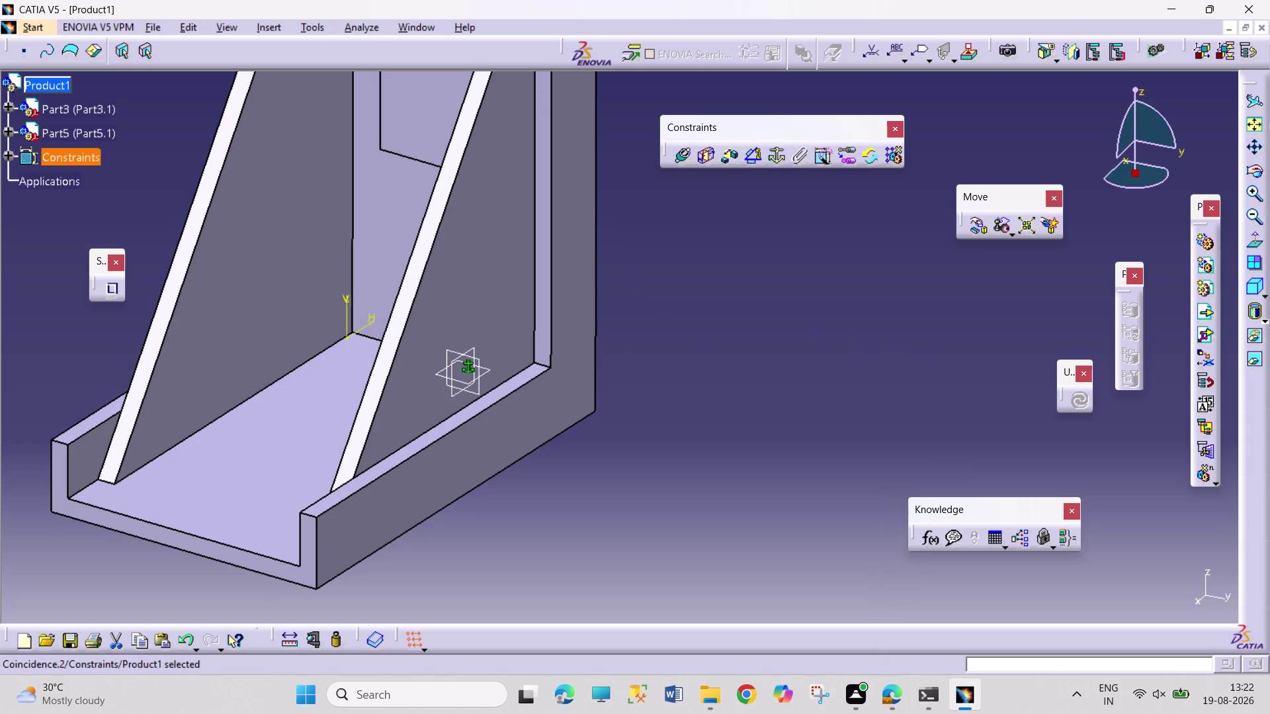
Orbit, pan and zoom to frame the hex nut and the bracket's upper hole together.
middle_drag(838, 332, 808, 480)
middle_drag(779, 329, 763, 391)
middle_drag(763, 391, 783, 285)
middle_drag(786, 307, 780, 402)
middle_drag(783, 392, 701, 404)
scroll(up, 3)
right_drag(773, 397, 702, 403)
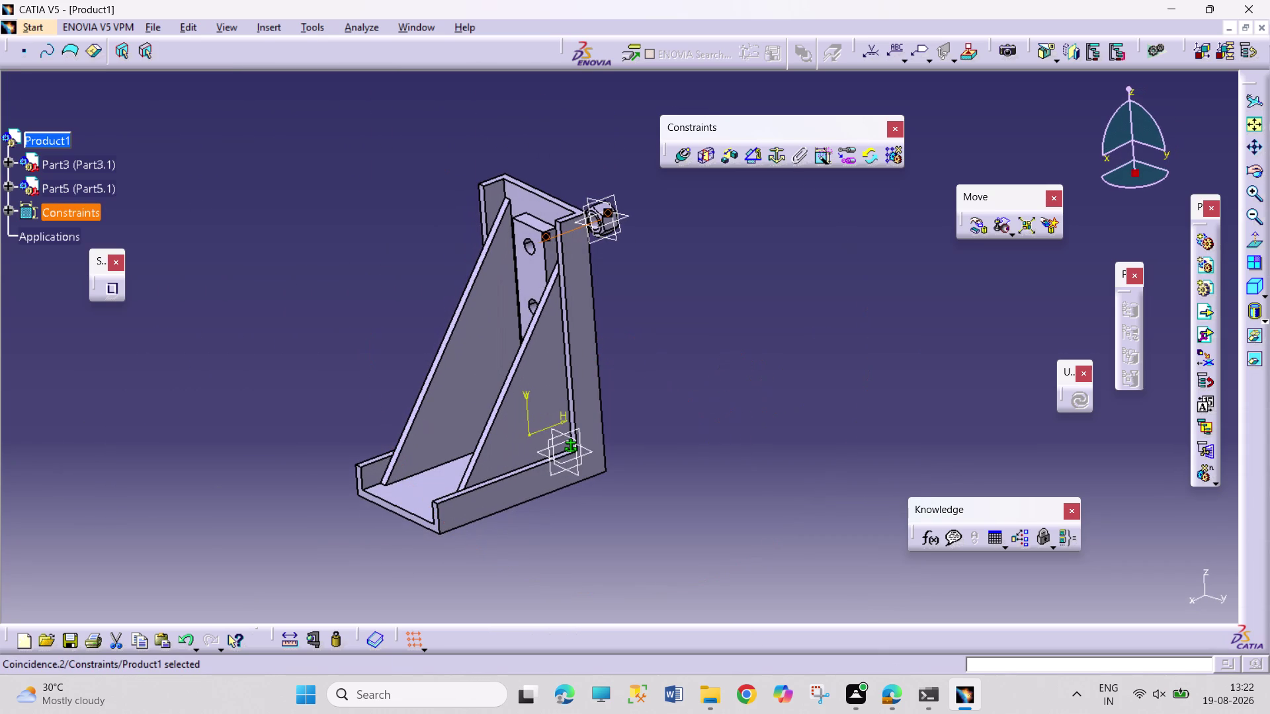
right_drag(702, 404, 706, 405)
middle_drag(861, 374, 817, 388)
right_drag(856, 376, 819, 390)
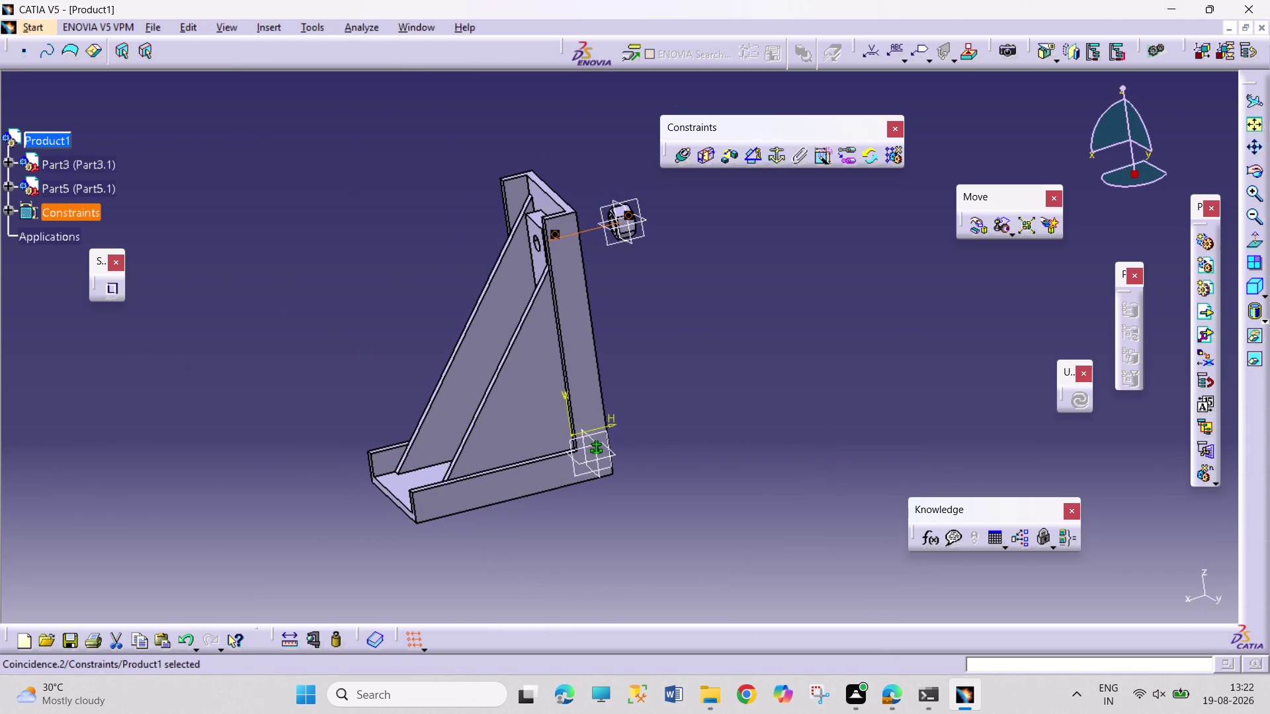
middle_drag(693, 342, 690, 269)
middle_drag(719, 336, 647, 350)
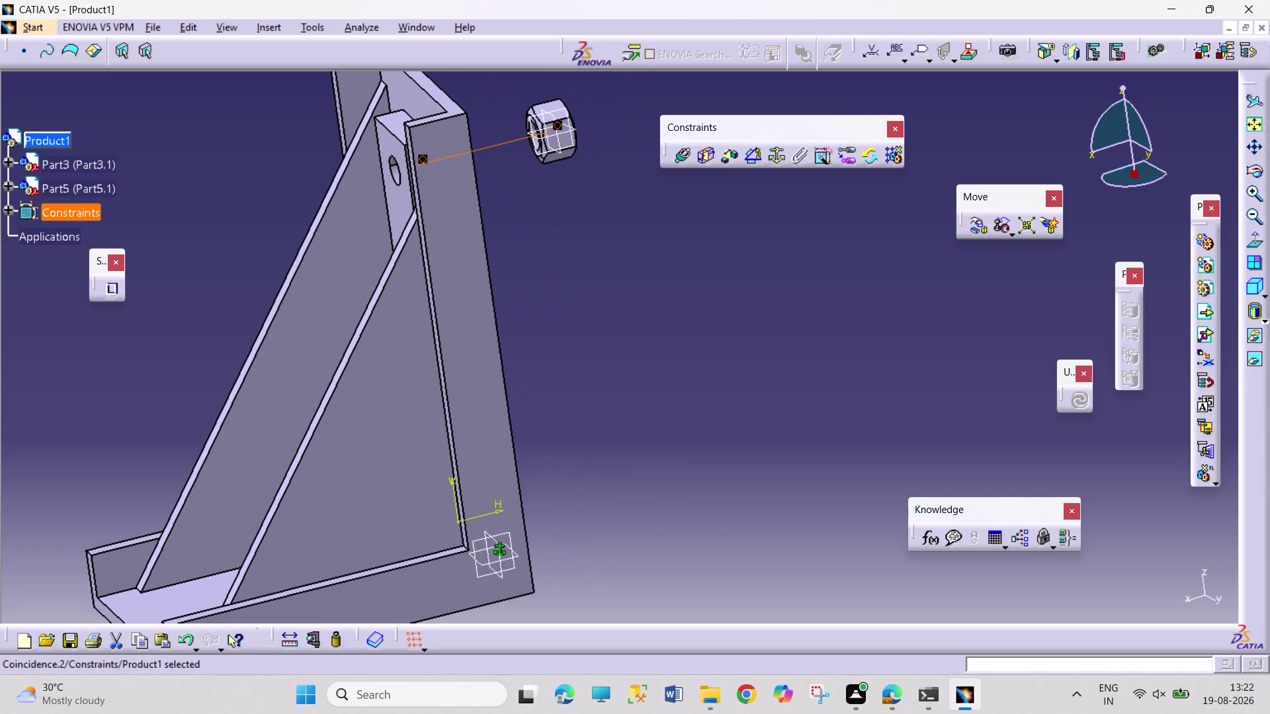
scroll(down, 3)
scroll(up, 3)
scroll(down, 3)
middle_drag(571, 307, 522, 343)
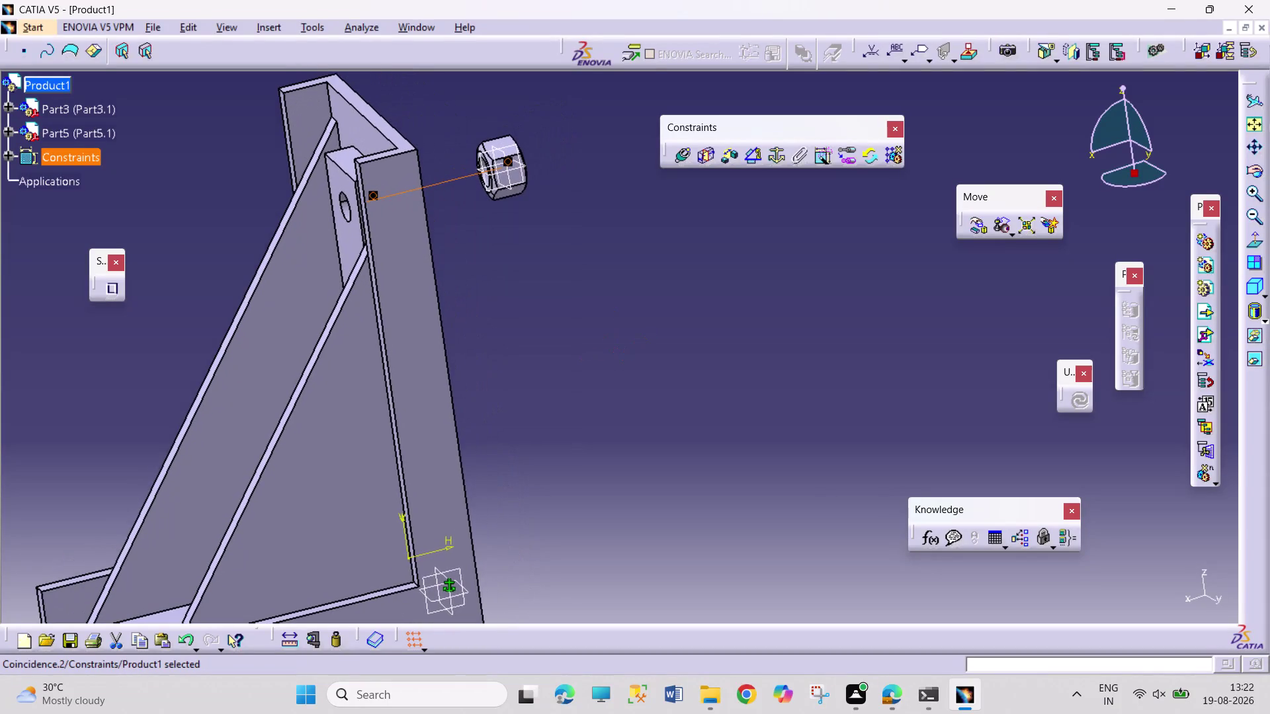
middle_drag(626, 312, 507, 376)
right_drag(604, 322, 504, 374)
scroll(down, 3)
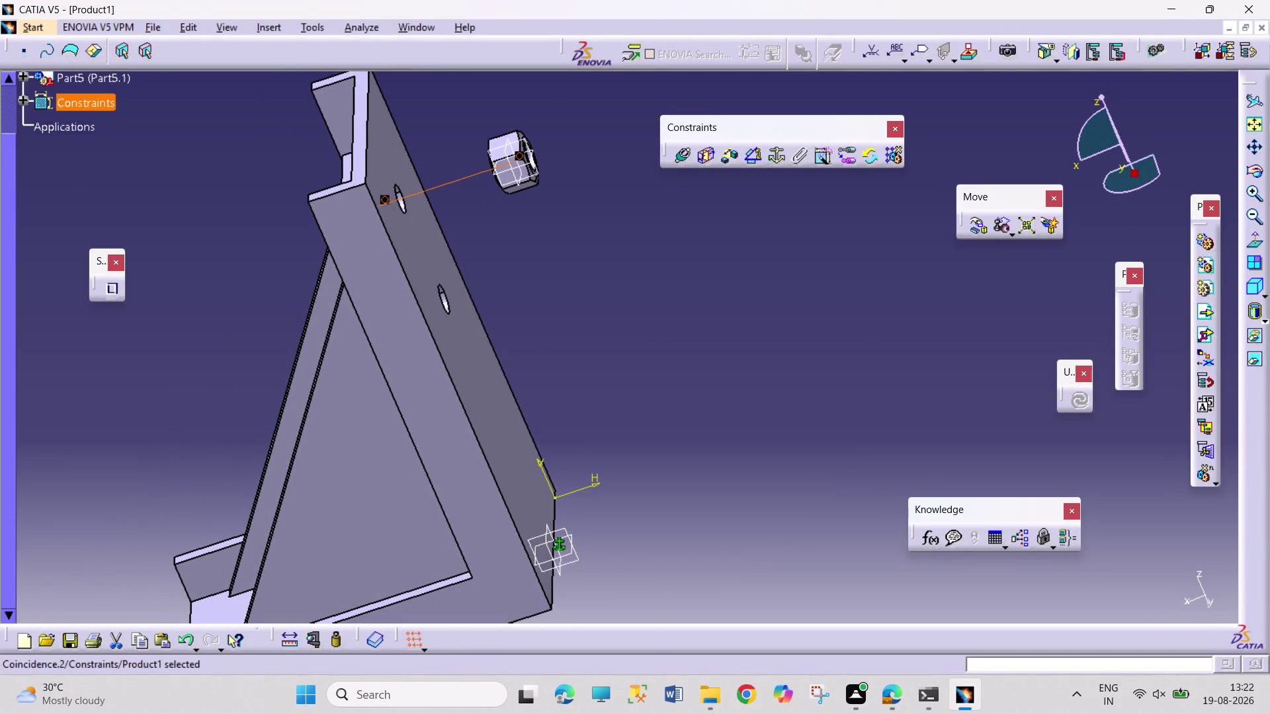
scroll(up, 3)
middle_drag(465, 208, 516, 288)
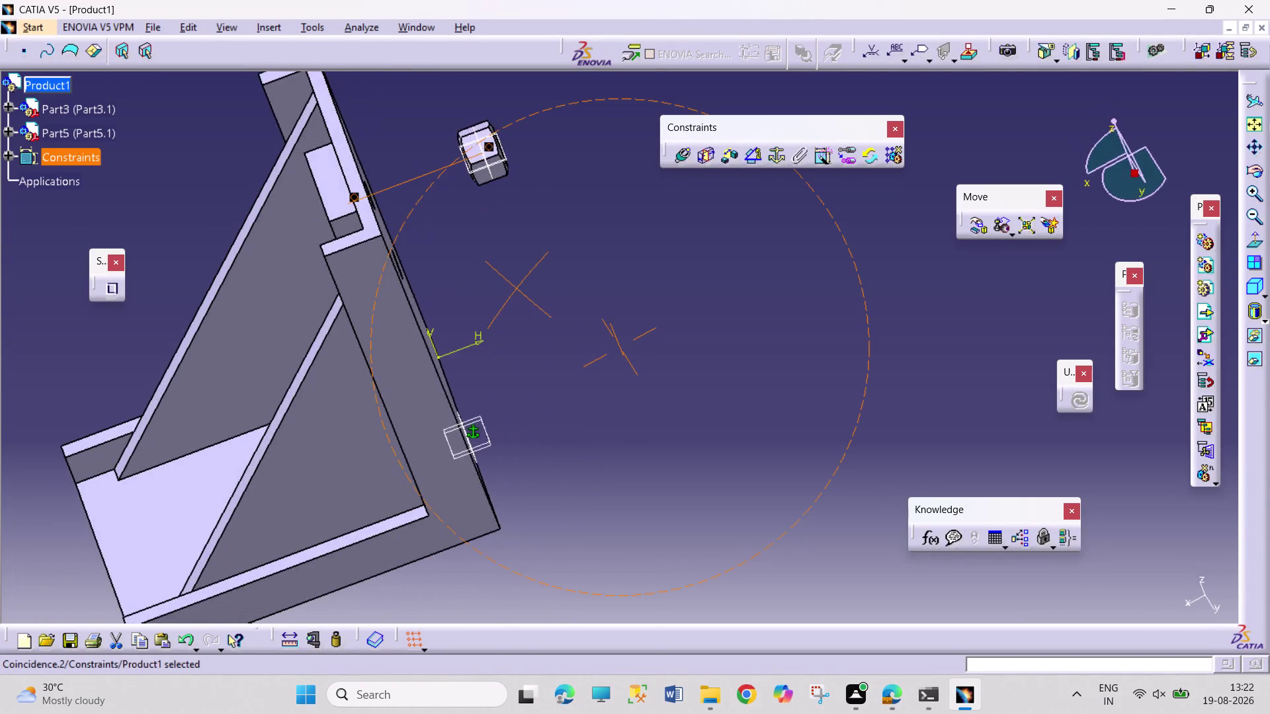
middle_drag(517, 288, 551, 297)
middle_drag(484, 257, 503, 177)
middle_drag(459, 268, 843, 420)
scroll(up, 3)
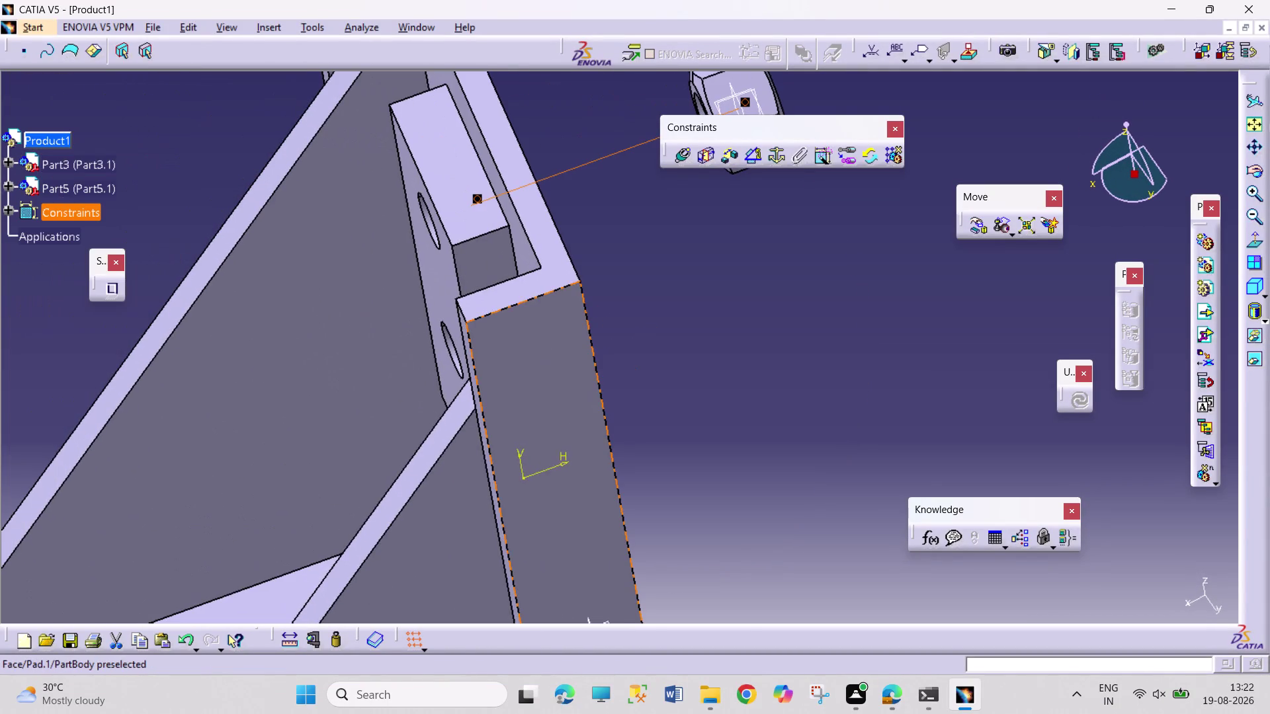
middle_drag(633, 300, 682, 287)
middle_drag(655, 319, 703, 290)
right_drag(666, 318, 703, 290)
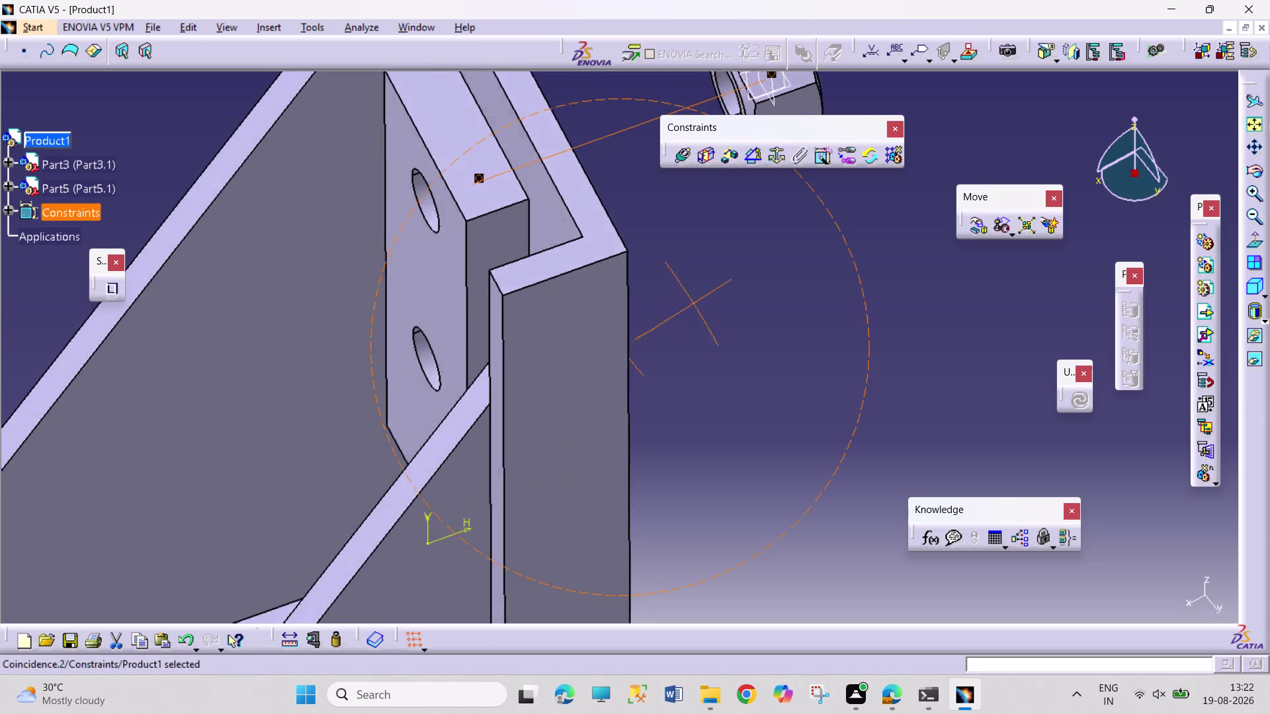
middle_drag(703, 290, 709, 245)
right_drag(703, 291, 708, 245)
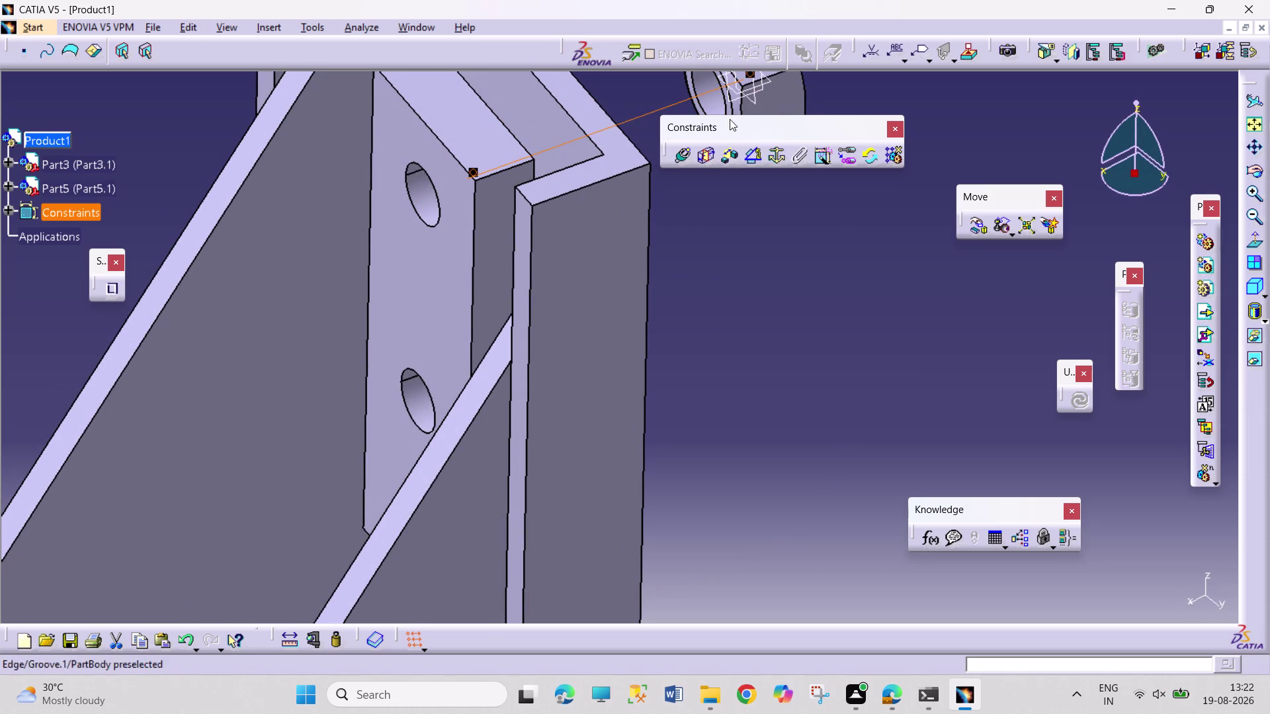
middle_drag(752, 219, 790, 418)
middle_drag(785, 426, 786, 388)
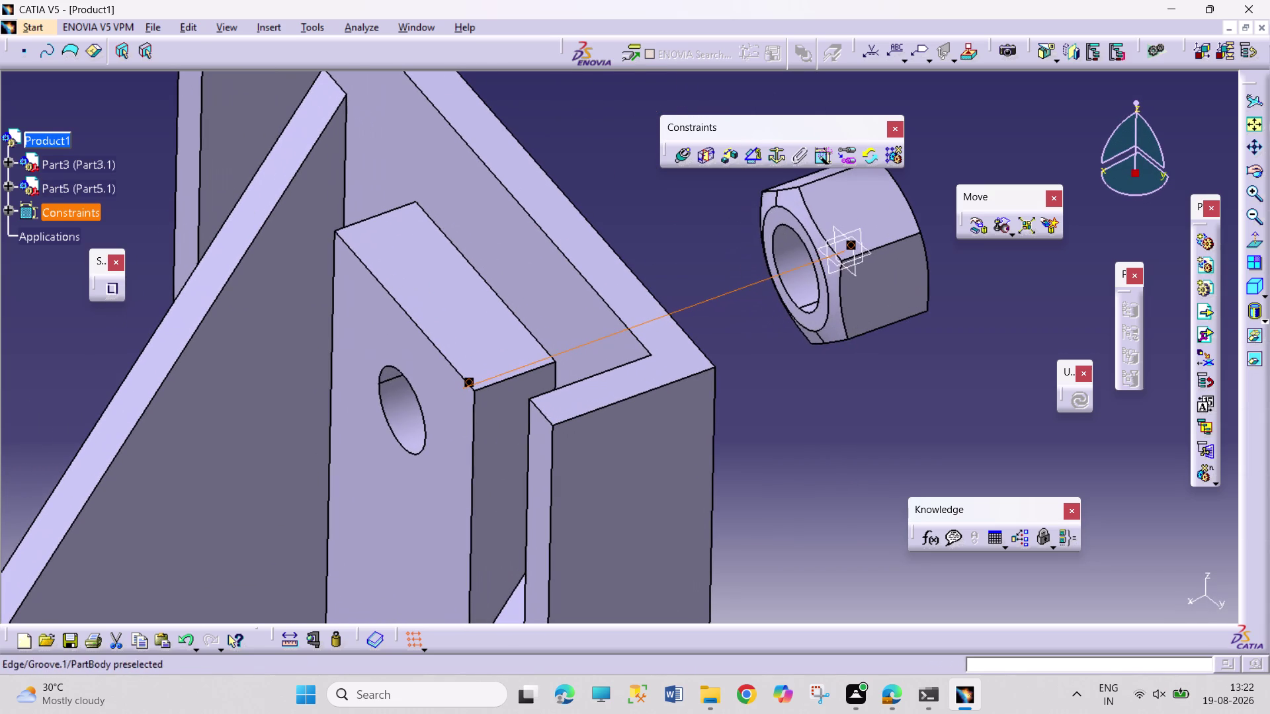
Add a coincidence constraint between the hex nut's axis and the bracket's upper hole axis.
click(825, 296)
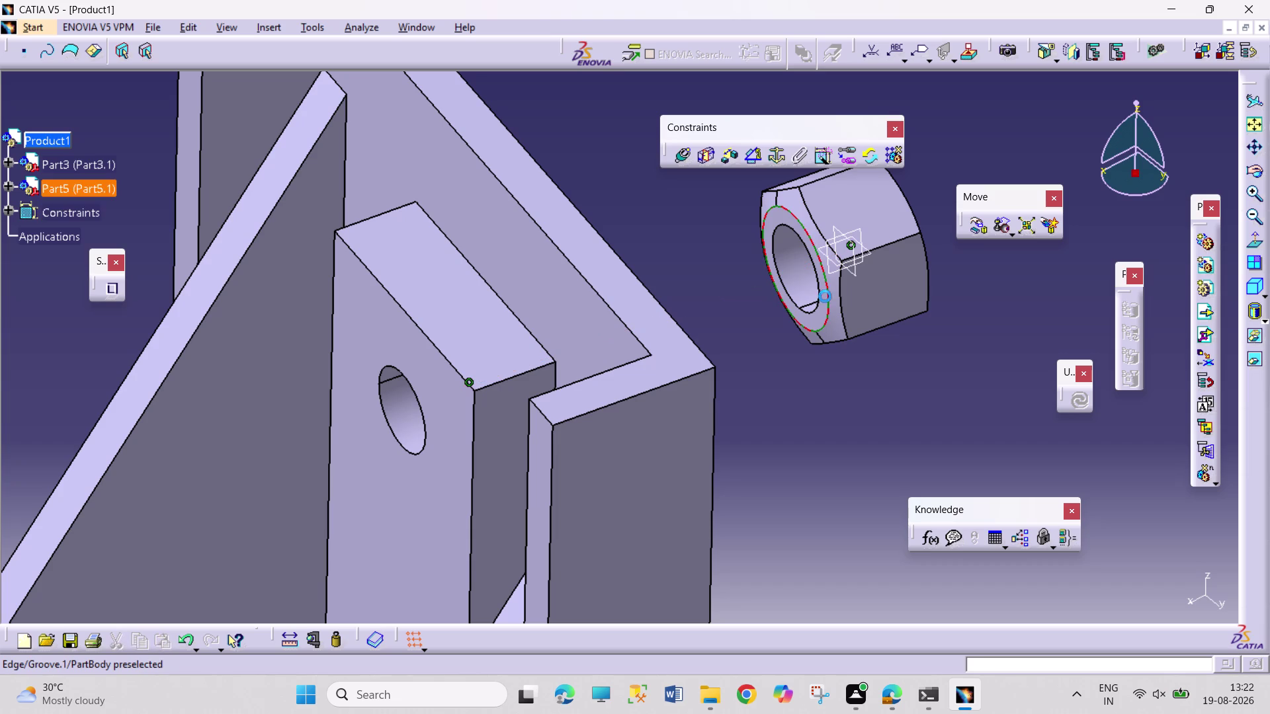
click(845, 415)
click(824, 306)
middle_drag(857, 424, 751, 441)
middle_drag(794, 449, 584, 445)
right_drag(787, 453, 581, 439)
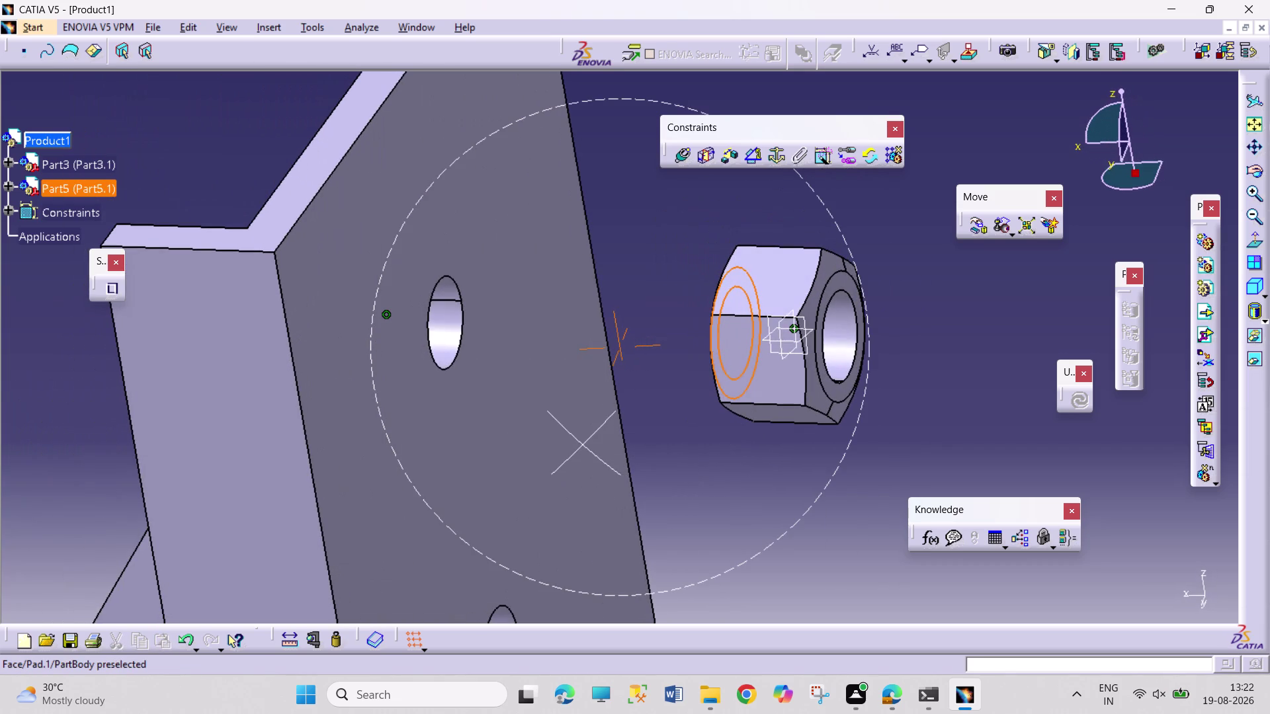
click(468, 400)
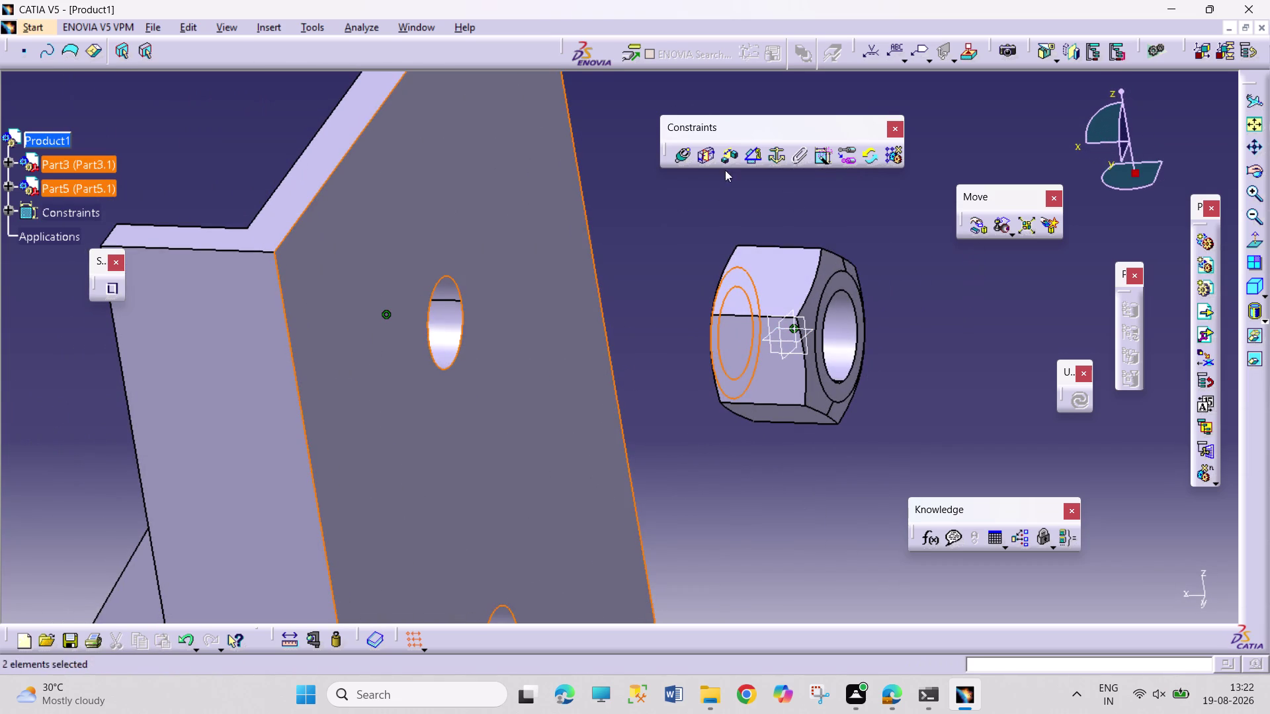
click(681, 161)
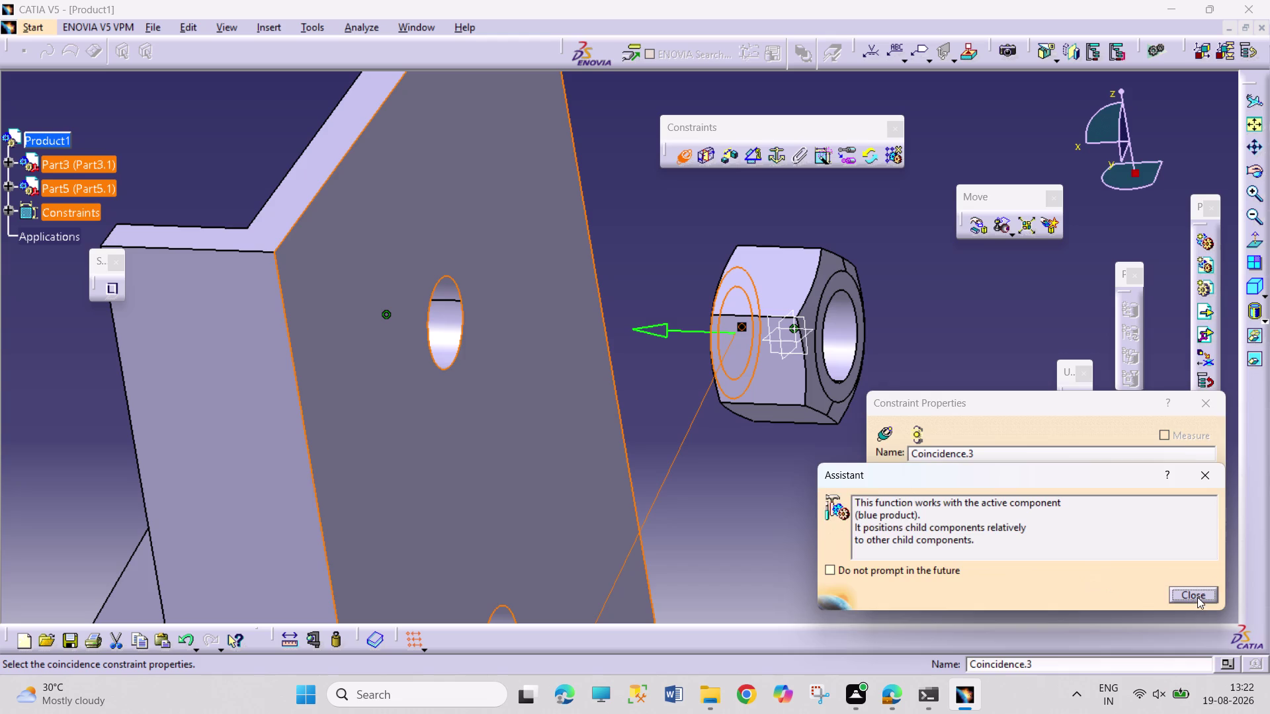
click(1197, 597)
click(1126, 597)
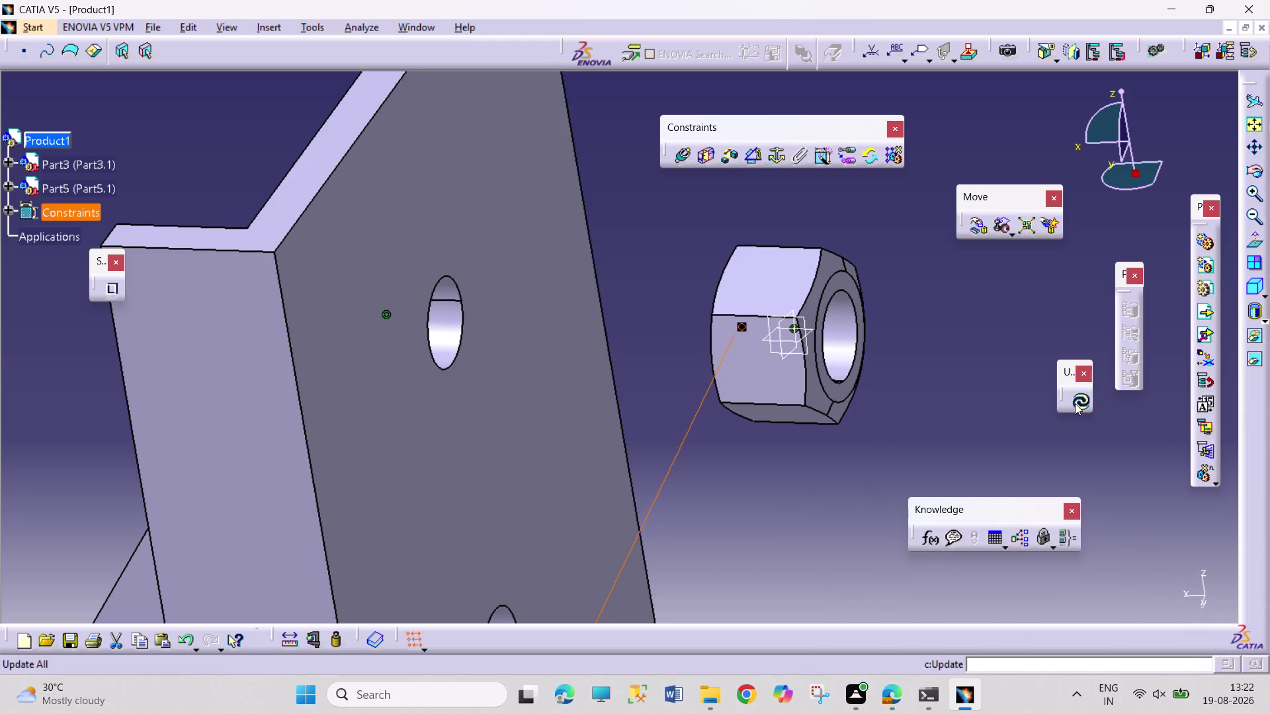
Update the assembly so the nut moves onto the hole, then check the constraints list.
click(1075, 403)
click(947, 391)
scroll(up, 3)
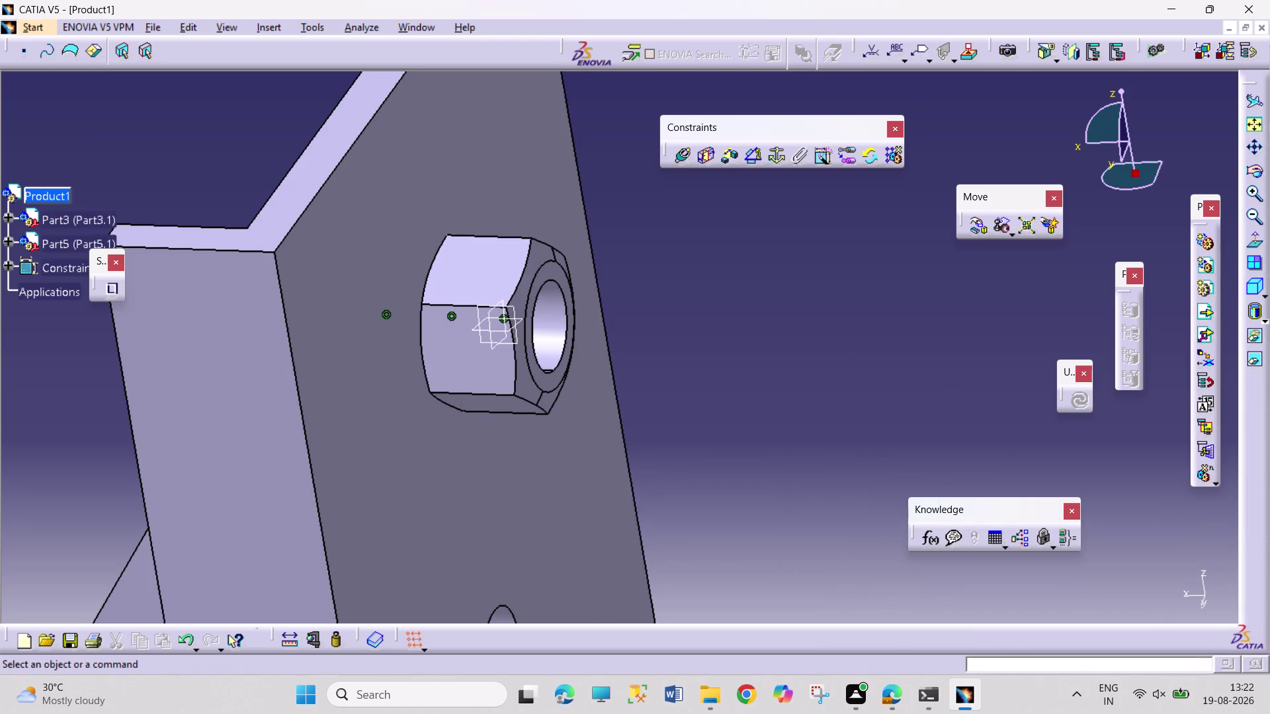
scroll(down, 3)
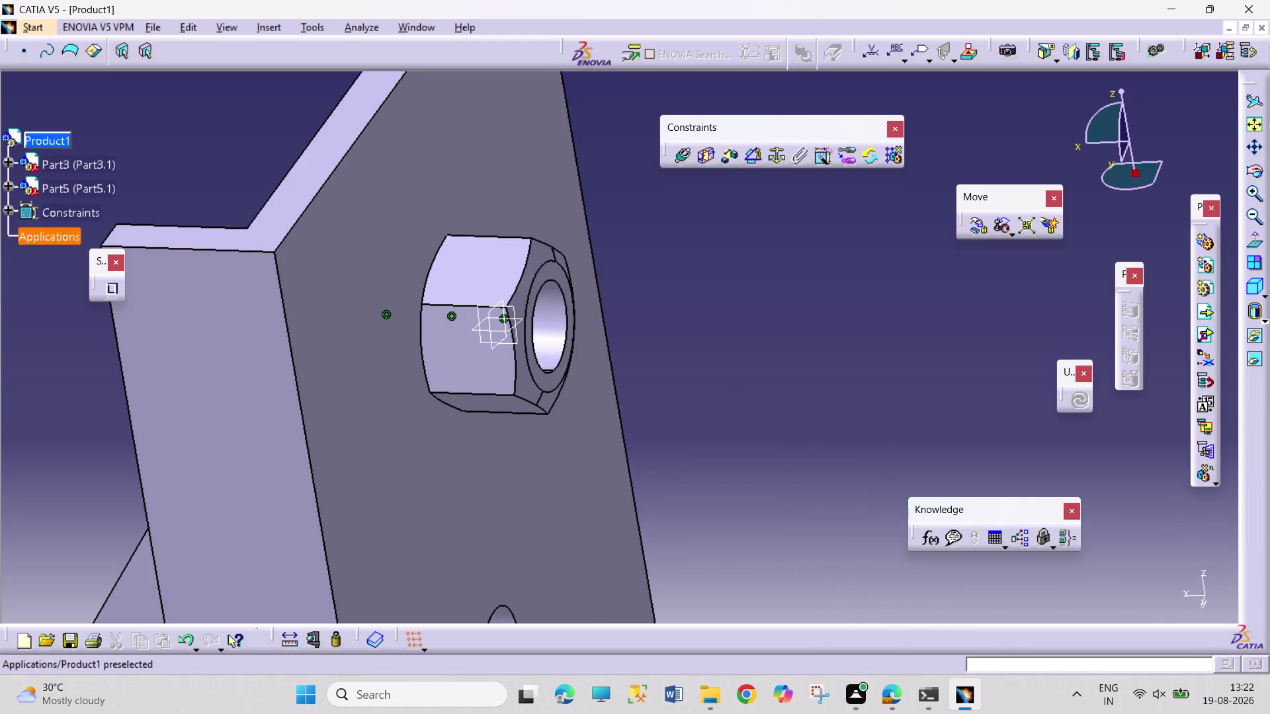
click(7, 212)
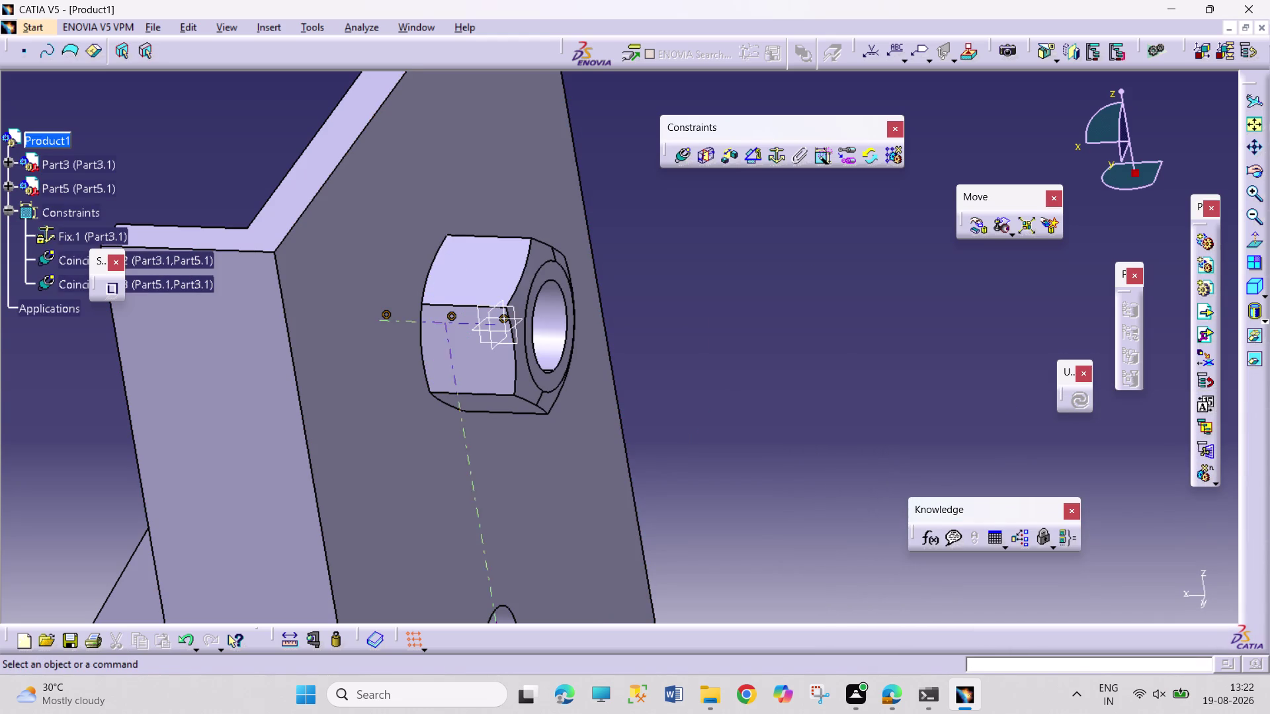
click(3, 212)
click(26, 308)
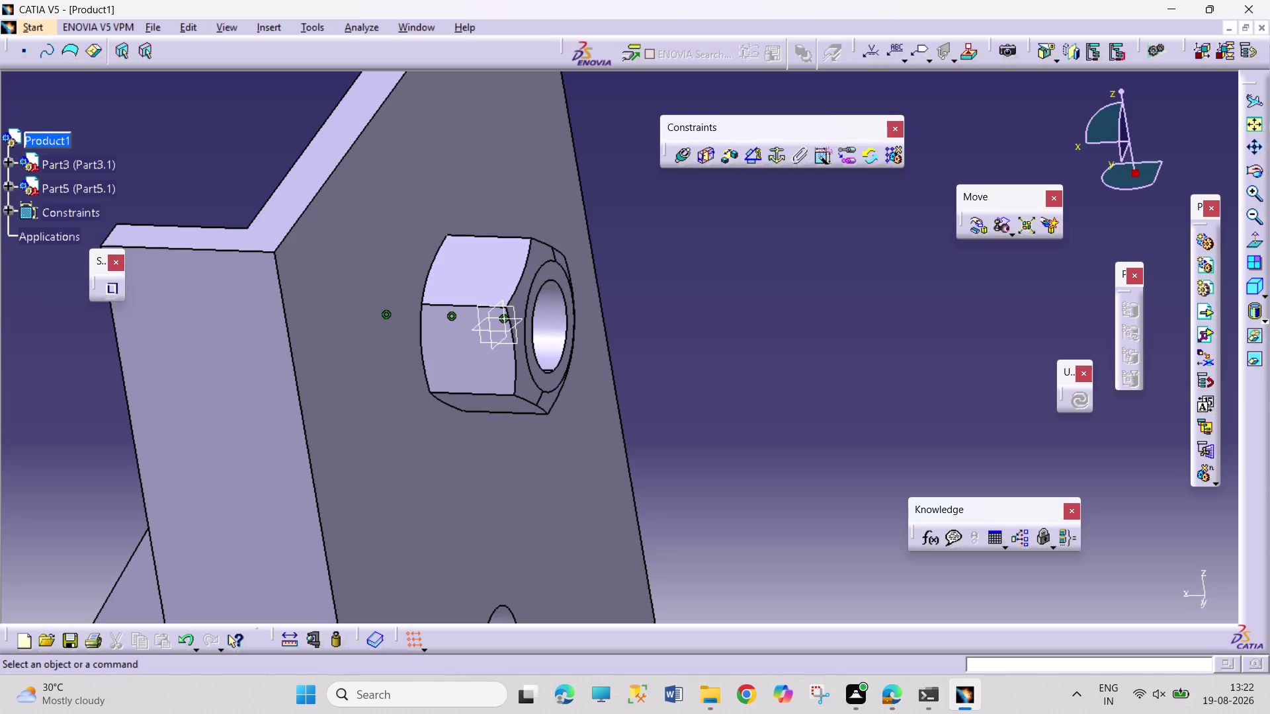
scroll(down, 3)
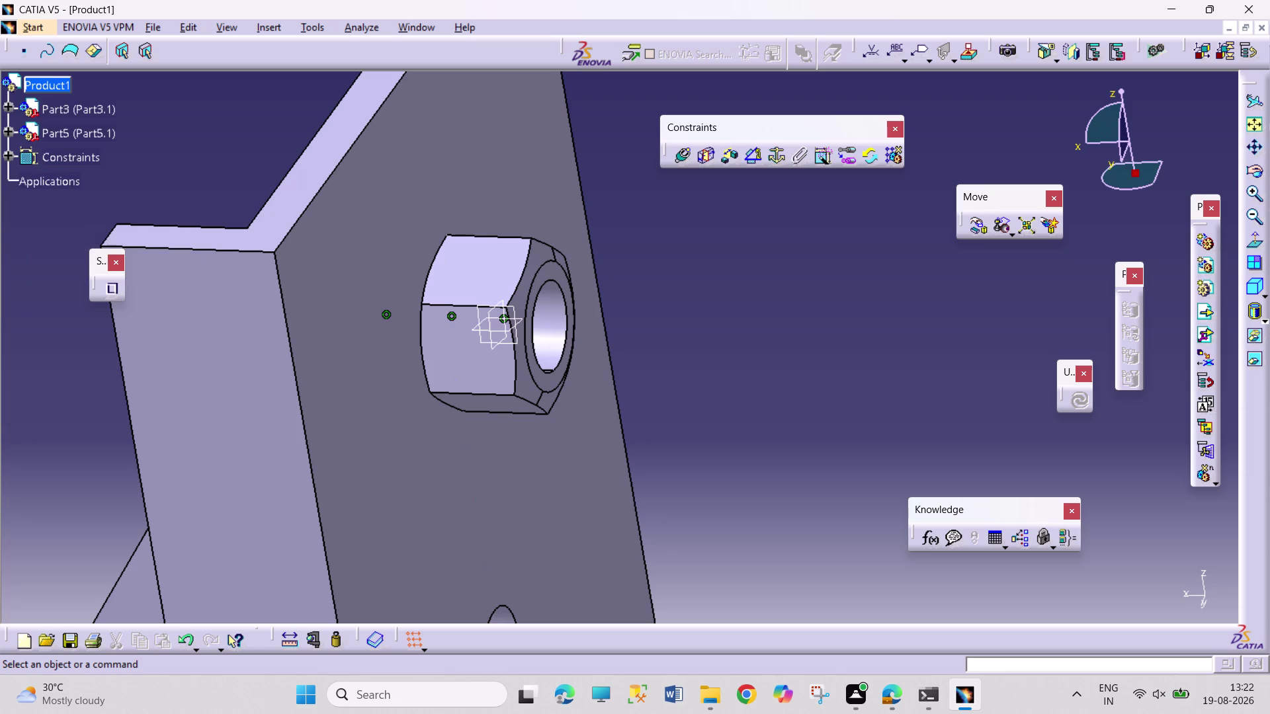
scroll(up, 3)
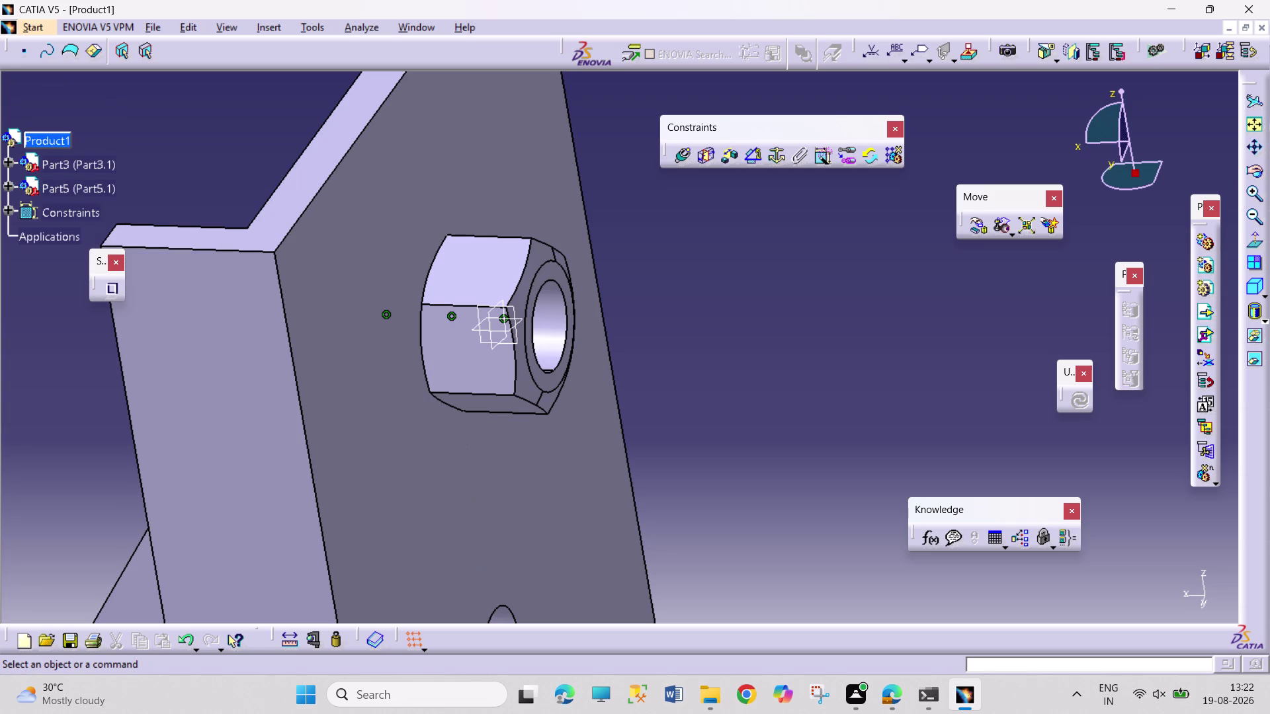
Expand Part3 and Part5 in the tree to show their planes and bodies.
click(8, 188)
click(10, 164)
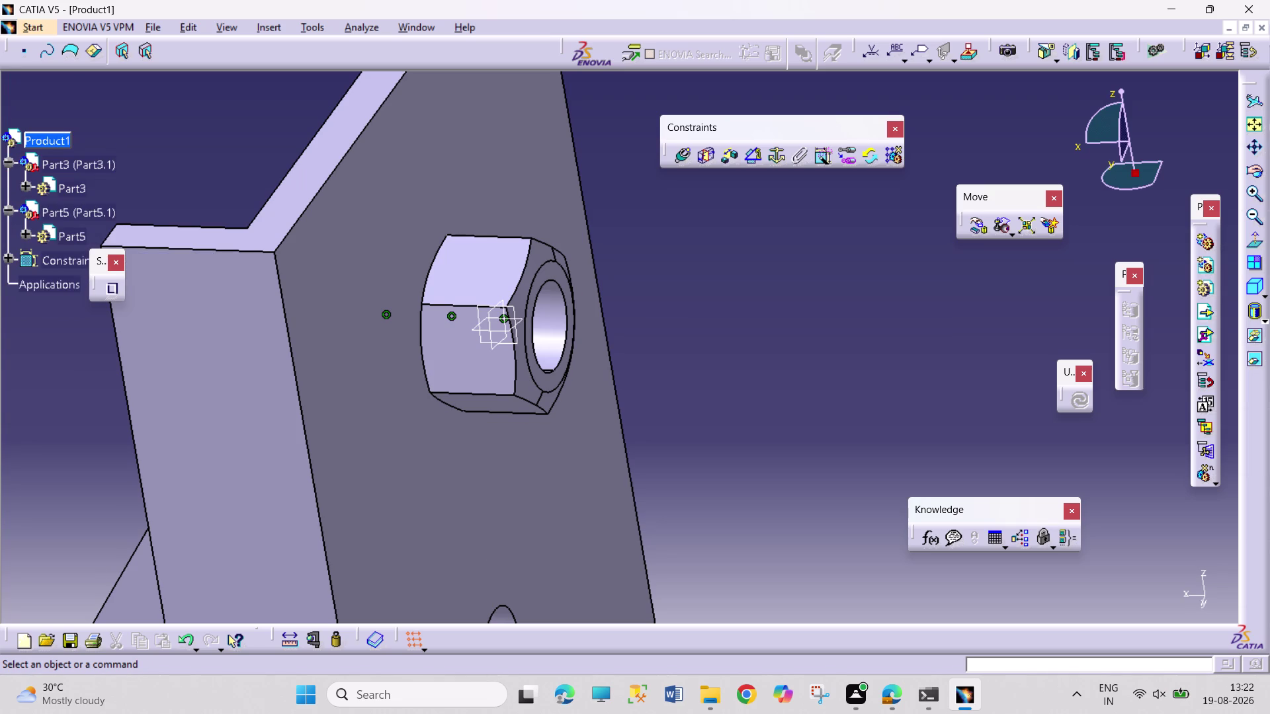
click(26, 183)
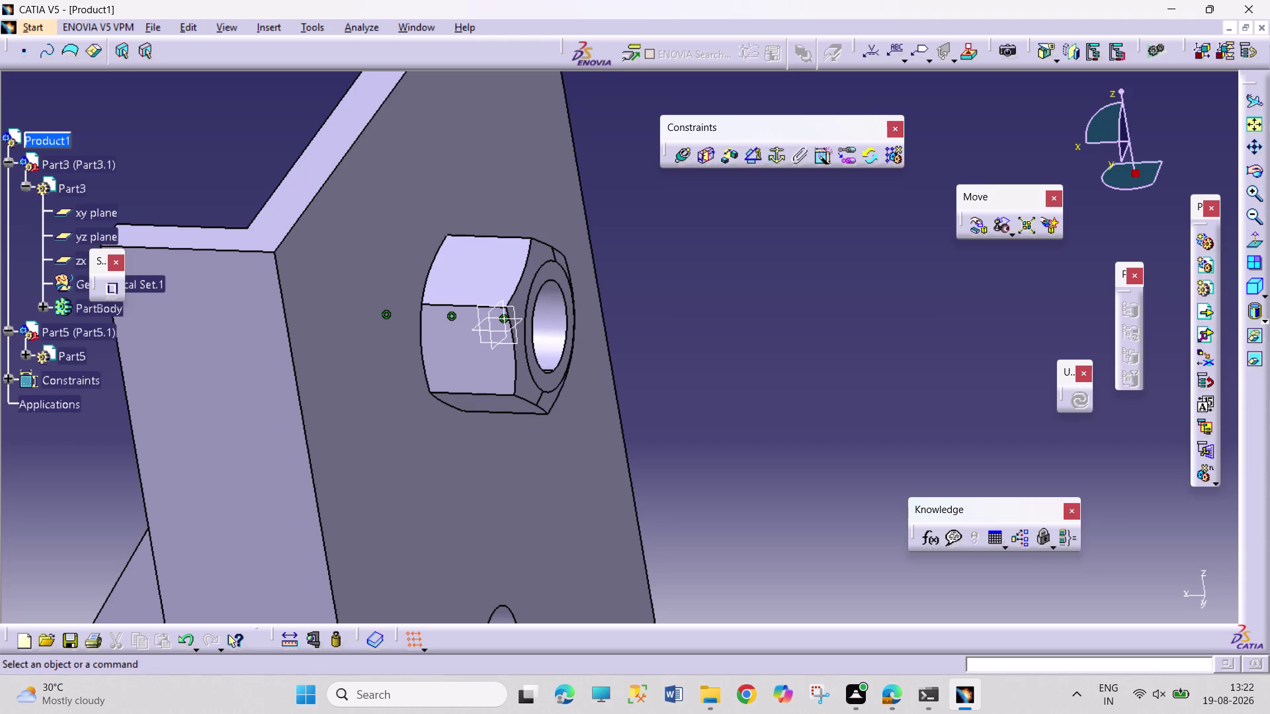
click(26, 355)
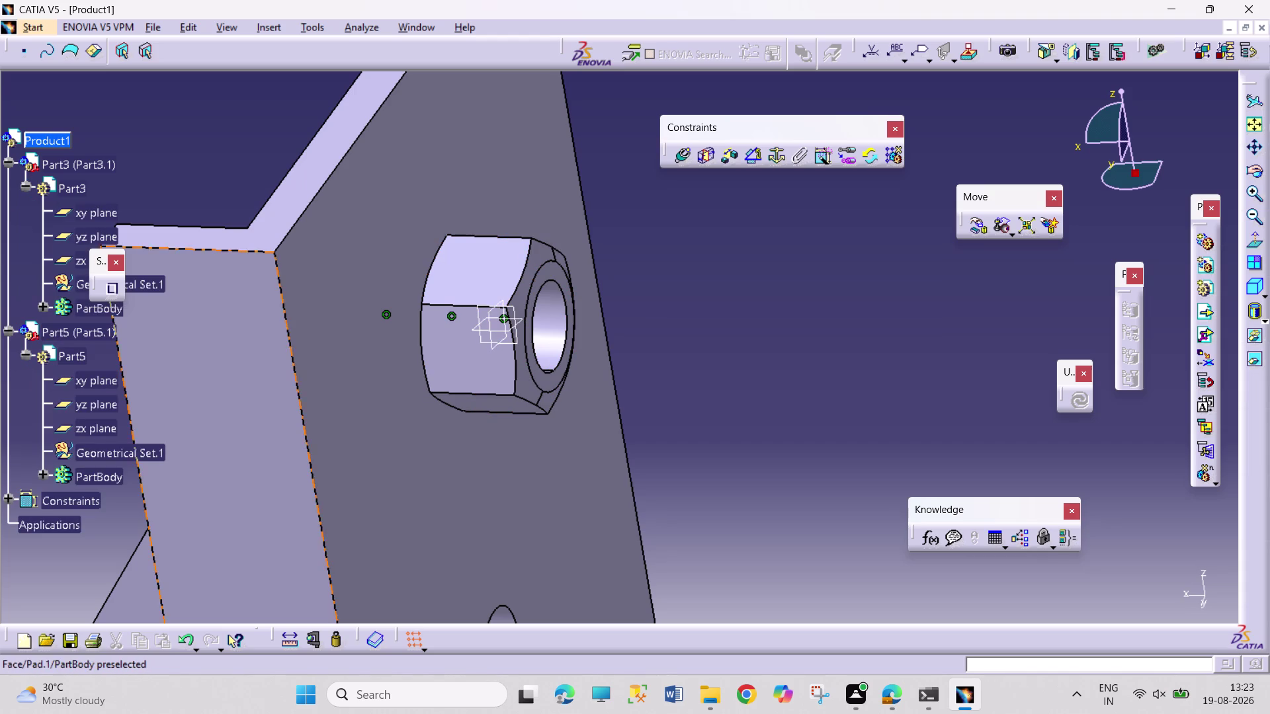
middle_drag(670, 367, 688, 516)
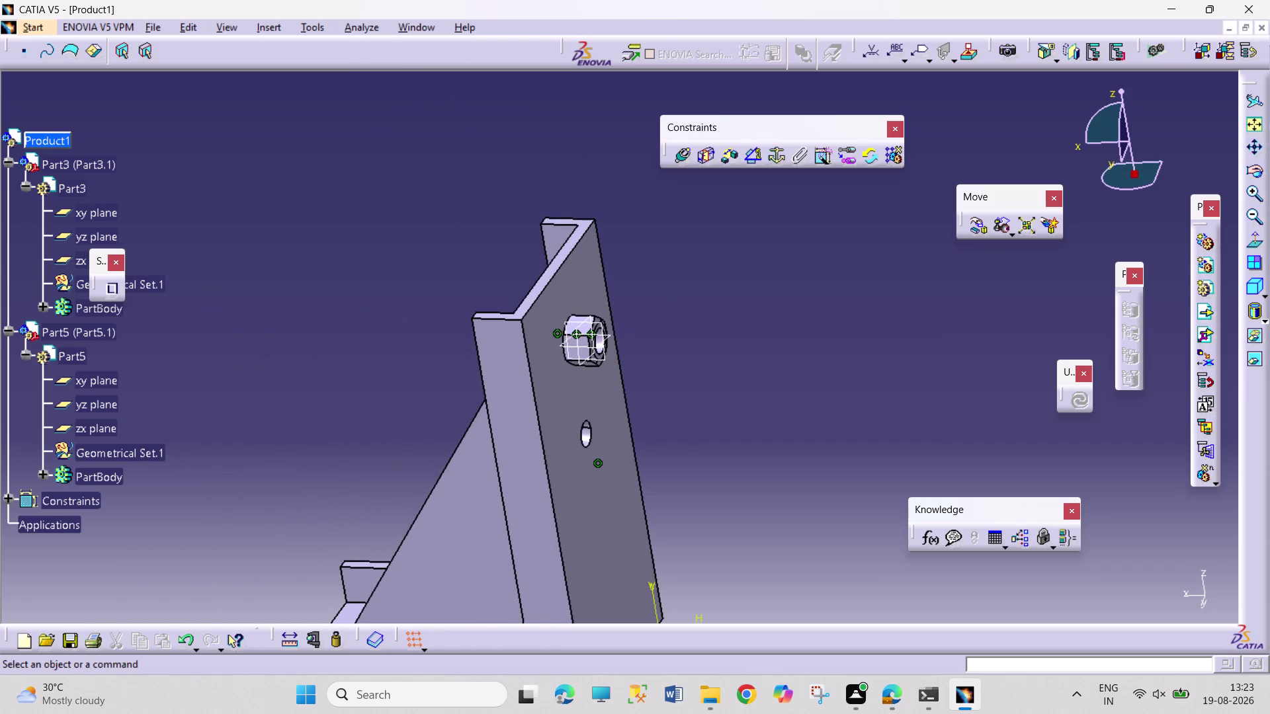
middle_drag(689, 516, 639, 349)
scroll(up, 3)
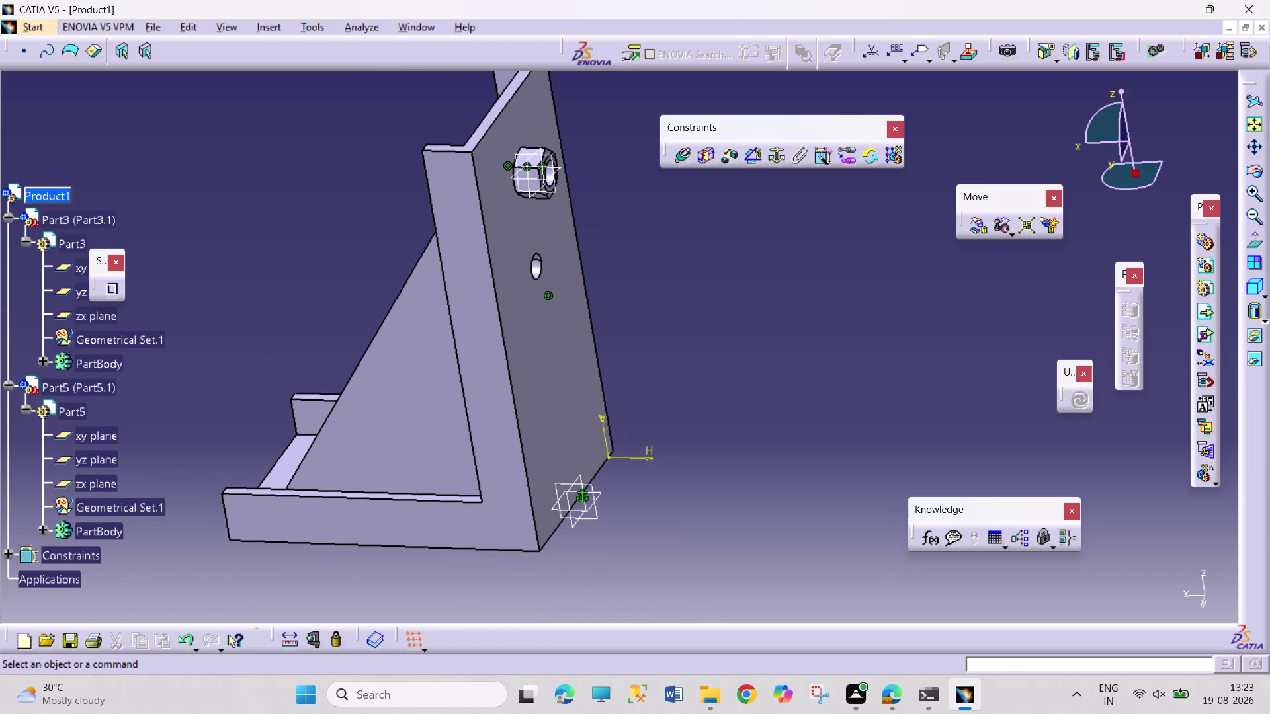
scroll(down, 3)
Define the Angle.4 constraint between Part5's and Part3's yz planes, reading 80.15 degrees.
click(267, 281)
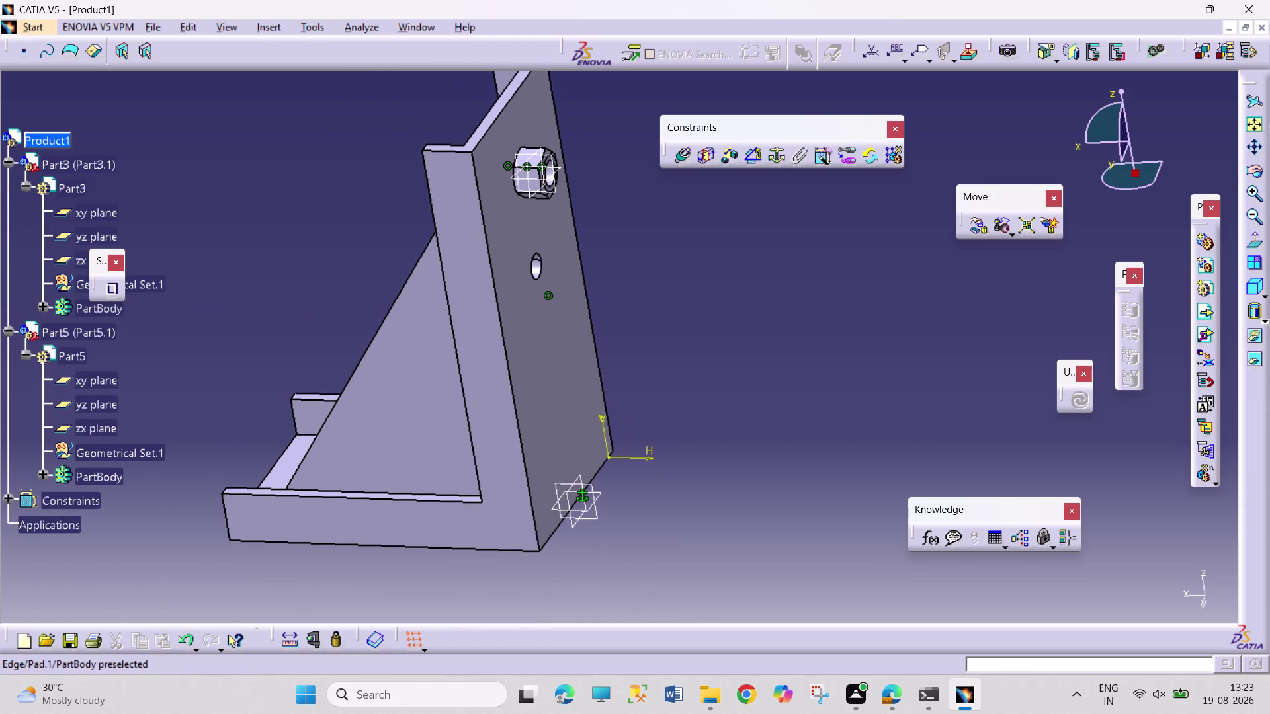
click(561, 169)
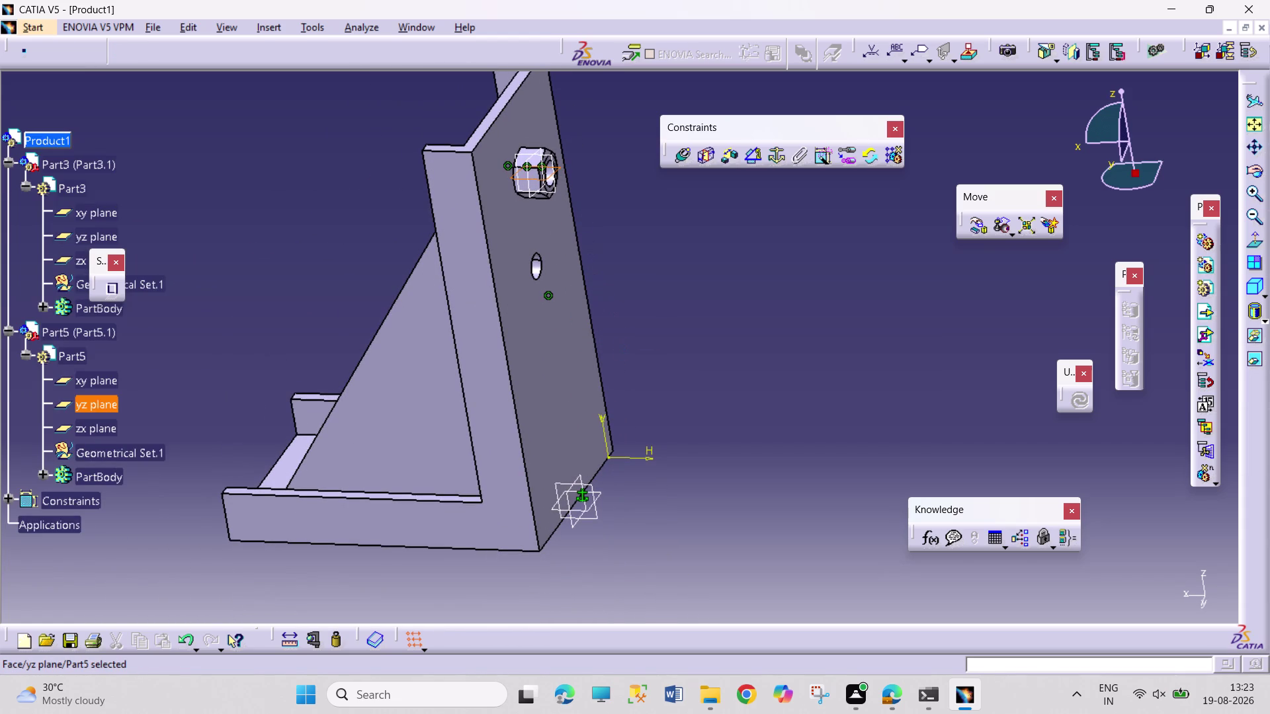
click(597, 492)
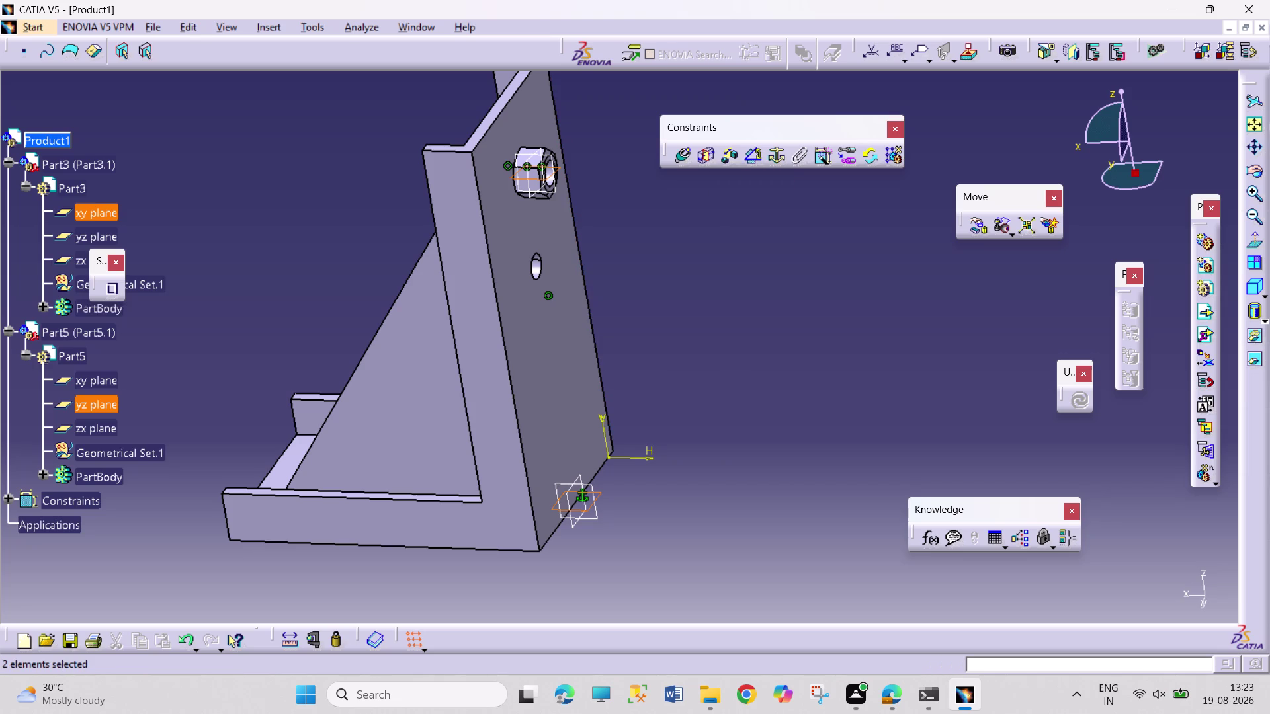
click(279, 260)
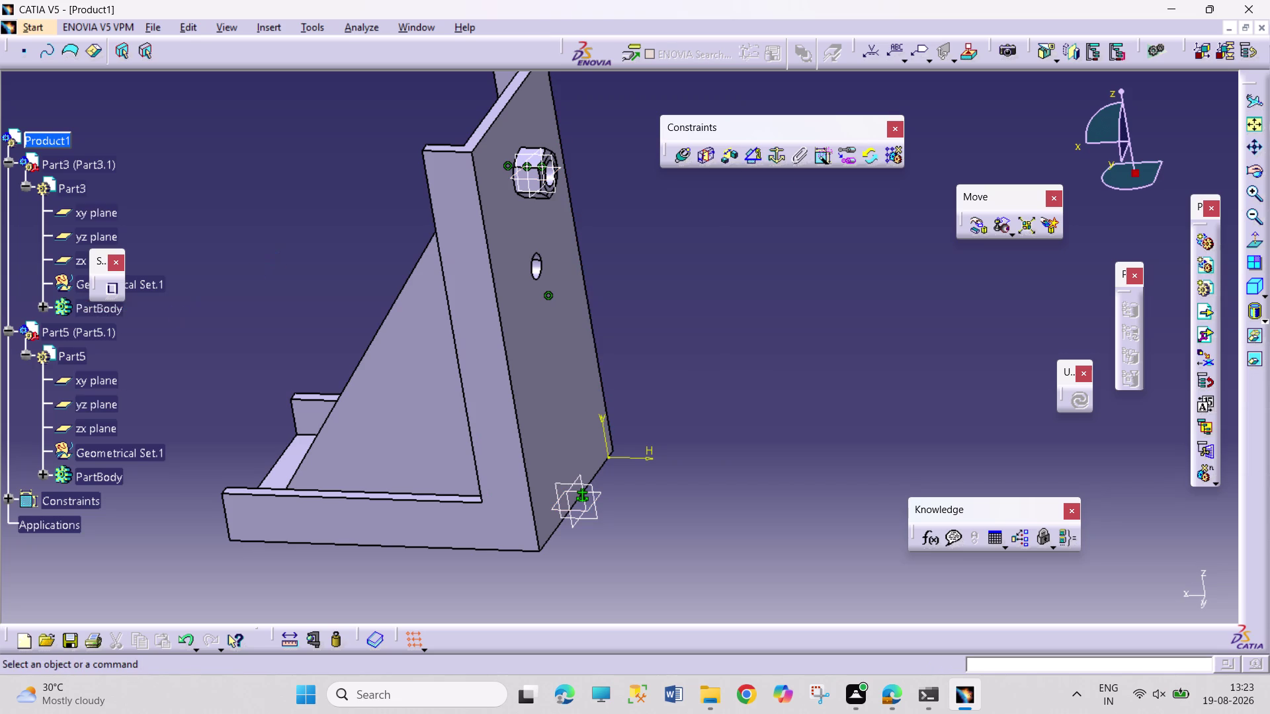
click(86, 406)
click(94, 238)
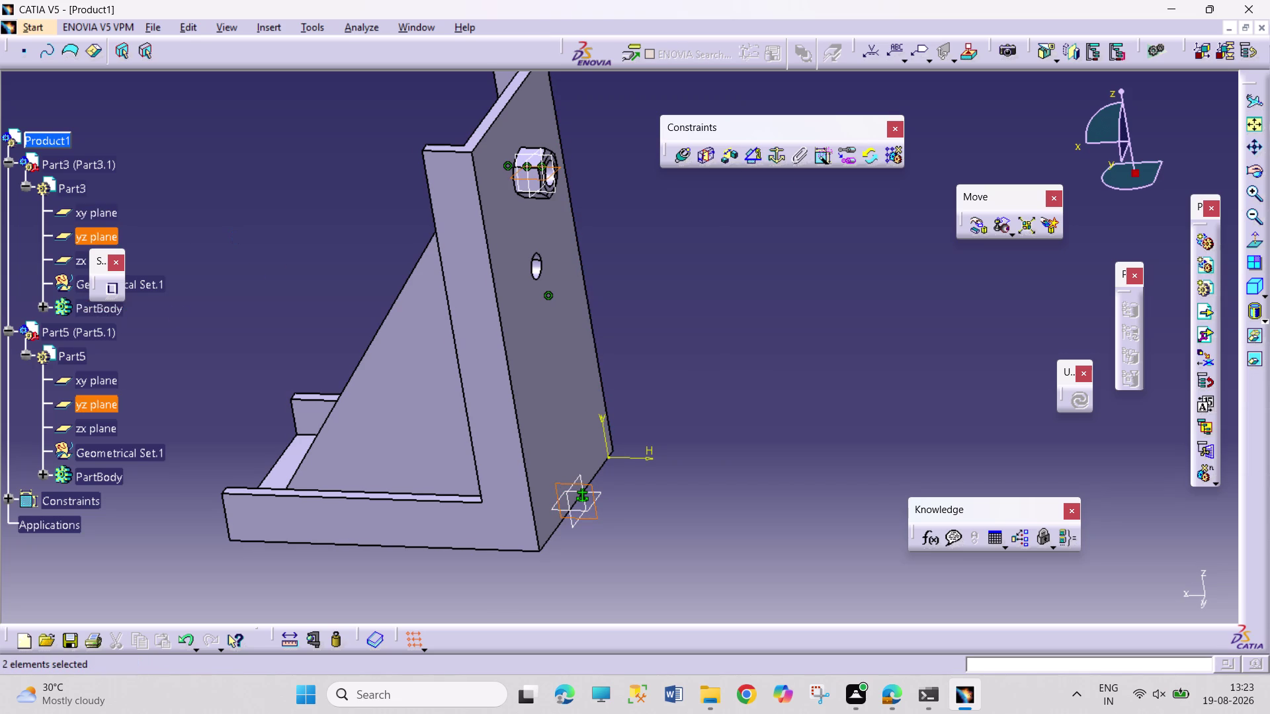
click(752, 160)
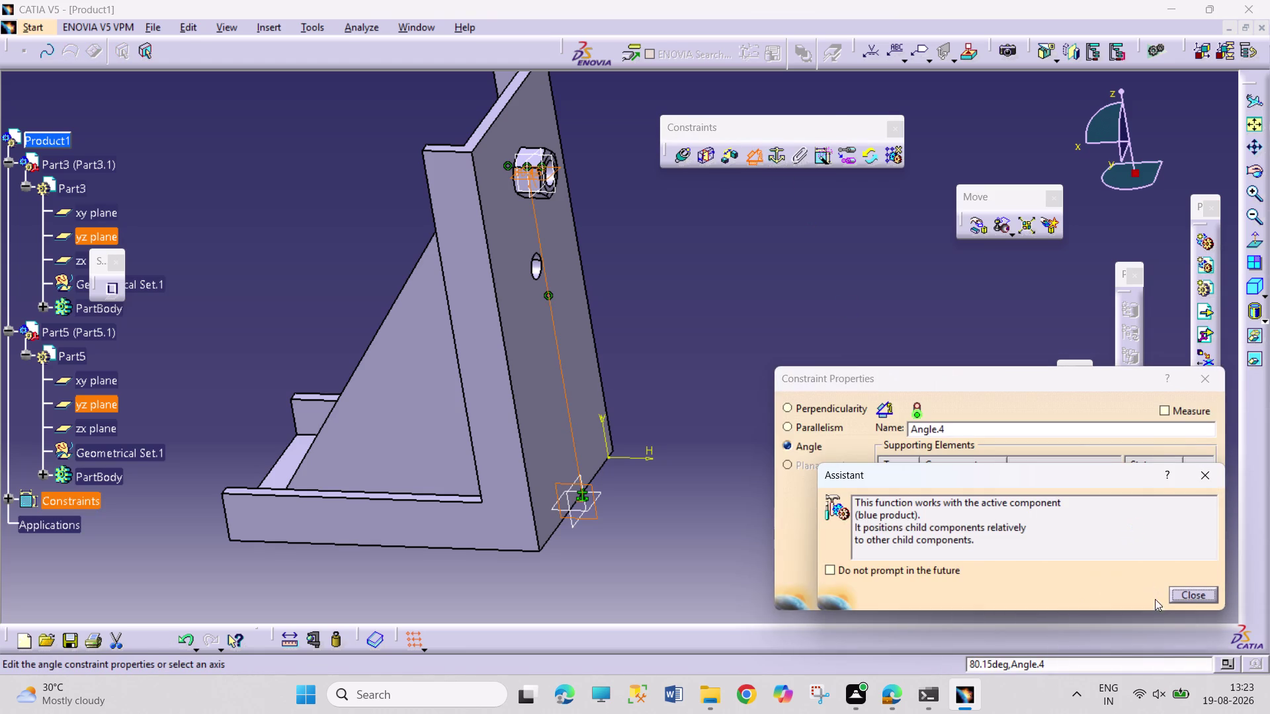
Change Angle.4 from 80.15 to 90 degrees and update the assembly.
click(1192, 588)
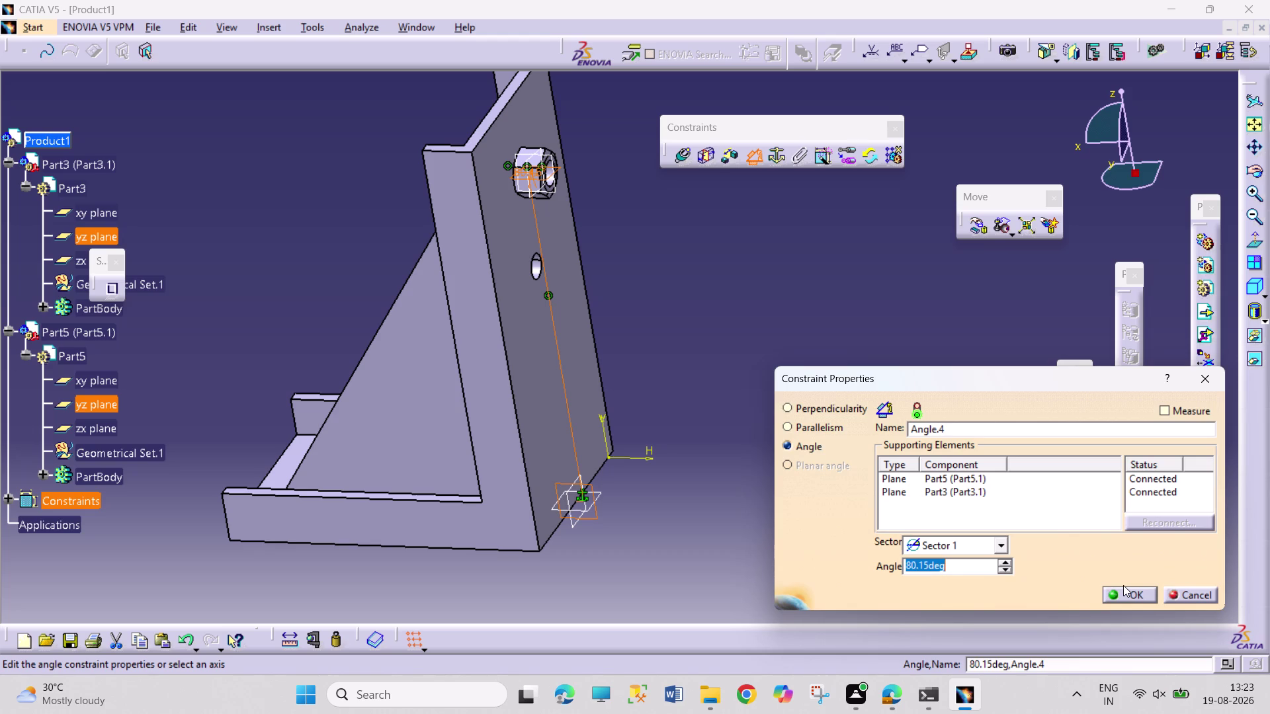
text(9)
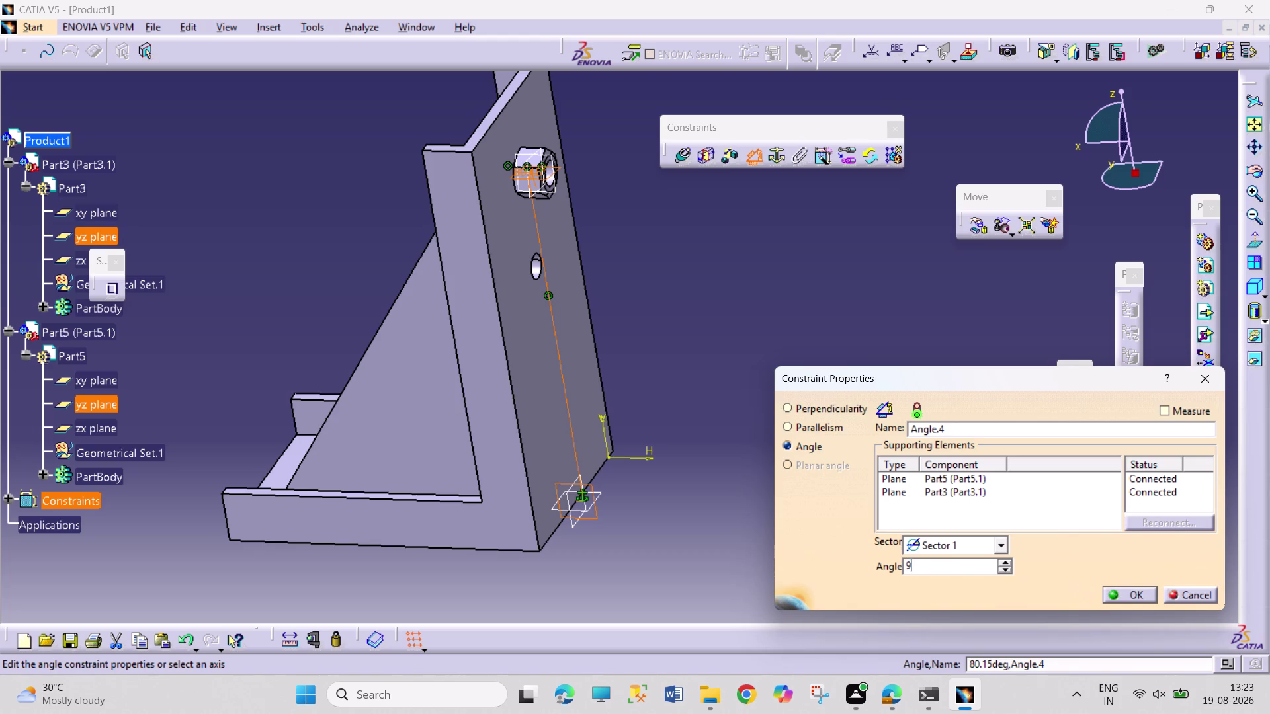
text(0)
key(Return)
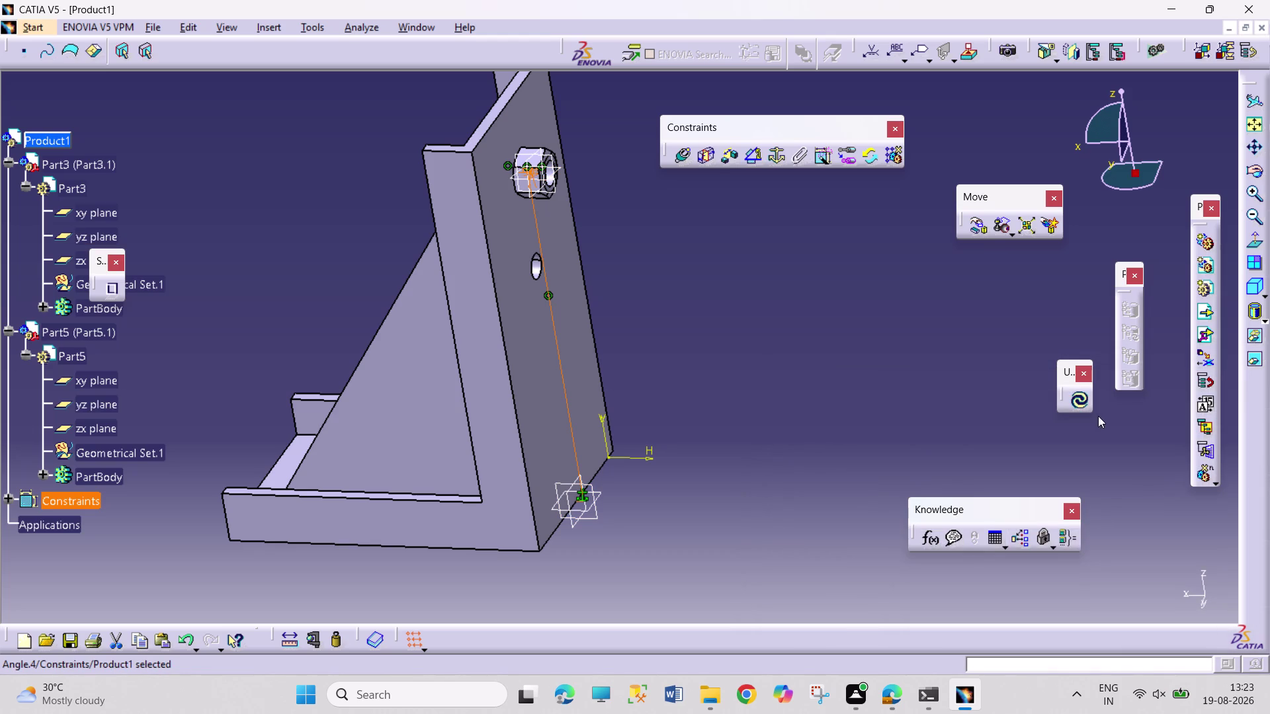
click(1082, 402)
click(988, 416)
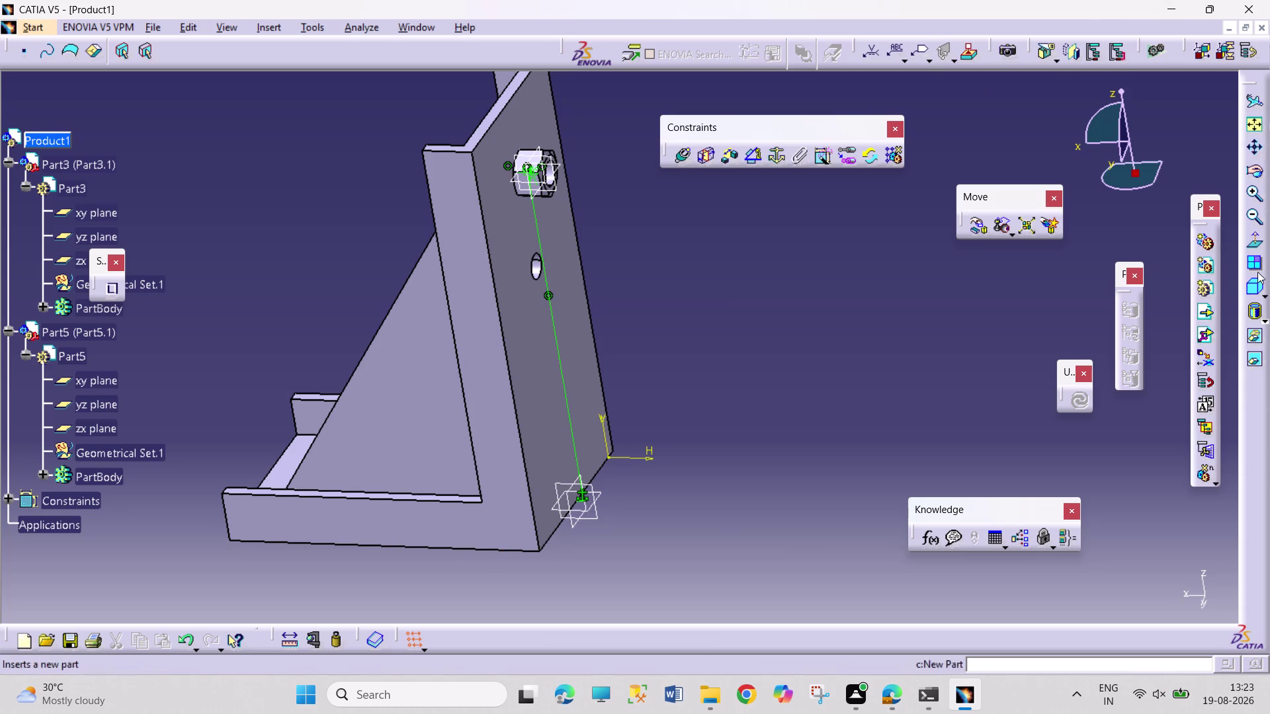
click(1259, 128)
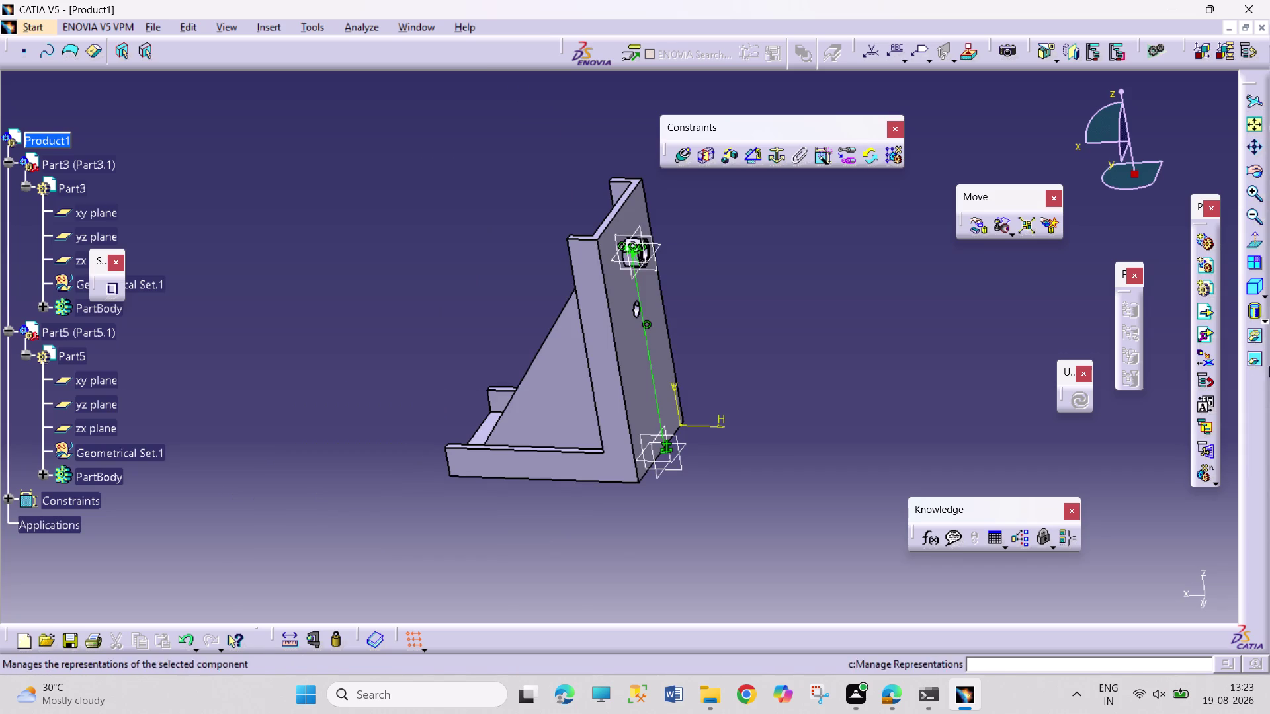
Orbit and zoom toward the nut at the top of the bracket's upright.
drag(1258, 175, 1252, 175)
drag(426, 415, 427, 417)
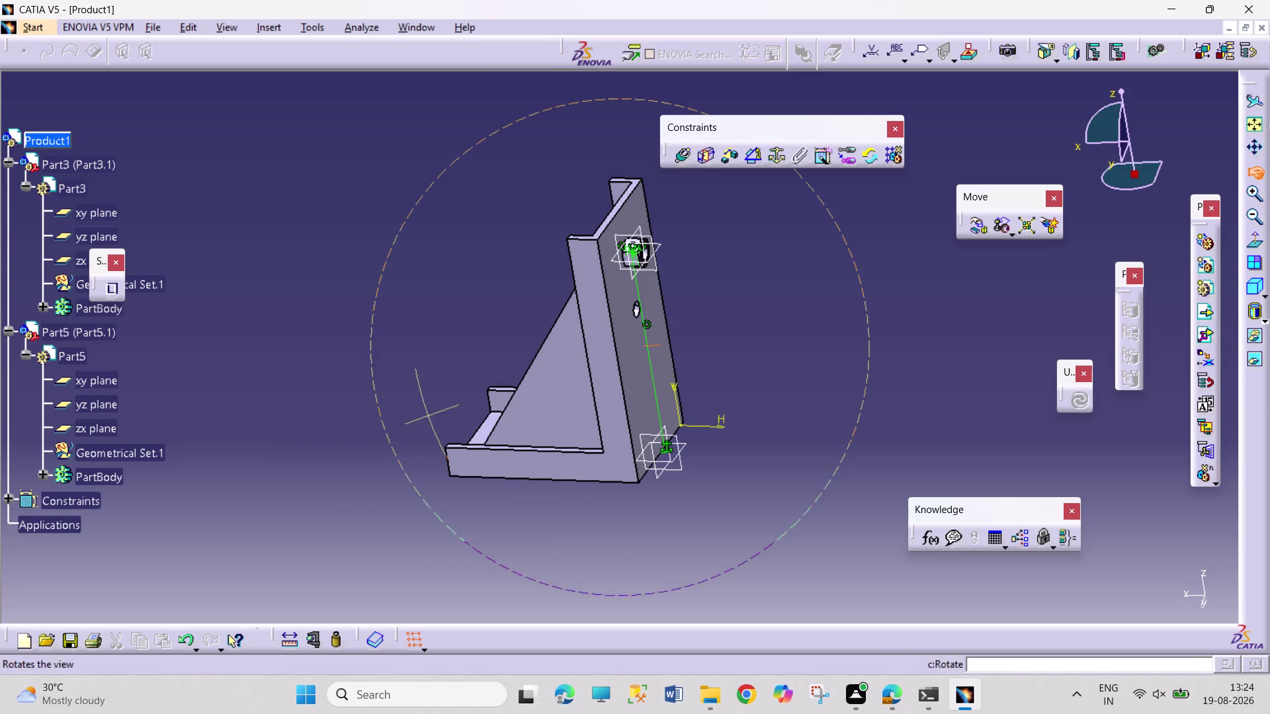
drag(426, 416, 473, 409)
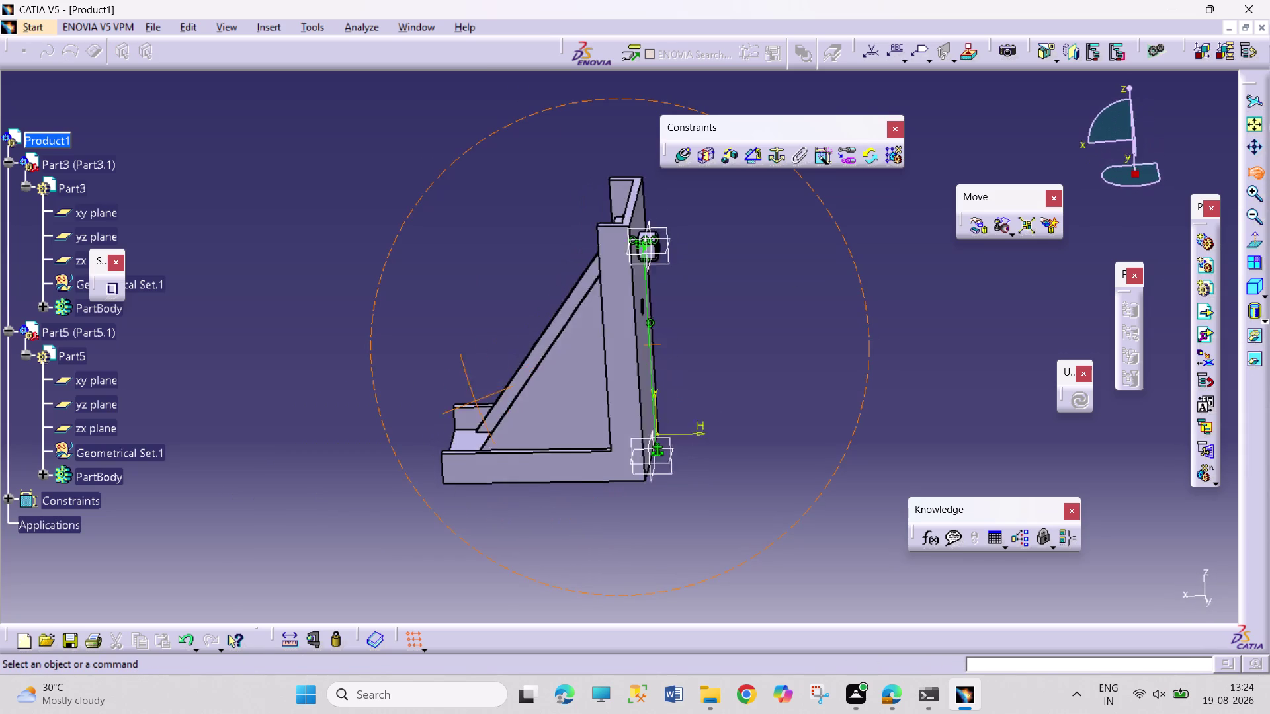
drag(472, 409, 485, 438)
middle_drag(753, 351, 773, 269)
middle_drag(780, 296, 972, 460)
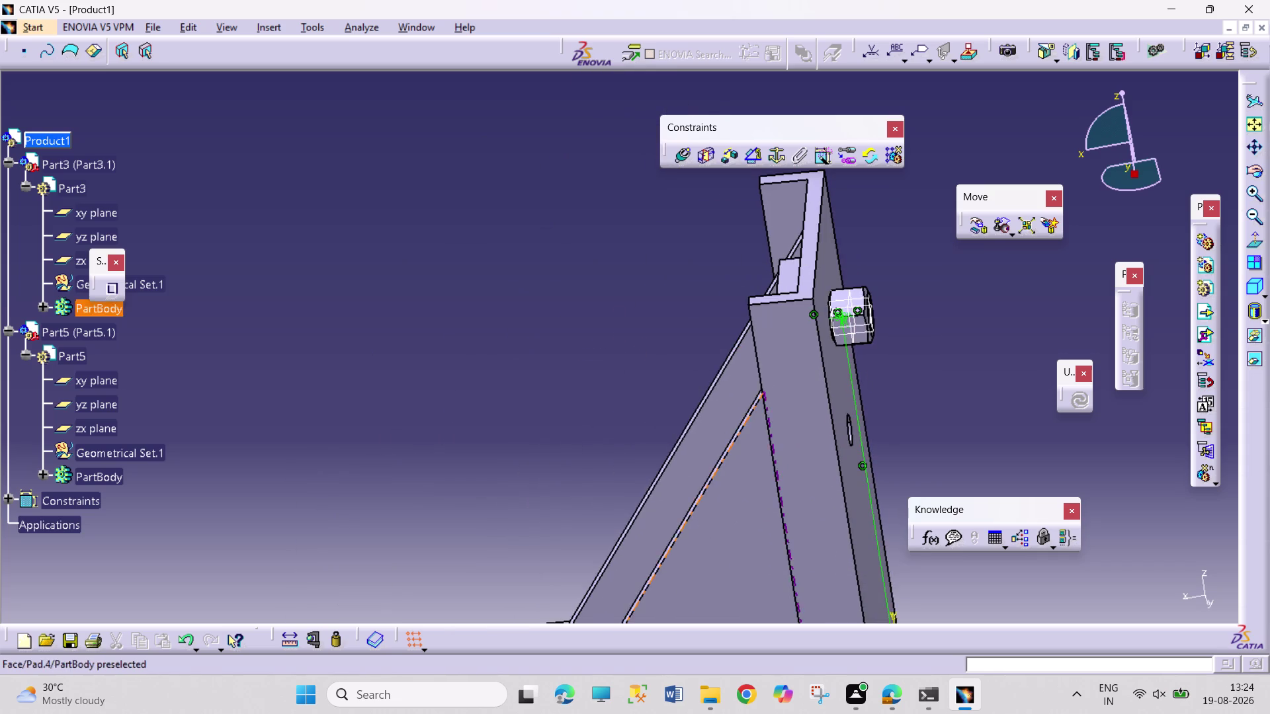
middle_drag(533, 389, 639, 444)
right_drag(551, 398, 621, 430)
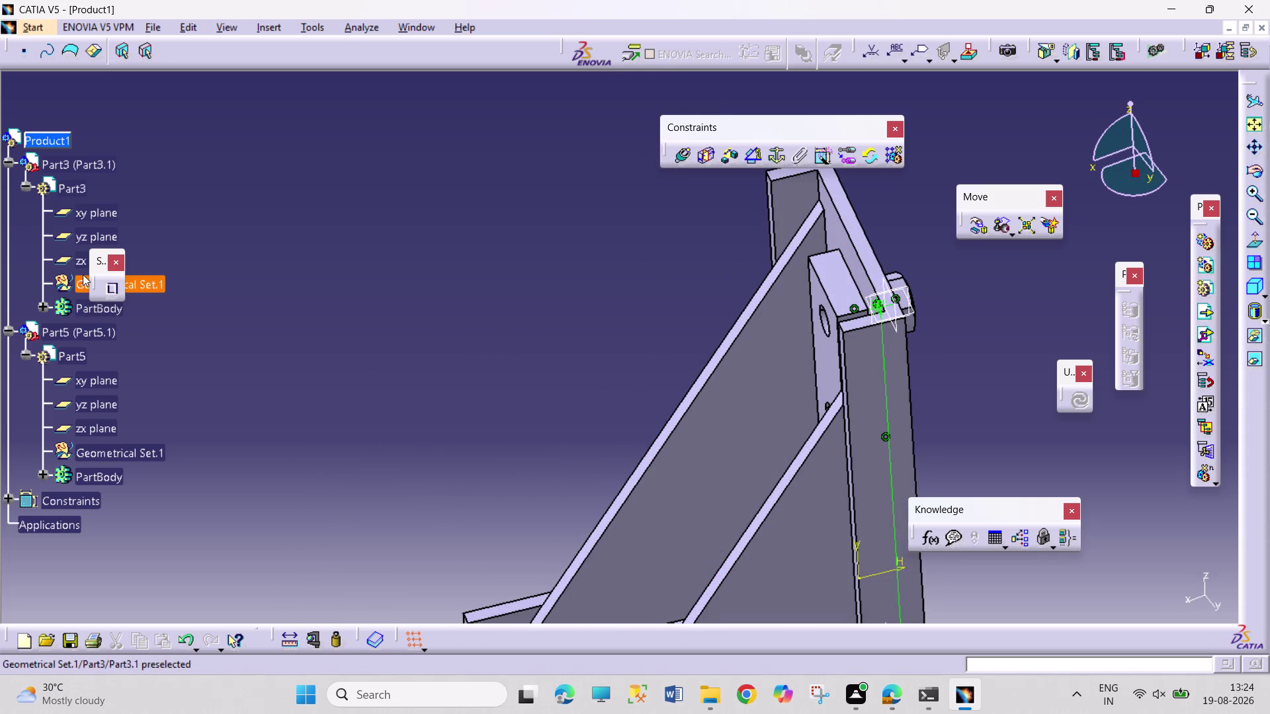
Move the floating toolbar near the top, collapse Part5, and open Product1's context menu.
drag(95, 281, 282, 147)
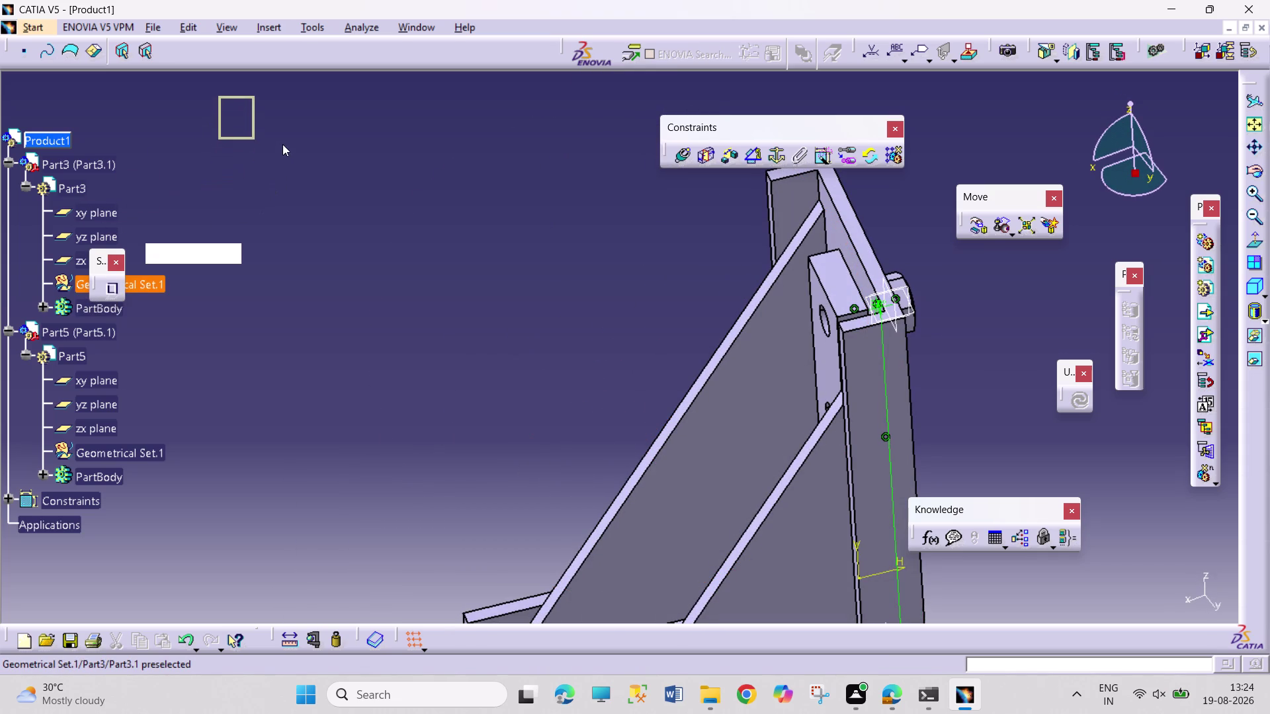
drag(282, 146, 283, 145)
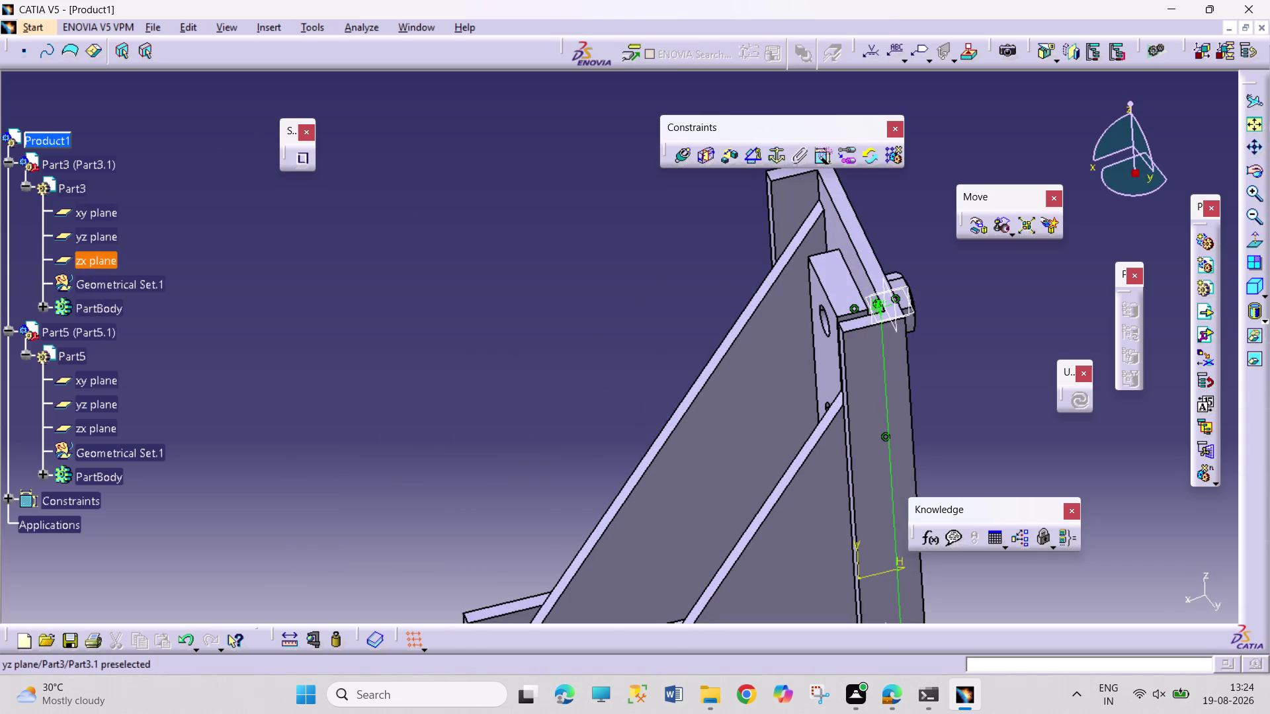
scroll(down, 3)
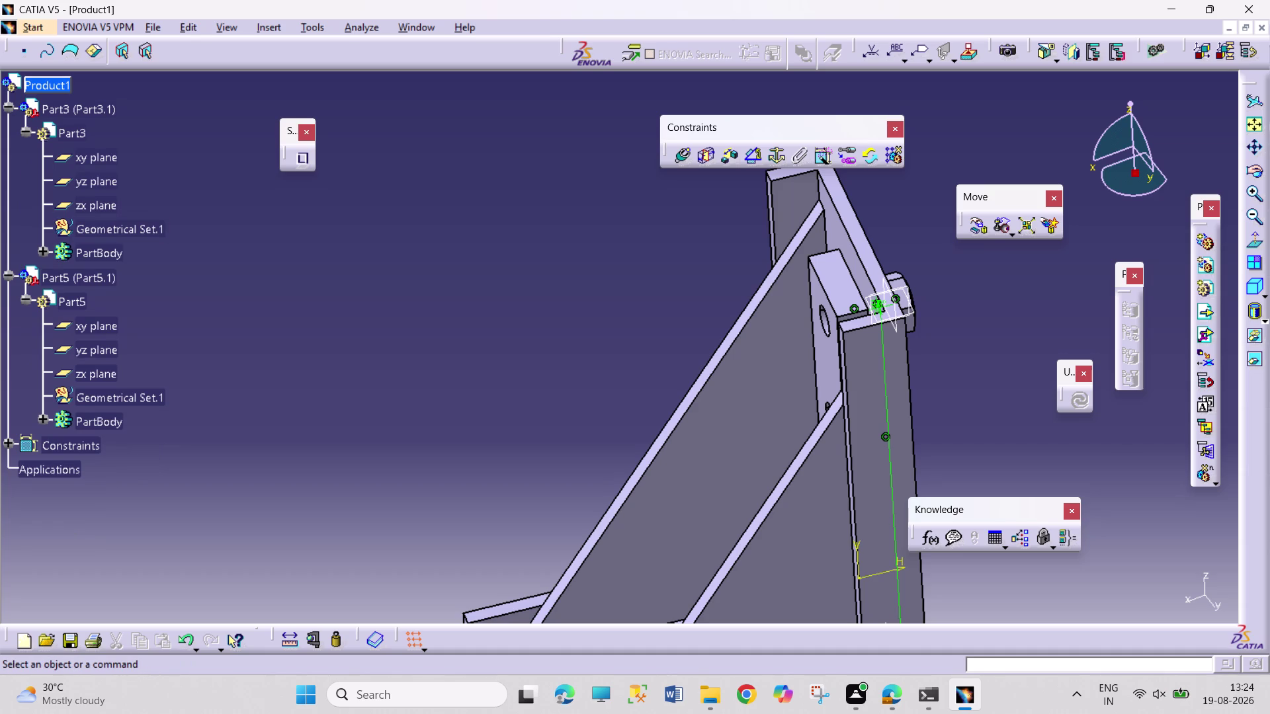
click(8, 277)
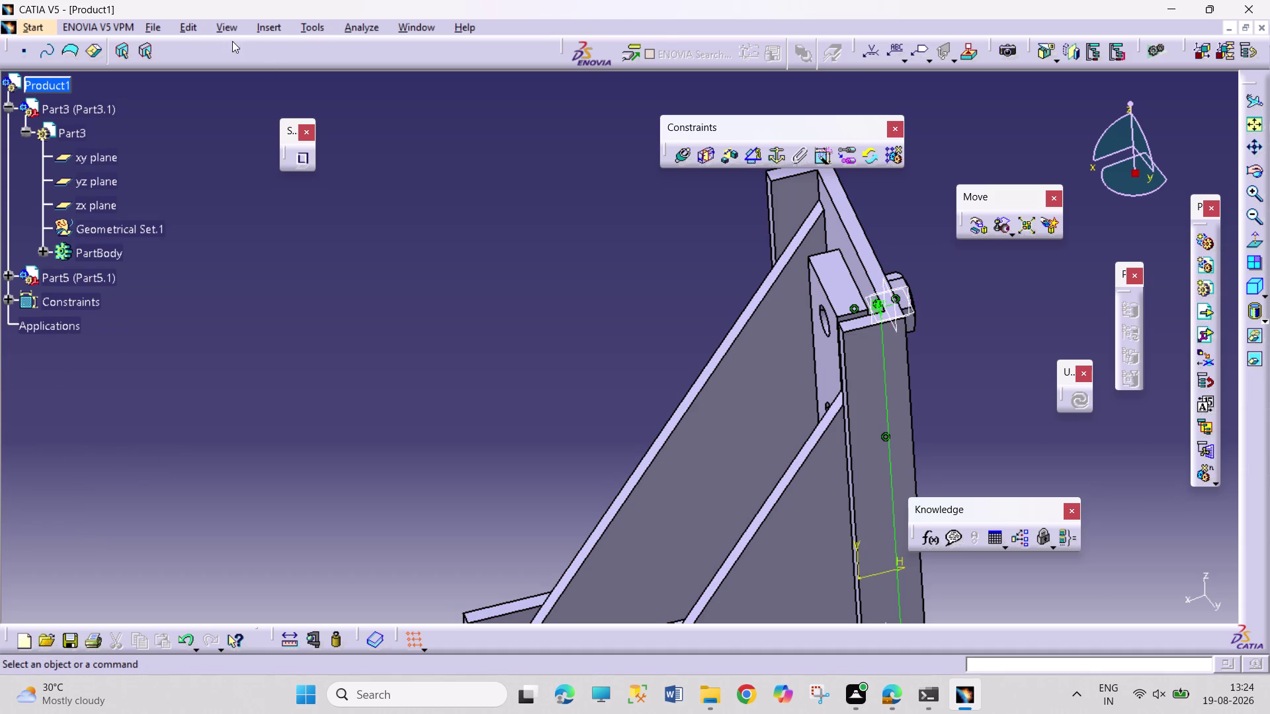
right_click(66, 88)
Insert the NUT part into Product1 as an existing component.
click(162, 358)
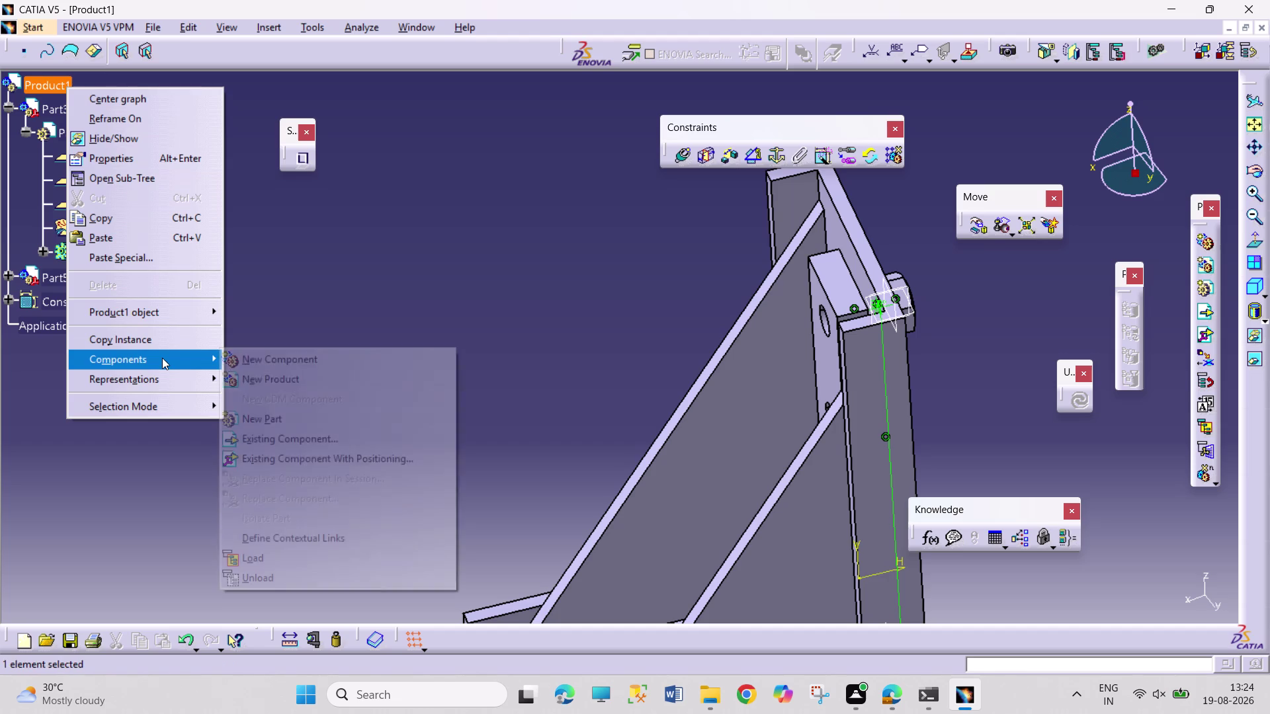
click(346, 439)
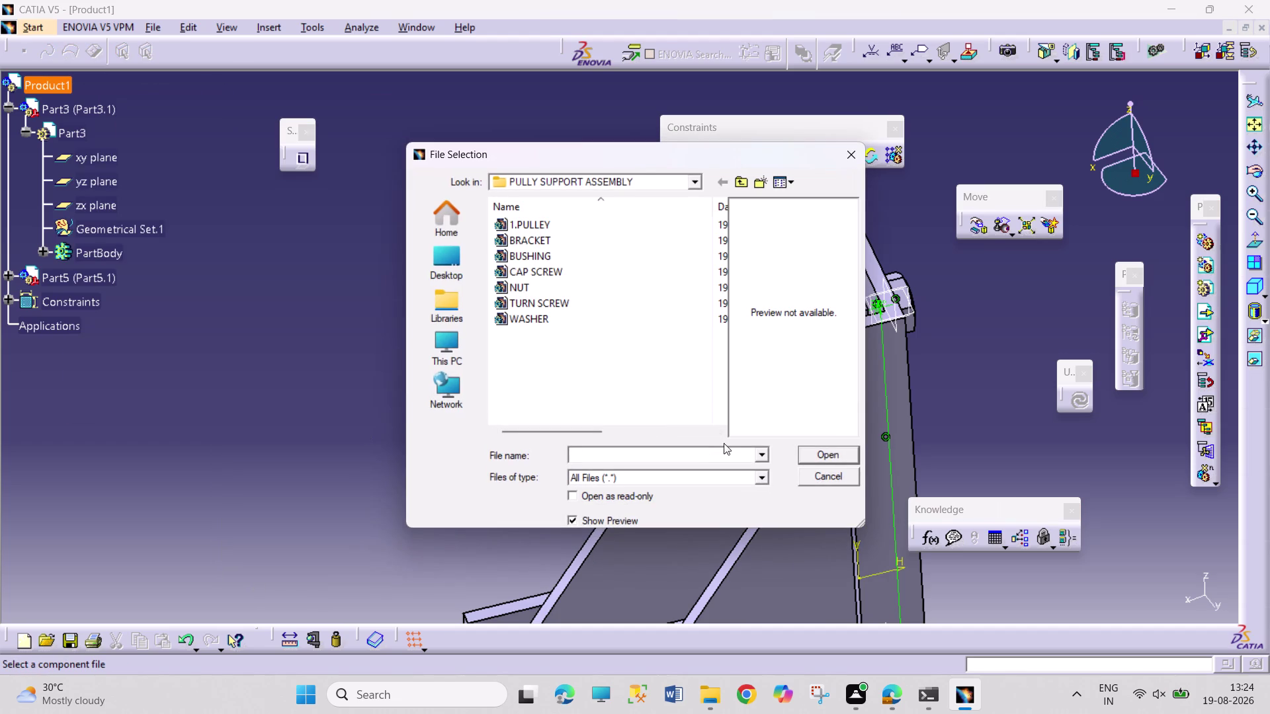
click(580, 284)
click(838, 449)
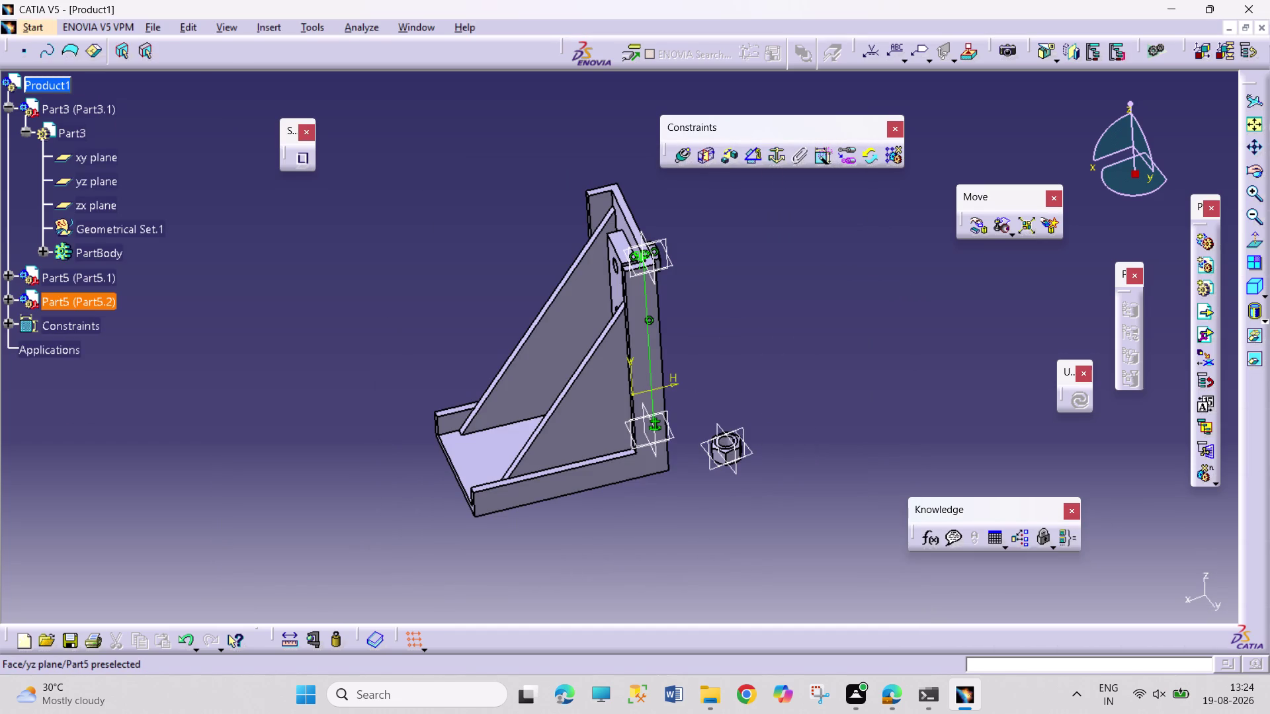
Slide the new nut left along the bracket's bottom edge.
click(973, 226)
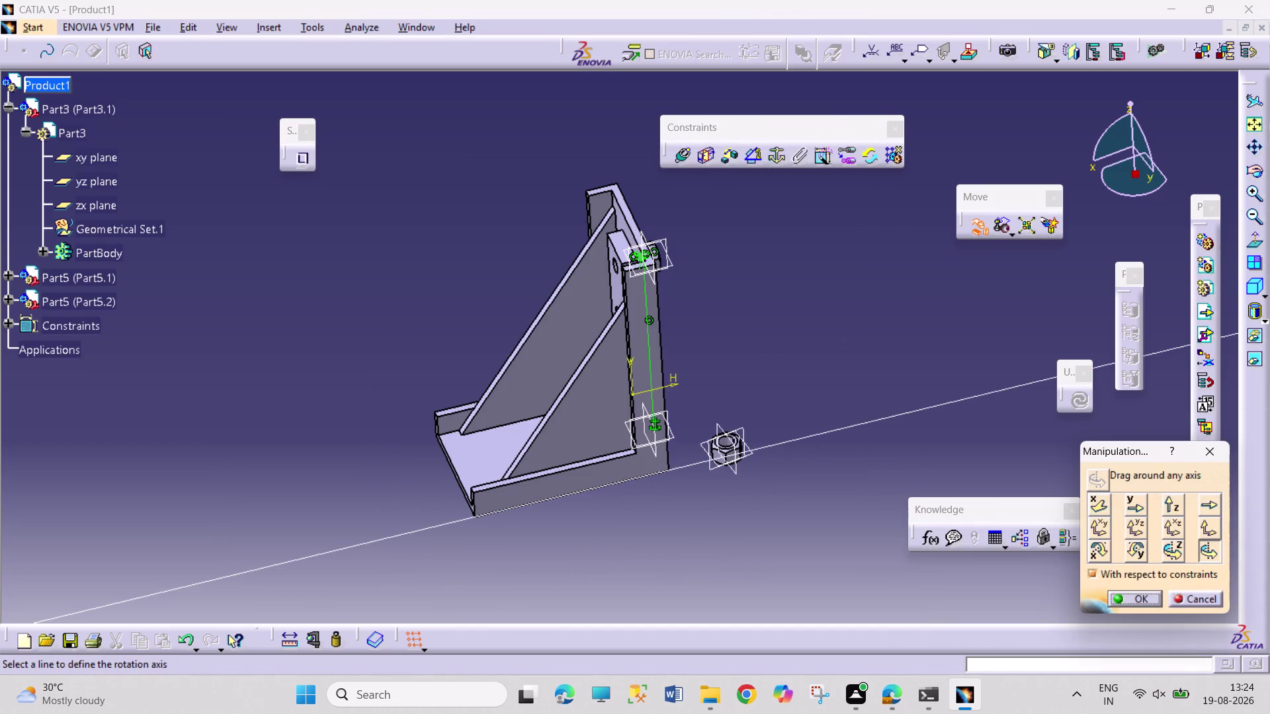
click(633, 487)
click(1199, 504)
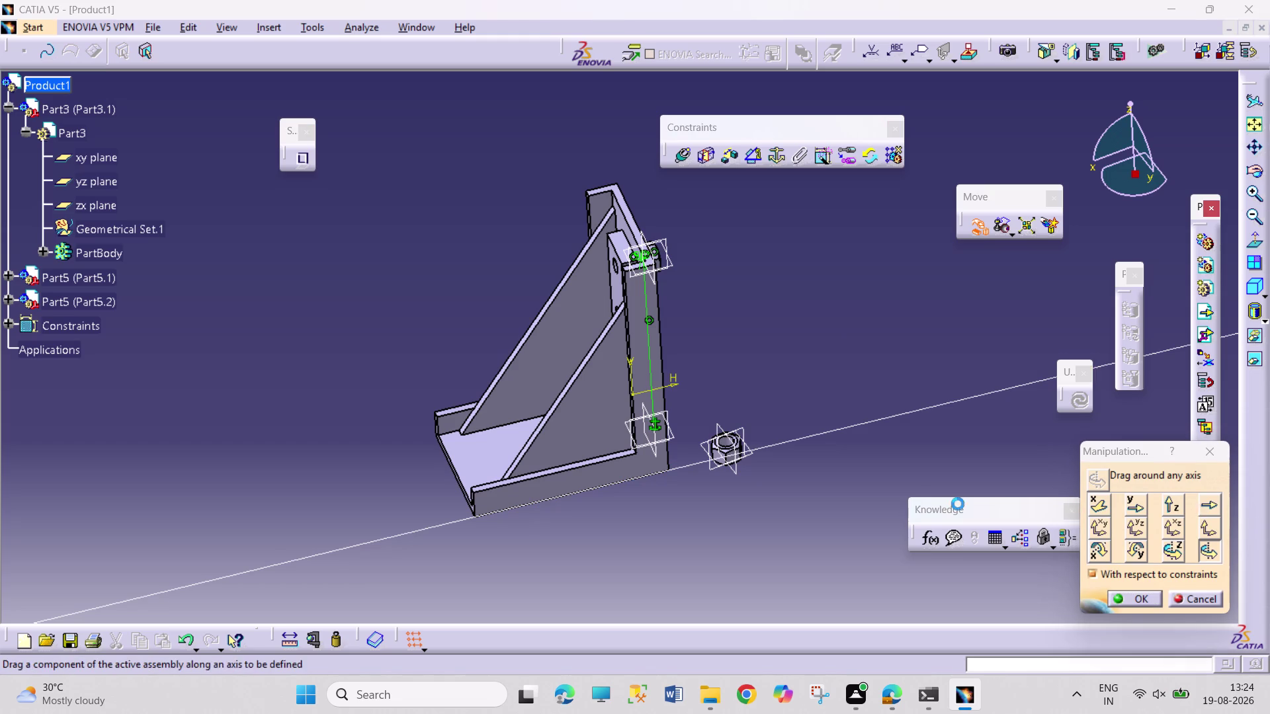
click(639, 474)
drag(746, 455, 745, 454)
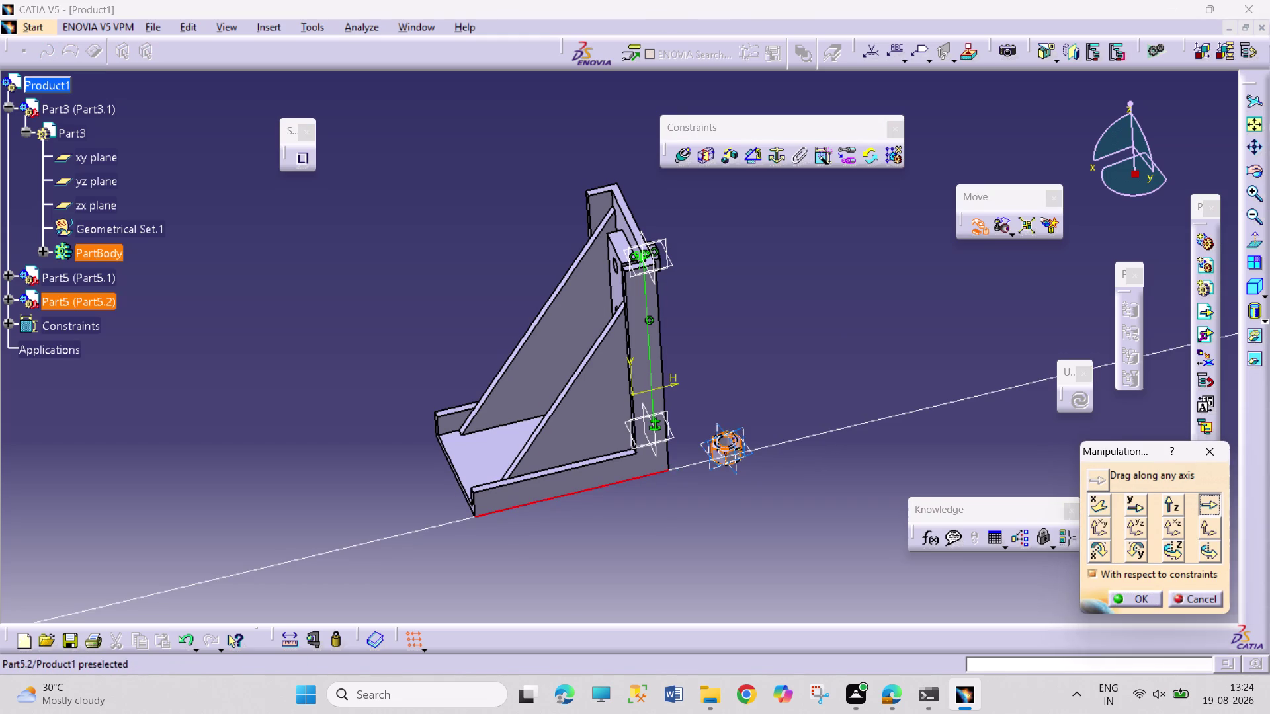
drag(746, 453, 307, 259)
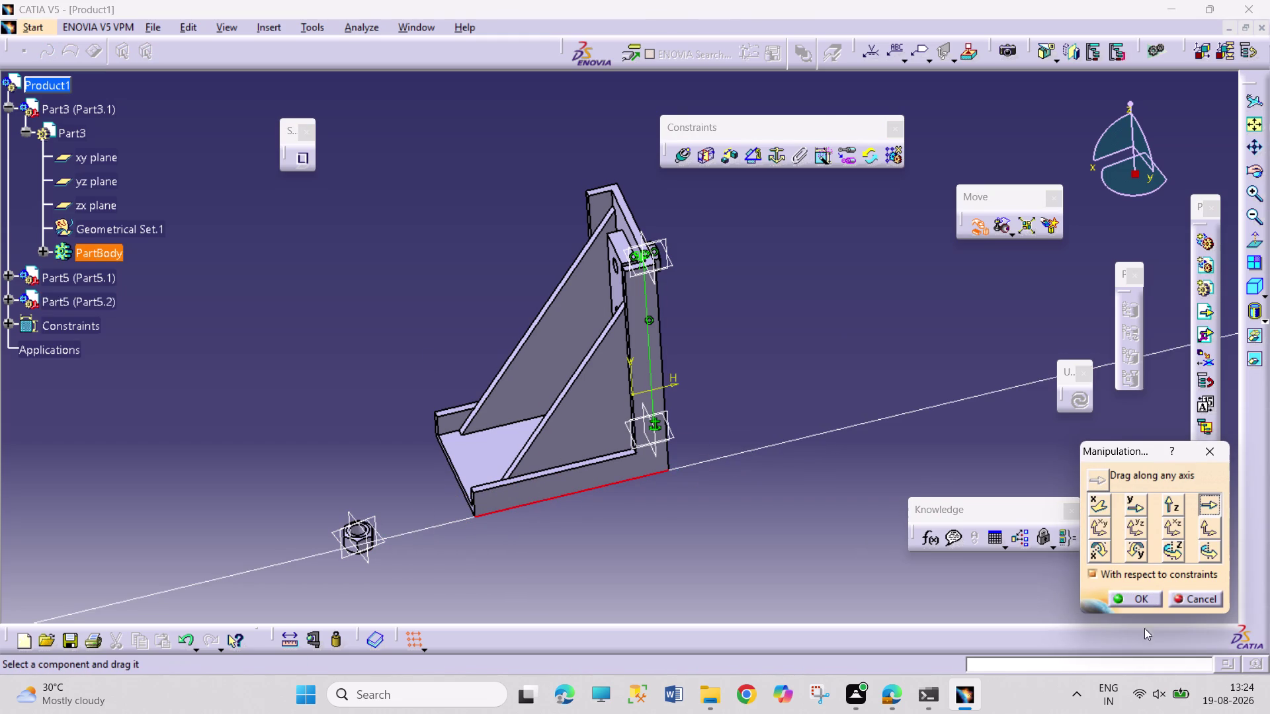
Rotate the nut about a vertical bracket edge until it sits on the bracket base.
click(1201, 535)
click(1207, 554)
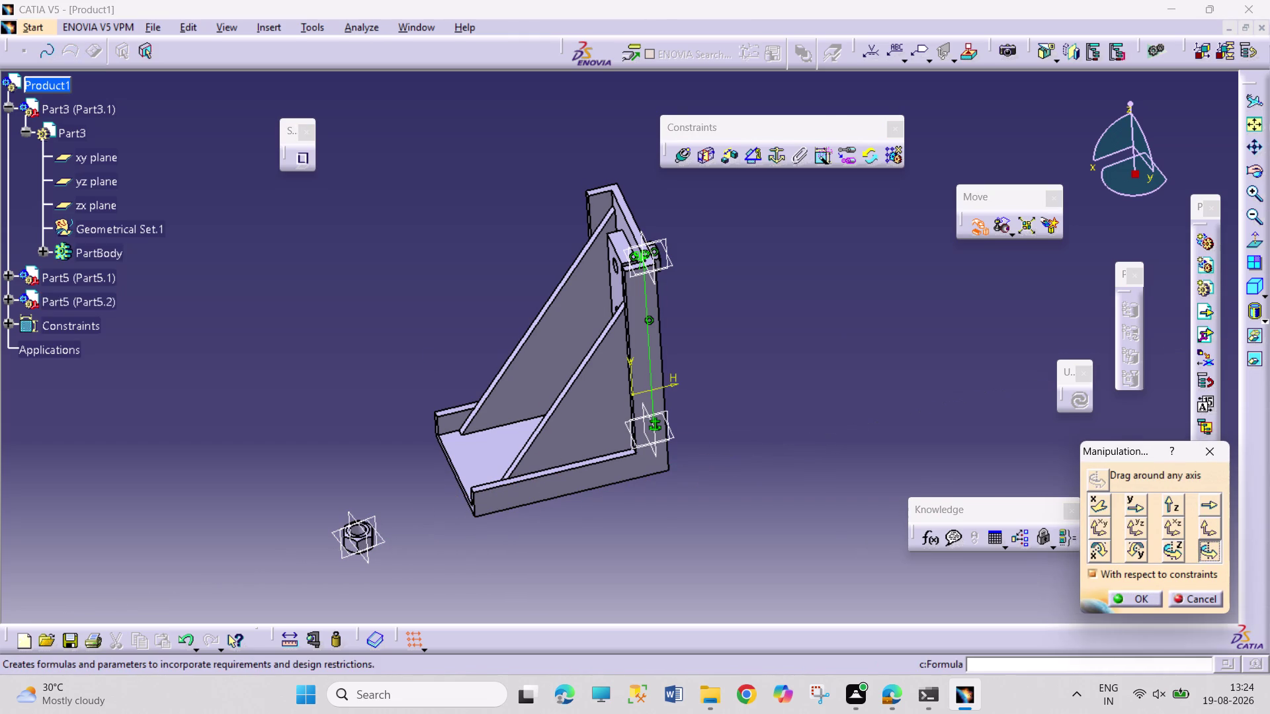
click(474, 506)
drag(365, 547, 397, 387)
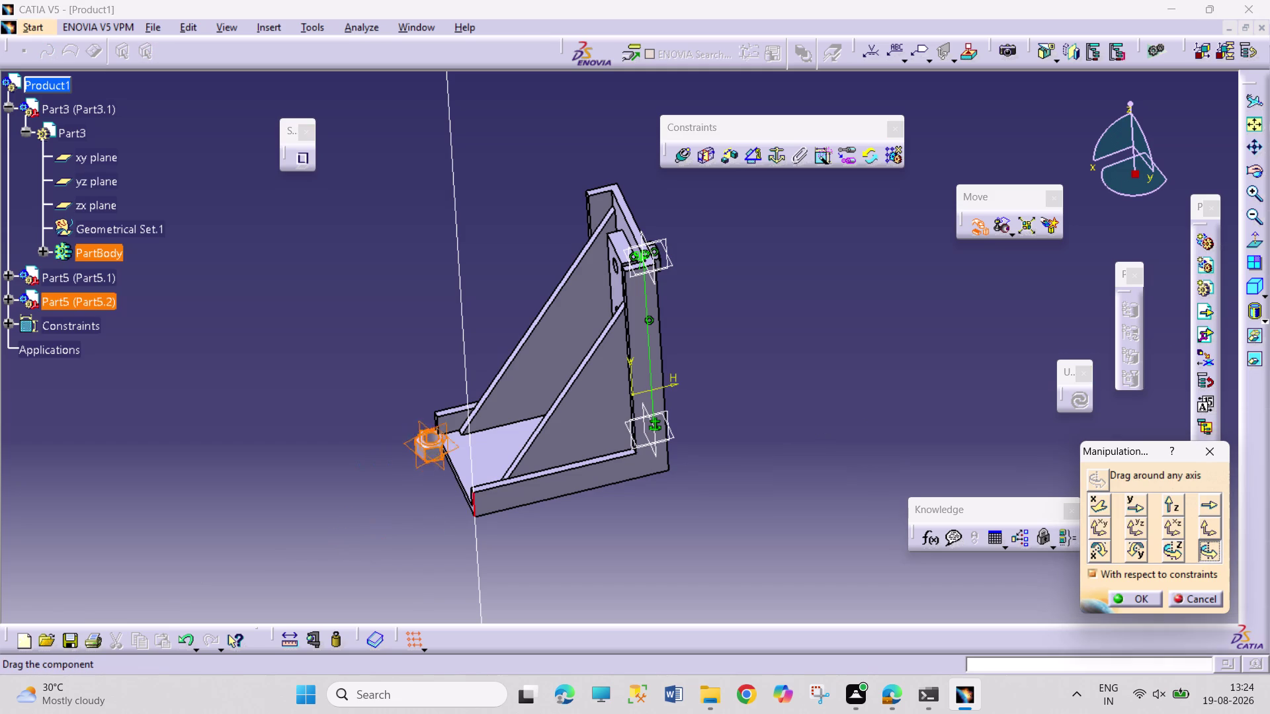
drag(397, 387, 368, 440)
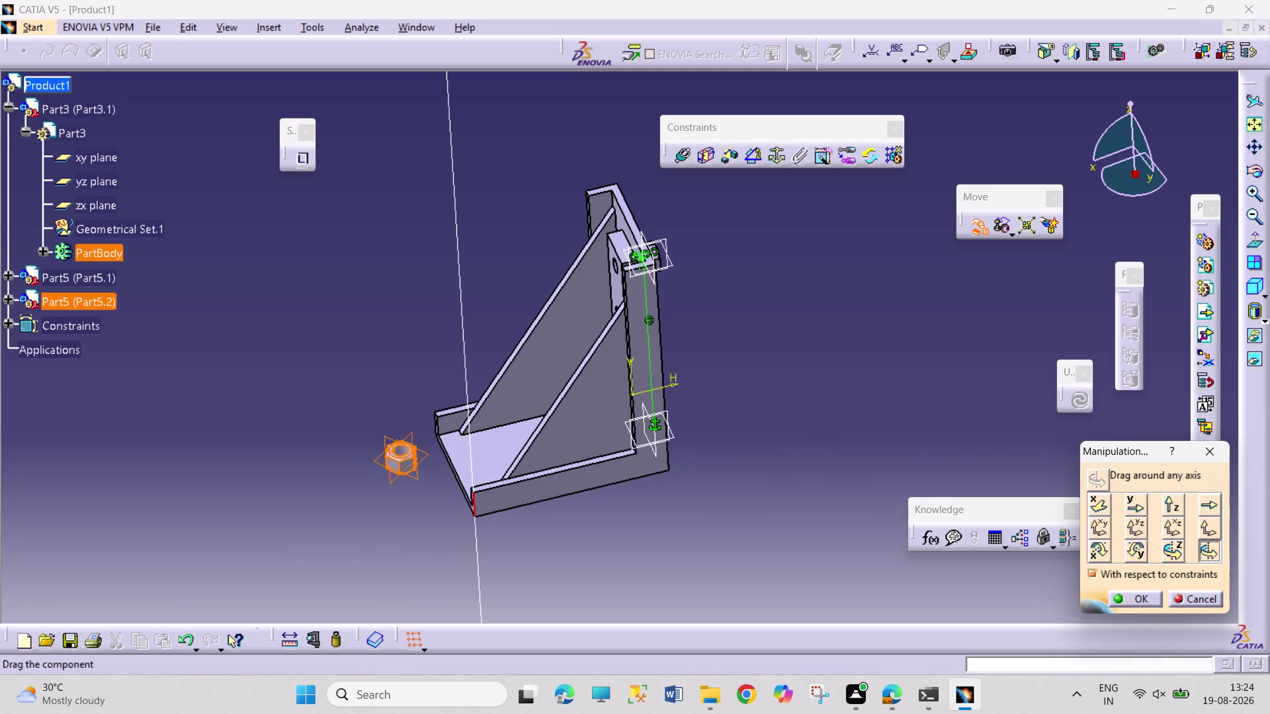
drag(368, 440, 367, 439)
click(1206, 506)
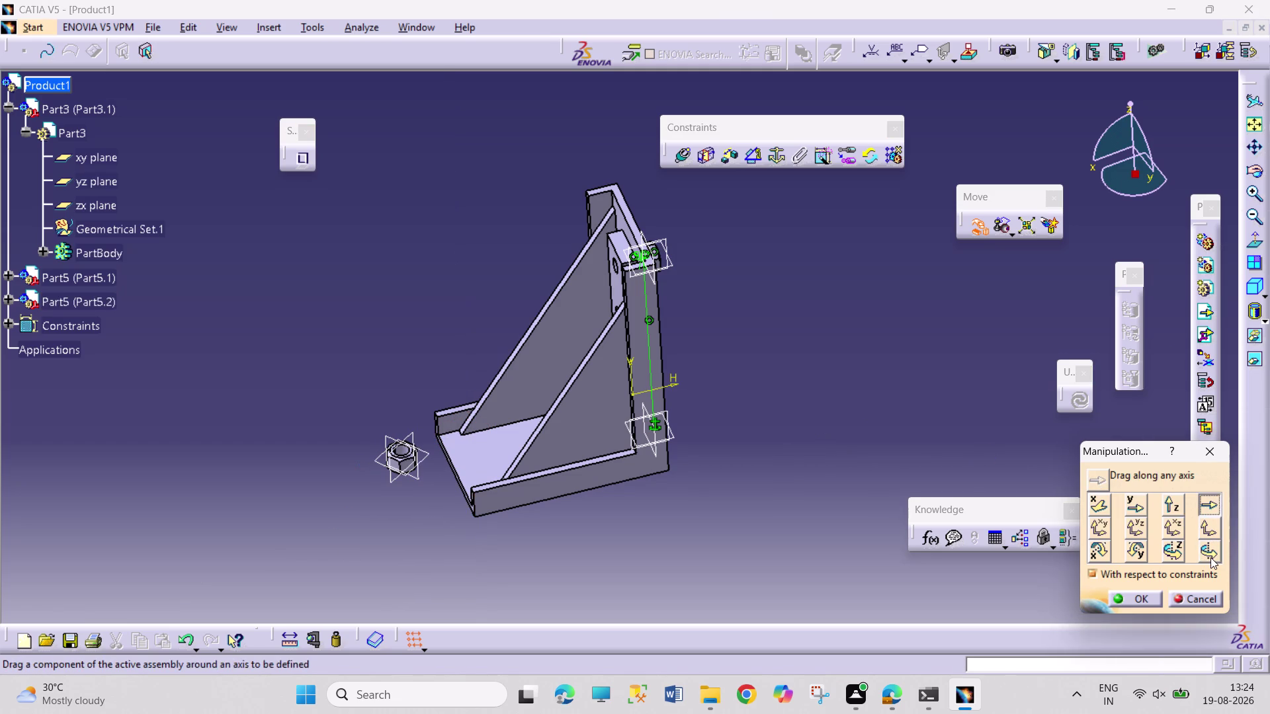
click(1212, 558)
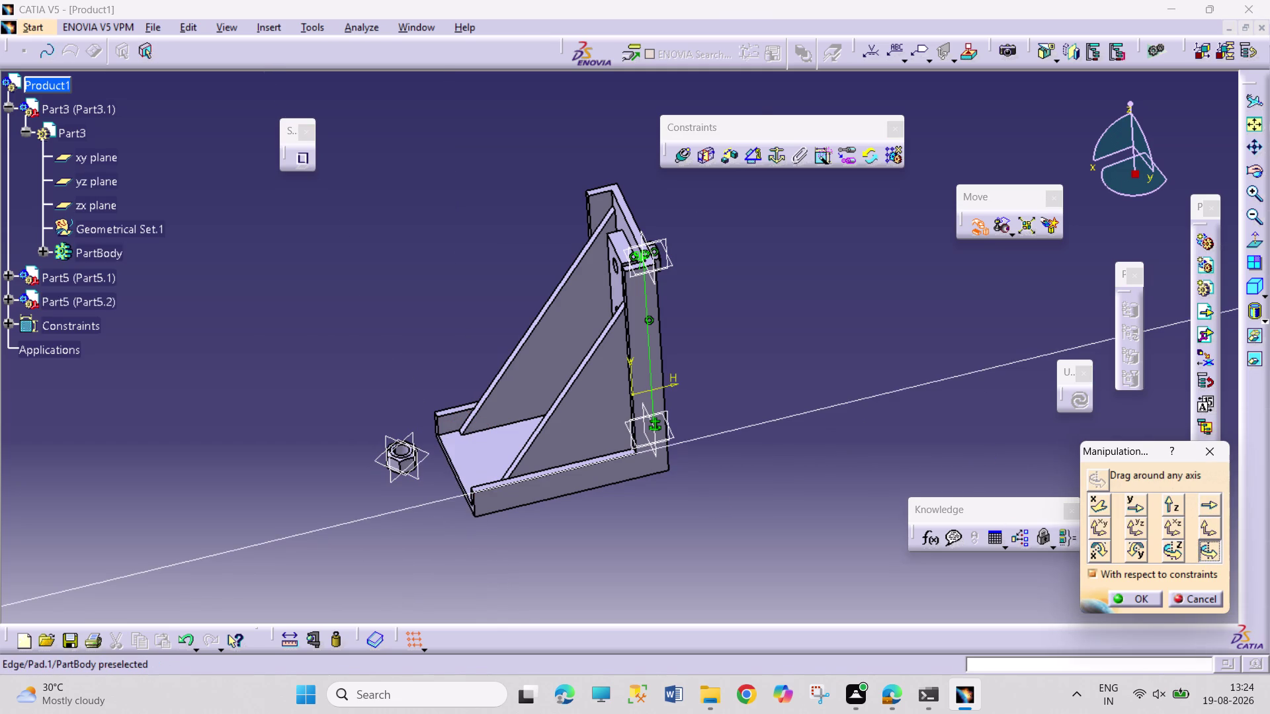
click(476, 514)
drag(411, 471, 462, 317)
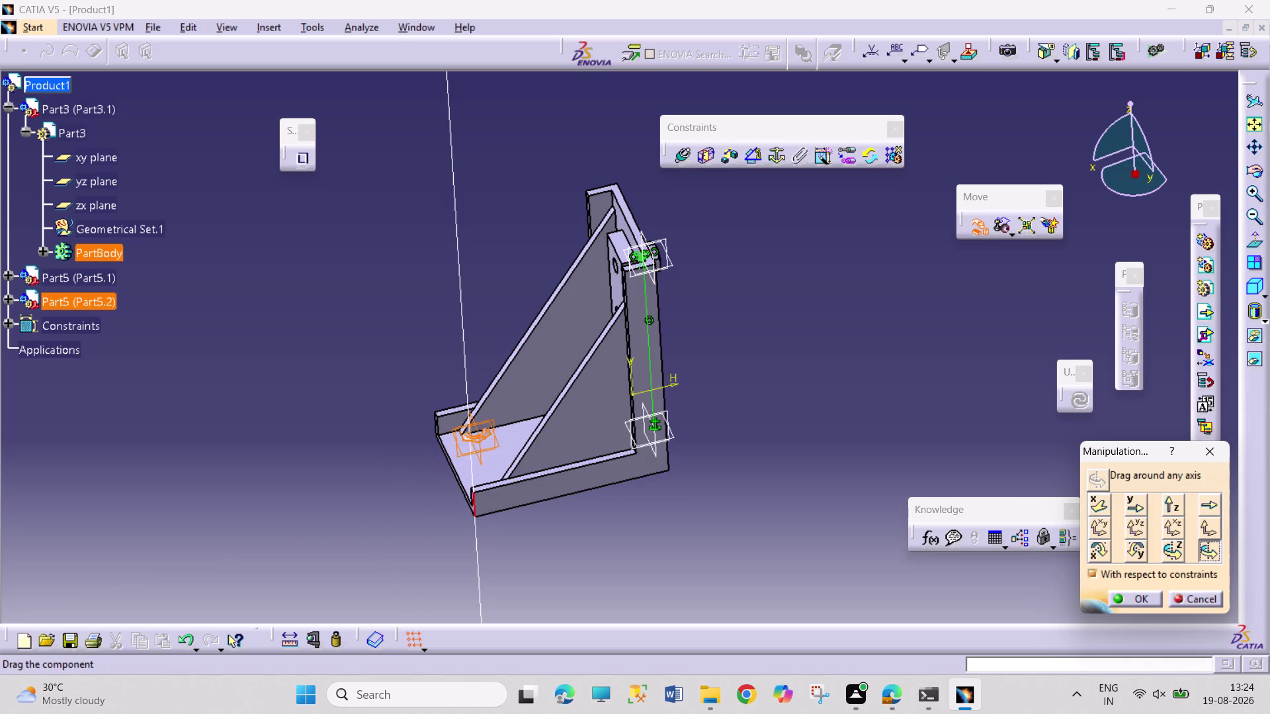
drag(462, 318, 421, 379)
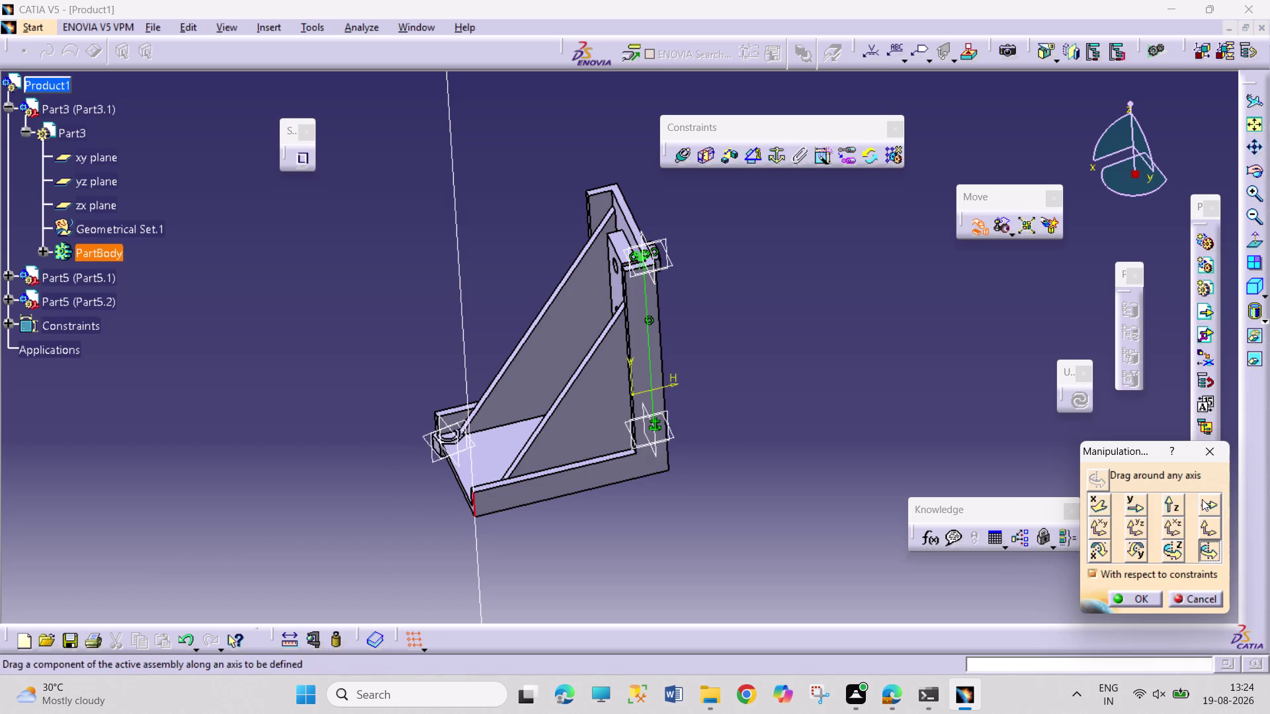
Raise the nut along the vertical edge beside the upright and accept its position.
click(1203, 499)
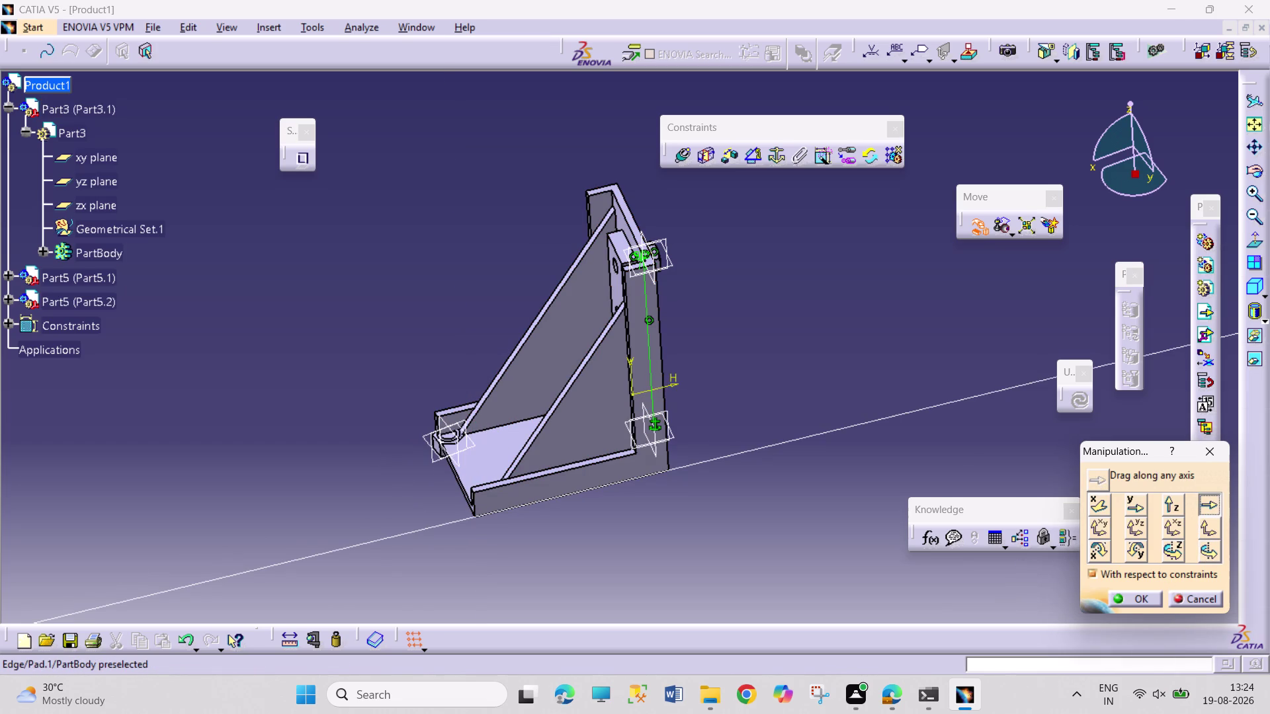
click(470, 511)
drag(448, 444, 453, 420)
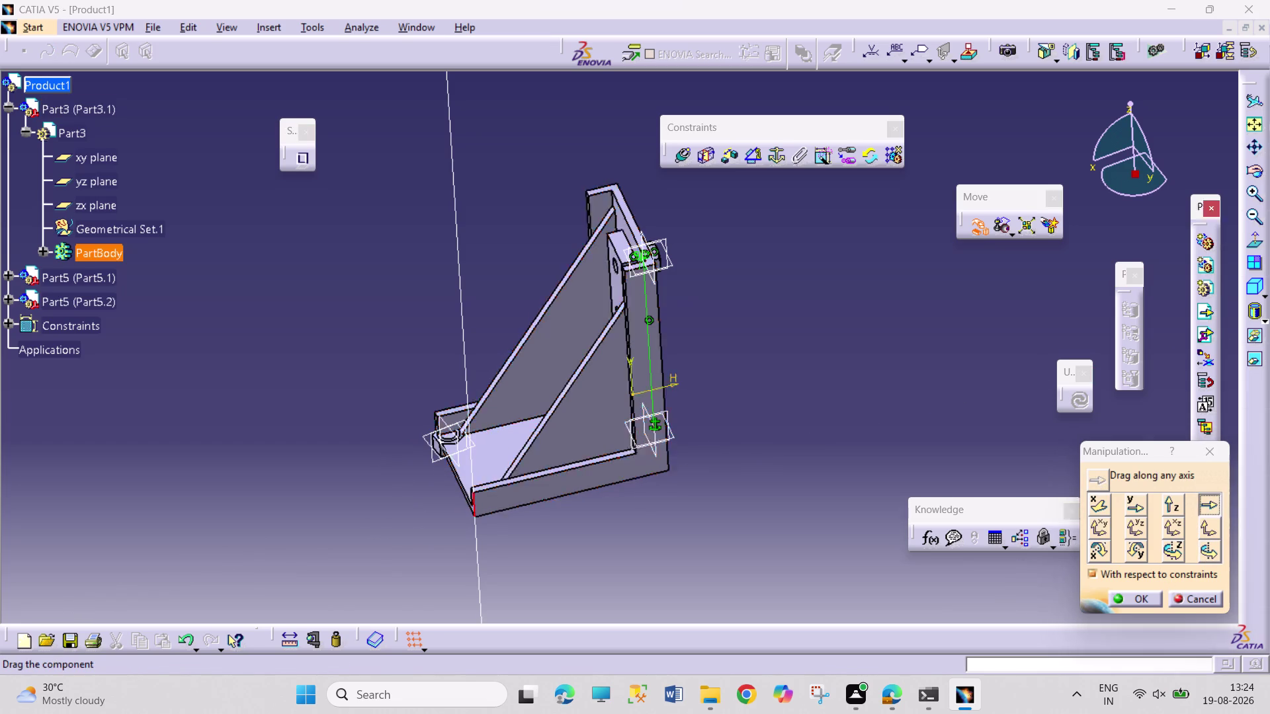
drag(453, 421, 458, 366)
drag(450, 442, 482, 292)
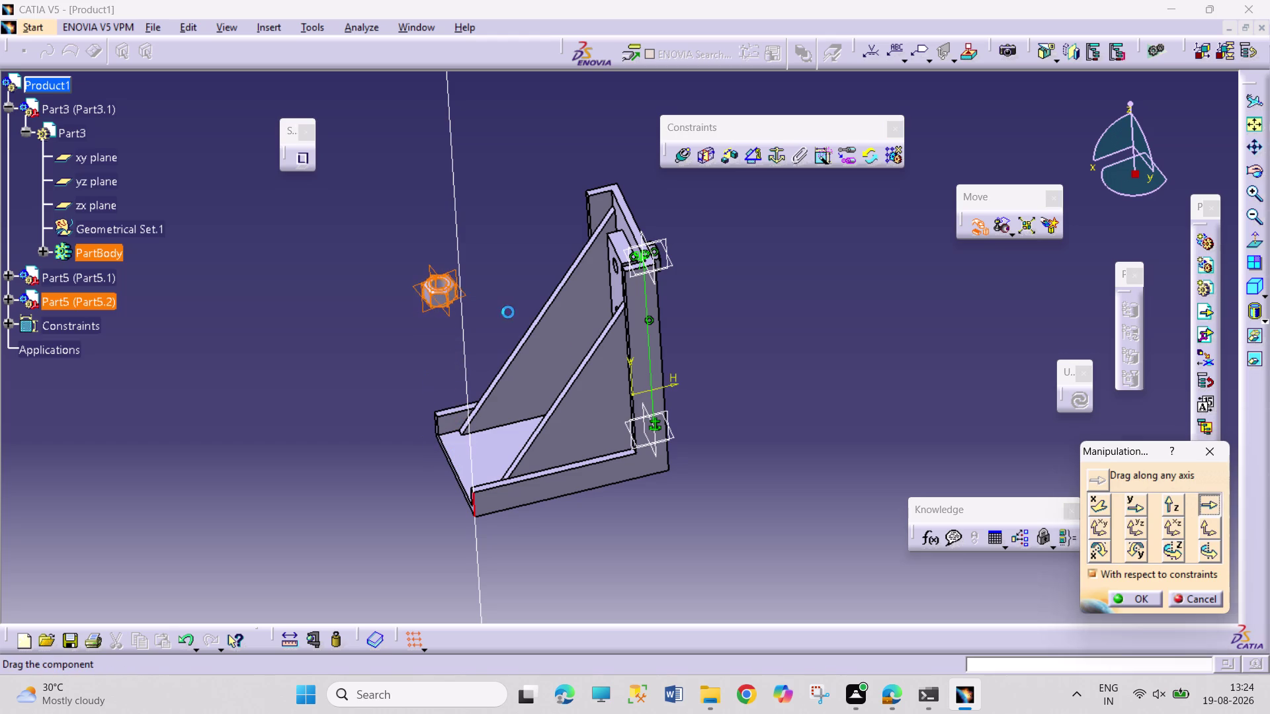
click(1134, 597)
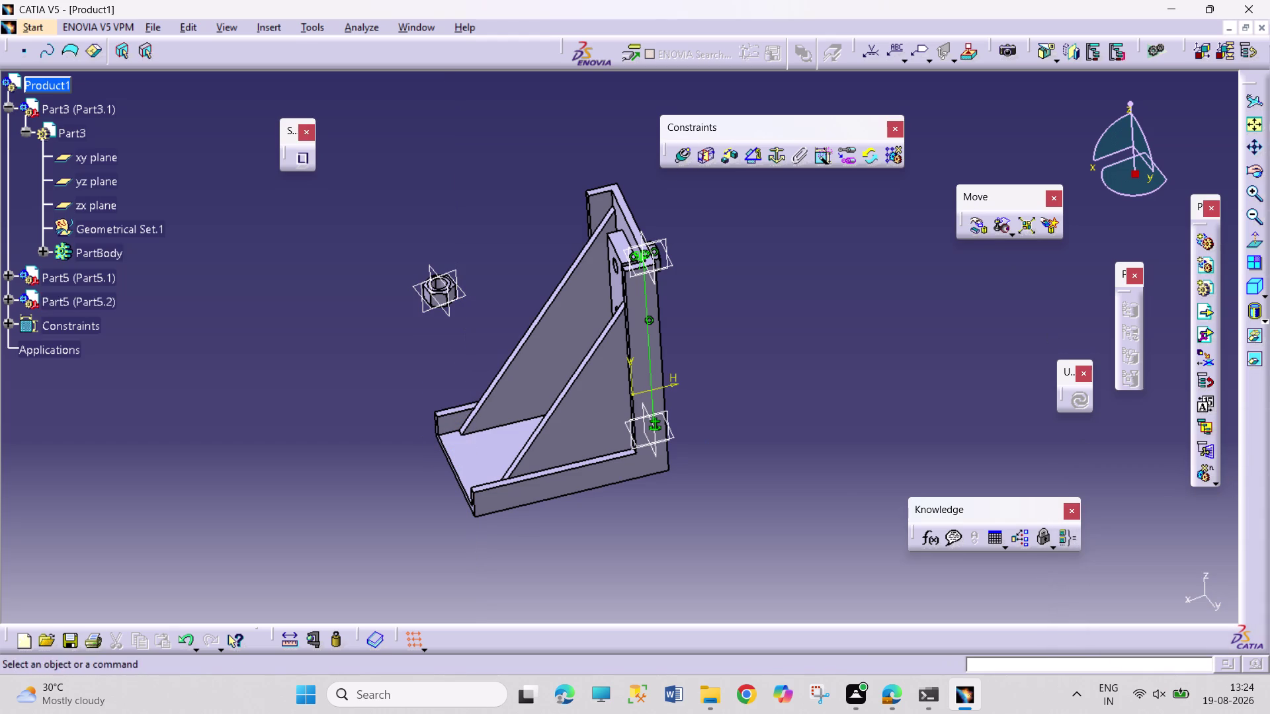
Make the second nut's axis coincident with the bracket hole's axis.
middle_drag(785, 333, 775, 256)
middle_drag(785, 301, 889, 502)
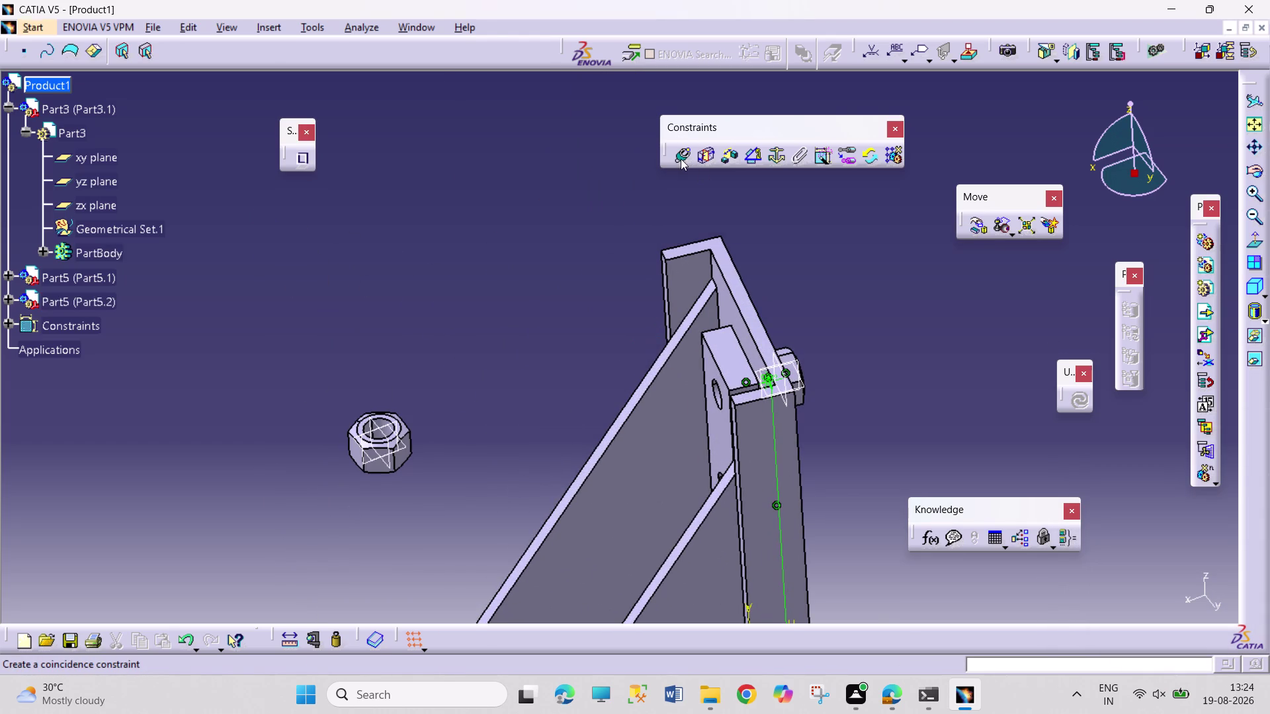
click(681, 158)
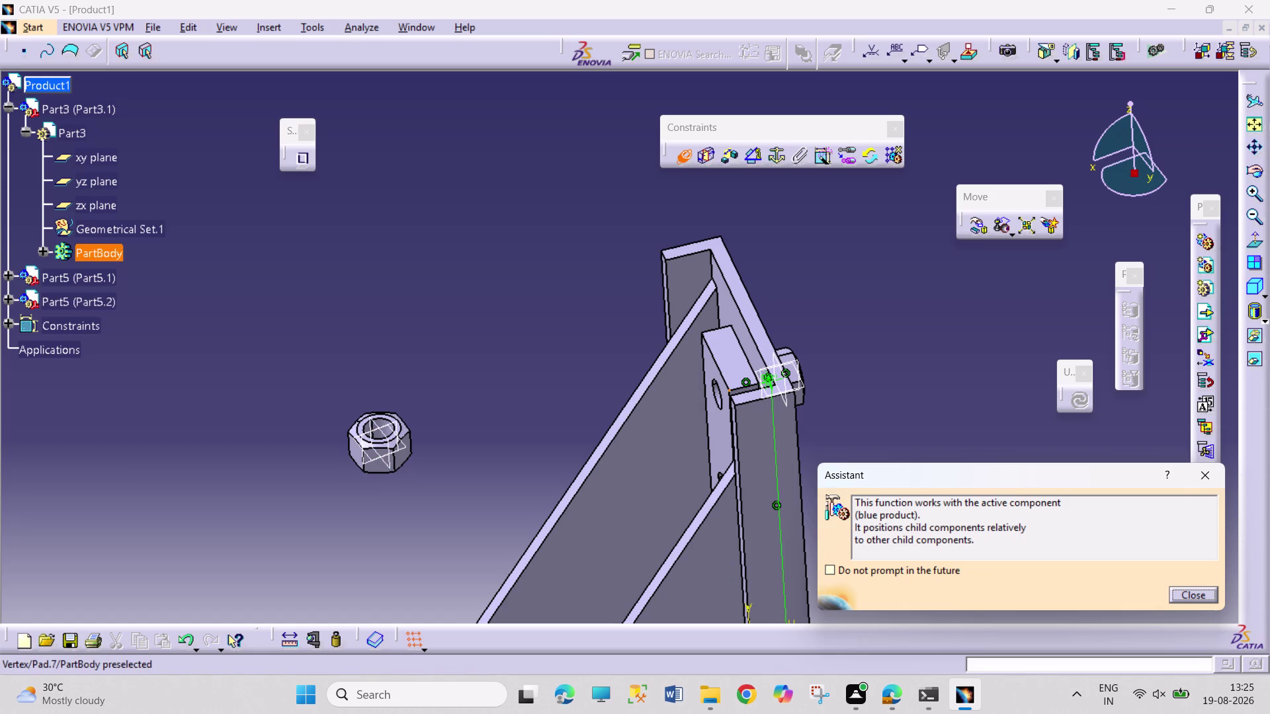
scroll(down, 3)
middle_drag(728, 462, 728, 405)
scroll(up, 3)
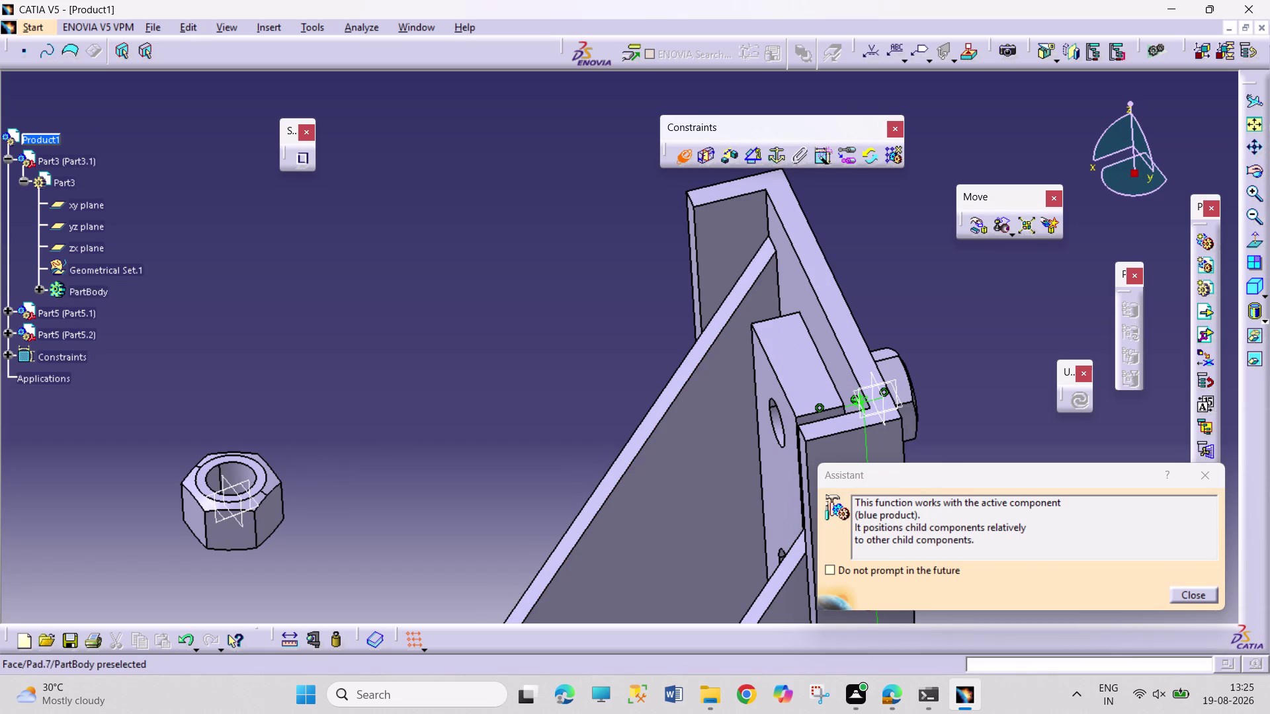
click(1198, 475)
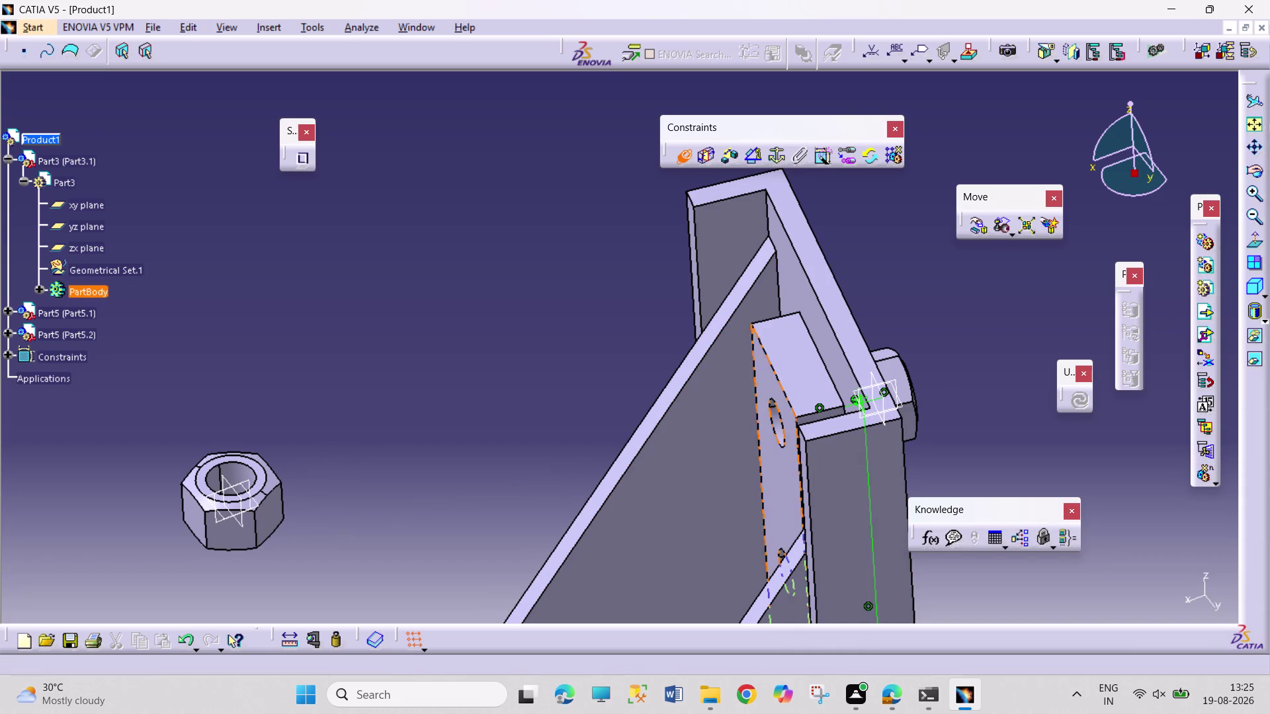
click(777, 427)
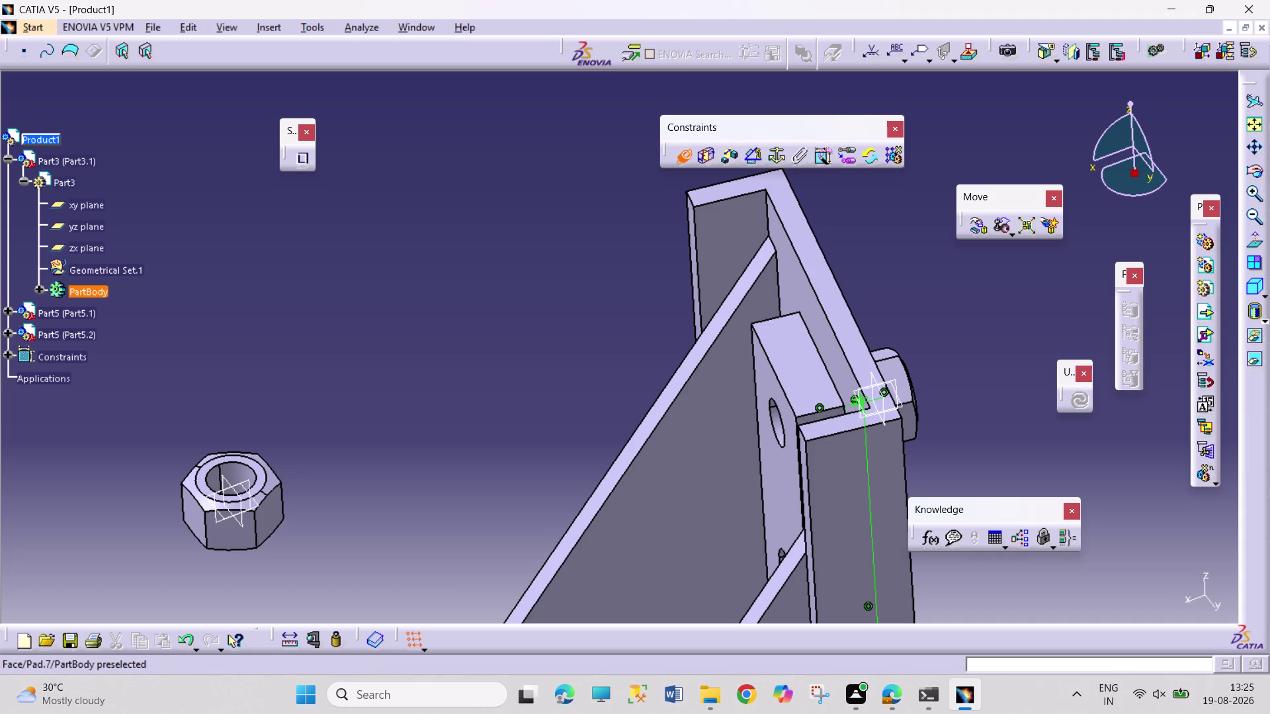
click(227, 470)
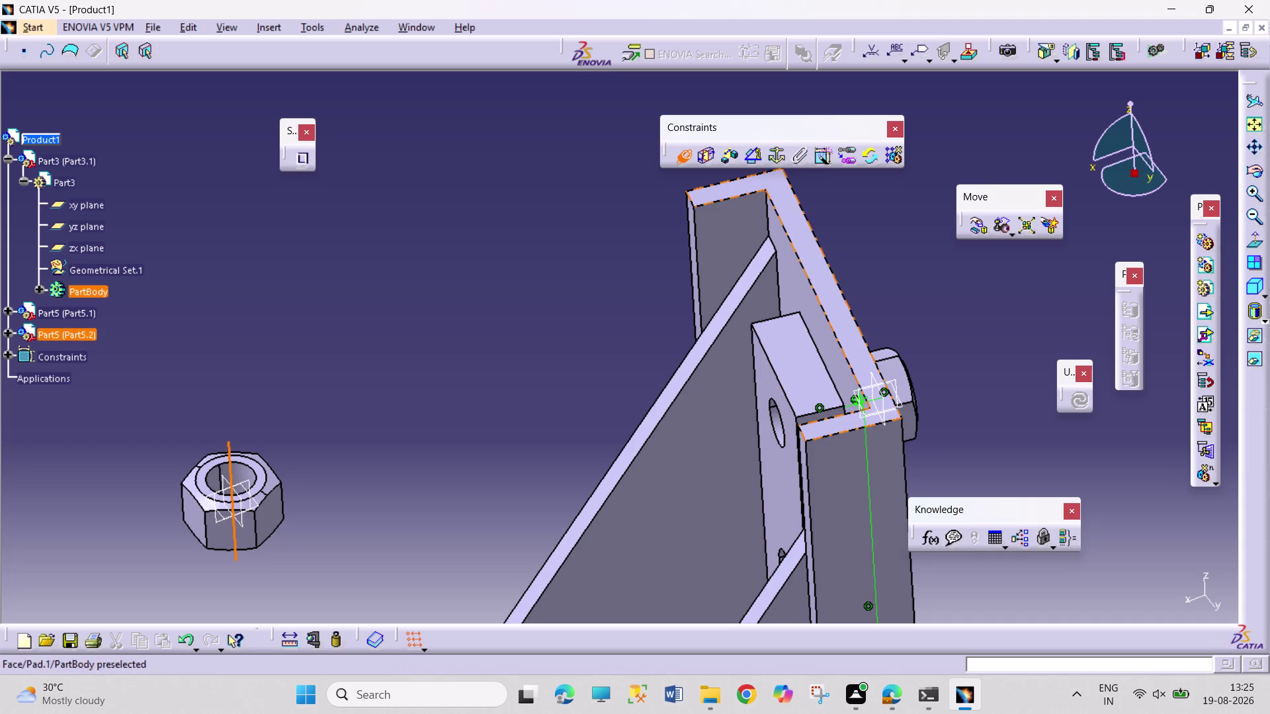
click(779, 428)
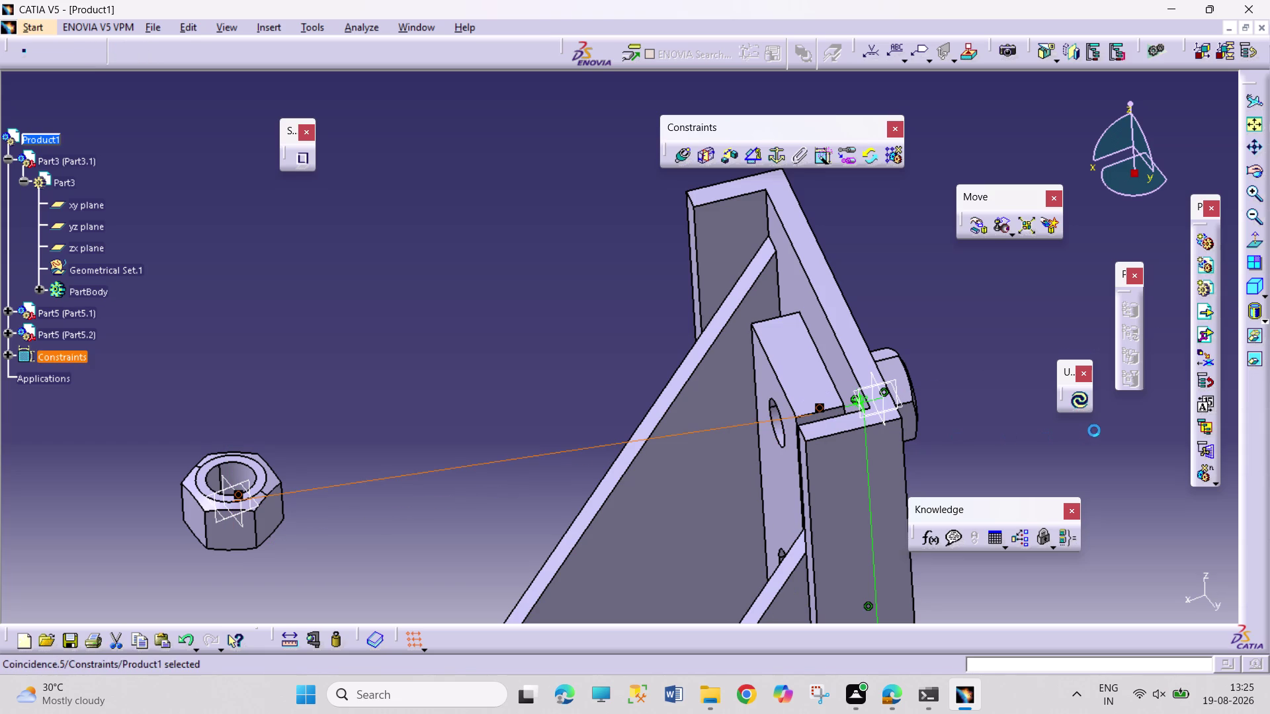
Update the assembly to apply the new coincidence constraint.
click(1083, 405)
click(995, 393)
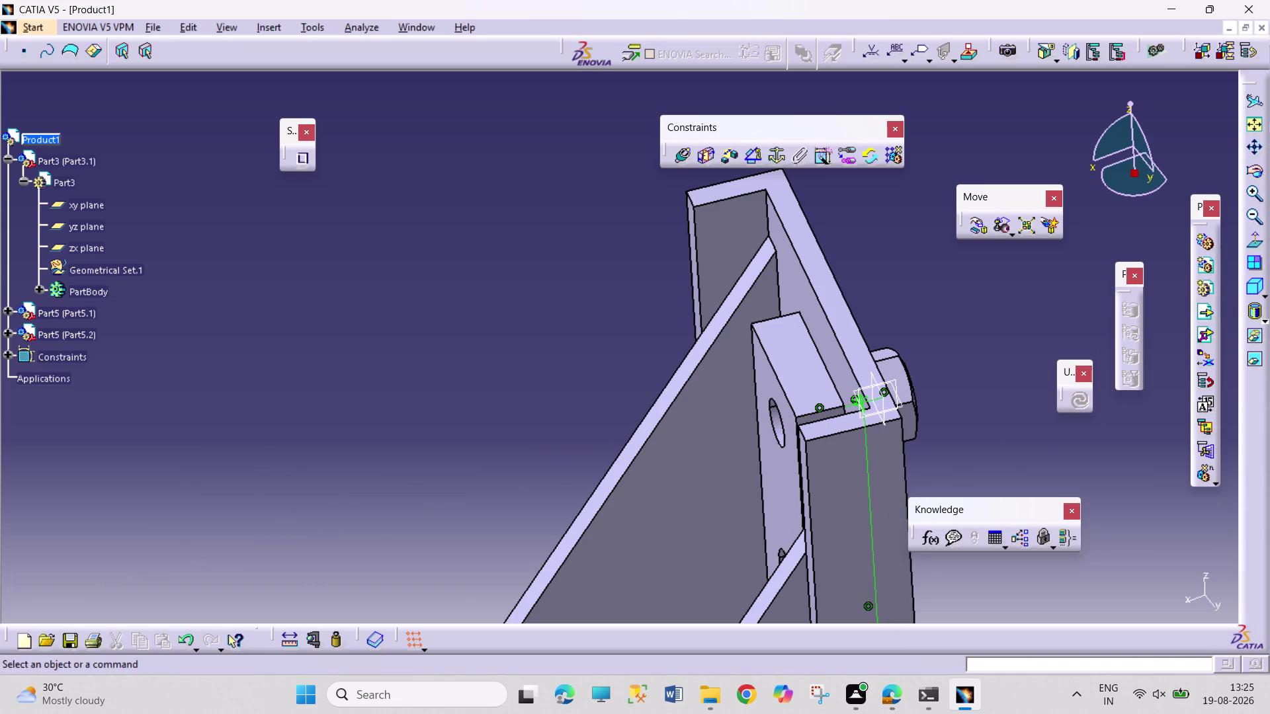
middle_drag(995, 393, 936, 494)
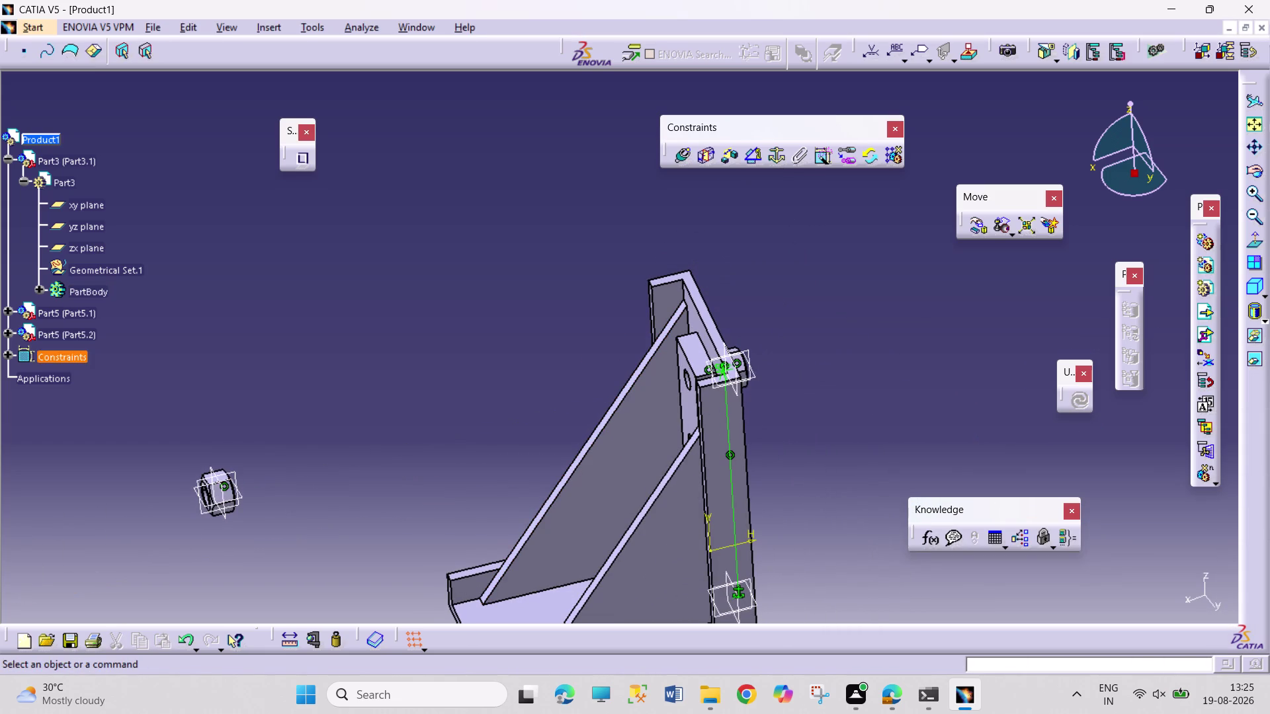
Select the yz planes of Part3 and Part5.2 in the specification tree.
click(13, 336)
click(19, 354)
click(21, 355)
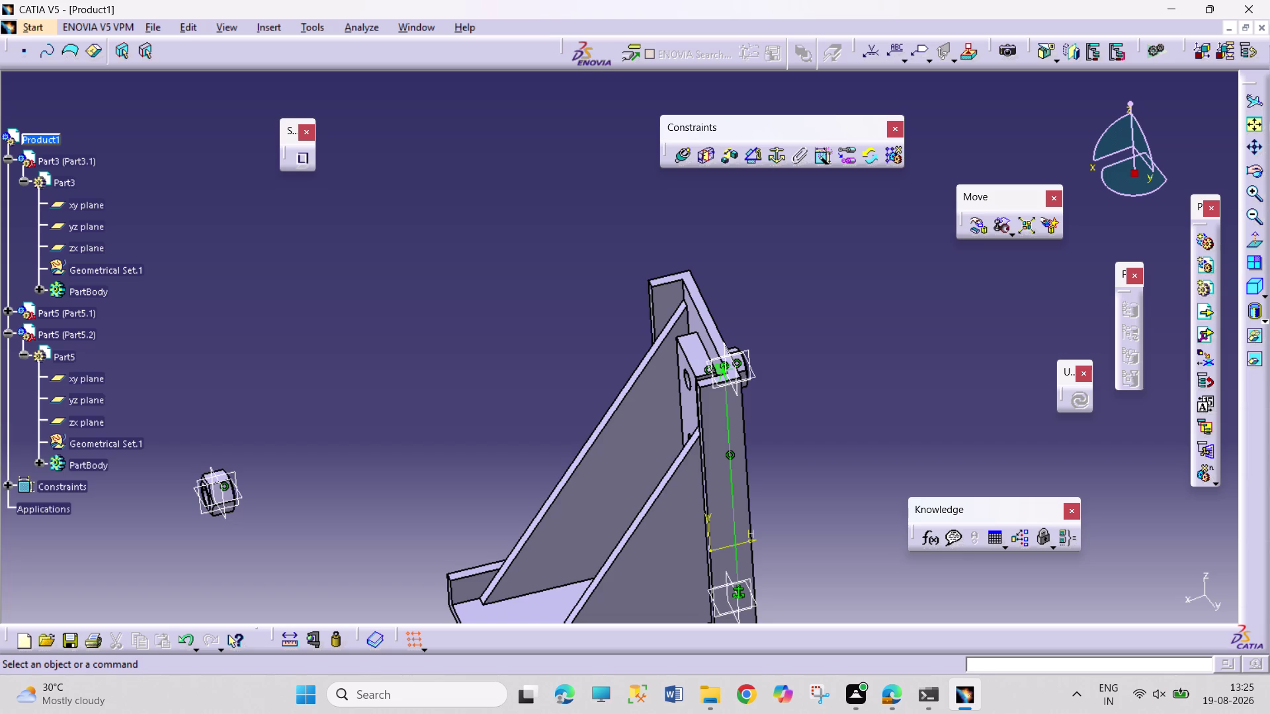
click(58, 394)
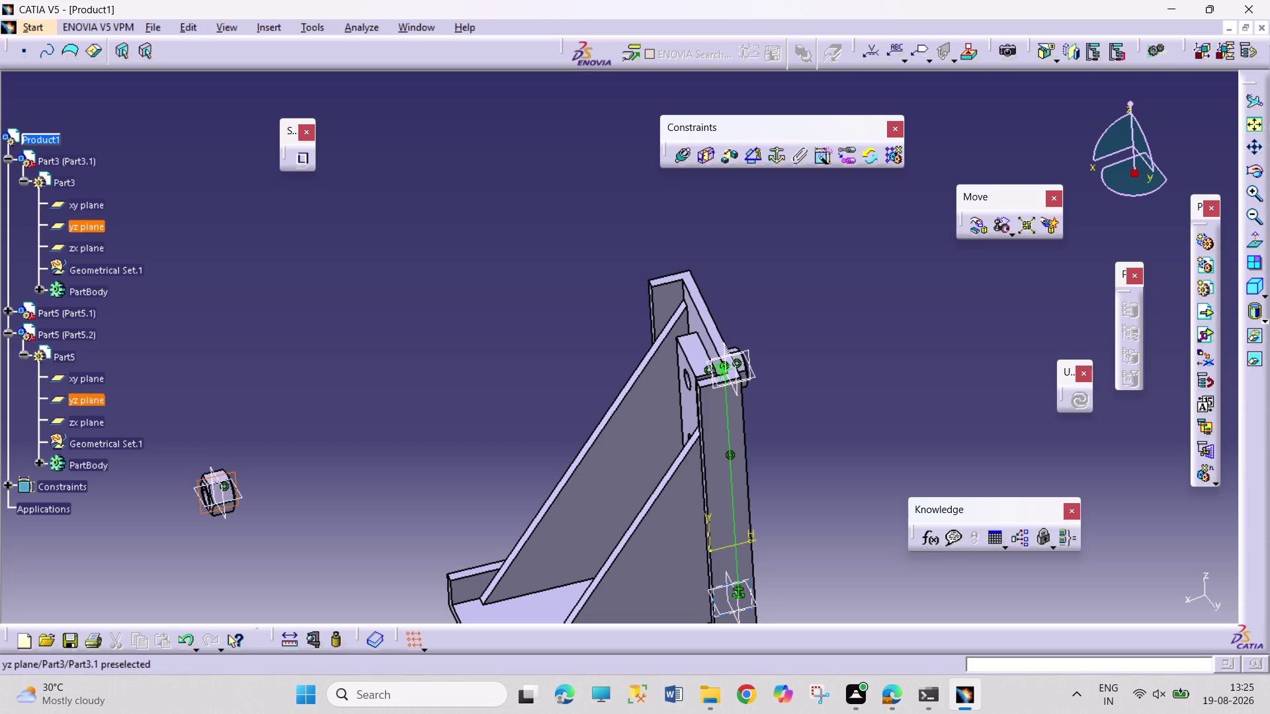
click(89, 223)
click(99, 402)
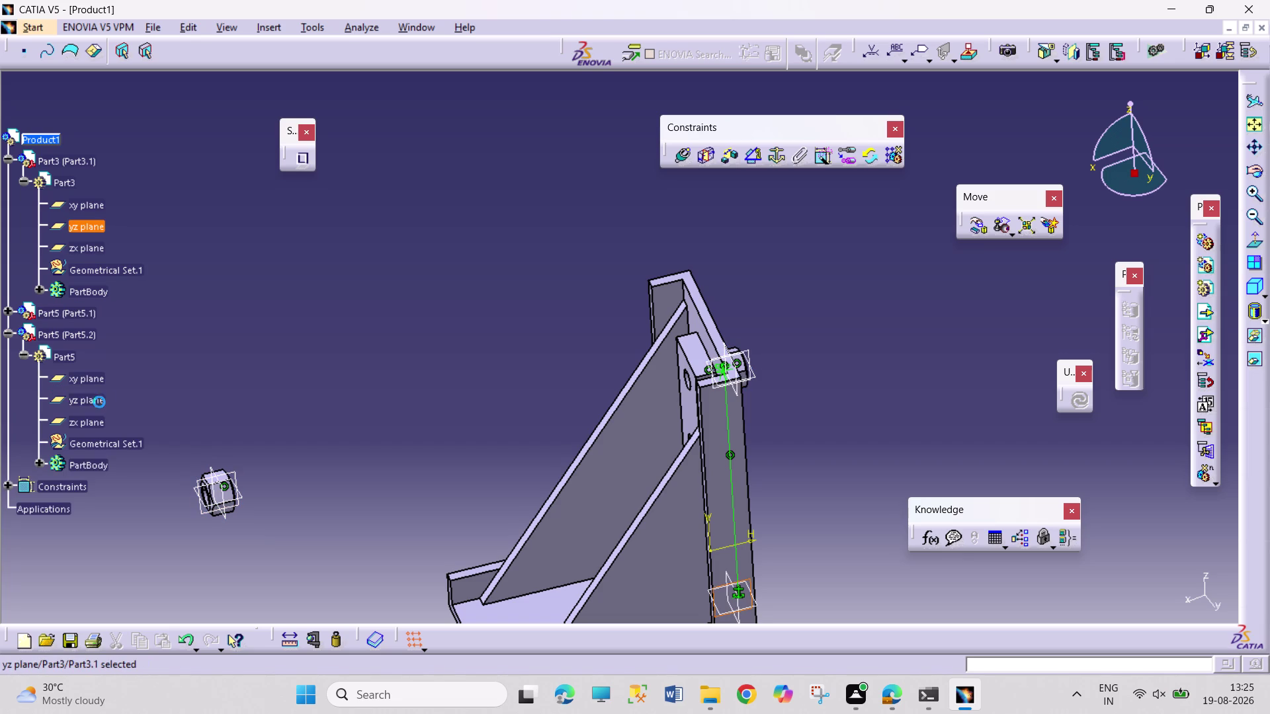
scroll(down, 3)
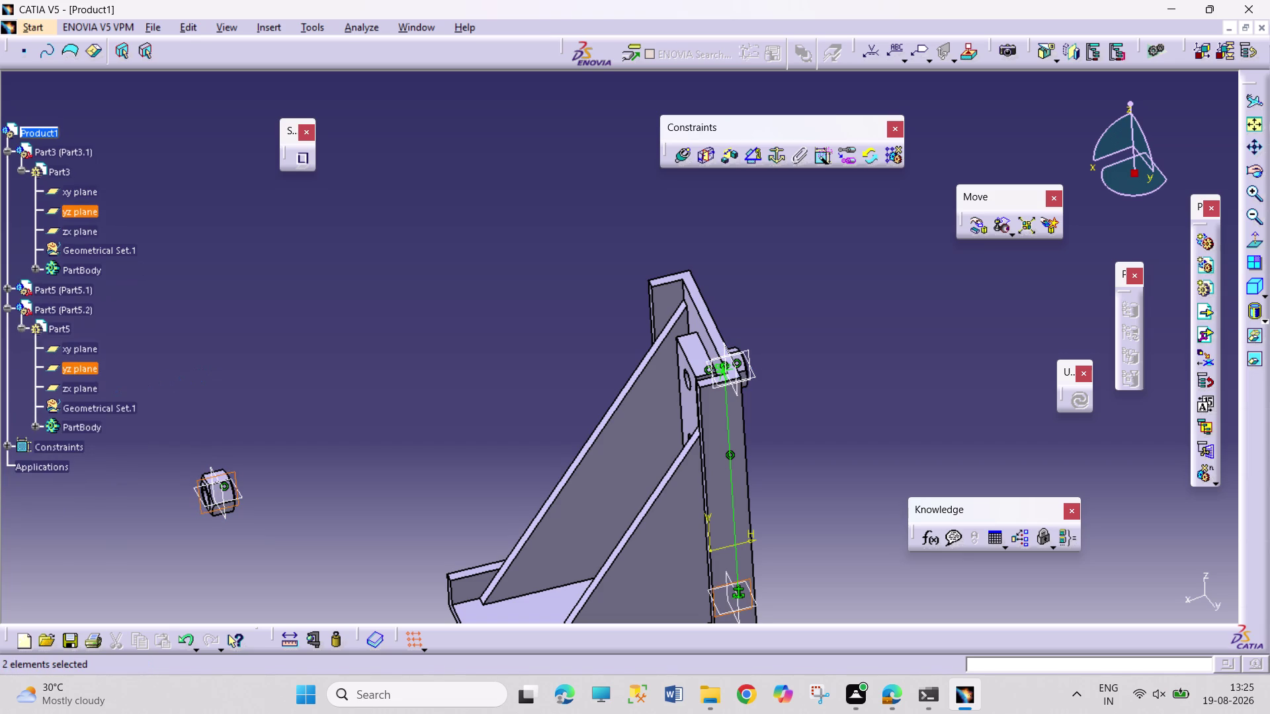
scroll(up, 3)
scroll(up, 3)
scroll(down, 3)
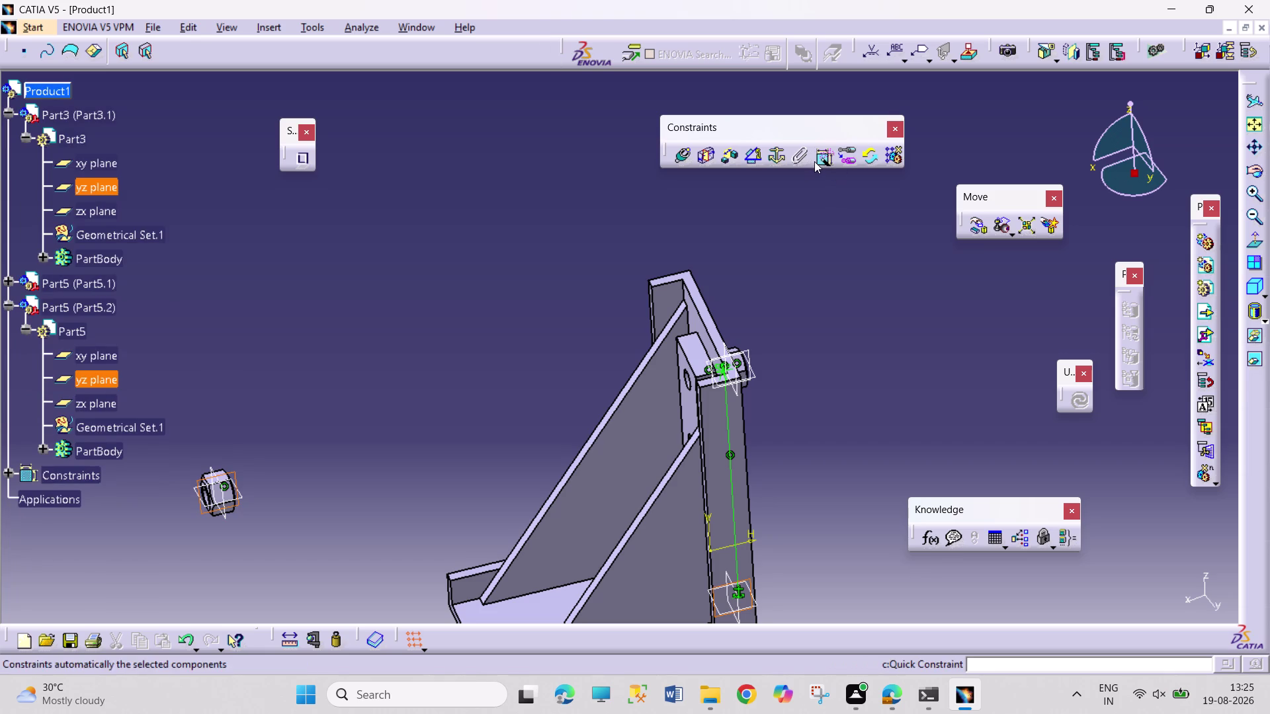
Constrain the two yz planes at a 90° angle and update the assembly.
click(755, 160)
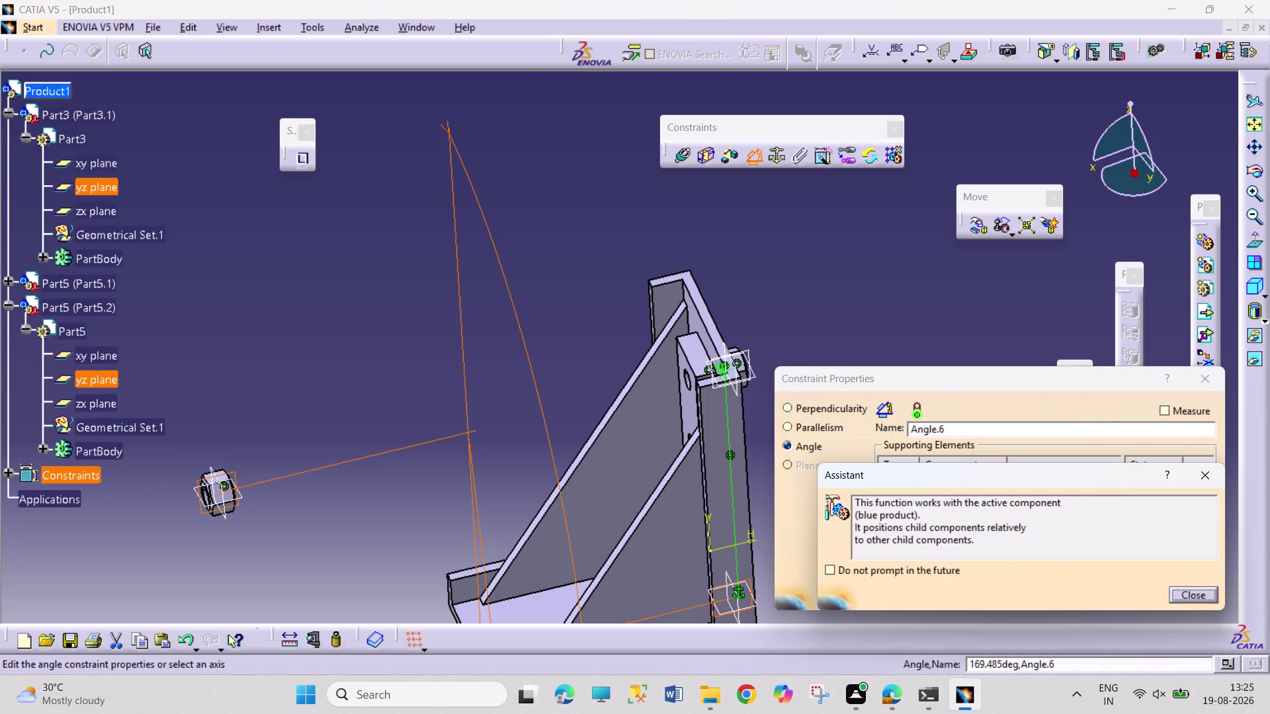
click(1189, 595)
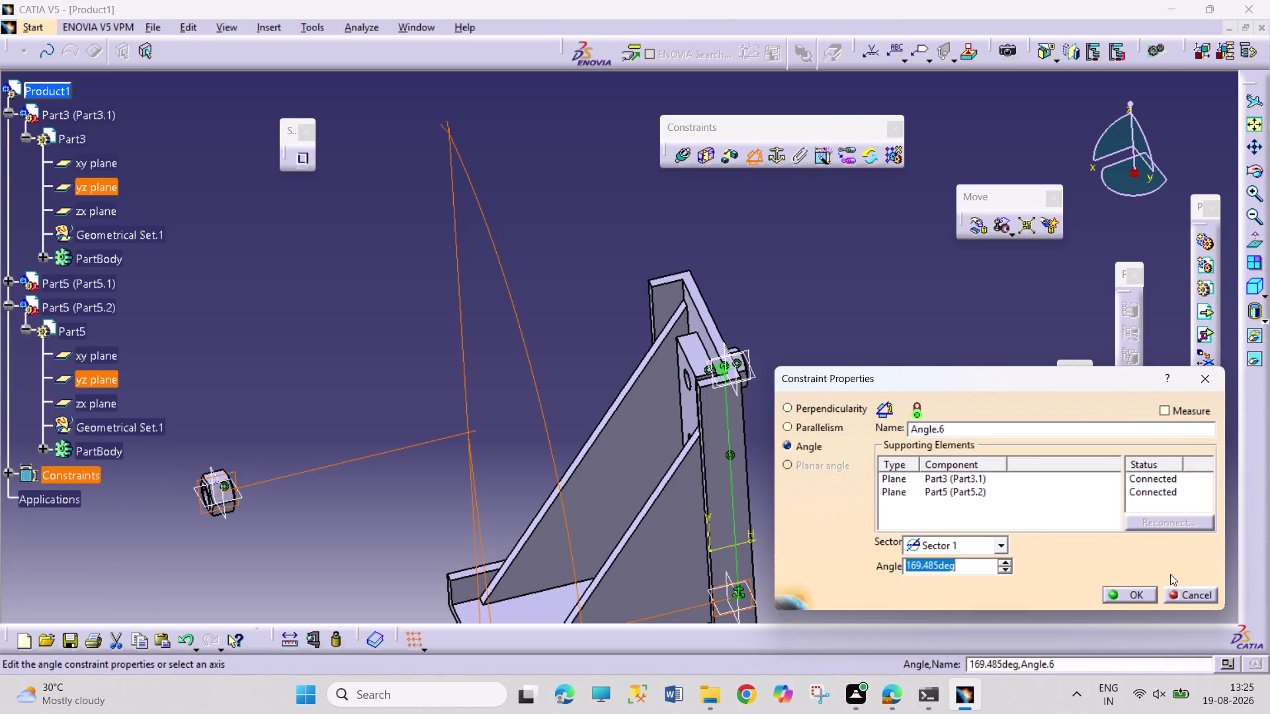
text(90)
key(Return)
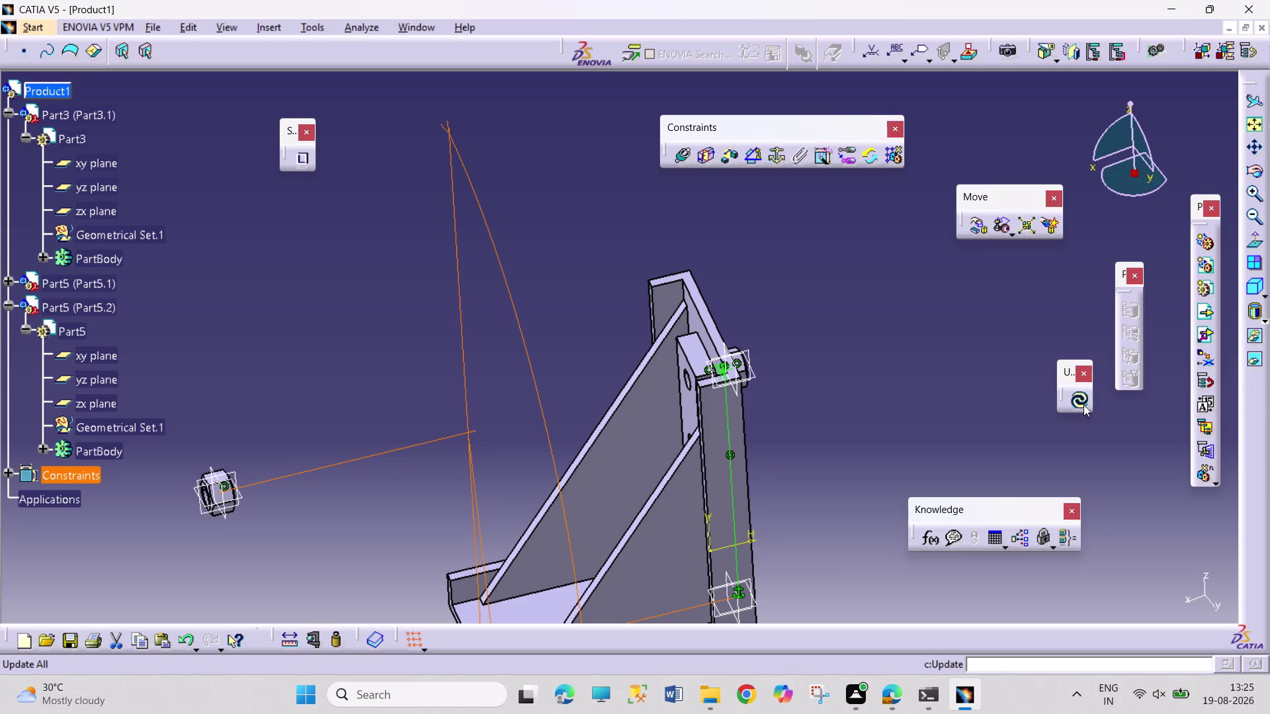
click(1079, 405)
Orbit the view to inspect the nut and bracket, ending at an angled view.
middle_drag(849, 453, 869, 462)
right_drag(849, 453, 863, 451)
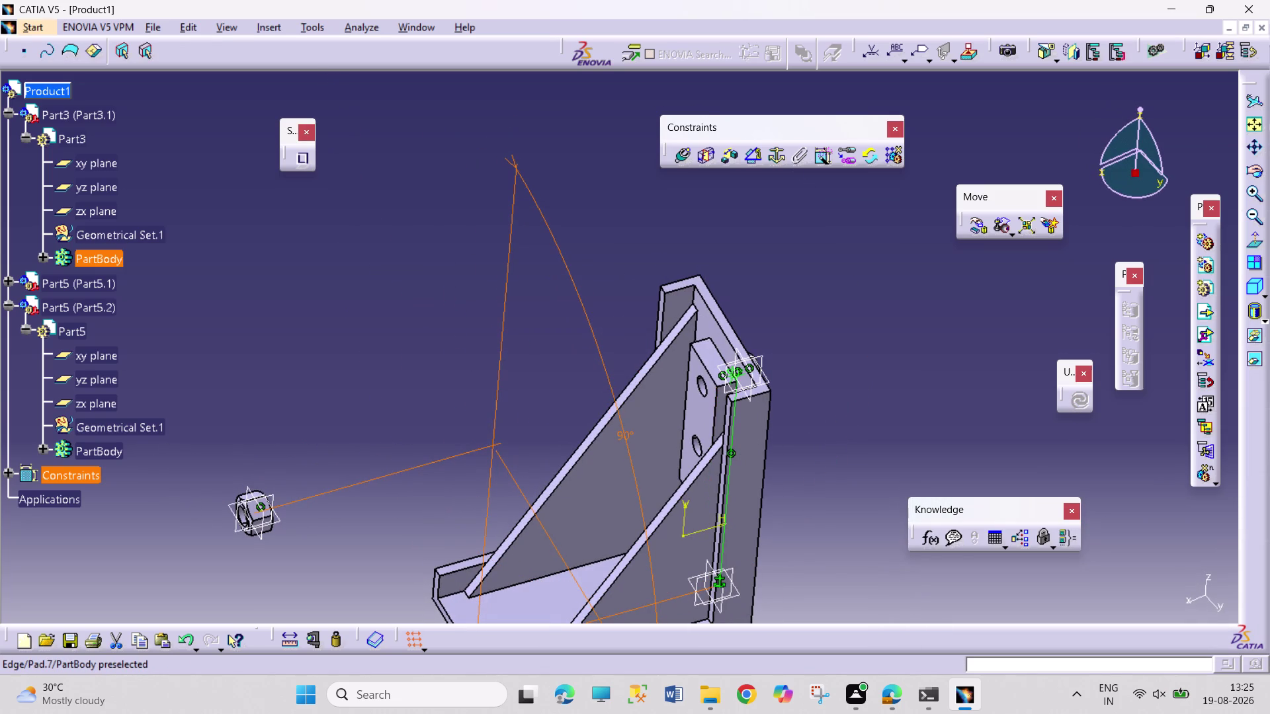
click(708, 394)
middle_drag(790, 416, 627, 460)
right_drag(787, 418, 578, 454)
middle_drag(467, 397, 784, 447)
middle_drag(505, 510, 533, 395)
middle_drag(486, 431, 613, 278)
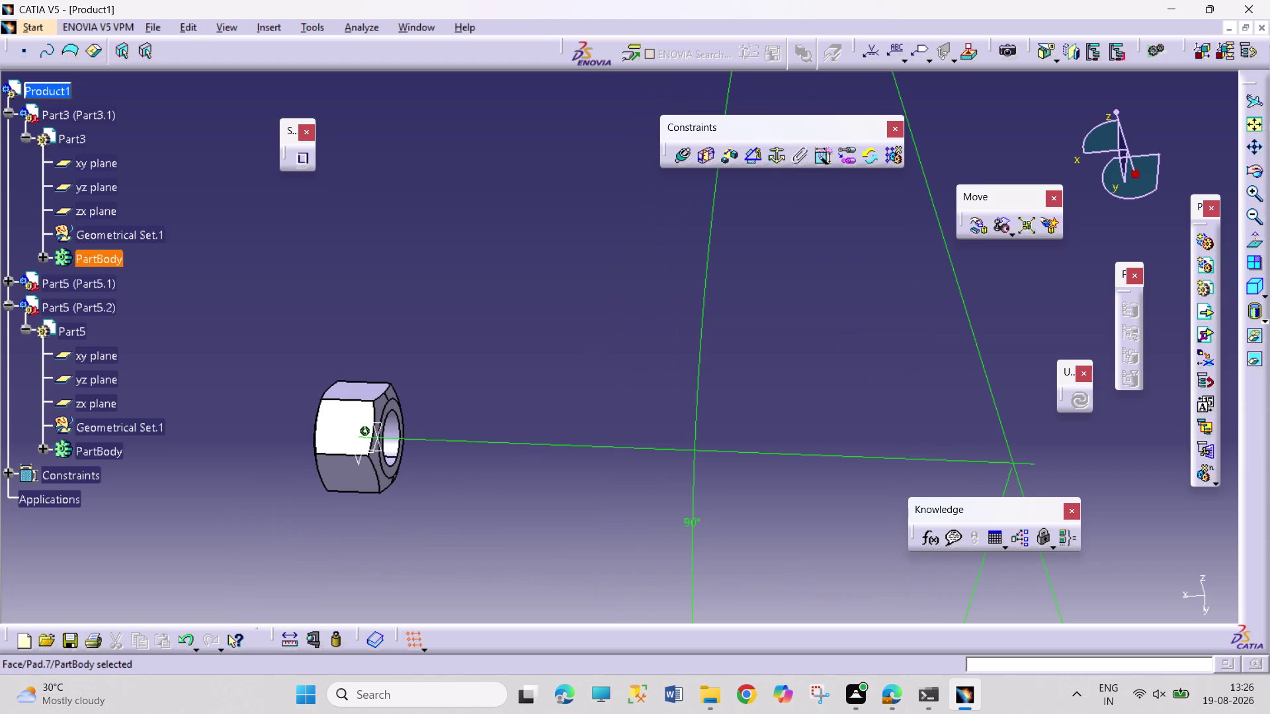
click(390, 407)
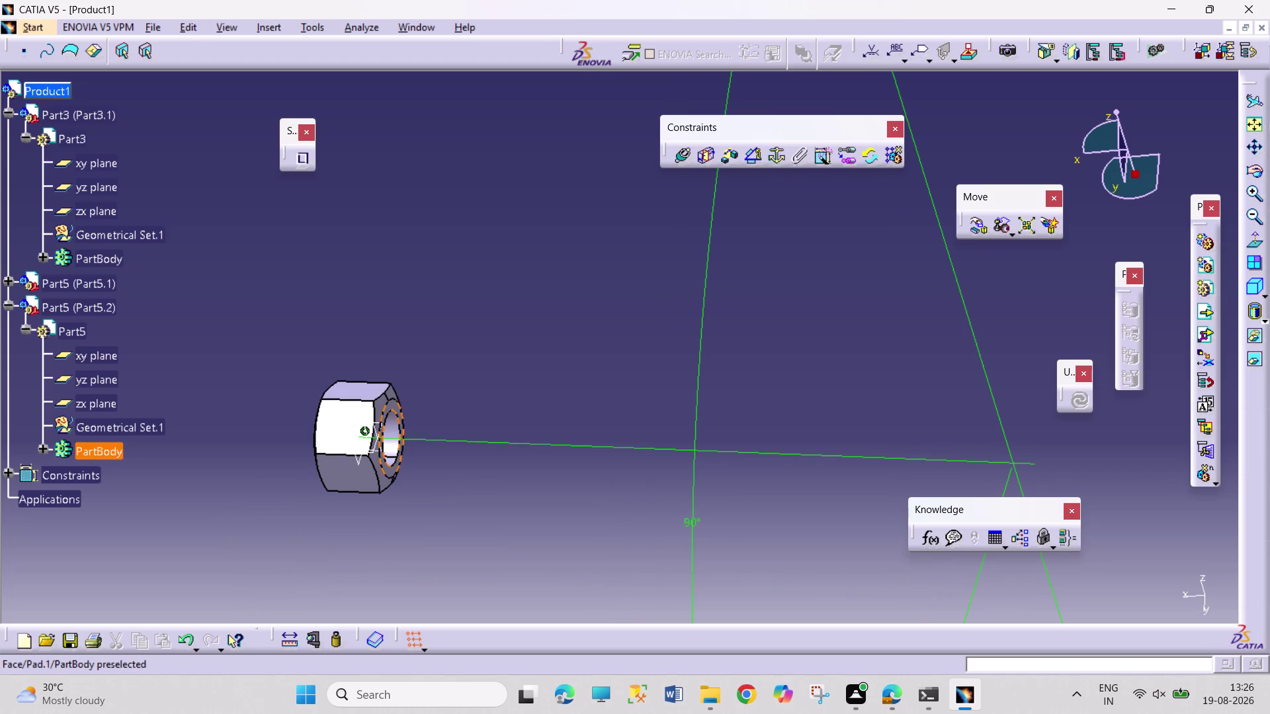
middle_drag(742, 445, 713, 569)
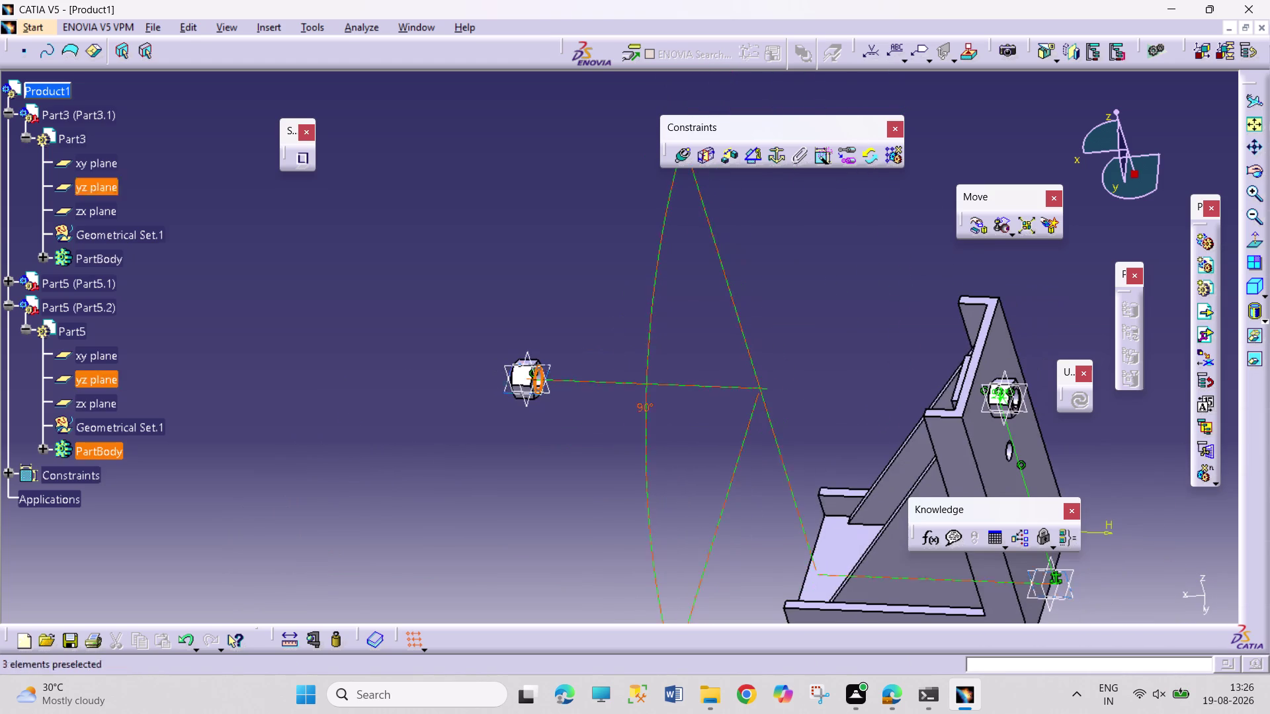
middle_drag(697, 509, 845, 512)
right_drag(706, 516, 845, 499)
middle_drag(887, 438, 732, 613)
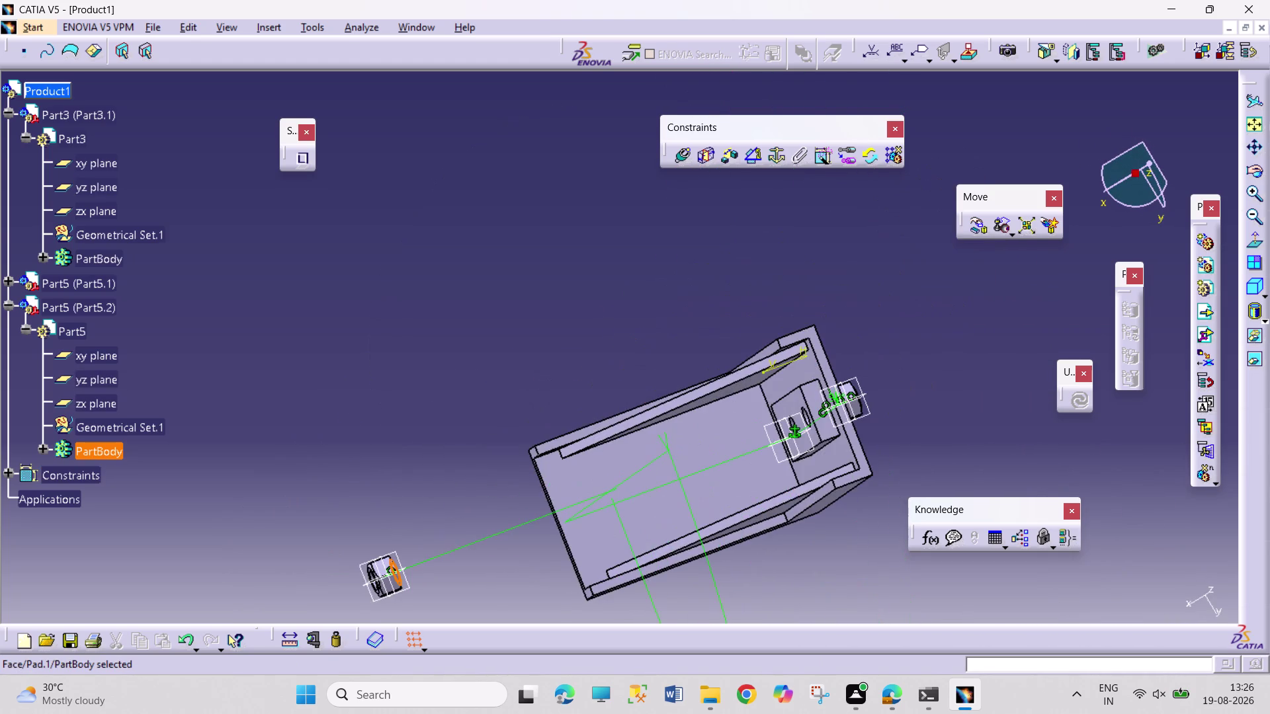
middle_drag(800, 601, 759, 450)
right_drag(801, 602, 758, 449)
middle_drag(727, 389, 787, 365)
right_drag(735, 391, 787, 364)
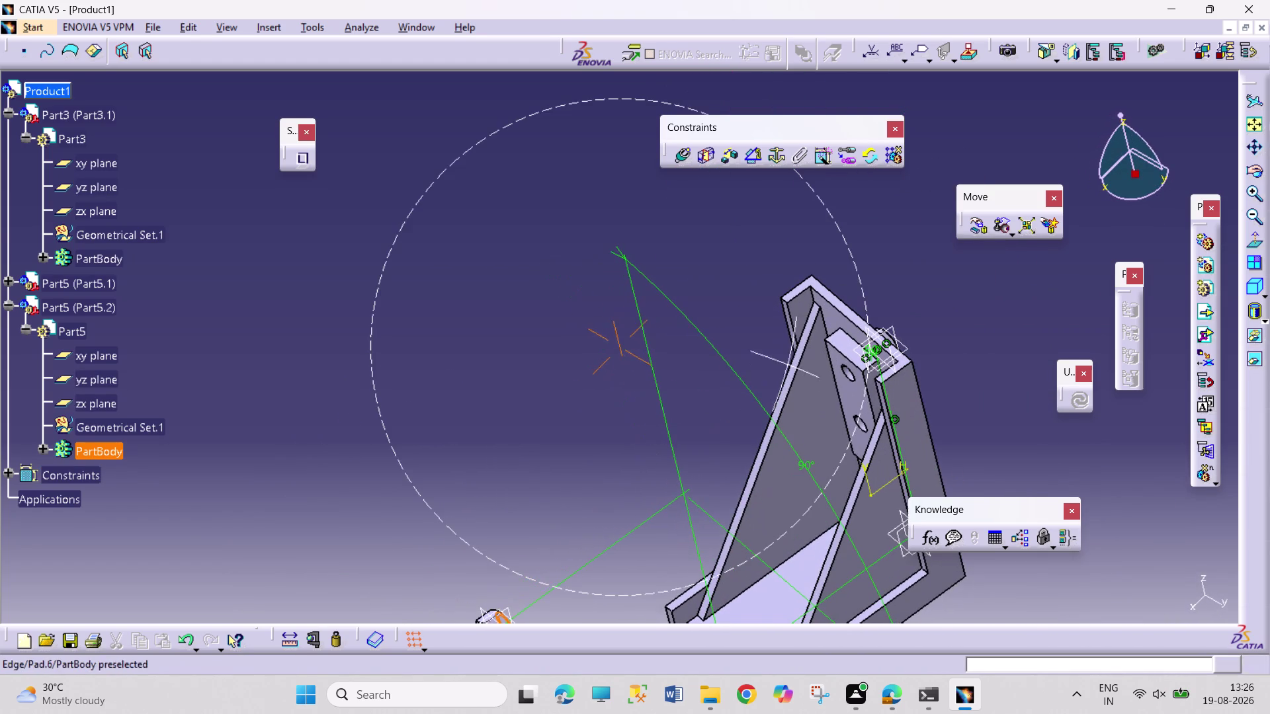
right_drag(788, 364, 784, 364)
Coincide the bracket's flat face with the nut's face (opposite orientation), update, and fit all.
click(858, 392)
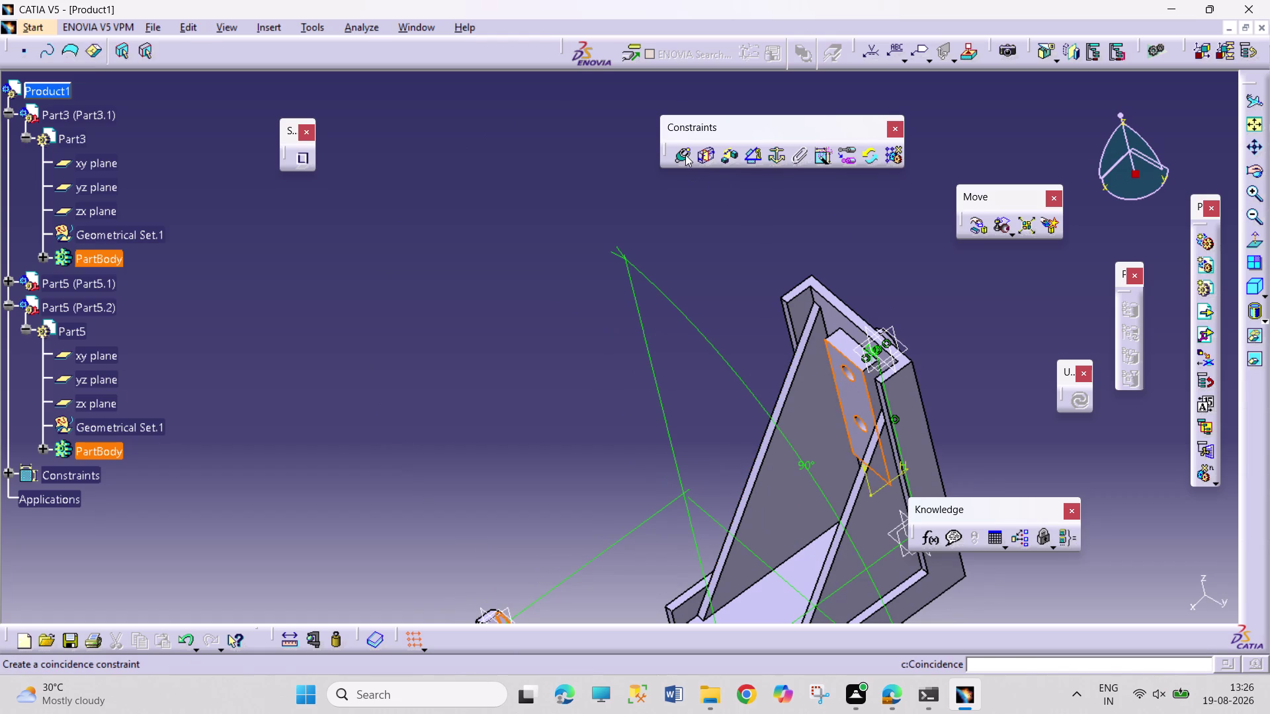
click(685, 155)
click(1187, 590)
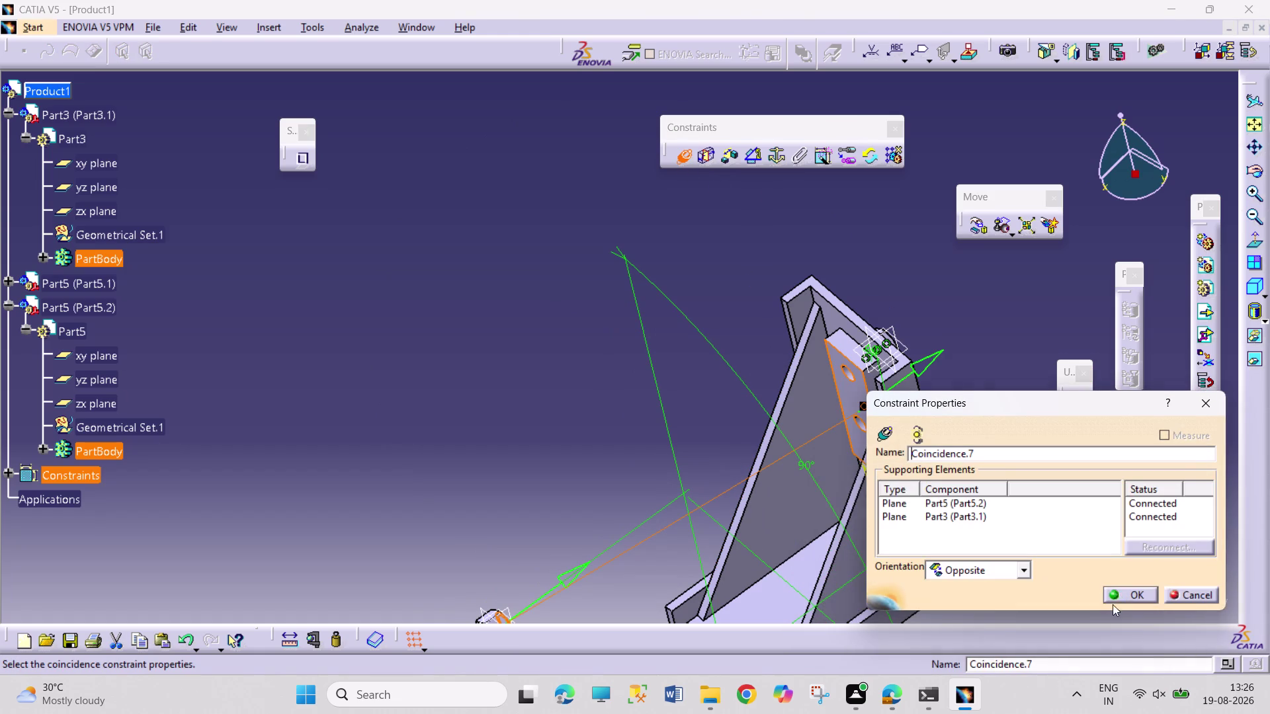
click(1117, 598)
click(1074, 401)
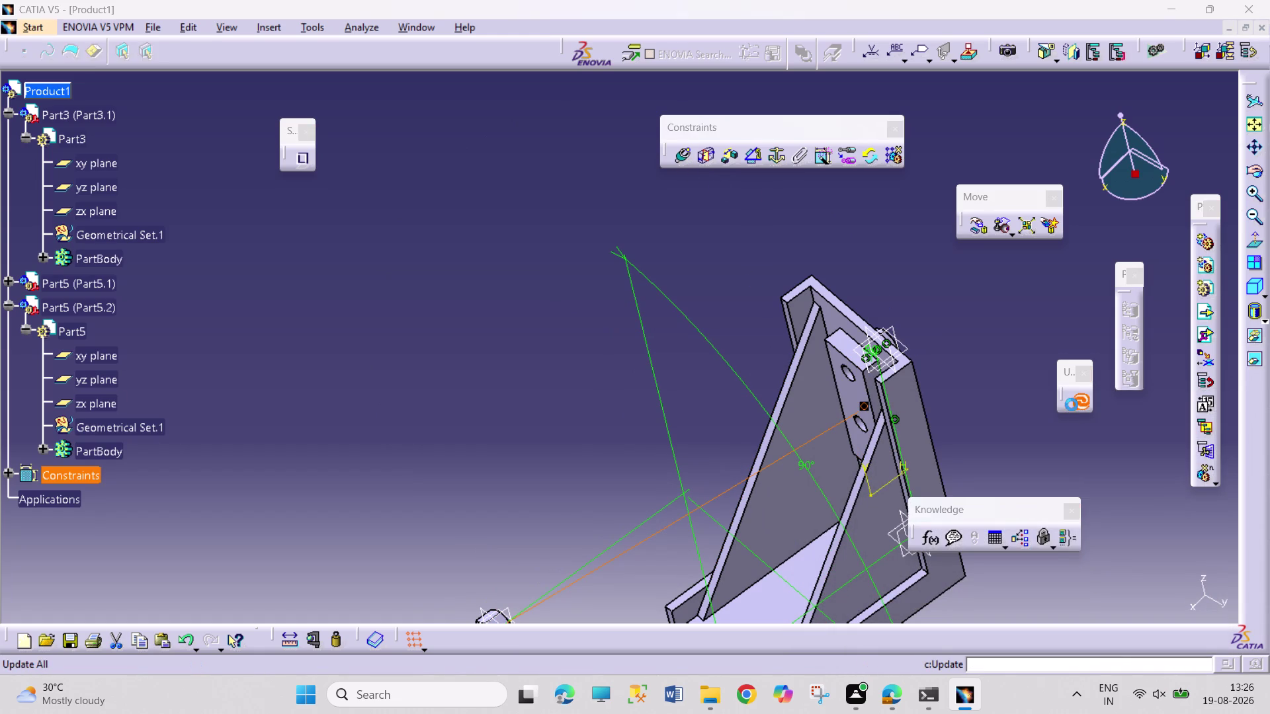
click(1017, 337)
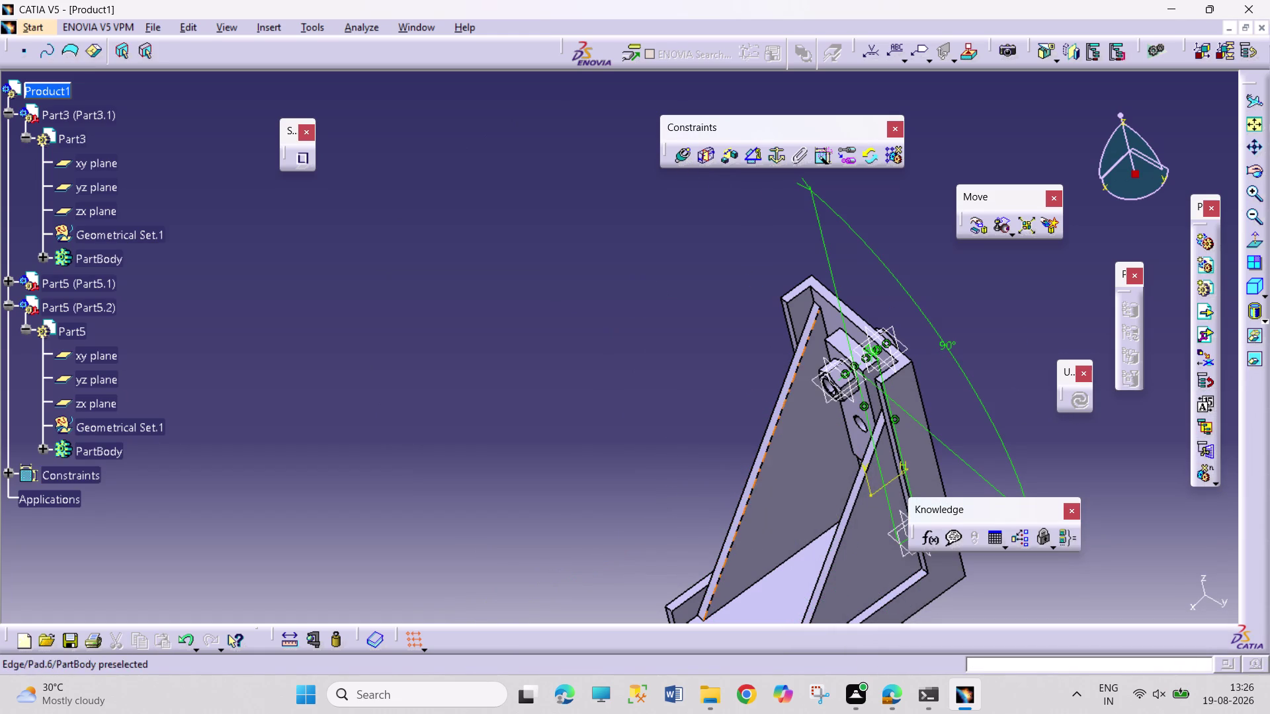
click(1255, 126)
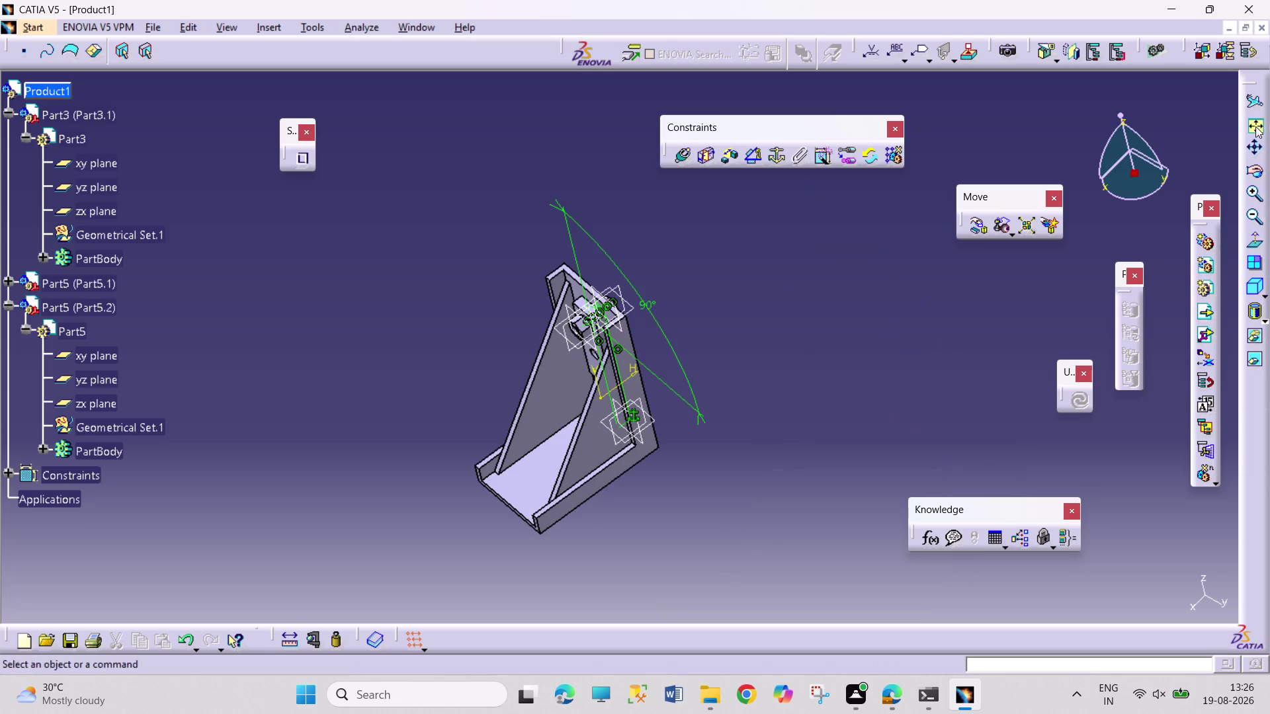
click(822, 355)
click(11, 307)
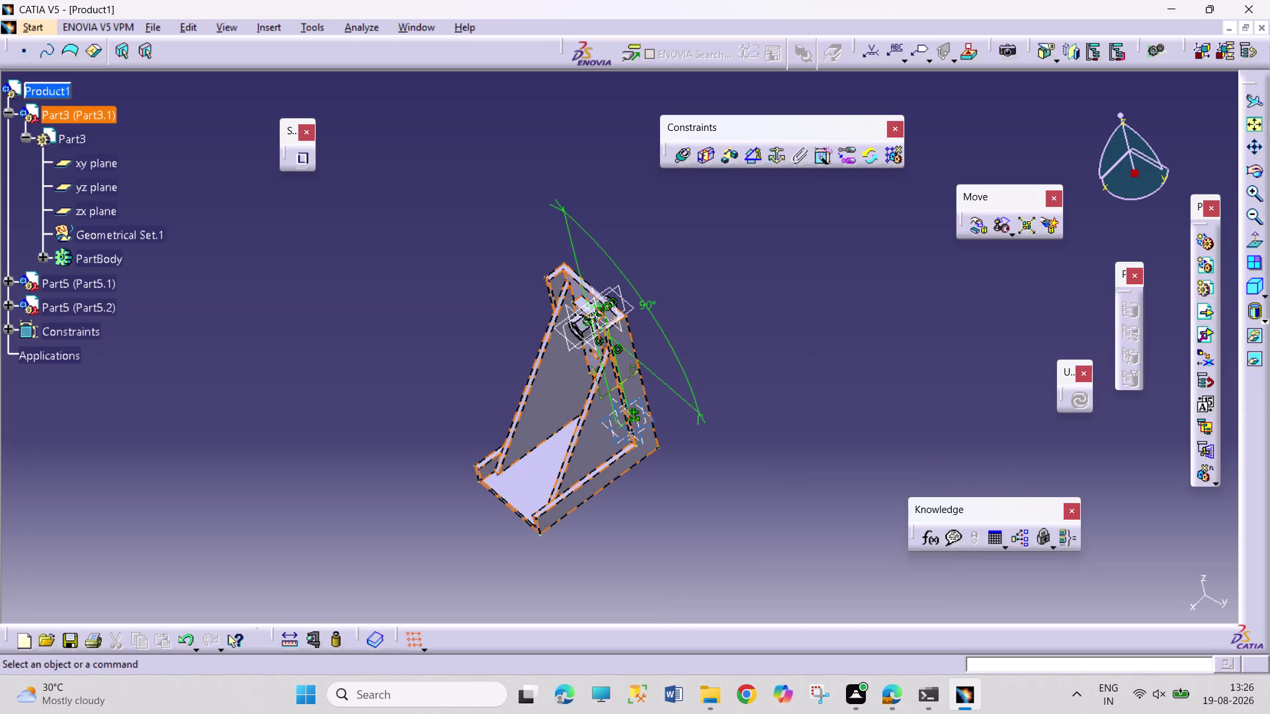
Insert the cylindrical part file from PULLY SUPPORT ASSEMBLY into Product1 as Part2.1.
right_click(44, 96)
click(123, 368)
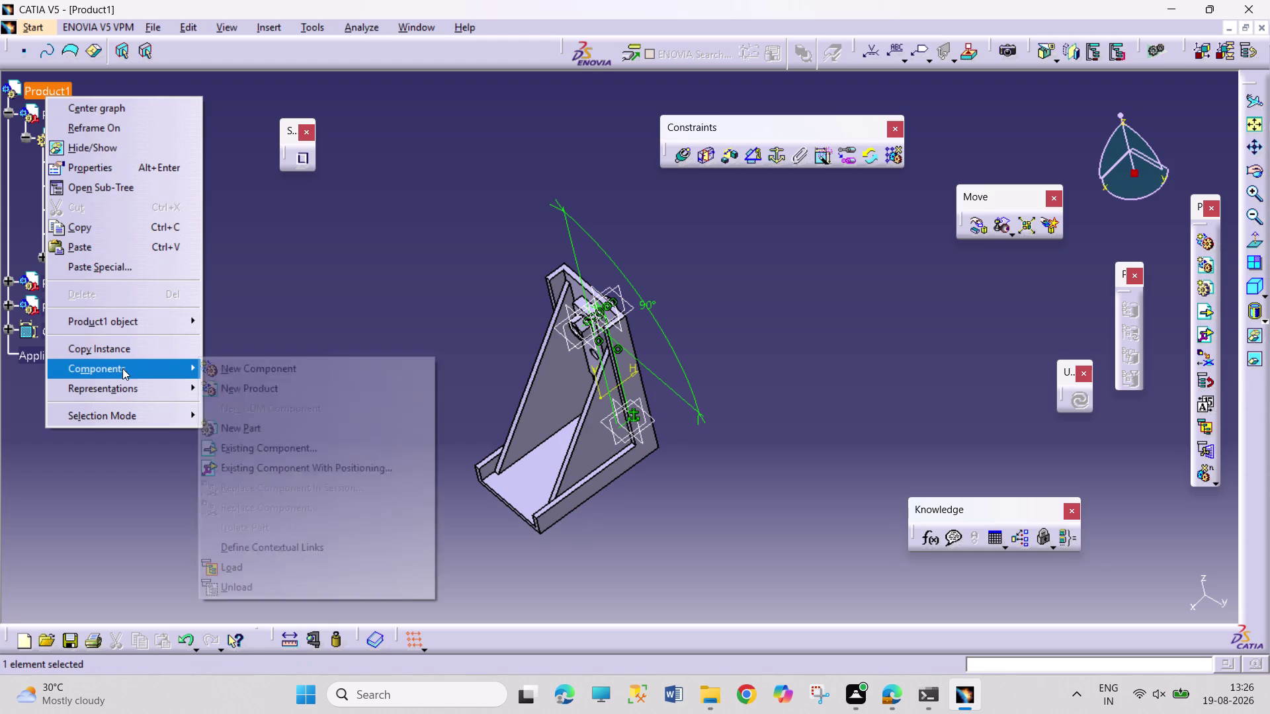
click(330, 451)
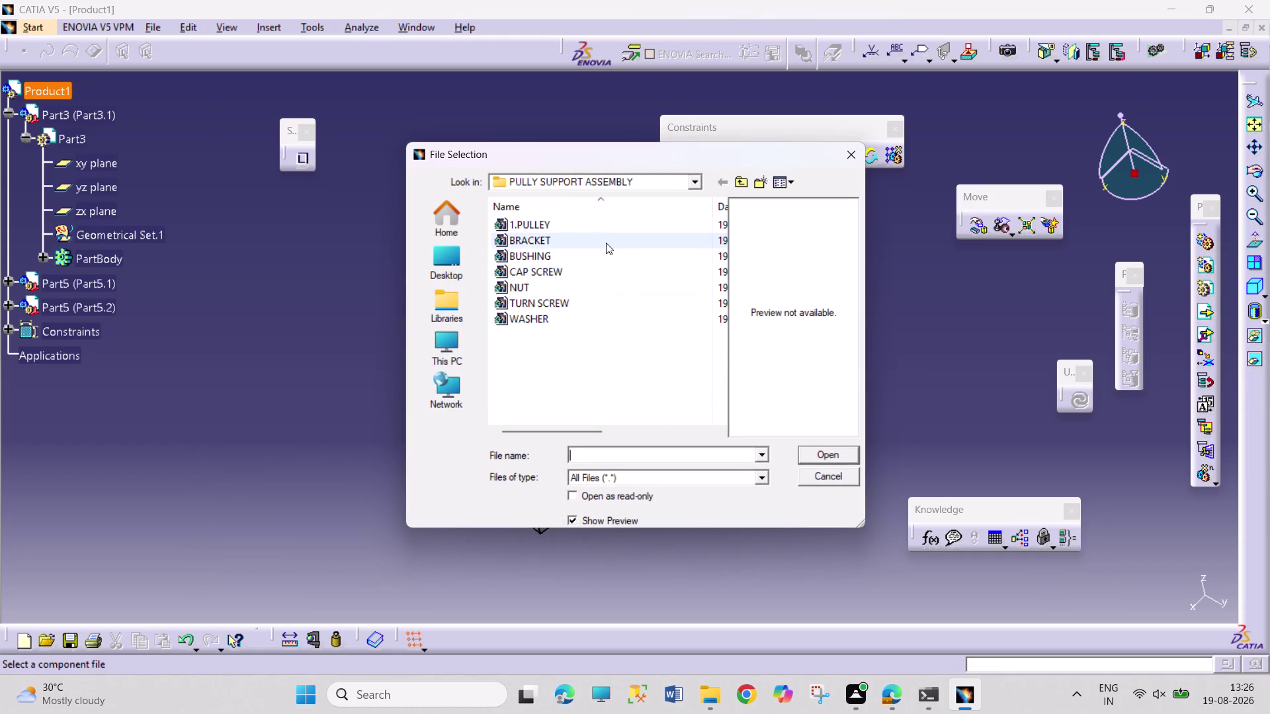
click(602, 225)
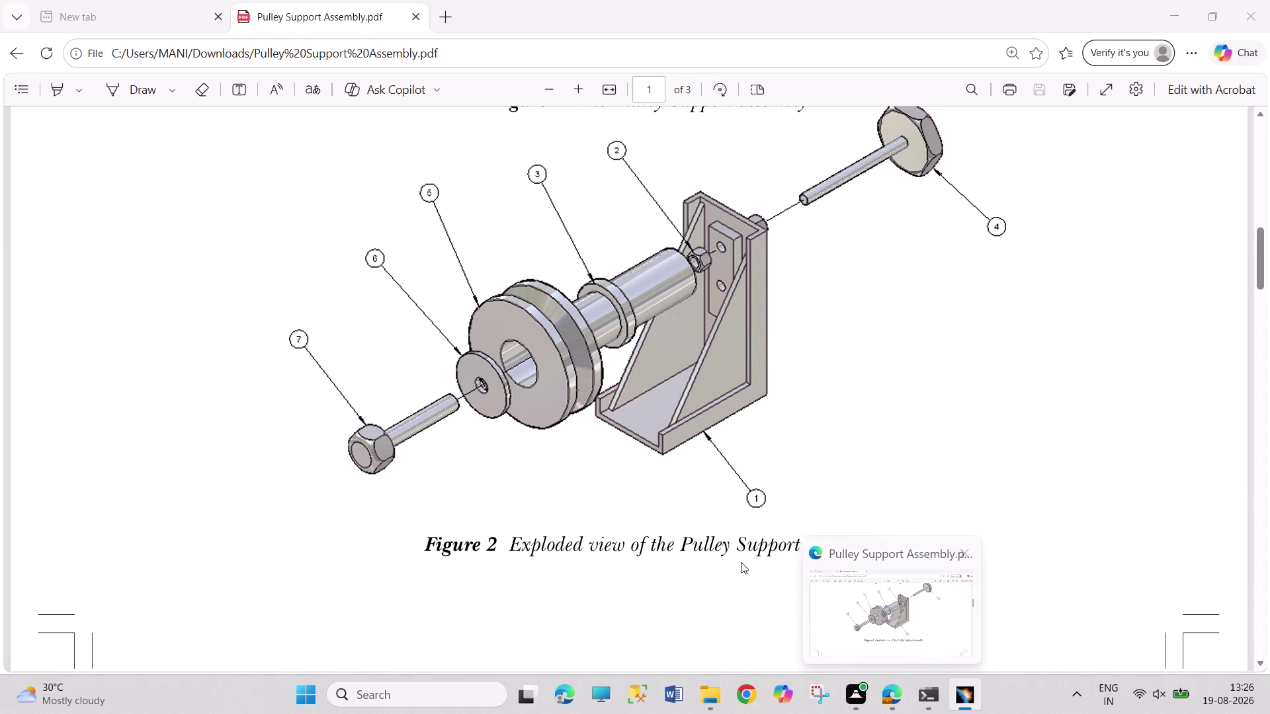
click(601, 240)
click(597, 259)
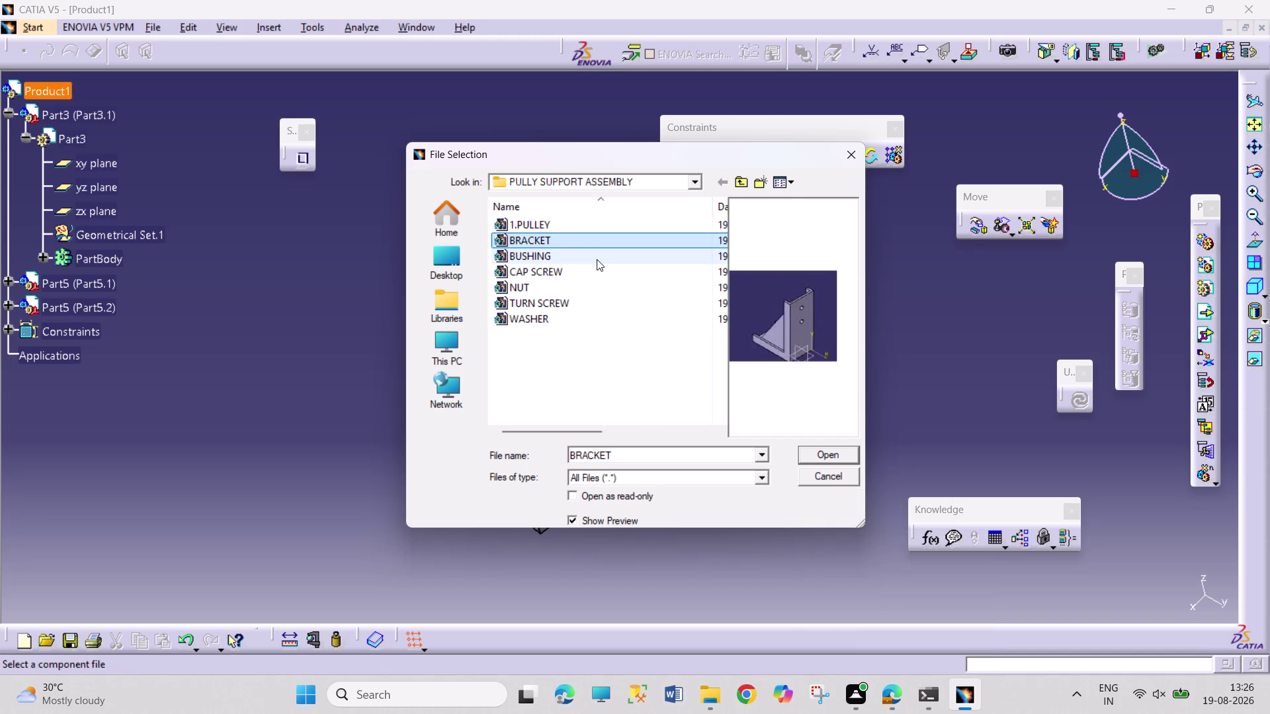
click(826, 455)
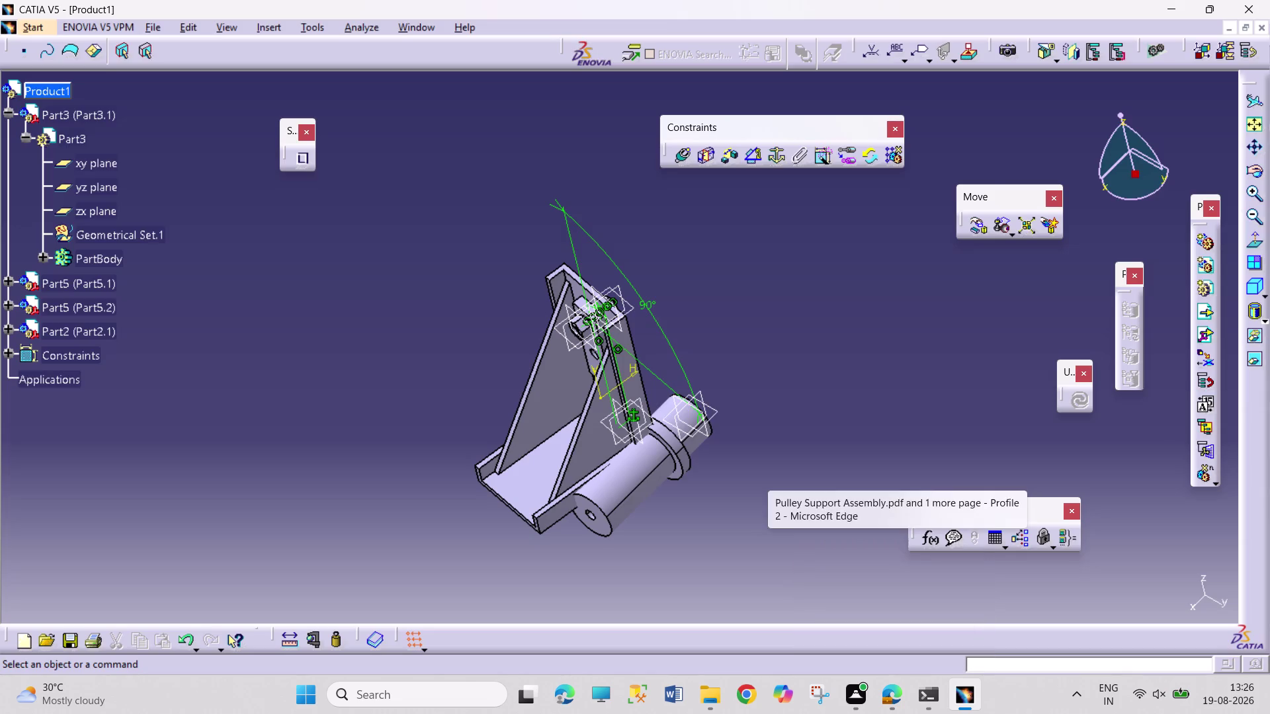
click(981, 229)
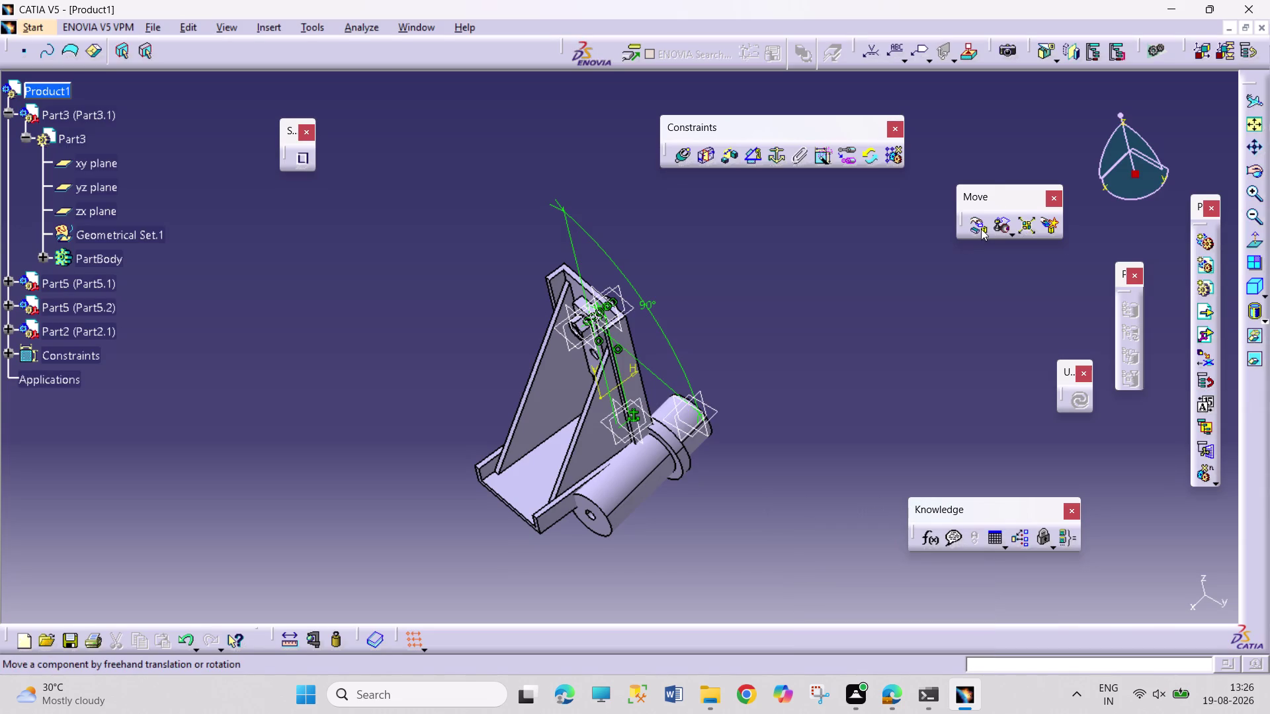
Slide the cylinder along an axis defined on the cylinder itself.
click(1211, 549)
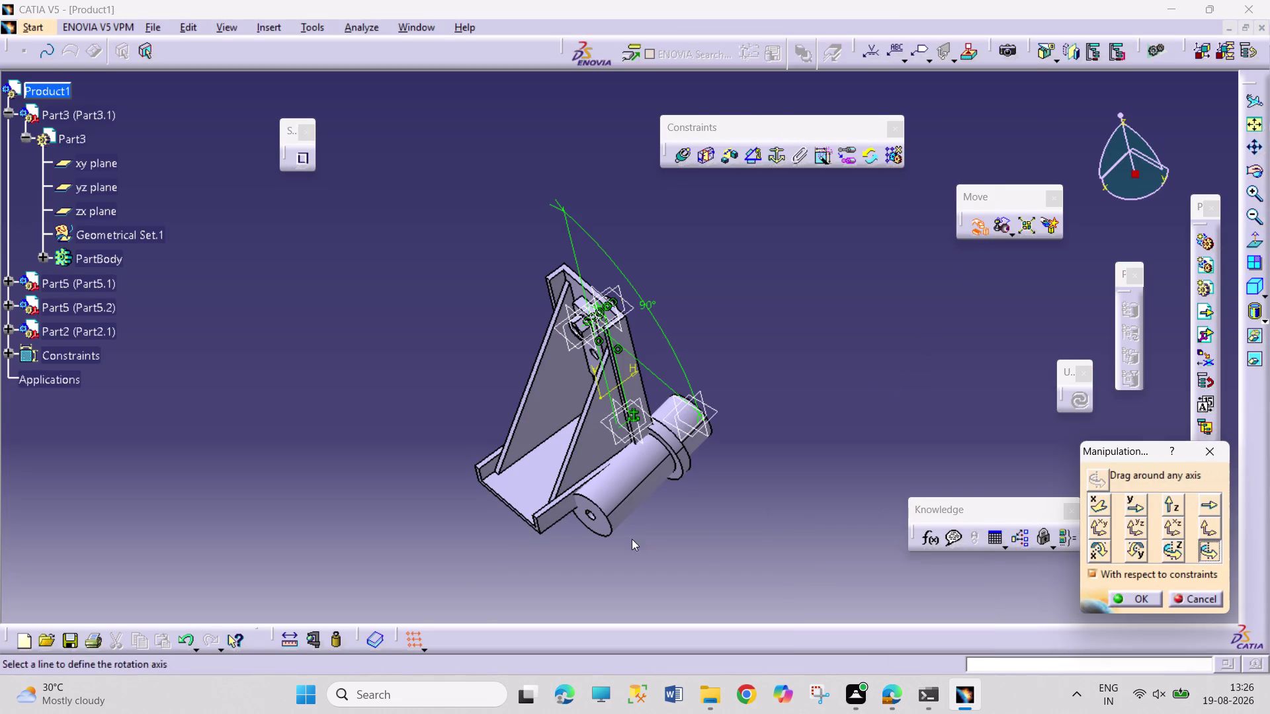
click(555, 523)
drag(606, 526, 717, 373)
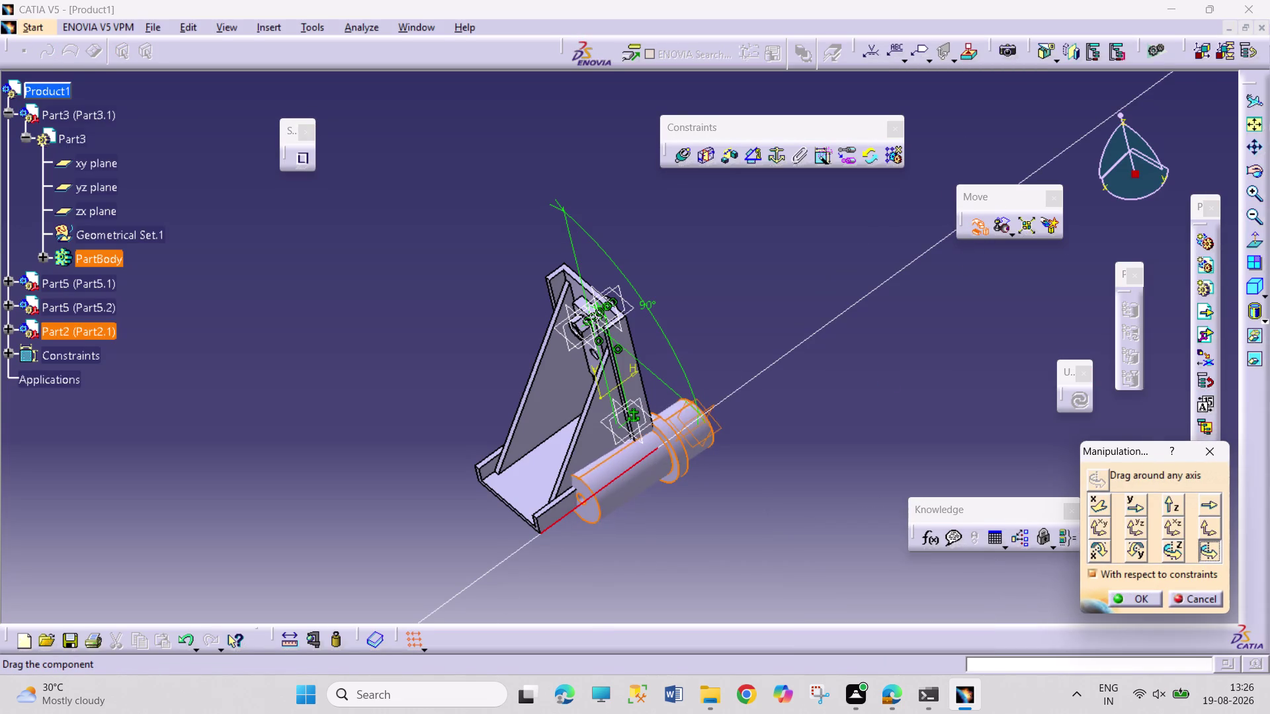
drag(717, 373, 893, 404)
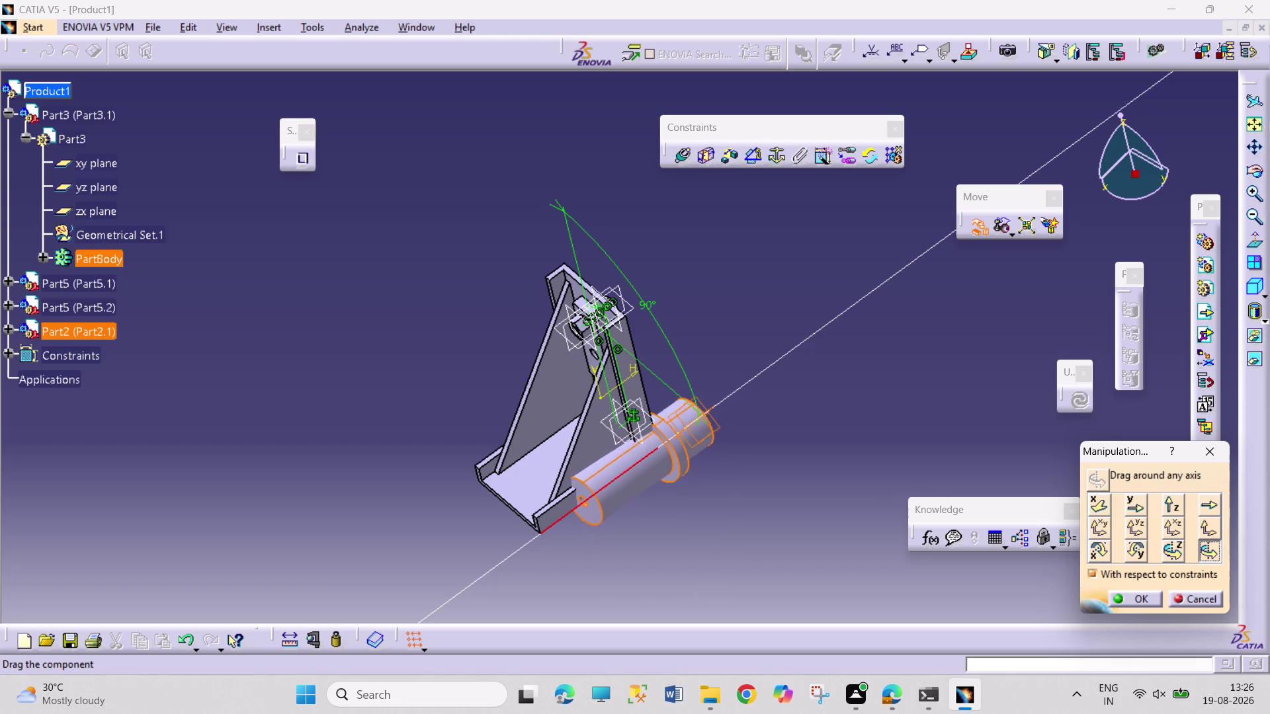
drag(893, 404, 1171, 522)
Drag the cylinder along the bracket's base-edge axis to the lower left.
click(1205, 529)
click(1208, 550)
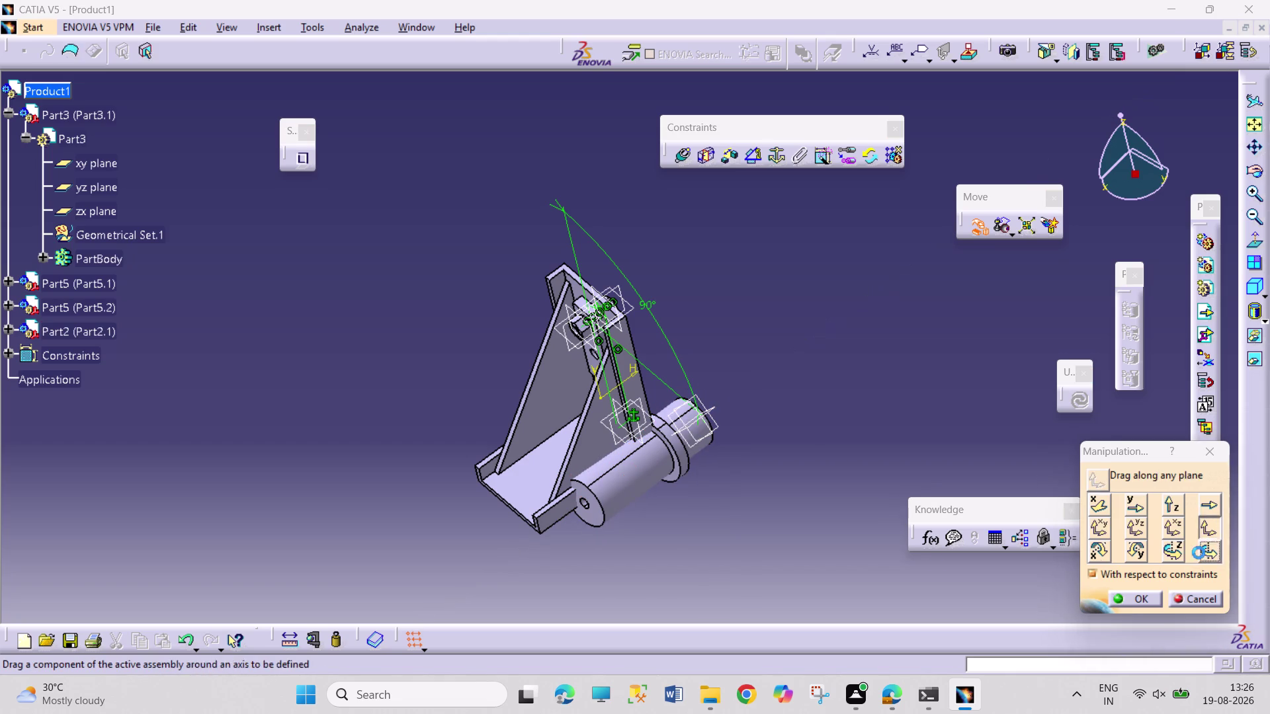
click(522, 518)
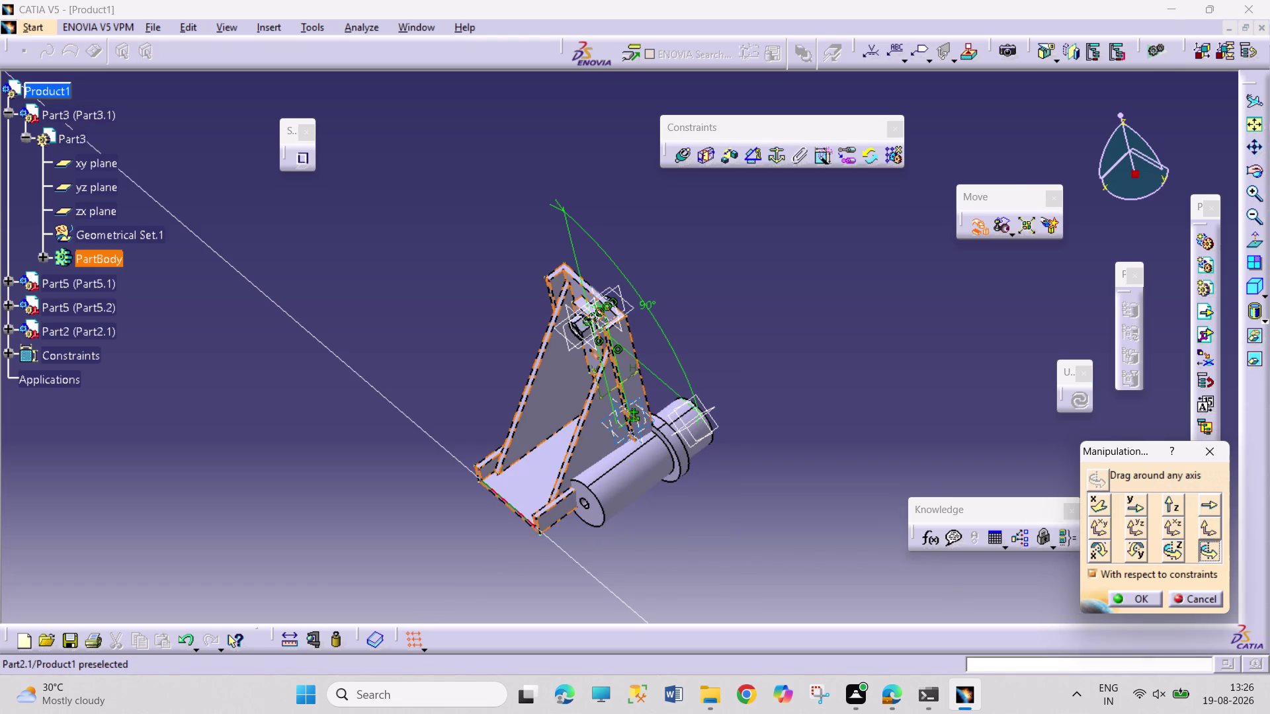
drag(654, 462, 432, 631)
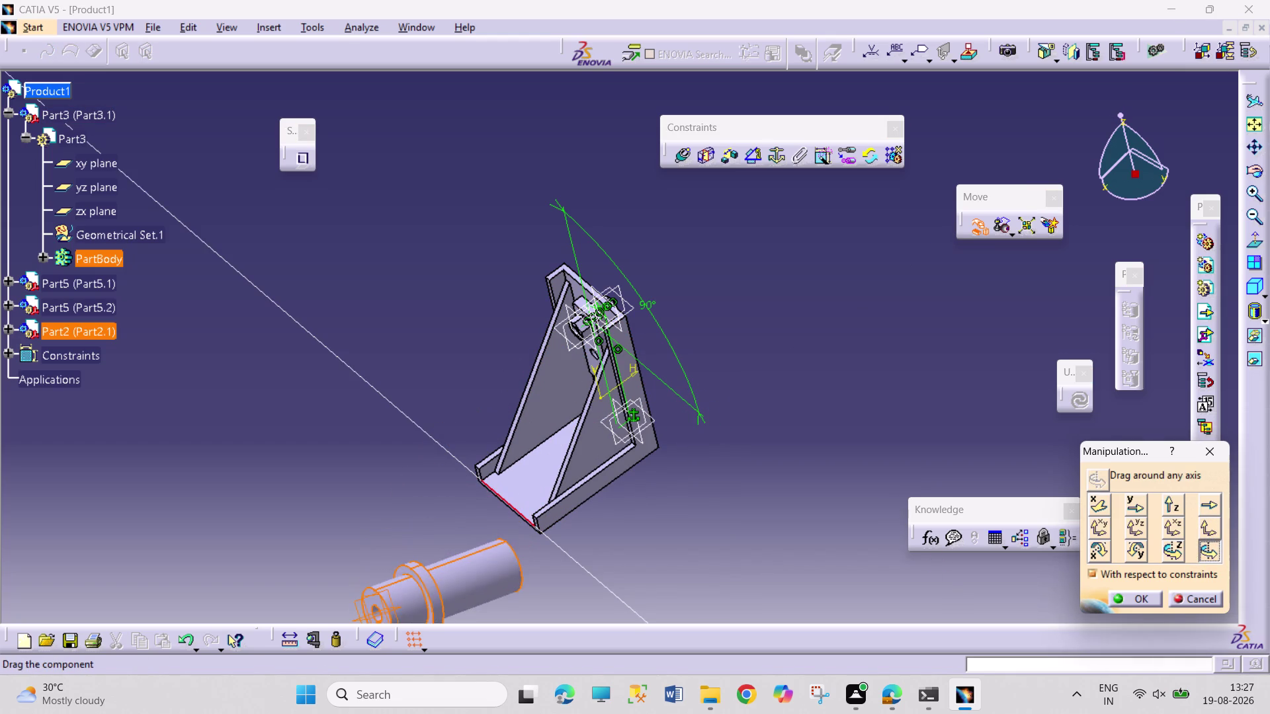
drag(433, 631, 444, 642)
click(1128, 601)
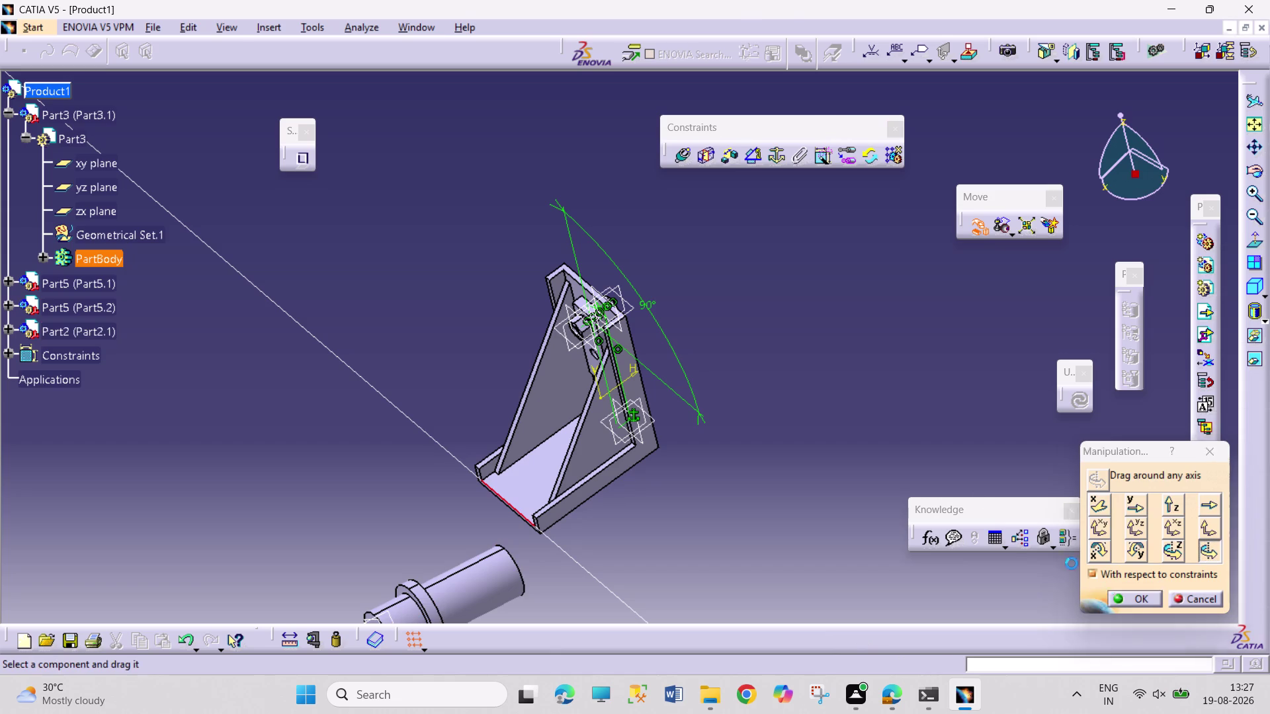
click(680, 158)
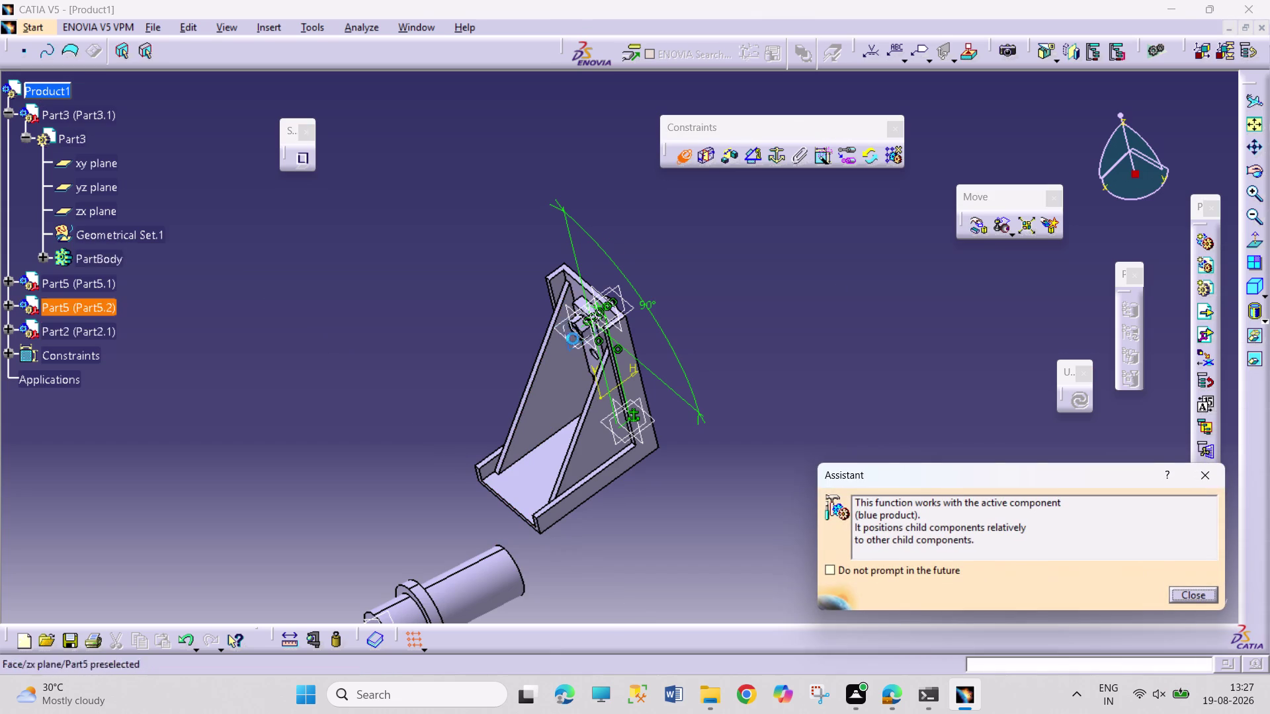
Create Coincidence.8 between the Part2 cylinder axis and the bracket's top hole axis.
click(493, 574)
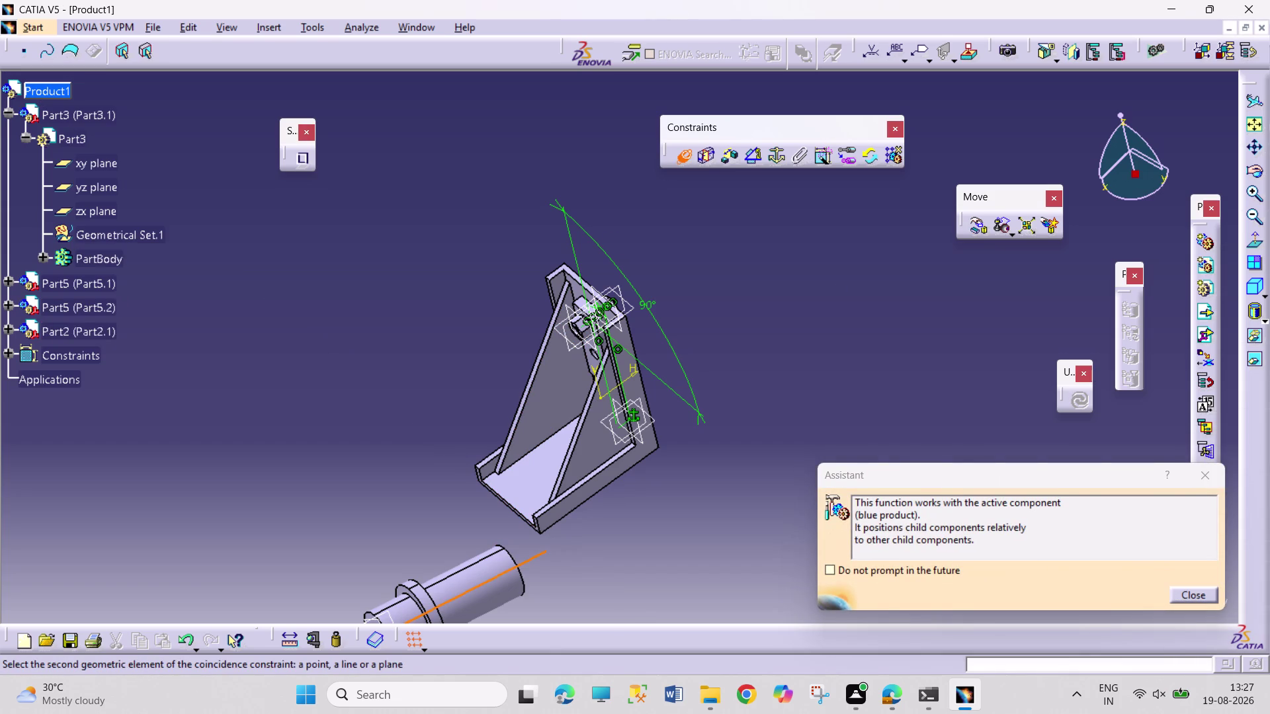
middle_drag(591, 557, 636, 367)
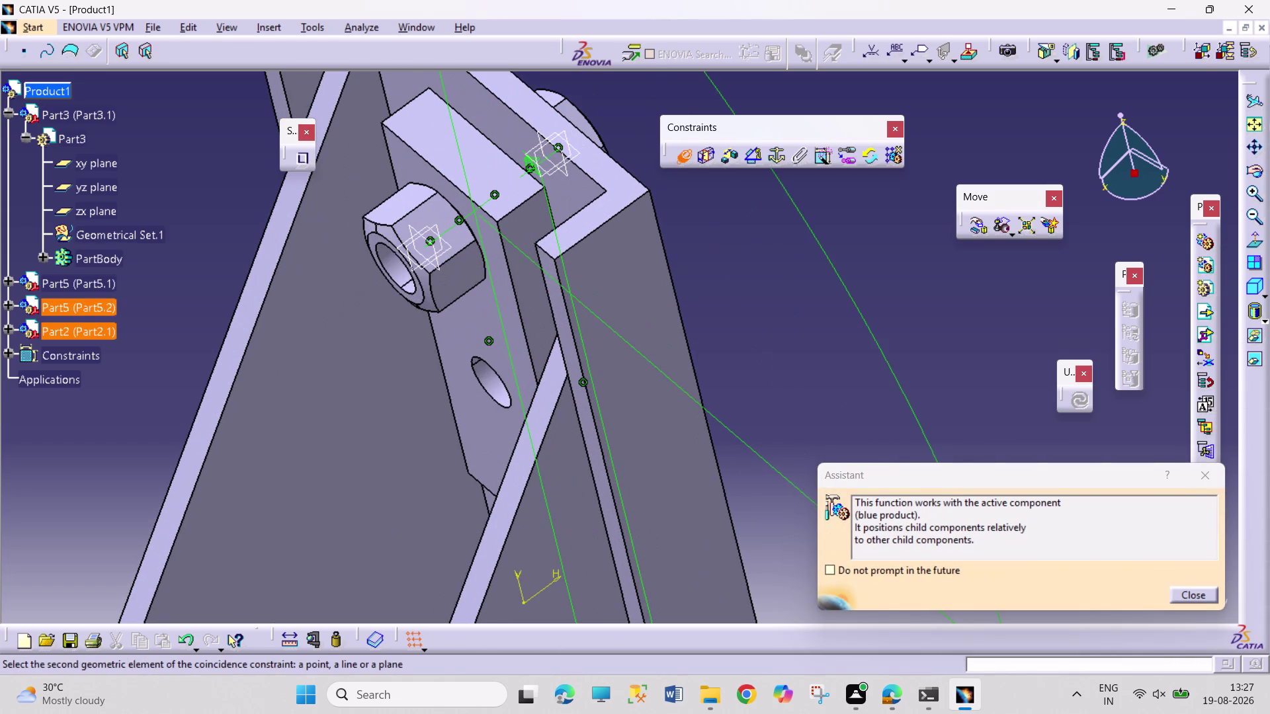
click(397, 267)
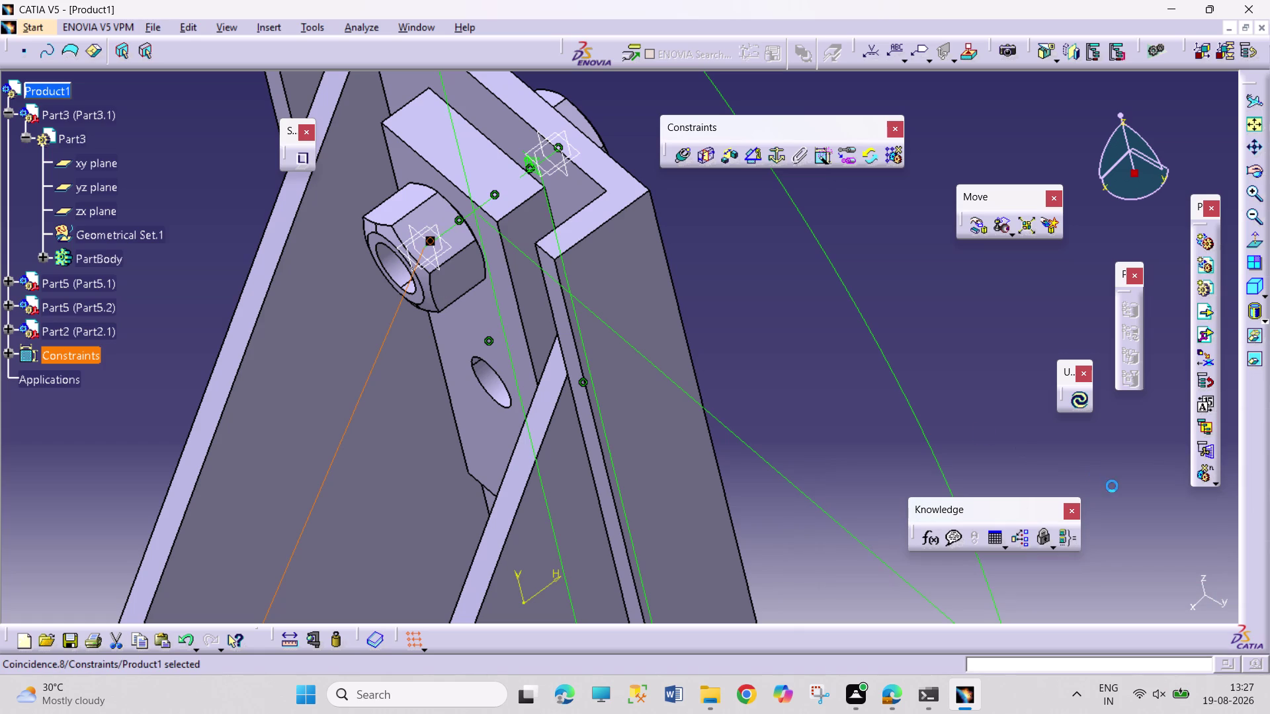
click(1086, 404)
middle_drag(908, 342, 907, 449)
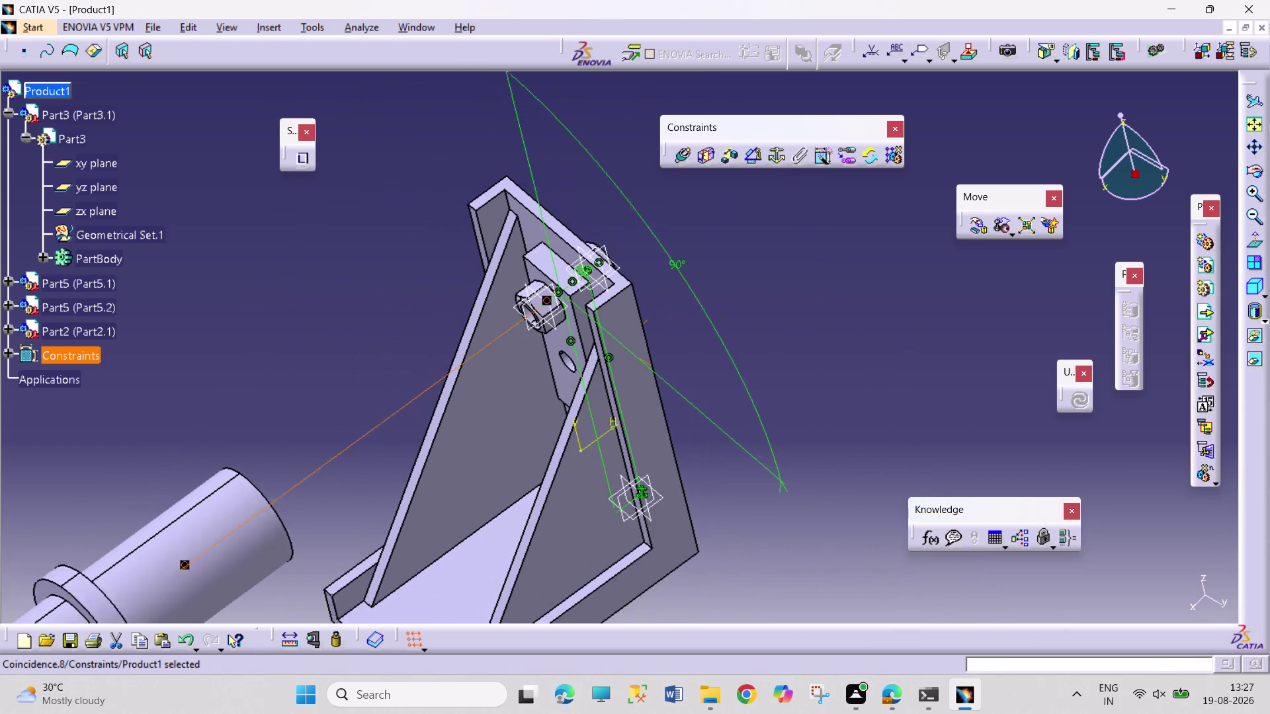
middle_drag(907, 449, 907, 458)
middle_drag(817, 400, 817, 465)
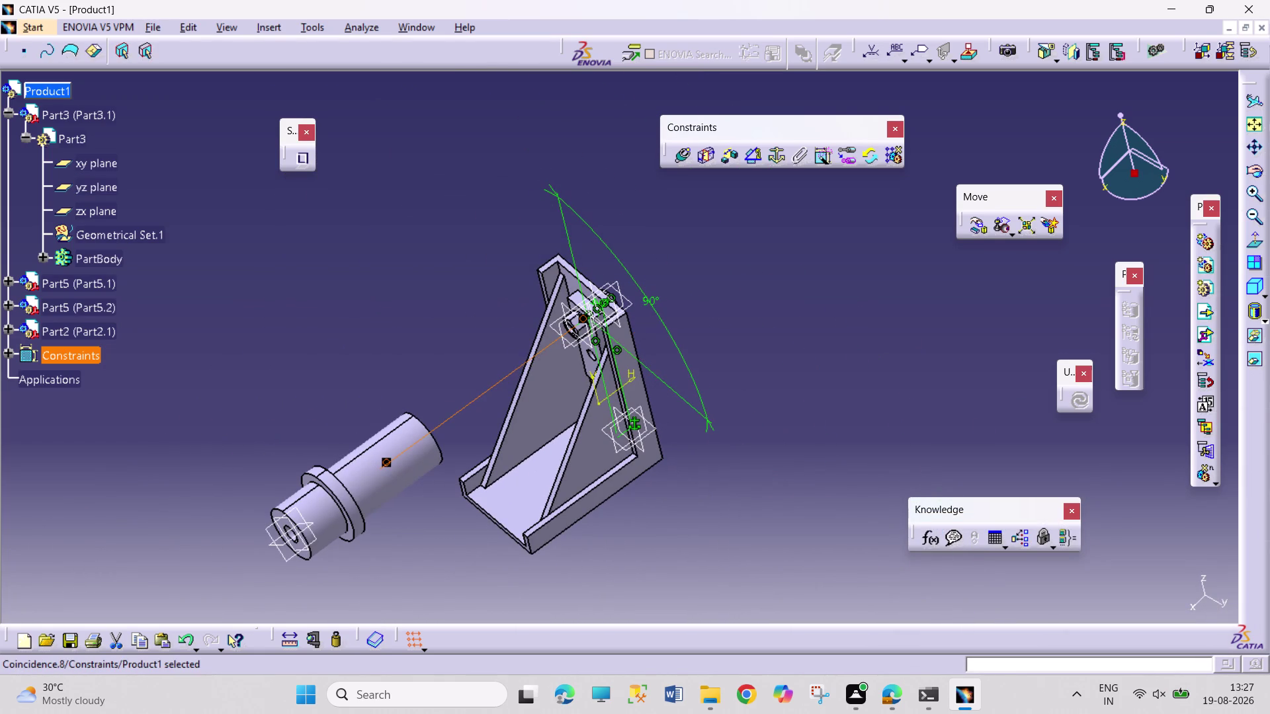
click(6, 329)
click(7, 328)
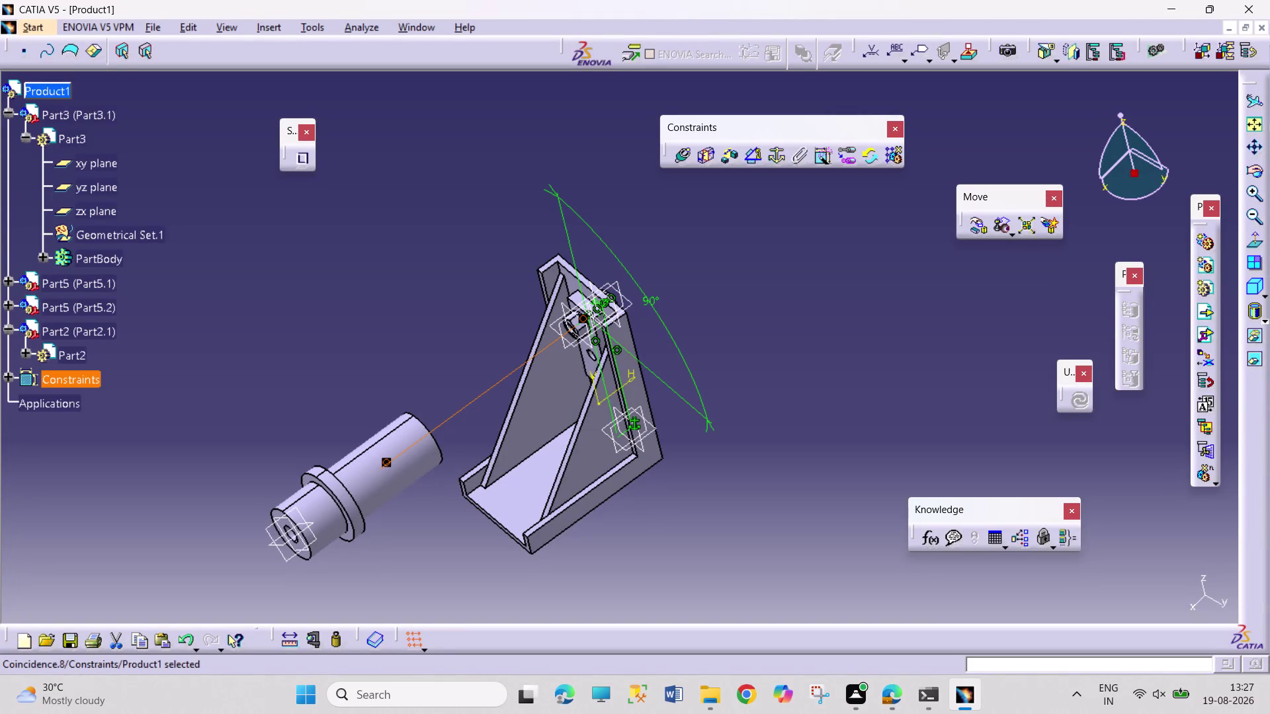
Hold the yz planes of Part2 and Part3 at 90° as Angle.9.
click(23, 354)
click(73, 402)
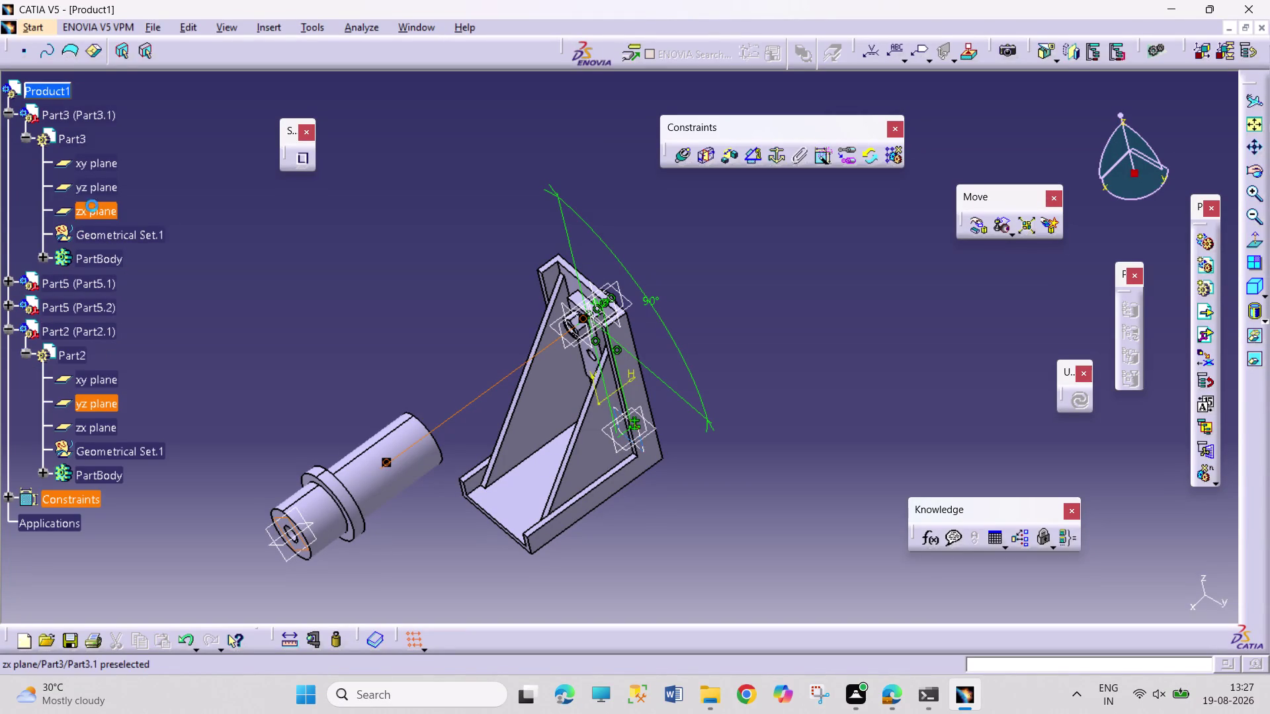
click(93, 191)
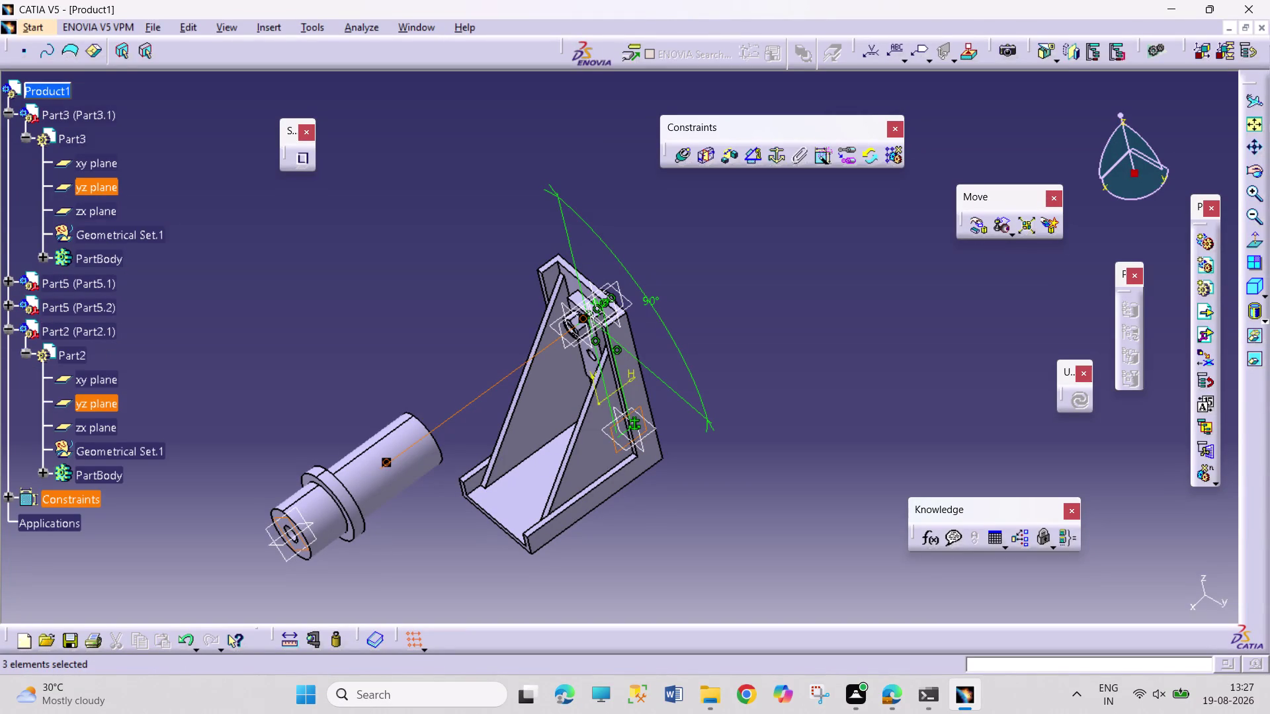
click(757, 160)
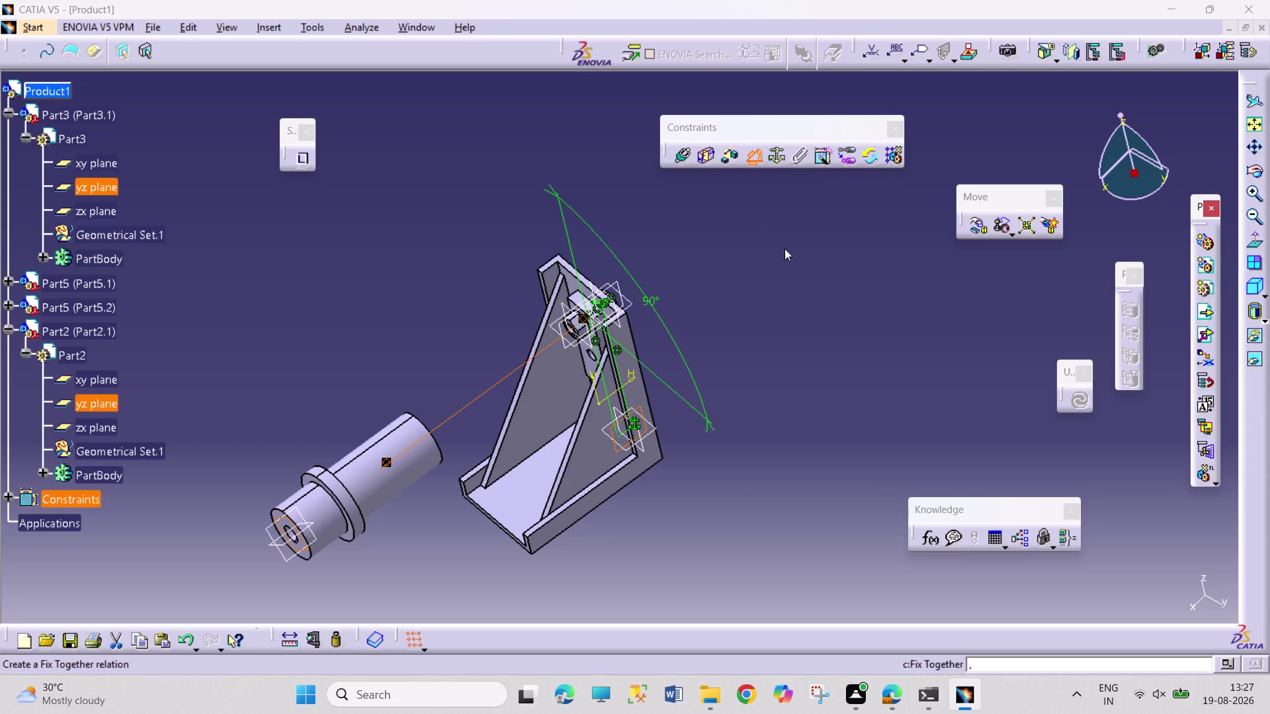
drag(1187, 582, 1189, 588)
click(1189, 593)
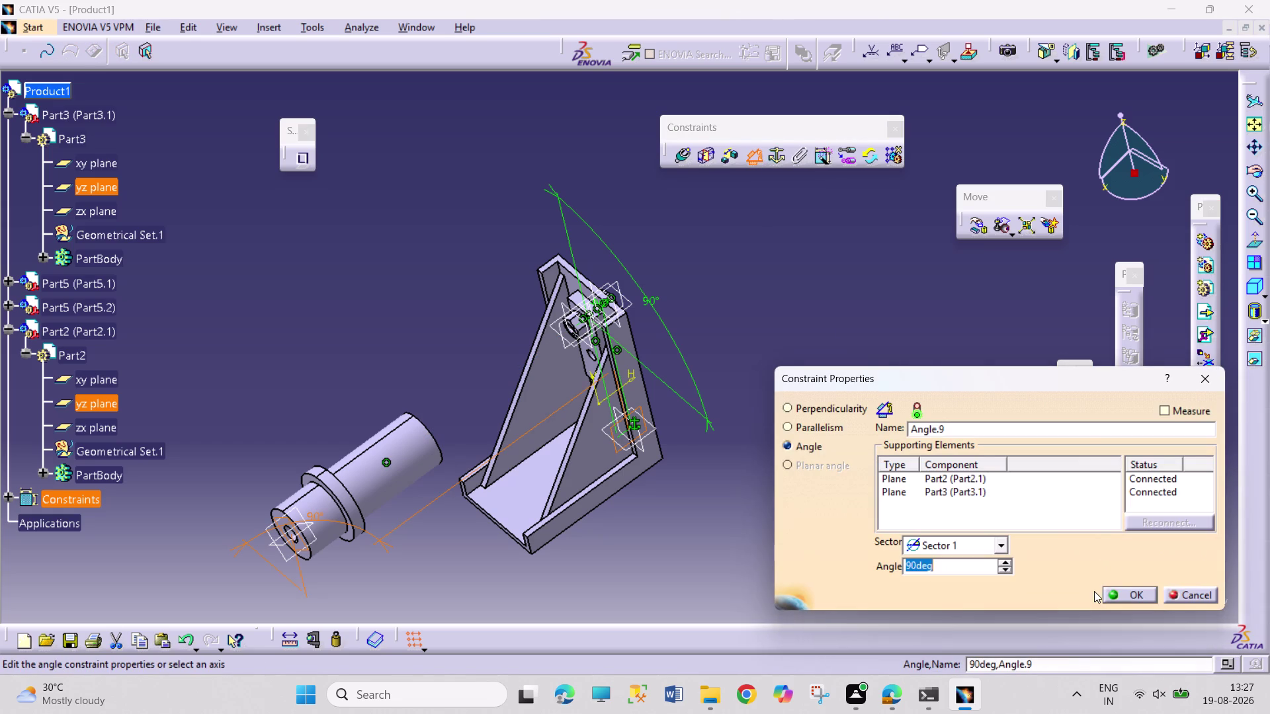
click(1109, 592)
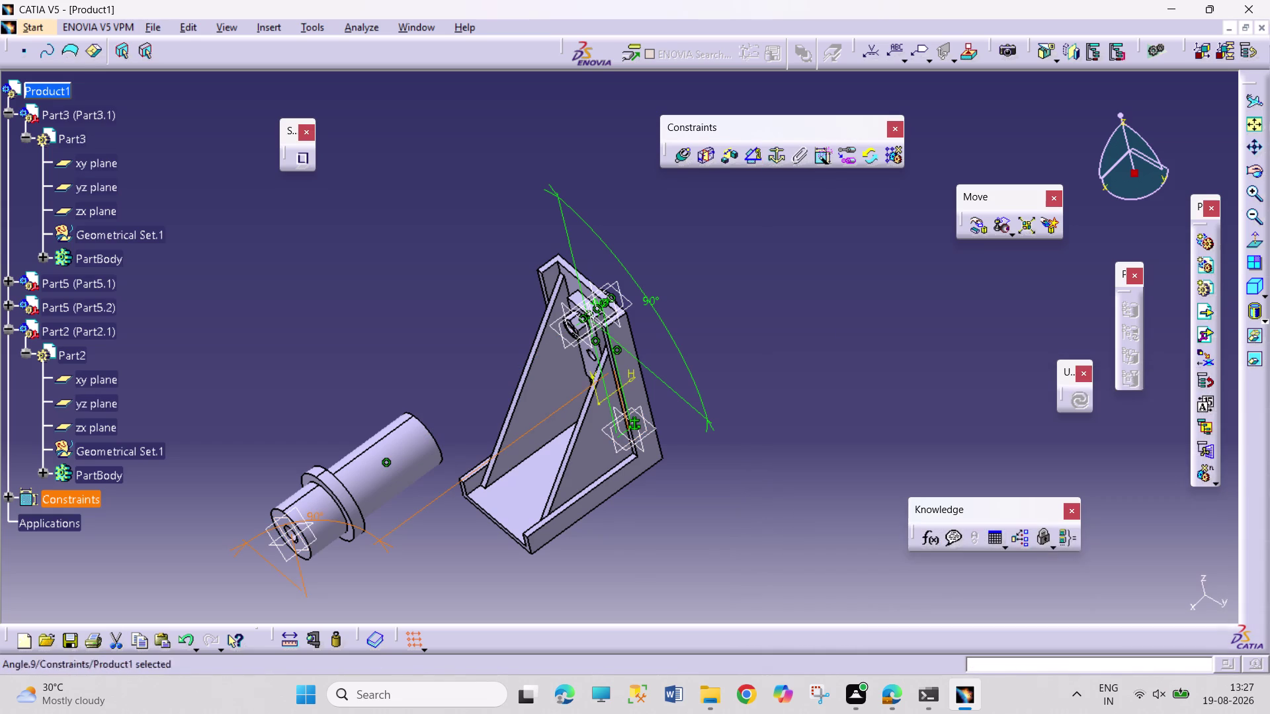
Orbit around the assembly to see the bracket's back and the cylinder shaft.
middle_drag(804, 390, 754, 412)
right_drag(797, 393, 753, 411)
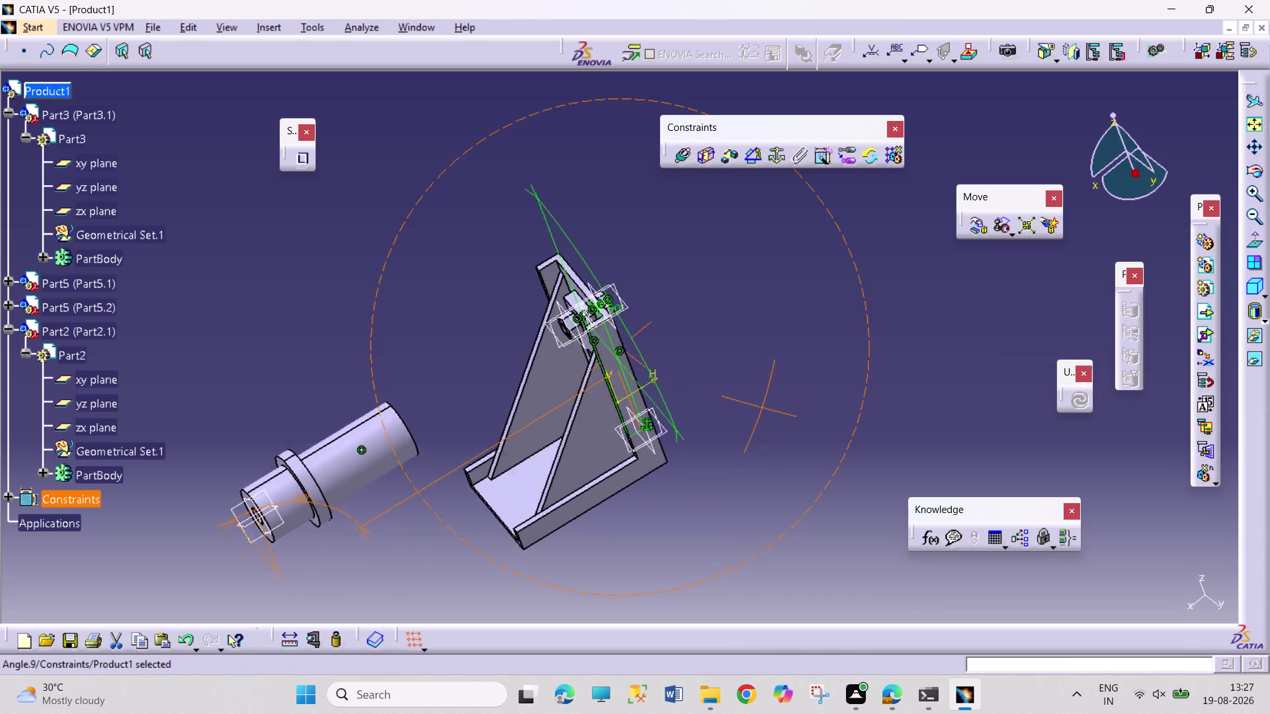
middle_drag(753, 411, 717, 420)
right_drag(753, 412, 580, 469)
middle_drag(479, 524, 424, 534)
right_drag(479, 524, 424, 535)
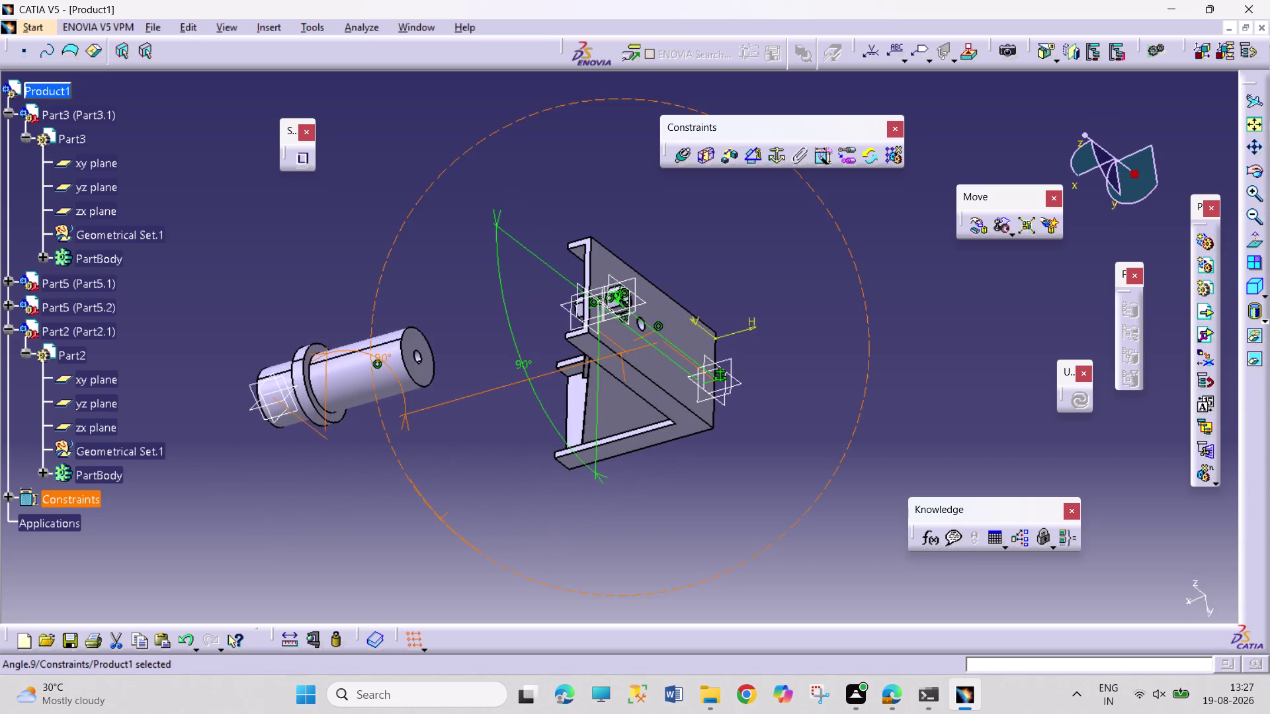
right_drag(424, 534, 423, 525)
click(426, 371)
middle_drag(487, 480, 655, 424)
right_drag(500, 489, 656, 425)
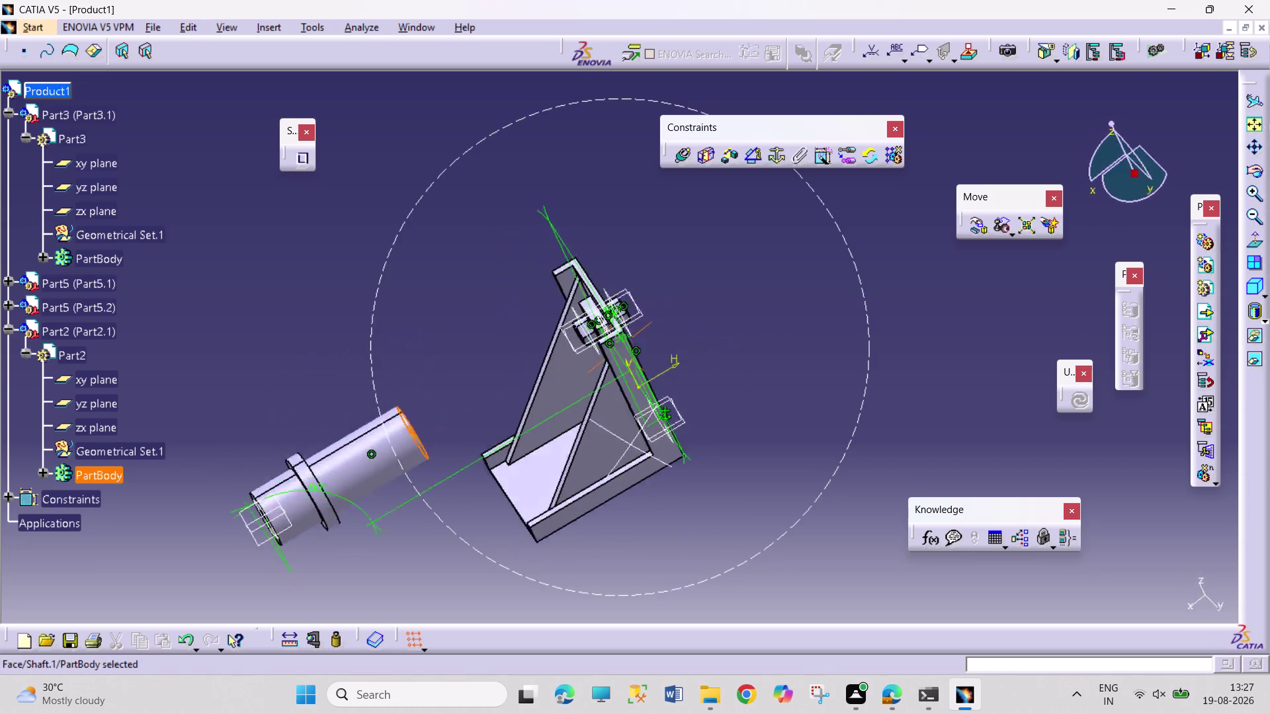
middle_drag(656, 425, 703, 361)
right_drag(656, 425, 707, 358)
middle_drag(711, 408, 734, 287)
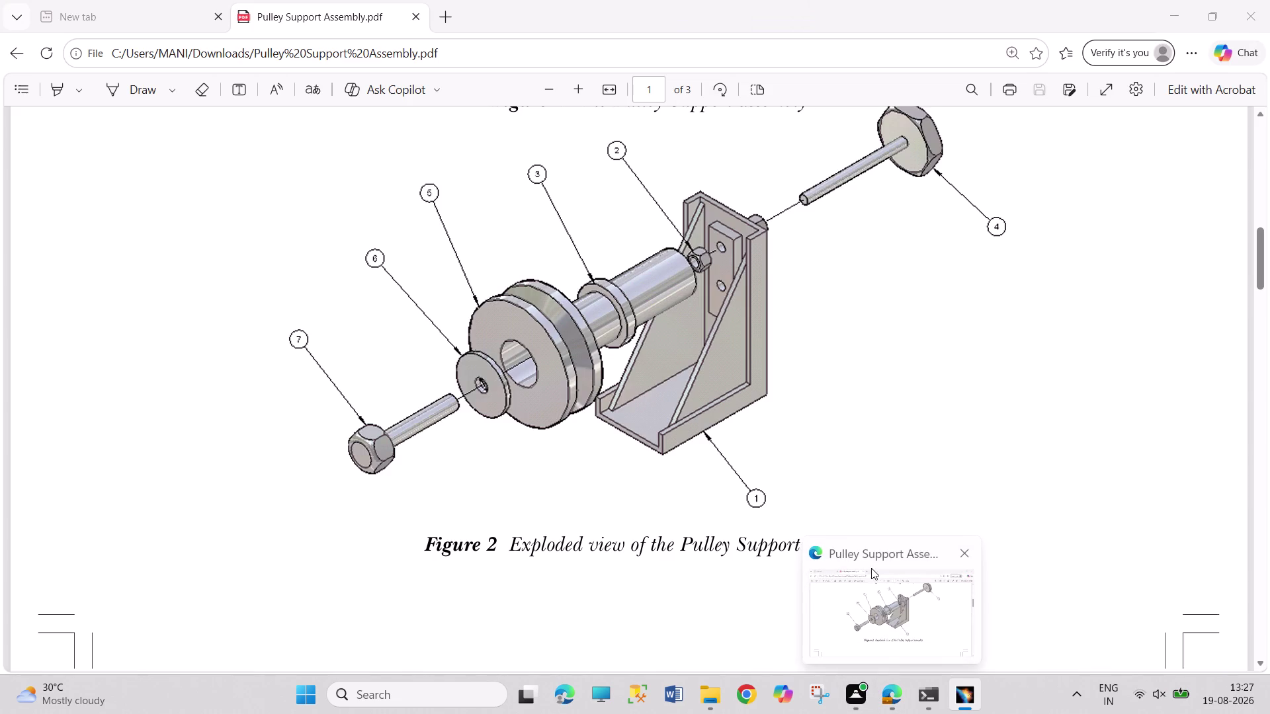
Zoom to the bracket top, select the nut's face, then view the cylinder and bracket.
middle_drag(948, 375, 910, 399)
right_drag(938, 377, 910, 399)
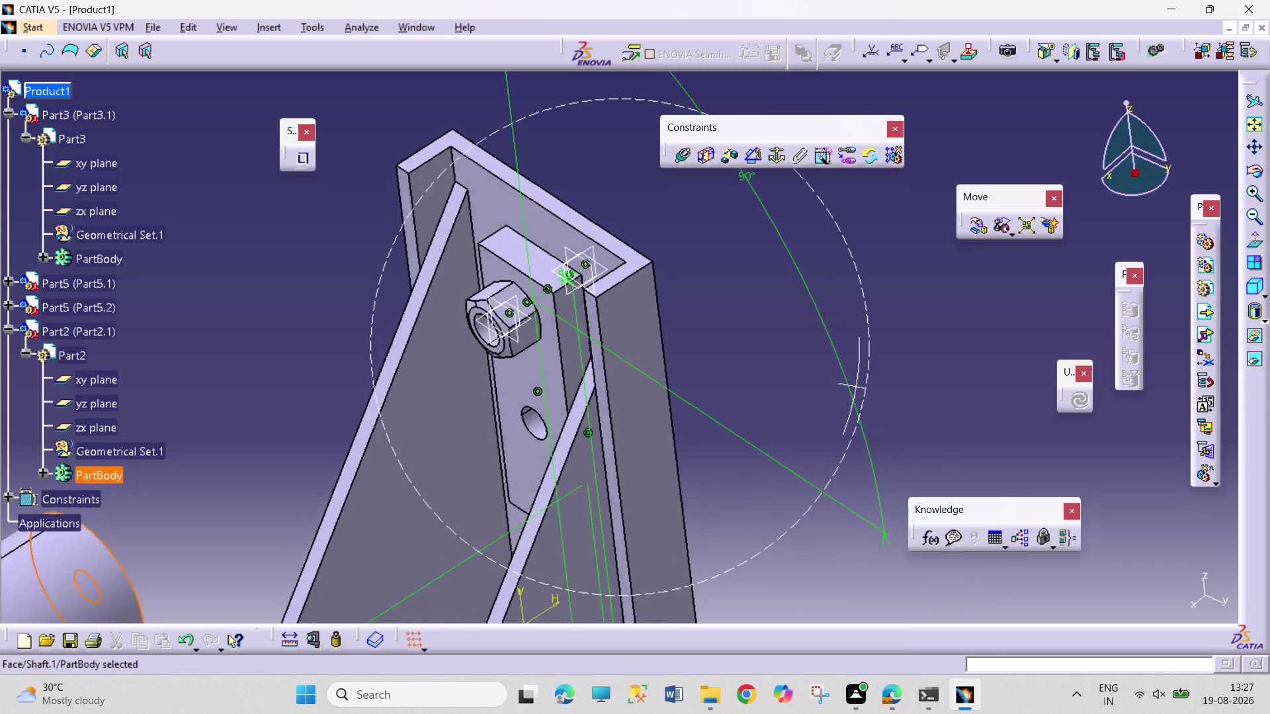
middle_drag(909, 399, 785, 447)
right_drag(909, 398, 785, 448)
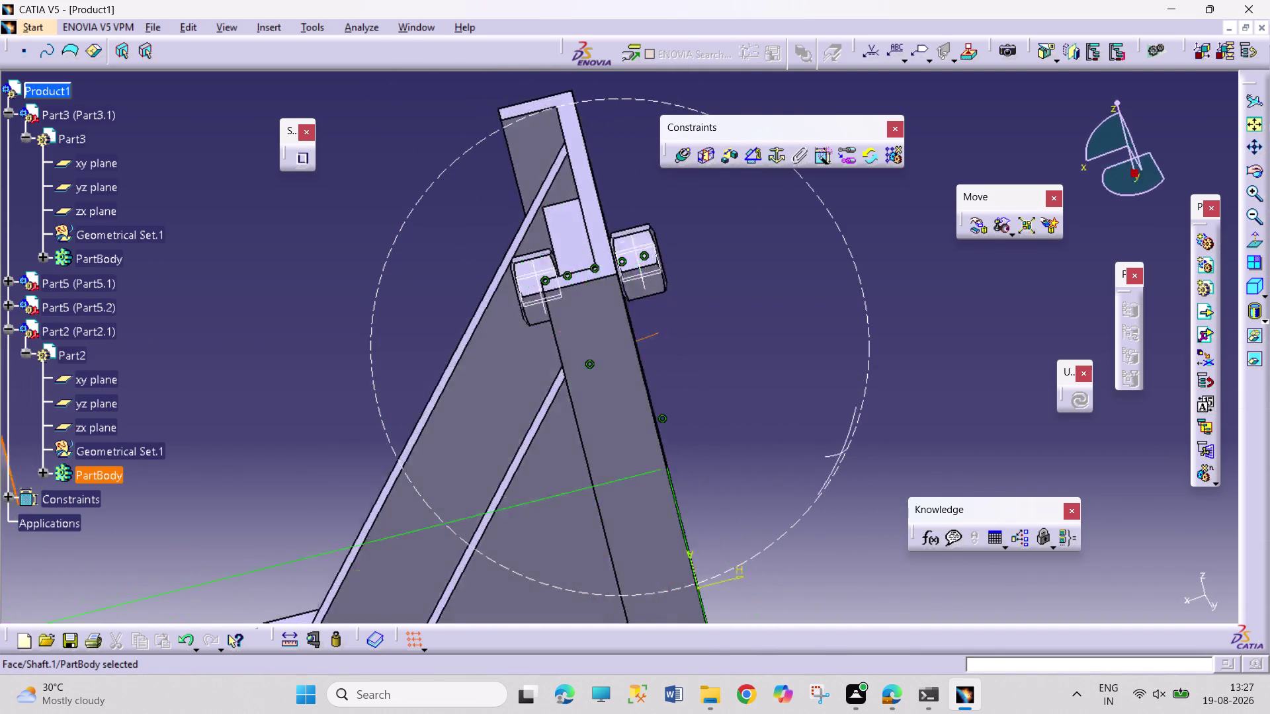
middle_drag(785, 447, 871, 417)
right_drag(785, 448, 872, 417)
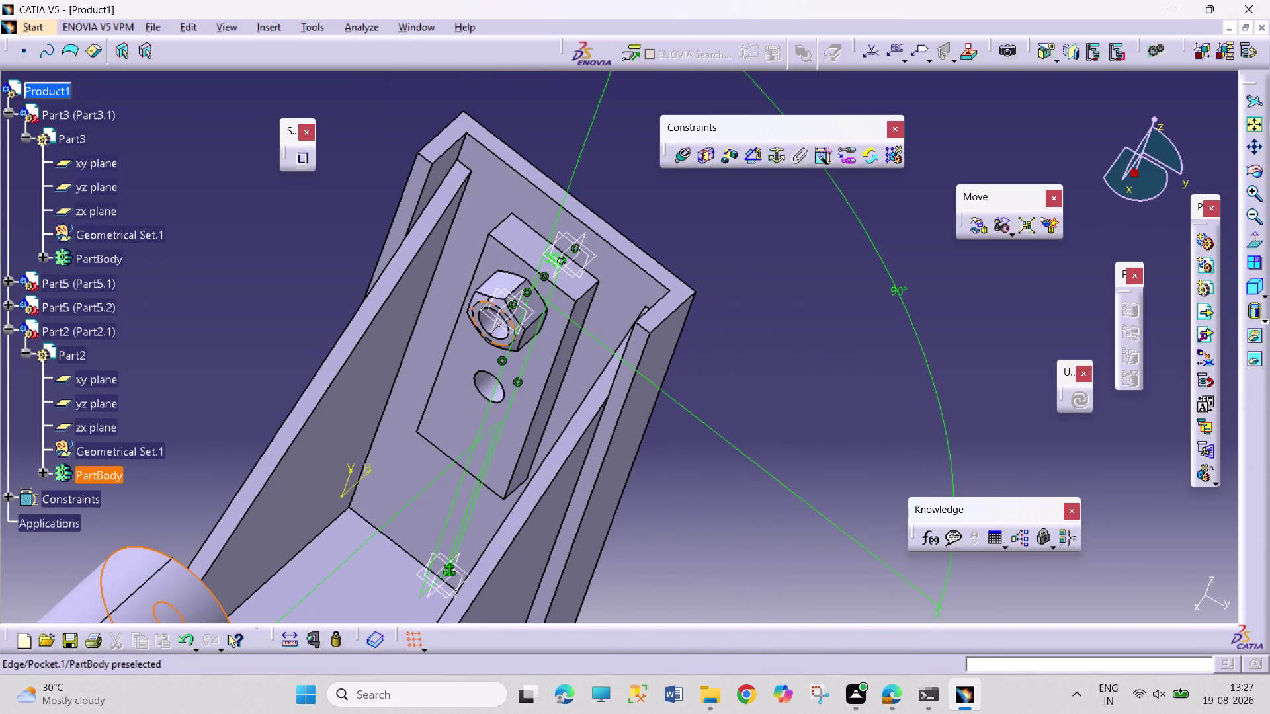
middle_drag(506, 352, 543, 276)
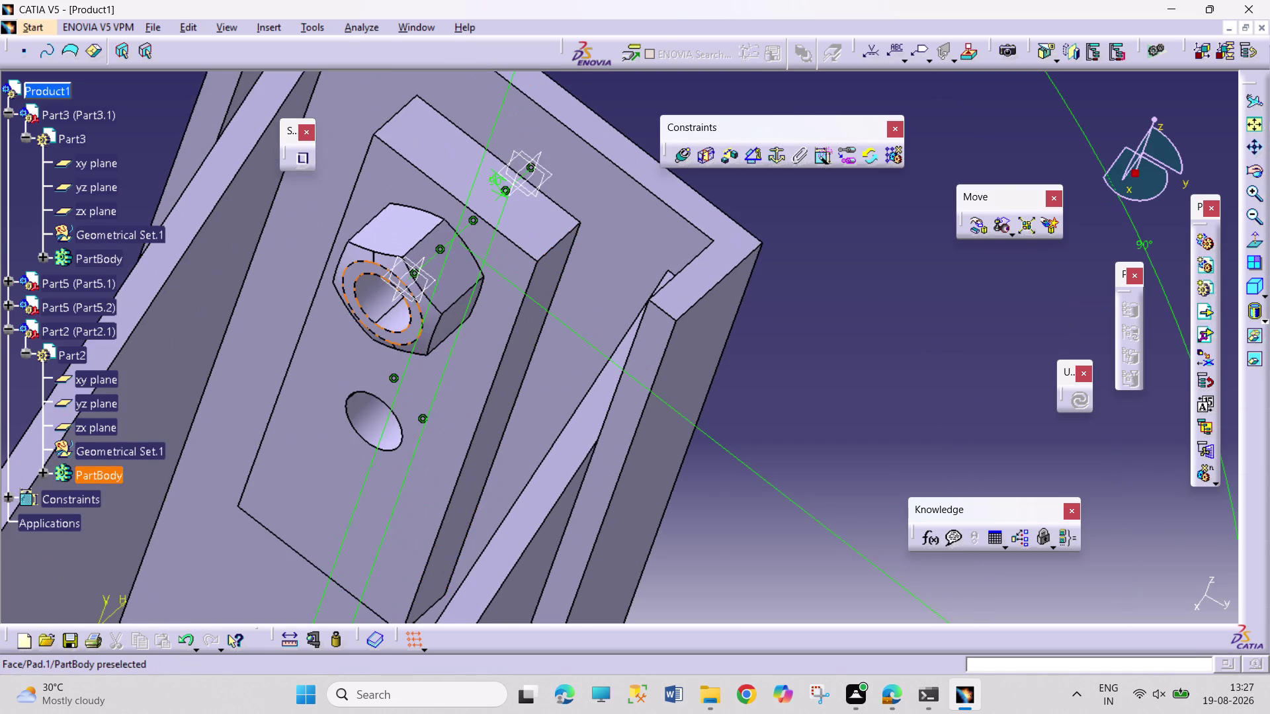
click(408, 336)
middle_drag(771, 373, 753, 476)
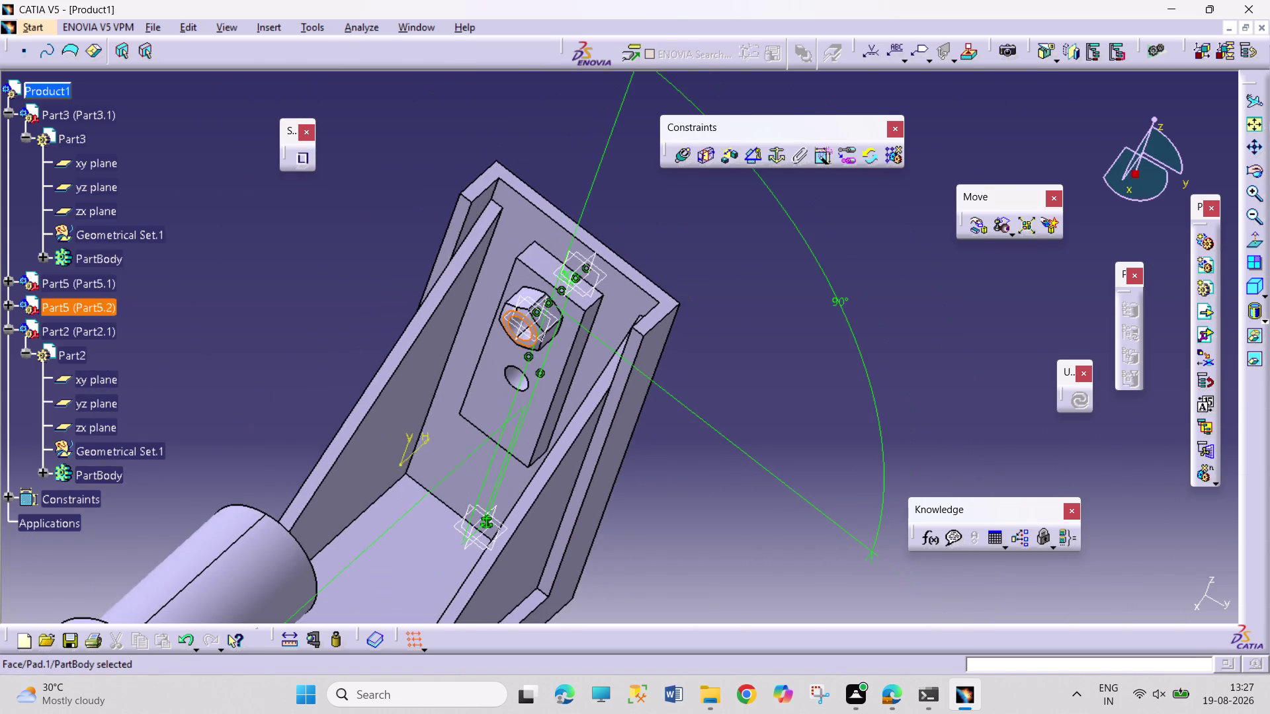
middle_drag(769, 493, 371, 372)
right_drag(756, 497, 370, 371)
middle_drag(371, 369, 487, 635)
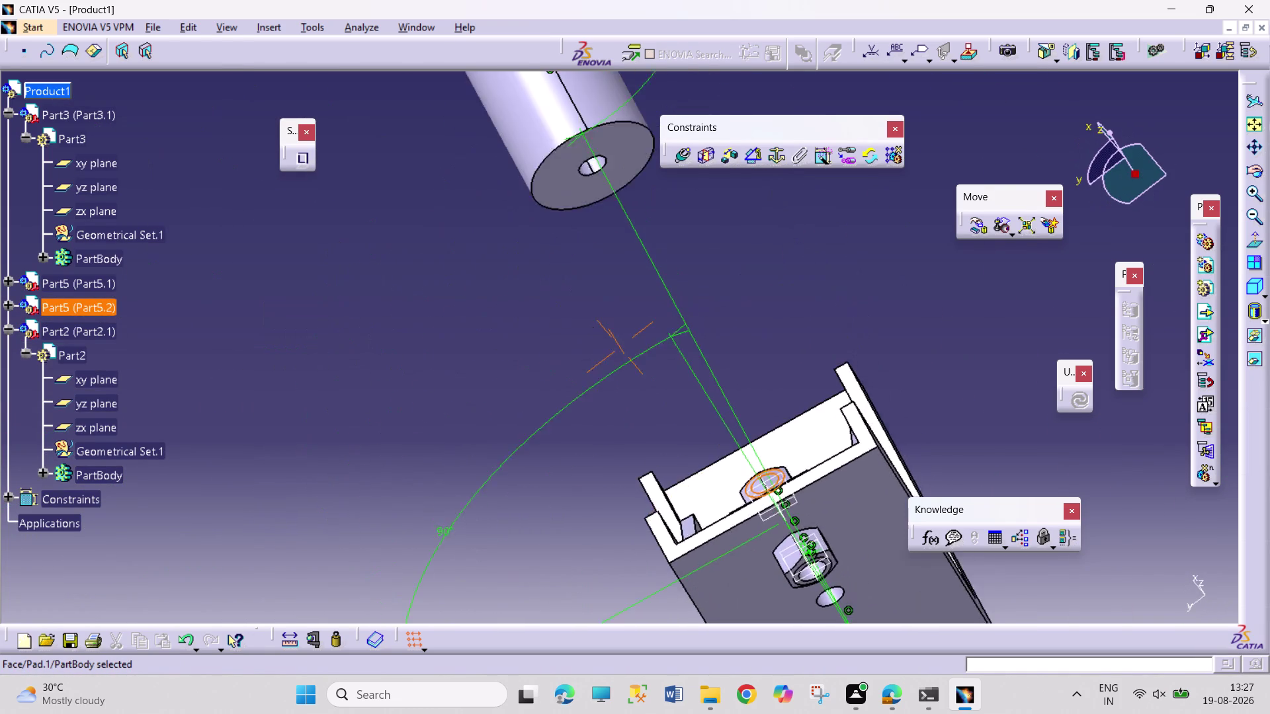
middle_drag(487, 635, 491, 637)
Add Coincidence.10 between the cylinder axis and bracket hole axis, and update.
click(602, 207)
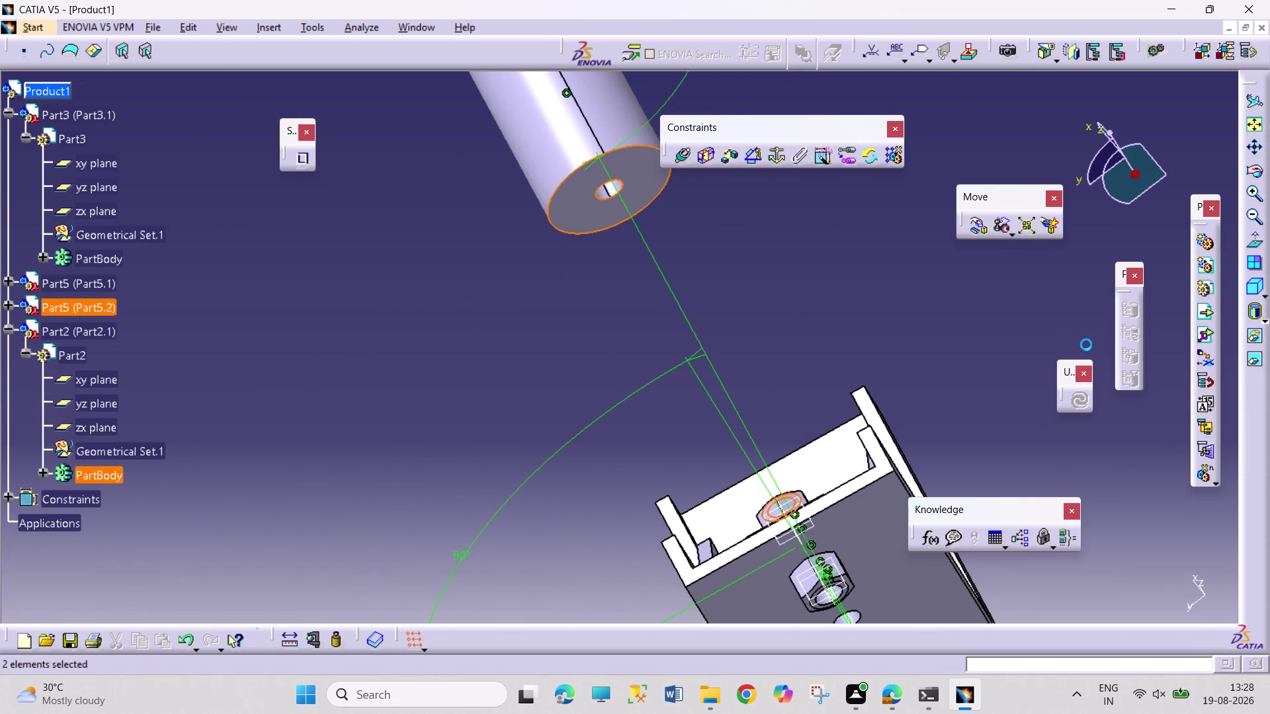
click(678, 161)
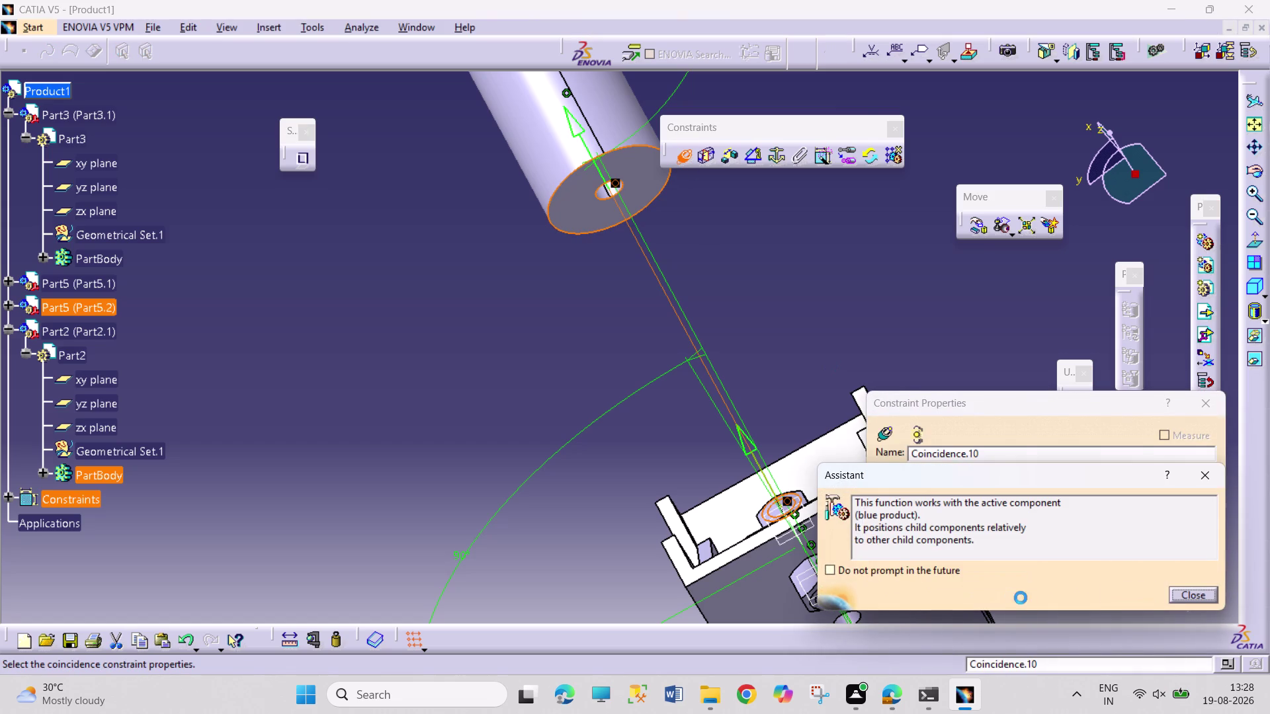
click(1179, 593)
click(1136, 599)
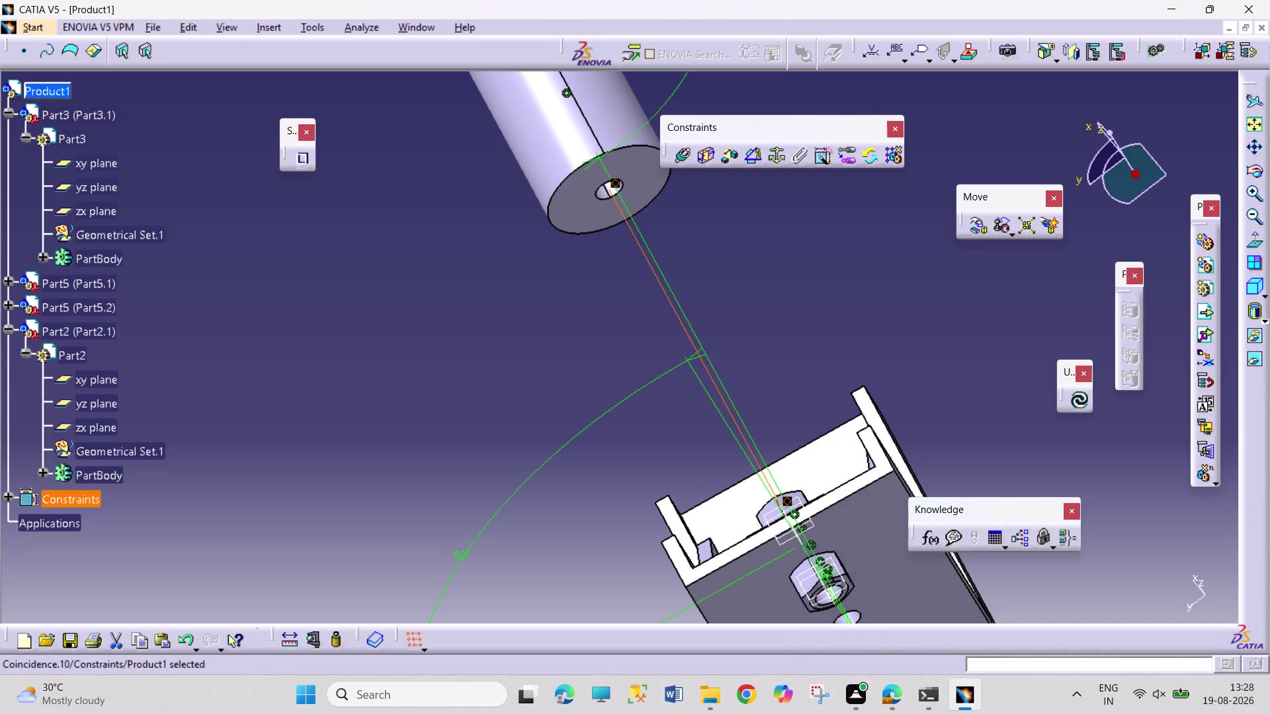
click(1077, 400)
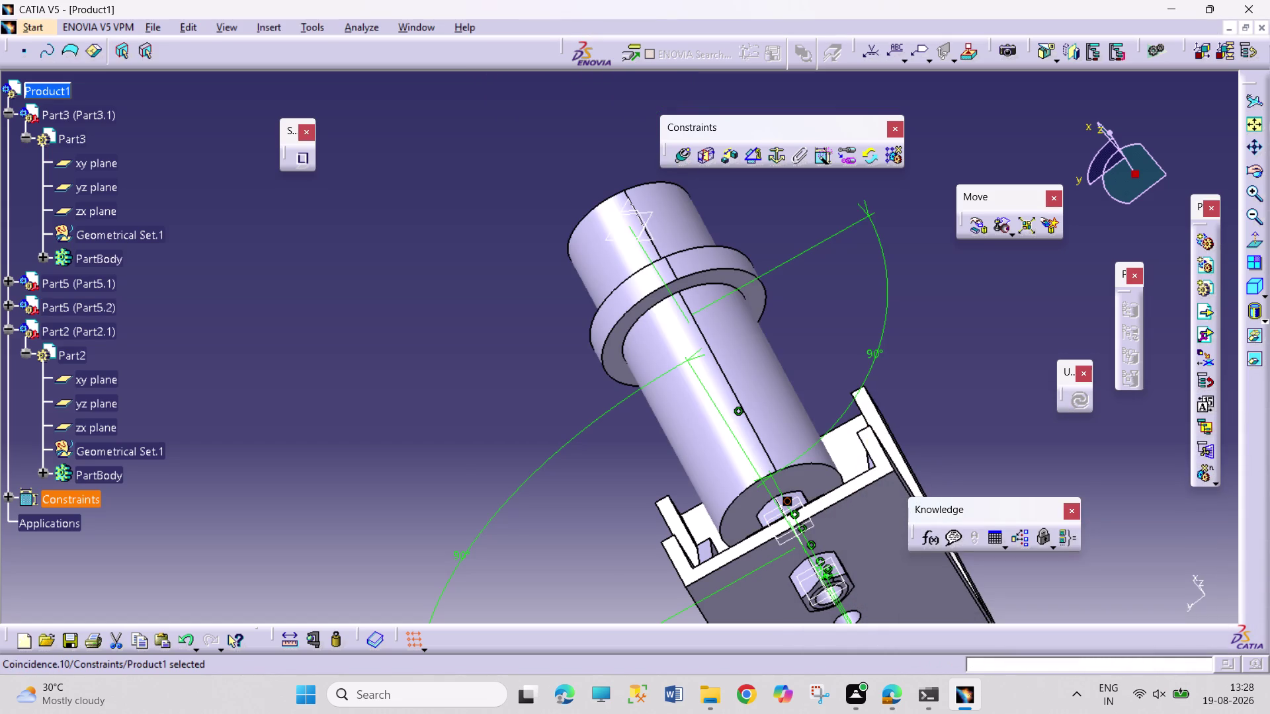
middle_drag(573, 553, 905, 341)
right_drag(609, 583, 904, 341)
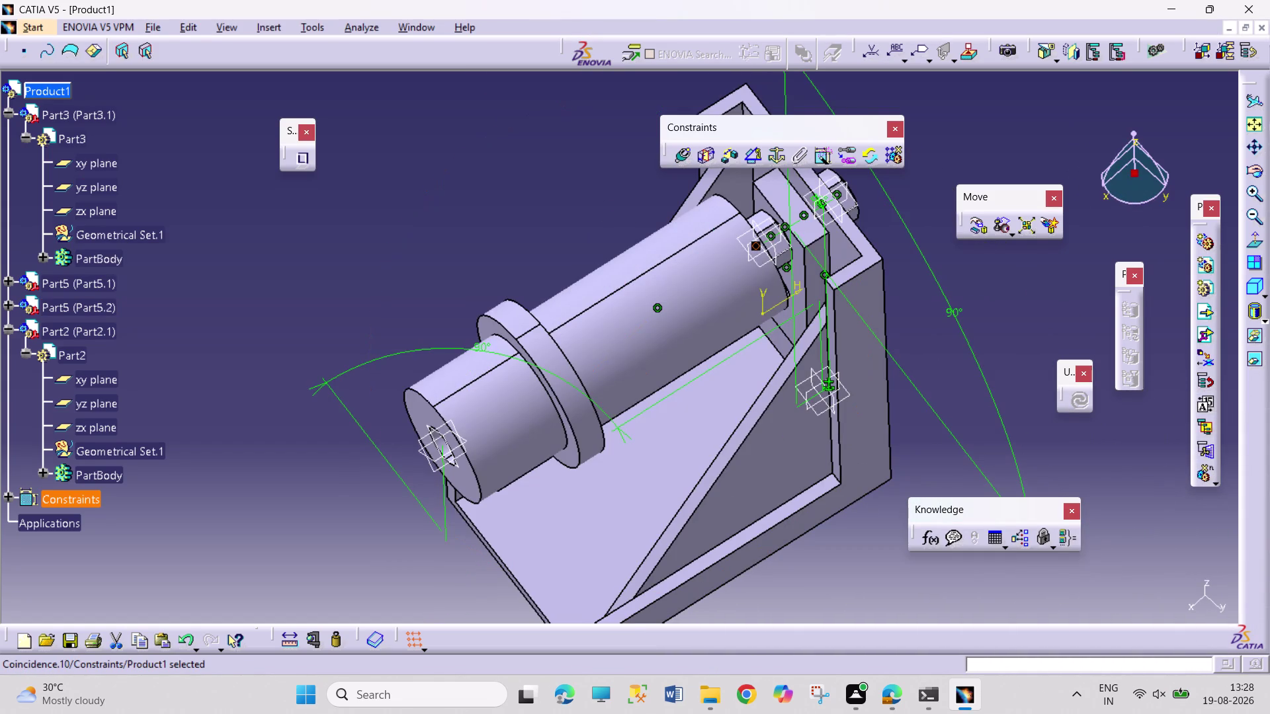
middle_drag(324, 555, 401, 462)
right_drag(324, 554, 404, 464)
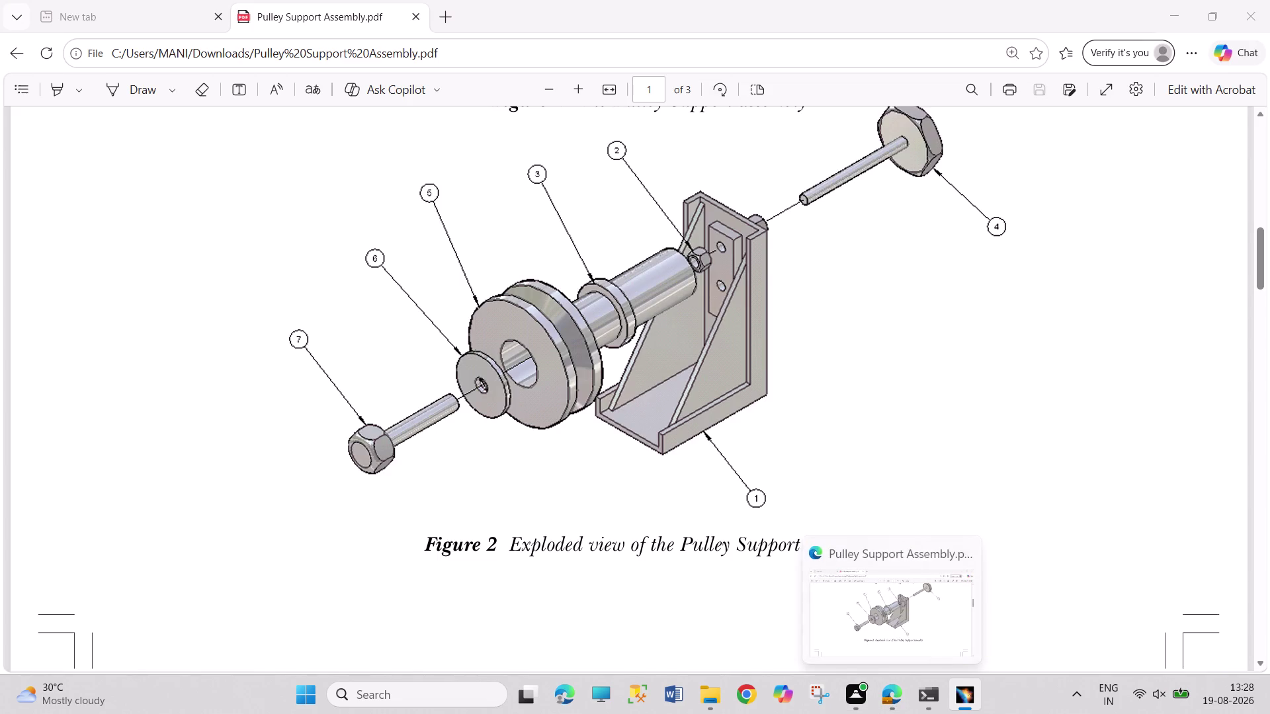
right_click(59, 87)
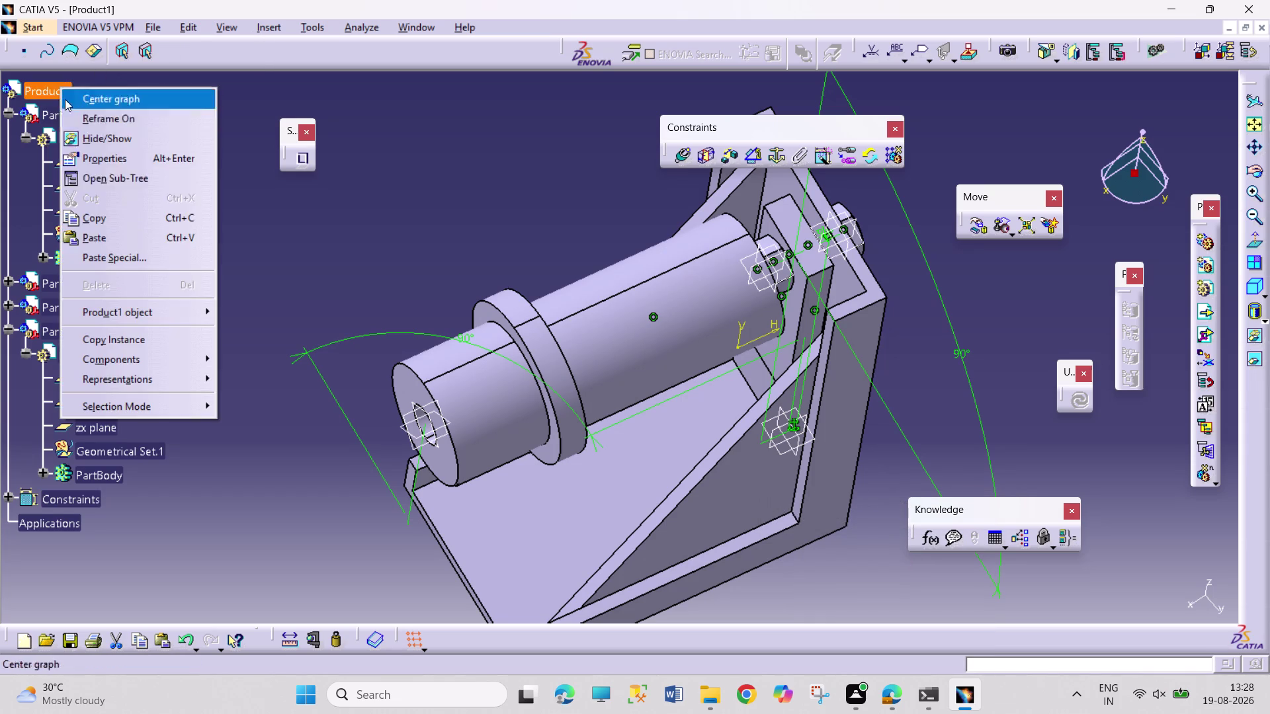
Insert the TURN SCREW file as Part7.1 and orbit around the new screw.
click(158, 356)
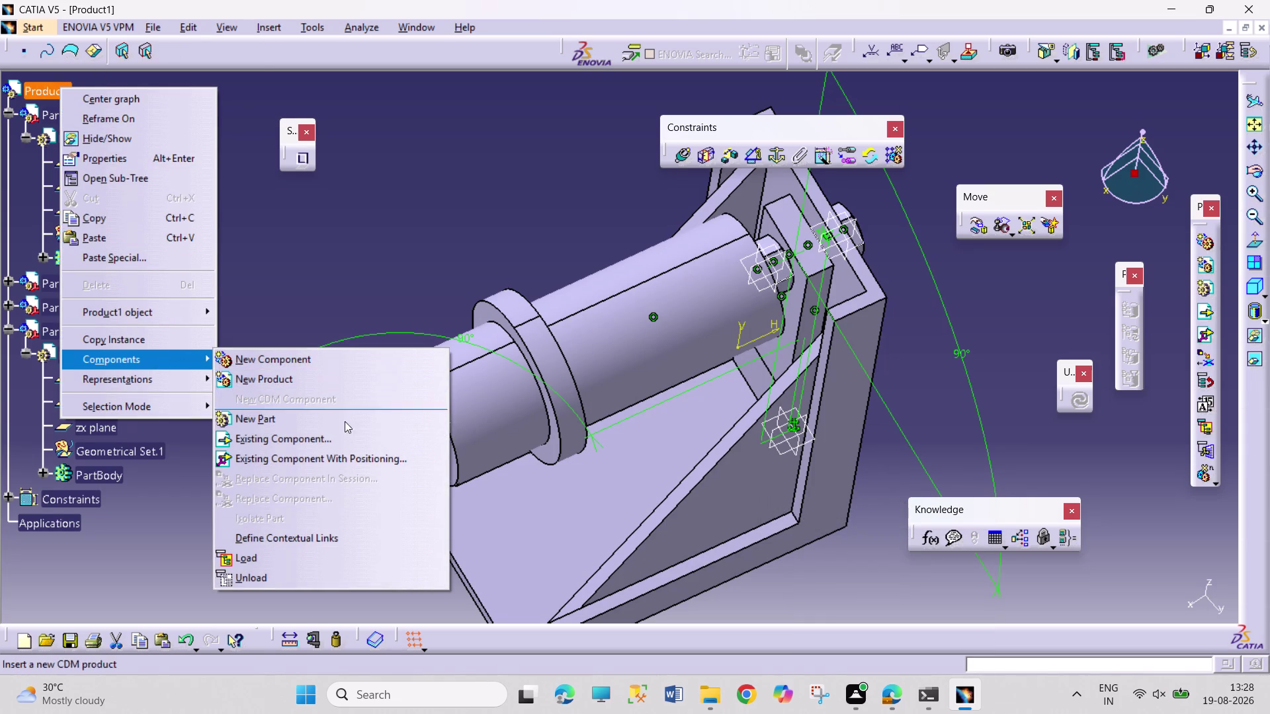
click(377, 438)
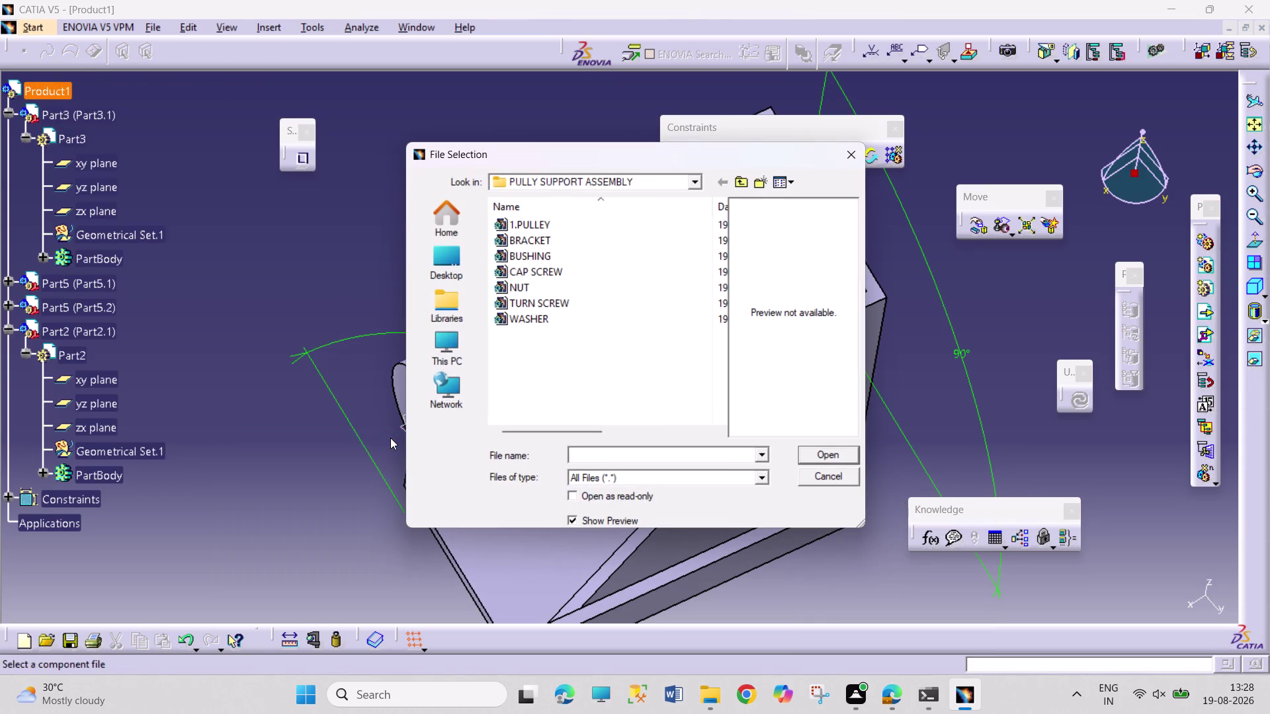
click(588, 233)
click(586, 224)
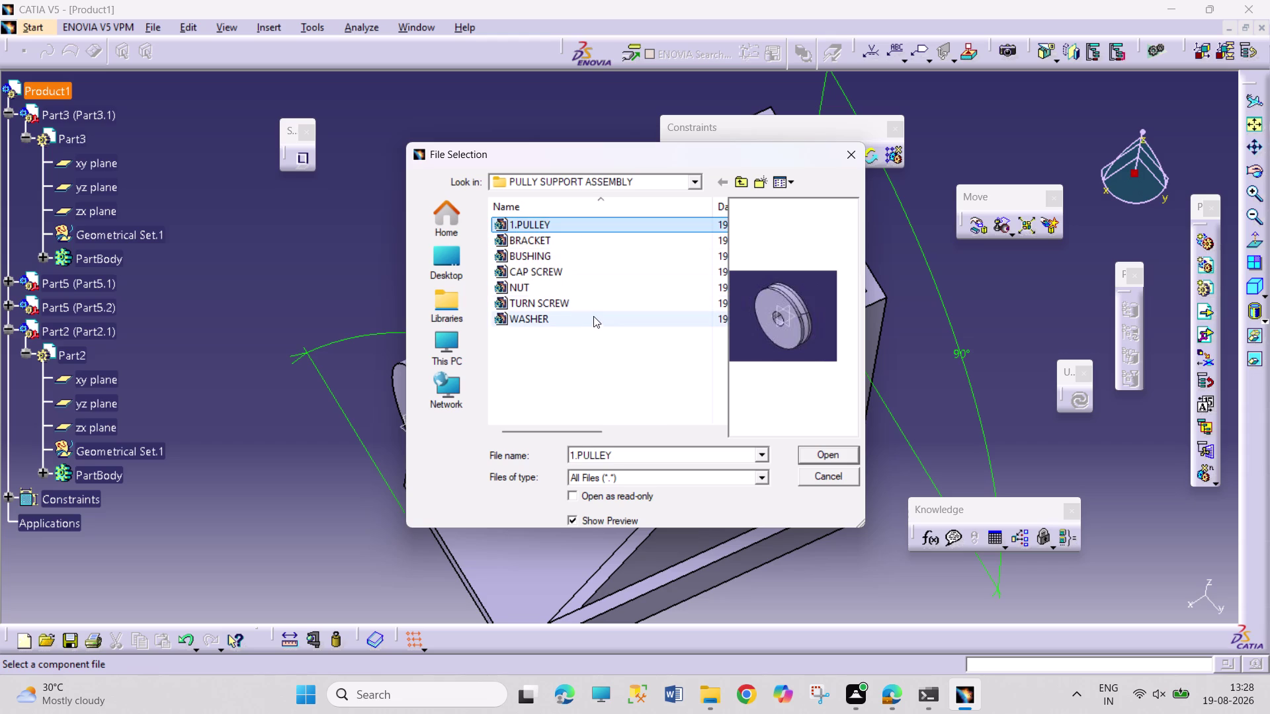
click(593, 318)
click(595, 303)
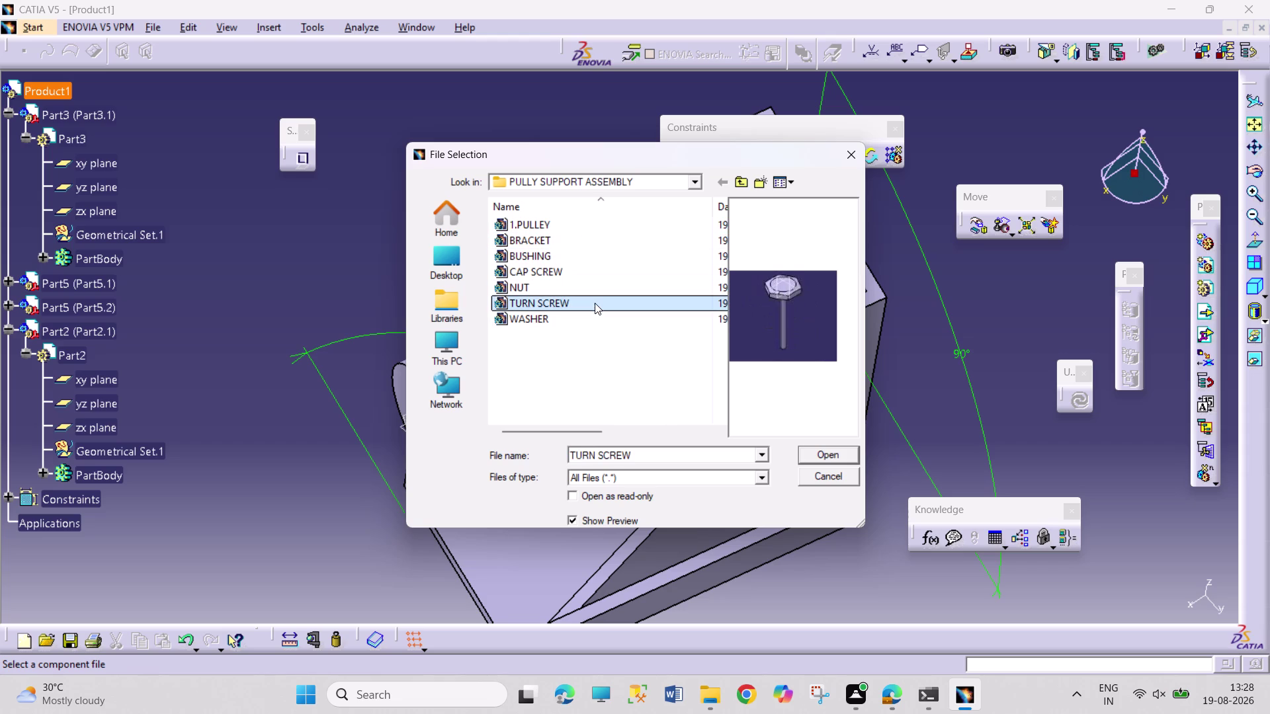
click(833, 452)
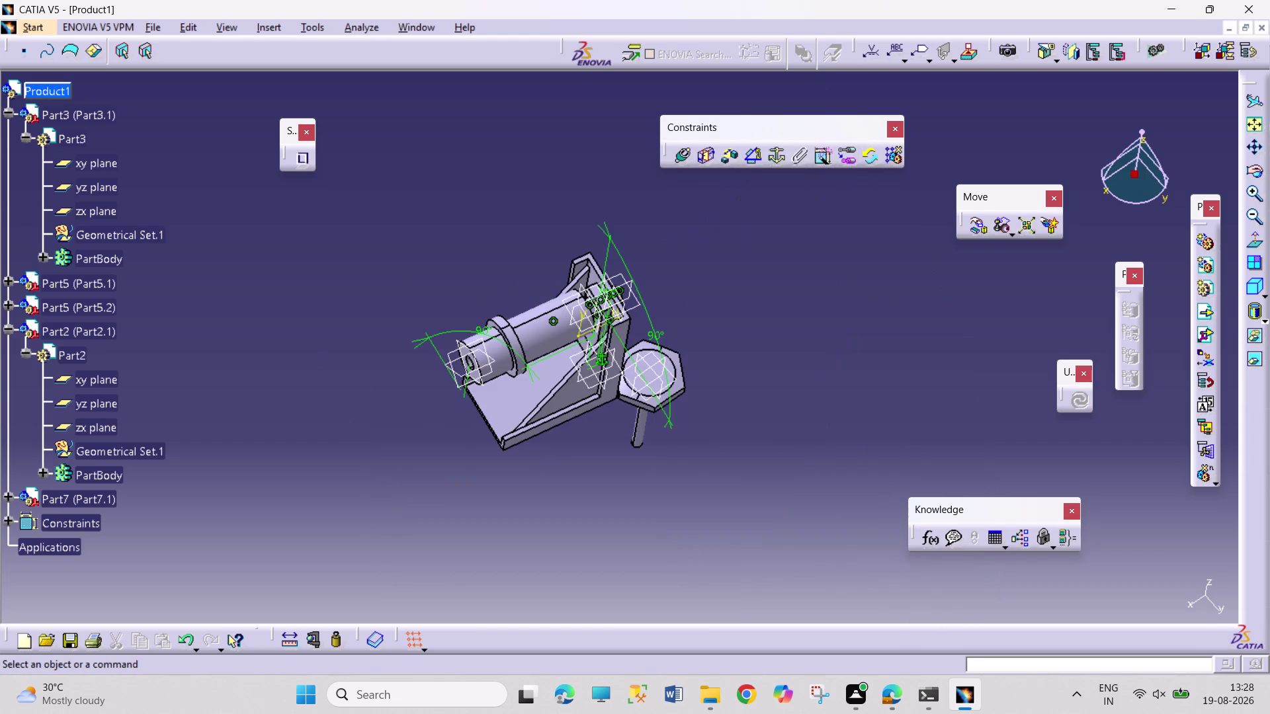
middle_drag(773, 445, 746, 435)
right_drag(758, 441, 746, 436)
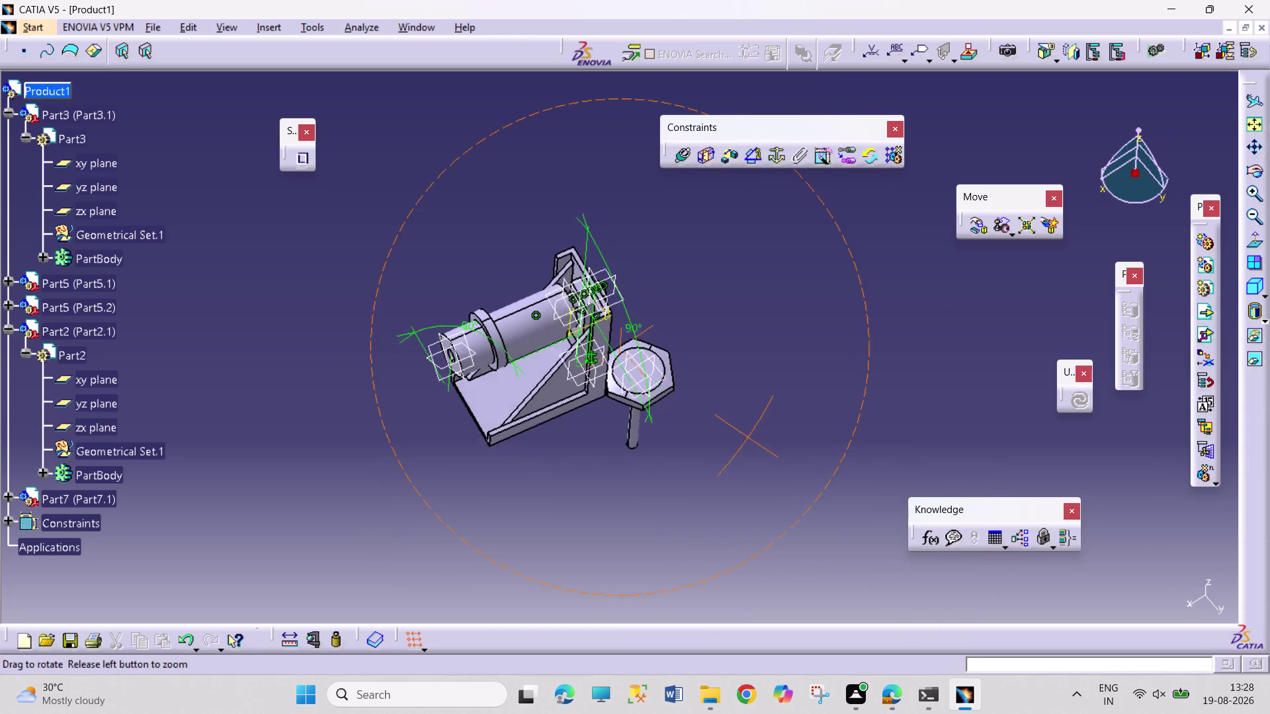
middle_drag(745, 436, 678, 382)
right_drag(745, 436, 684, 381)
Add Coincidence.11 between the turn screw axis and the bracket hole axis, then update.
click(687, 161)
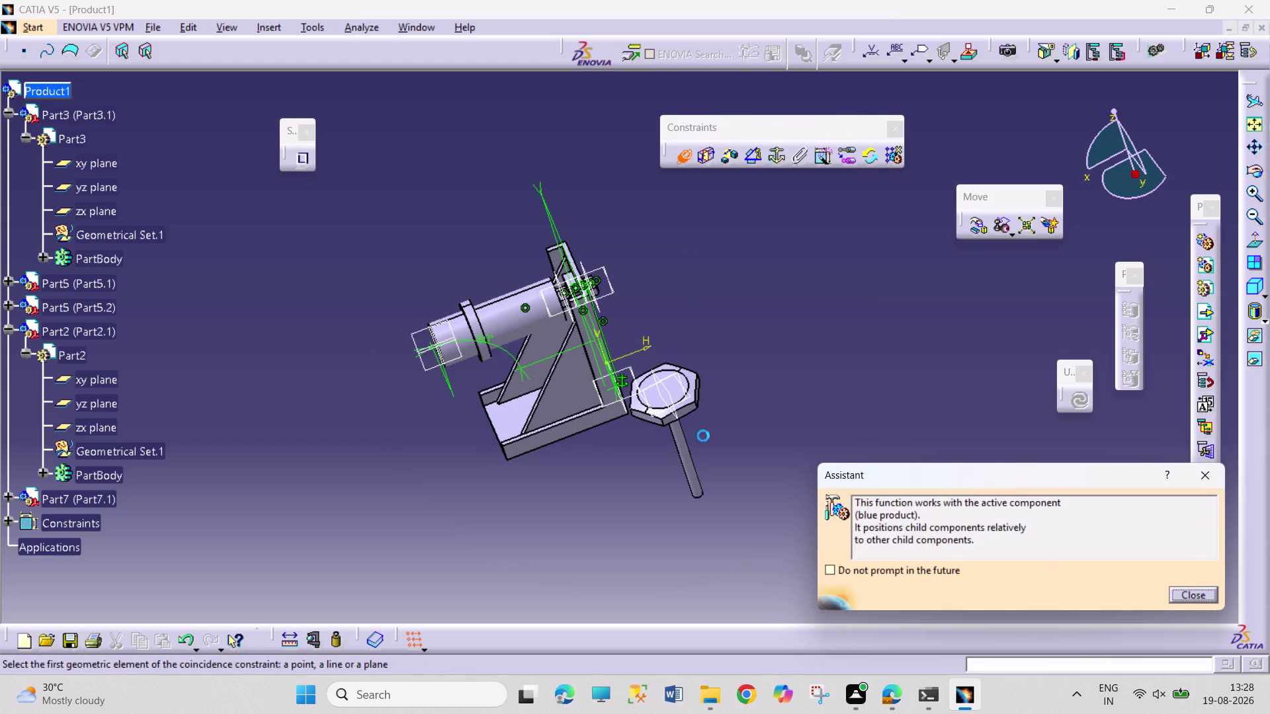
click(688, 459)
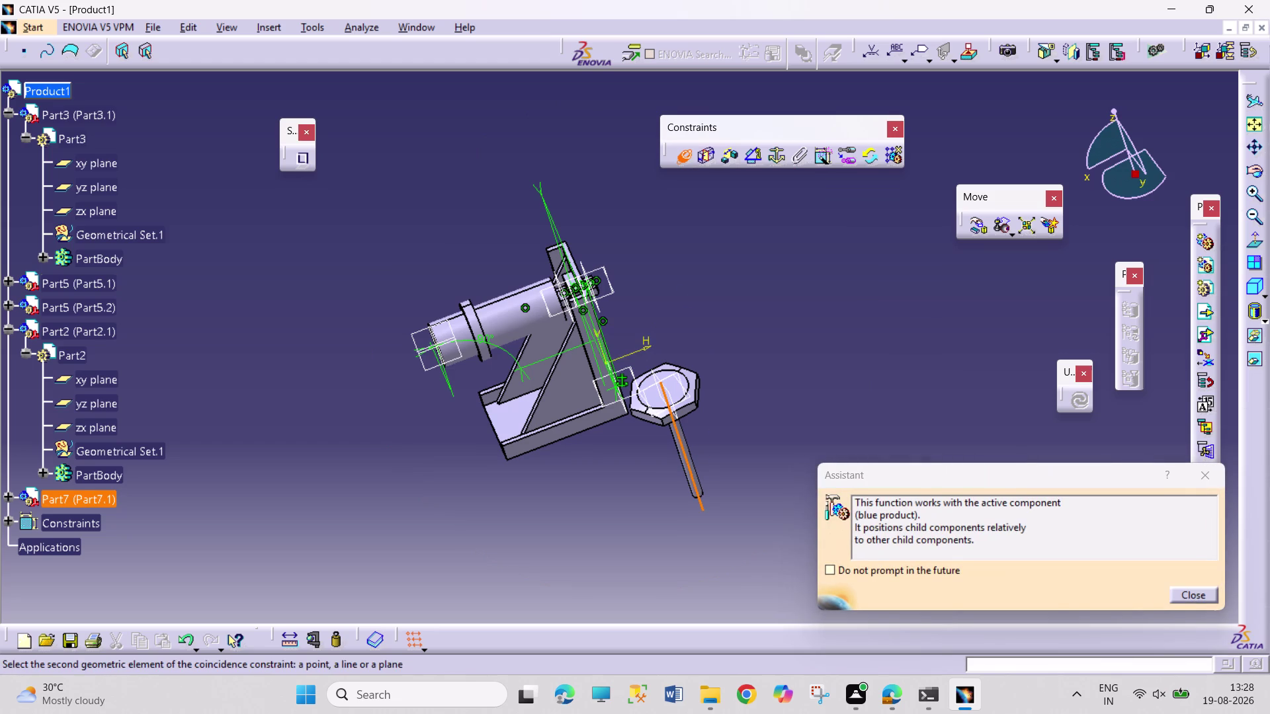
click(531, 317)
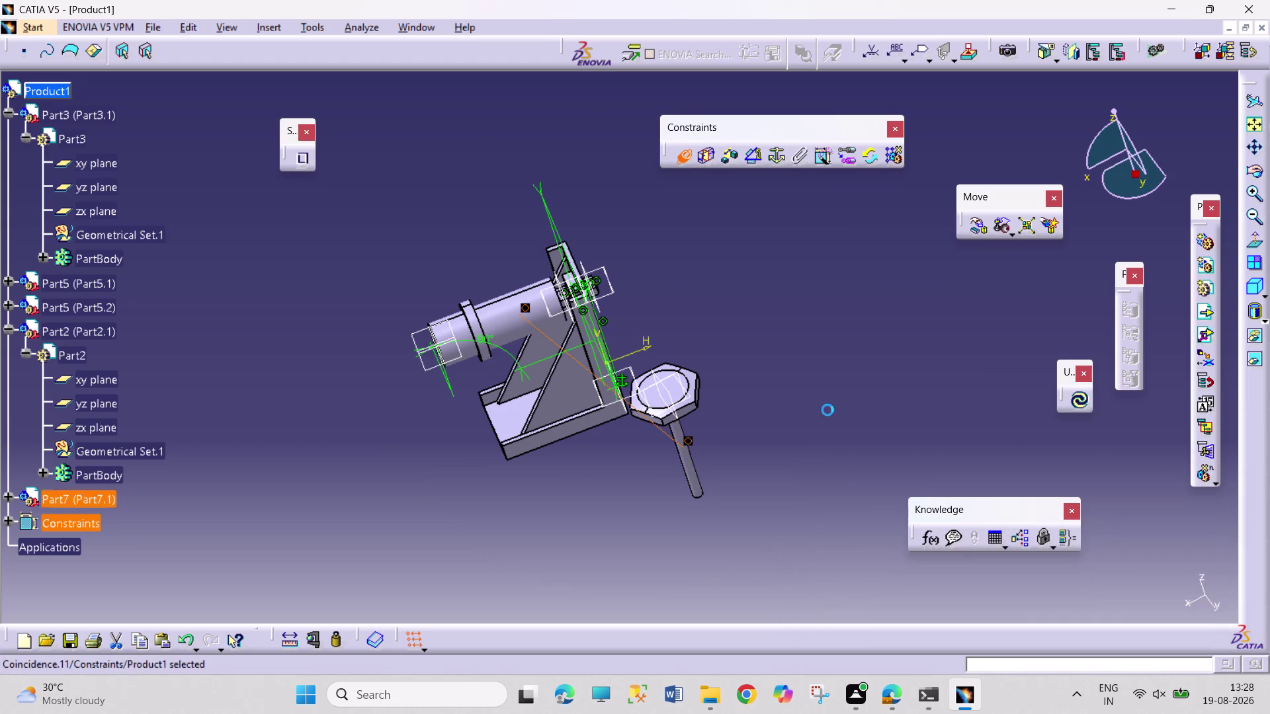
click(1081, 410)
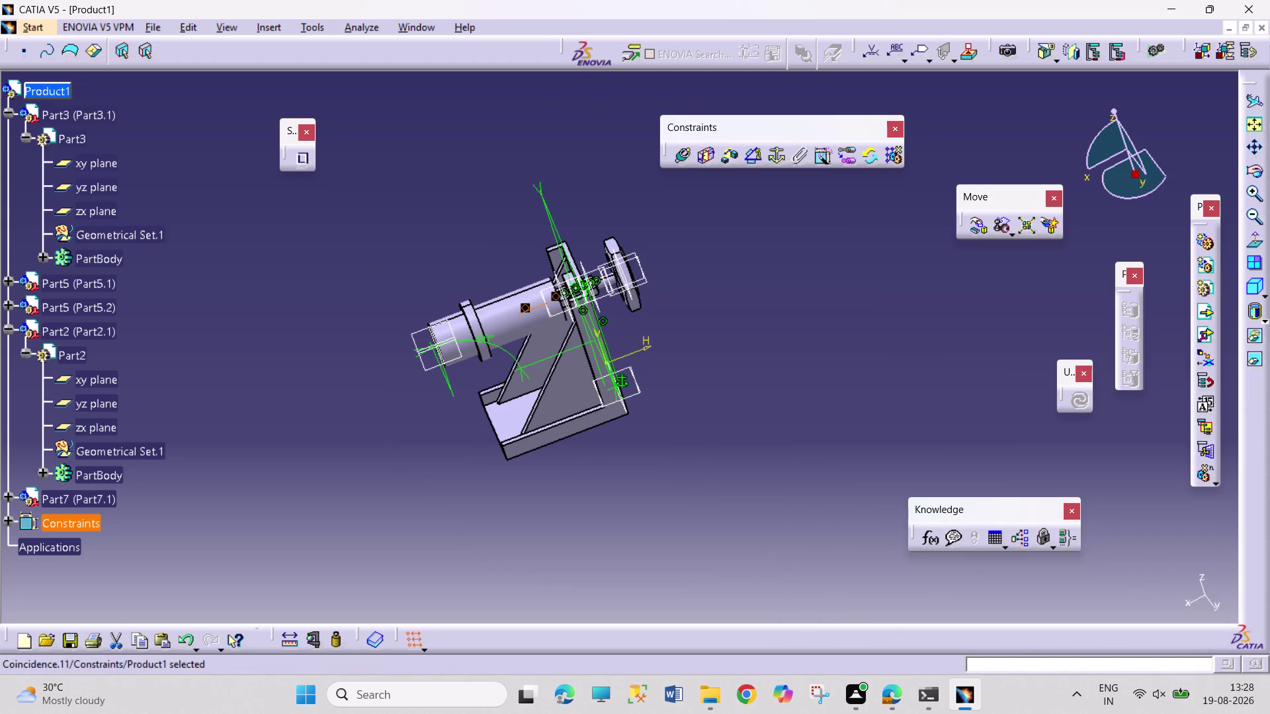
Zoom and orbit to inspect the screw passing through the bracket.
middle_drag(742, 270, 749, 348)
middle_drag(749, 346, 735, 243)
middle_drag(723, 289, 720, 276)
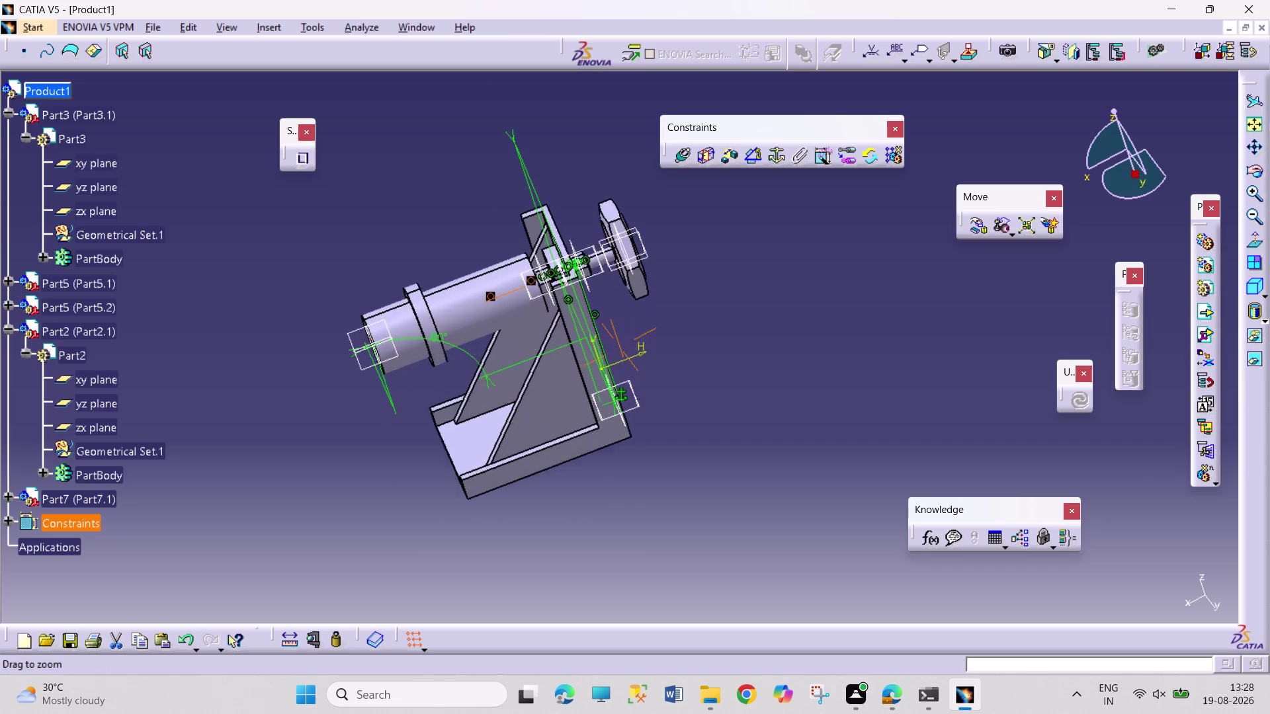
middle_drag(721, 276, 719, 237)
scroll(up, 3)
middle_drag(683, 319, 710, 331)
right_drag(691, 323, 709, 331)
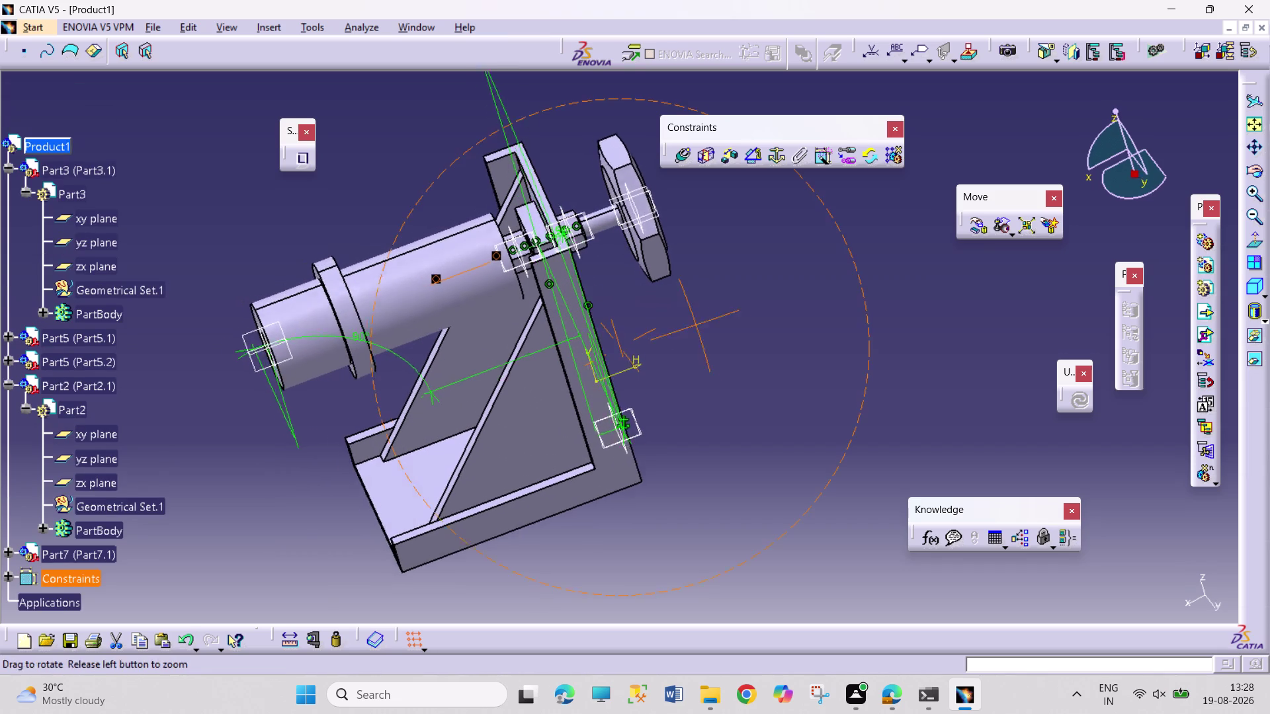
middle_drag(710, 331, 723, 336)
right_drag(710, 332, 718, 336)
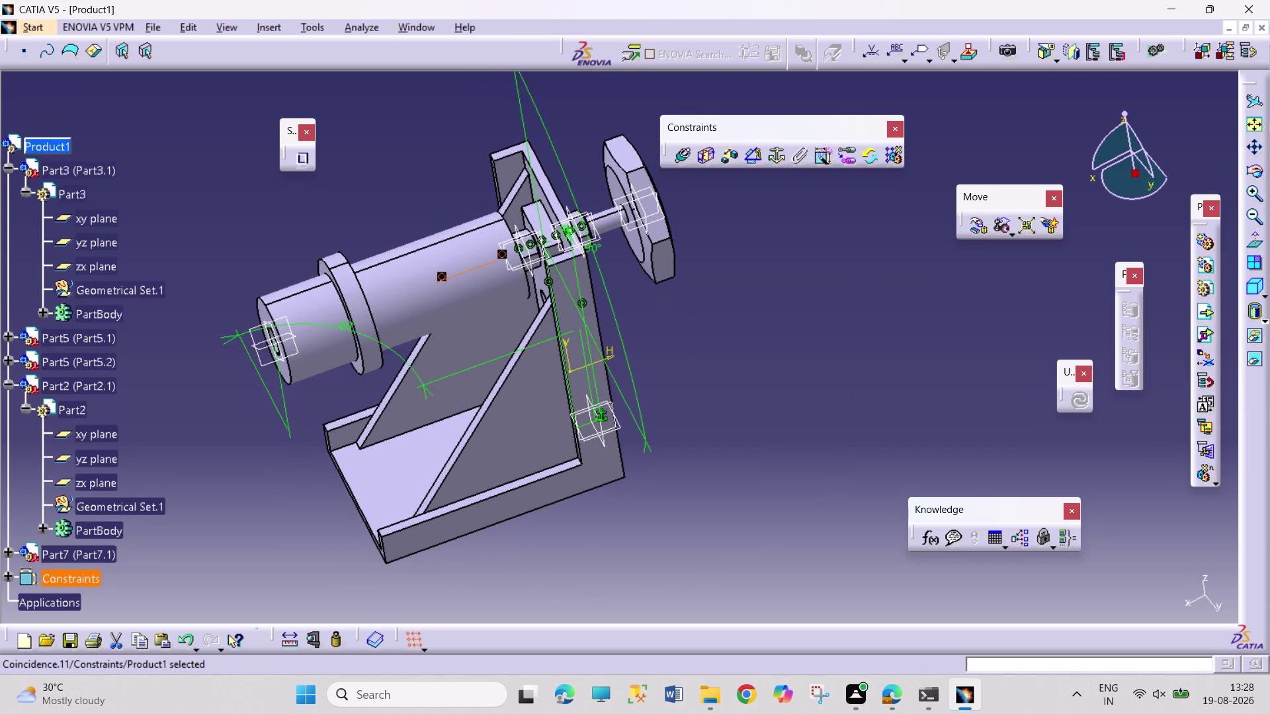
Expand Part7 in the tree and select its yz plane and Part3's yz plane.
click(7, 381)
click(7, 409)
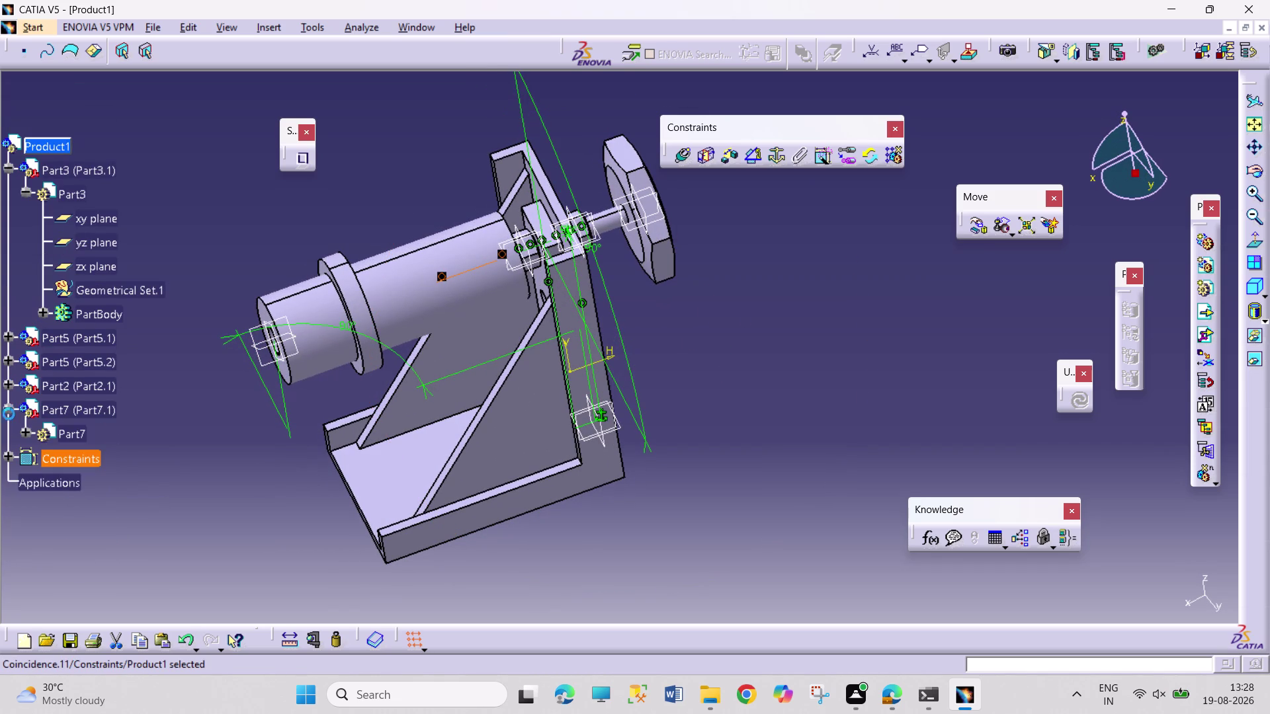
click(25, 431)
click(85, 491)
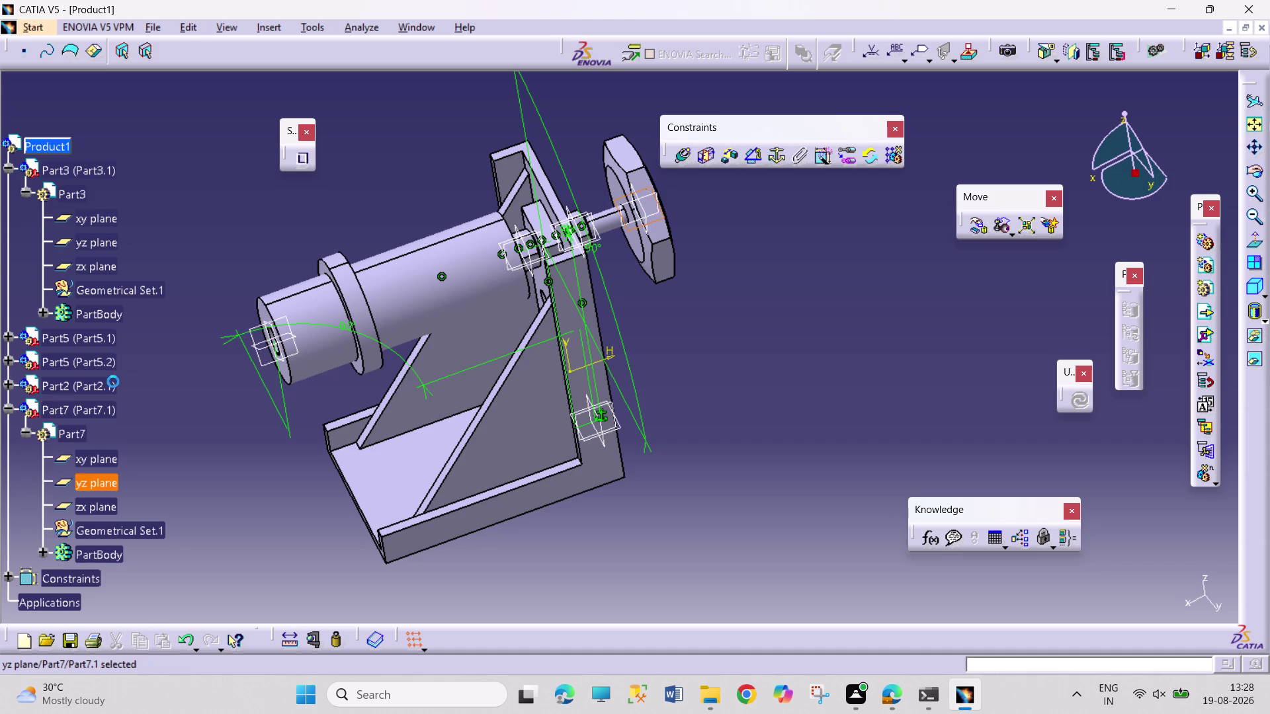
click(105, 243)
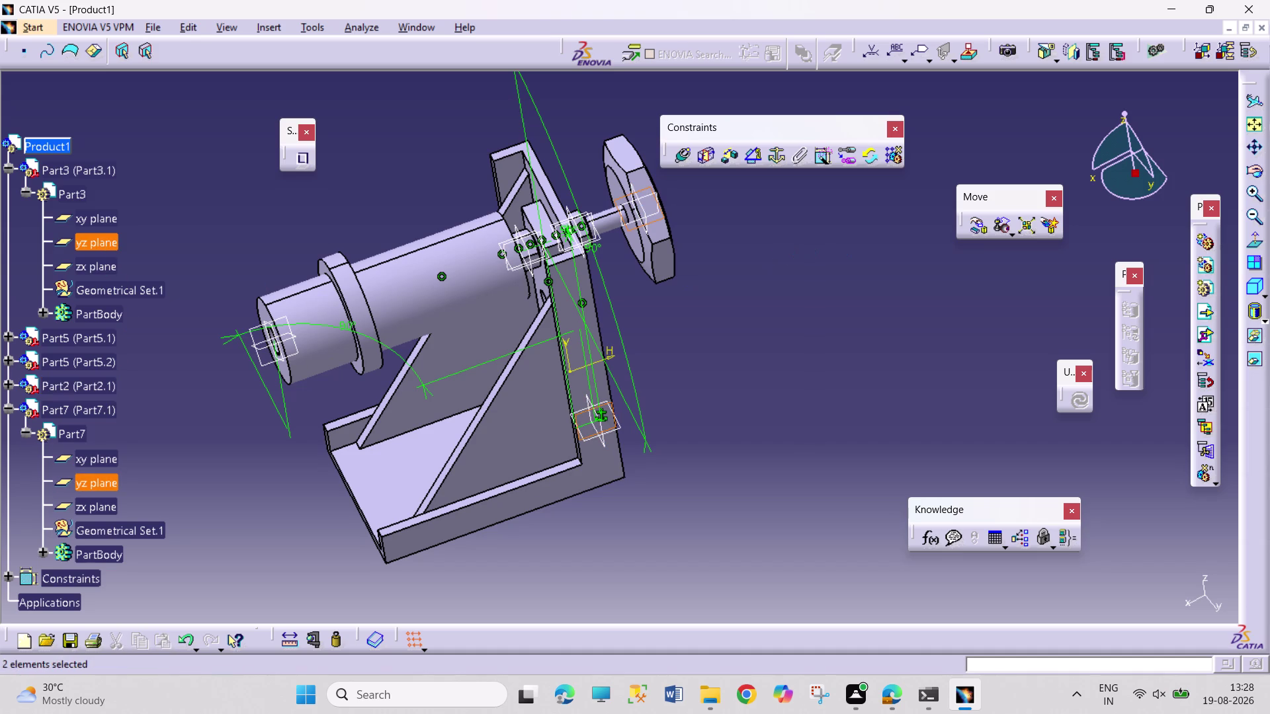
Set a 90° angle constraint between the two planes and update the assembly.
click(758, 158)
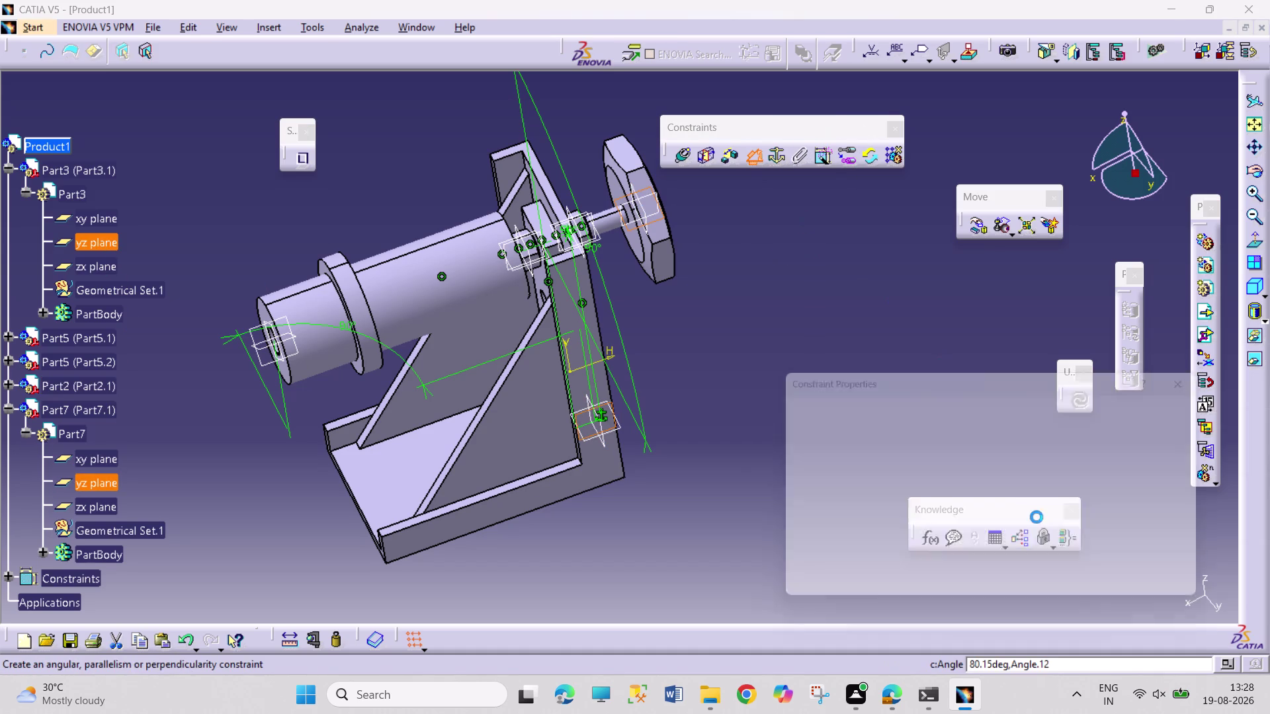
click(1184, 598)
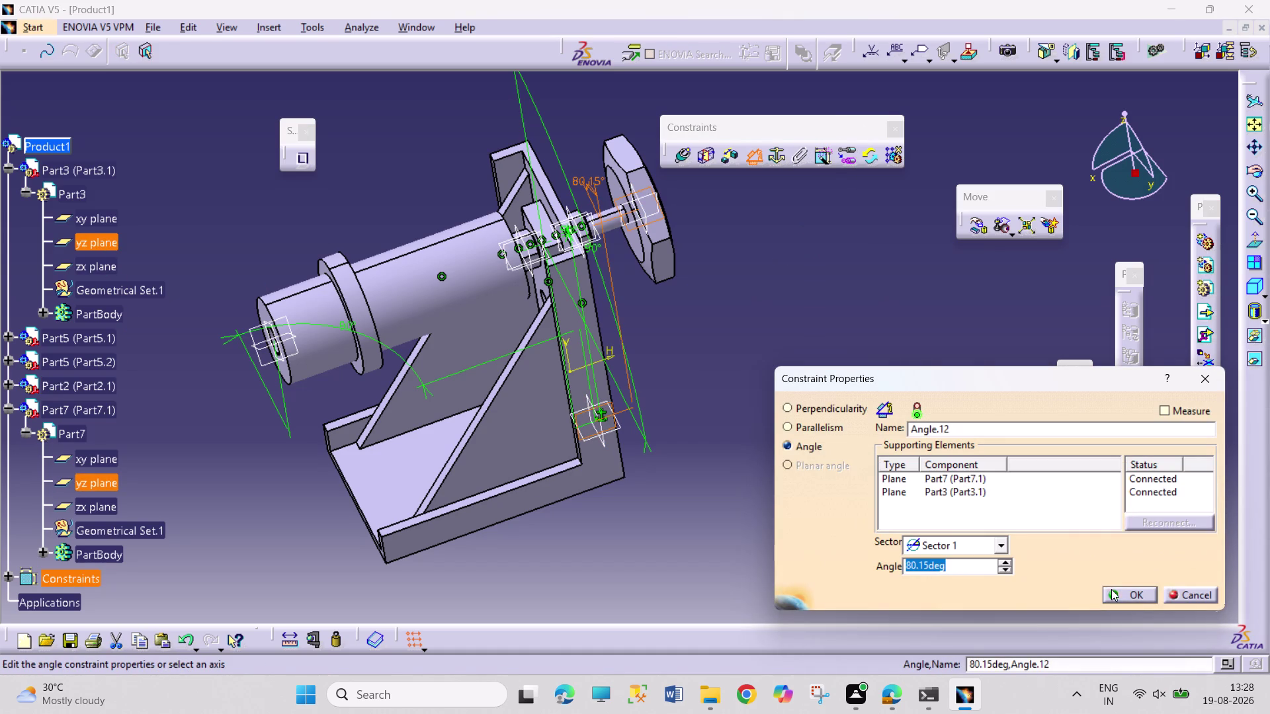
text(90)
key(Return)
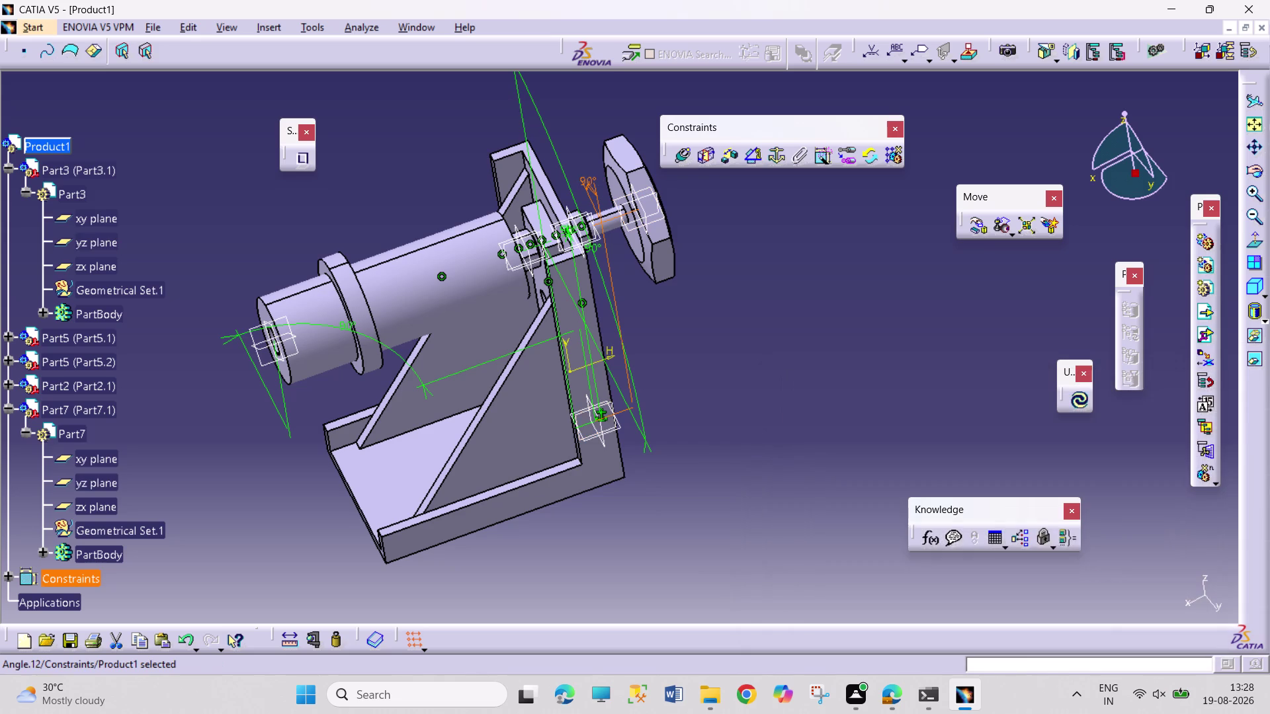
click(1081, 403)
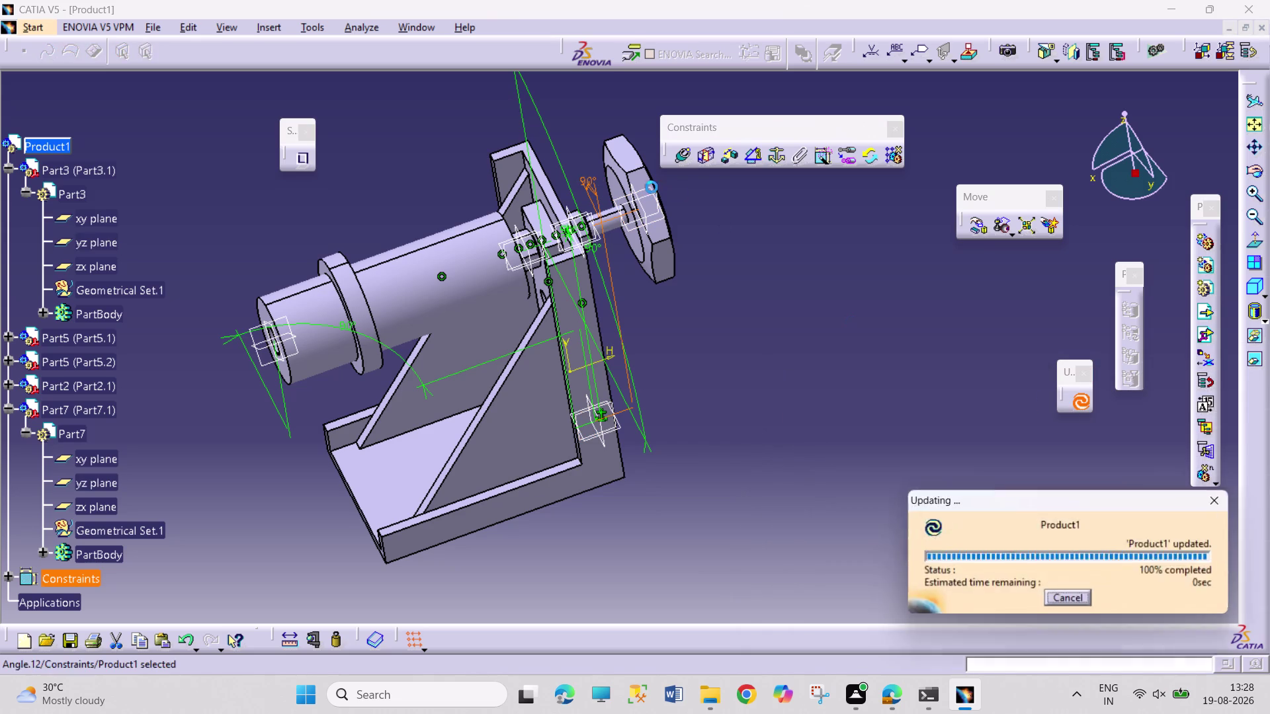
click(630, 241)
middle_drag(706, 274, 669, 286)
Orbit and zoom in on the bracket, turn screw and nut.
right_drag(676, 286, 669, 285)
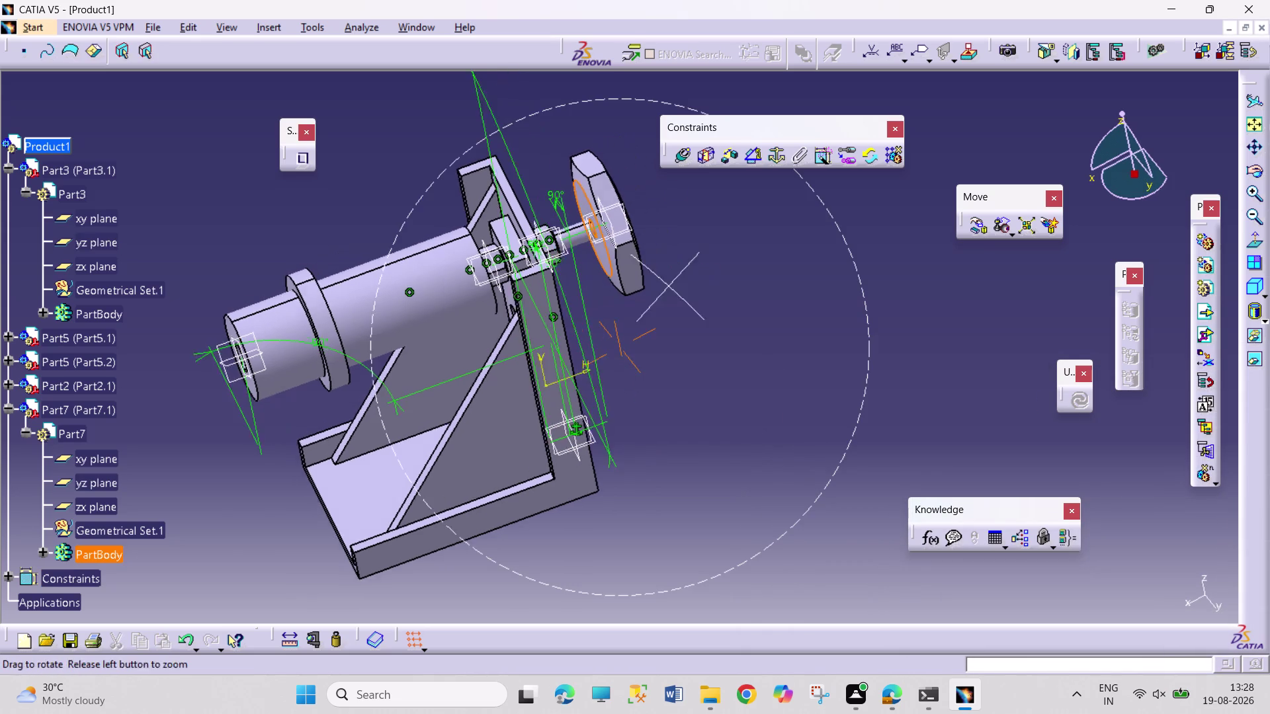
middle_drag(669, 286, 584, 348)
right_drag(668, 286, 577, 354)
middle_drag(663, 366, 682, 255)
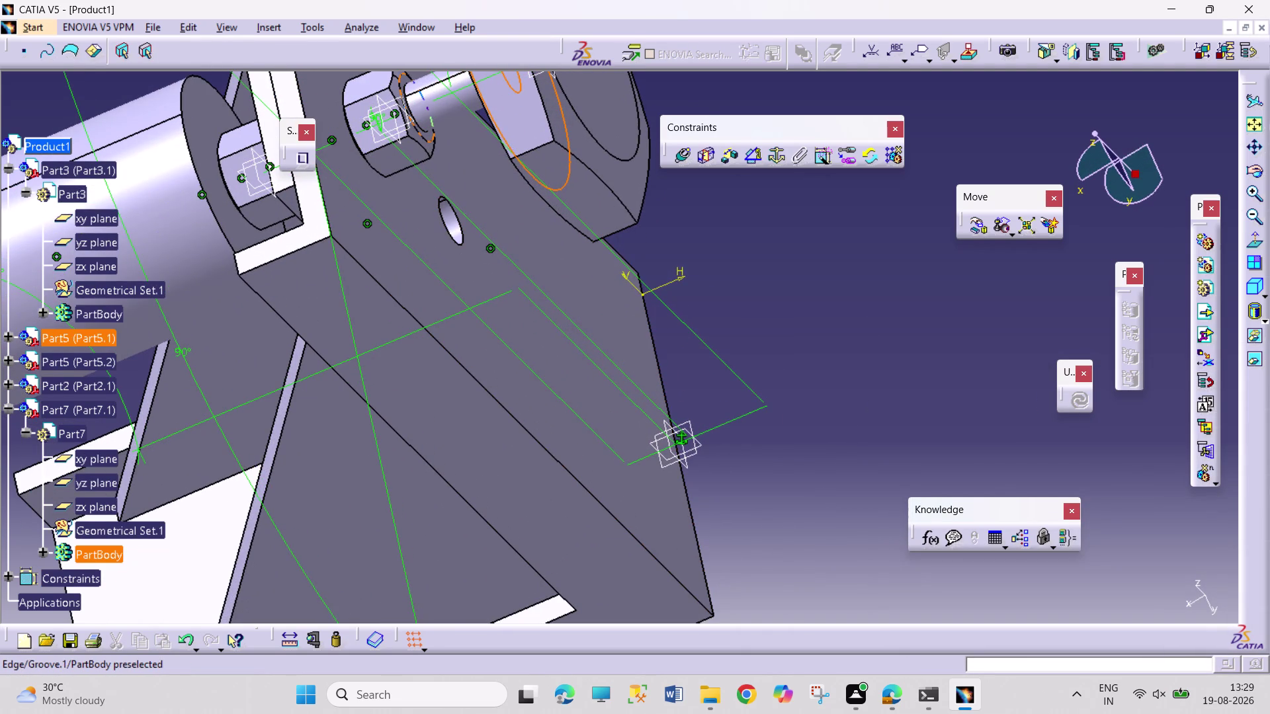
middle_drag(730, 227, 725, 297)
middle_drag(728, 296, 731, 236)
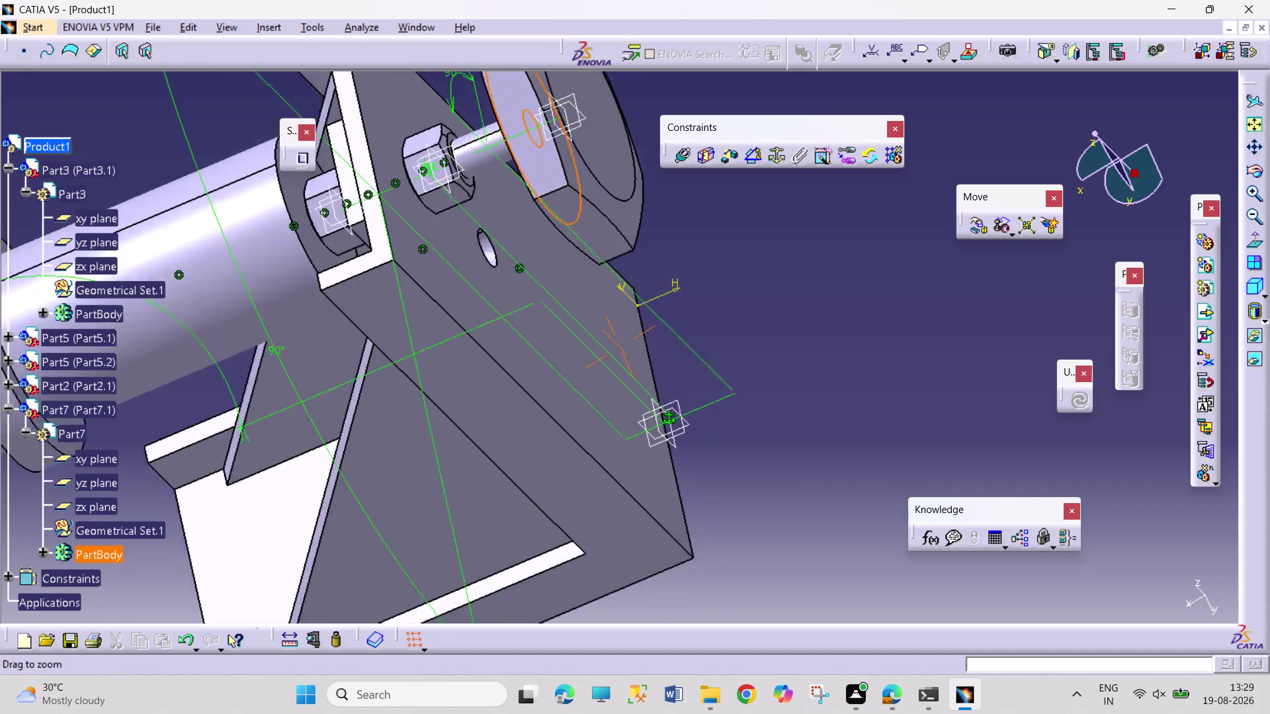
middle_drag(731, 237, 726, 198)
middle_drag(739, 247, 1055, 550)
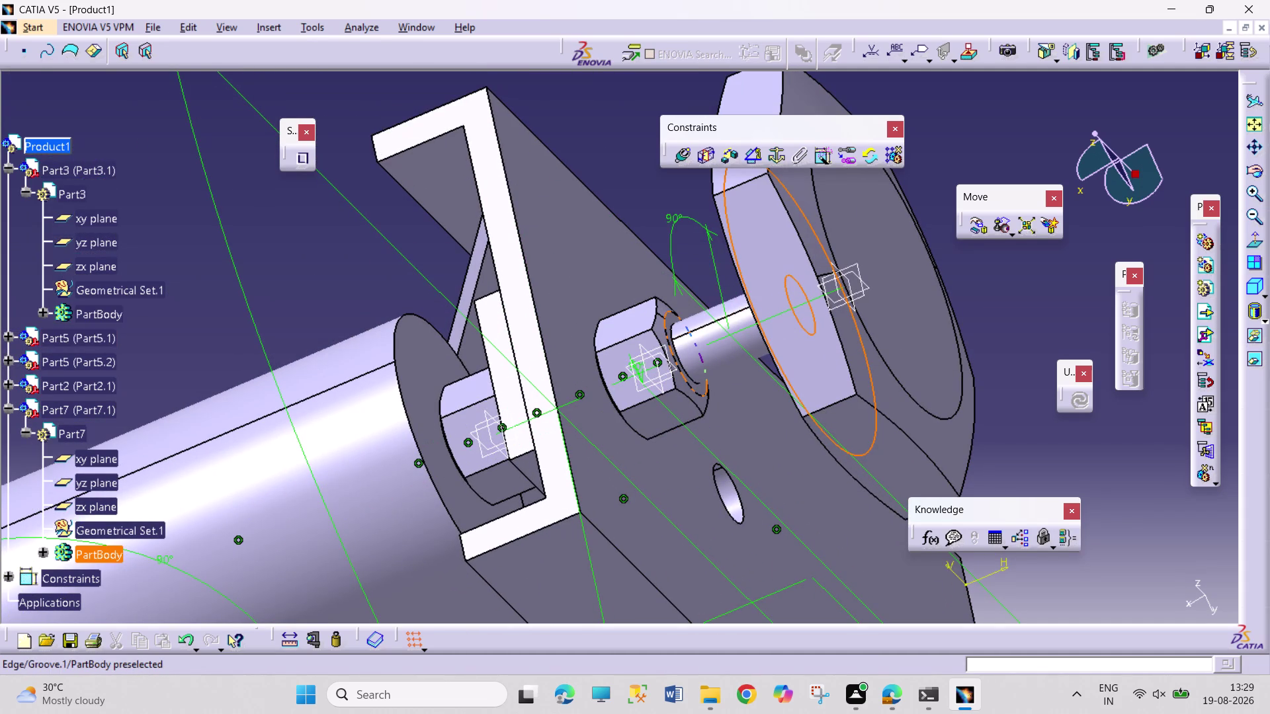
click(693, 387)
click(1031, 344)
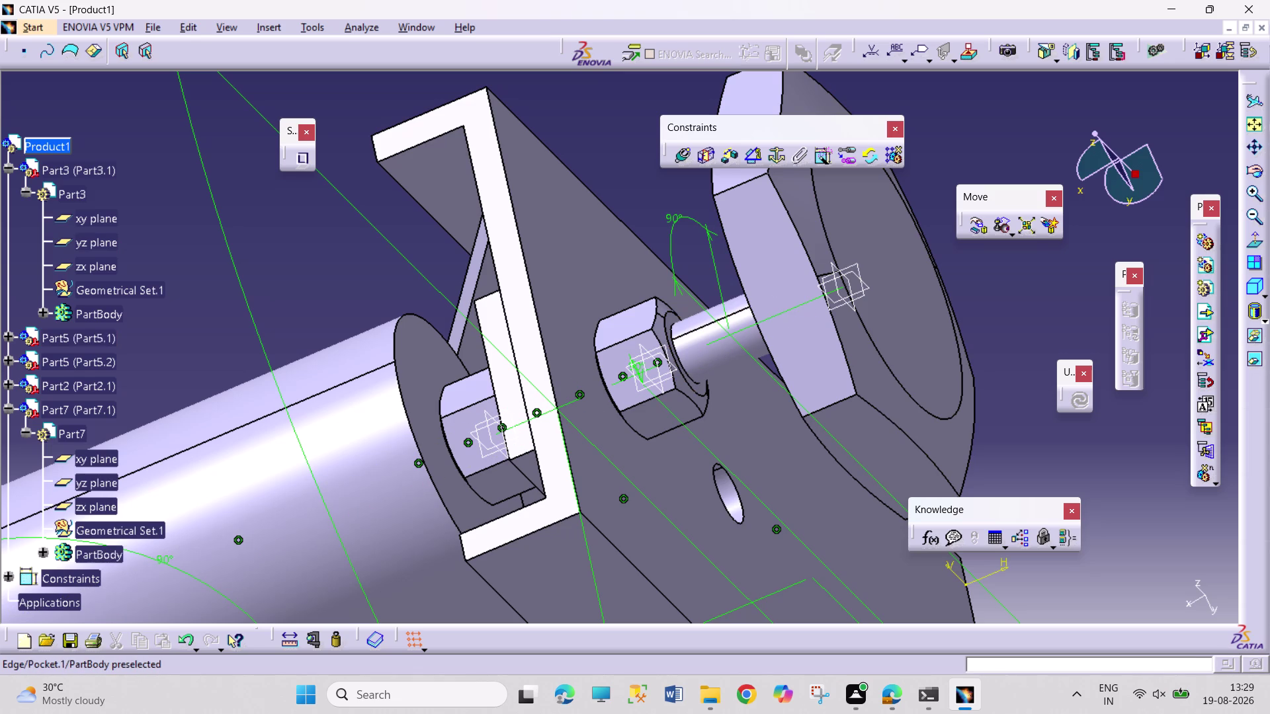
Make the two circular edges coincident as Coincidence.13 and update the assembly.
middle_drag(694, 380, 695, 276)
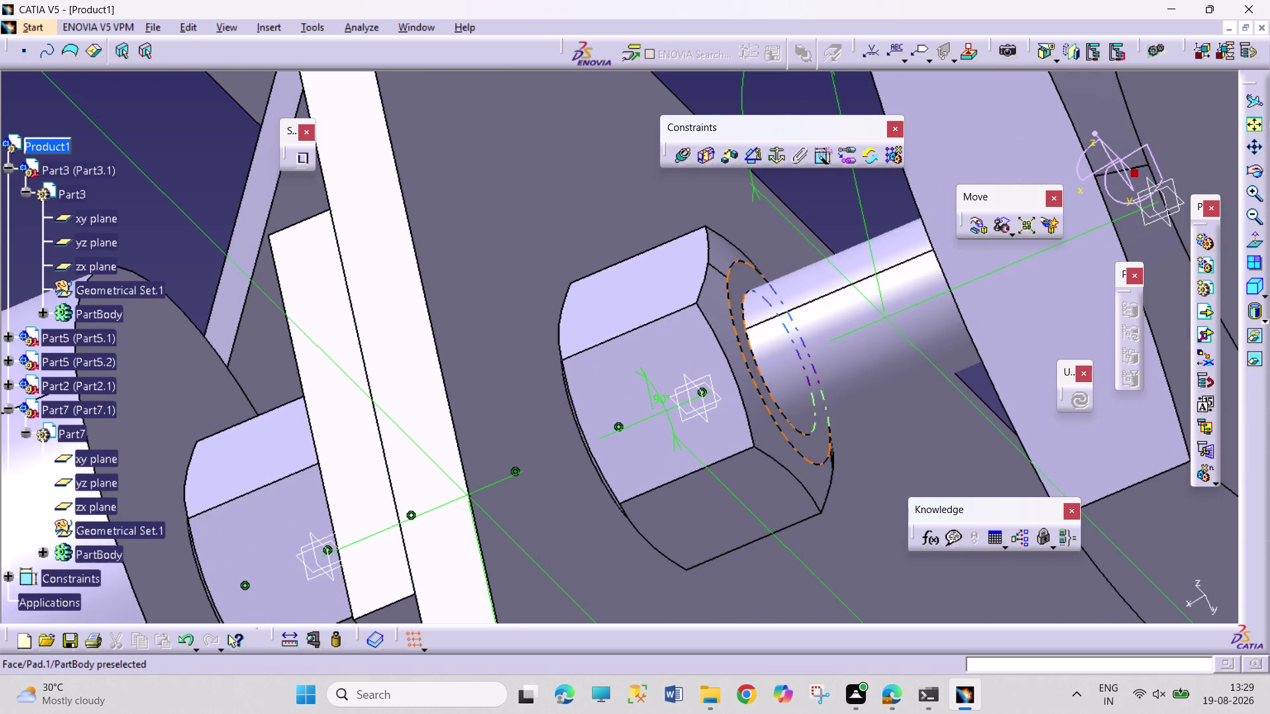
click(745, 341)
middle_drag(797, 399, 925, 417)
right_drag(798, 399, 924, 417)
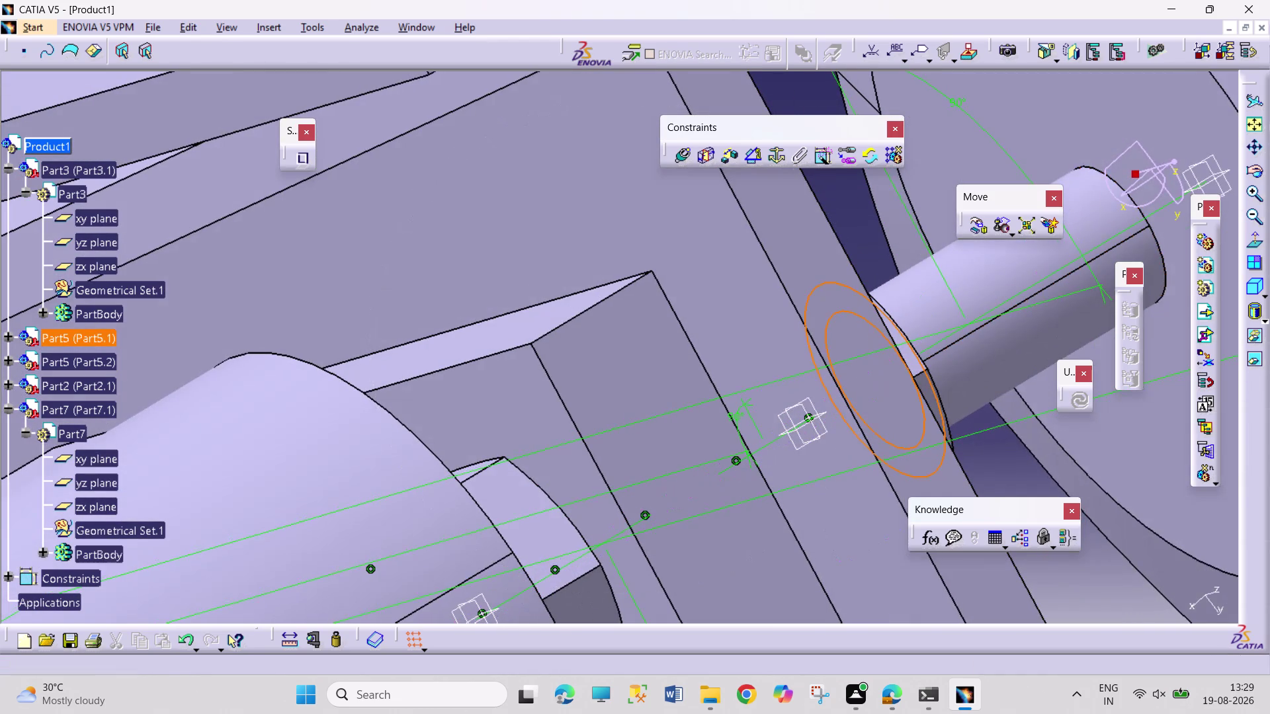
click(1100, 444)
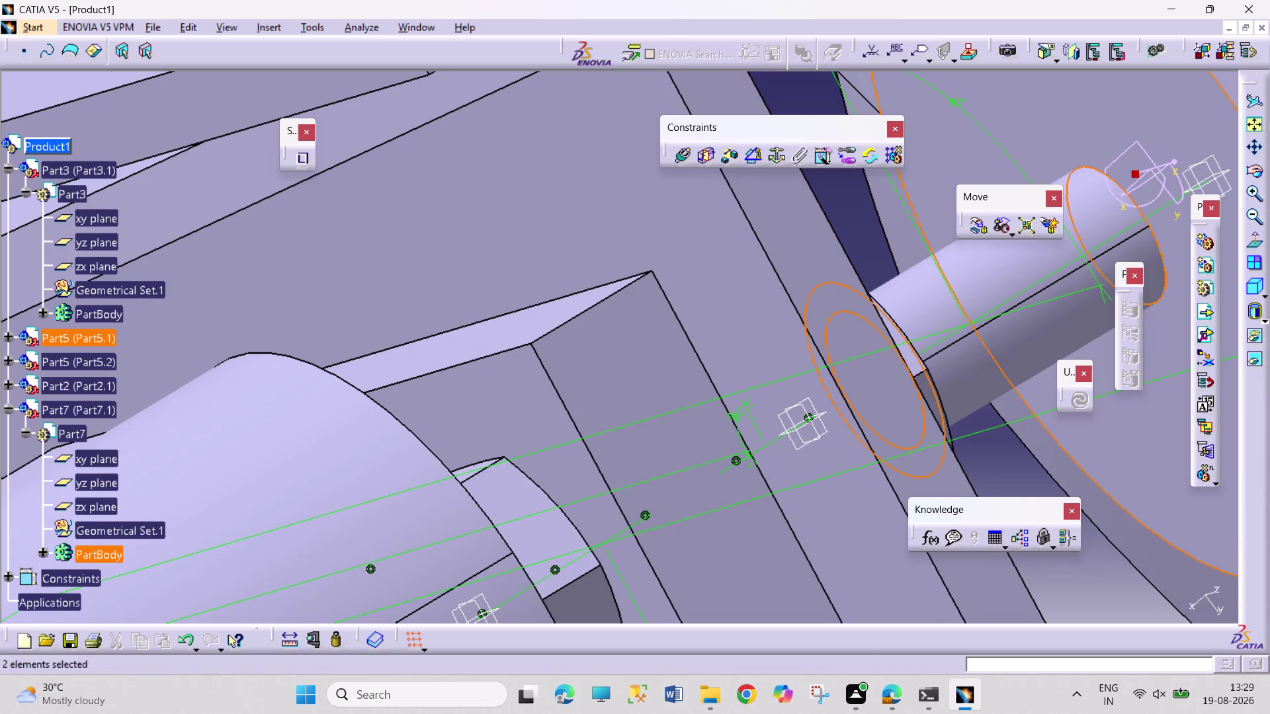
click(683, 160)
click(1197, 597)
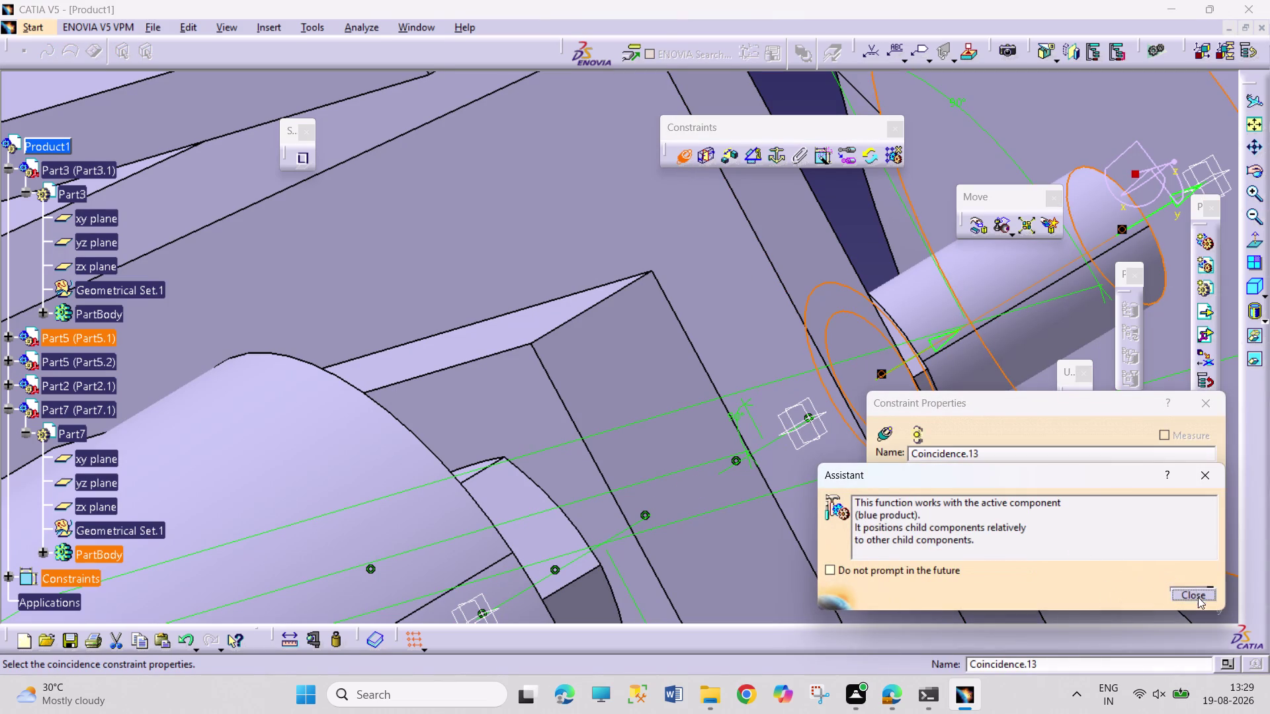
click(1124, 596)
click(1080, 403)
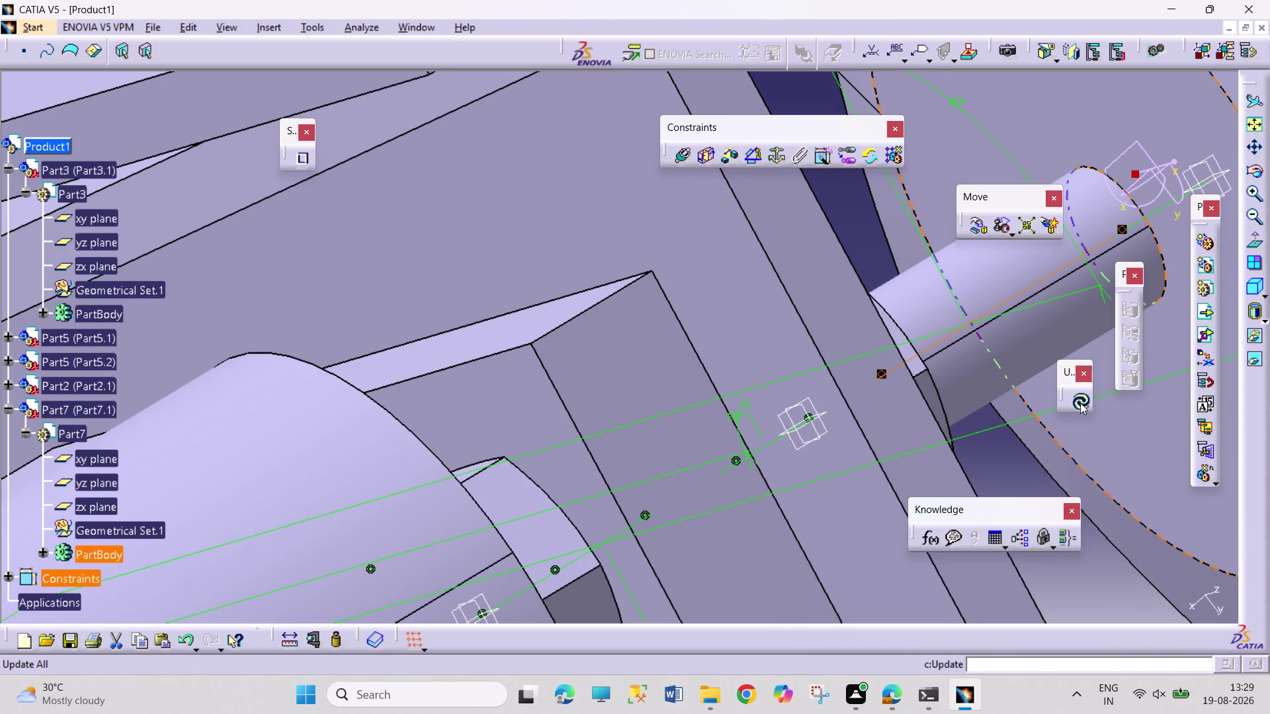
Rotate and zoom out to check the alignment across the whole assembly.
middle_drag(1055, 434, 749, 576)
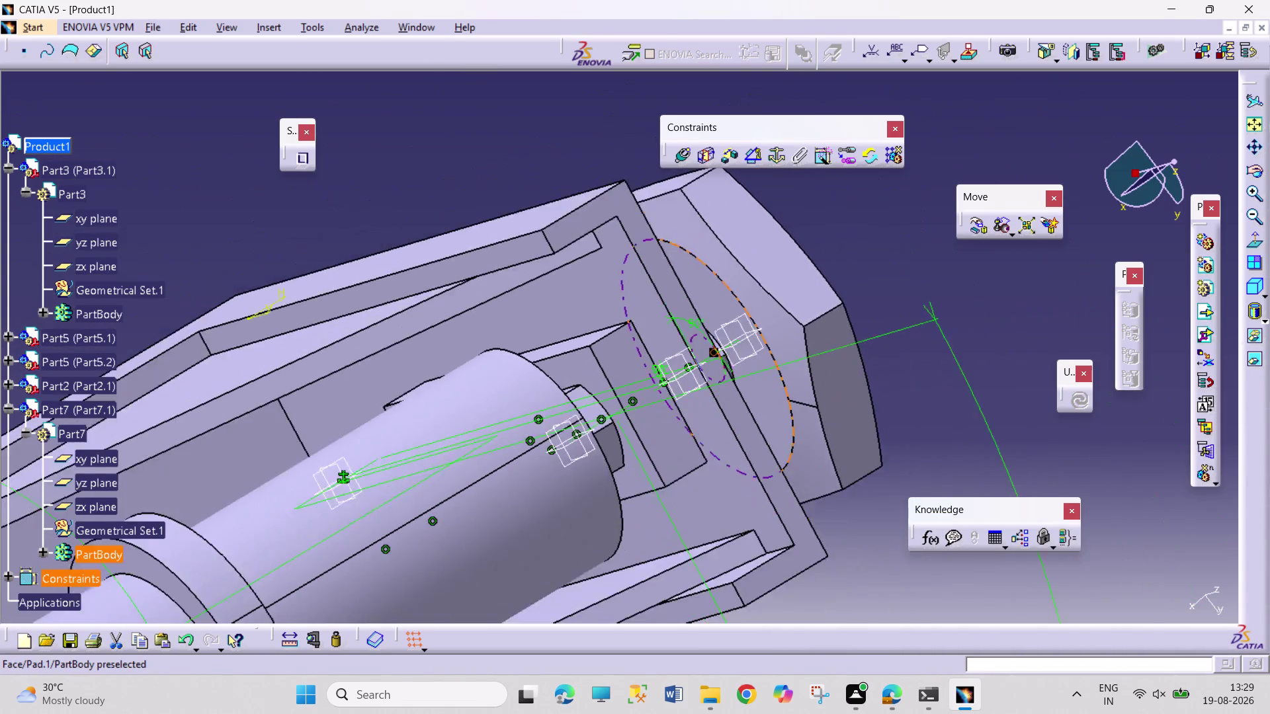
middle_drag(748, 576, 509, 694)
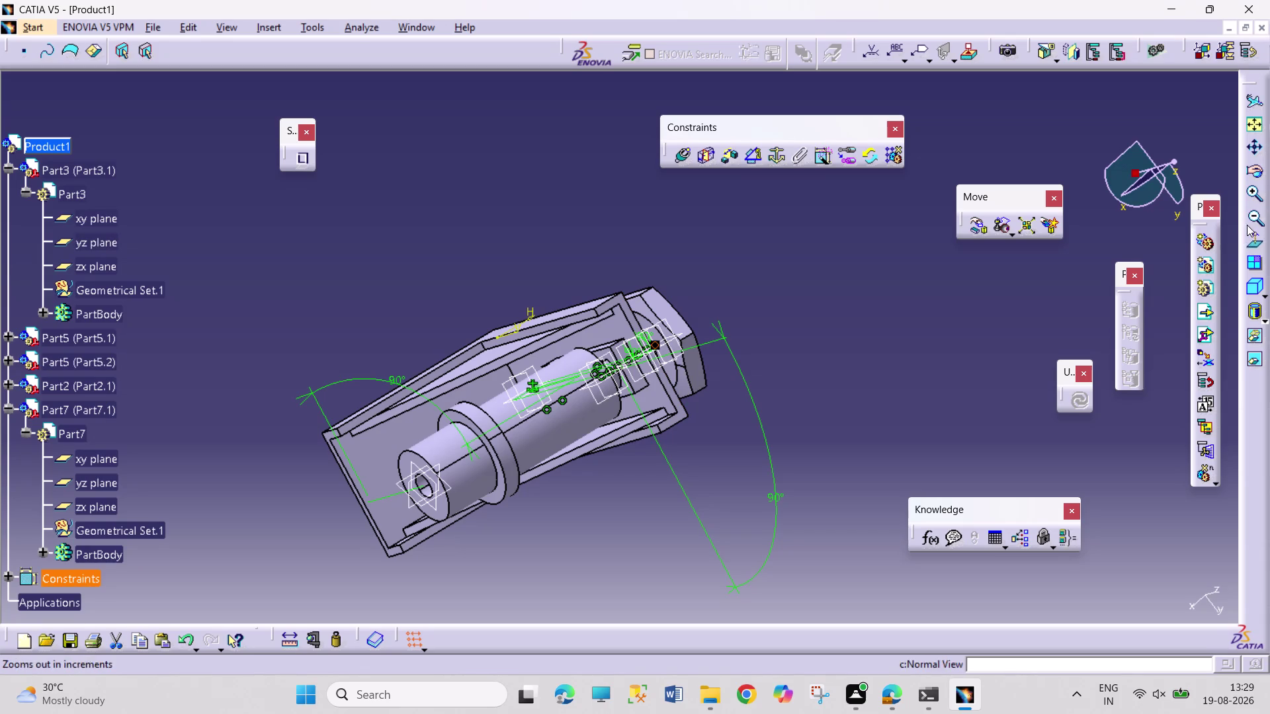
click(1255, 128)
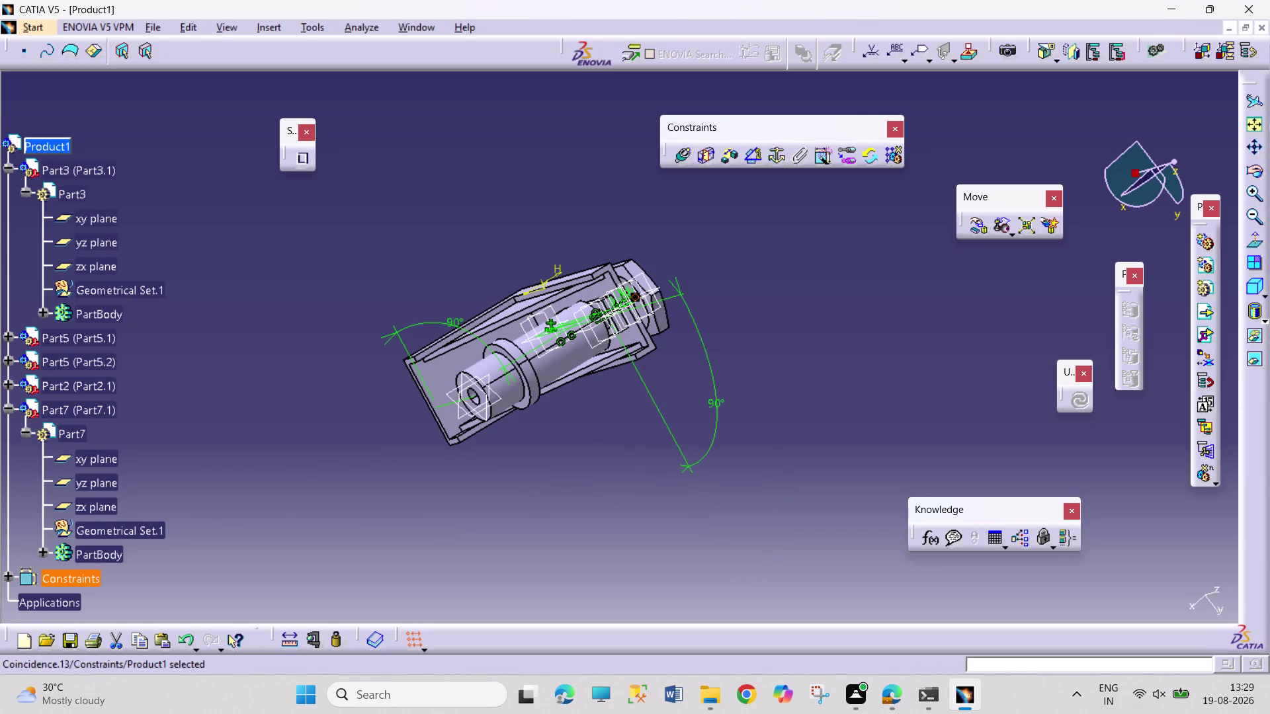
middle_drag(818, 515, 722, 317)
right_drag(814, 509, 717, 302)
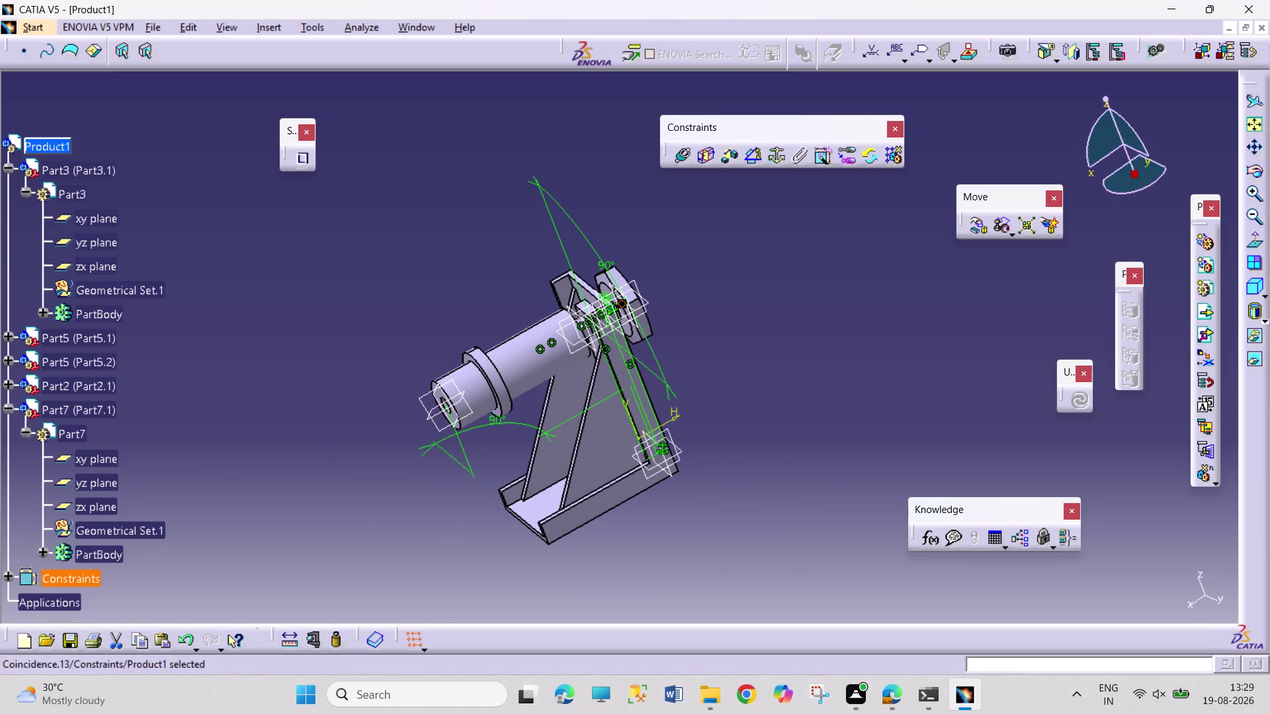
scroll(up, 3)
middle_drag(731, 380, 756, 305)
scroll(down, 3)
middle_drag(351, 520, 359, 505)
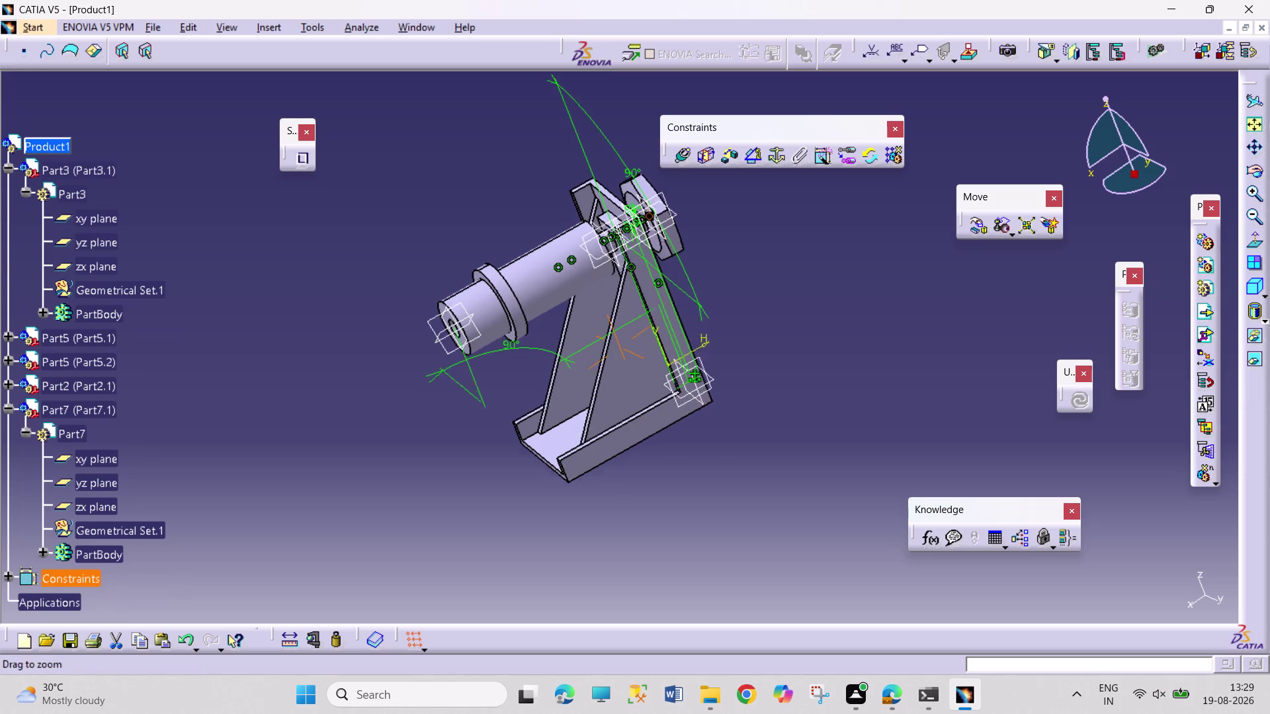
middle_drag(359, 505, 368, 481)
click(903, 694)
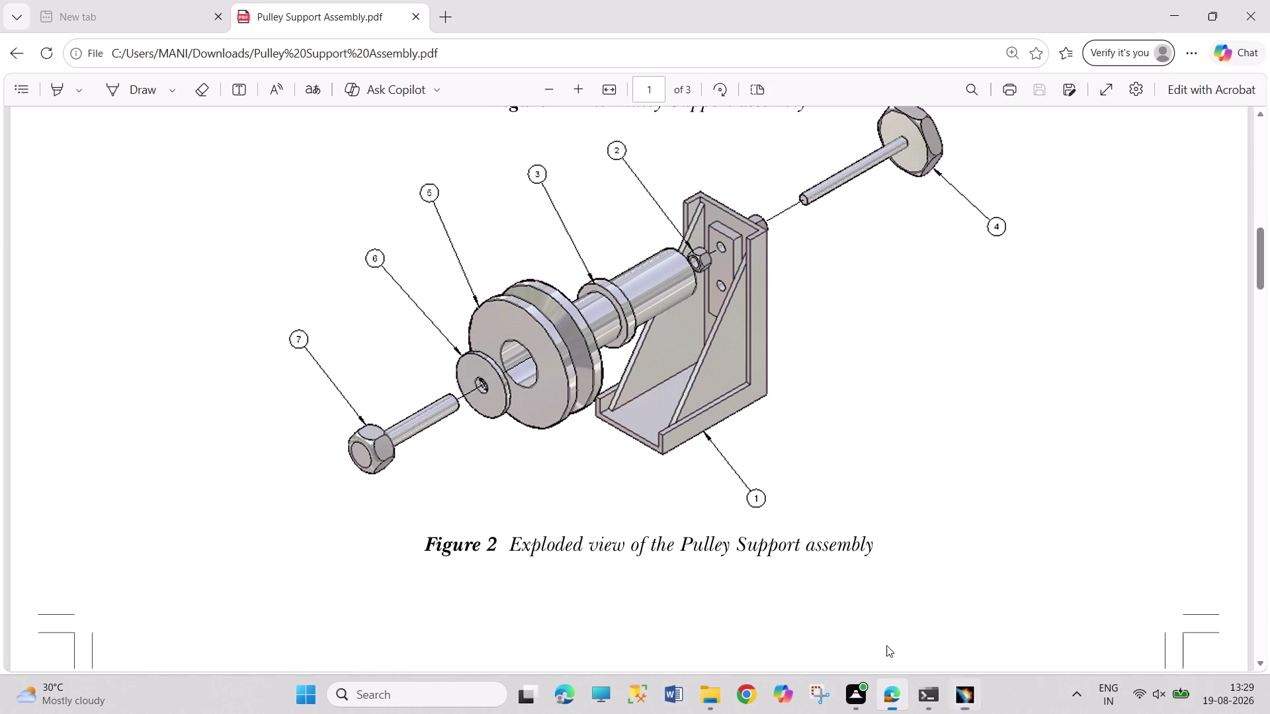
scroll(up, 3)
scroll(up, 3)
scroll(down, 3)
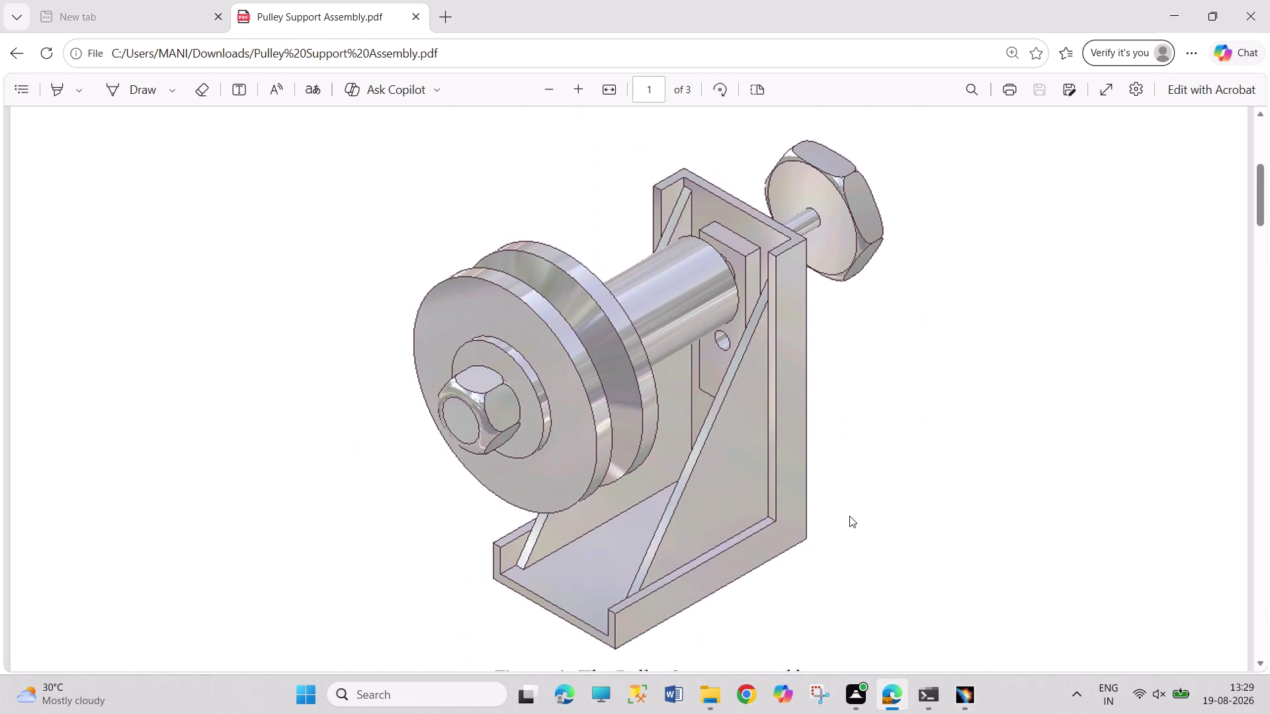
scroll(down, 3)
click(967, 703)
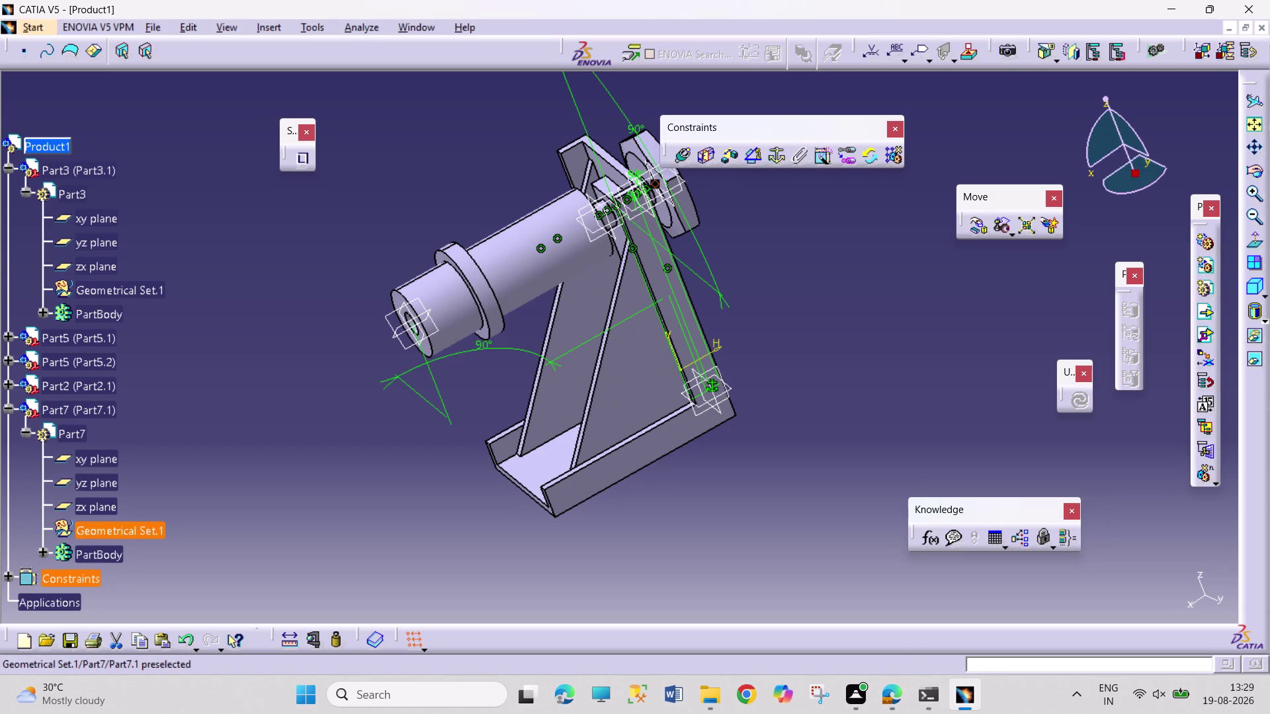
Undo the last action and begin an offset constraint on the bolt-end face.
key(ctrl+z)
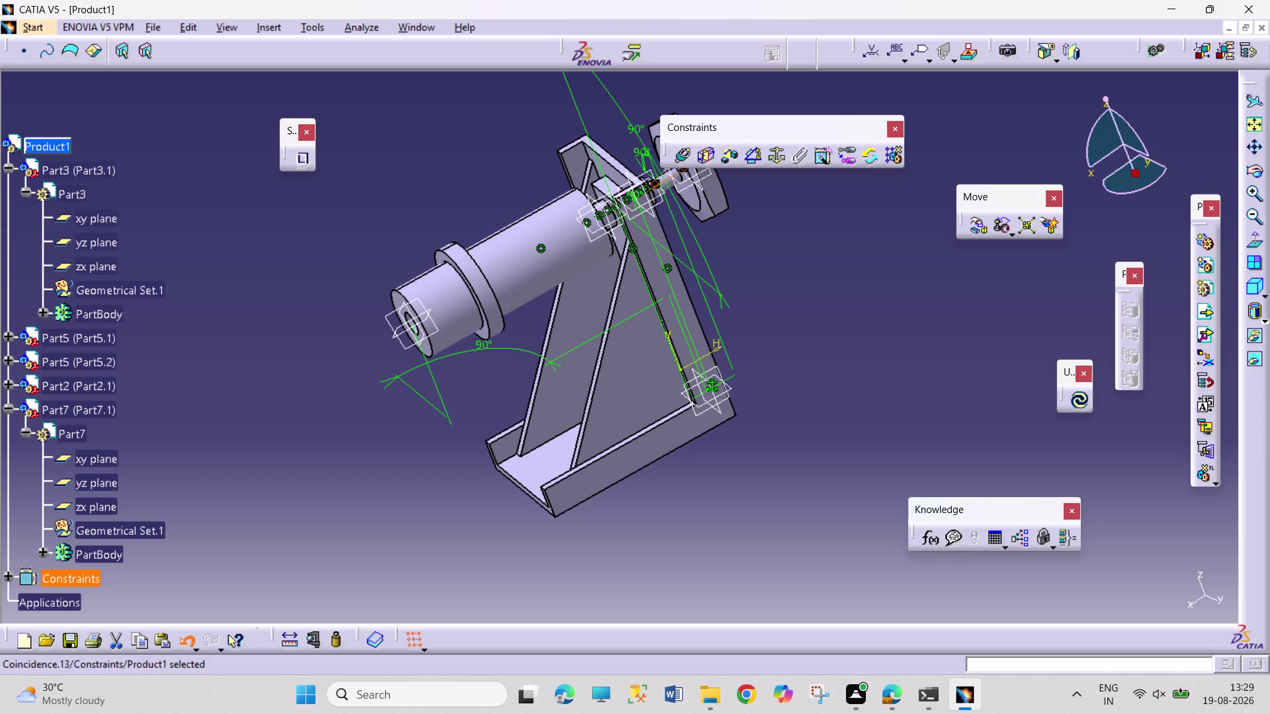
click(882, 343)
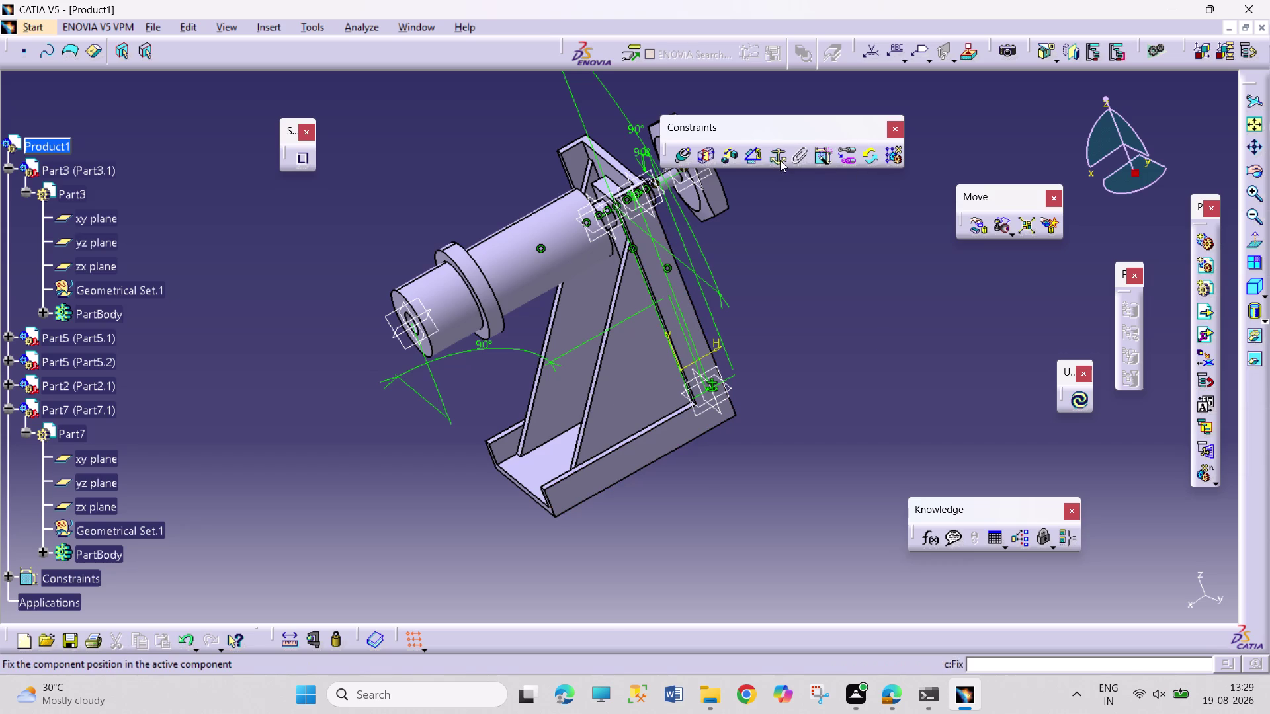
click(728, 160)
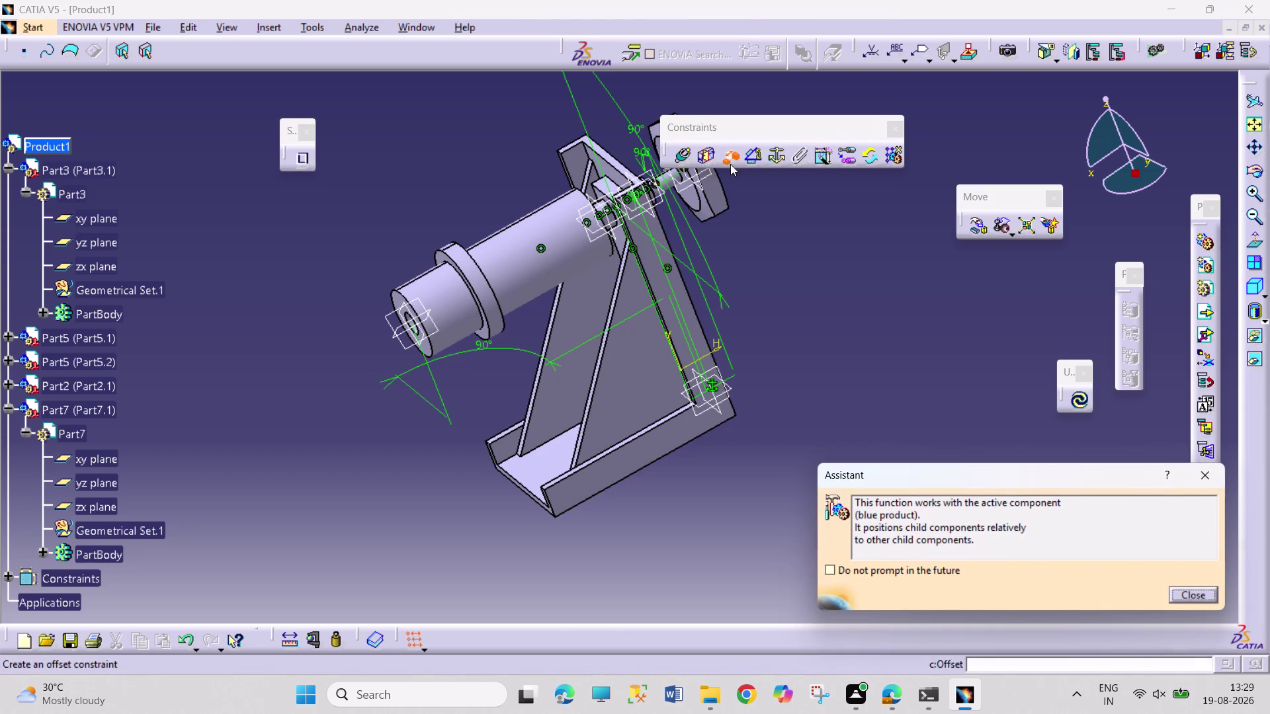
middle_drag(808, 281, 834, 419)
right_drag(809, 285, 829, 414)
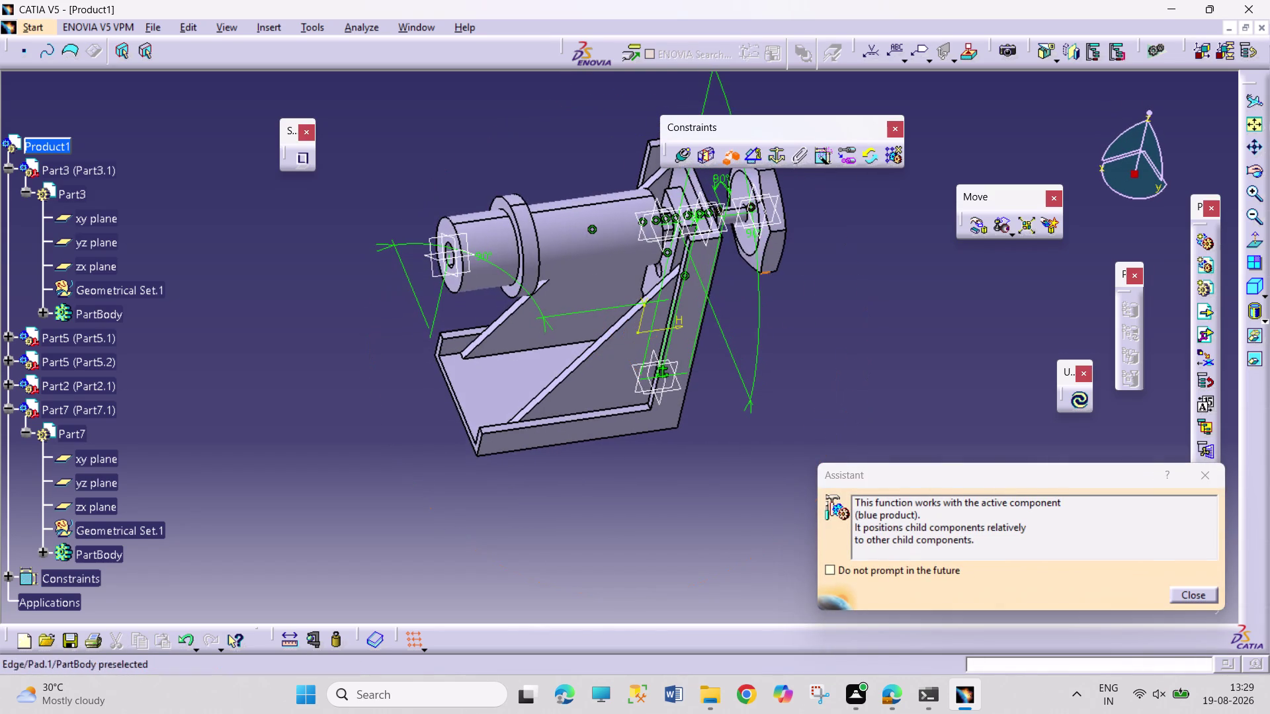
click(748, 242)
Pick the nut face, set a 5 mm opposite offset (Offset.14), and update the assembly.
middle_drag(812, 293, 676, 324)
right_drag(812, 294, 676, 324)
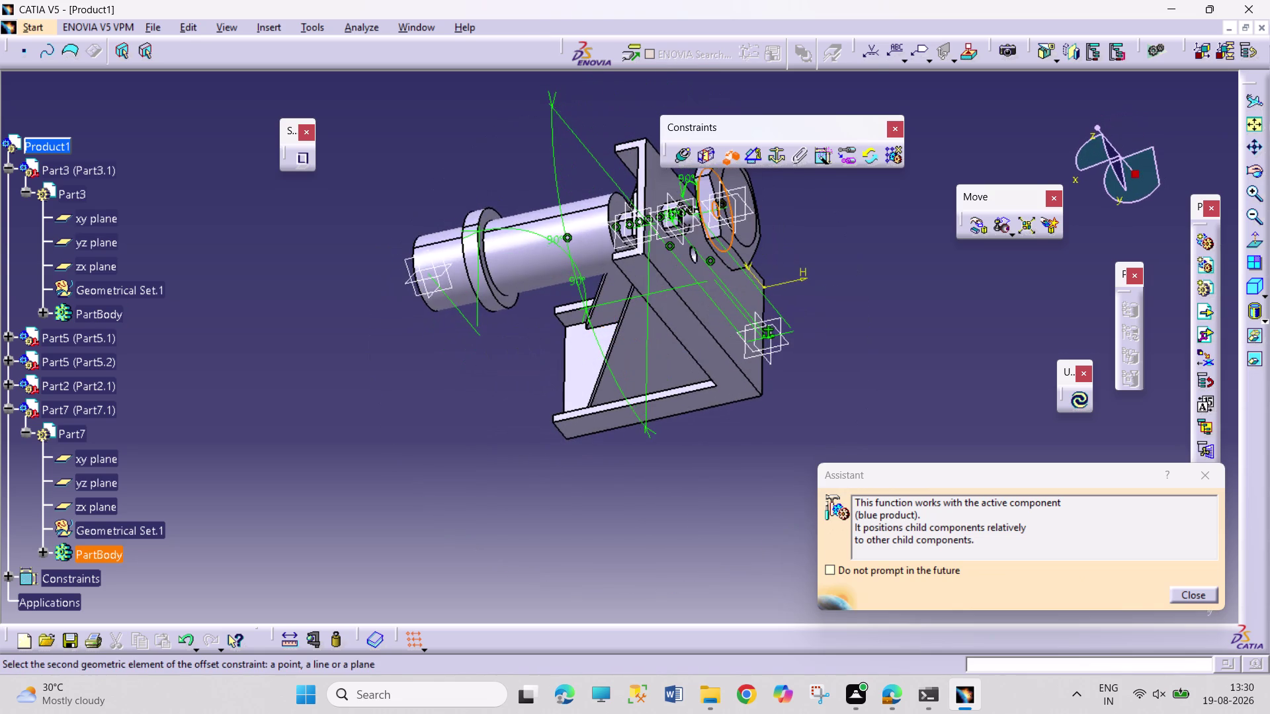
middle_drag(818, 320, 844, 194)
middle_drag(851, 244, 700, 598)
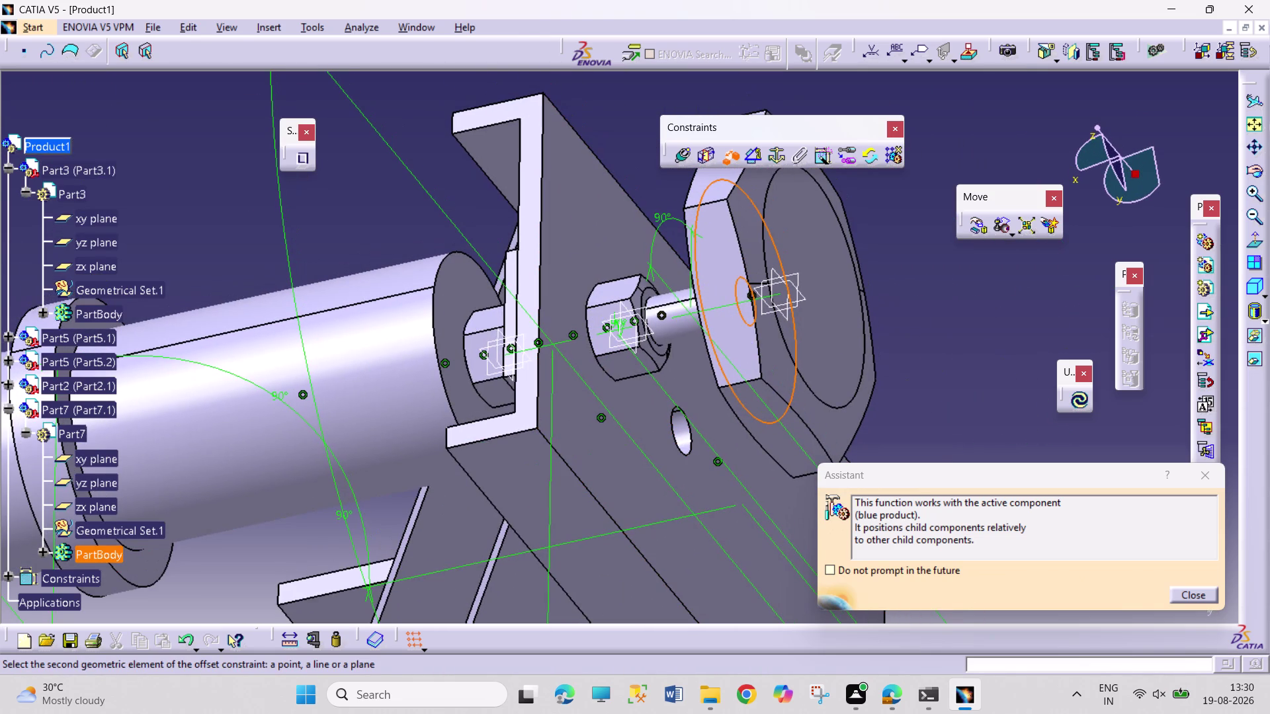
click(661, 349)
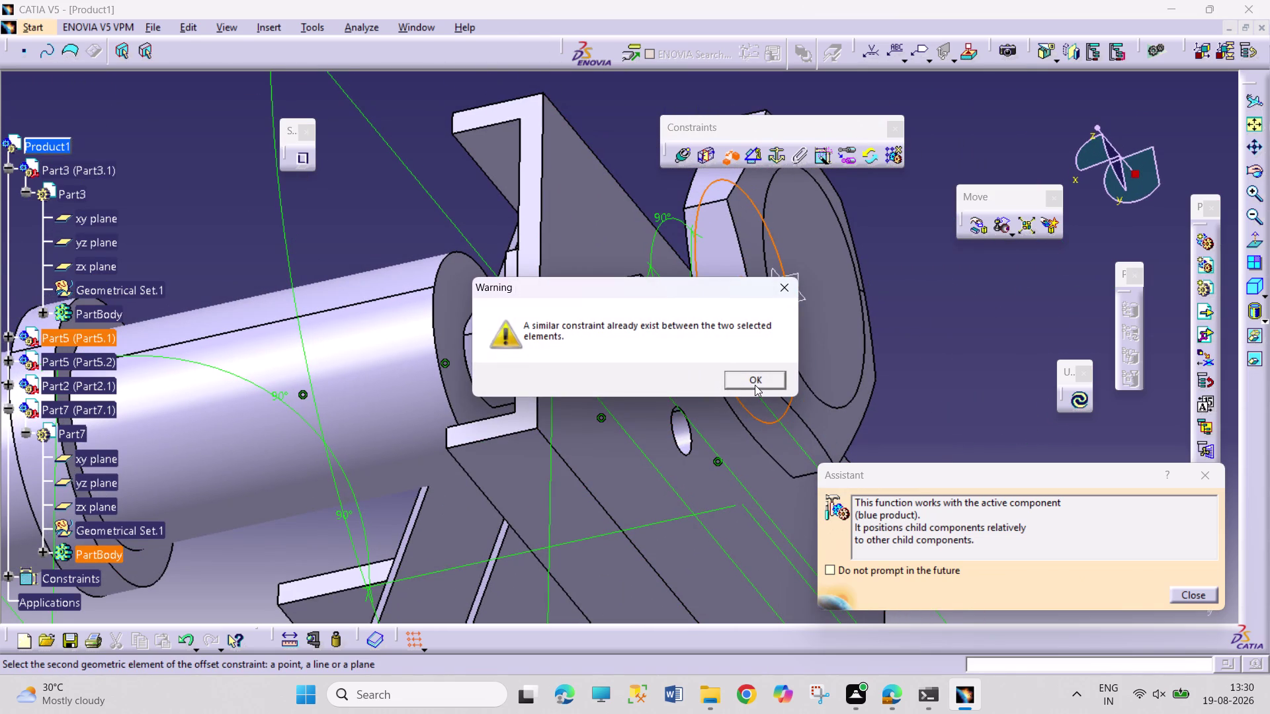
click(754, 385)
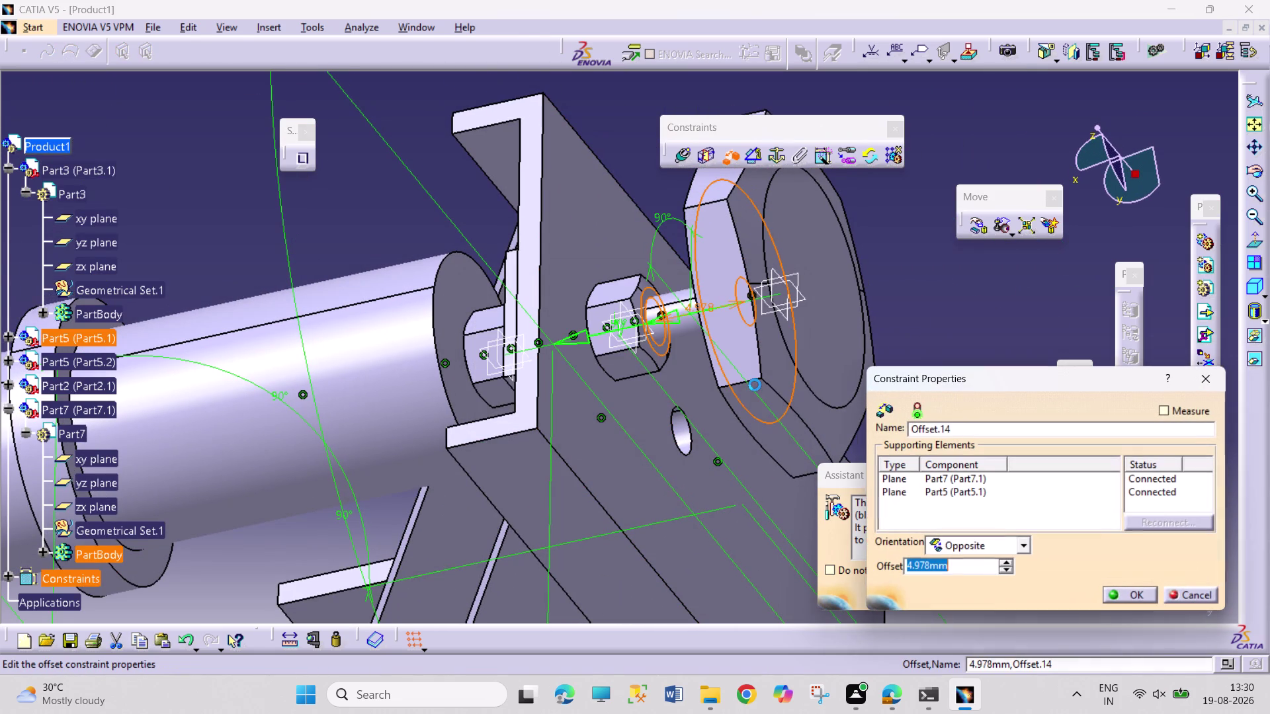
key(5)
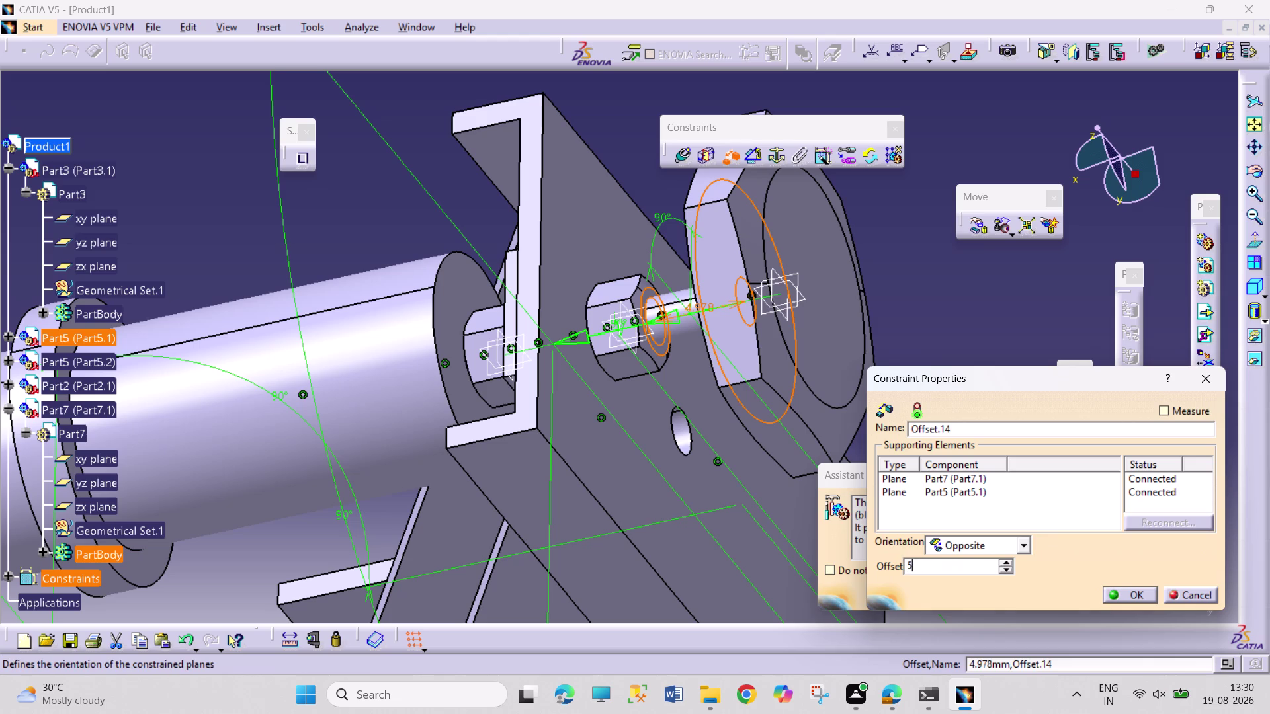
key(Return)
click(1073, 403)
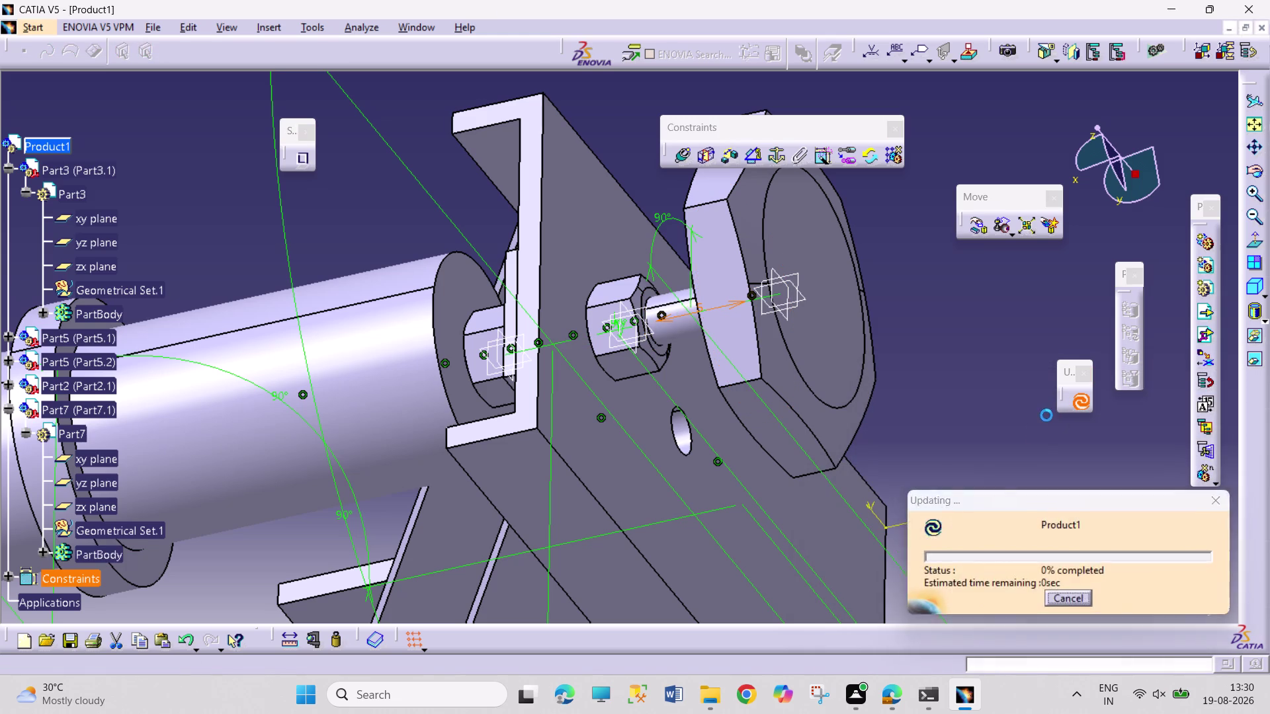
click(1213, 432)
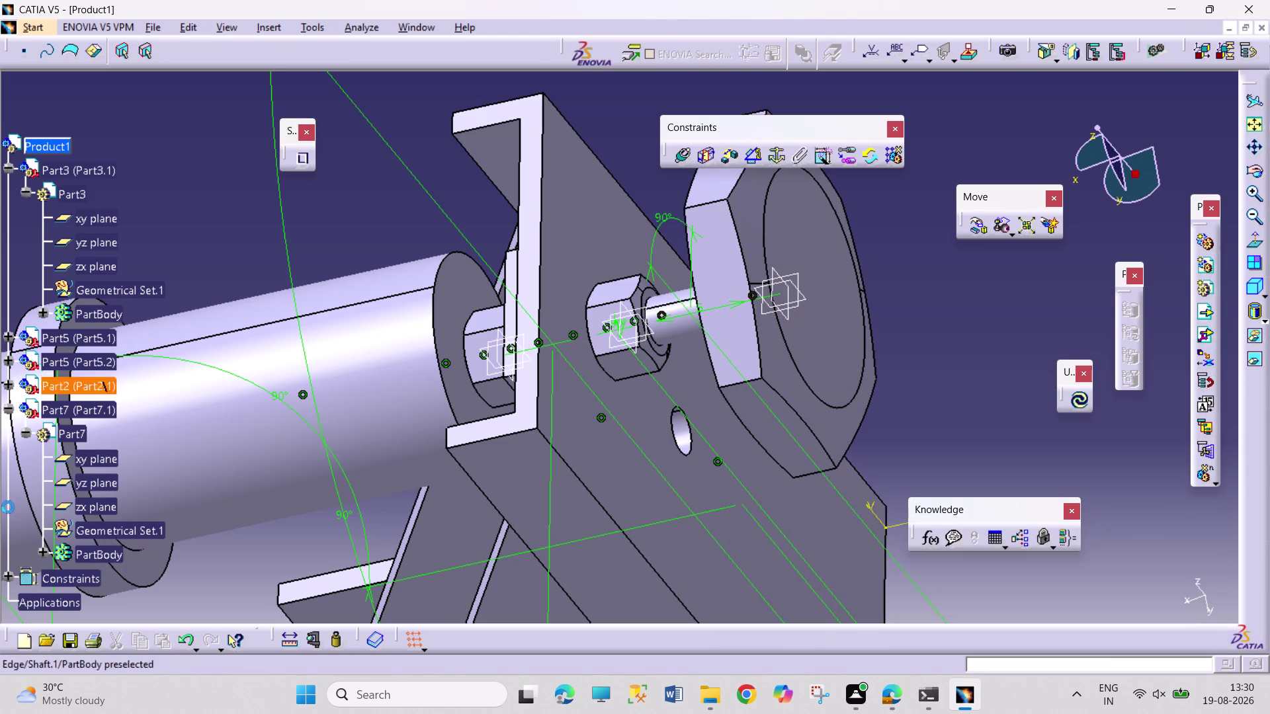
click(5, 580)
Delete the Coincidence.13 constraint and update the assembly.
scroll(down, 3)
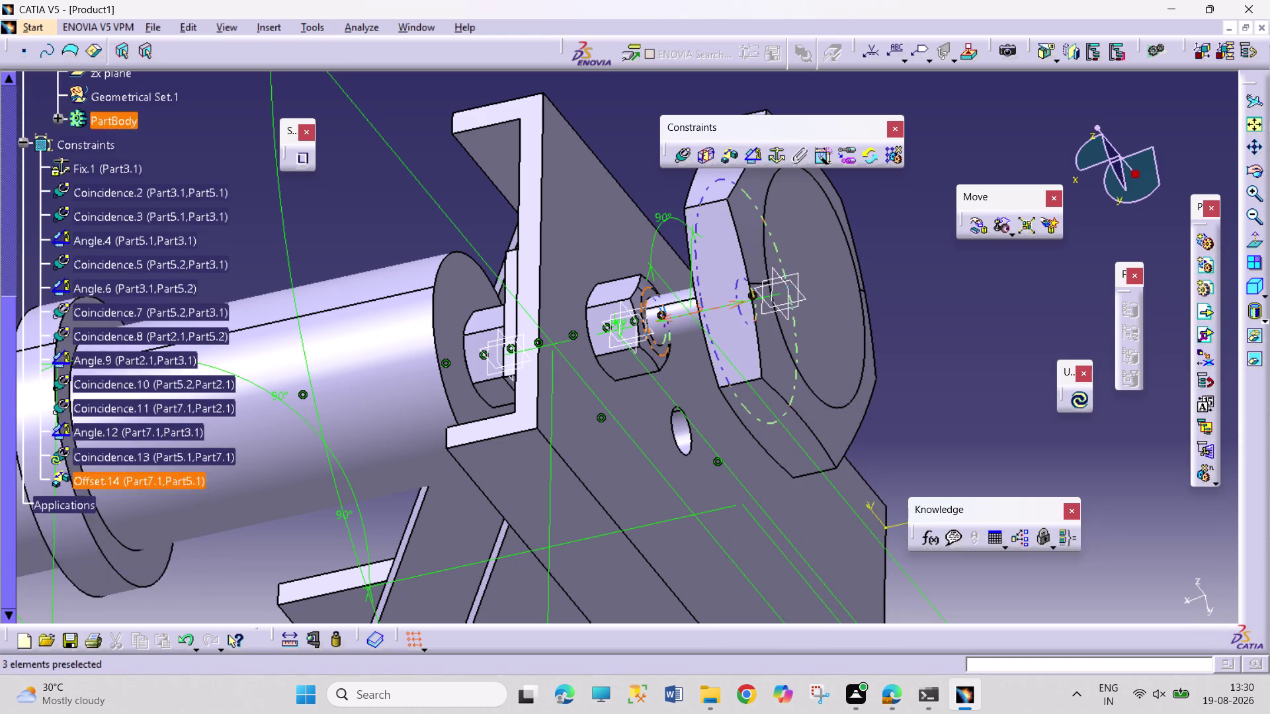
right_click(132, 458)
click(198, 404)
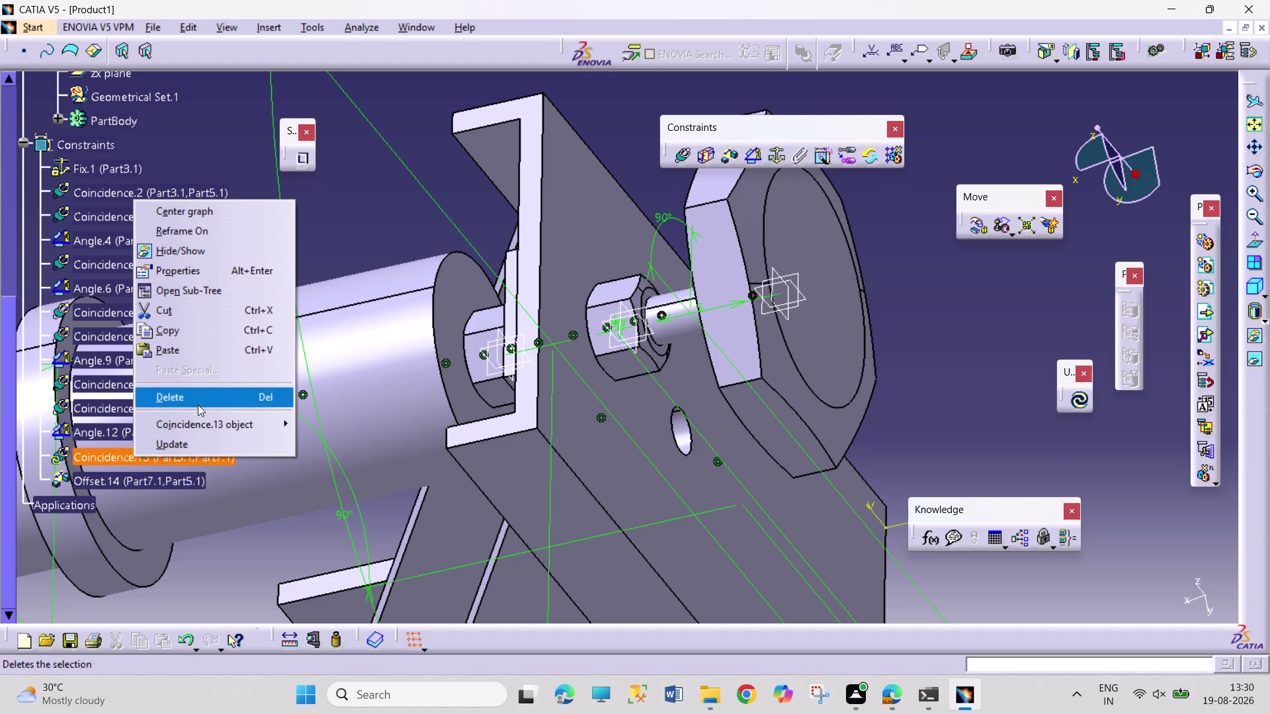
click(1076, 403)
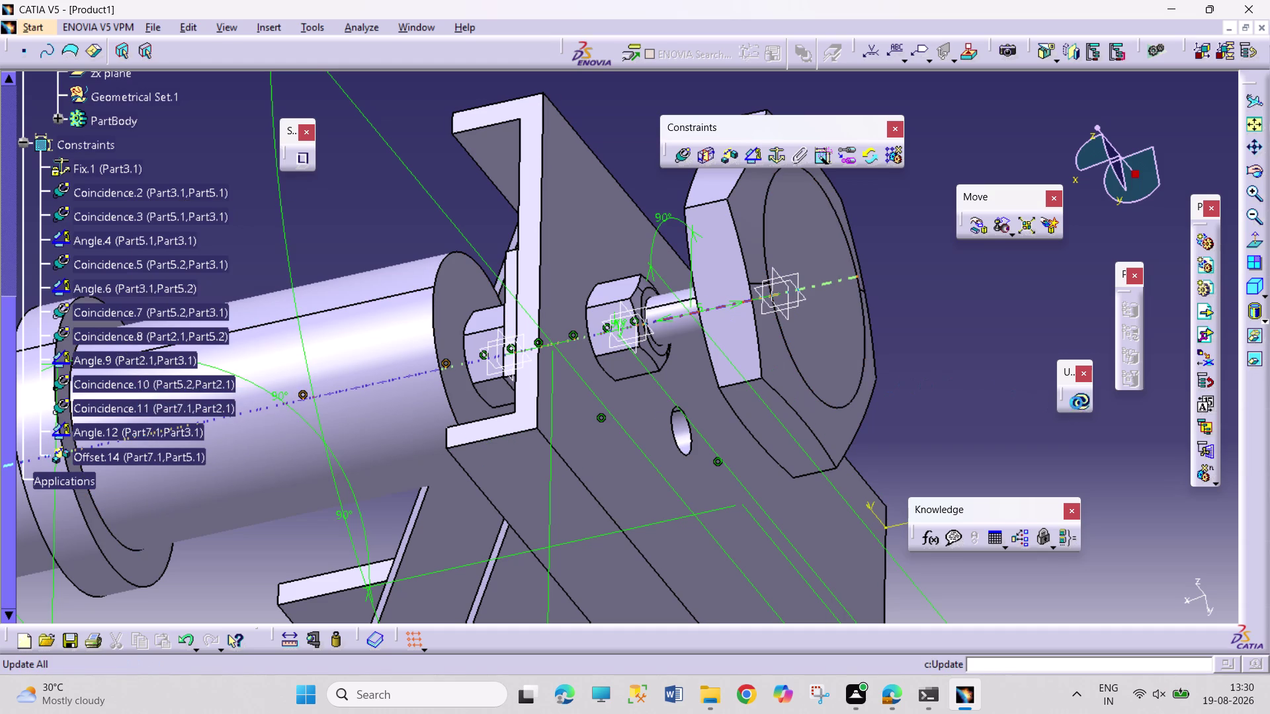
click(969, 411)
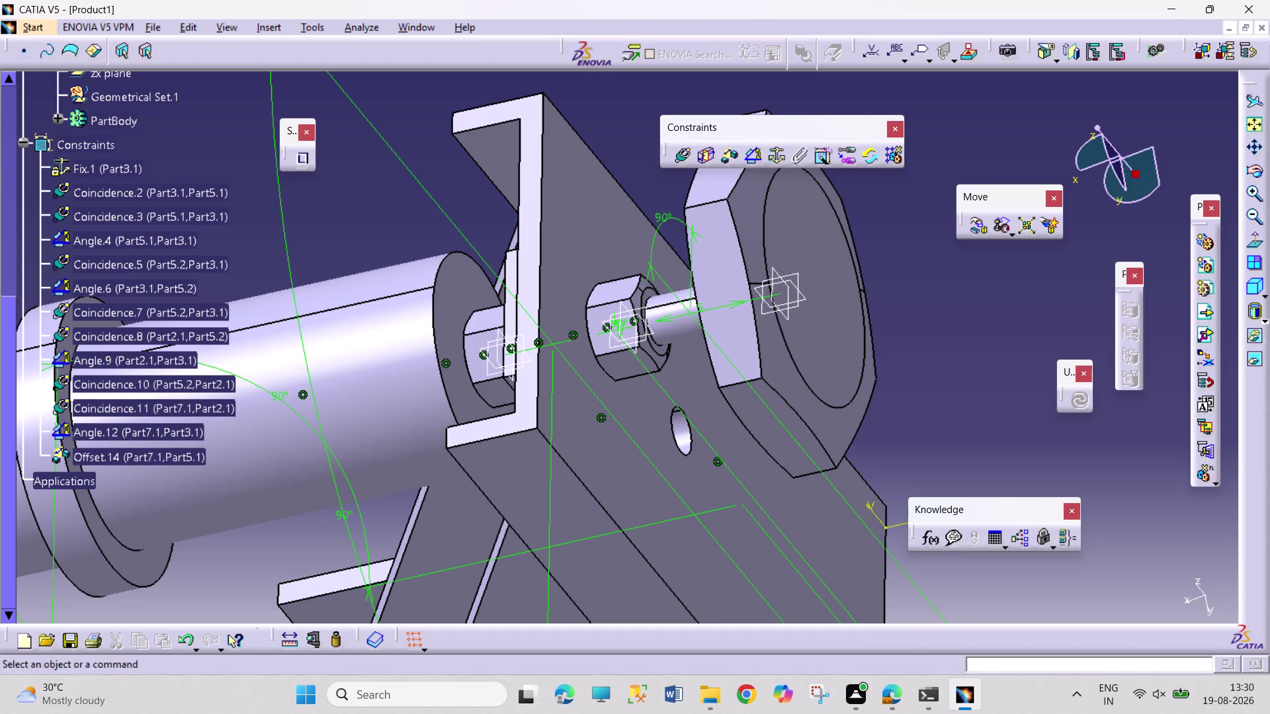
Collapse Part7 and the constraints list in the specification tree.
scroll(up, 3)
scroll(up, 3)
scroll(up, 3)
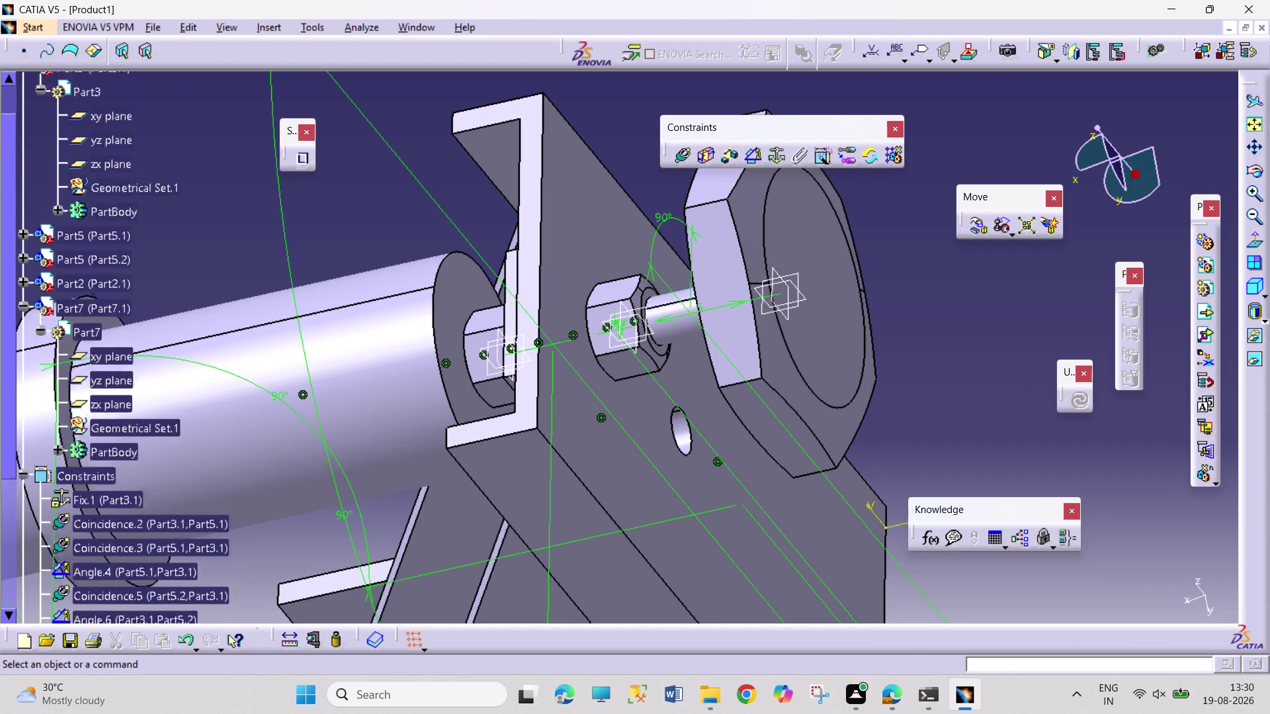
scroll(up, 3)
scroll(down, 3)
scroll(down, 3)
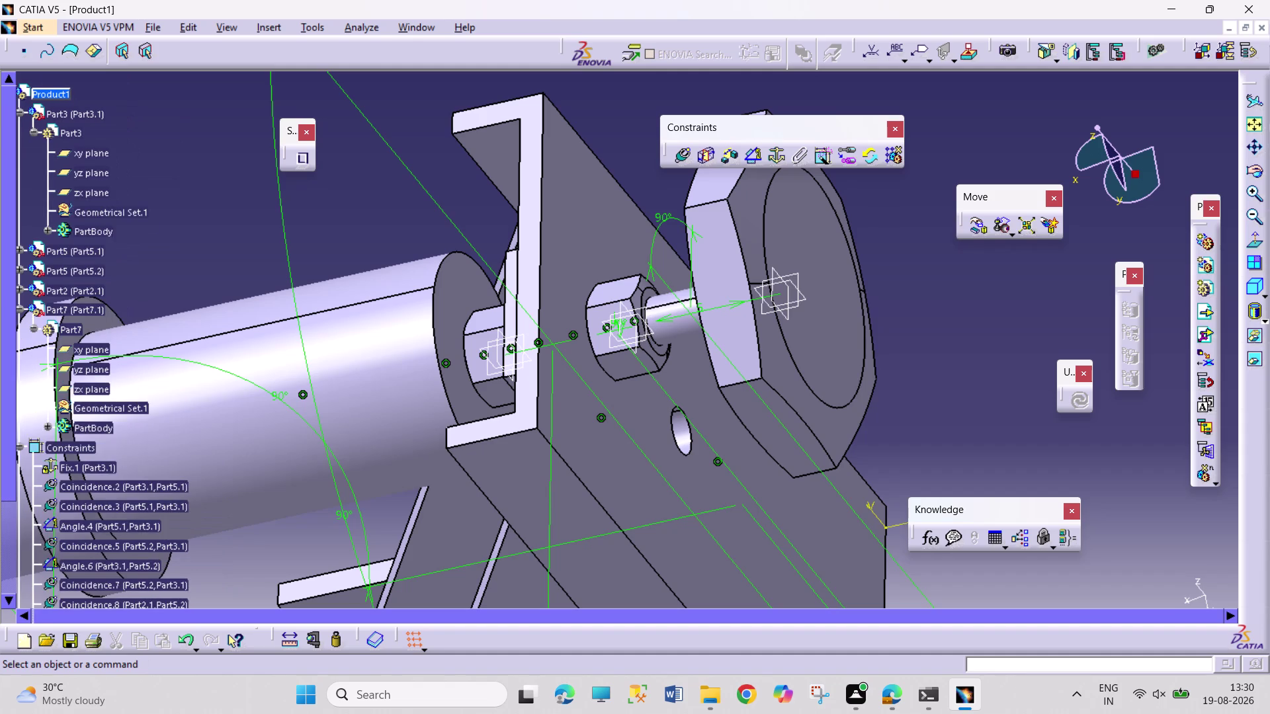
scroll(up, 3)
click(327, 239)
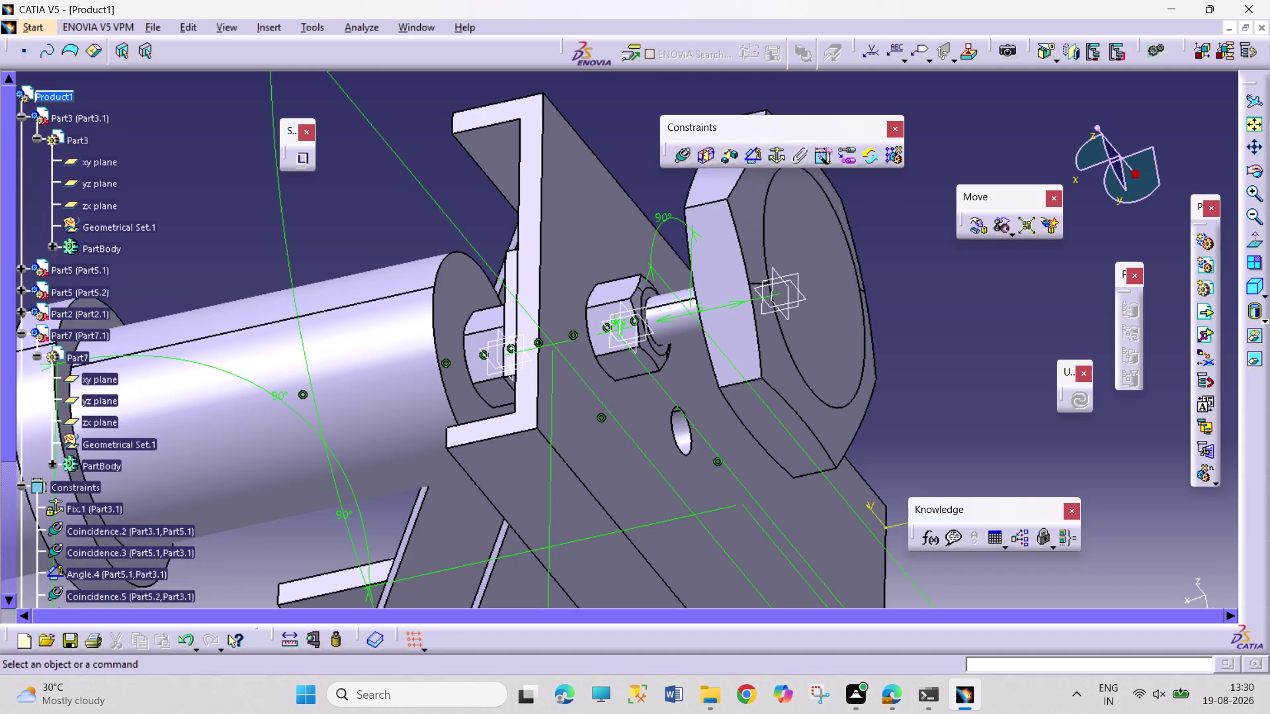
click(20, 334)
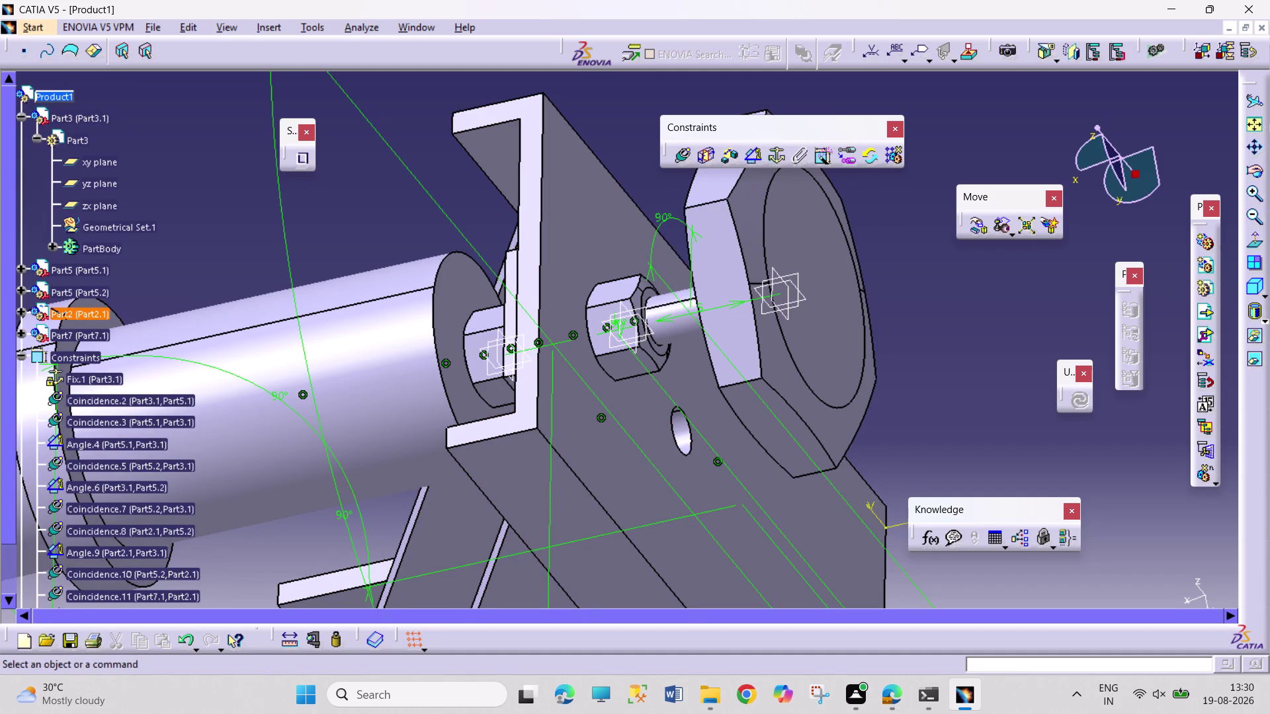
click(17, 355)
click(20, 356)
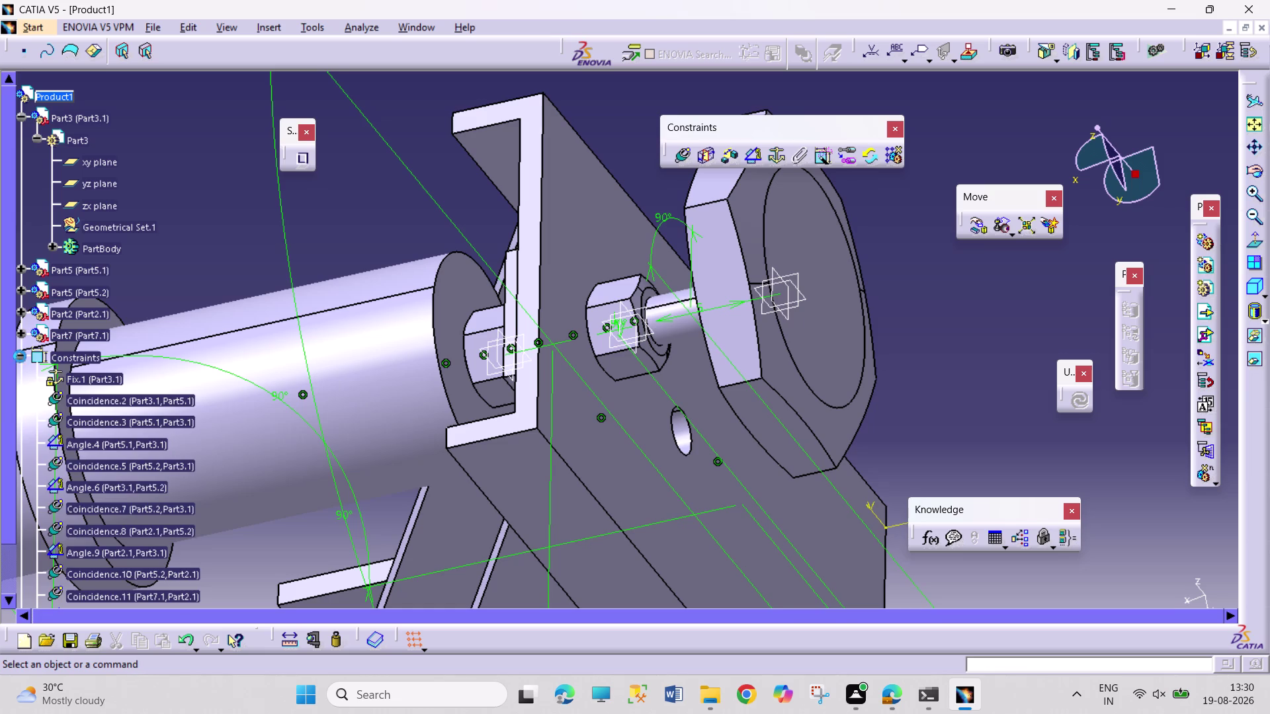
click(184, 265)
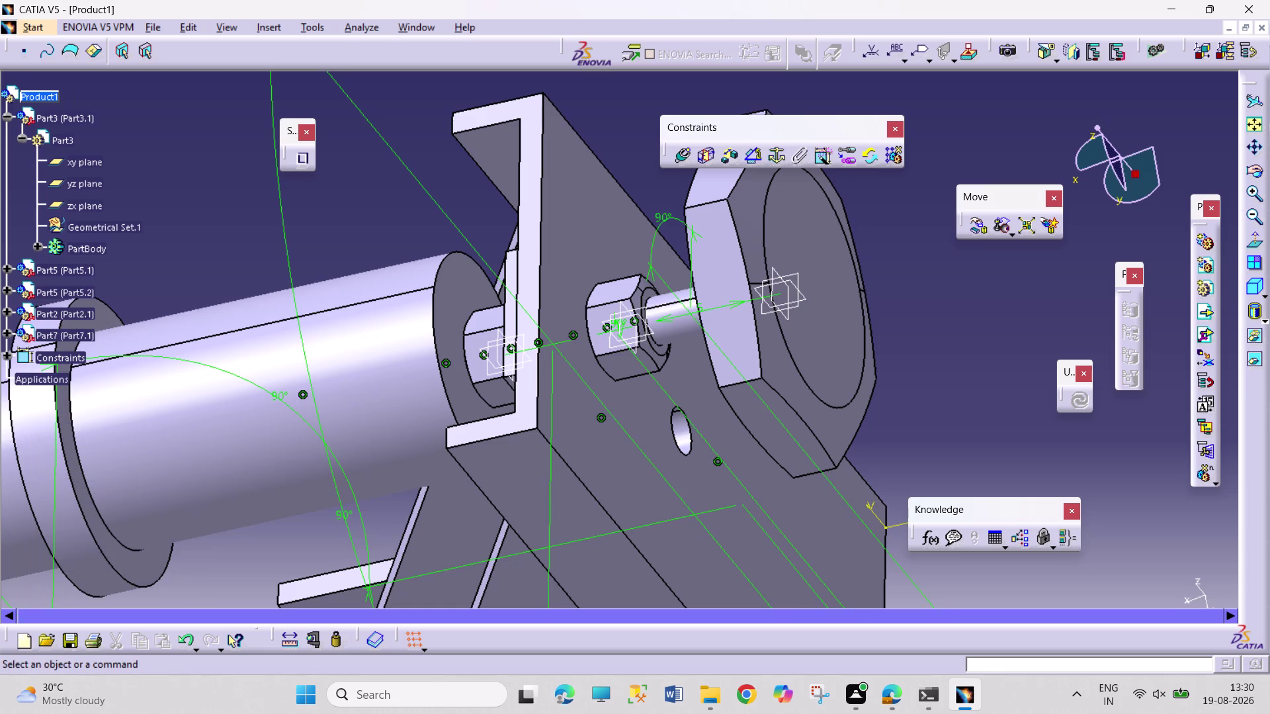
Pan and rotate the view toward the bracket and shaft.
middle_drag(187, 265, 570, 293)
right_drag(199, 276, 572, 293)
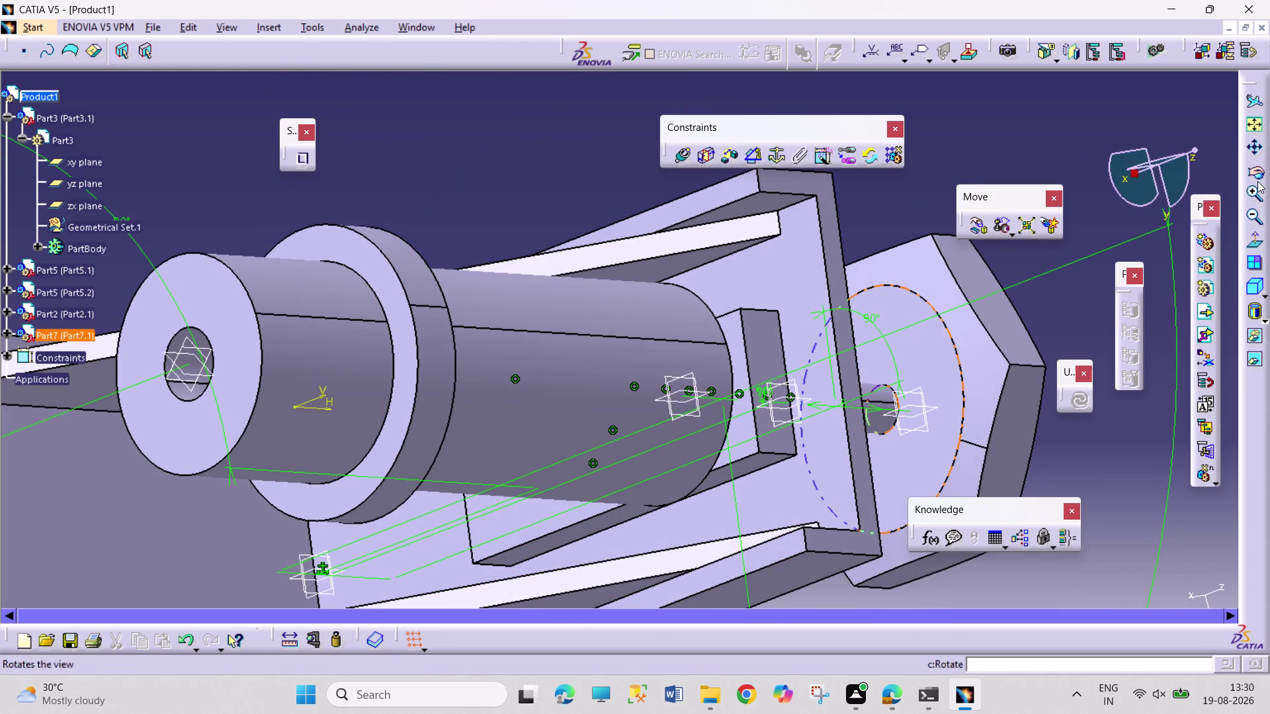
click(1255, 284)
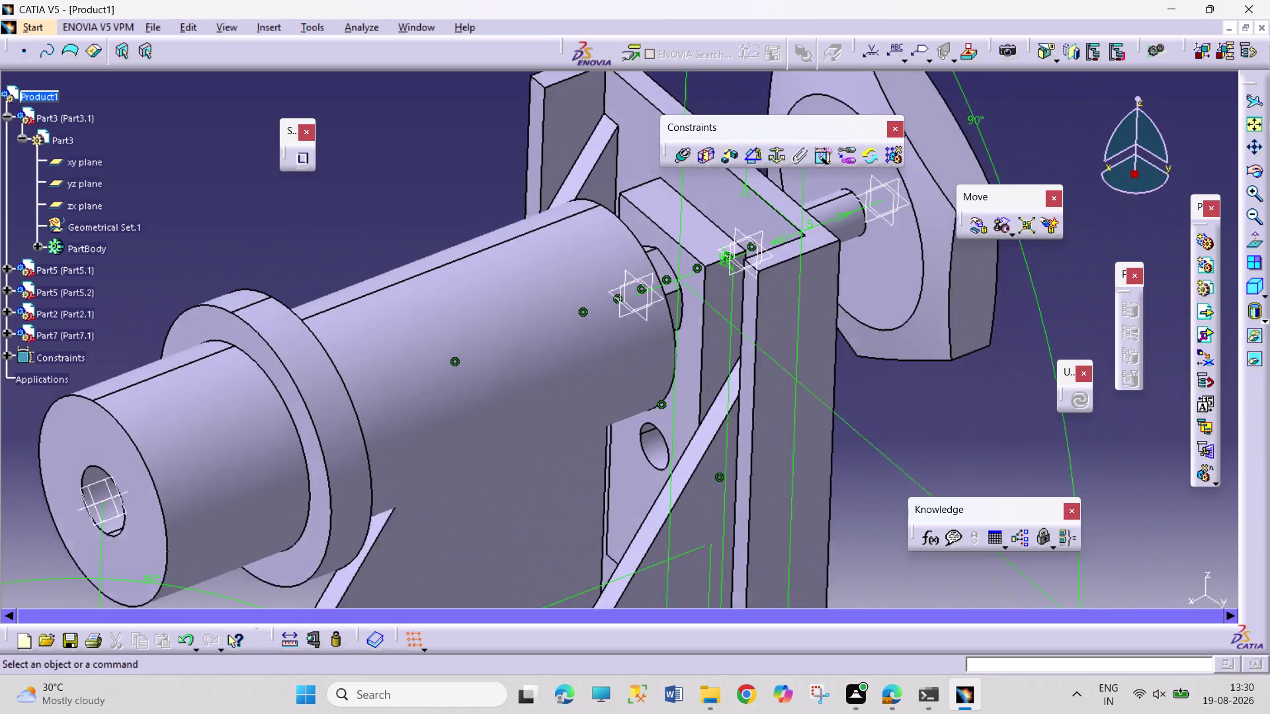
middle_drag(987, 328, 901, 470)
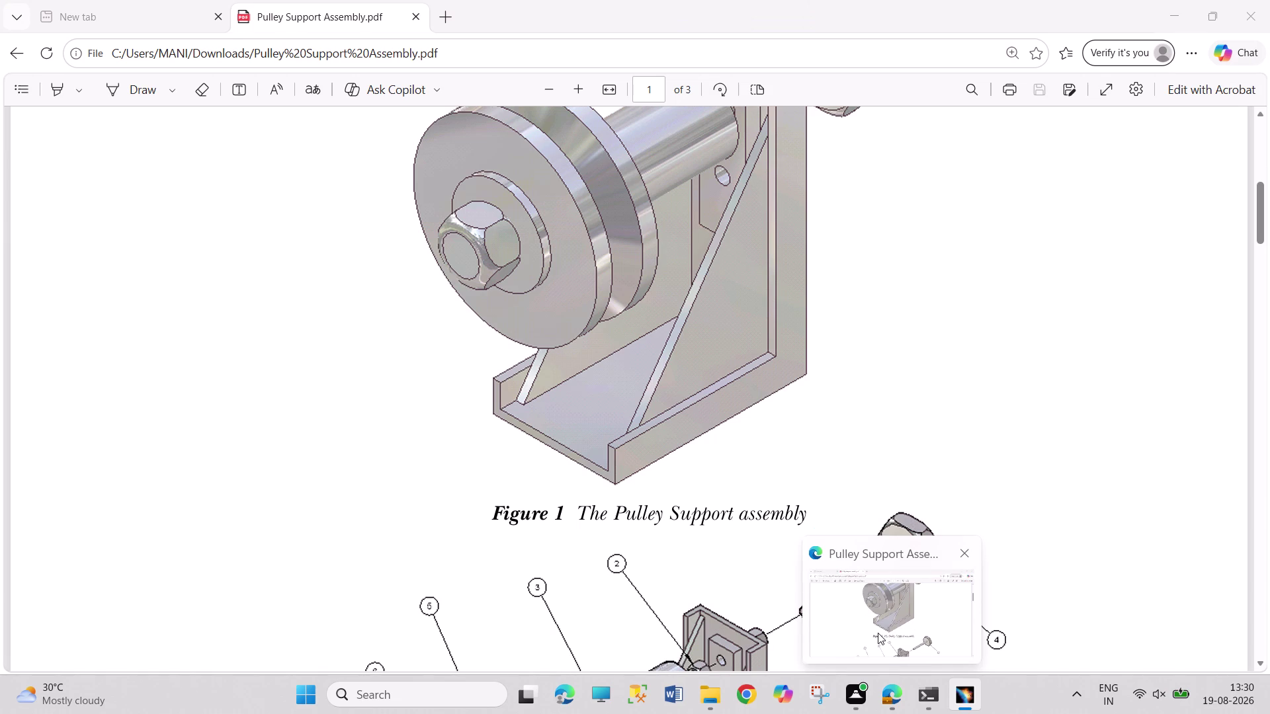
Scroll the PDF to Figure 2's exploded view, then return to CATIA.
click(878, 633)
scroll(up, 3)
scroll(down, 3)
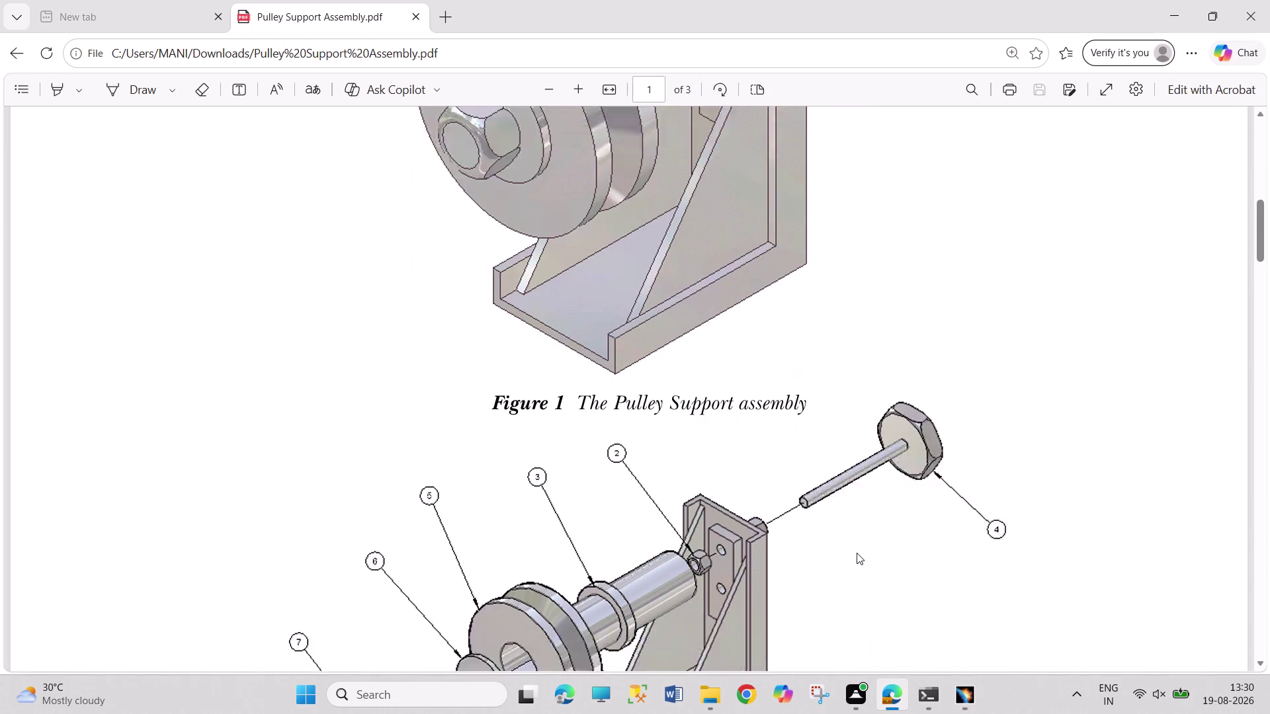
scroll(down, 3)
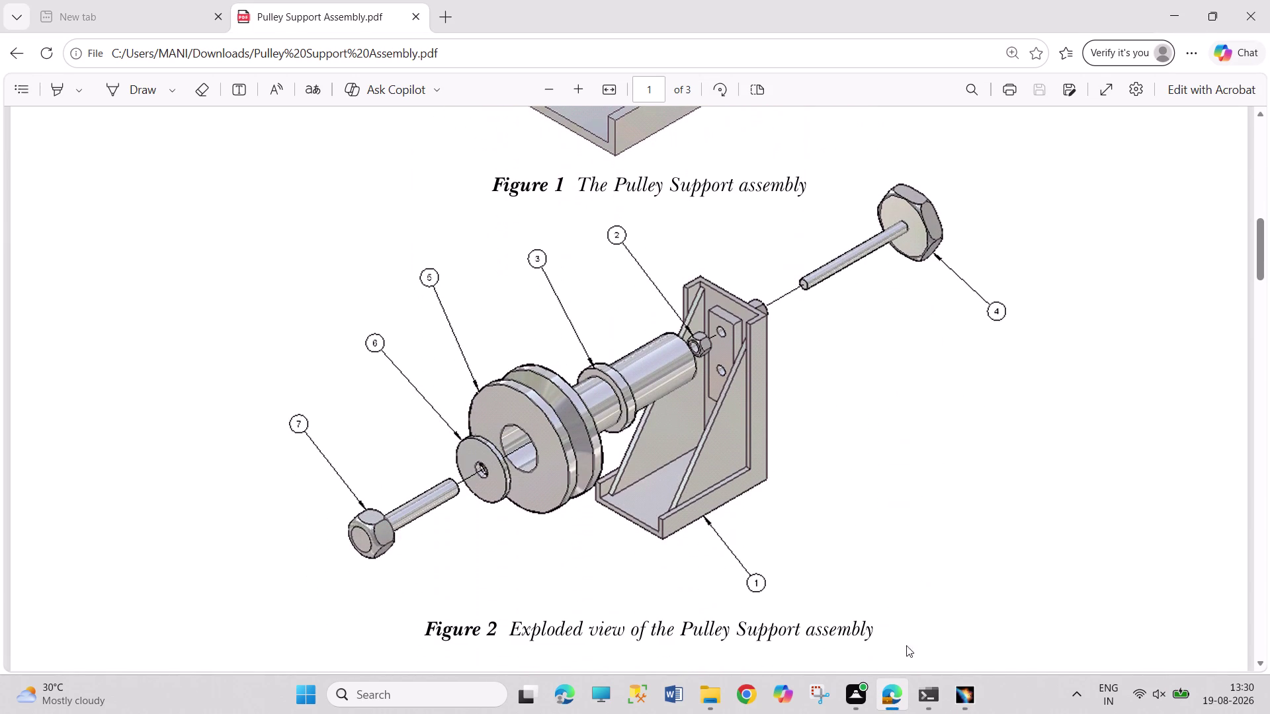
click(969, 690)
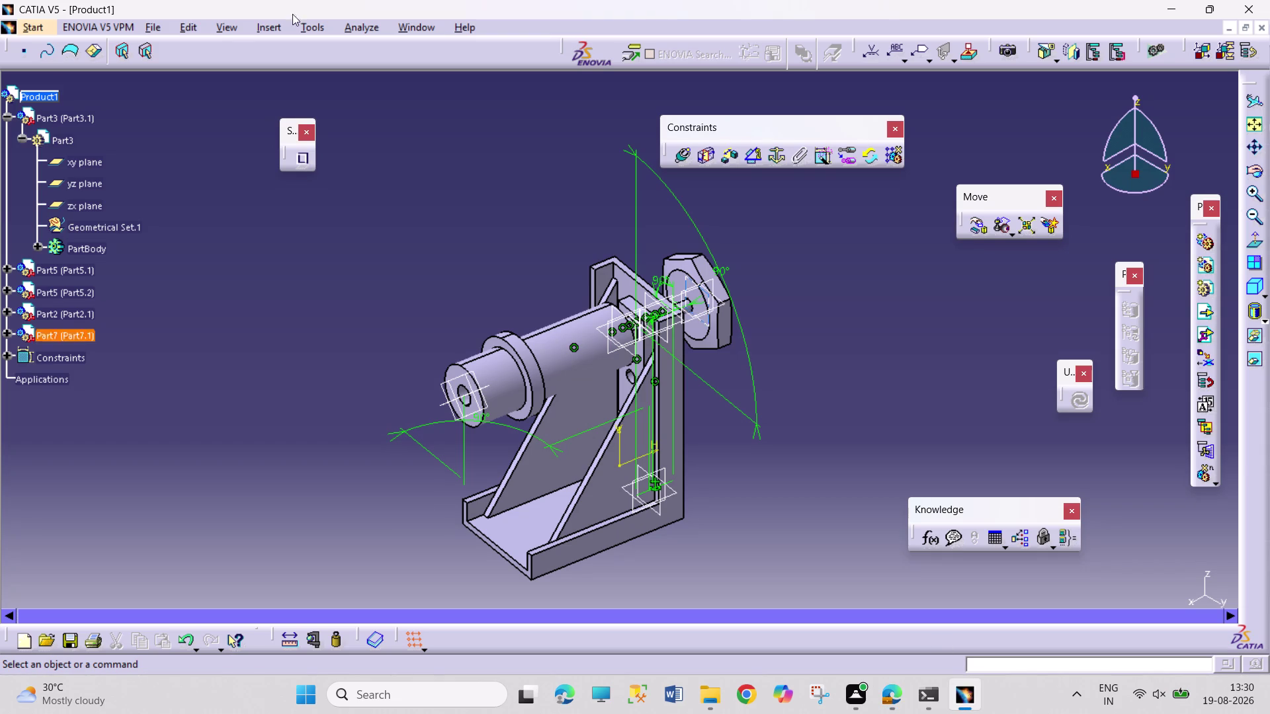
Insert the WASHER part file into Product1 as an existing component.
right_click(49, 96)
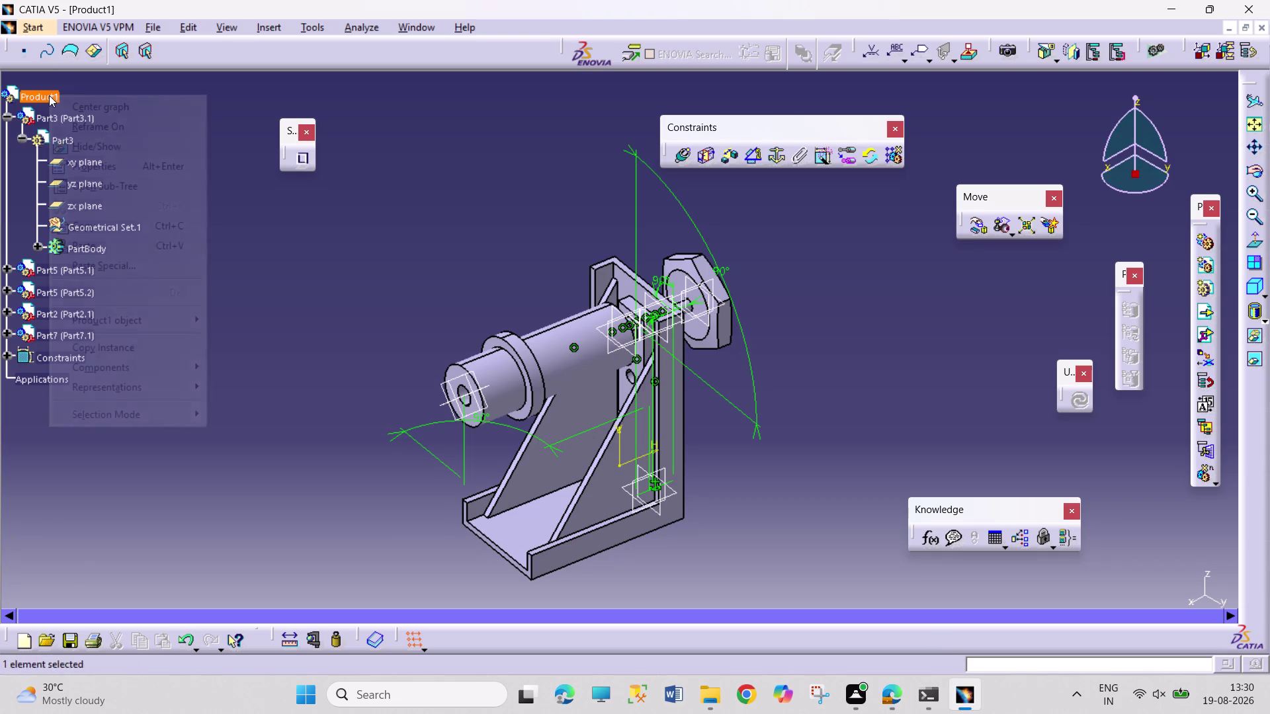
click(145, 365)
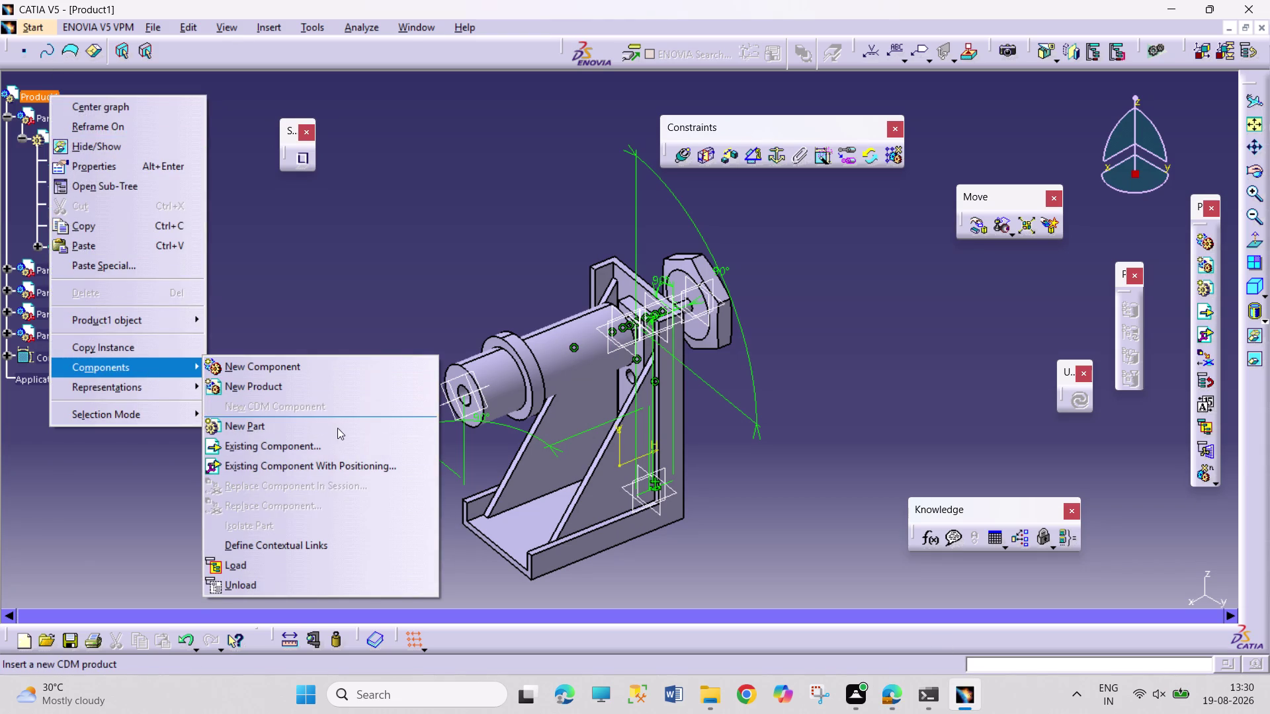
click(348, 447)
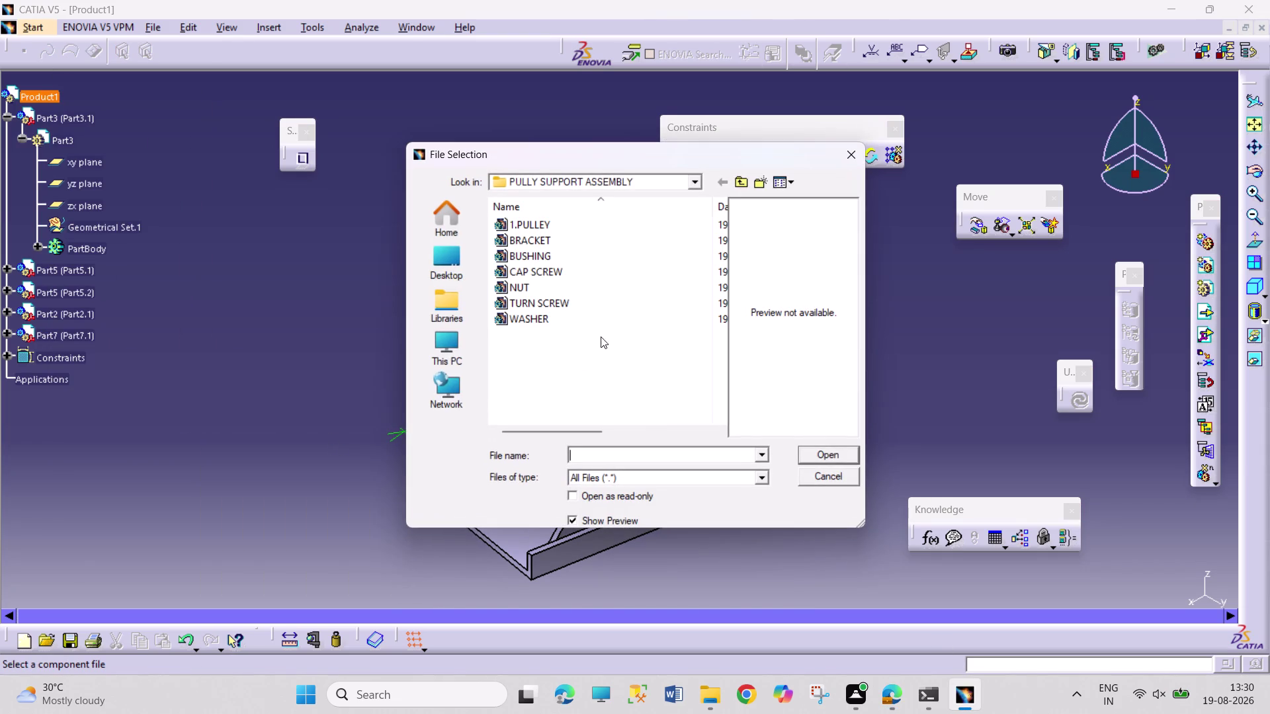
click(594, 319)
click(808, 452)
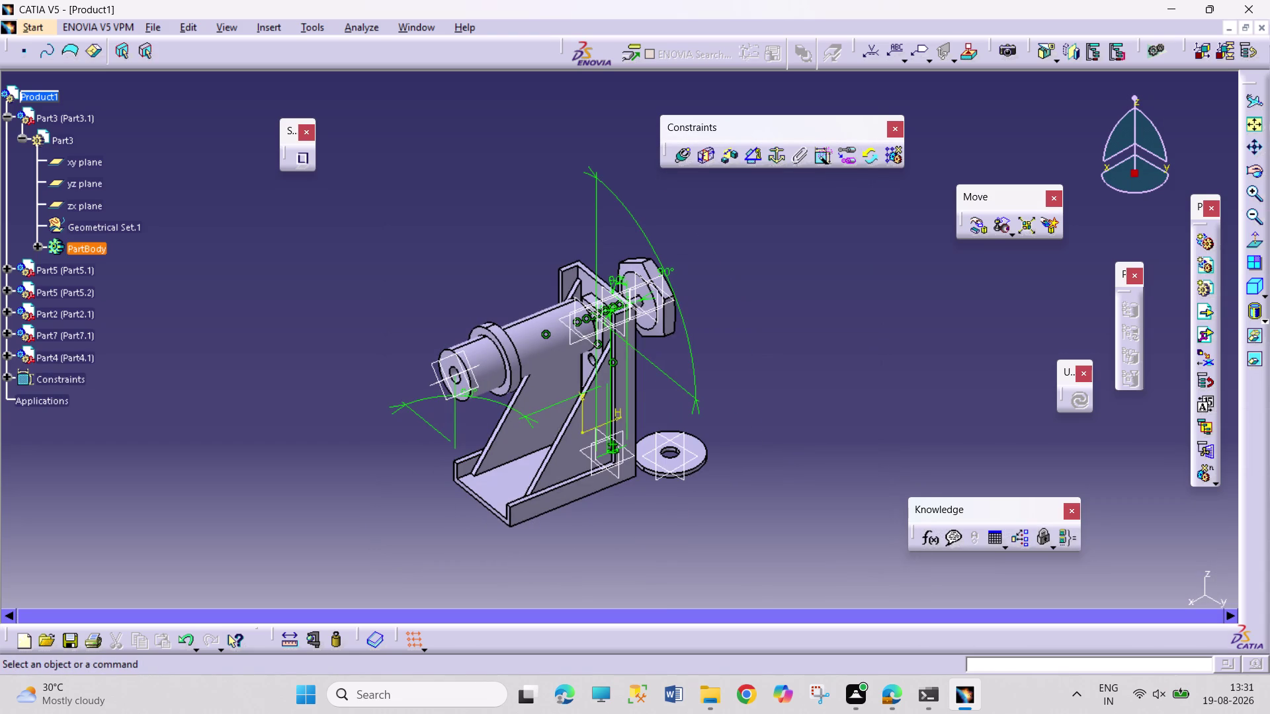
click(679, 161)
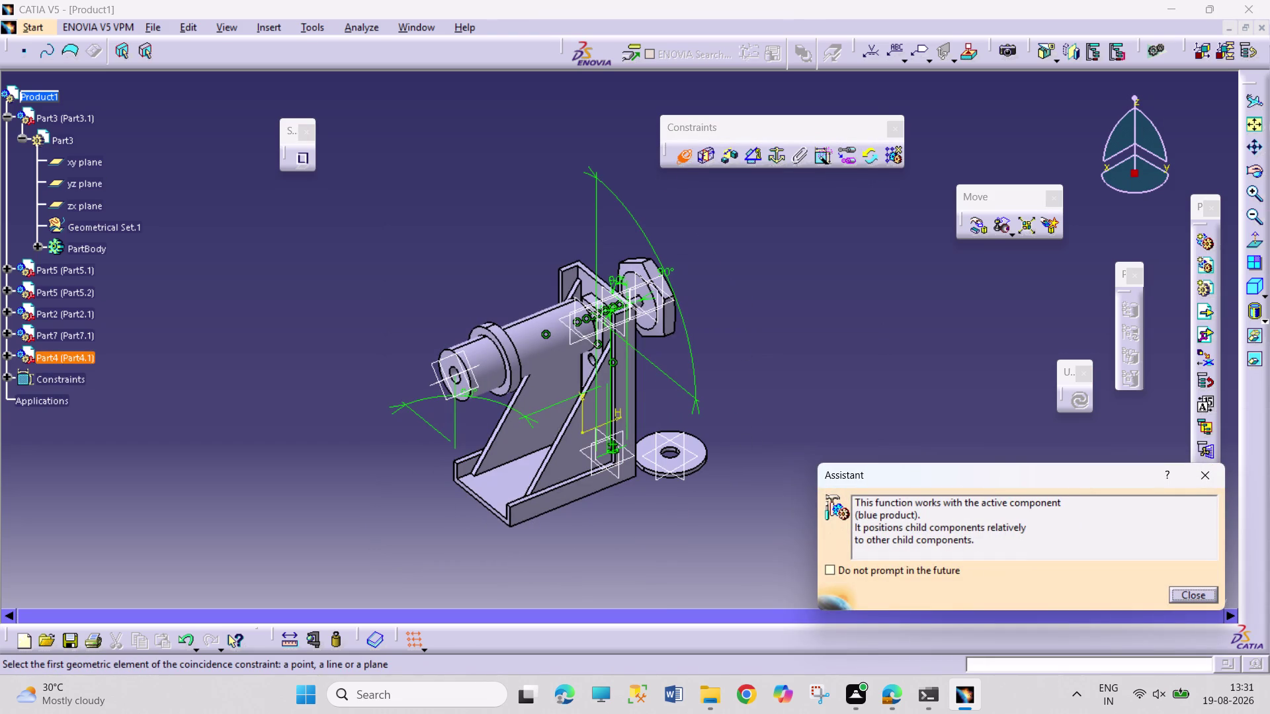
Make the washer's hole axis coincident with the shaft axis as Coincidence.15.
click(1216, 471)
click(490, 367)
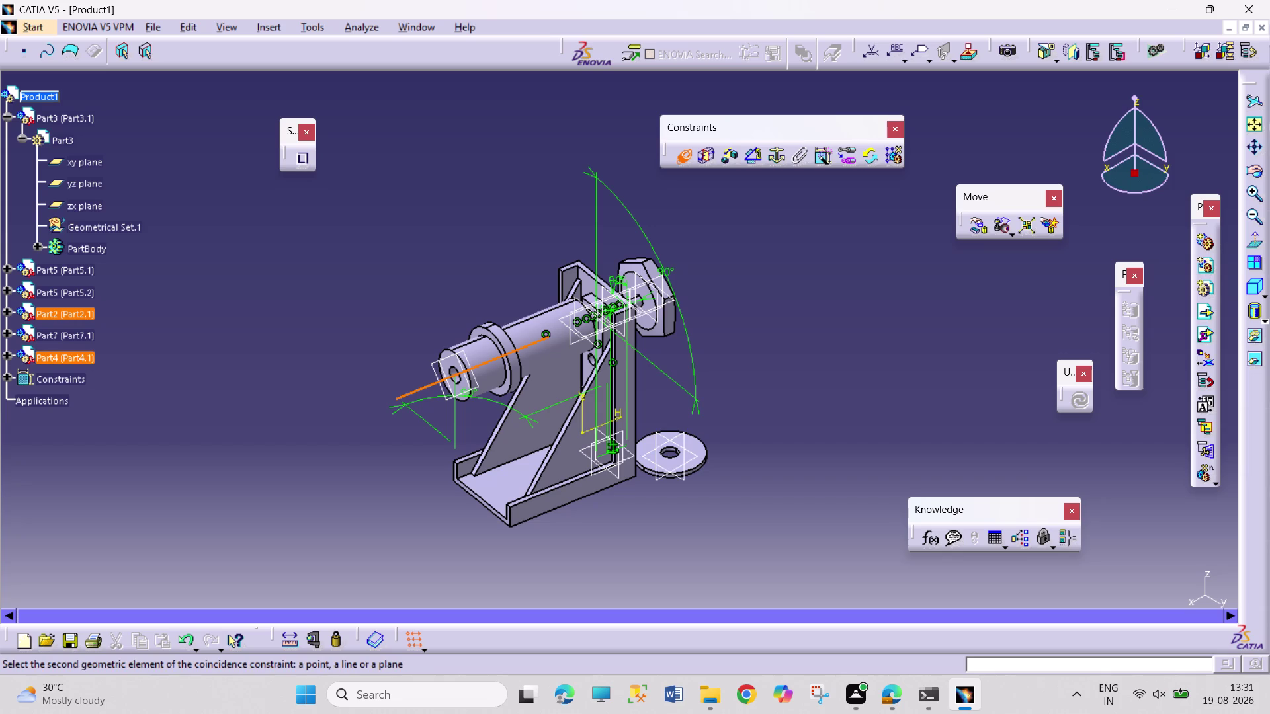
middle_drag(696, 507, 688, 405)
middle_drag(688, 453, 635, 333)
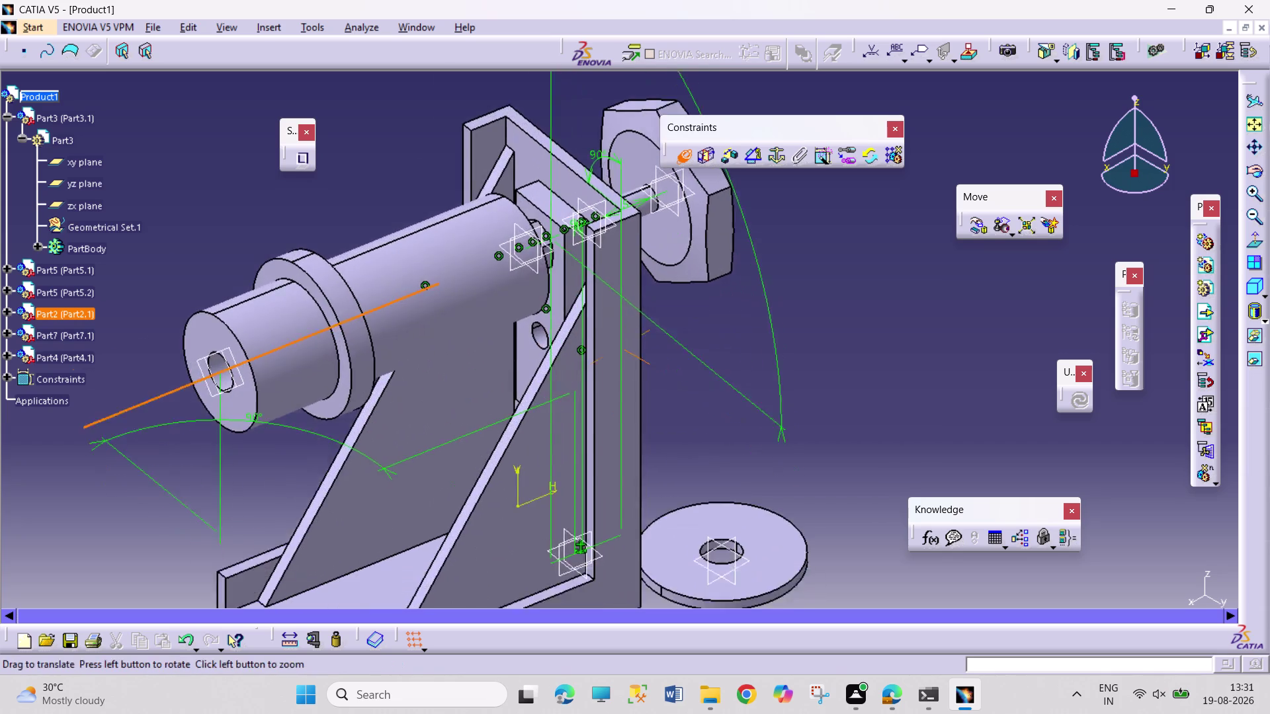
middle_drag(635, 333, 557, 209)
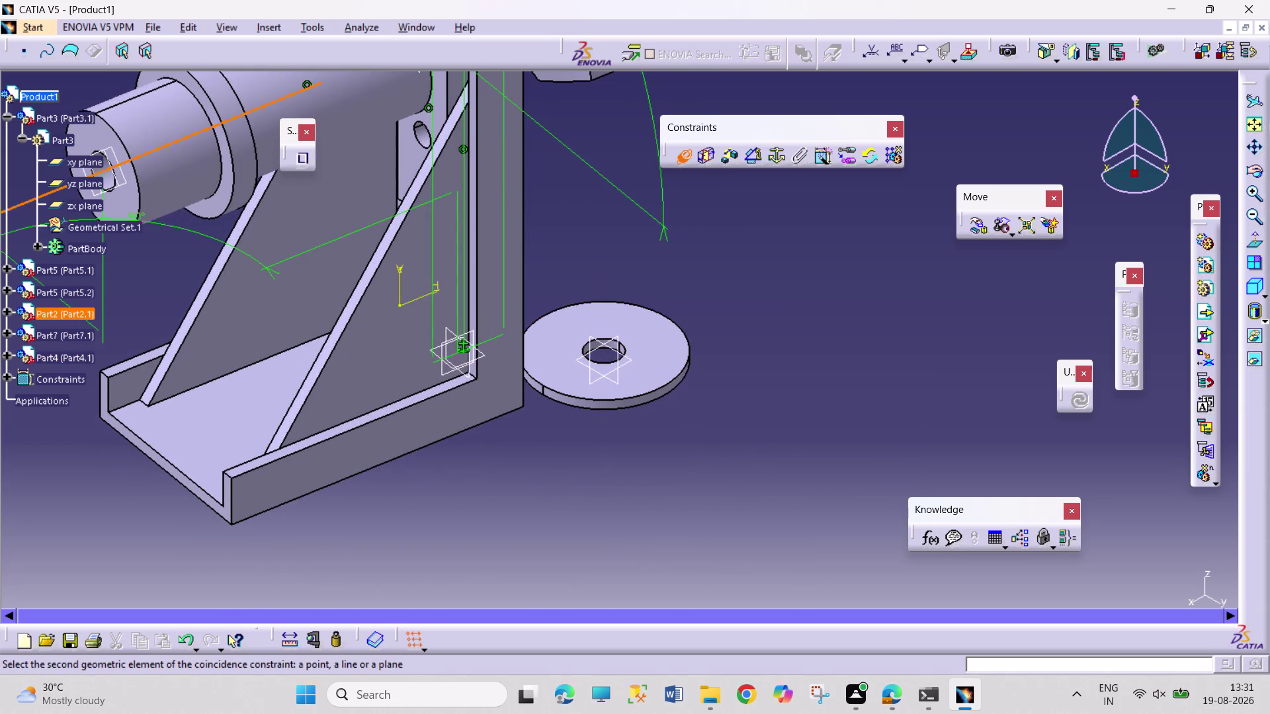
click(612, 408)
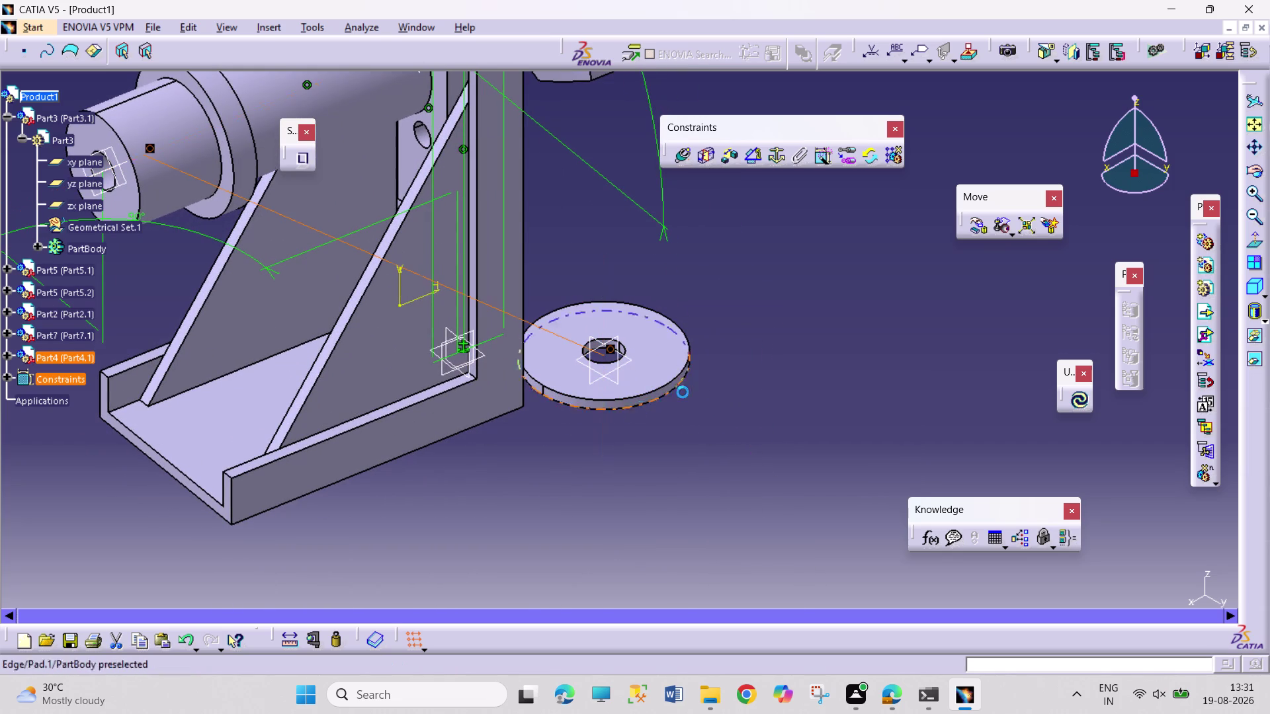
click(1076, 401)
Rotate the view back to isometric to check the alignment, then select the washer.
middle_drag(800, 339, 743, 381)
middle_drag(743, 370, 719, 378)
right_drag(739, 371, 719, 378)
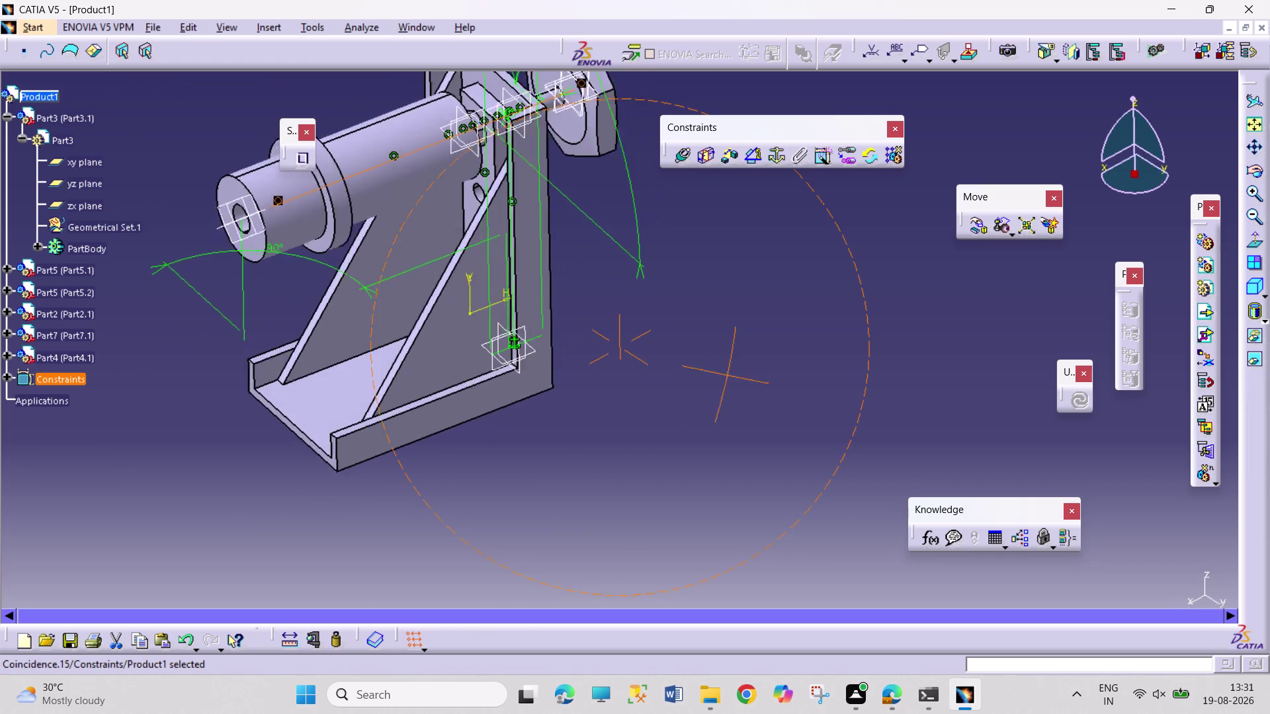
middle_drag(719, 378, 479, 355)
right_drag(719, 379, 479, 355)
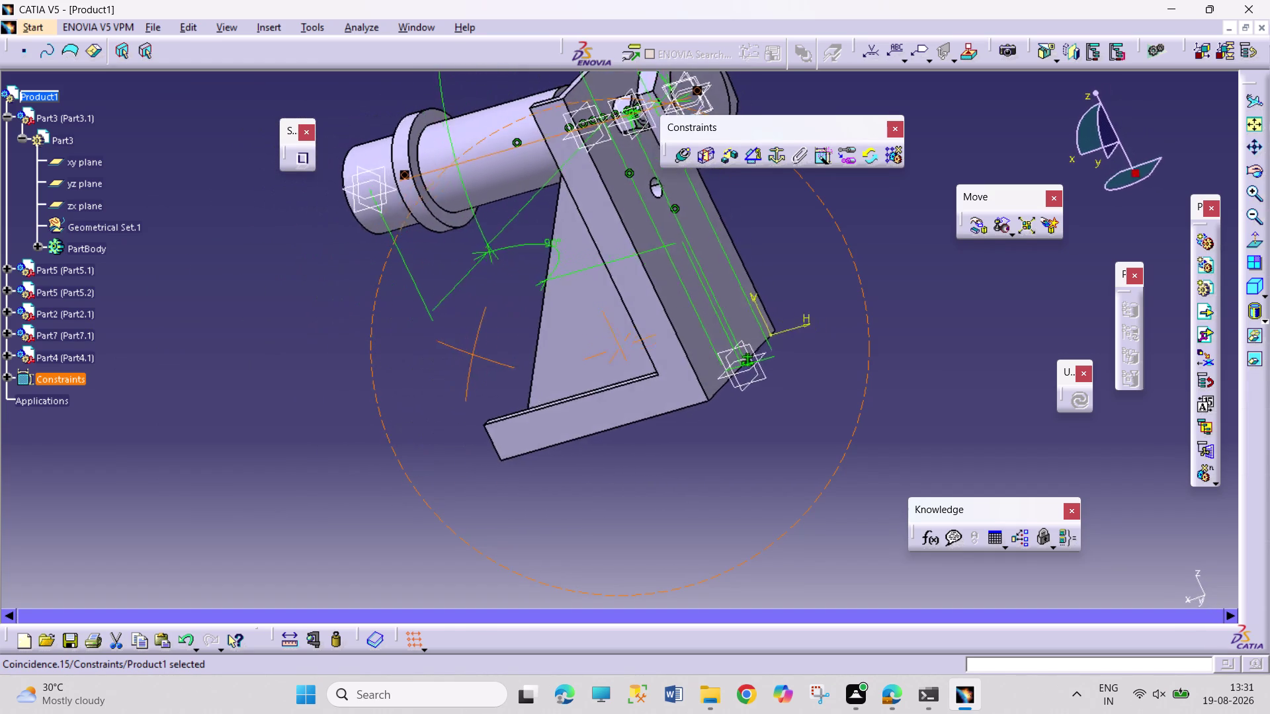
right_drag(478, 355, 669, 354)
middle_drag(478, 355, 670, 354)
right_drag(670, 354, 657, 355)
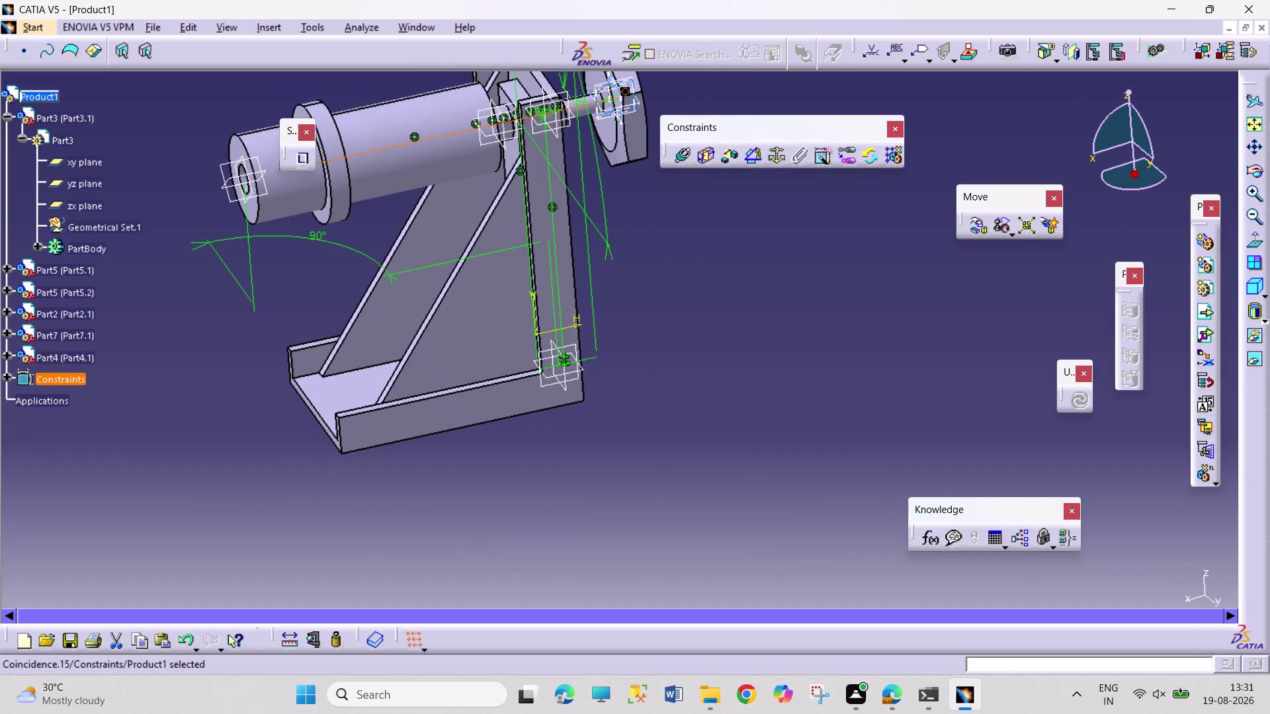
click(57, 358)
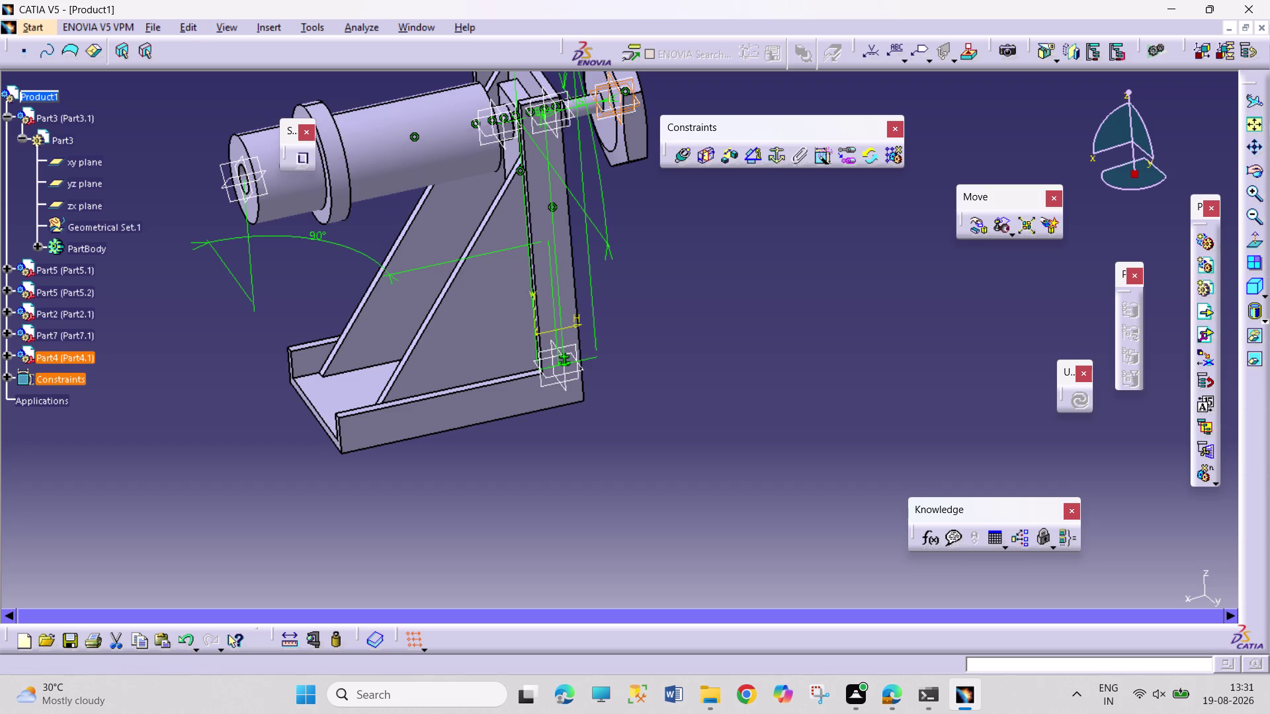
middle_drag(146, 348, 154, 414)
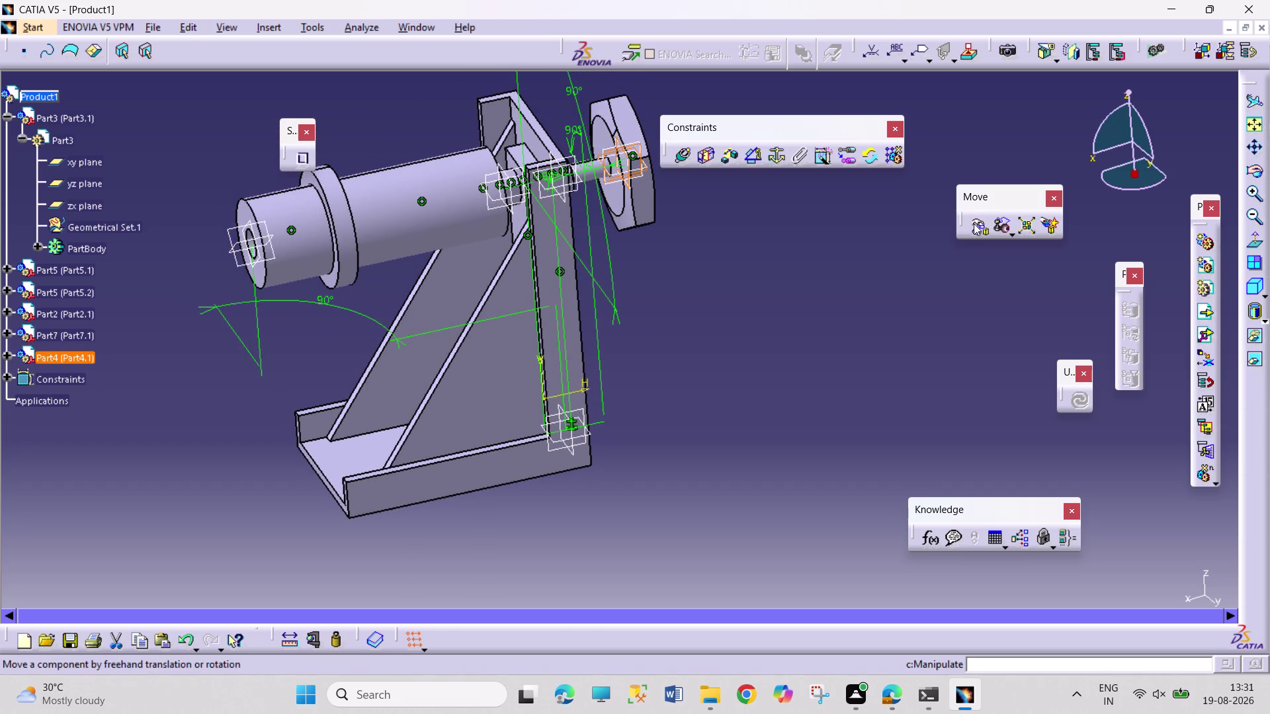
click(974, 223)
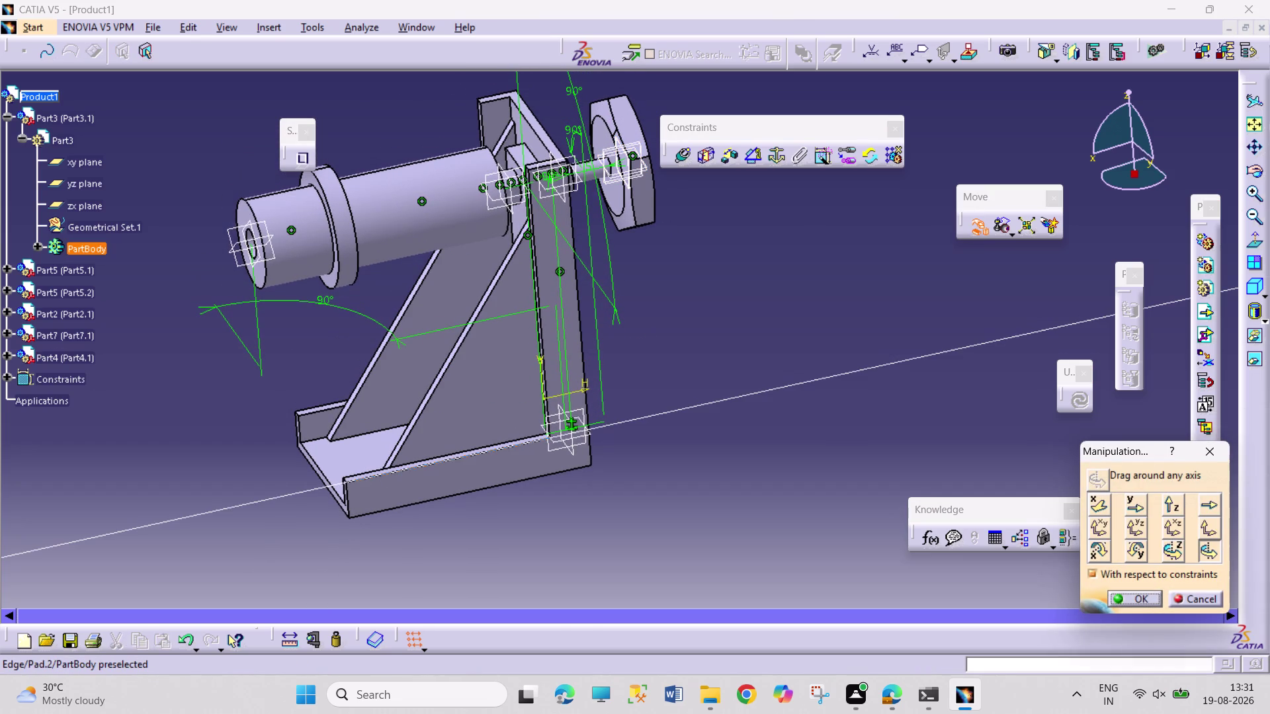
Try dragging the loose washer freely with the Manipulation tool.
click(454, 461)
click(77, 359)
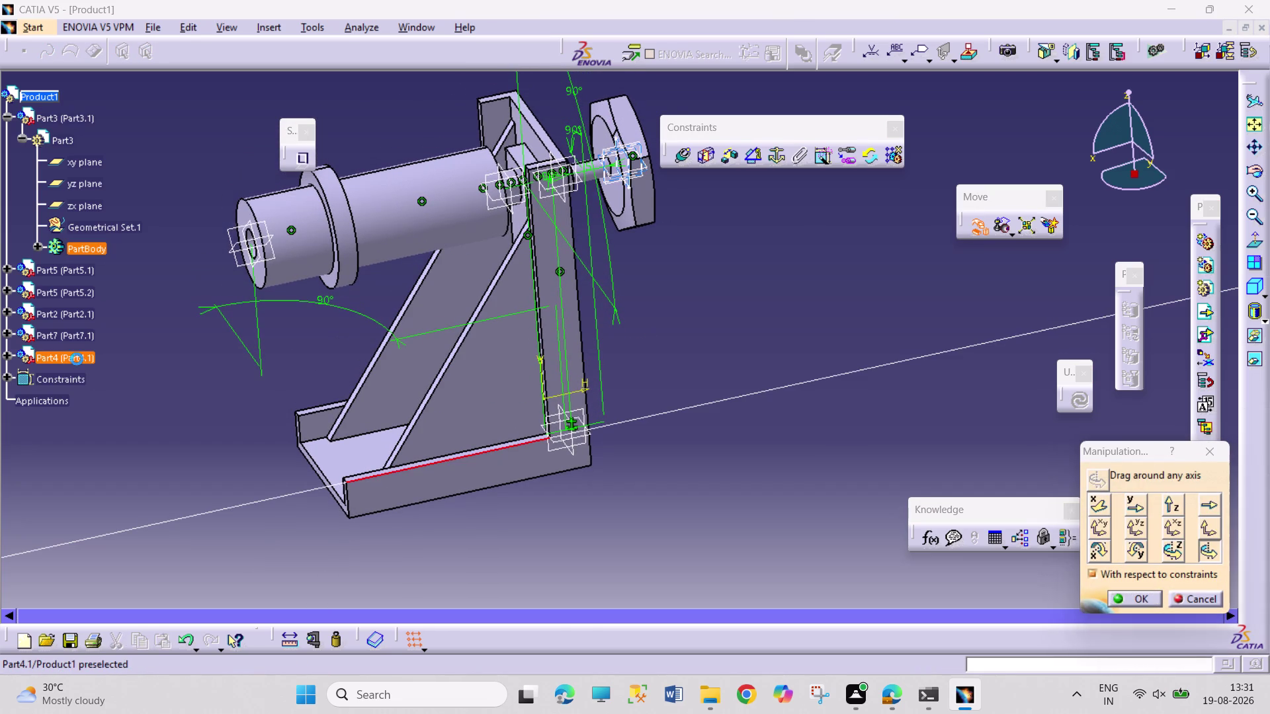
drag(635, 164, 387, 228)
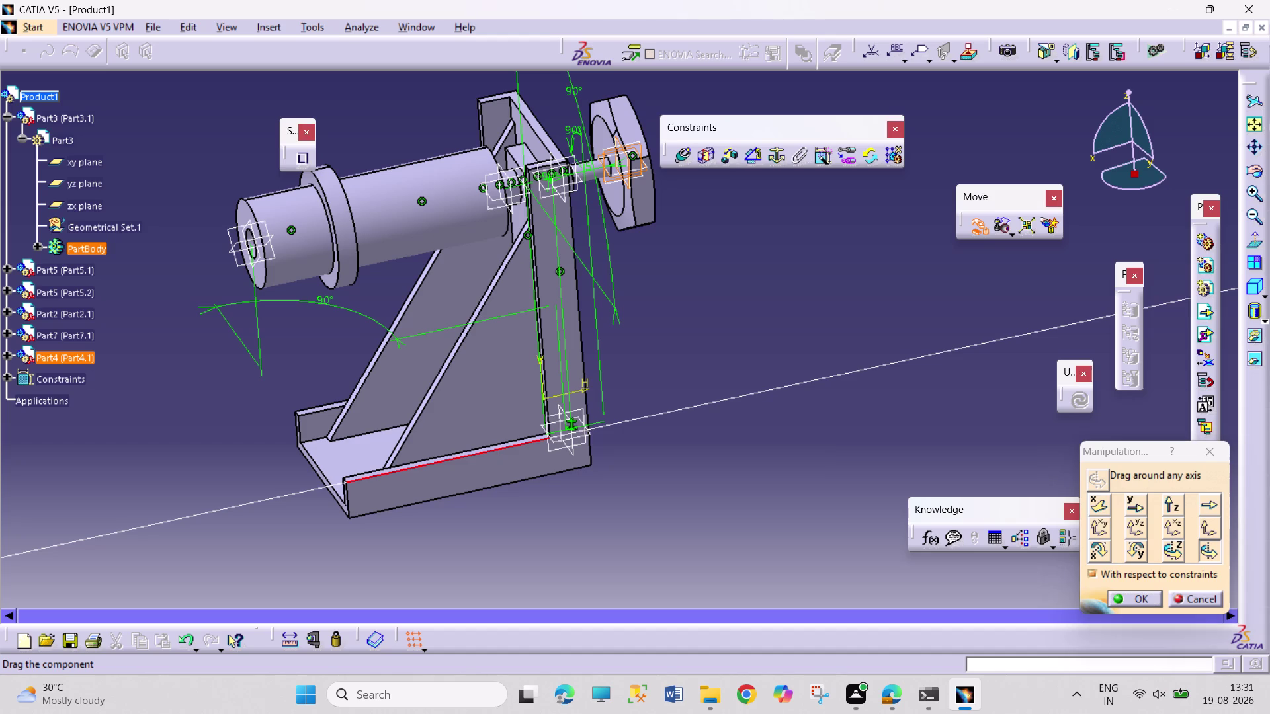
drag(387, 229, 354, 237)
drag(623, 151, 492, 221)
Slide the washer along a picked line used as the movement axis.
click(1201, 504)
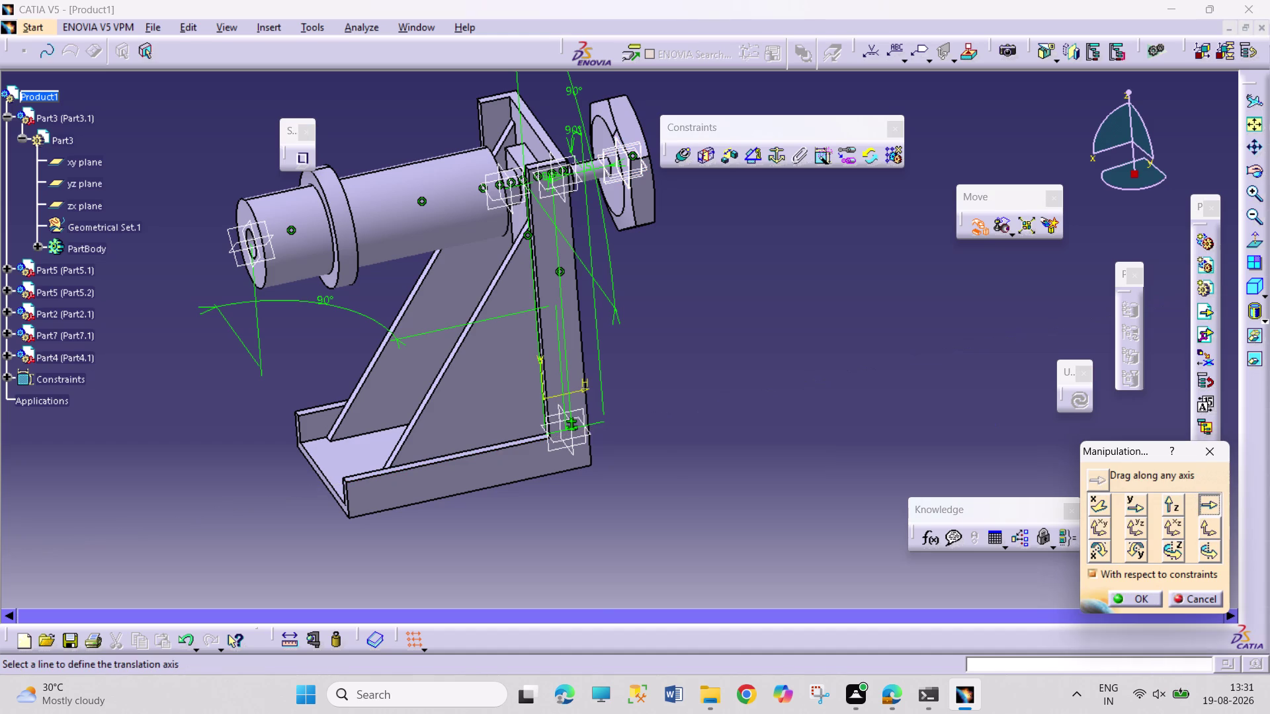
click(436, 465)
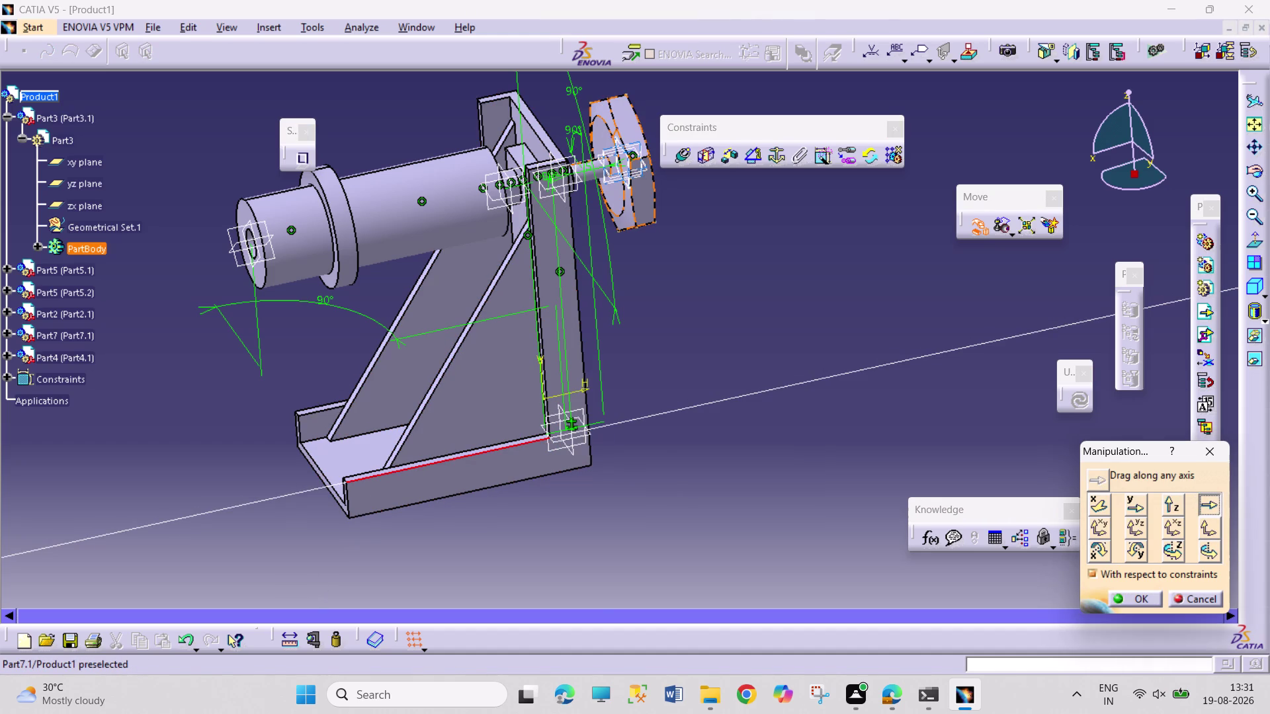
drag(632, 167, 383, 241)
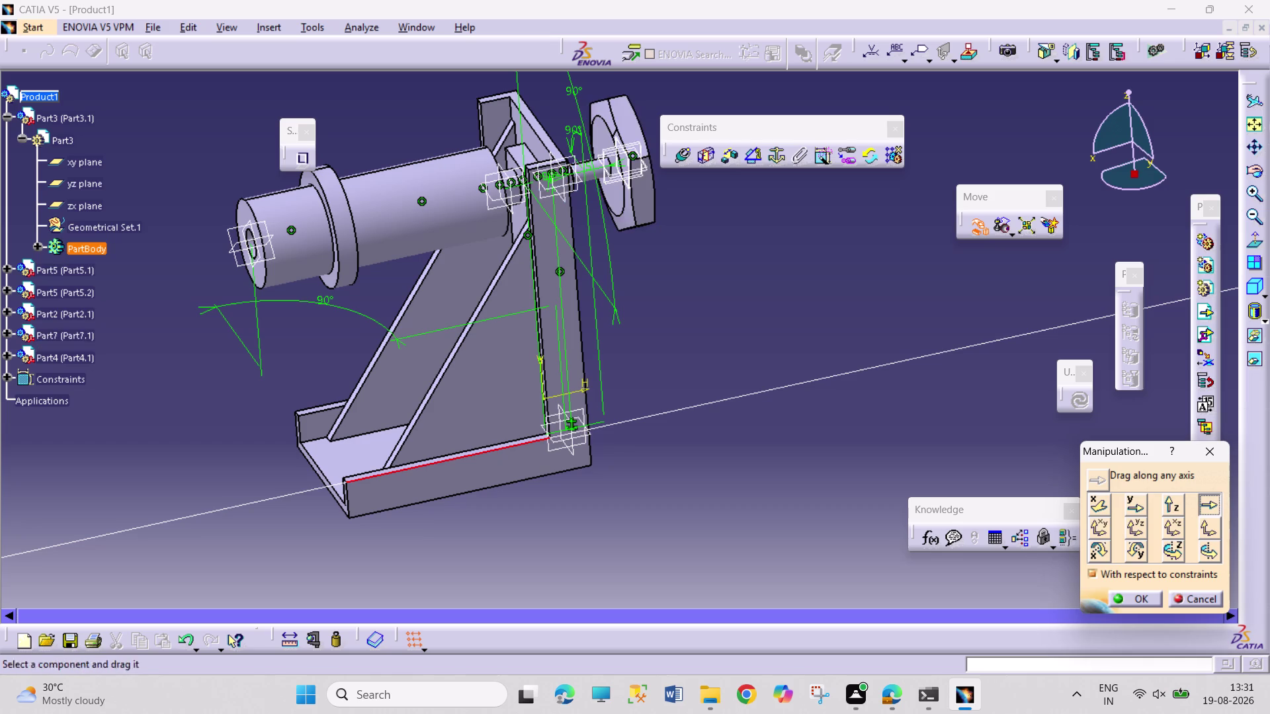
drag(620, 171, 693, 175)
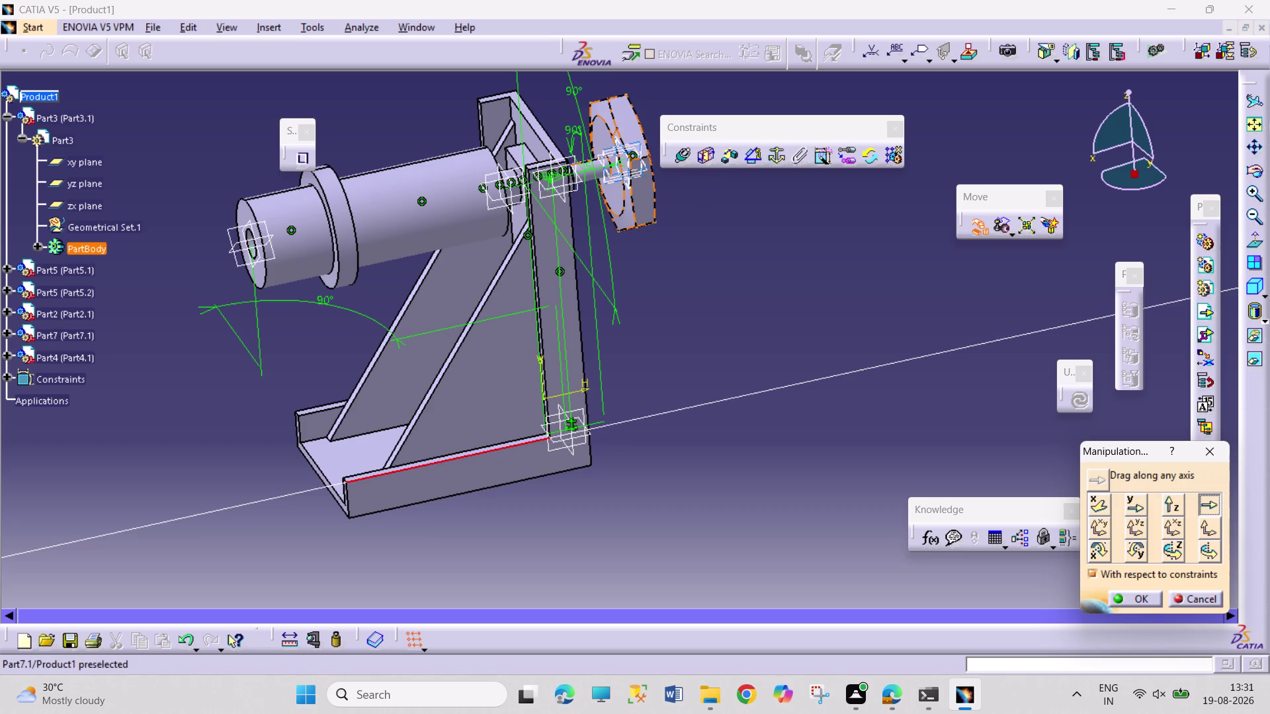
drag(618, 171, 713, 178)
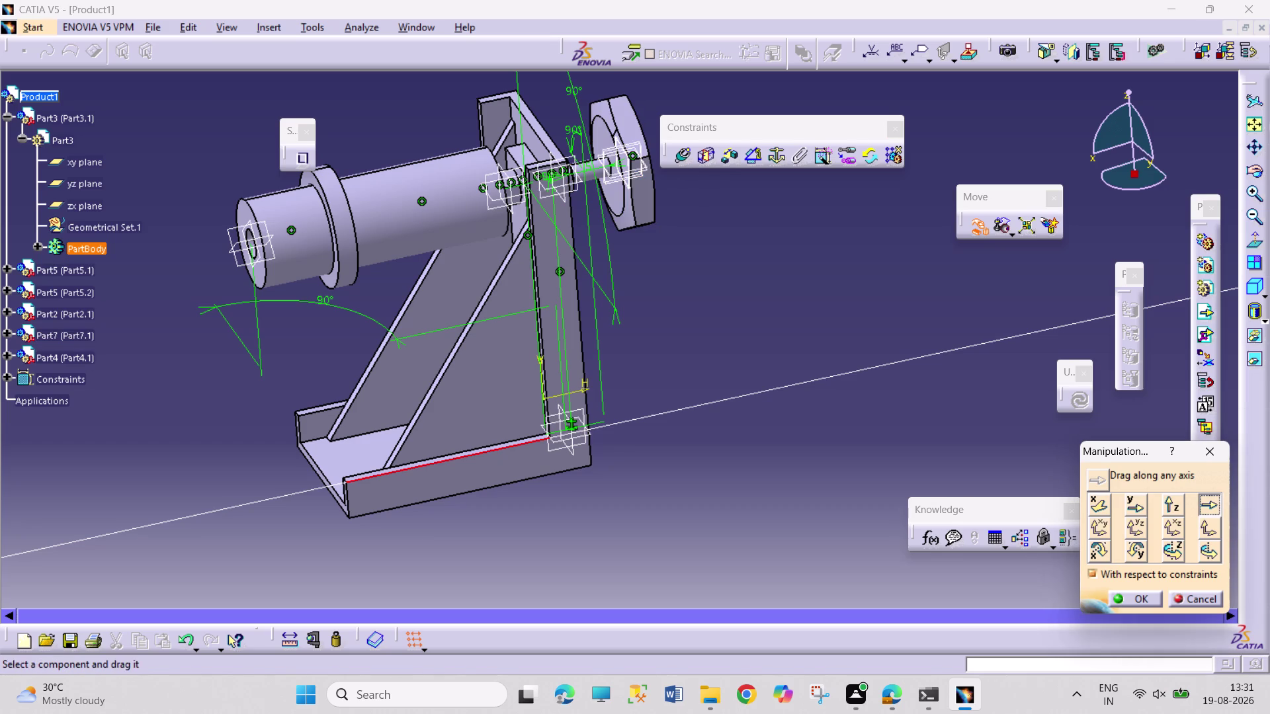
click(77, 358)
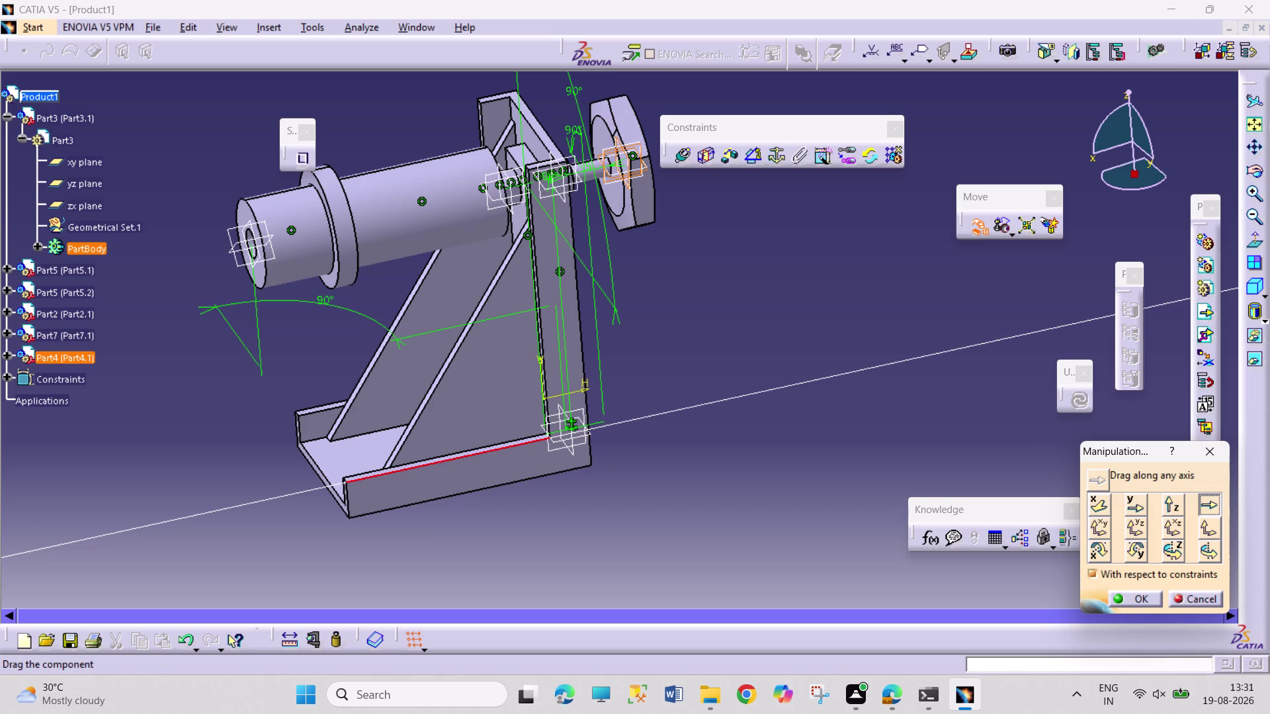
drag(619, 169, 478, 204)
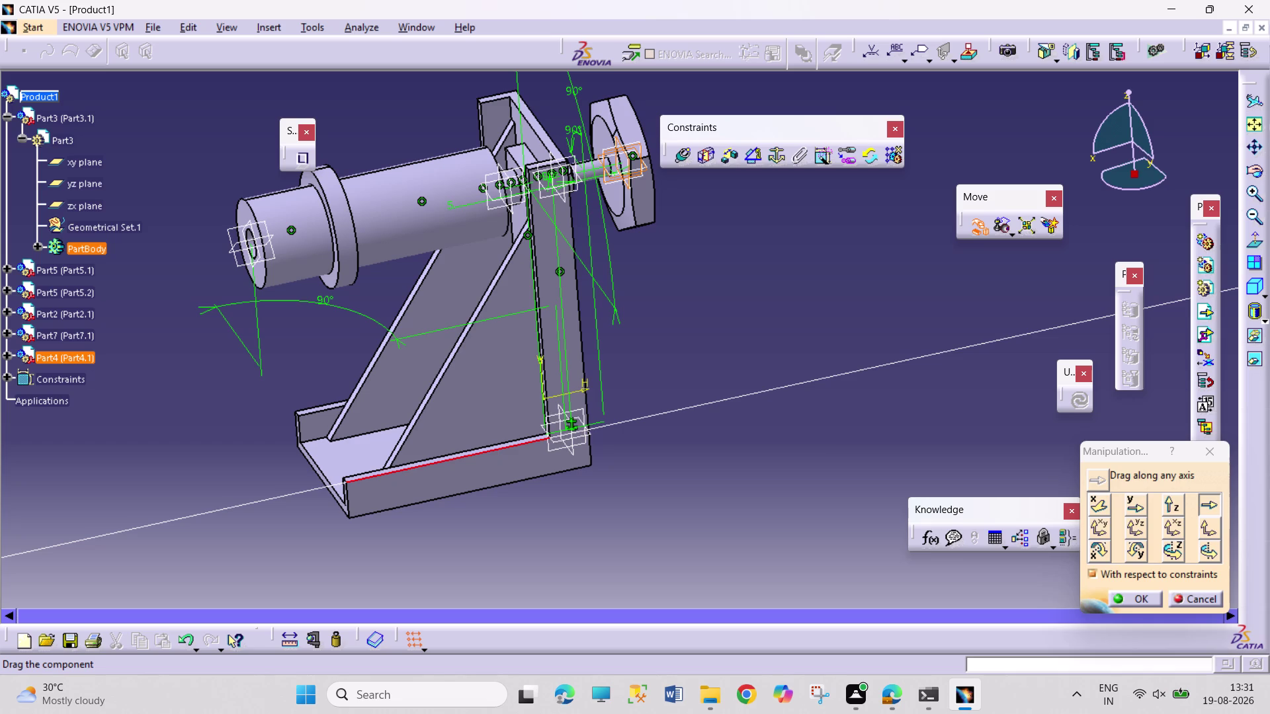
drag(623, 175, 652, 255)
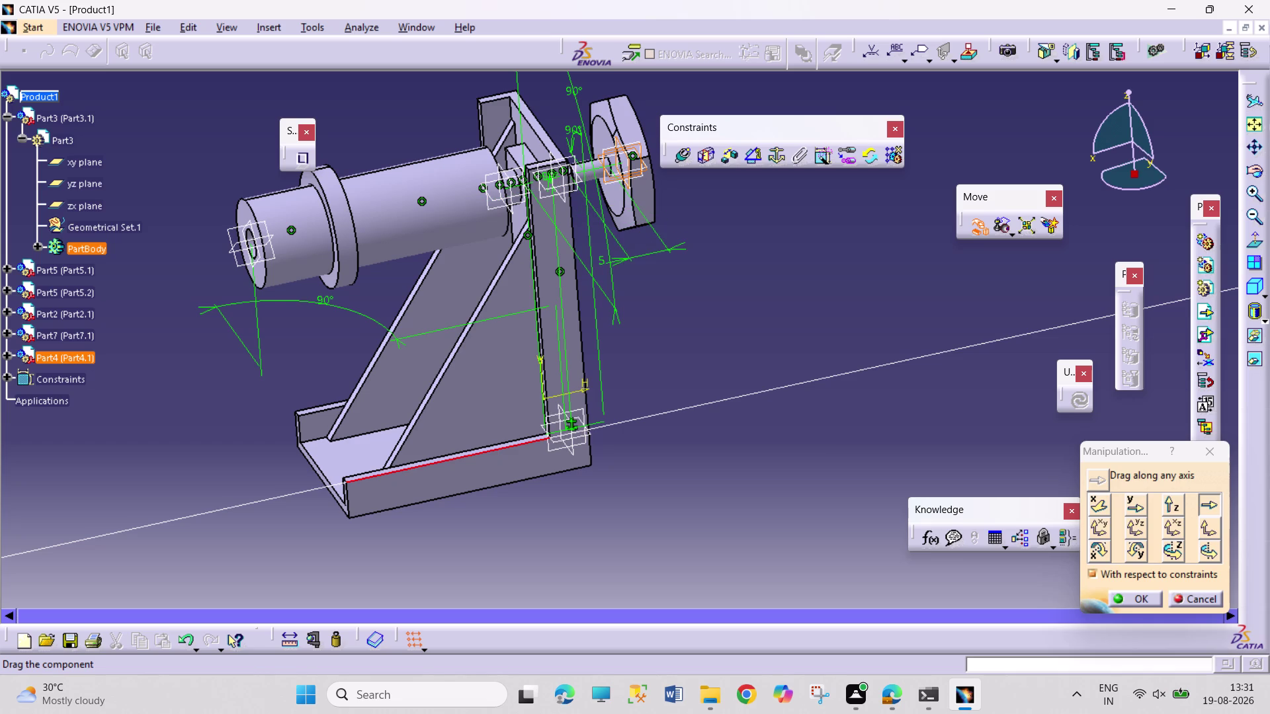
Drag more components around near the pulley end of the assembly.
middle_drag(703, 187, 700, 170)
middle_drag(676, 249, 688, 408)
scroll(up, 3)
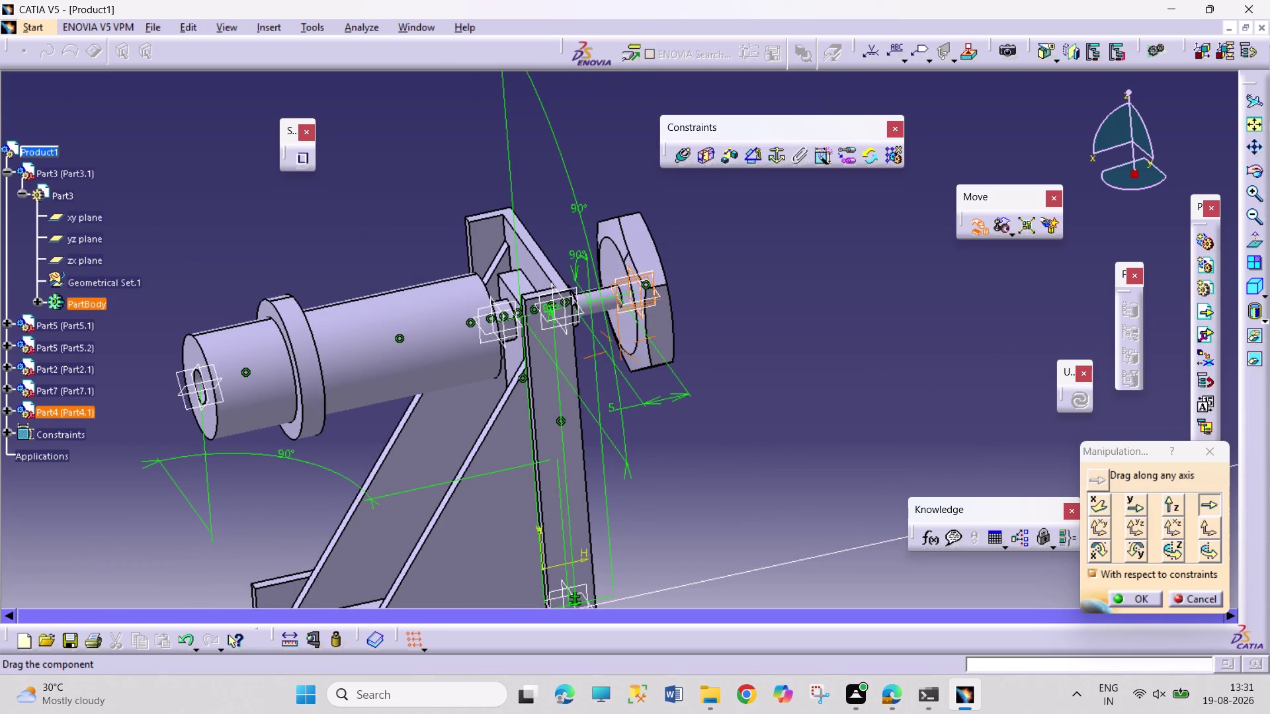
drag(625, 279, 734, 279)
drag(641, 275, 657, 274)
drag(658, 274, 753, 272)
drag(635, 302, 694, 286)
click(57, 407)
drag(635, 297, 718, 275)
drag(718, 274, 743, 269)
drag(637, 277, 745, 271)
drag(649, 300, 596, 348)
click(1100, 509)
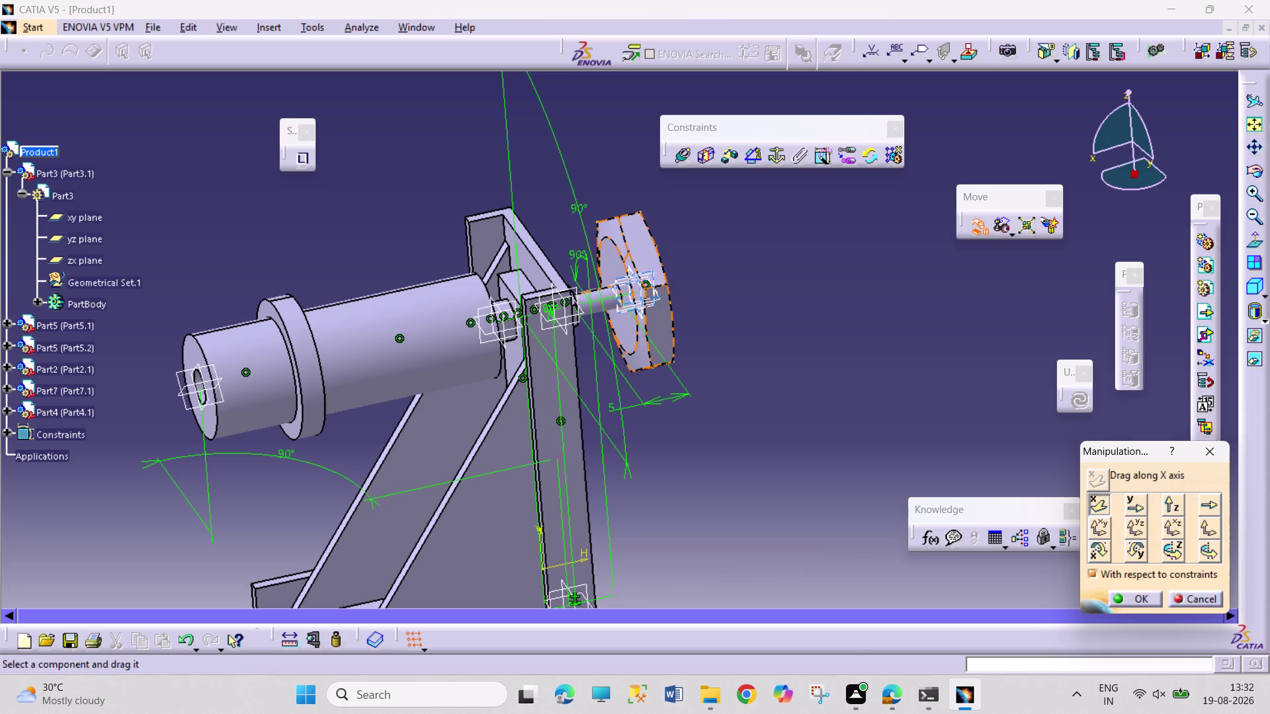
Slide the flanged disc along the X direction, then undo that move.
click(648, 305)
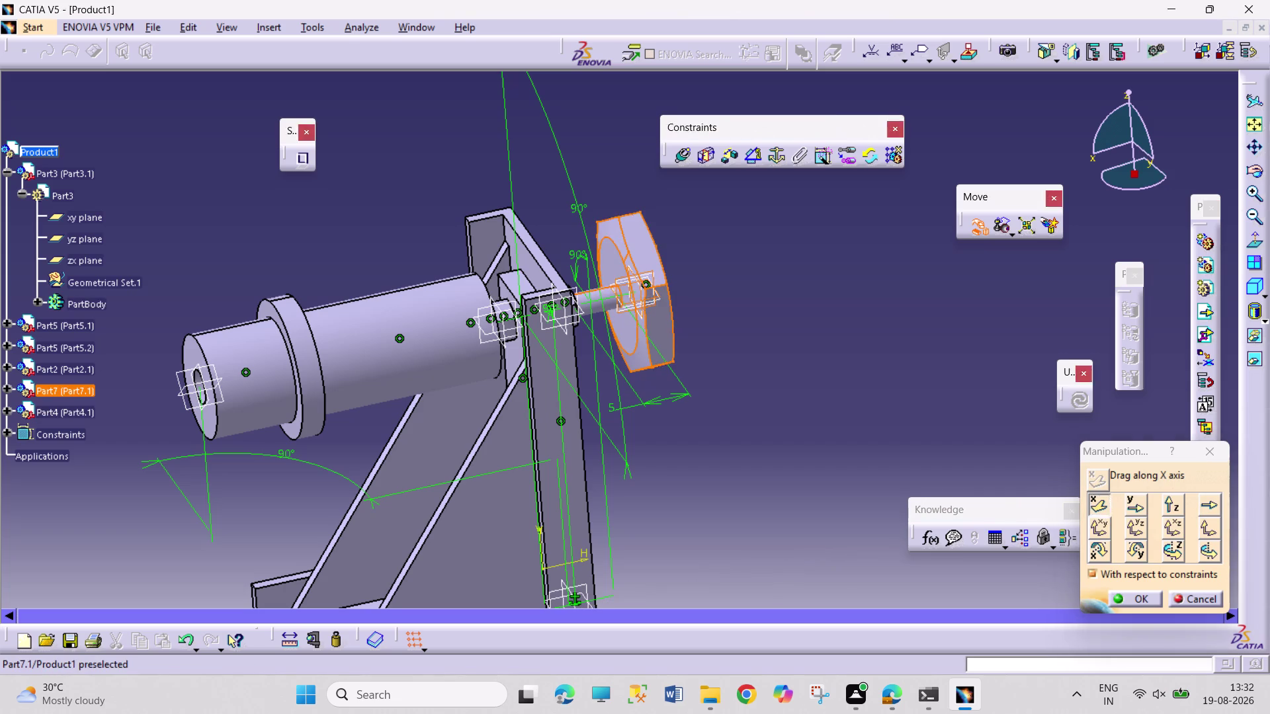
drag(649, 304, 767, 284)
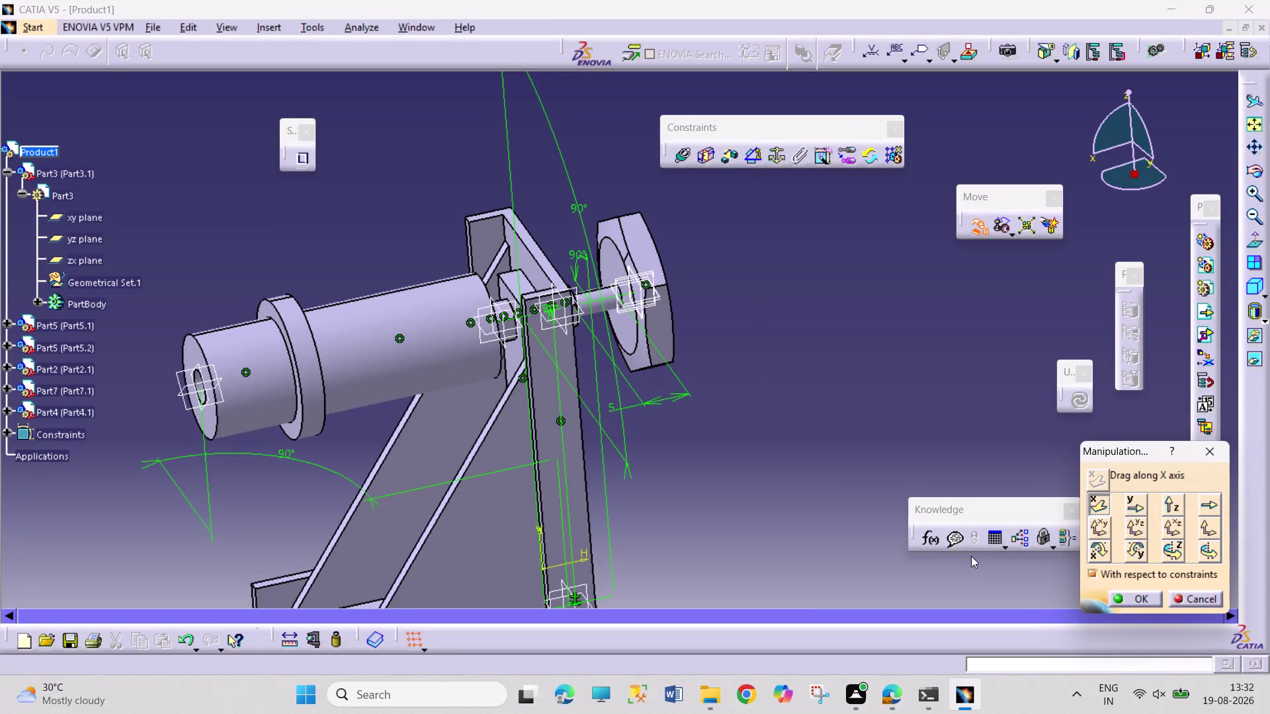
click(1215, 594)
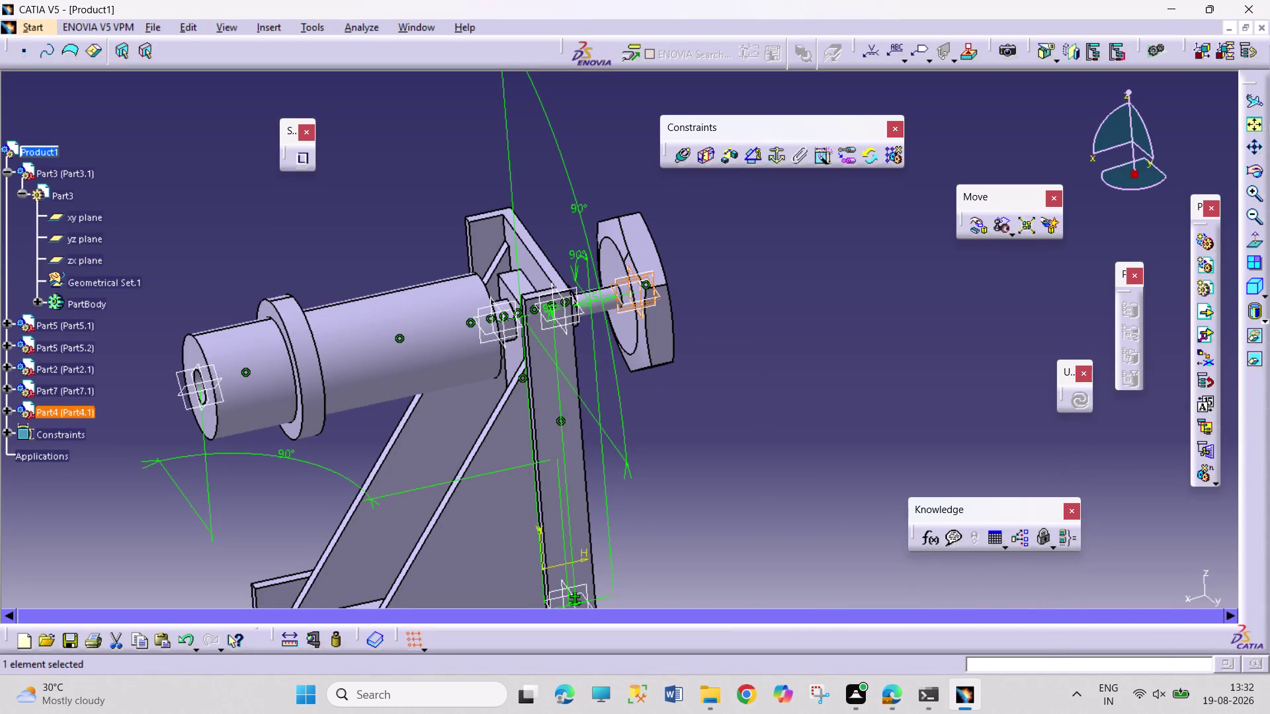
key(ctrl+z)
Slide the washer along a base edge, update constraints, and close the conflict report.
middle_drag(758, 489, 786, 294)
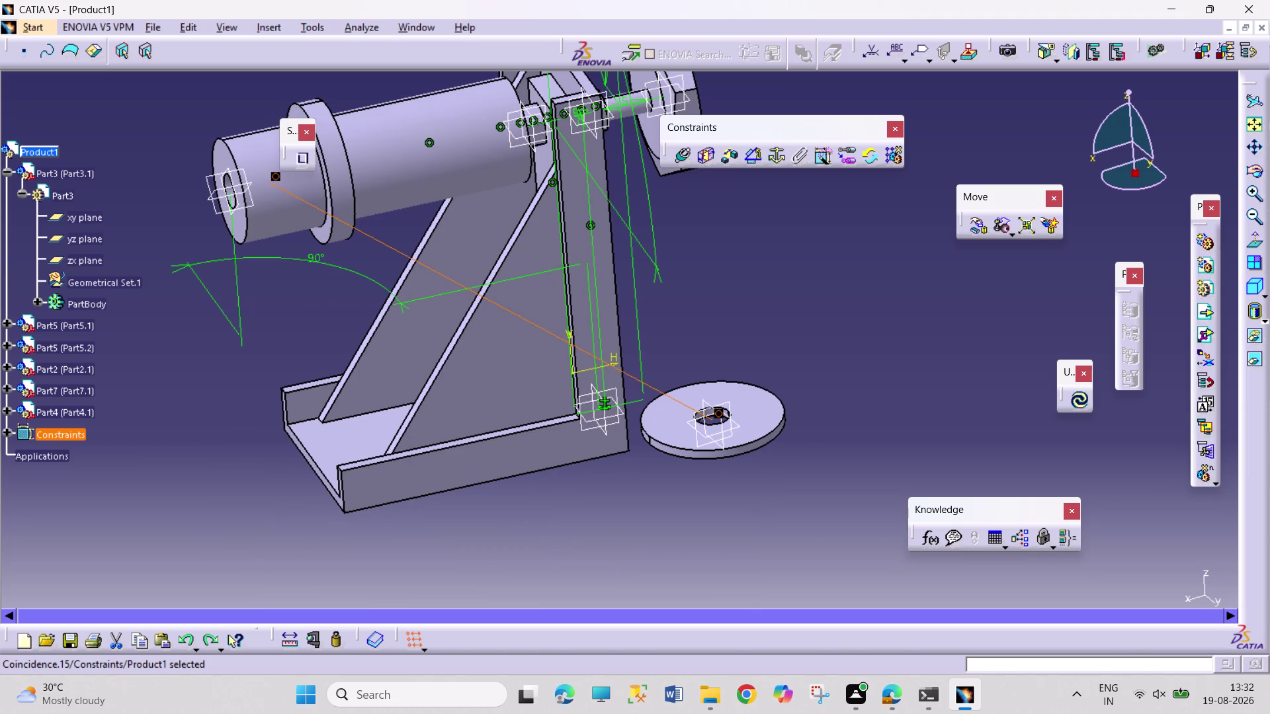
click(684, 156)
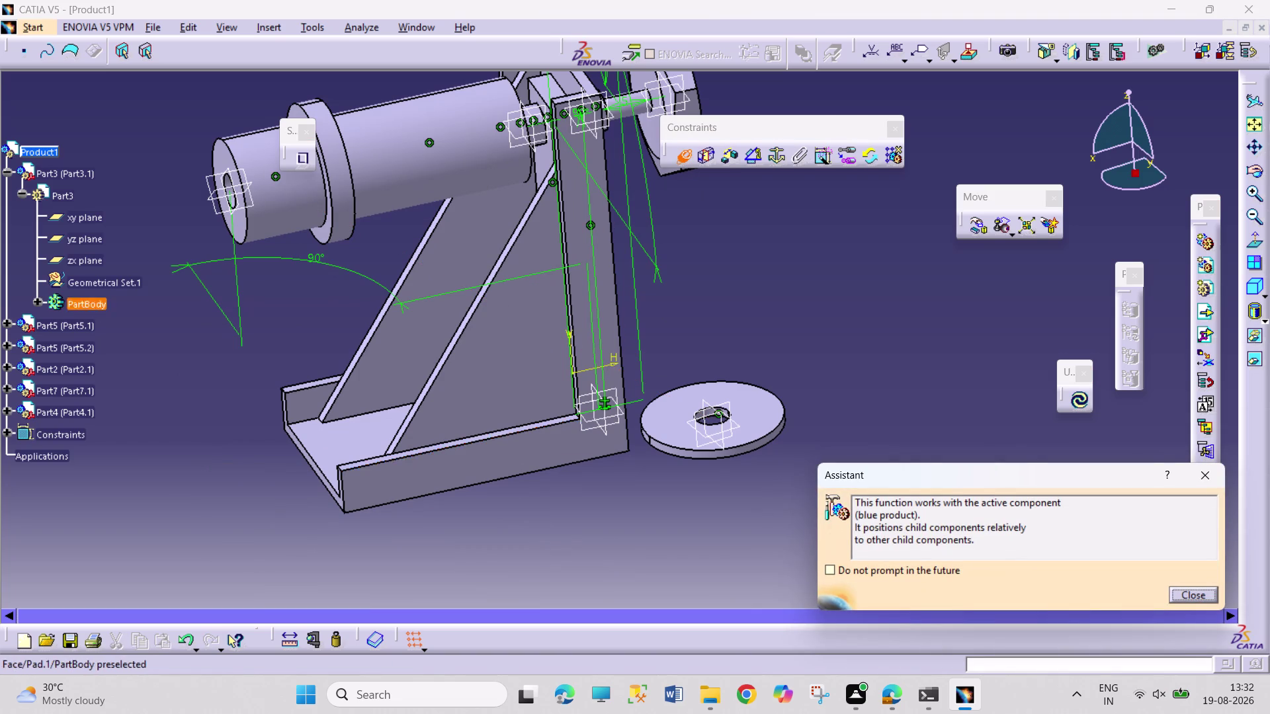
click(980, 237)
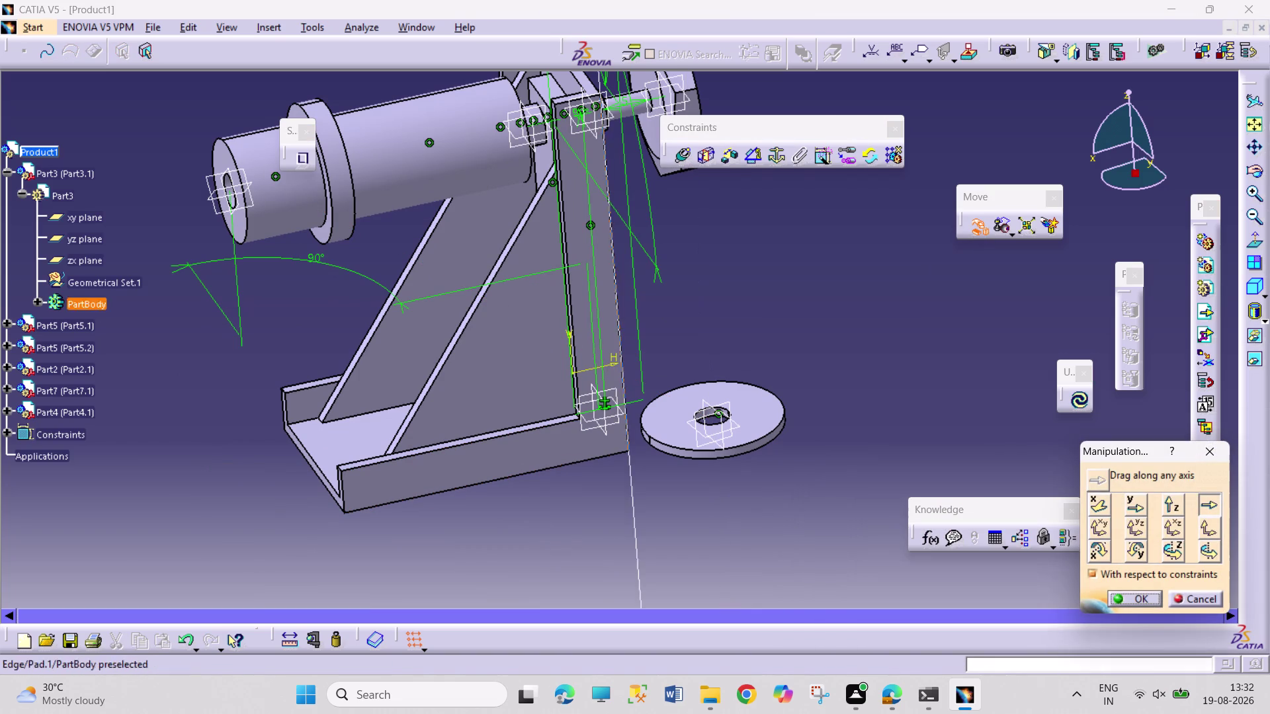
click(588, 464)
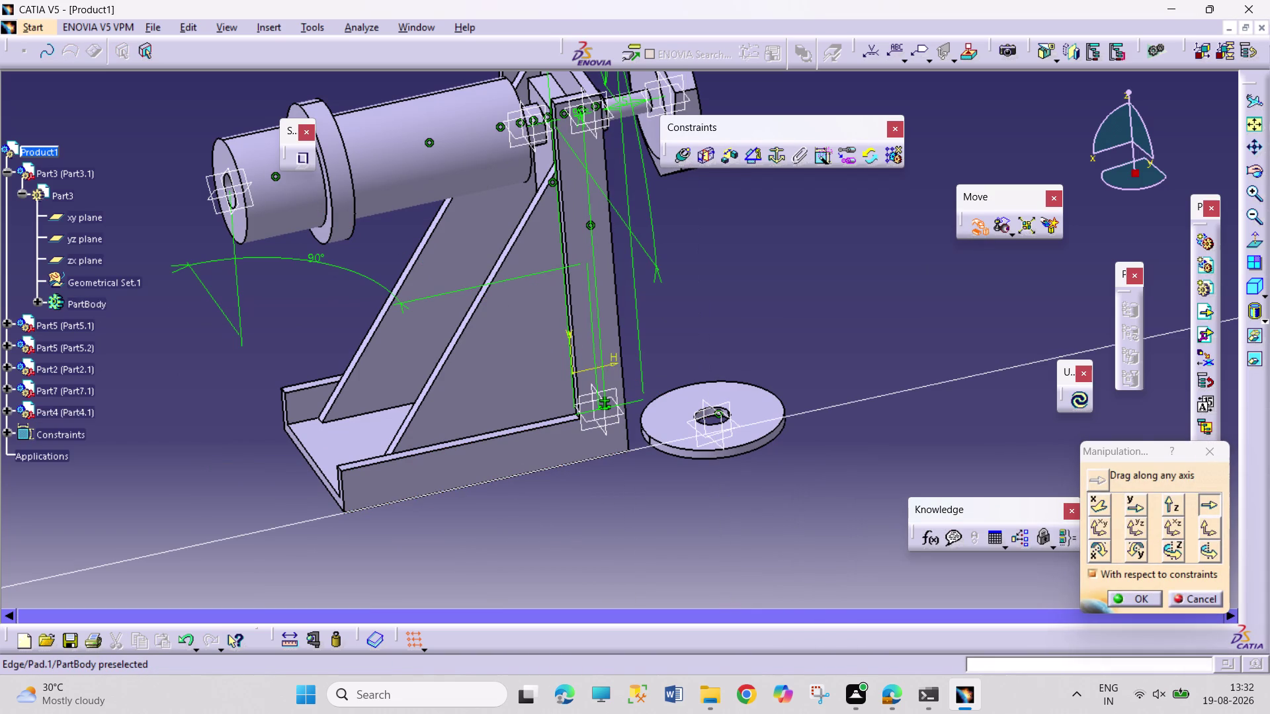
click(567, 464)
drag(732, 439, 320, 490)
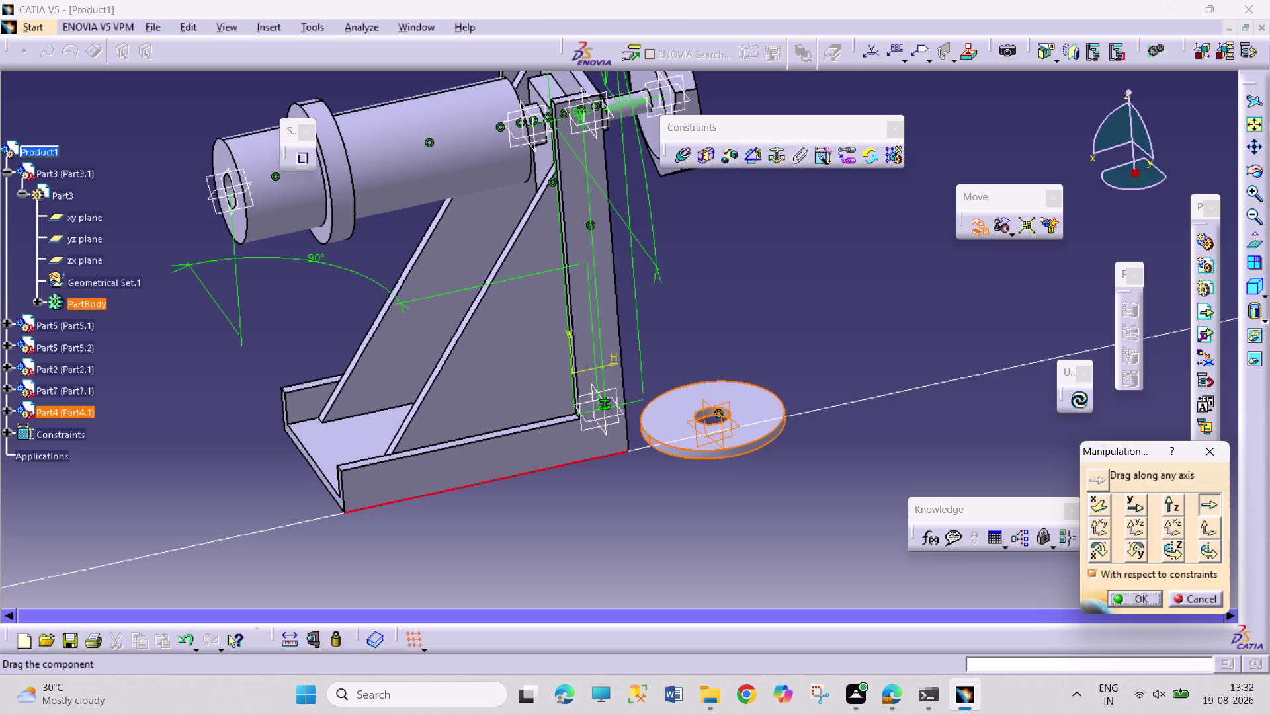
drag(319, 490, 771, 310)
drag(748, 427, 727, 270)
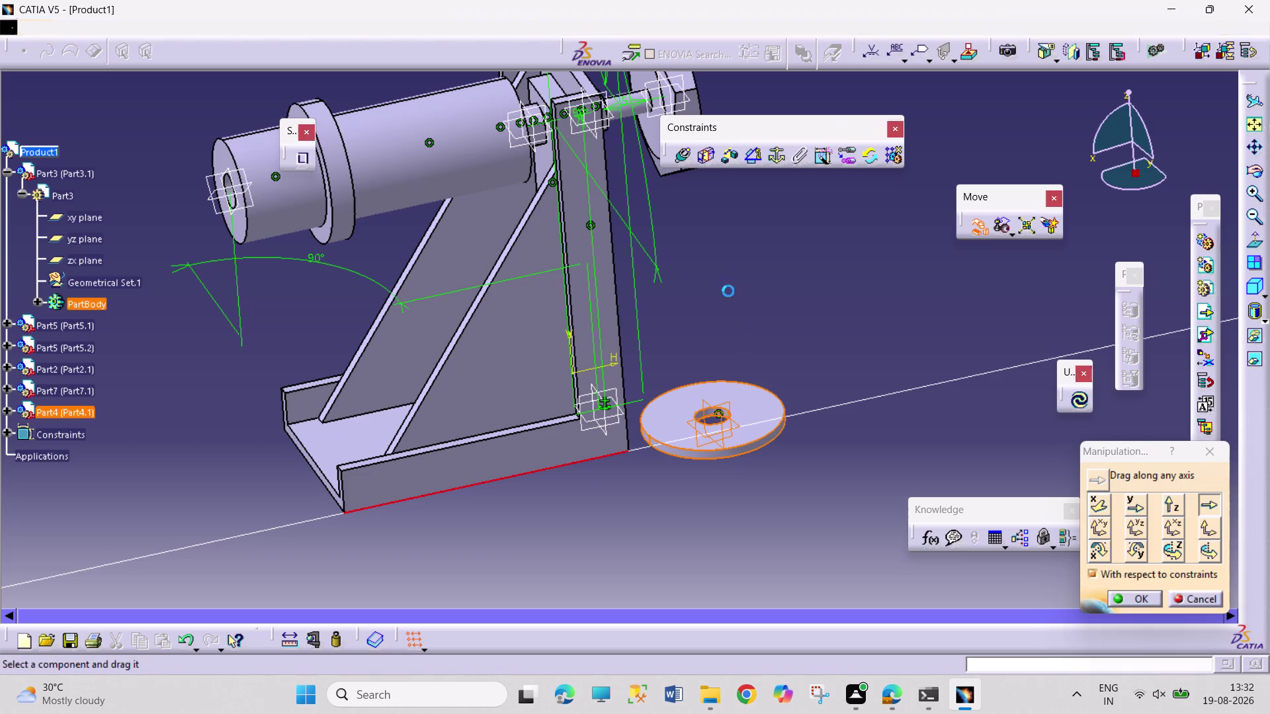
click(1083, 407)
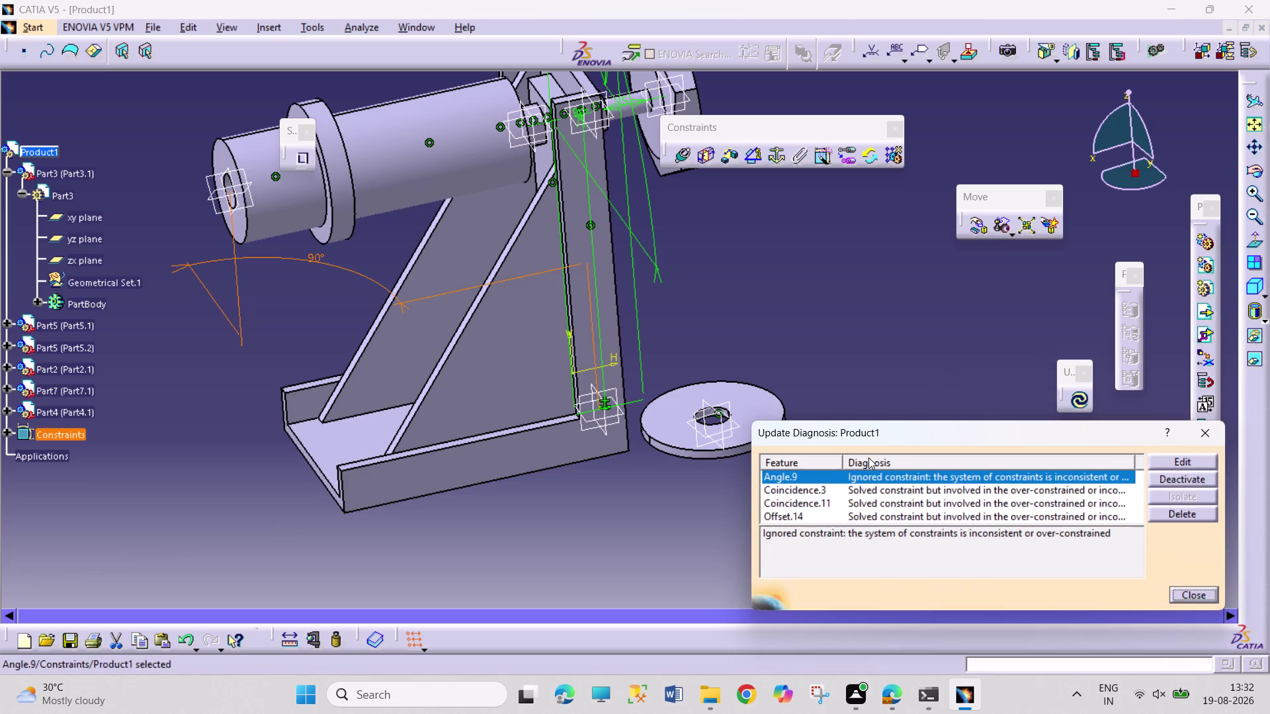
click(1222, 434)
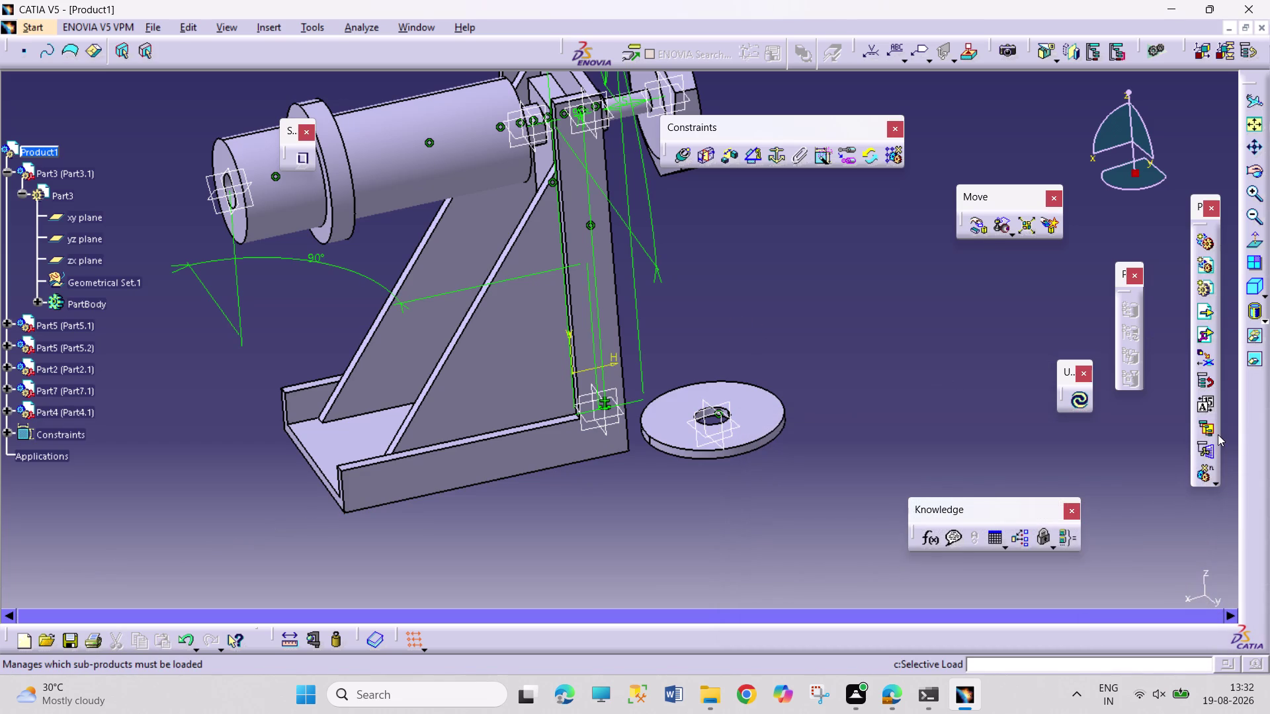
Undo the moves and remove the washer, Part4, from the assembly.
key(ctrl+z)
key(ctrl+z)
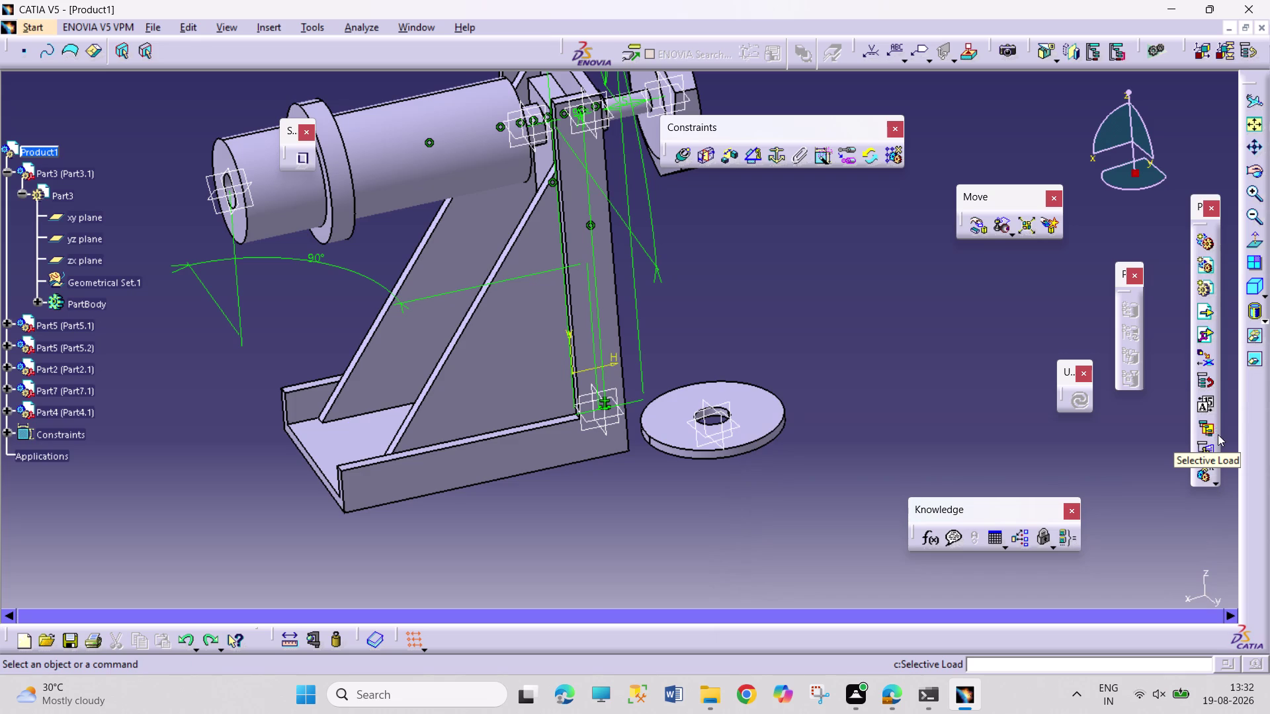
key(ctrl+z)
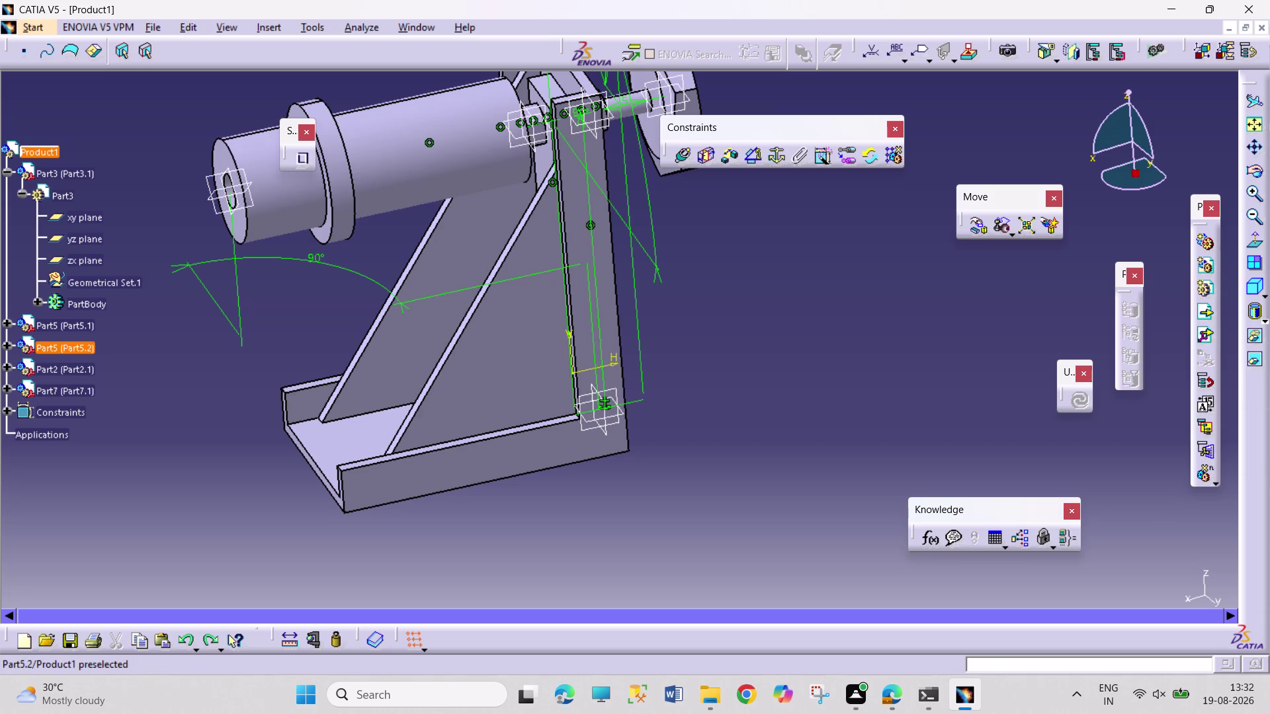
Insert the existing WASHER part file into Product1.
click(273, 31)
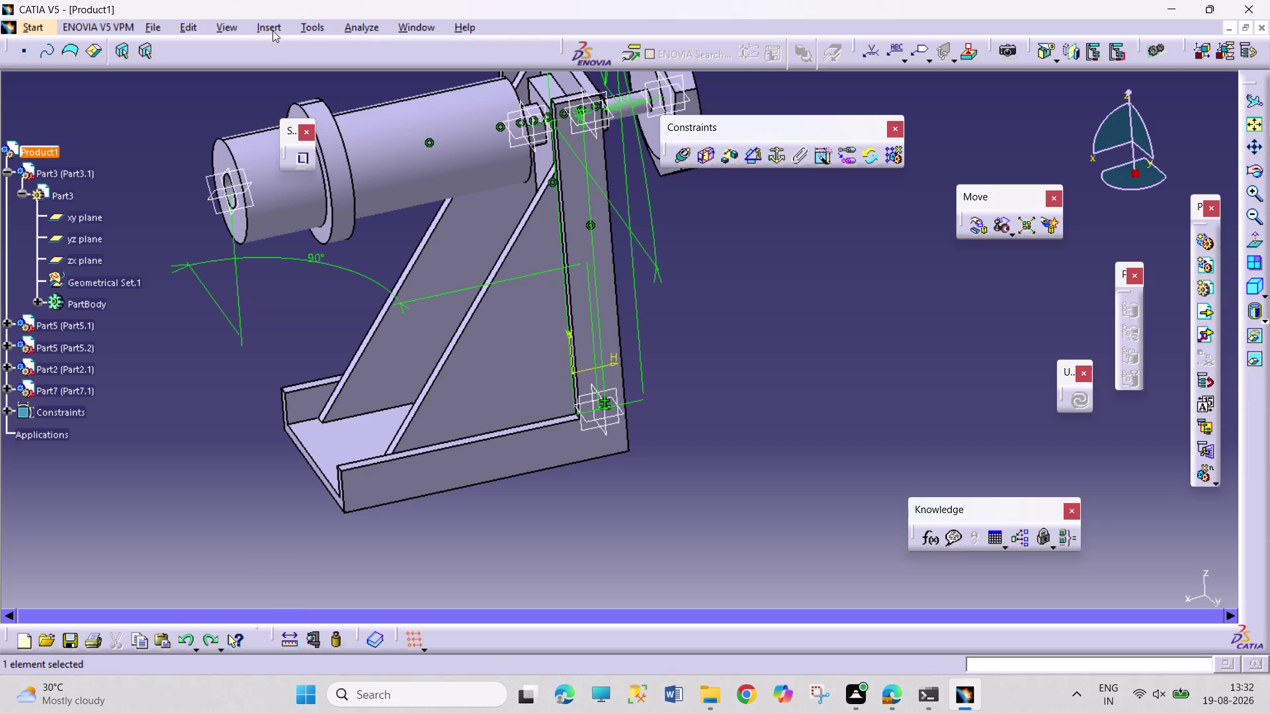
right_click(43, 154)
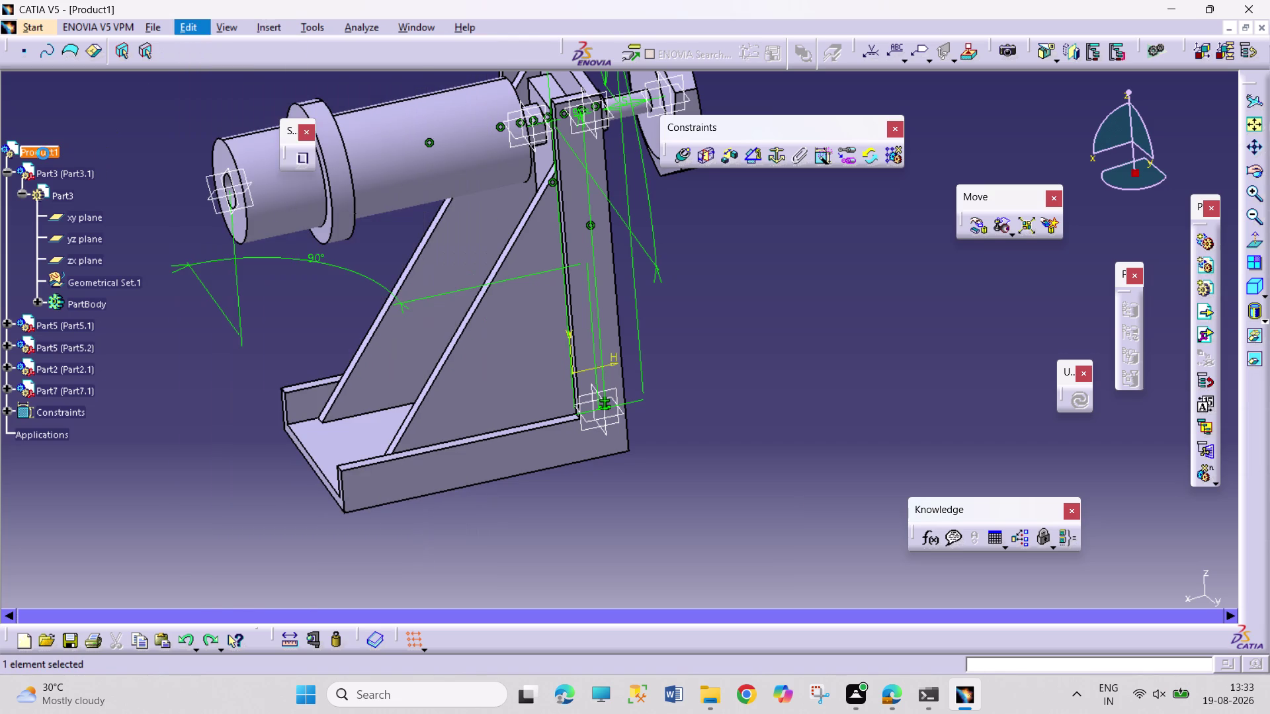
right_click(43, 154)
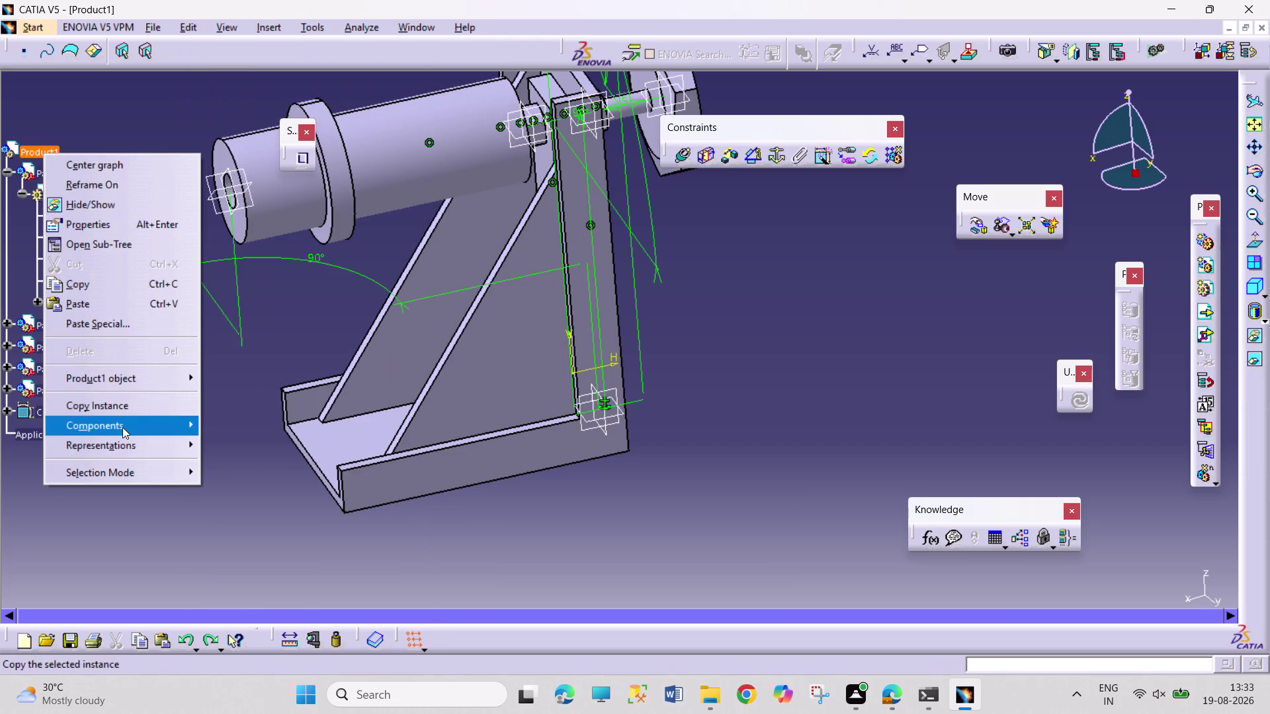
click(123, 427)
drag(330, 504, 332, 495)
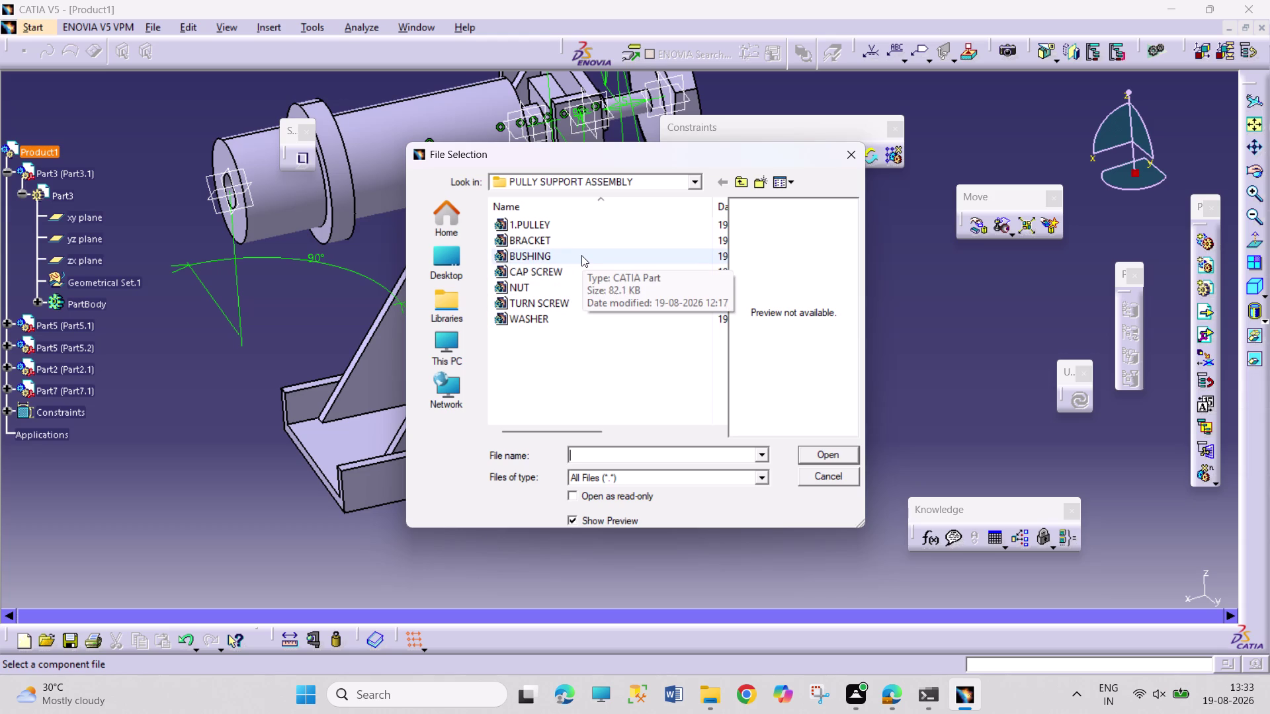
click(595, 316)
click(846, 454)
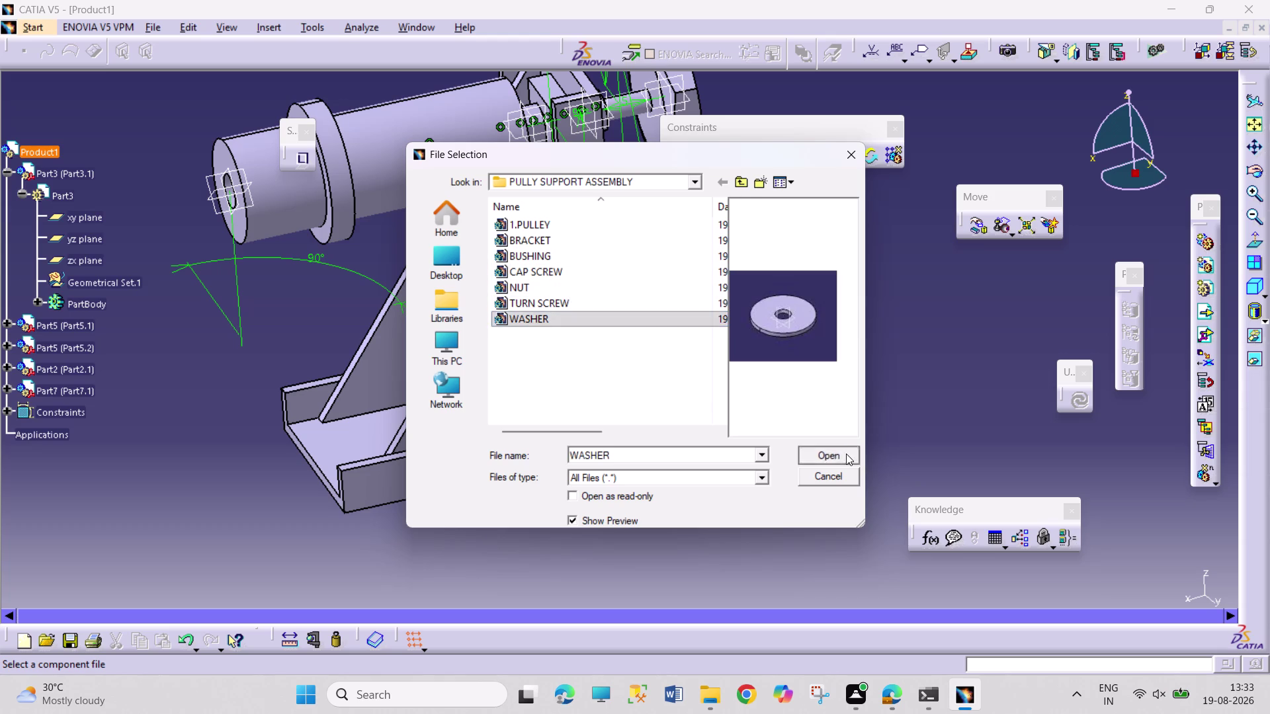
click(837, 470)
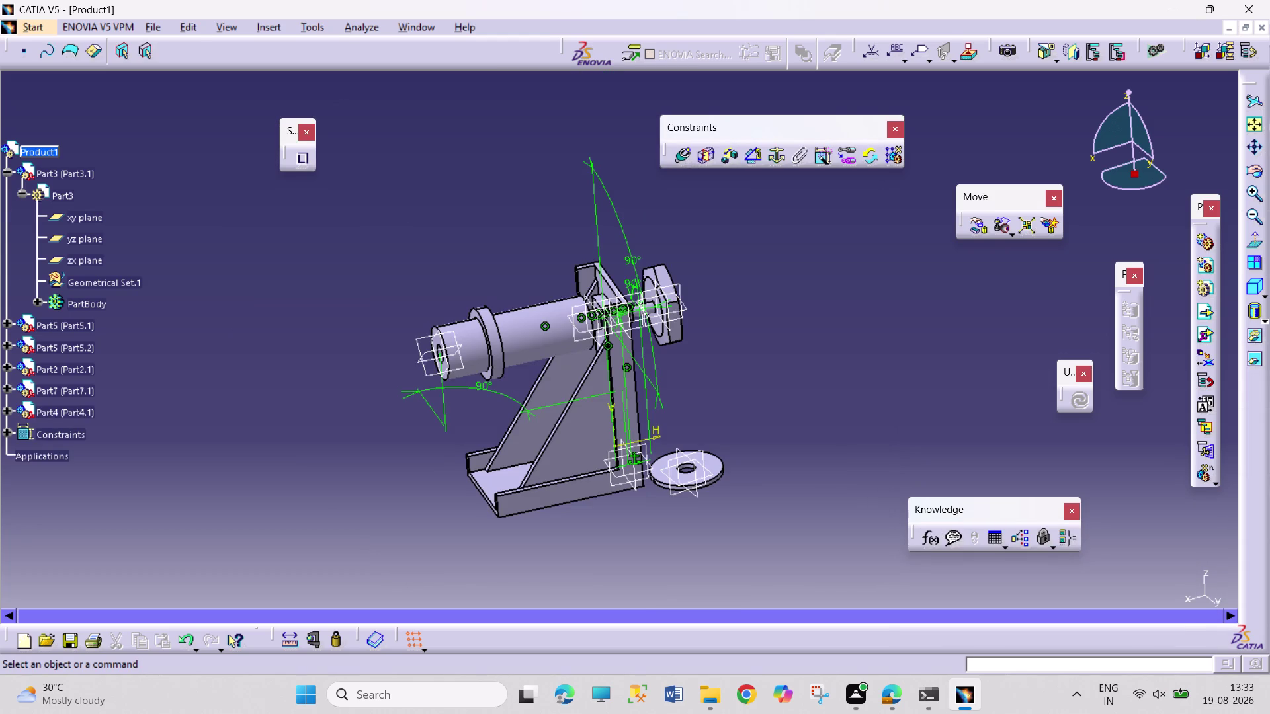
Slide the washer away from the bracket along a base edge.
click(975, 230)
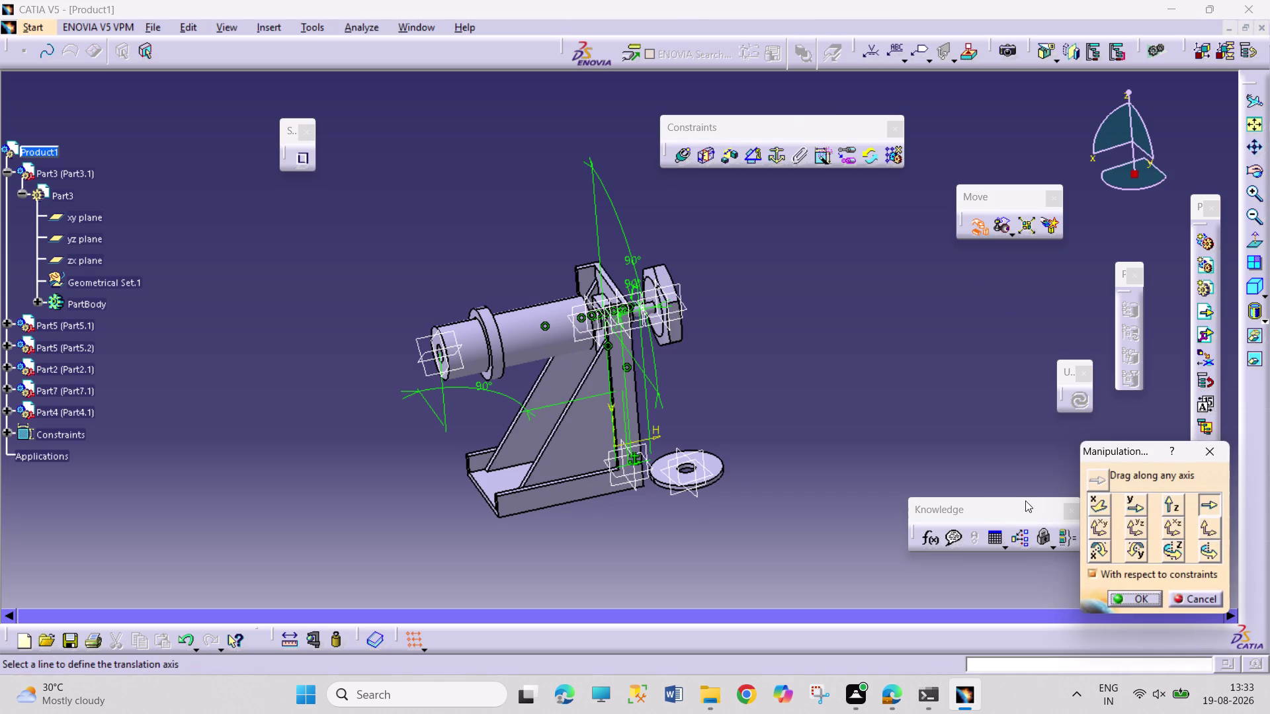
click(602, 496)
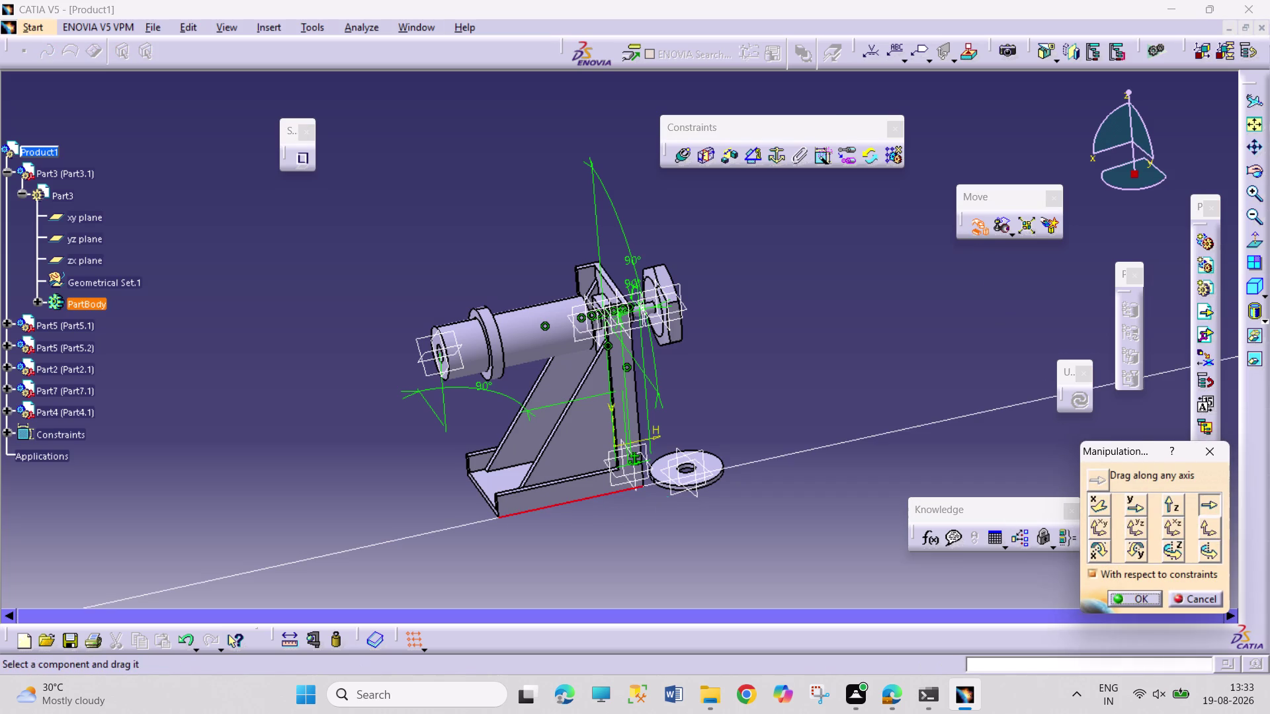
drag(694, 485, 343, 483)
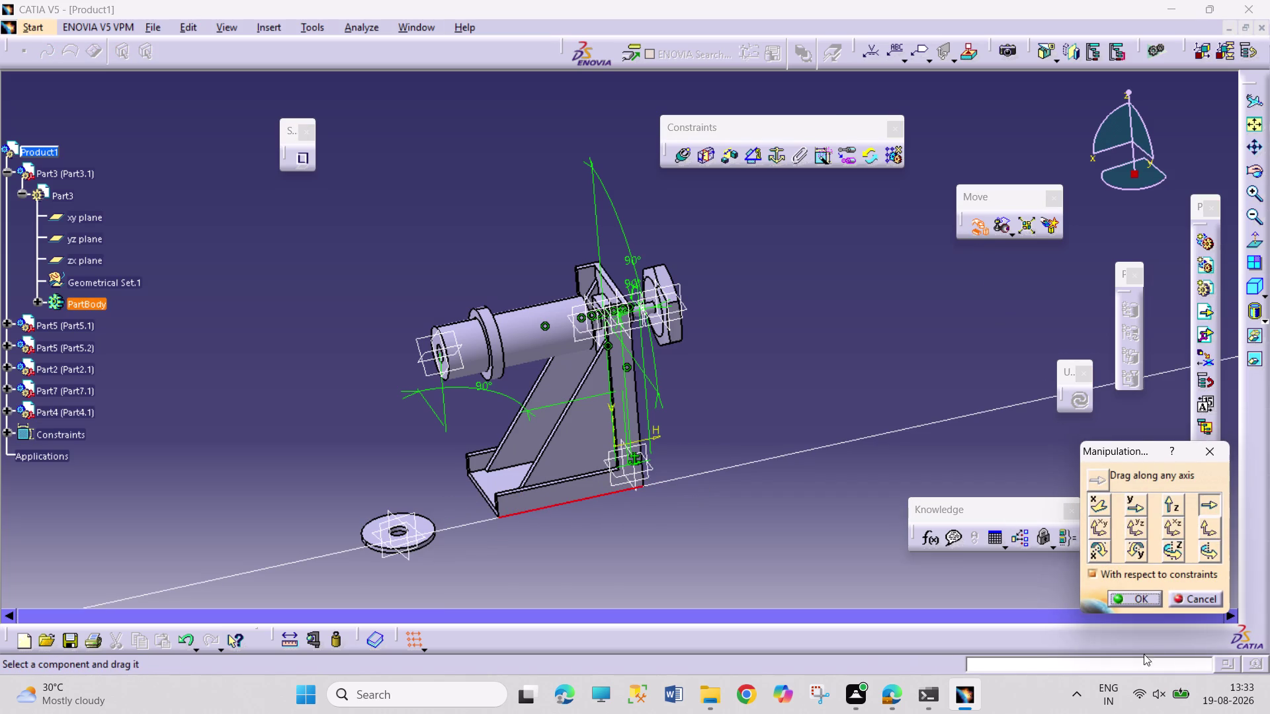
click(1143, 596)
Make the washer's axis coincide with the shaft's centre axis.
click(682, 152)
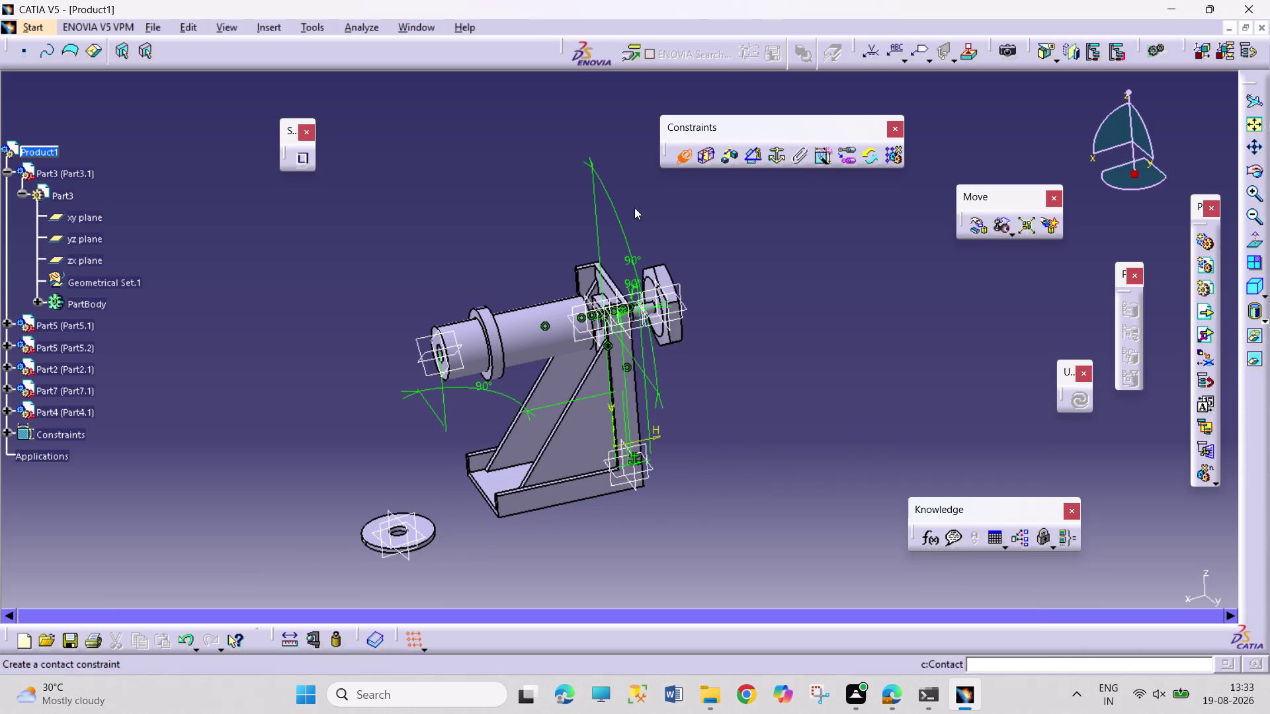
click(510, 333)
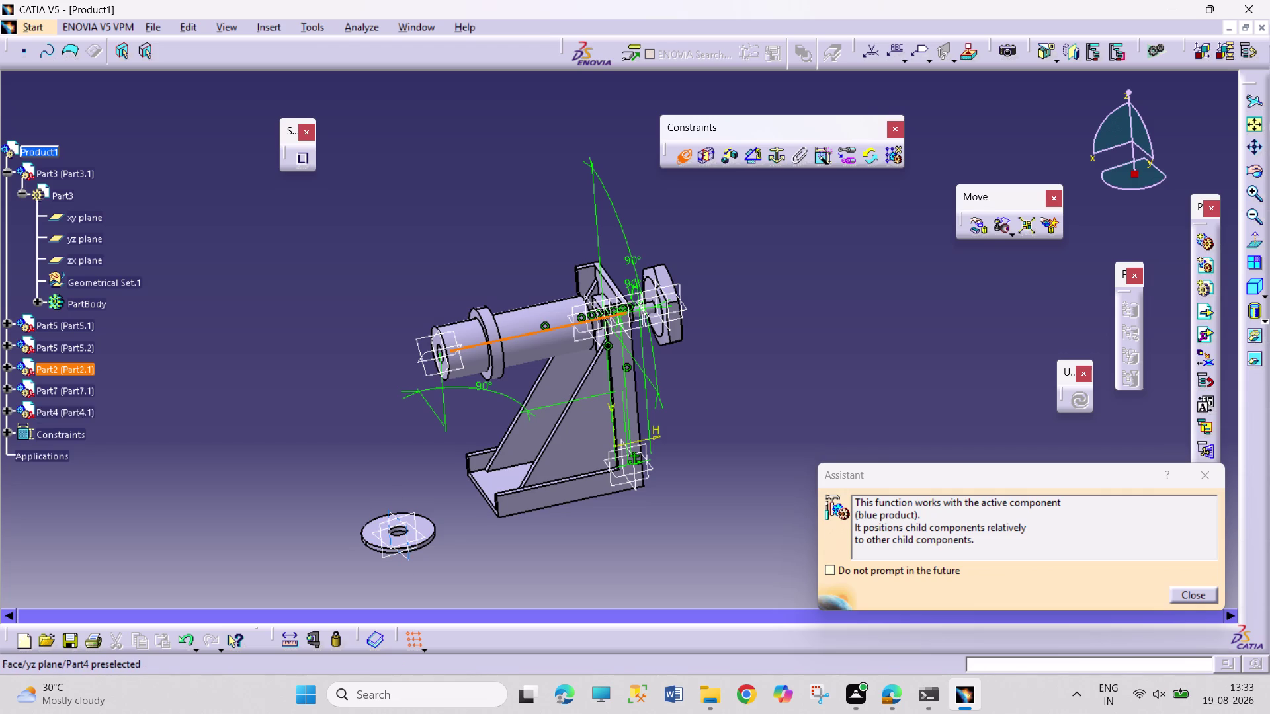
click(402, 533)
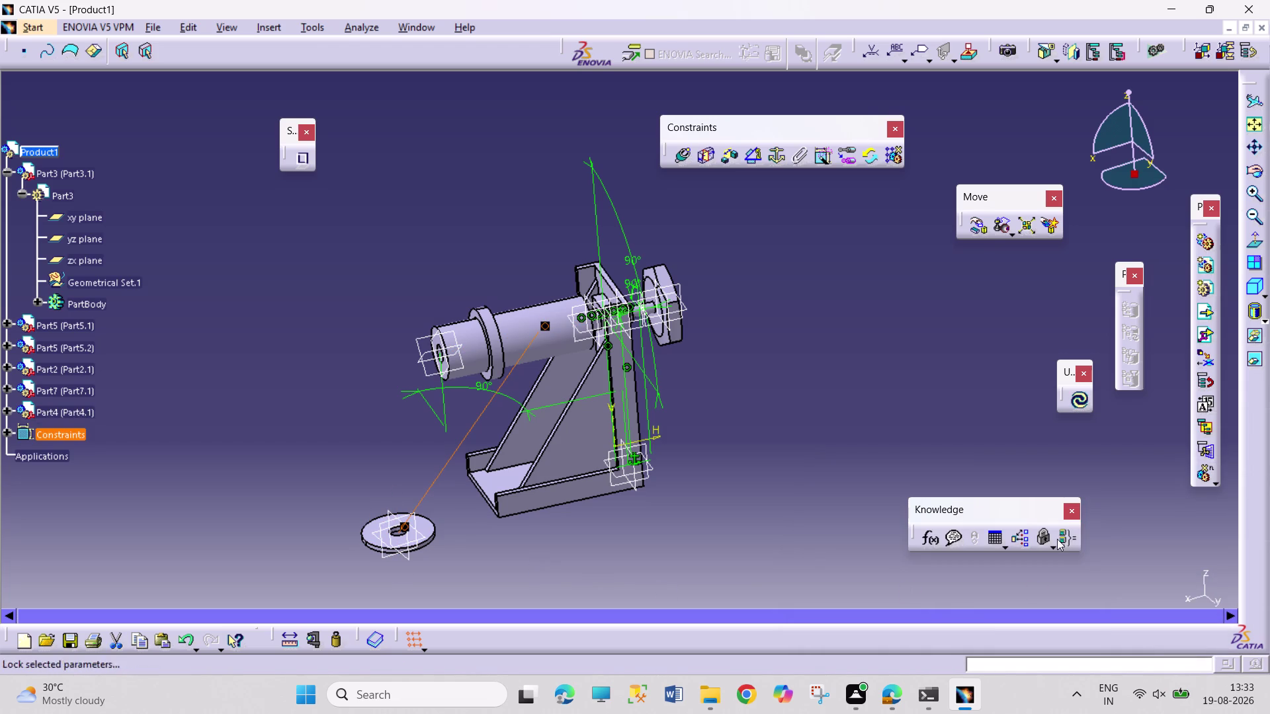
click(1077, 401)
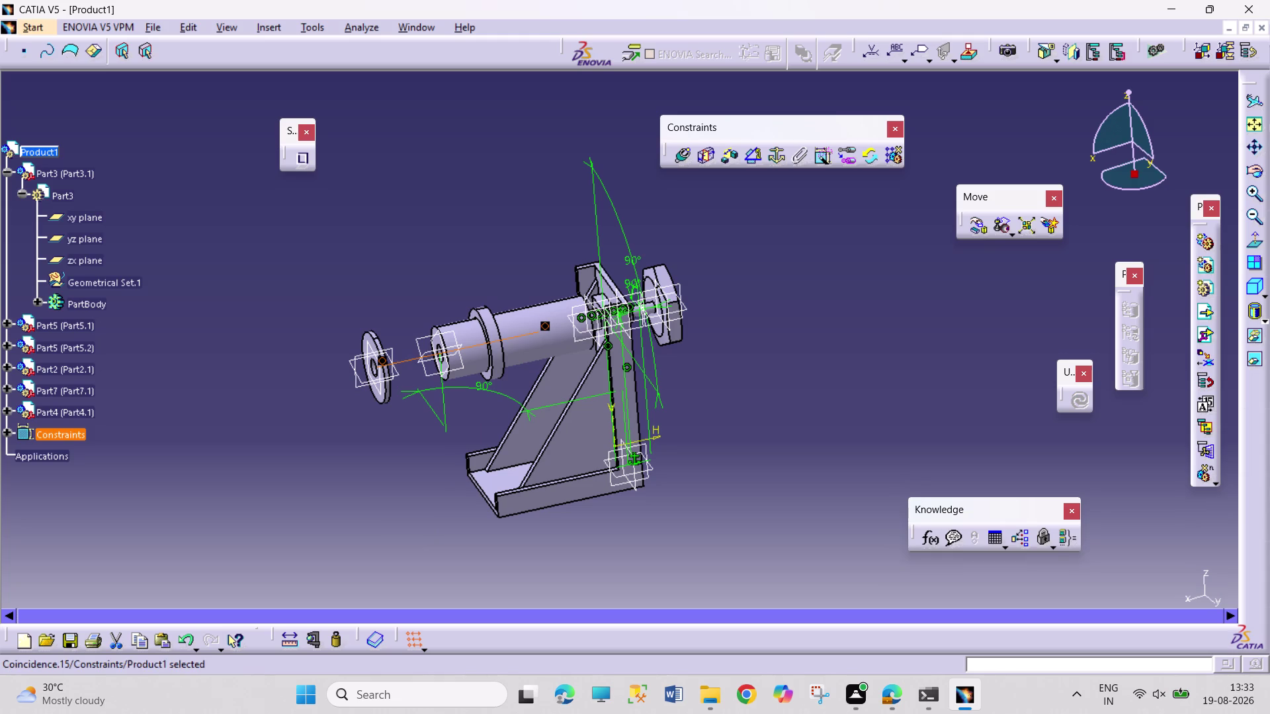
click(836, 469)
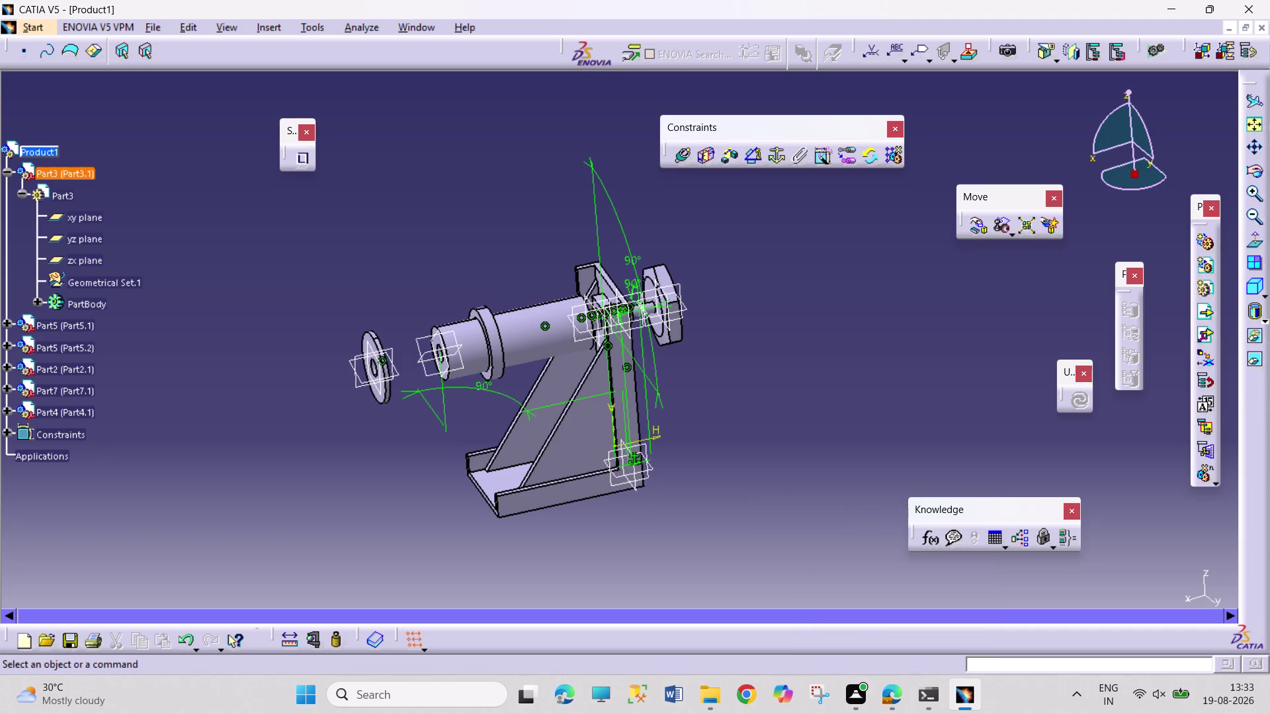
Insert the existing 1.PULLEY part file into the product.
right_click(43, 151)
click(148, 423)
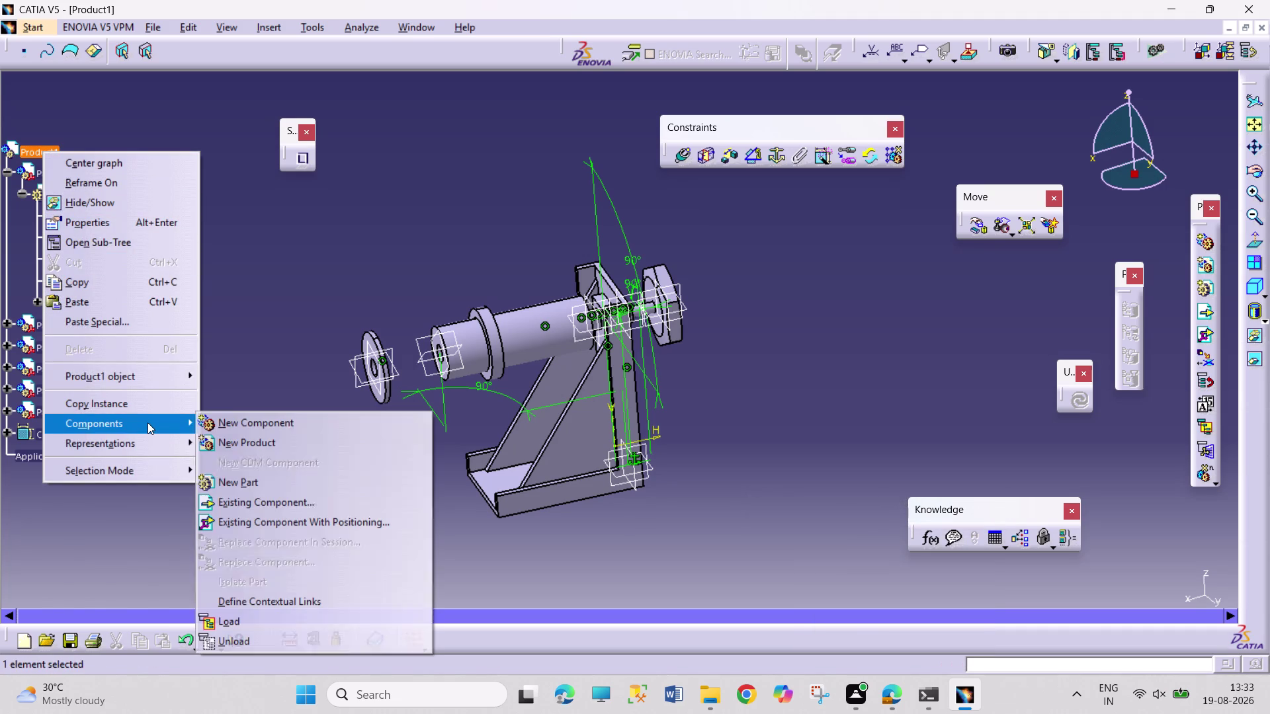
click(271, 504)
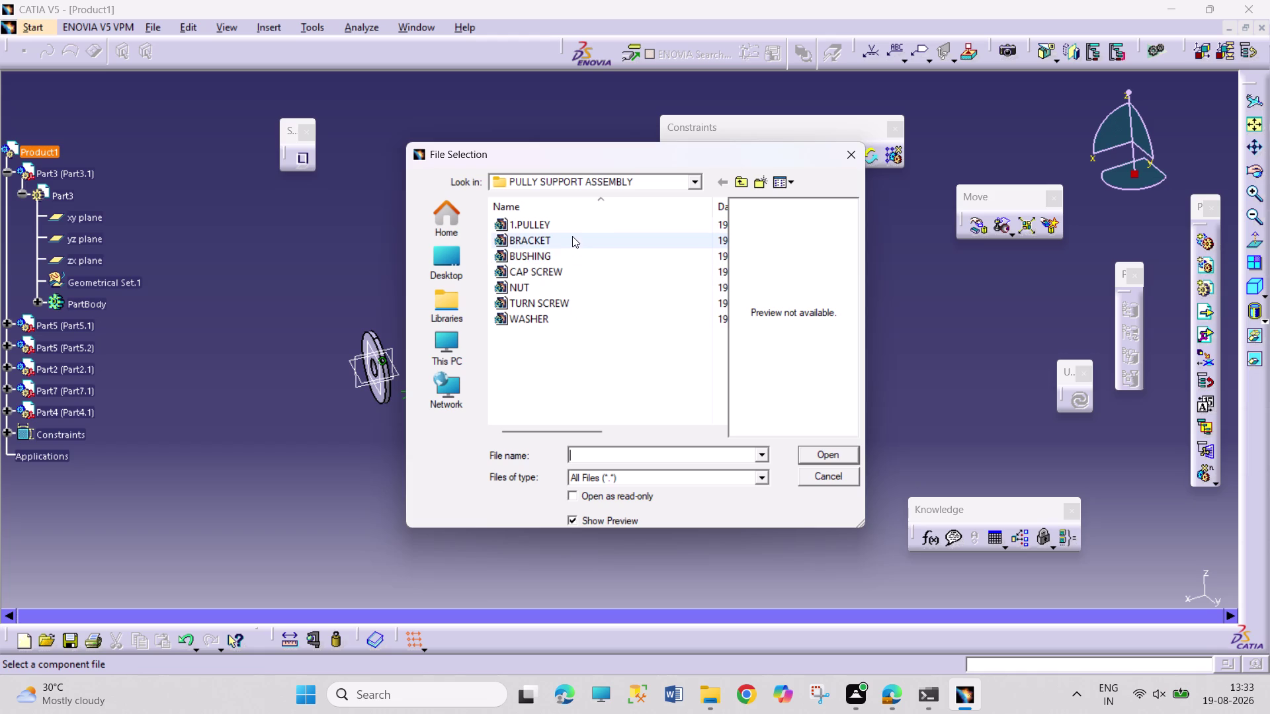
click(583, 221)
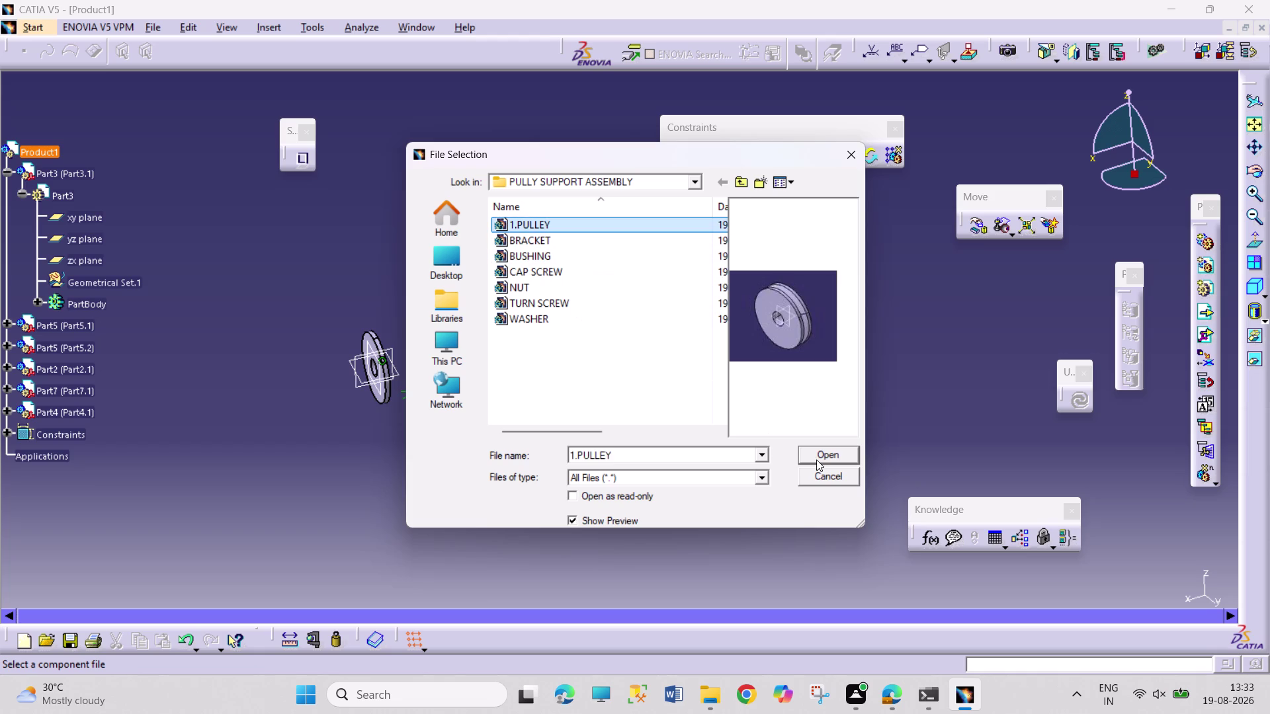
click(818, 459)
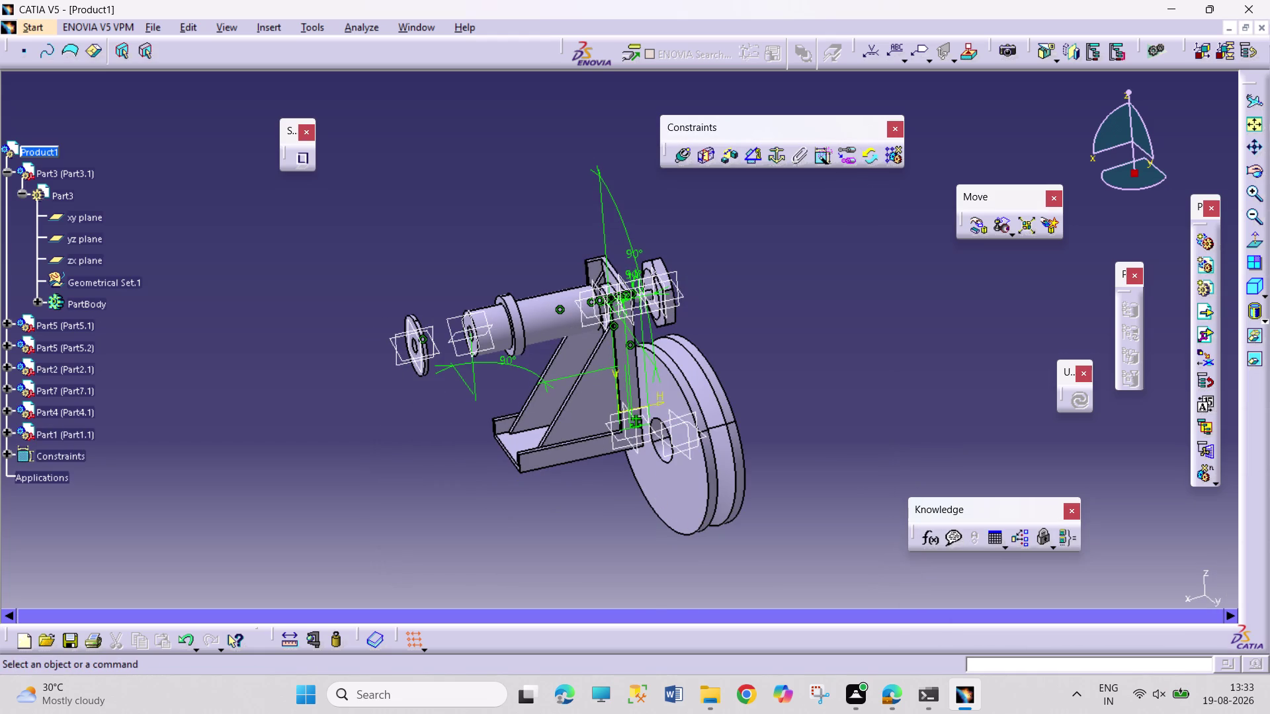
Constrain the yz planes of Part3 and Part4 to a 90° angle.
click(2, 406)
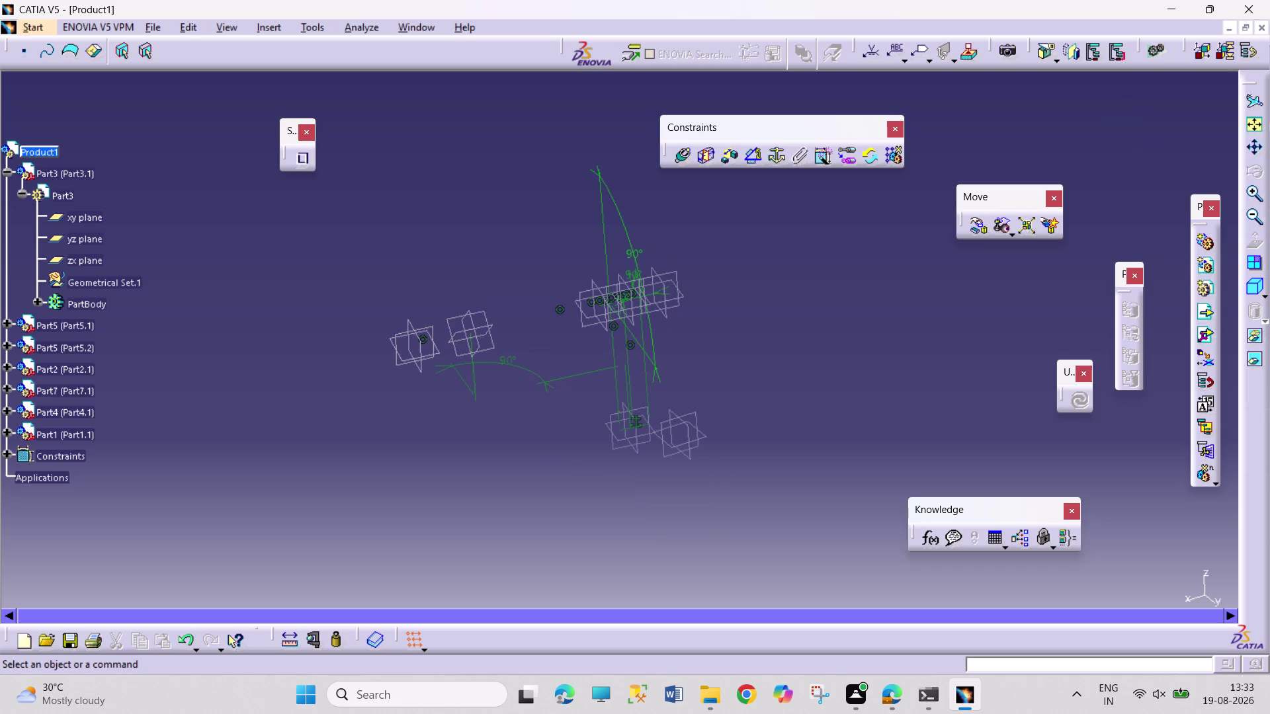
click(12, 412)
click(8, 411)
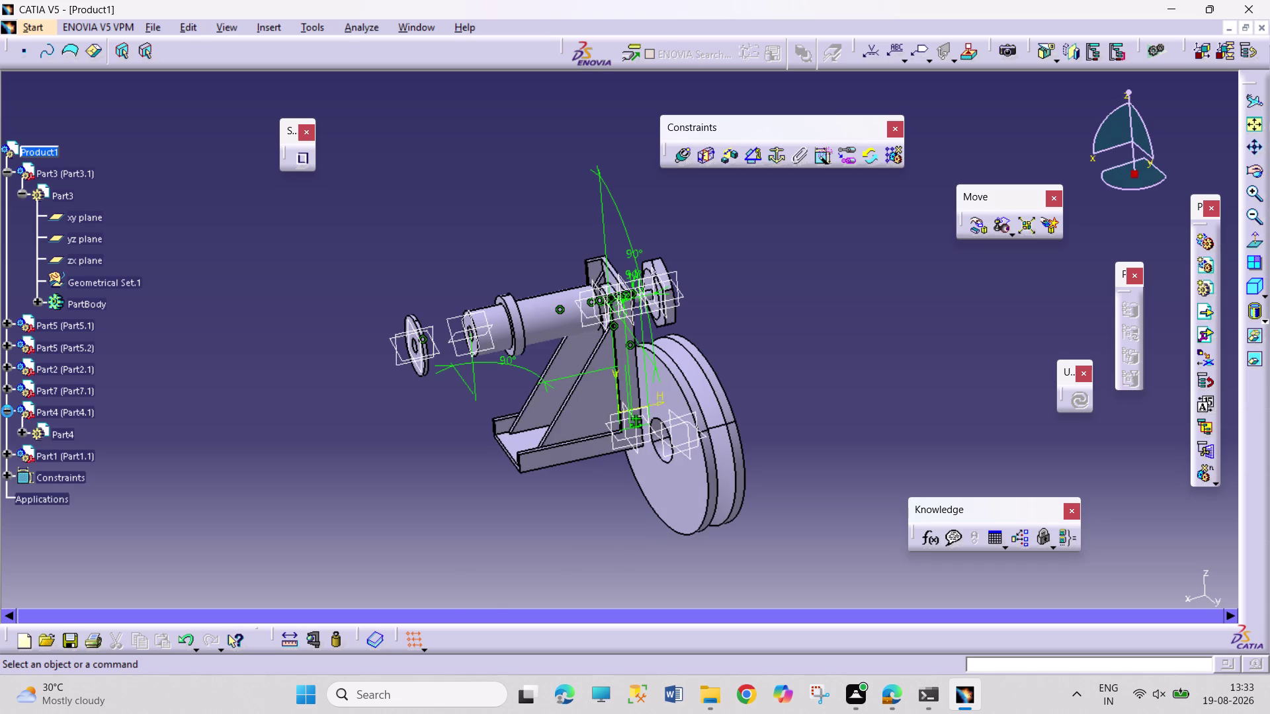
click(22, 430)
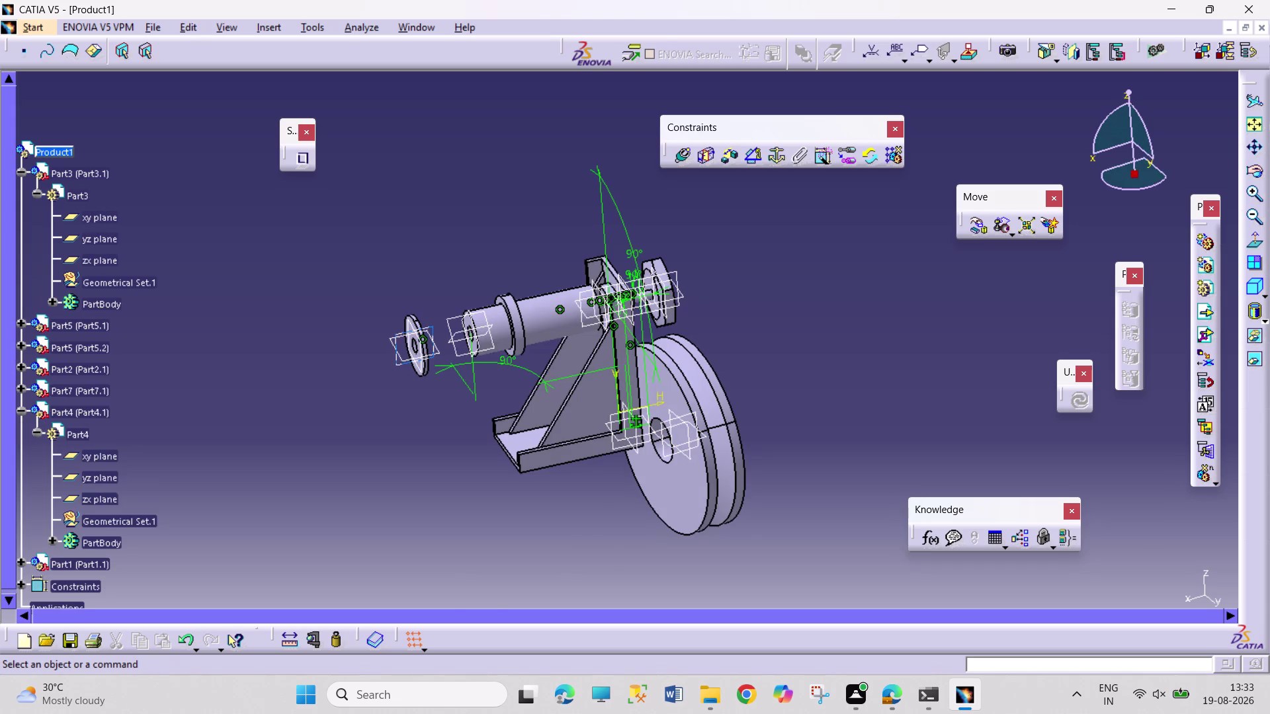
click(95, 480)
click(119, 239)
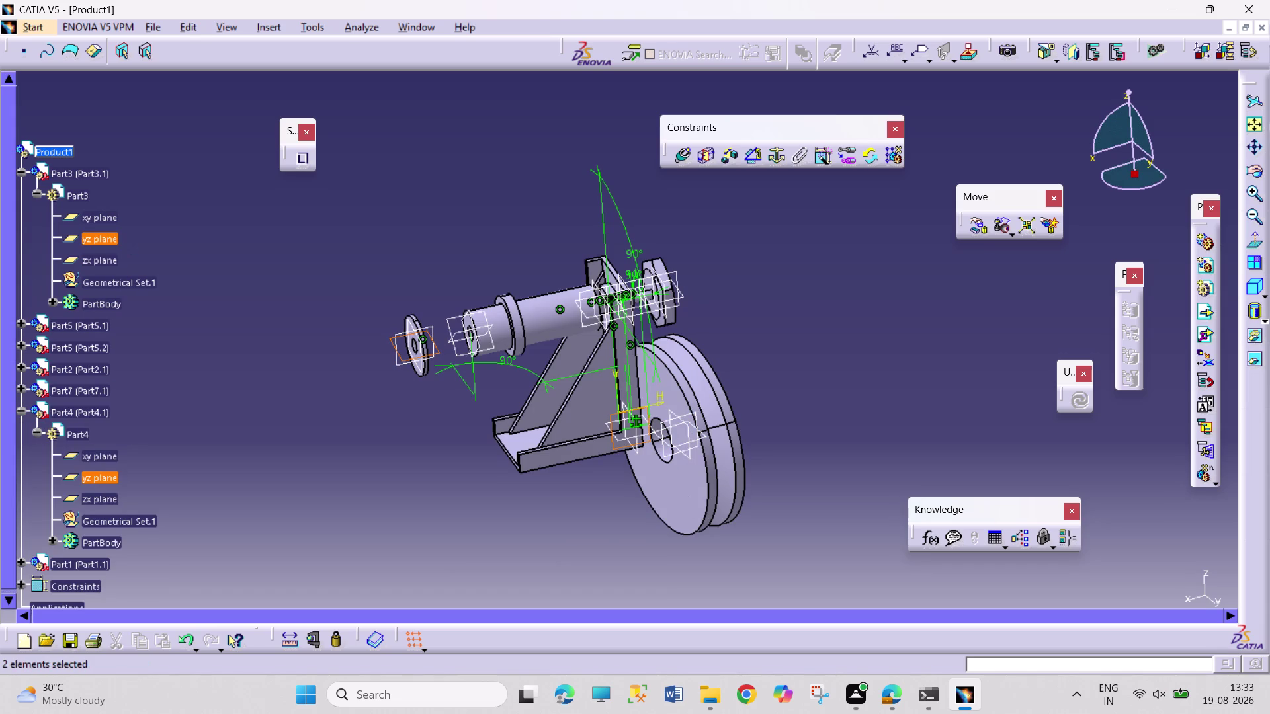
click(757, 157)
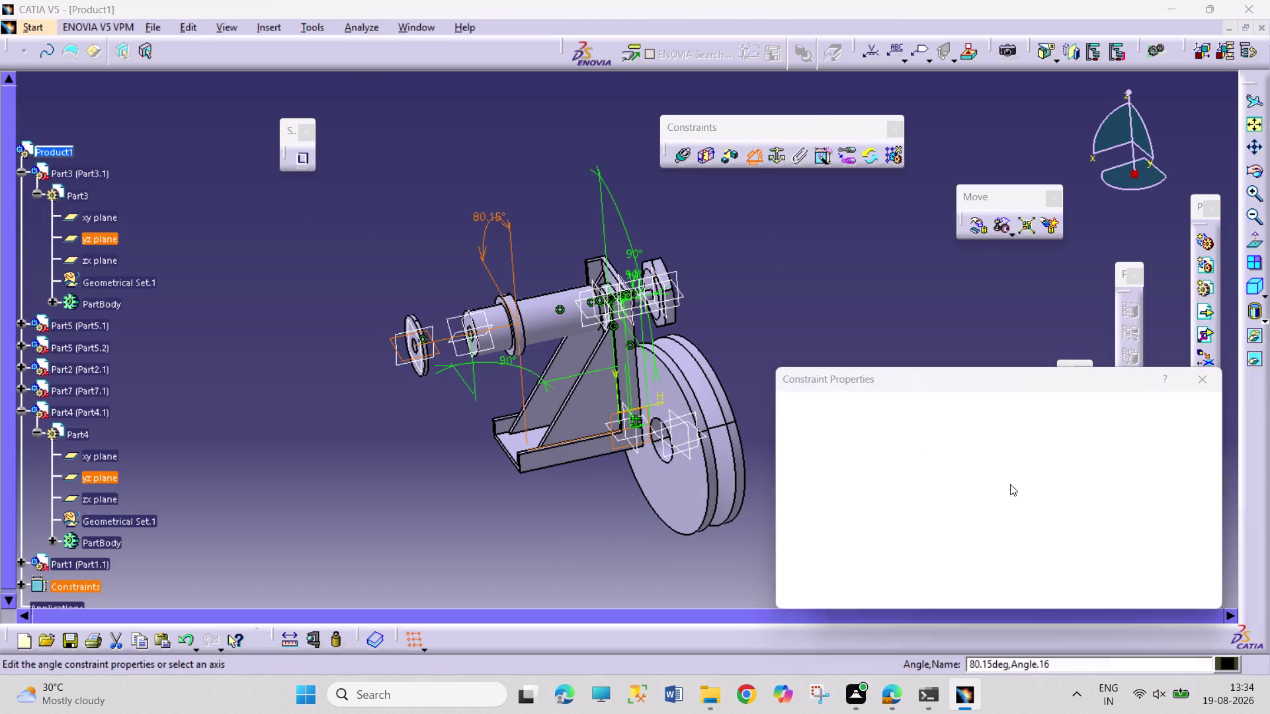
click(1198, 598)
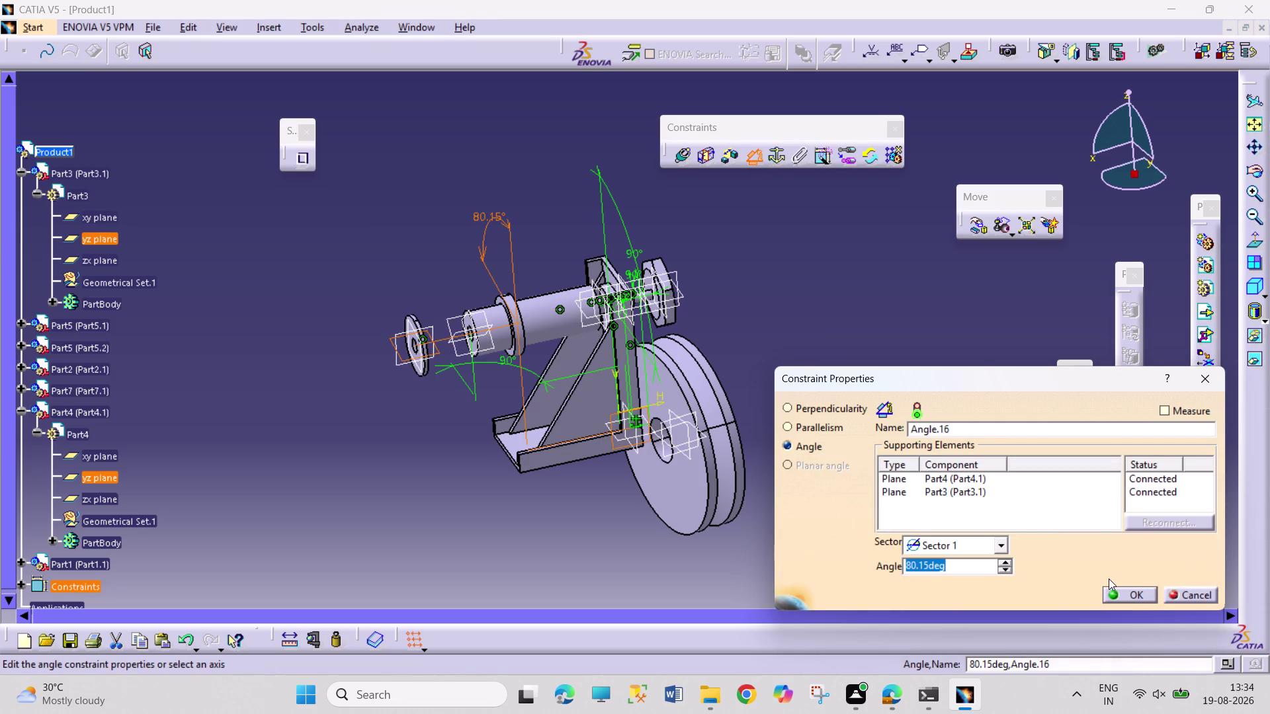
text(90)
key(Return)
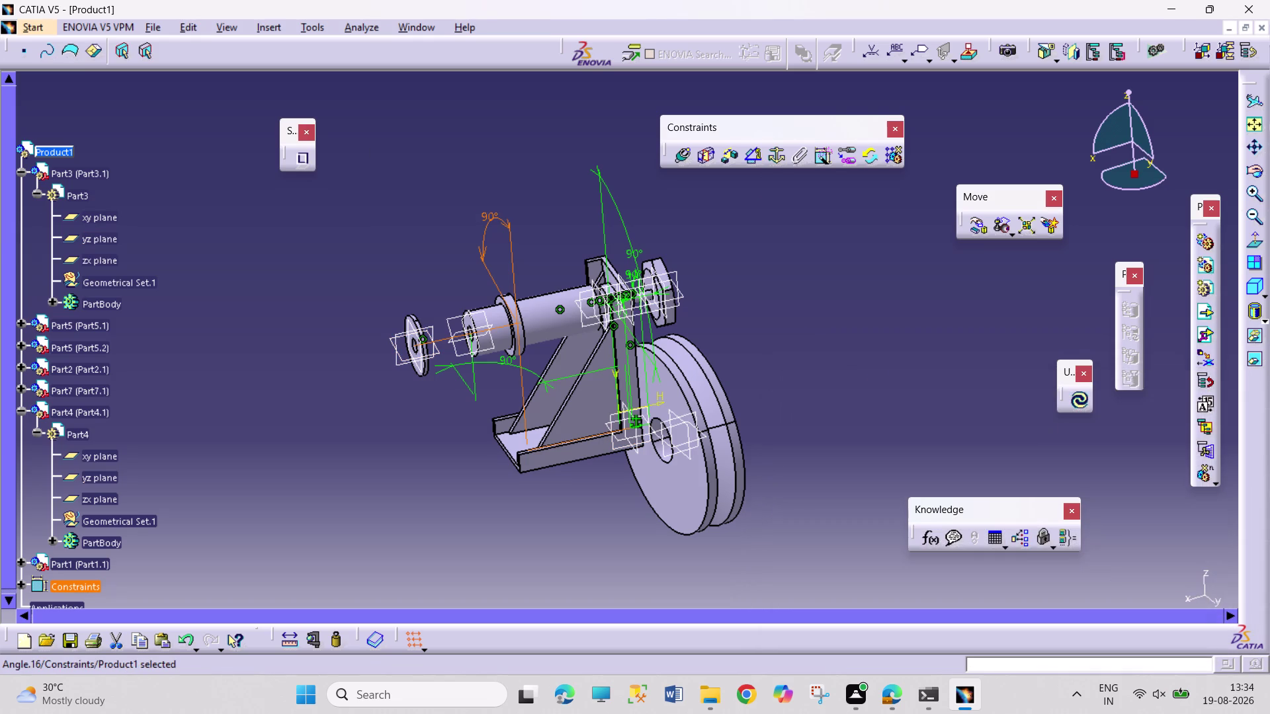
click(877, 375)
click(878, 374)
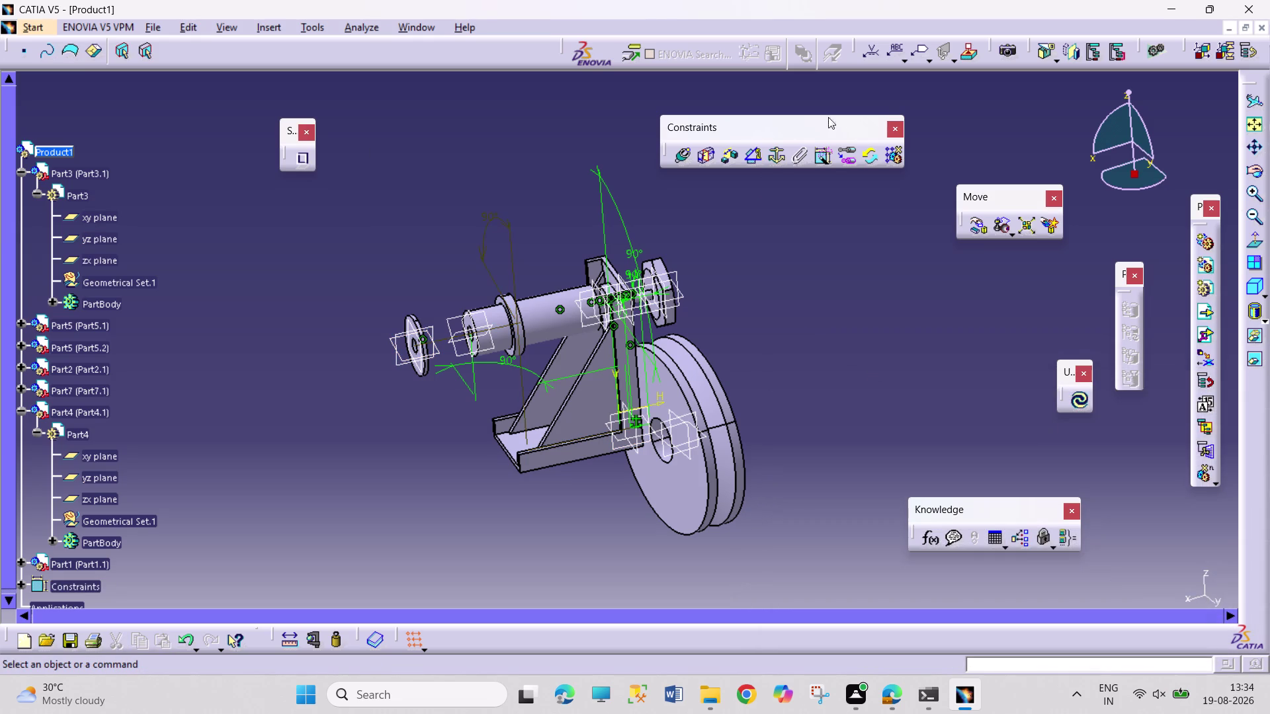
click(680, 156)
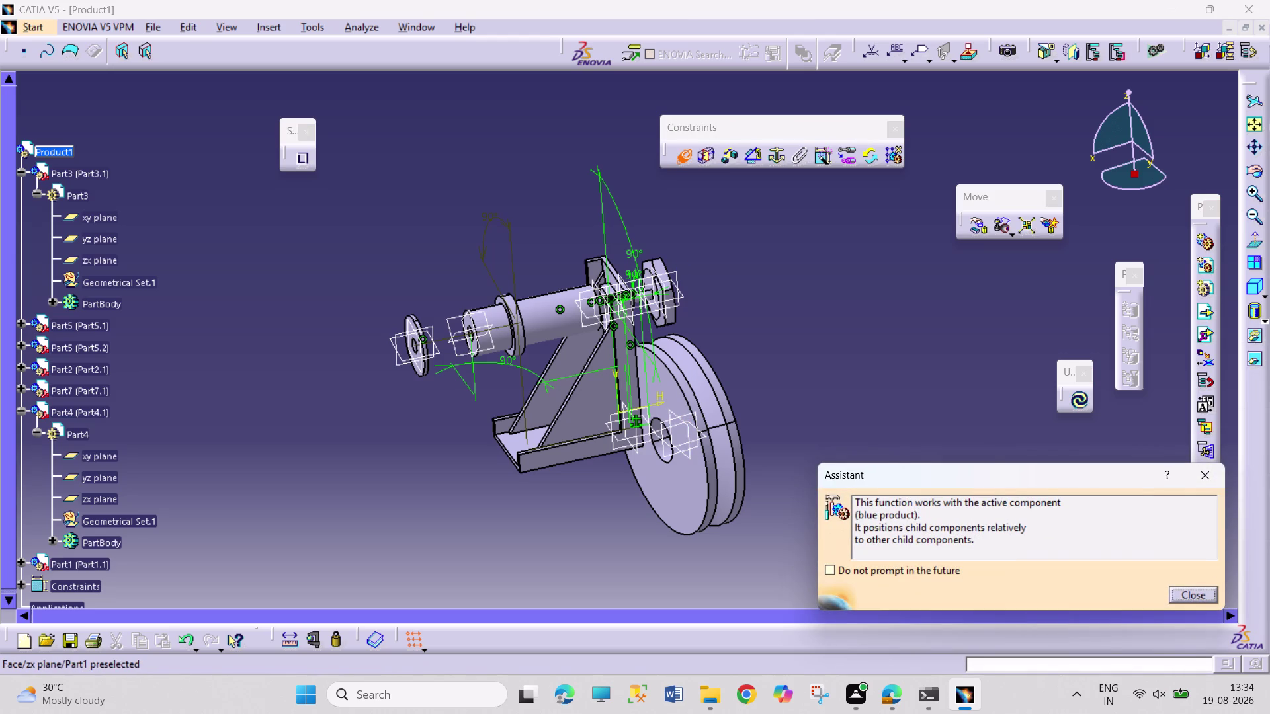
Make the pulley's axis coincide with the shaft's axis and update the assembly.
click(551, 318)
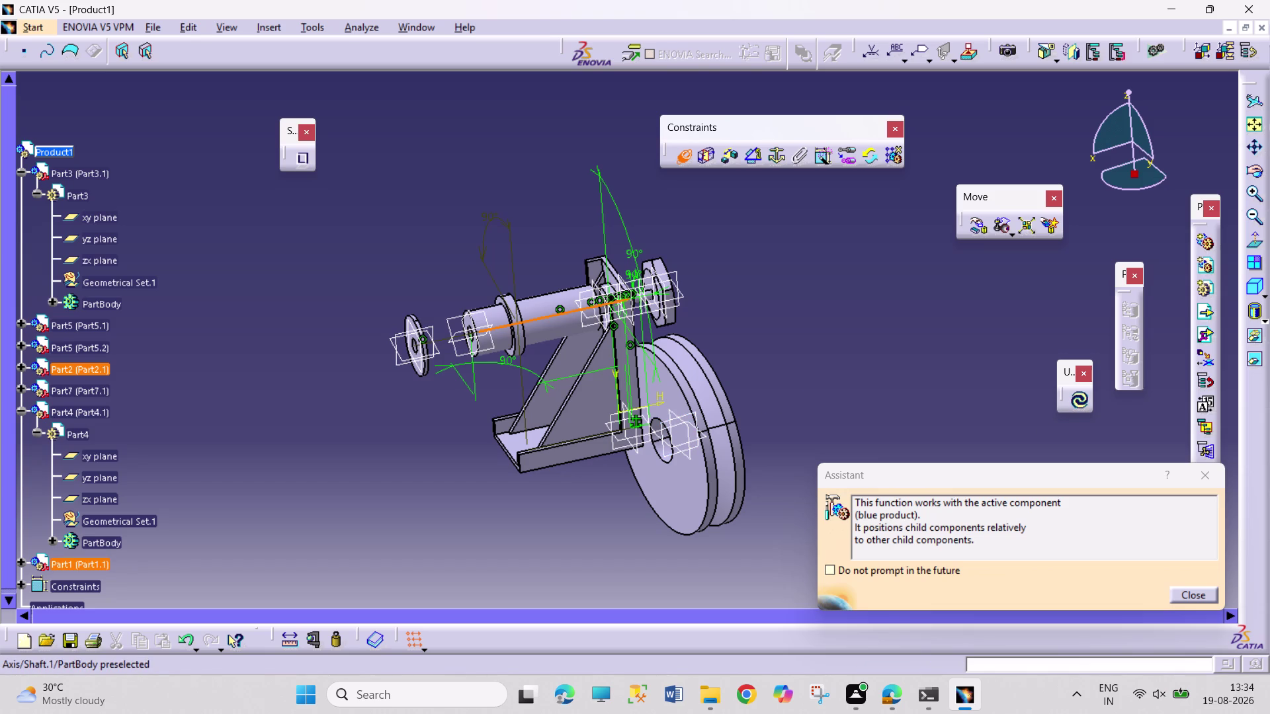
click(714, 426)
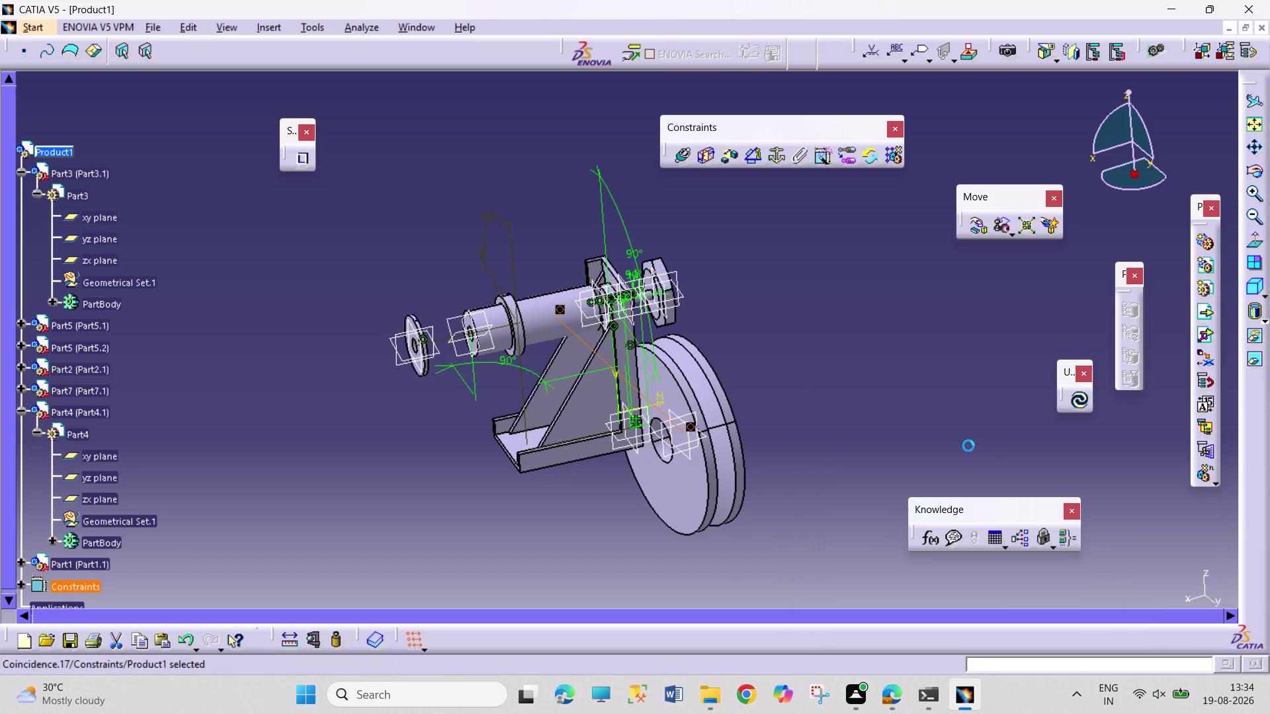
click(1079, 403)
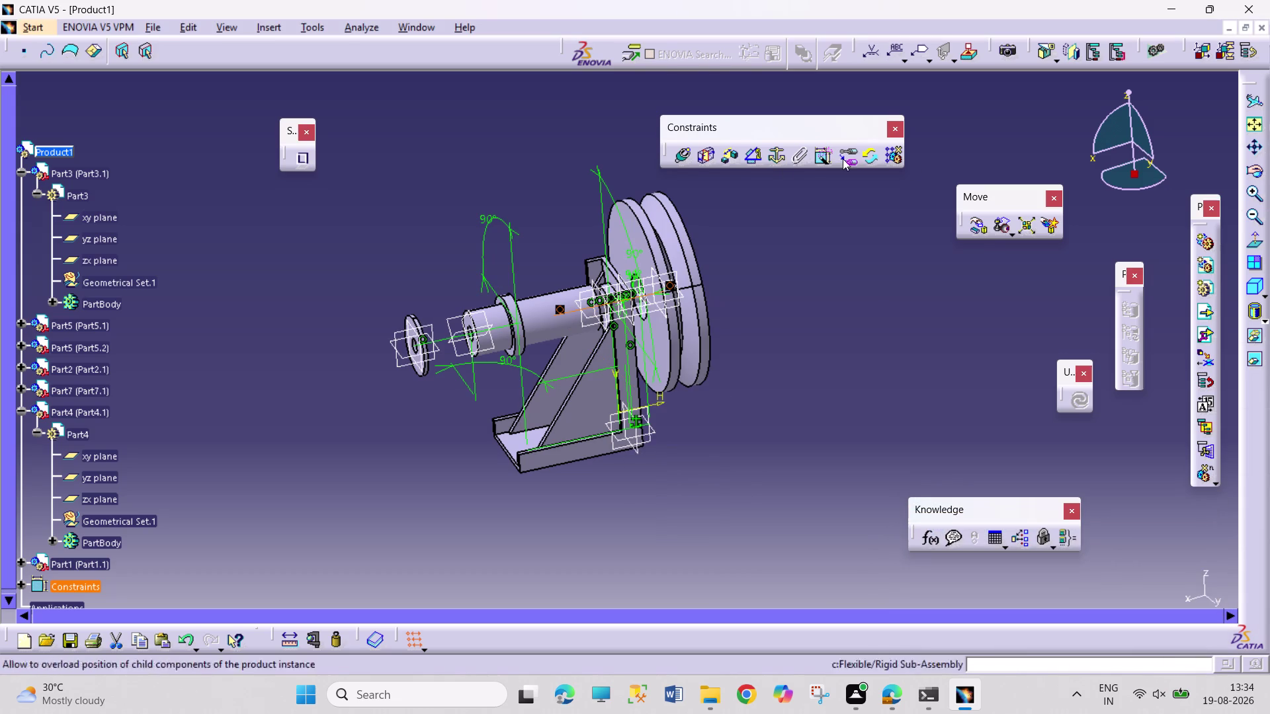
click(685, 155)
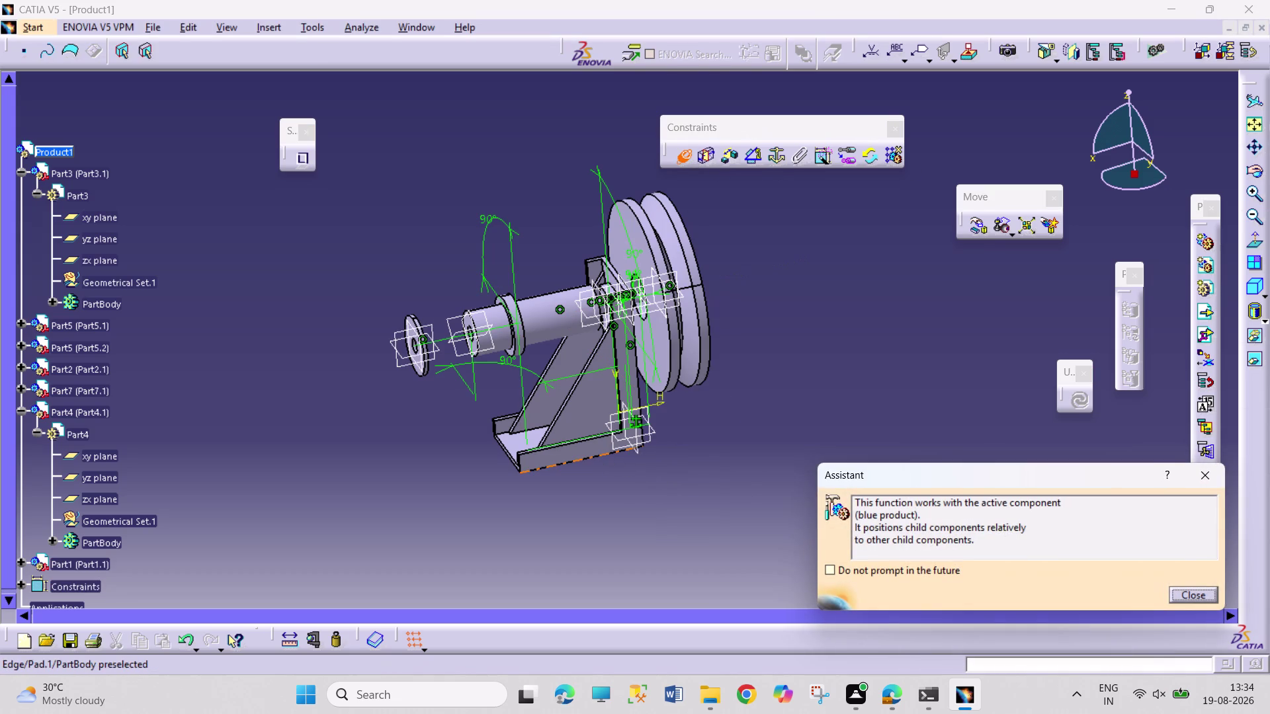
Slide the pulley along the shaft axis to the shaft's outer end.
click(977, 231)
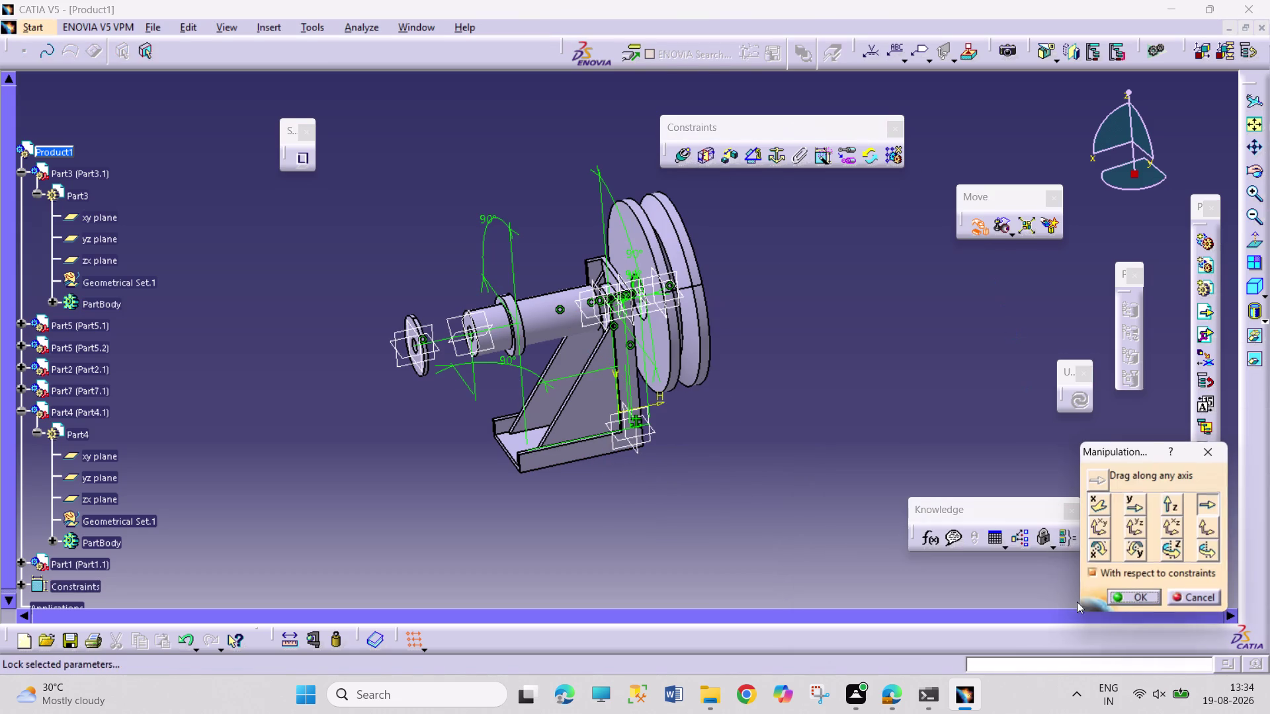
click(617, 452)
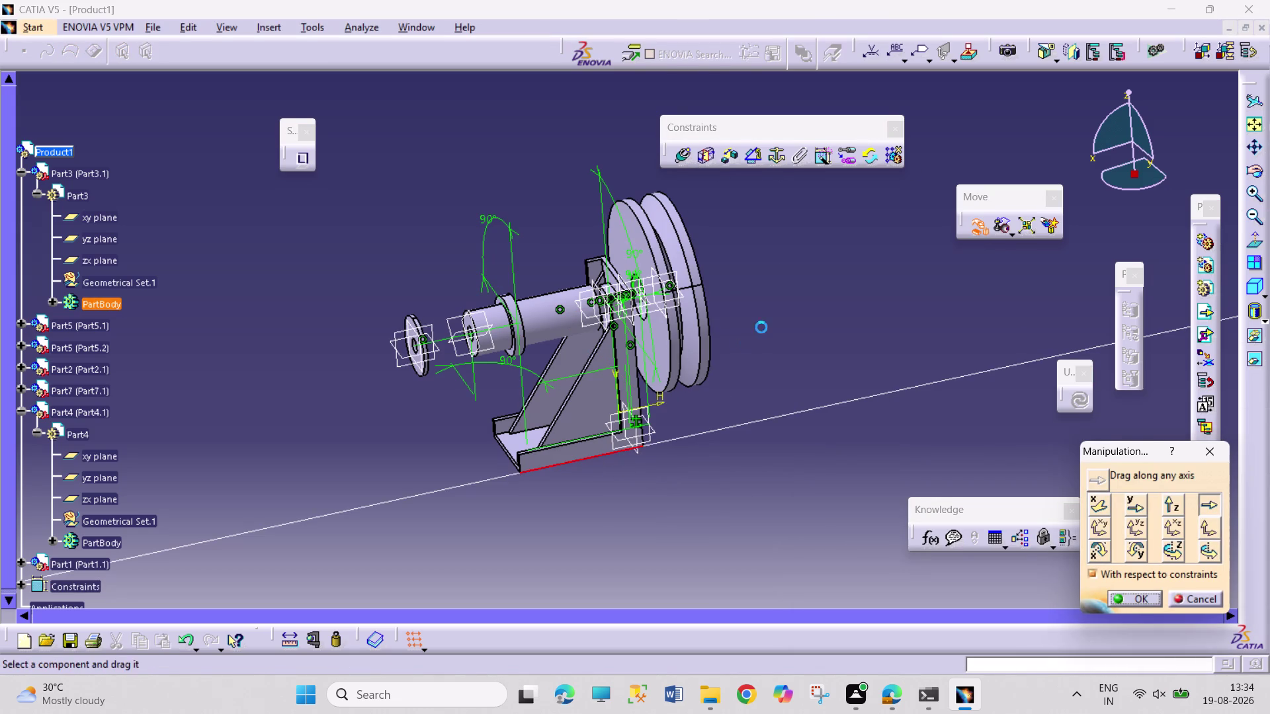
drag(690, 321, 412, 379)
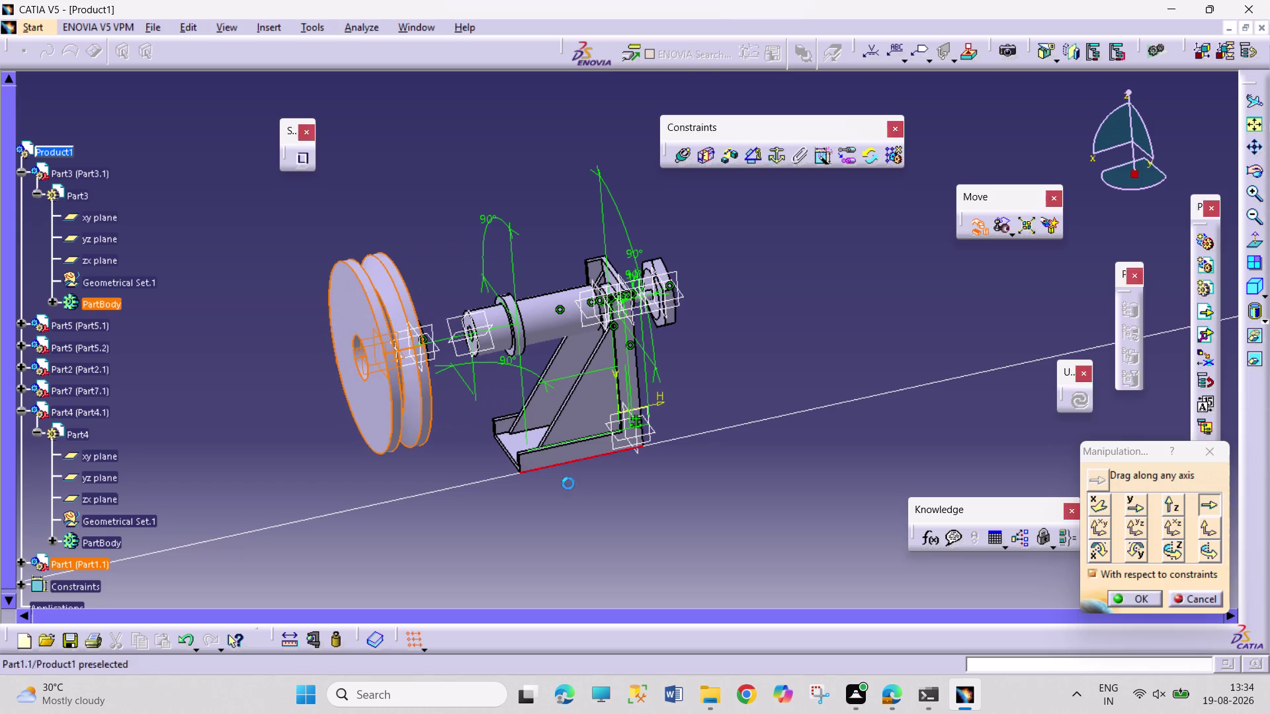
click(1123, 594)
middle_drag(763, 442, 758, 443)
right_drag(759, 442, 758, 442)
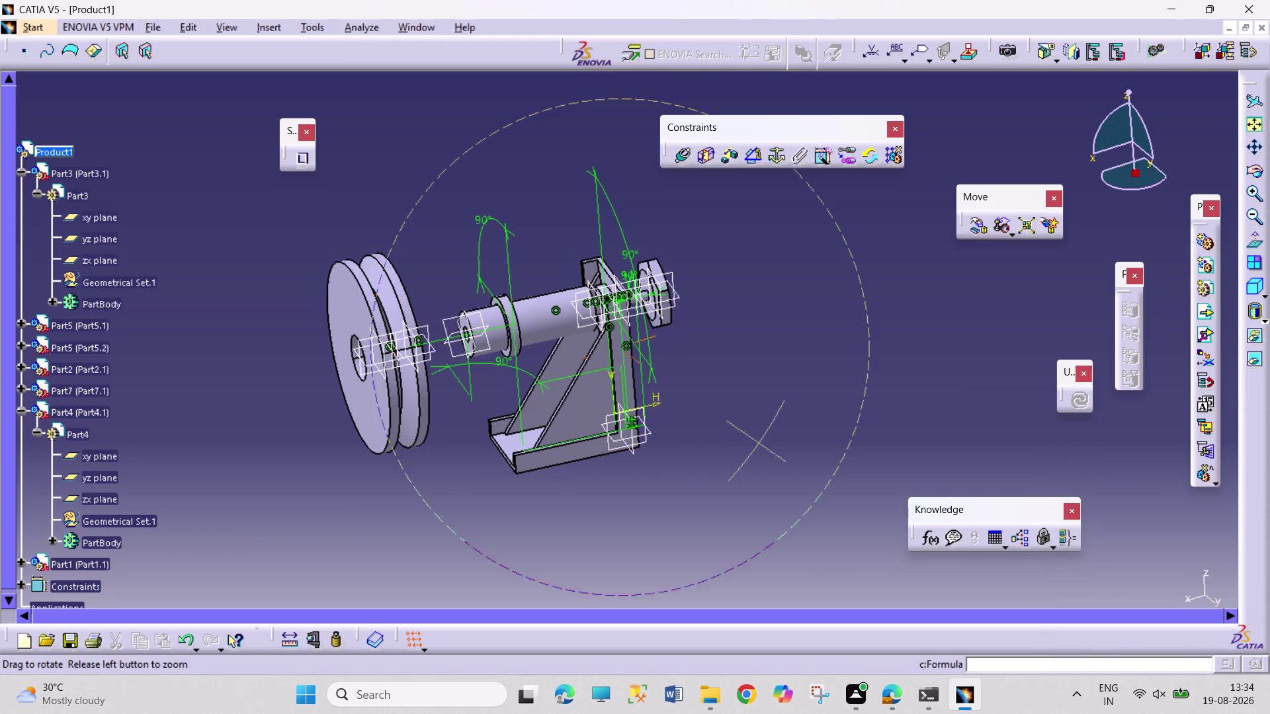
middle_drag(758, 443, 674, 453)
right_drag(759, 443, 677, 457)
middle_drag(681, 473, 709, 381)
middle_drag(731, 404, 932, 456)
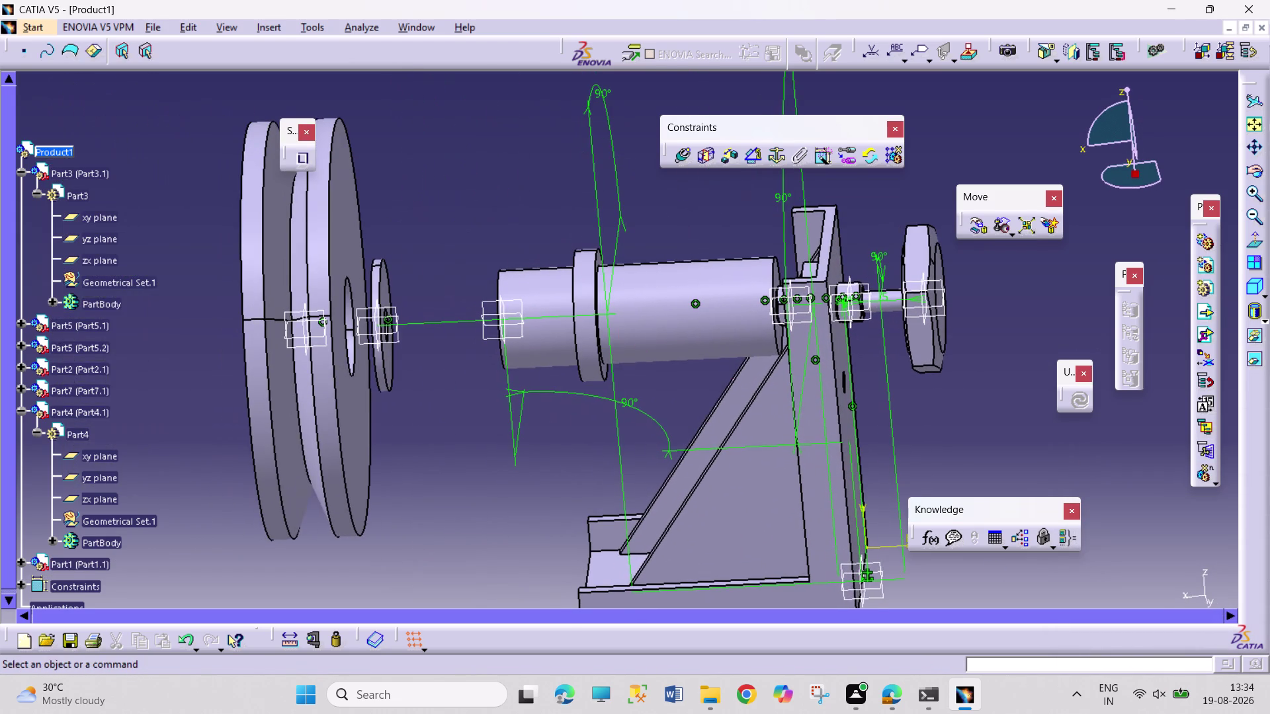
middle_drag(614, 439, 721, 478)
Select the shaft's end face and the pulley's side face.
right_drag(636, 454, 720, 478)
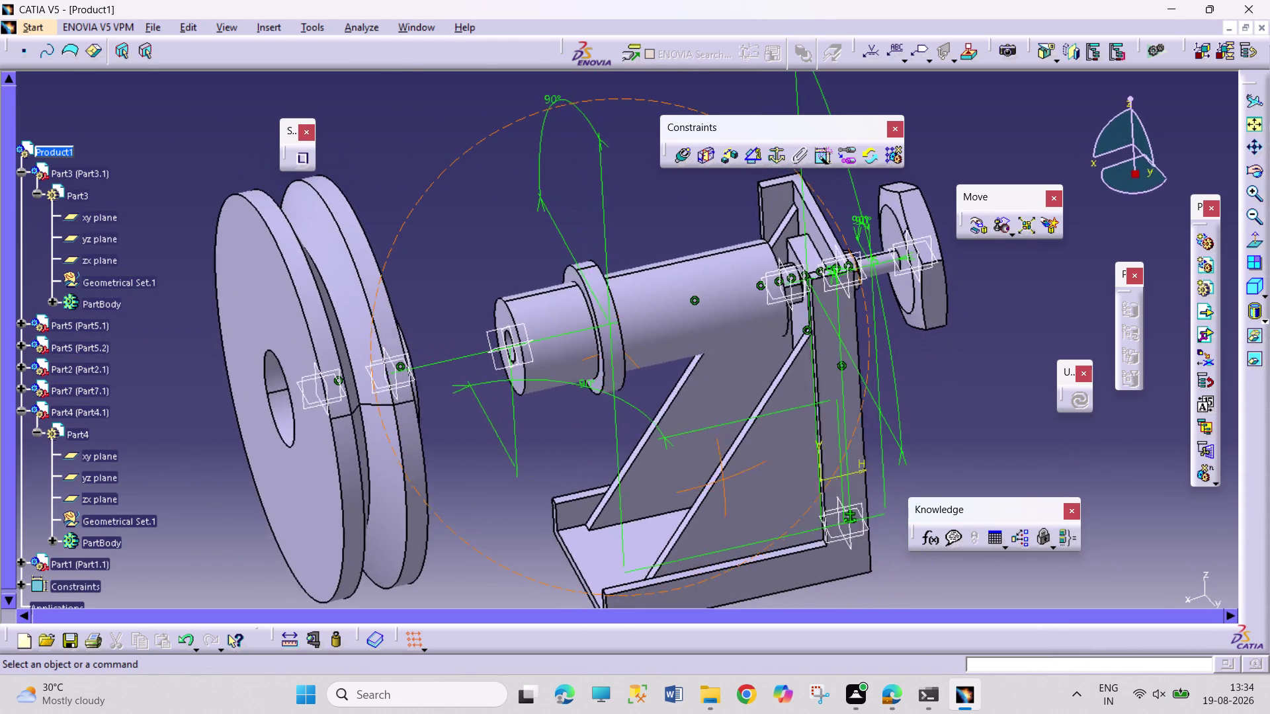
right_drag(721, 478, 645, 470)
middle_drag(721, 478, 644, 470)
right_drag(644, 471, 614, 476)
middle_drag(483, 486, 584, 495)
right_drag(484, 486, 584, 490)
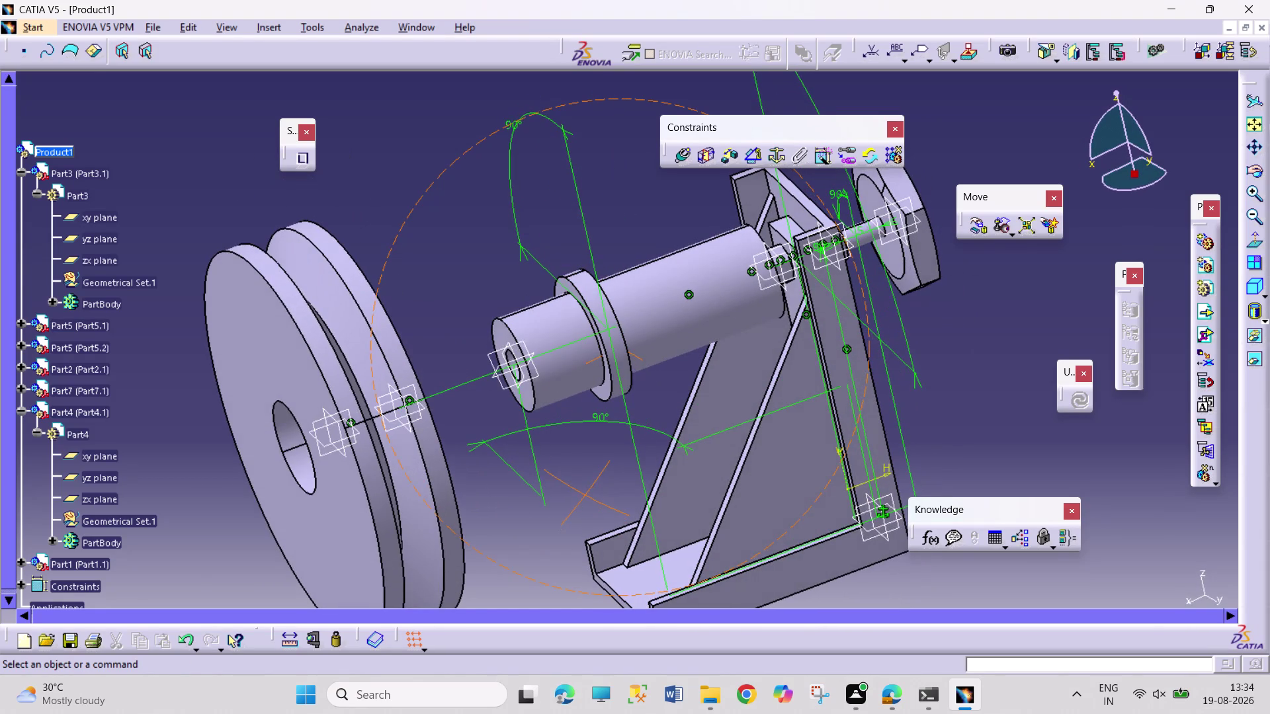
click(529, 395)
middle_drag(571, 511, 475, 502)
right_drag(567, 513, 475, 502)
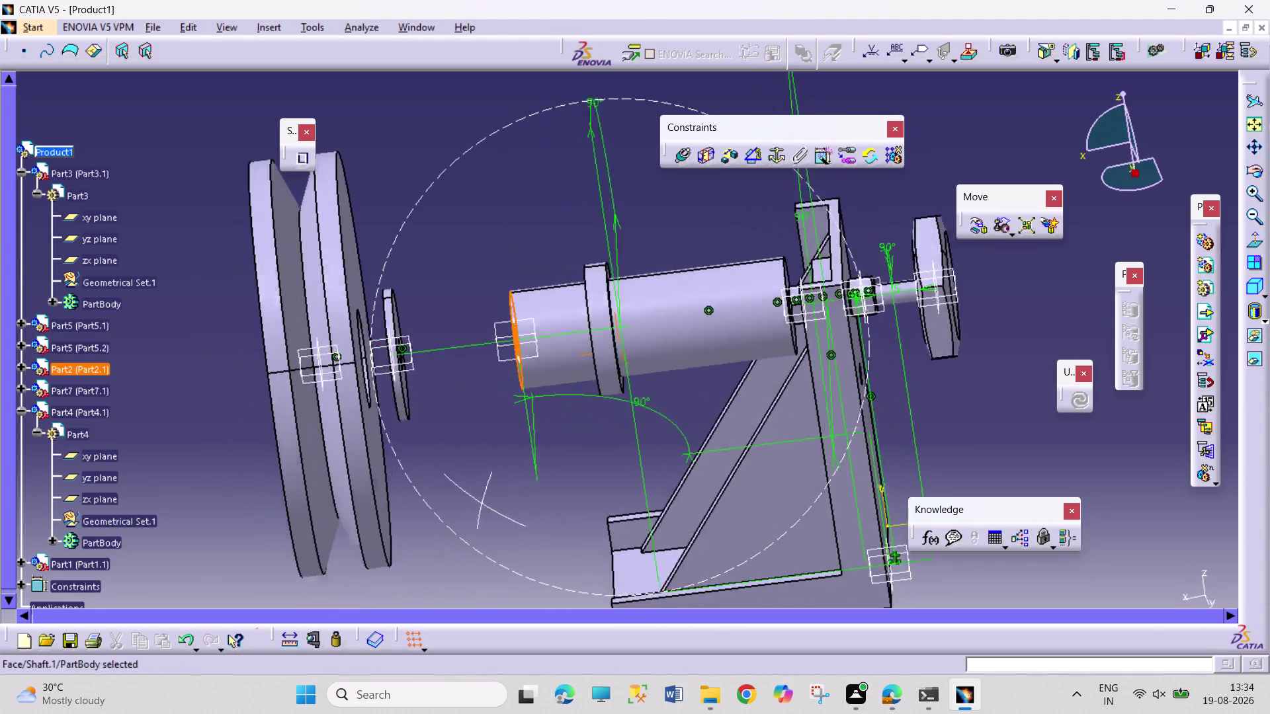
middle_drag(475, 502, 448, 498)
right_drag(475, 502, 441, 493)
click(404, 442)
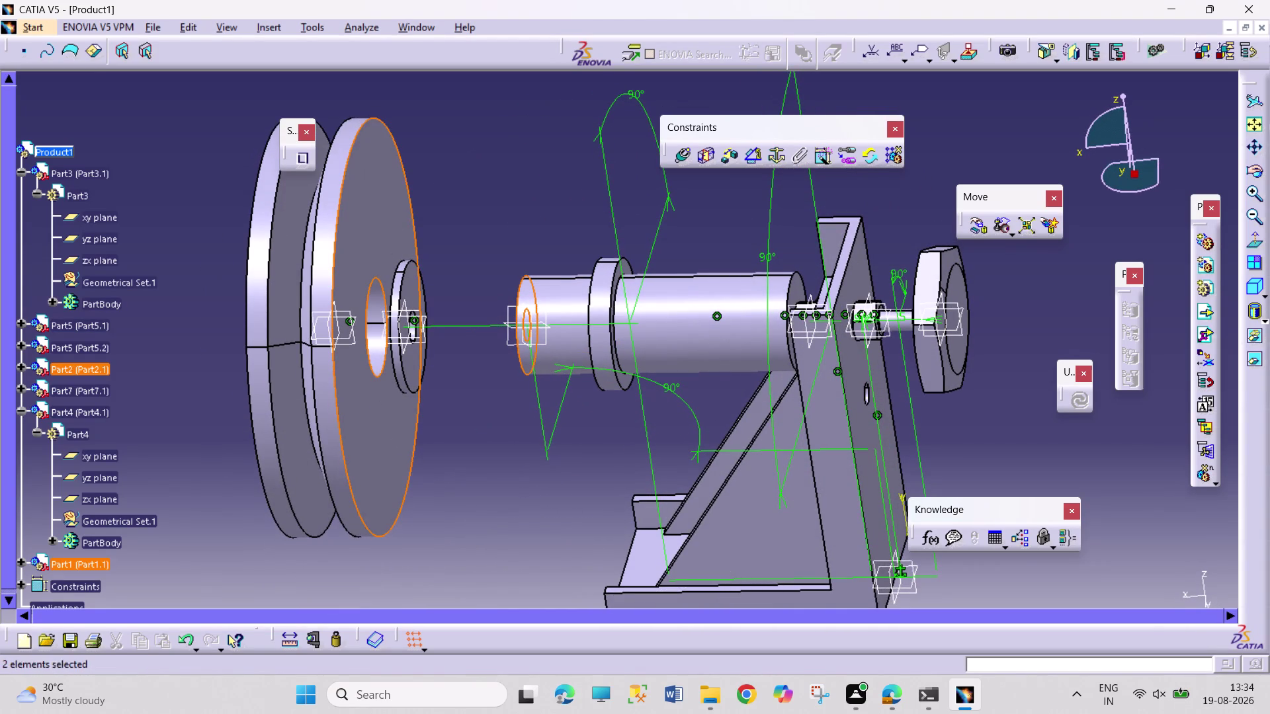
Apply the opposite-oriented face coincidence and update so the pulley seats against the shaft.
click(674, 157)
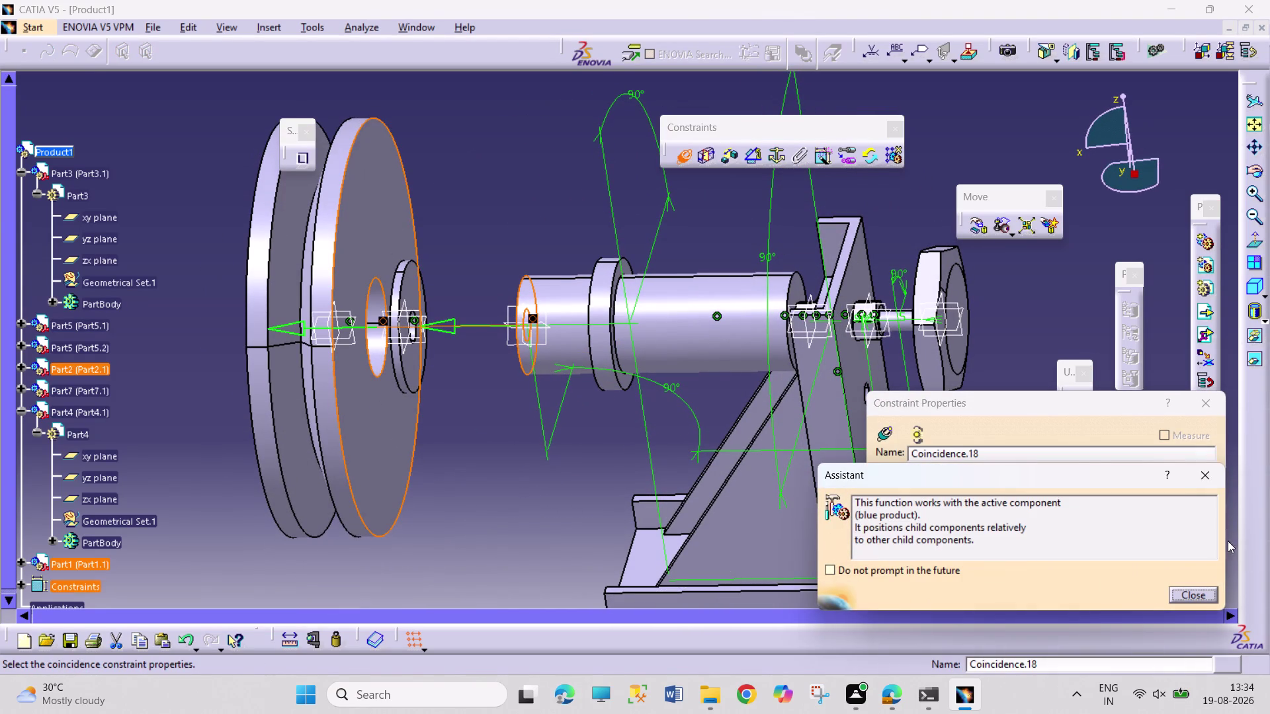
click(1199, 471)
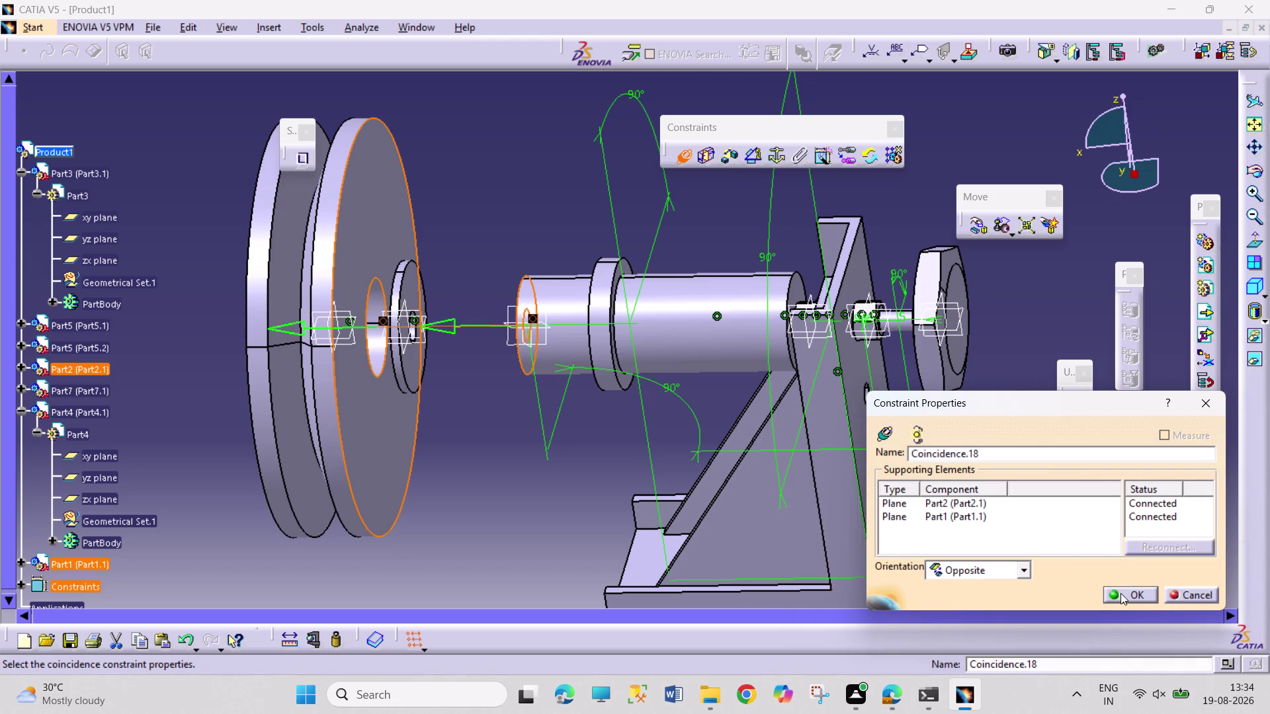
click(1120, 593)
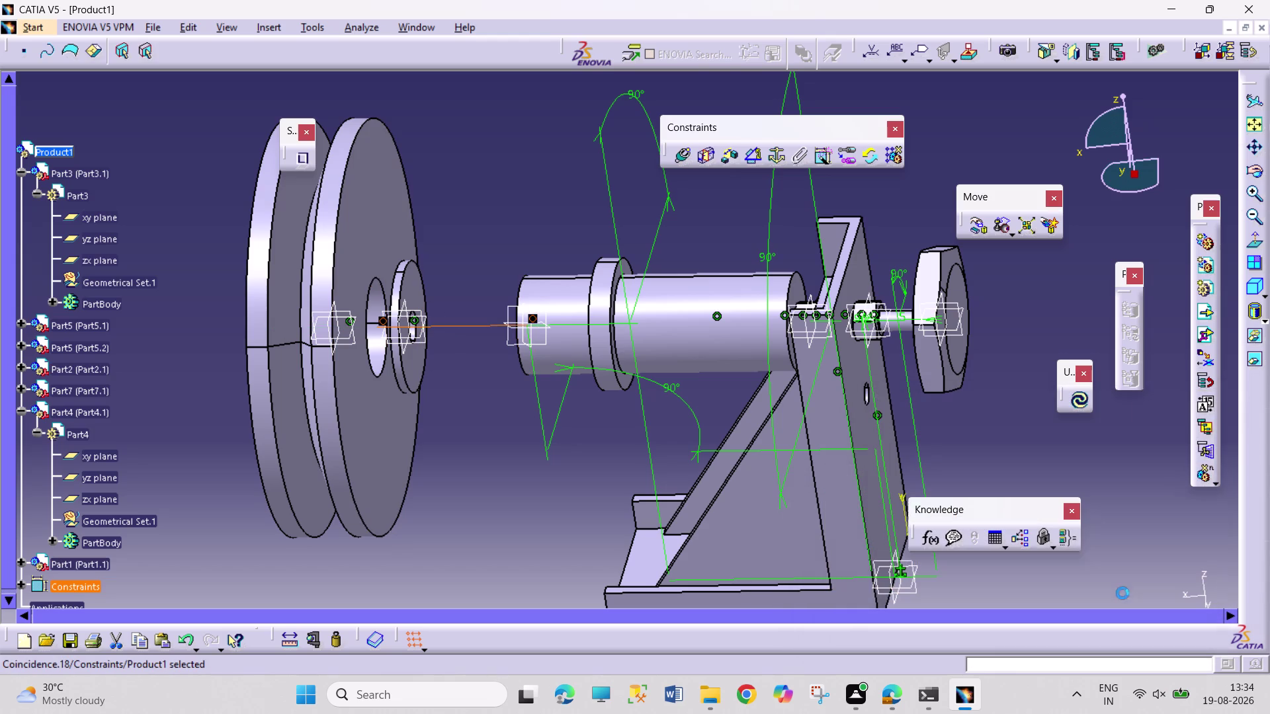
click(1081, 405)
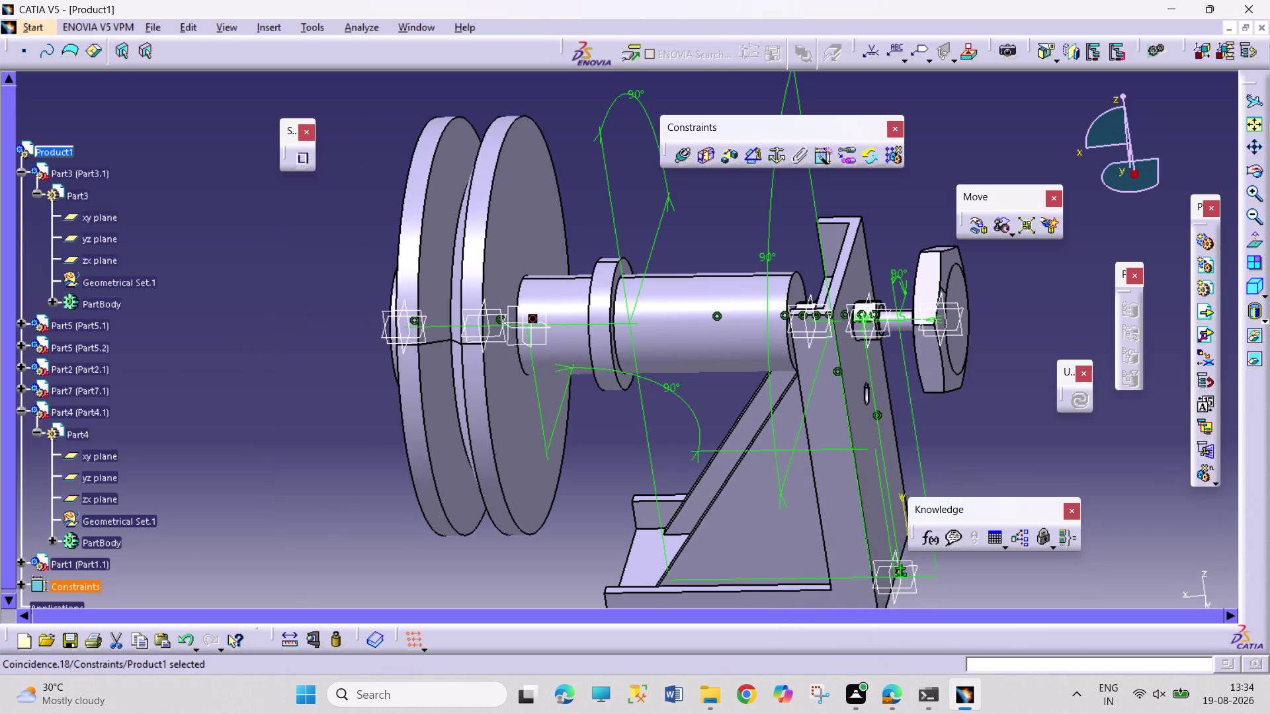
middle_drag(544, 551, 776, 470)
right_drag(553, 564, 777, 477)
scroll(up, 3)
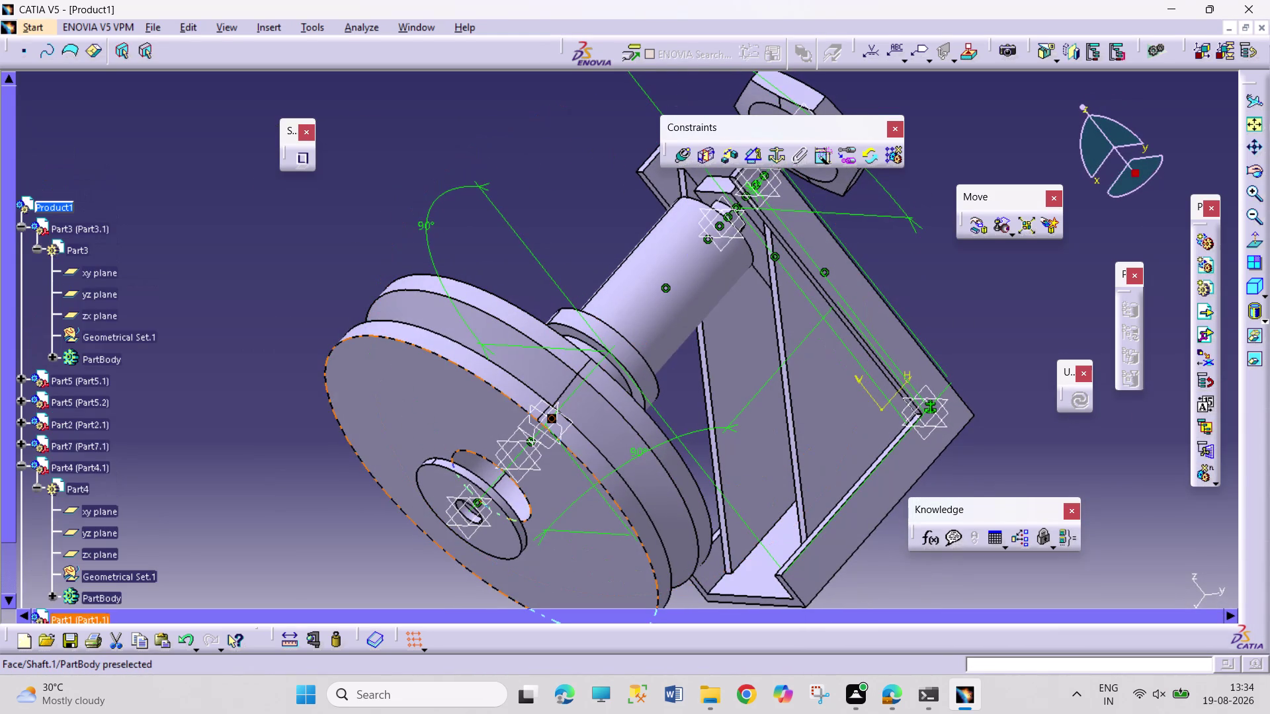
Orbit and pan the assembly view to bring the pulley into focus.
click(574, 489)
middle_drag(889, 591, 532, 572)
right_drag(890, 590, 535, 564)
middle_drag(787, 282, 686, 243)
right_drag(754, 268, 686, 243)
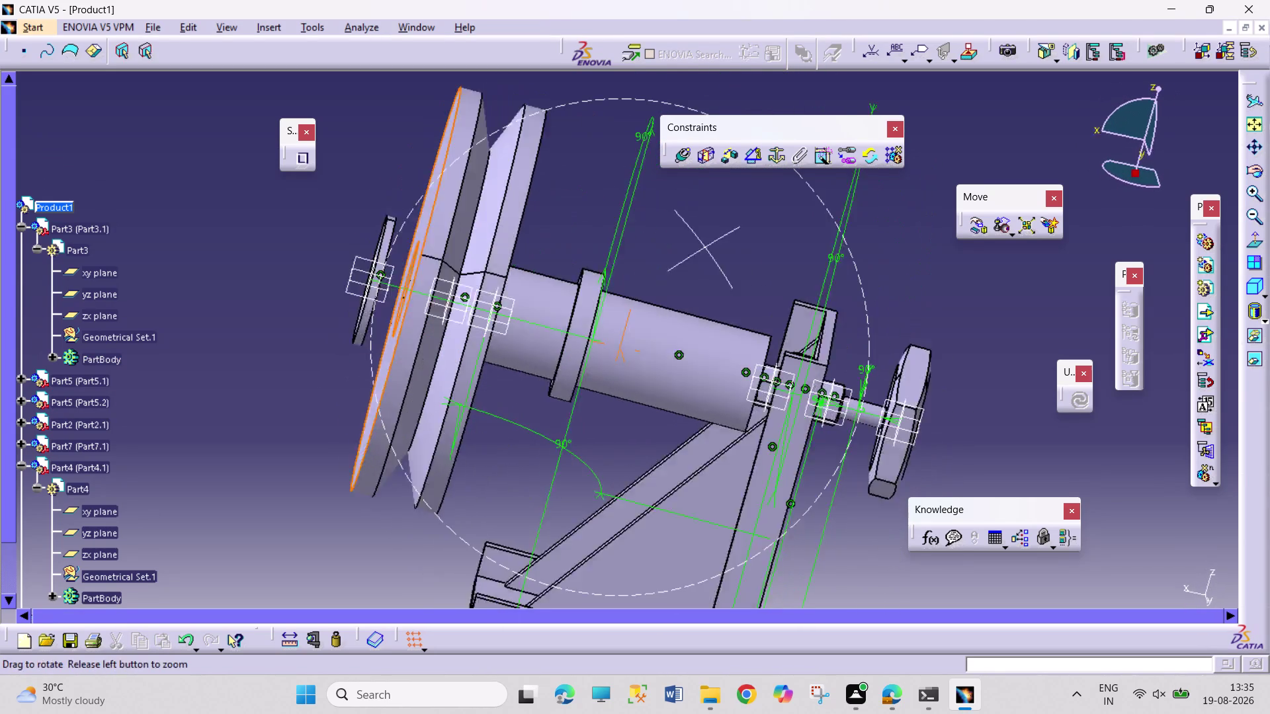
middle_drag(685, 244, 665, 240)
right_drag(686, 243, 655, 249)
middle_drag(372, 404, 388, 369)
middle_drag(421, 395, 811, 512)
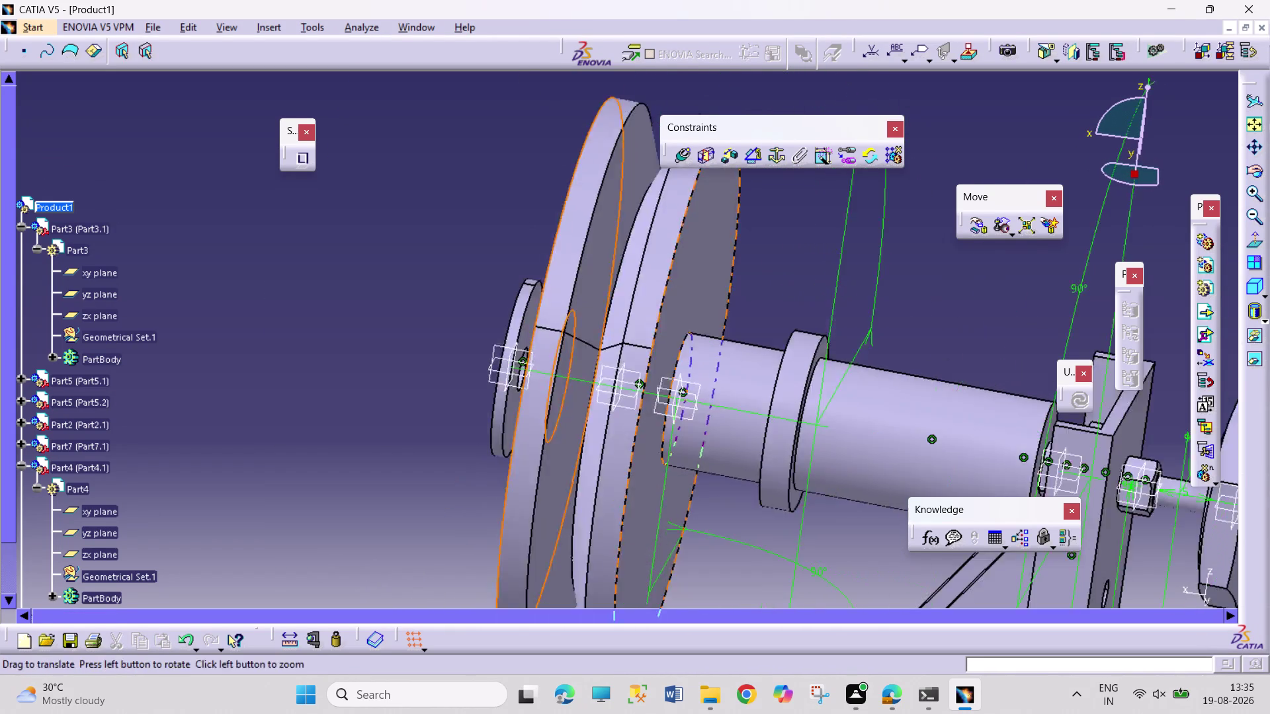
middle_drag(810, 513, 1000, 524)
right_drag(789, 462, 839, 521)
middle_drag(806, 488, 839, 521)
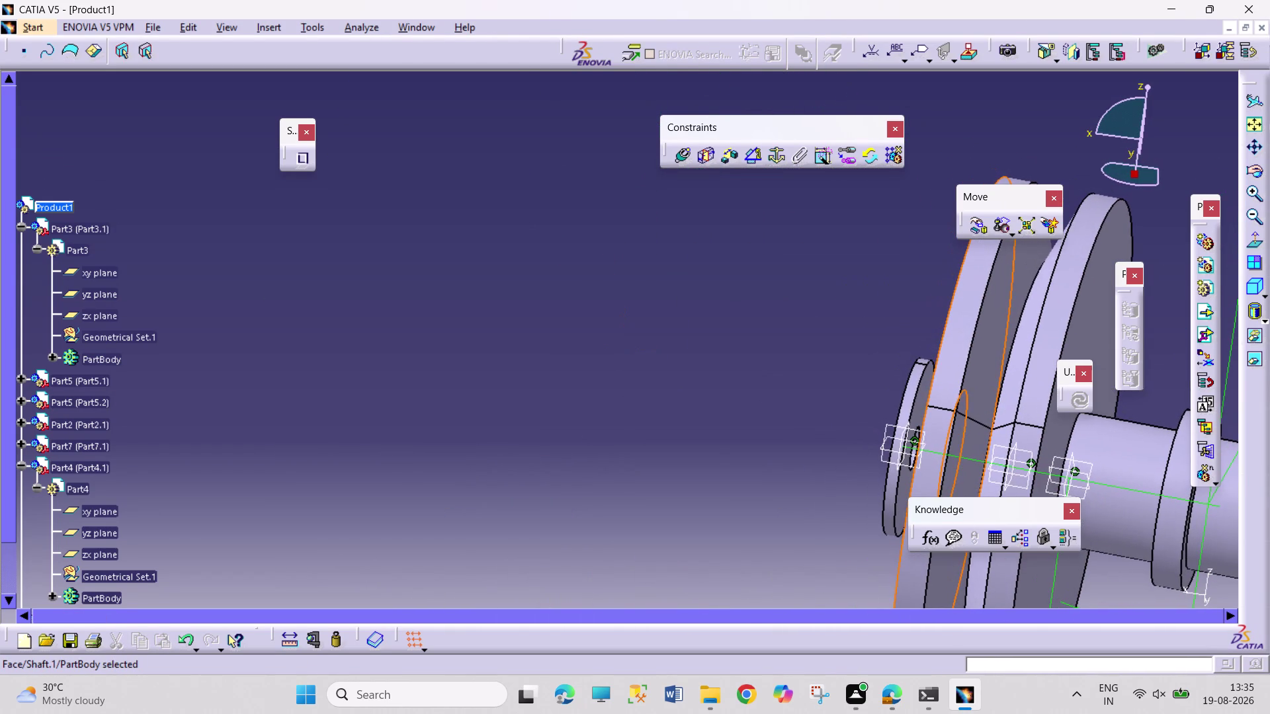
Set a 90° Angle Constraint between the yz planes of Part3 and Part1.
click(712, 451)
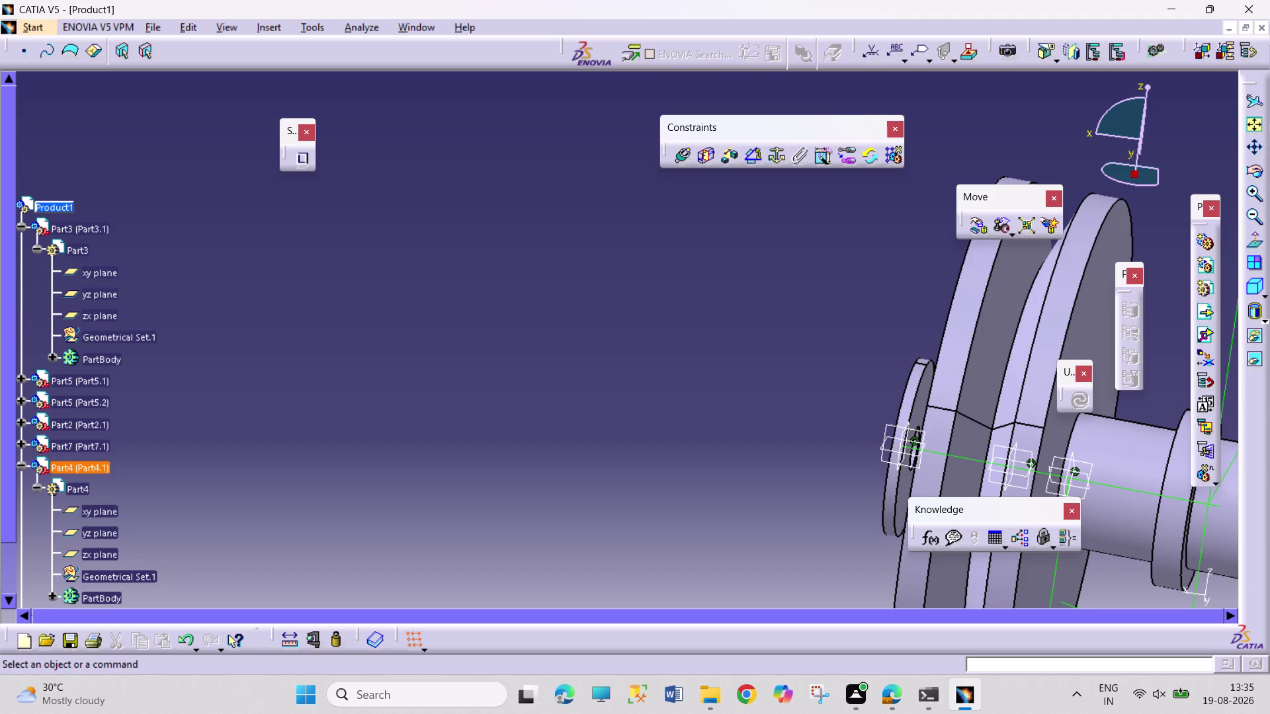
click(17, 465)
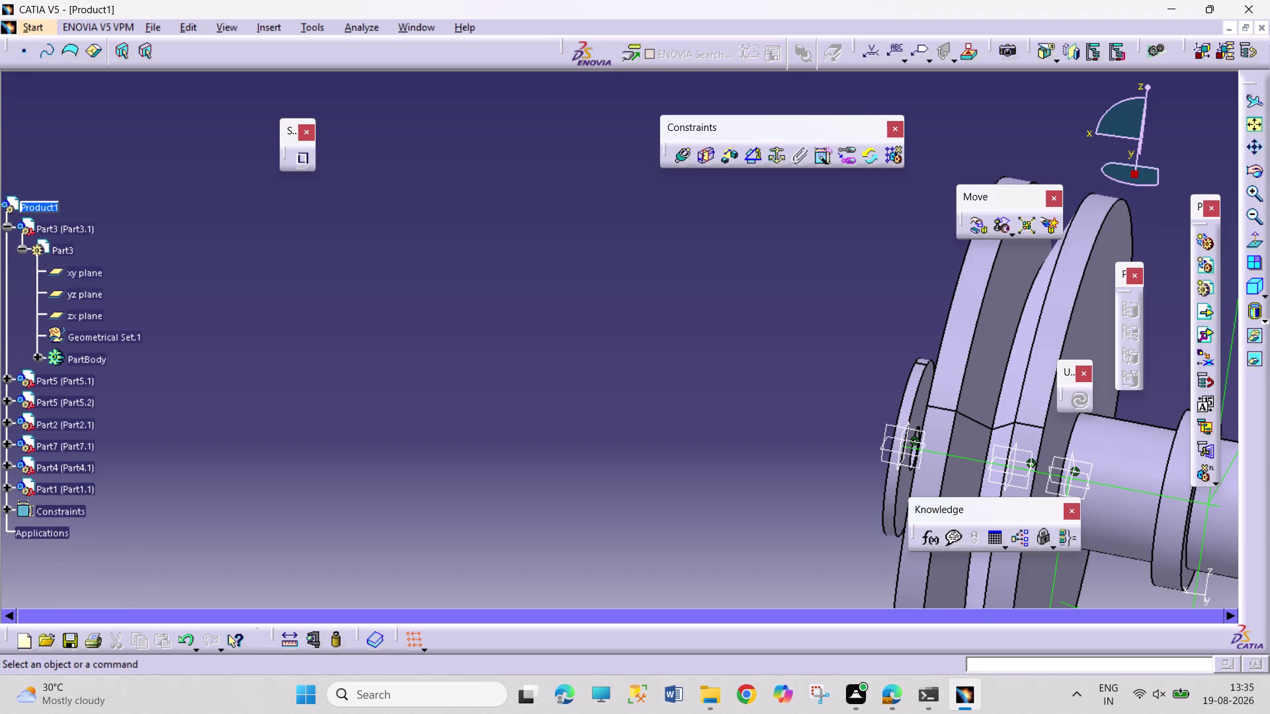
click(9, 487)
click(18, 508)
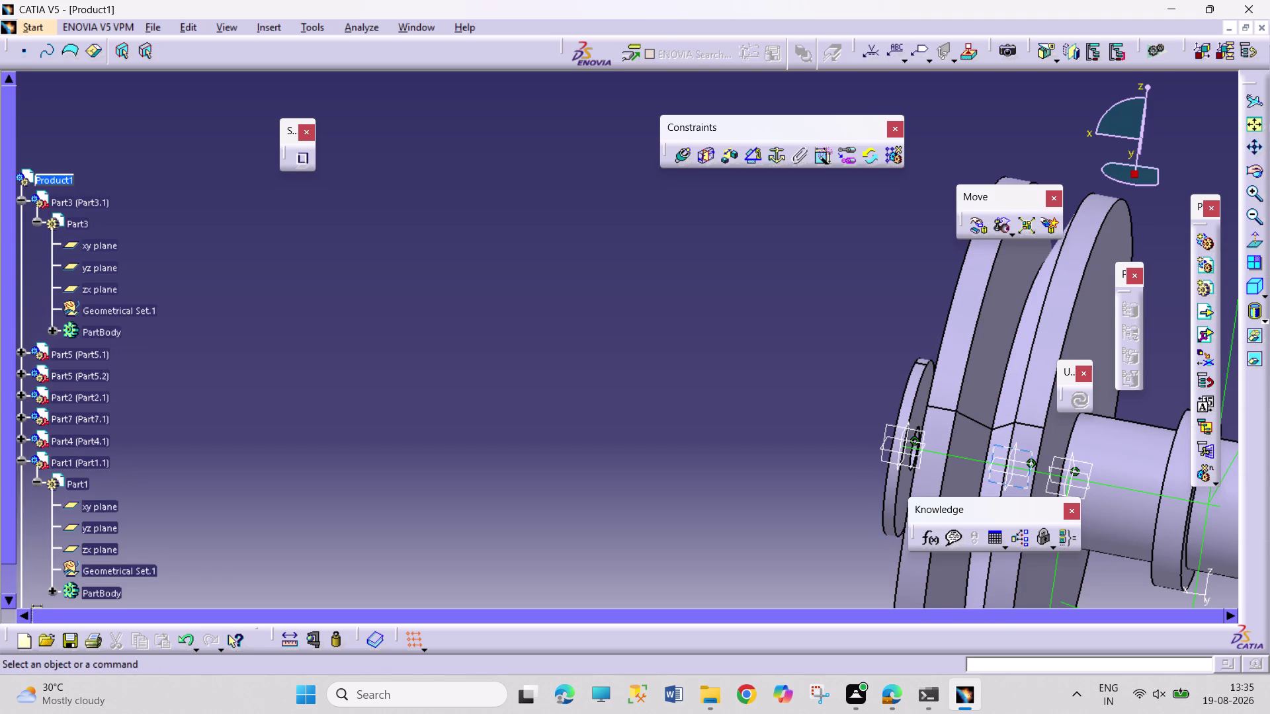
click(88, 529)
click(102, 268)
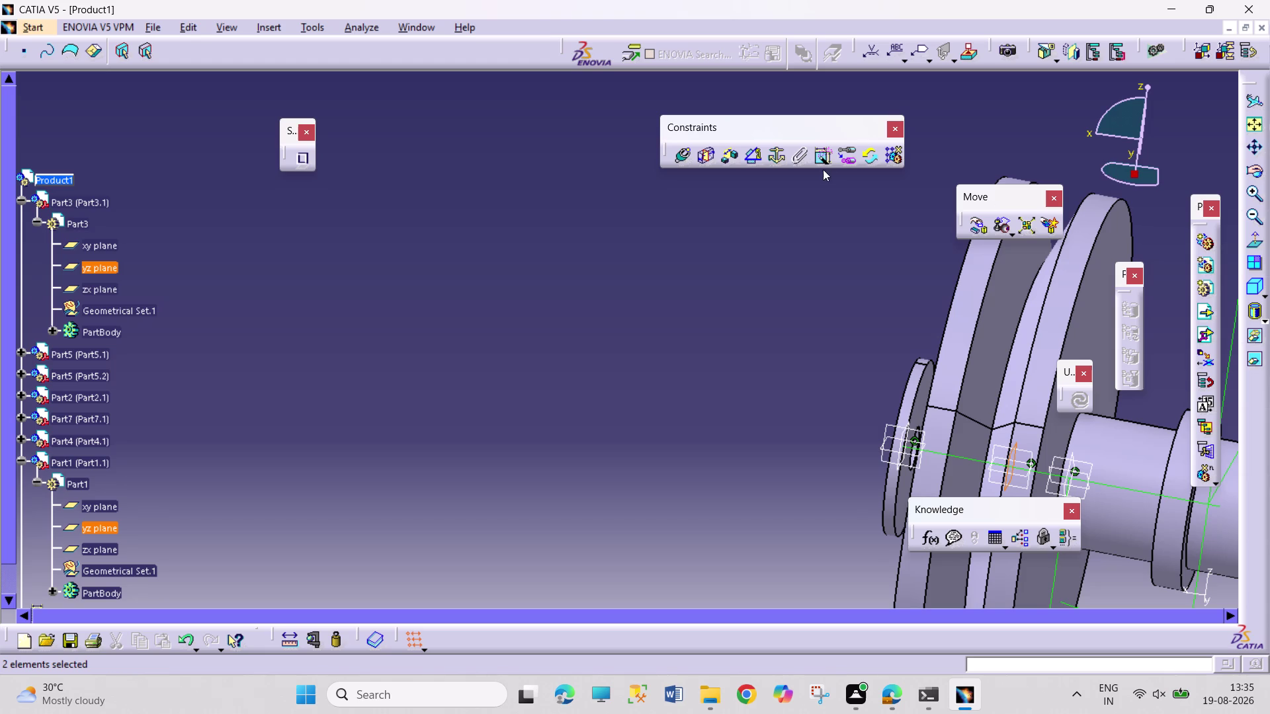
click(755, 155)
click(1191, 598)
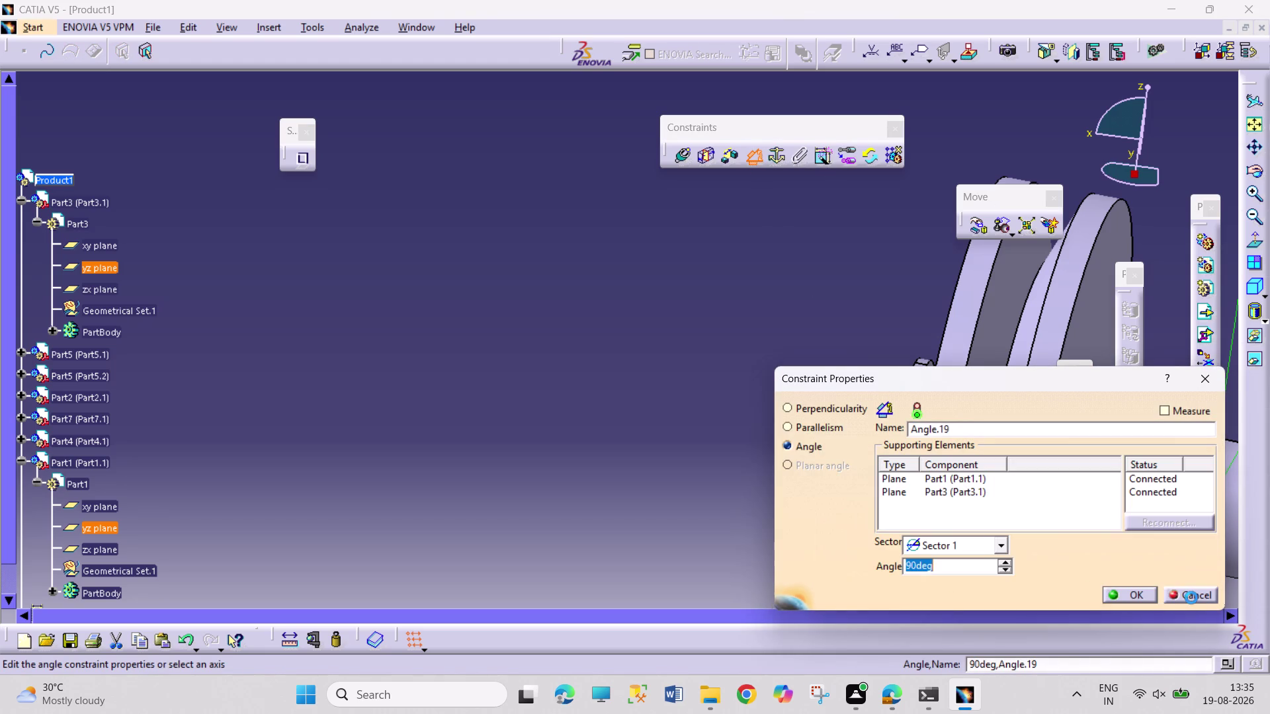
click(1129, 587)
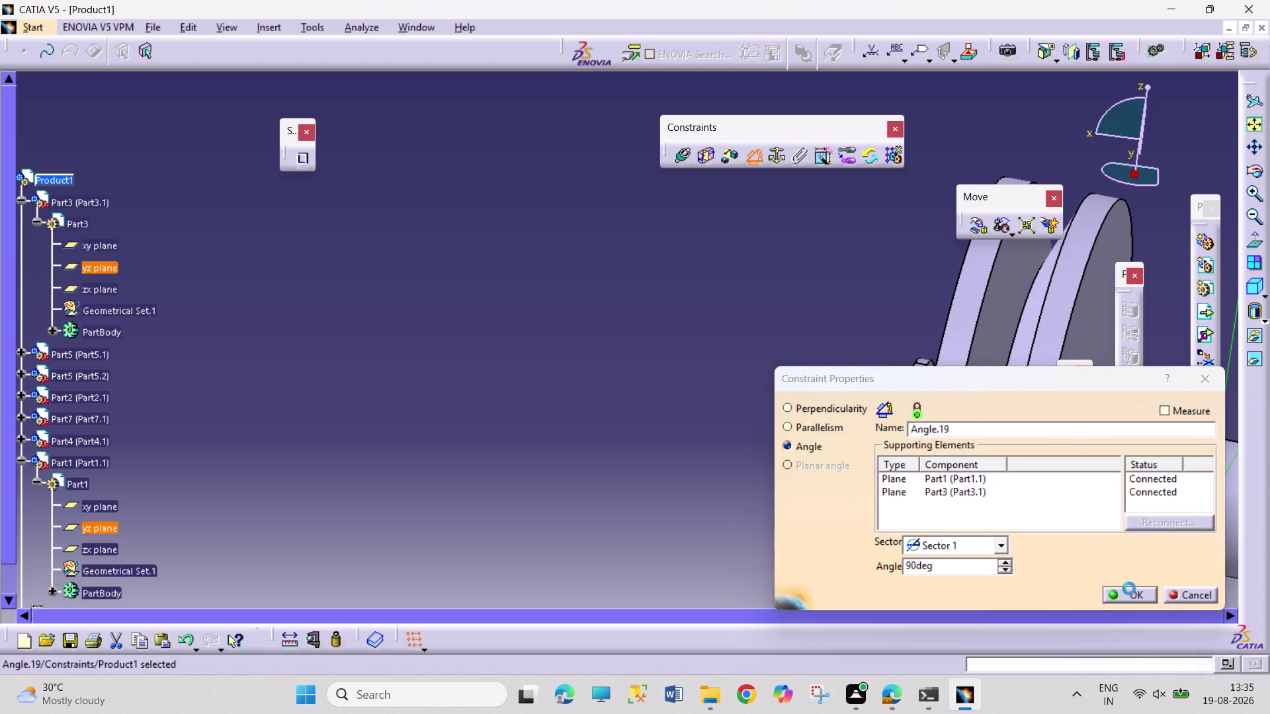
middle_drag(795, 392, 754, 436)
right_drag(716, 496, 732, 517)
middle_drag(722, 504, 733, 517)
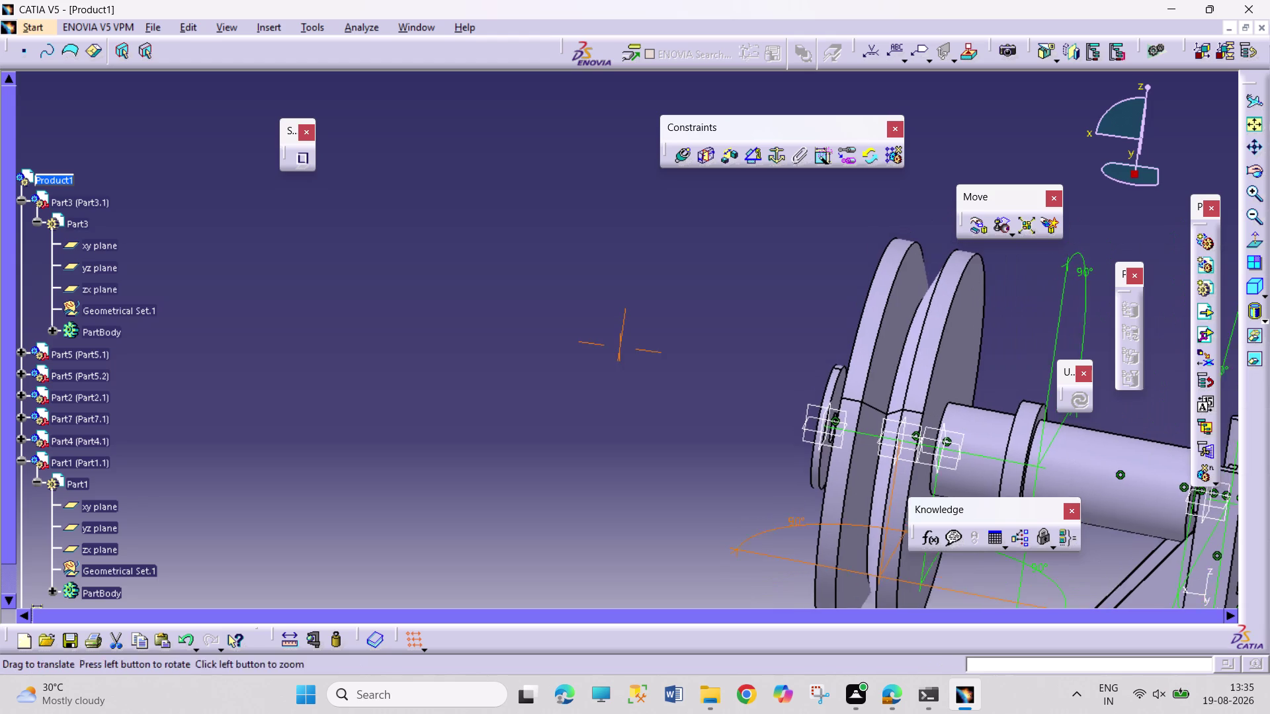
Orbit the assembly to bring the pulley and the shaft axes into close view.
middle_drag(733, 518, 822, 585)
right_drag(732, 517, 812, 522)
middle_drag(742, 428, 834, 570)
right_drag(755, 460, 832, 561)
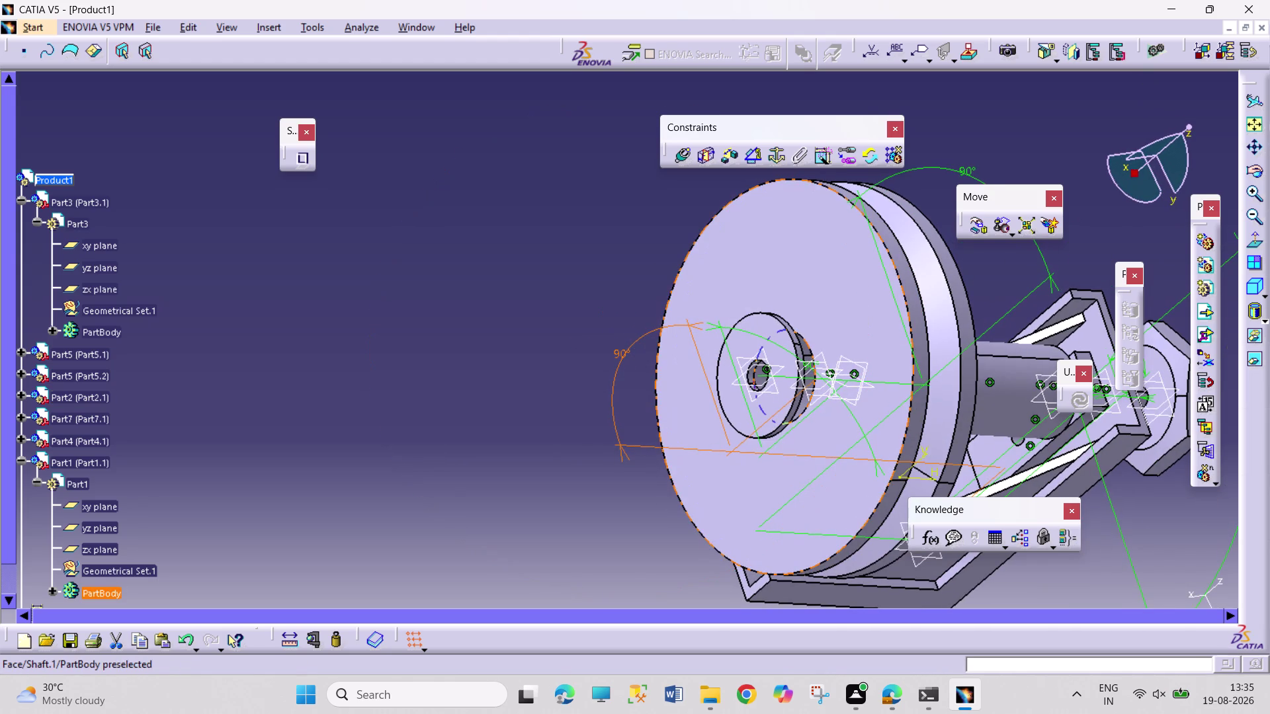
click(876, 320)
right_drag(1157, 508, 874, 435)
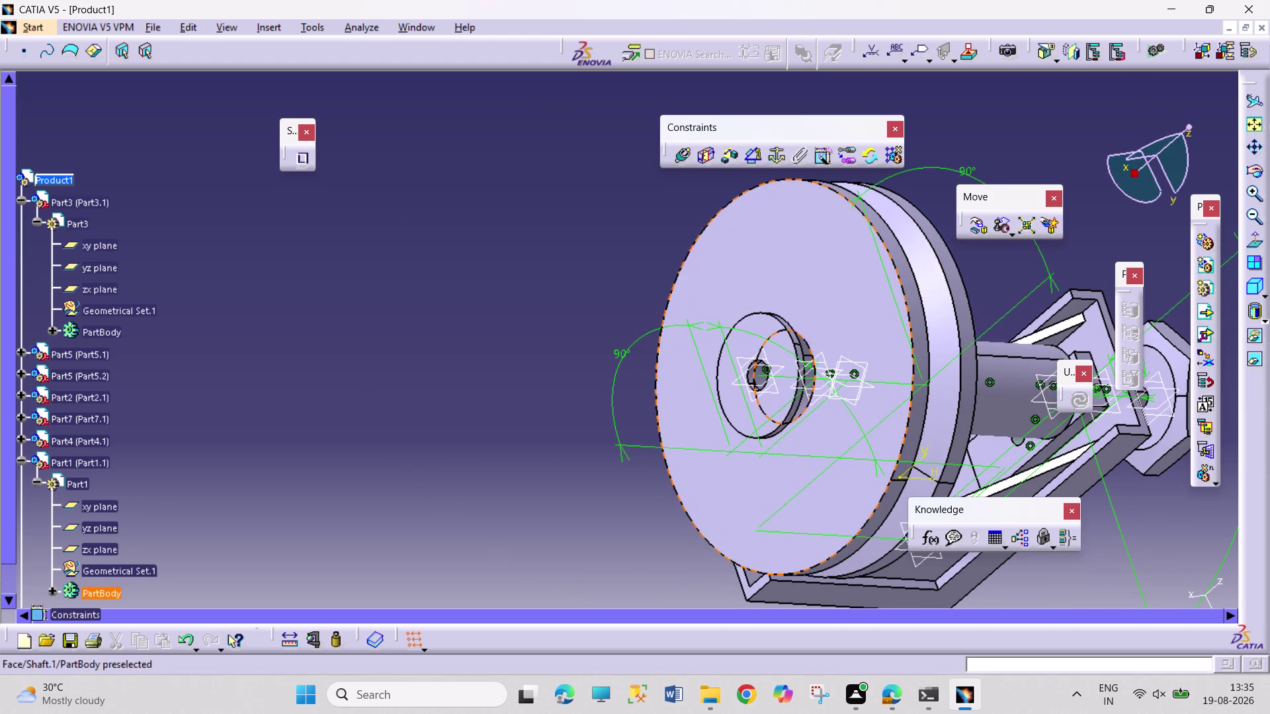
right_drag(874, 435, 881, 444)
right_drag(1213, 554, 960, 503)
middle_drag(1203, 553, 1026, 500)
middle_click(1020, 500)
middle_drag(1004, 453, 950, 445)
right_drag(1004, 453, 950, 445)
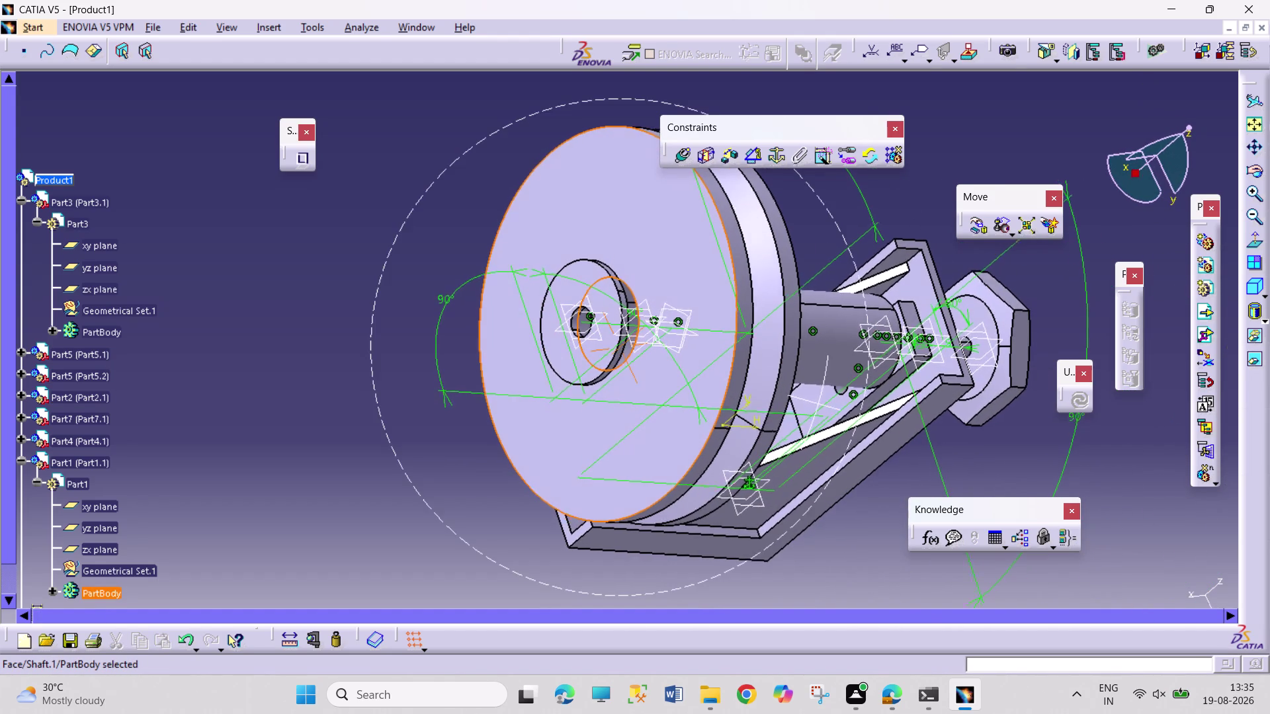
middle_drag(951, 444, 757, 397)
right_drag(951, 444, 723, 460)
middle_drag(704, 453, 741, 500)
right_drag(712, 457, 735, 496)
middle_drag(737, 485, 735, 412)
middle_drag(764, 501, 687, 478)
right_drag(720, 489, 693, 484)
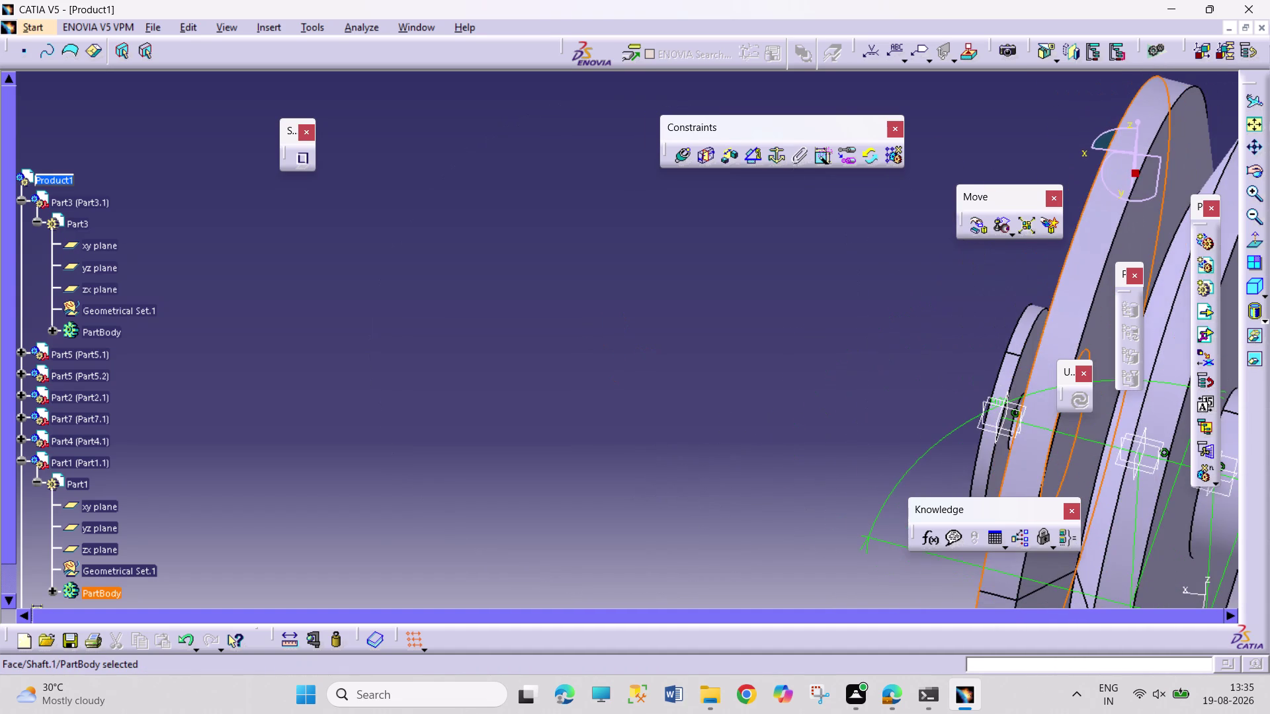
middle_drag(693, 463, 513, 437)
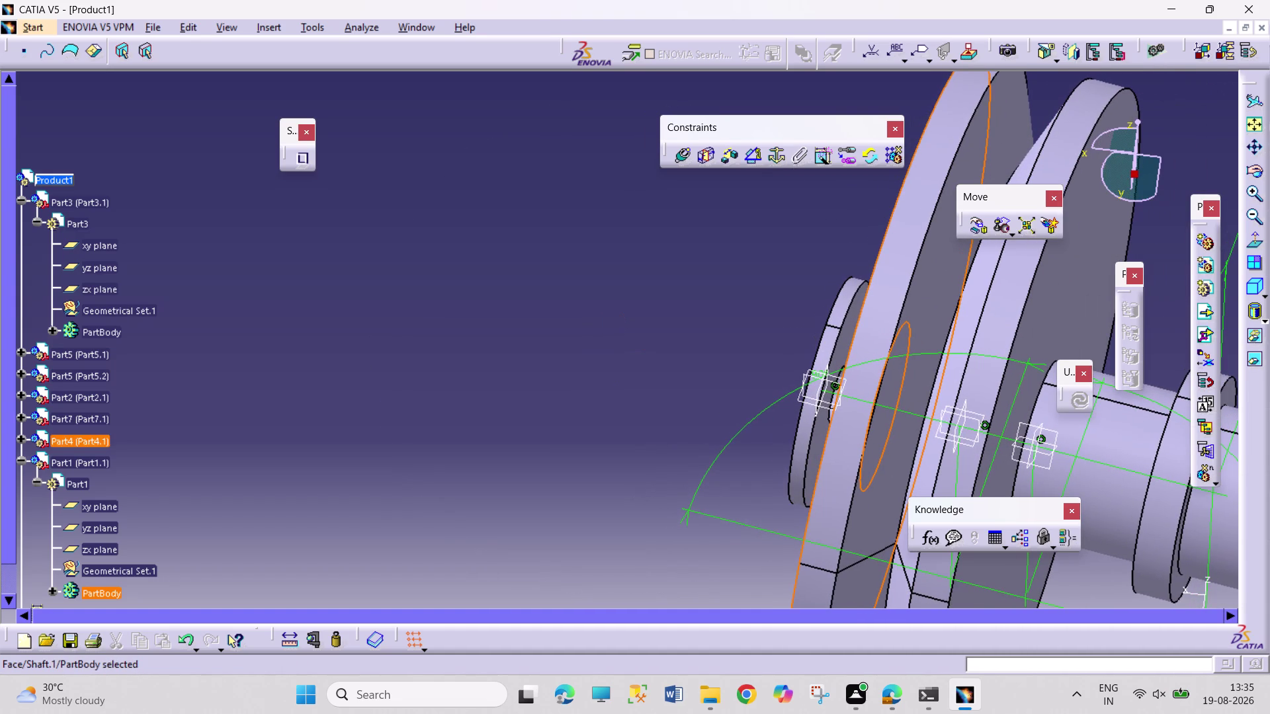
Make the two picked axes coincident as Coincidence.20 and update the assembly.
click(842, 338)
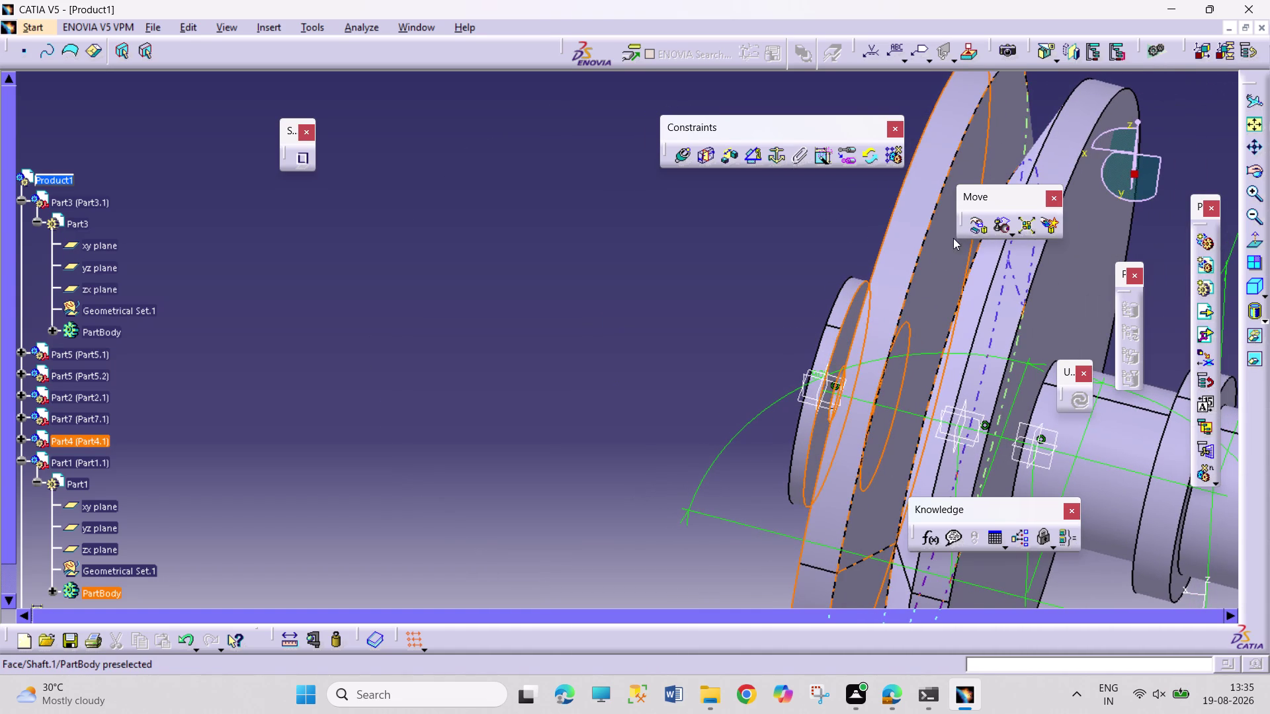
click(692, 157)
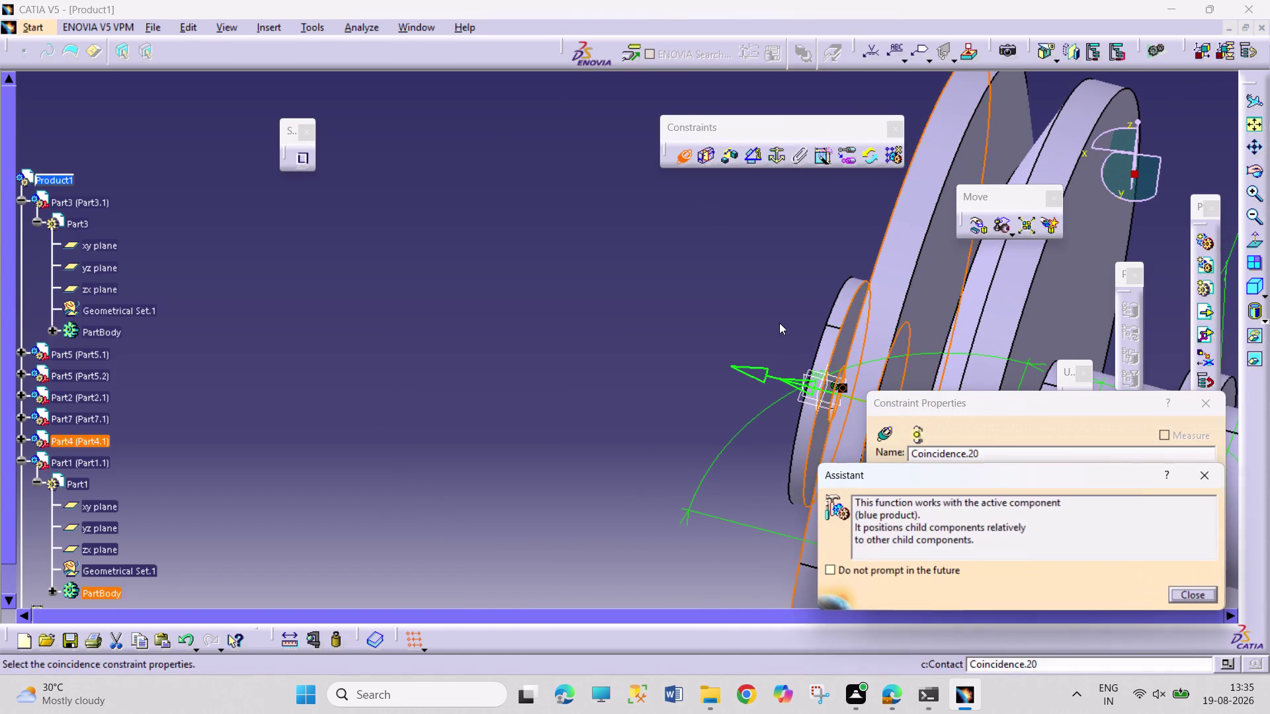
click(1193, 595)
click(1135, 596)
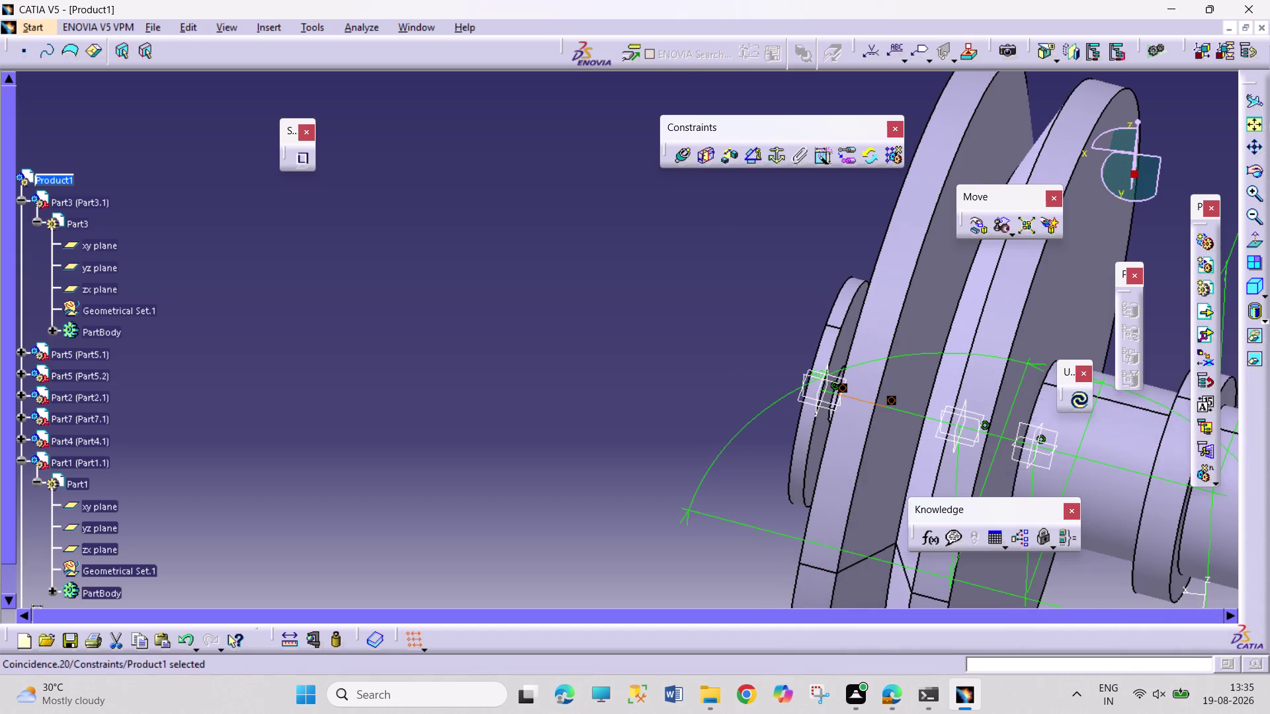
click(1085, 401)
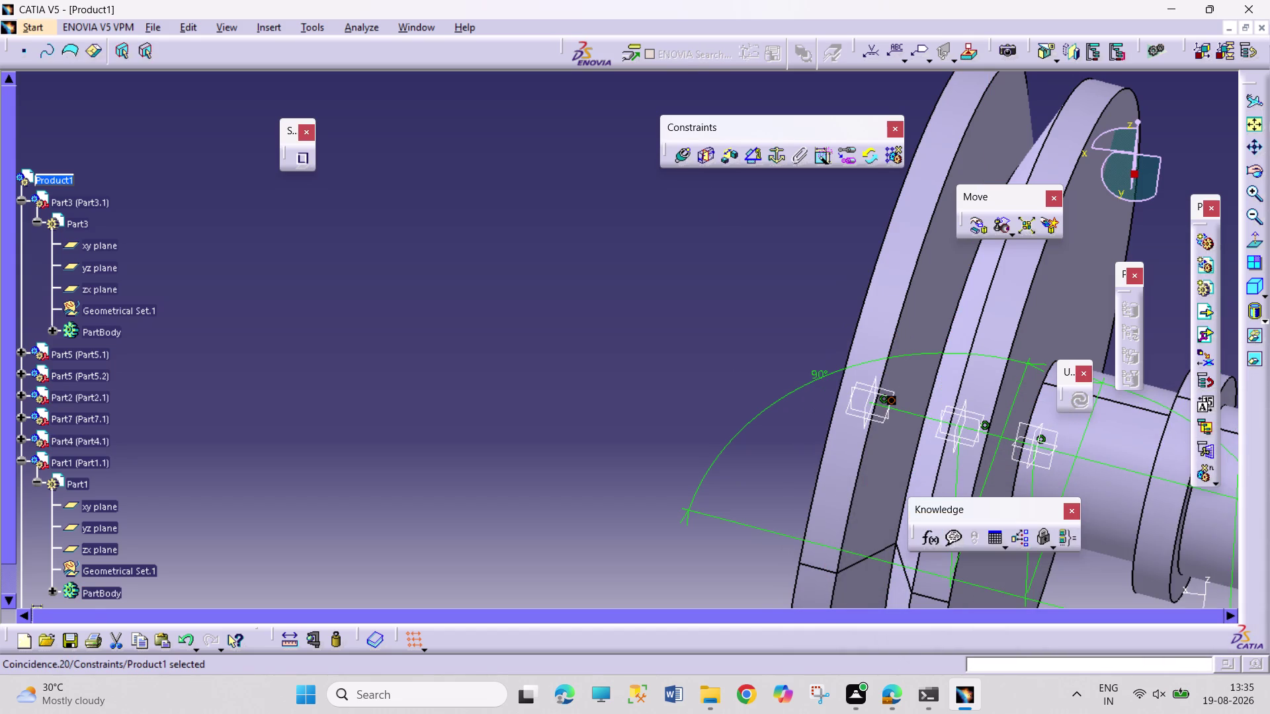
middle_drag(669, 252, 655, 408)
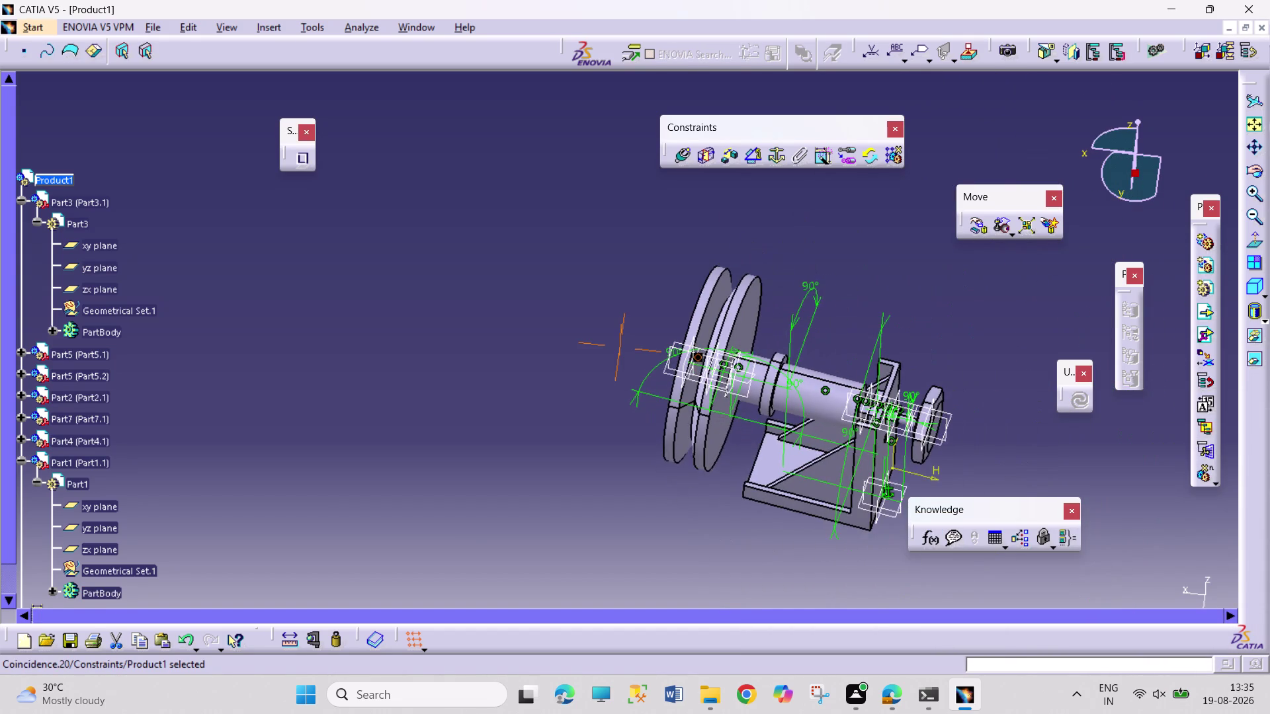
middle_drag(573, 343, 704, 225)
right_drag(588, 363, 704, 224)
Enlarge the specification tree, collapse Part1, and open Product1's context menu.
middle_drag(705, 224, 707, 224)
middle_drag(754, 524, 754, 503)
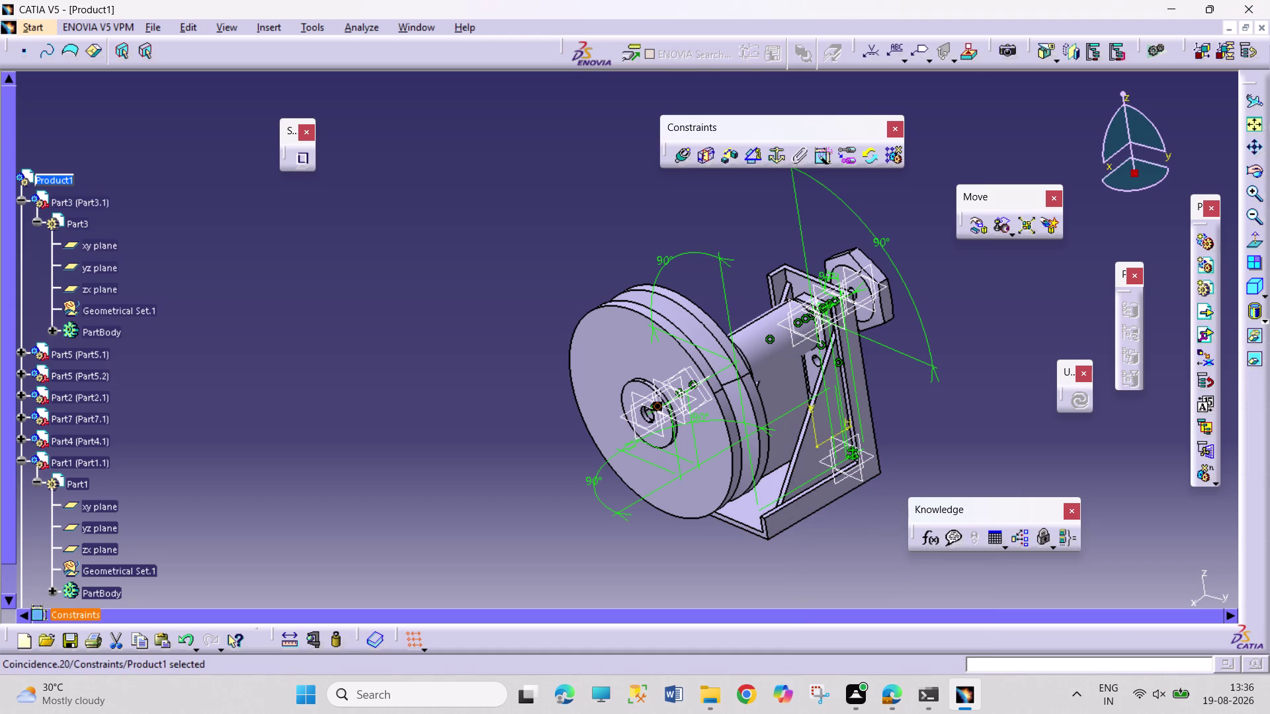
scroll(down, 3)
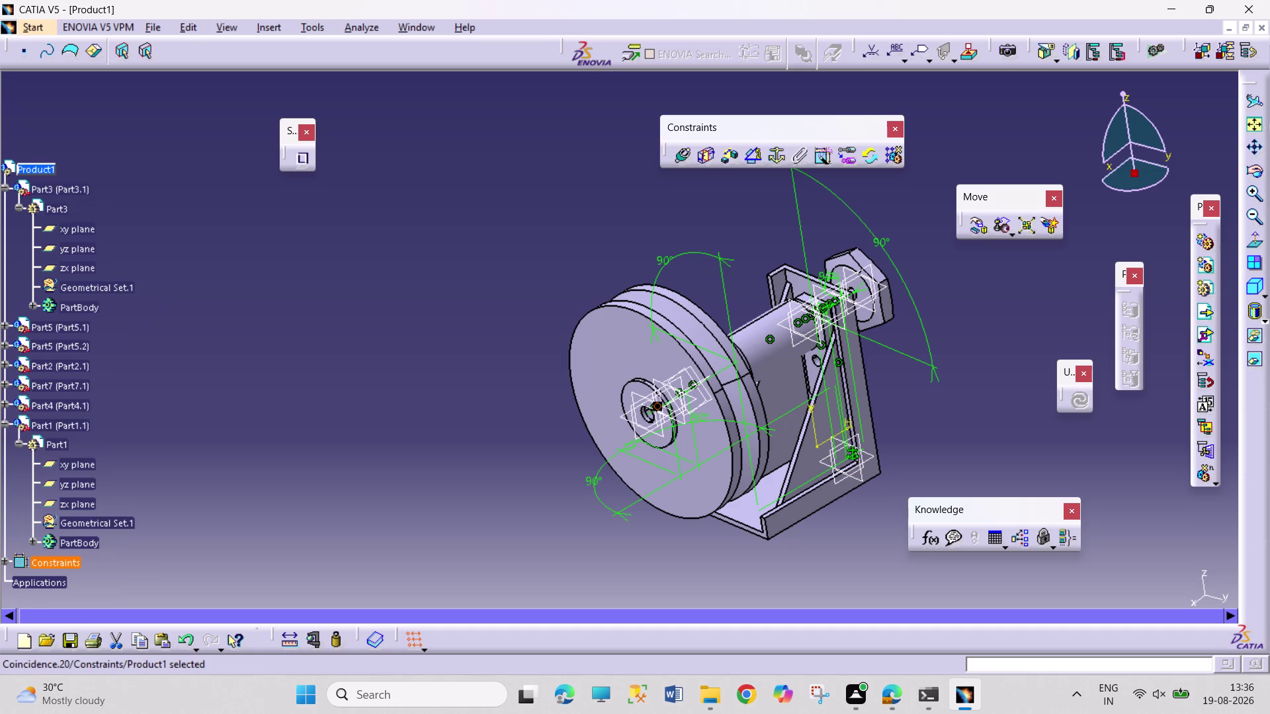
scroll(up, 3)
scroll(down, 3)
scroll(down, 3)
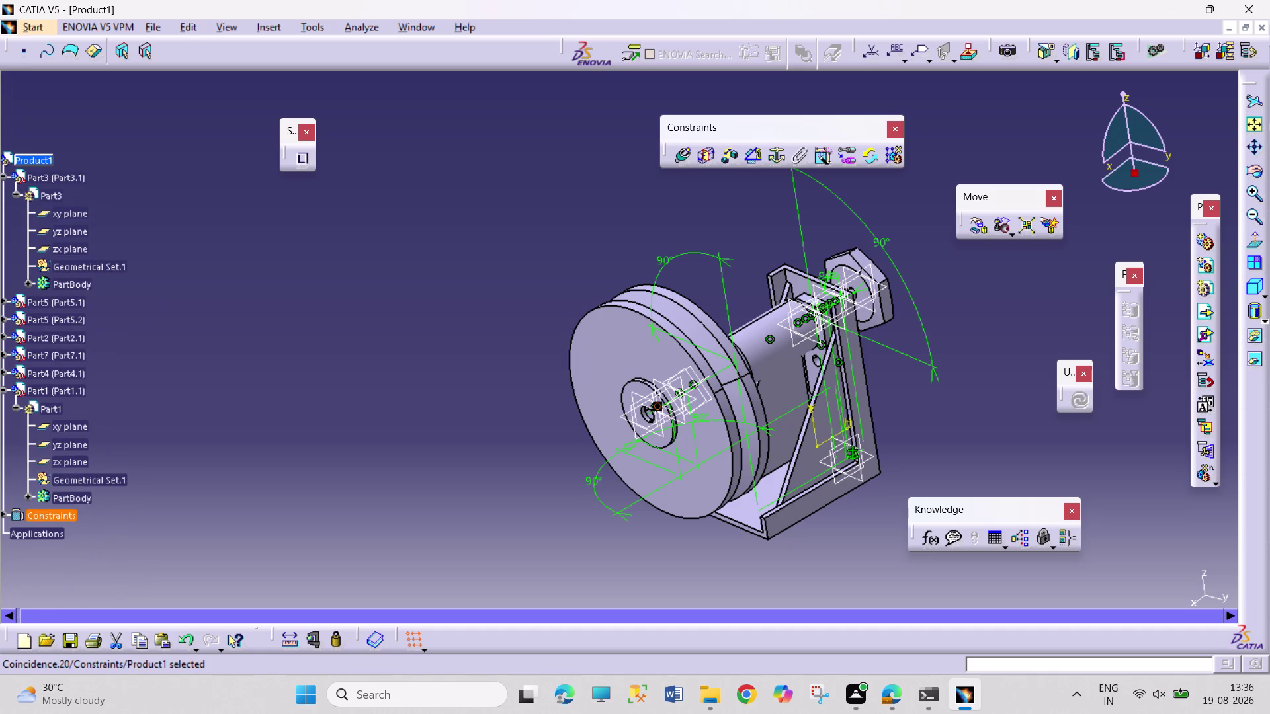
scroll(up, 3)
scroll(up, 3)
scroll(up, 3)
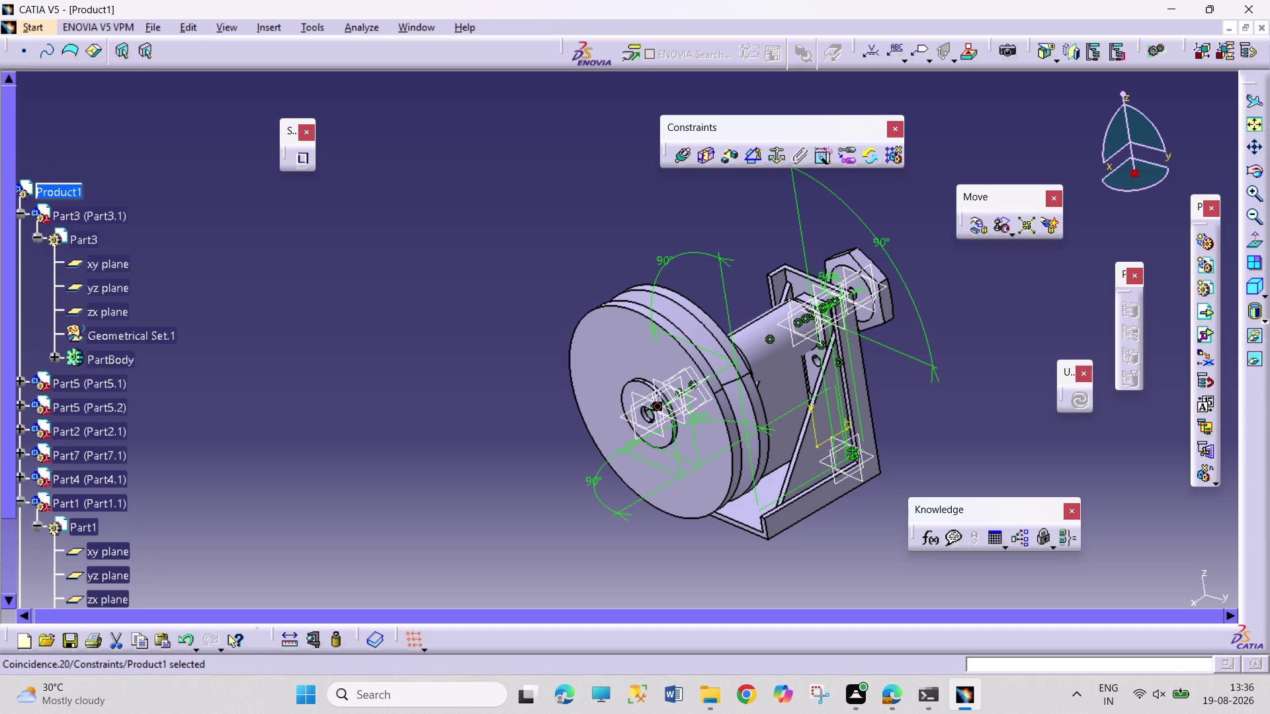
scroll(down, 3)
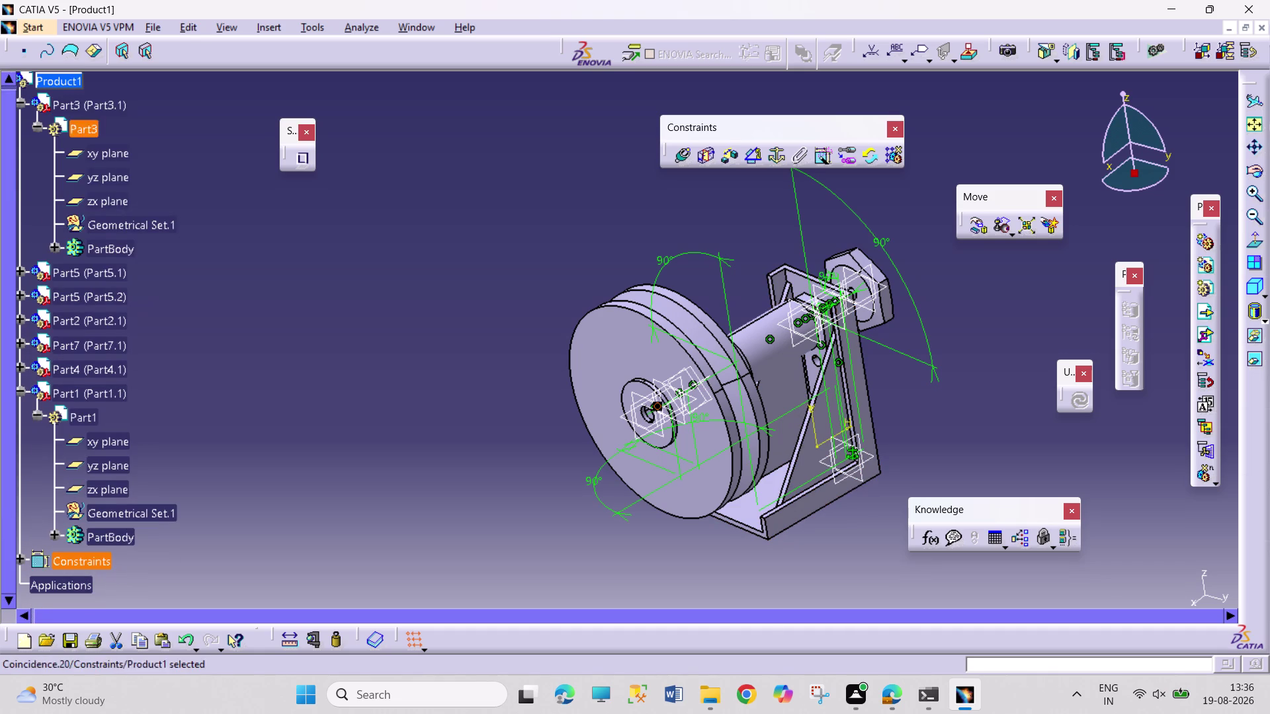
click(21, 393)
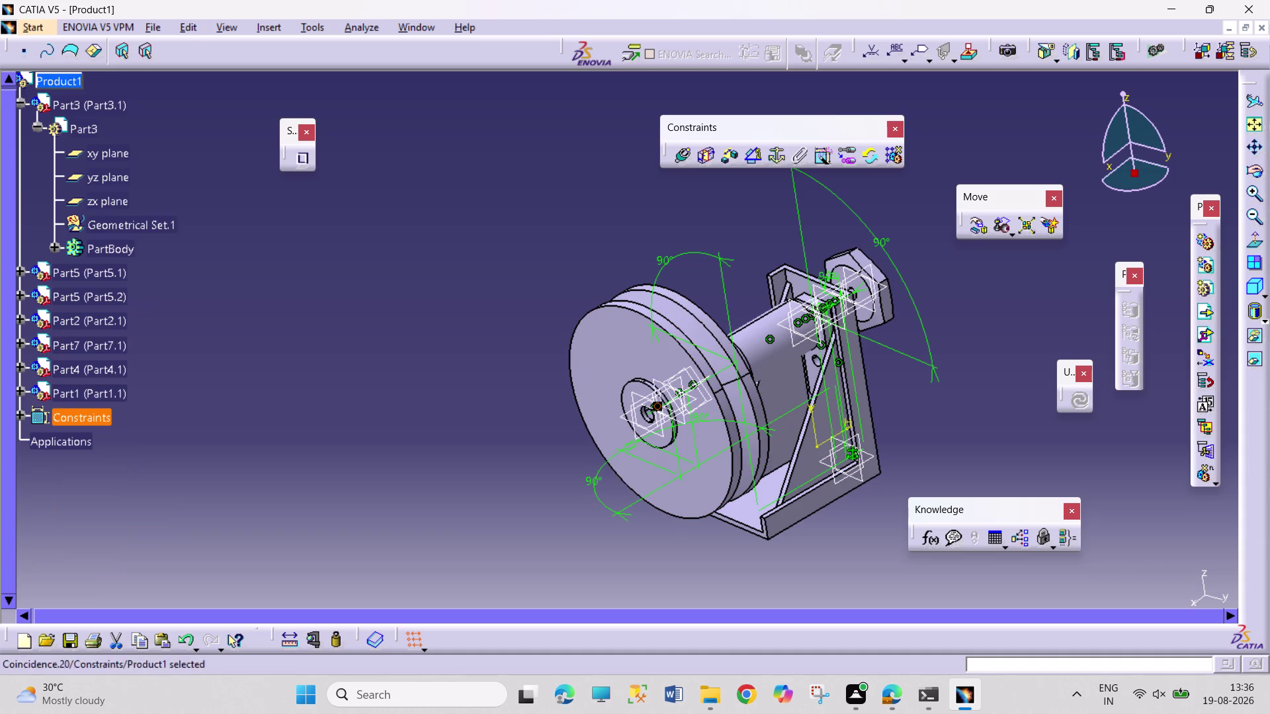
right_click(75, 86)
Insert the existing CAP SCREW part file into Product1 as Part6.
click(198, 367)
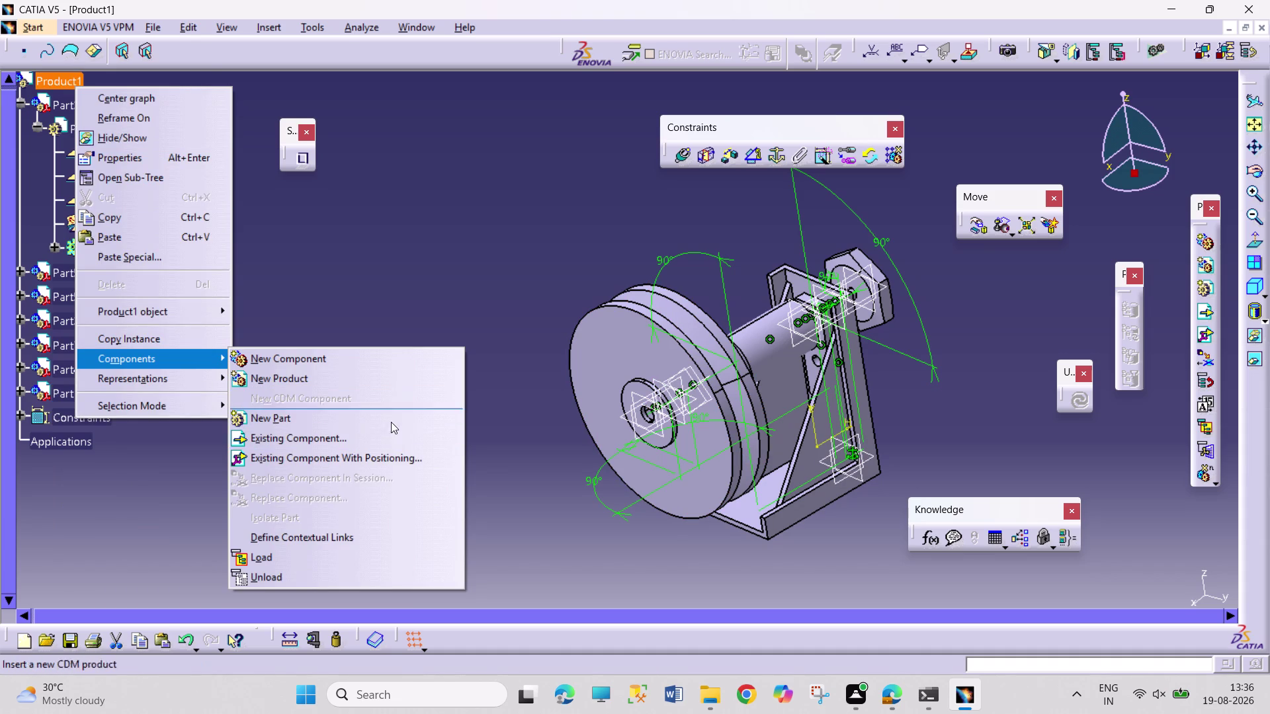
click(418, 443)
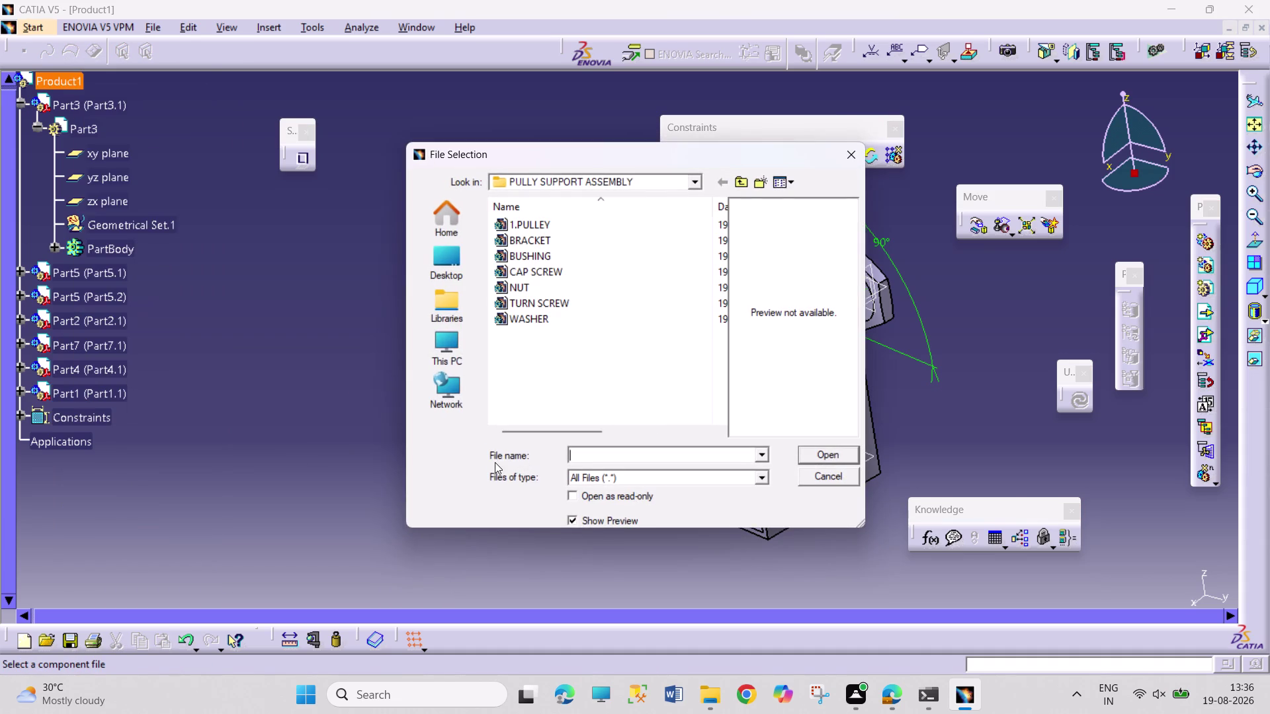
click(580, 301)
click(582, 283)
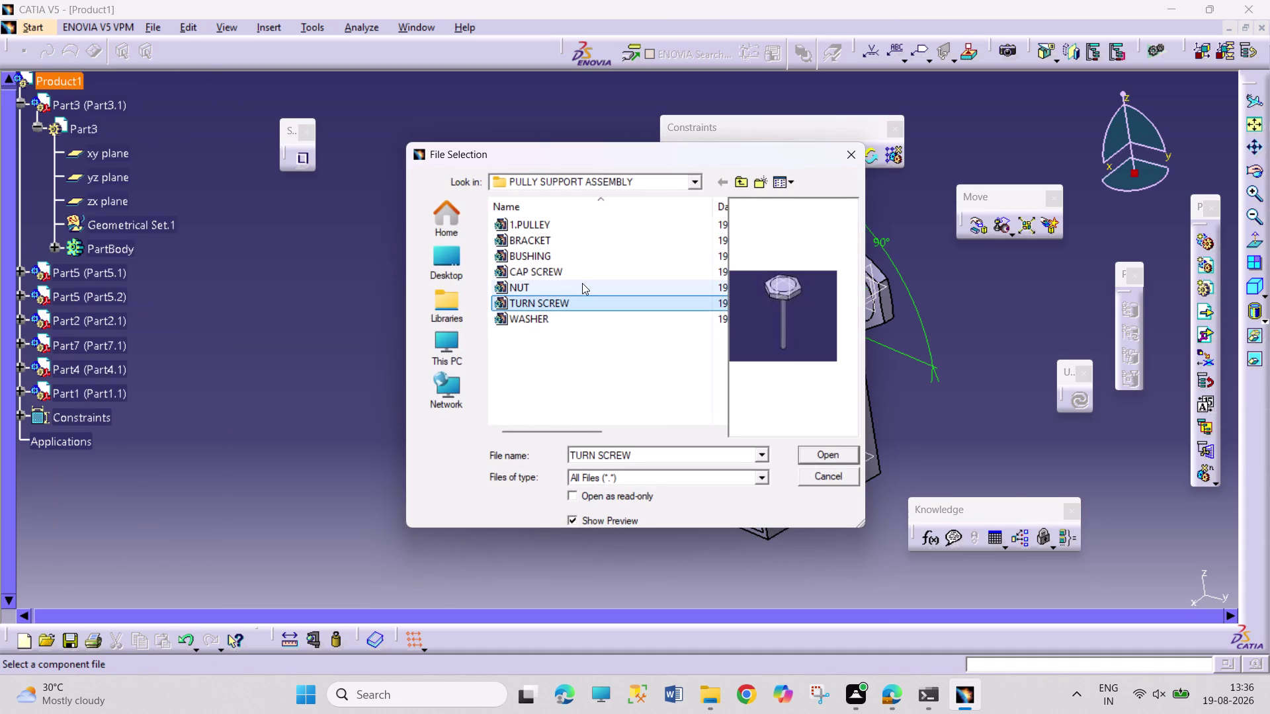
click(582, 320)
click(581, 269)
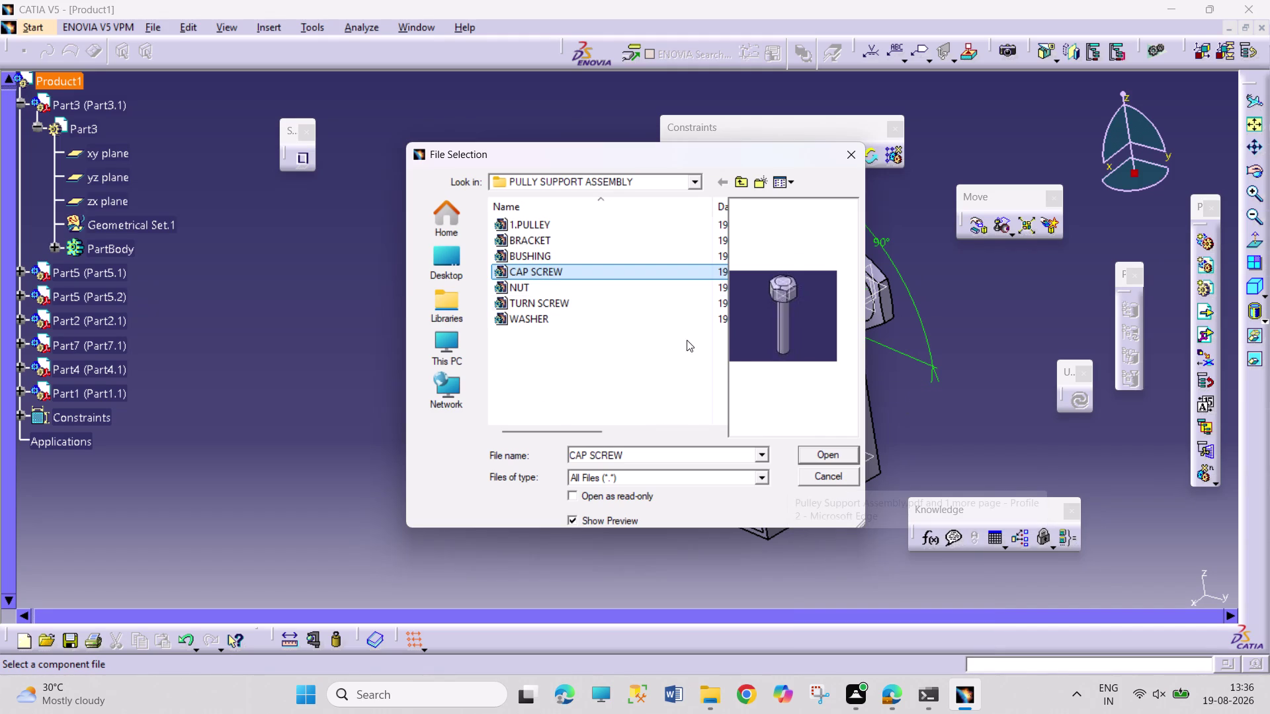
click(617, 258)
click(616, 245)
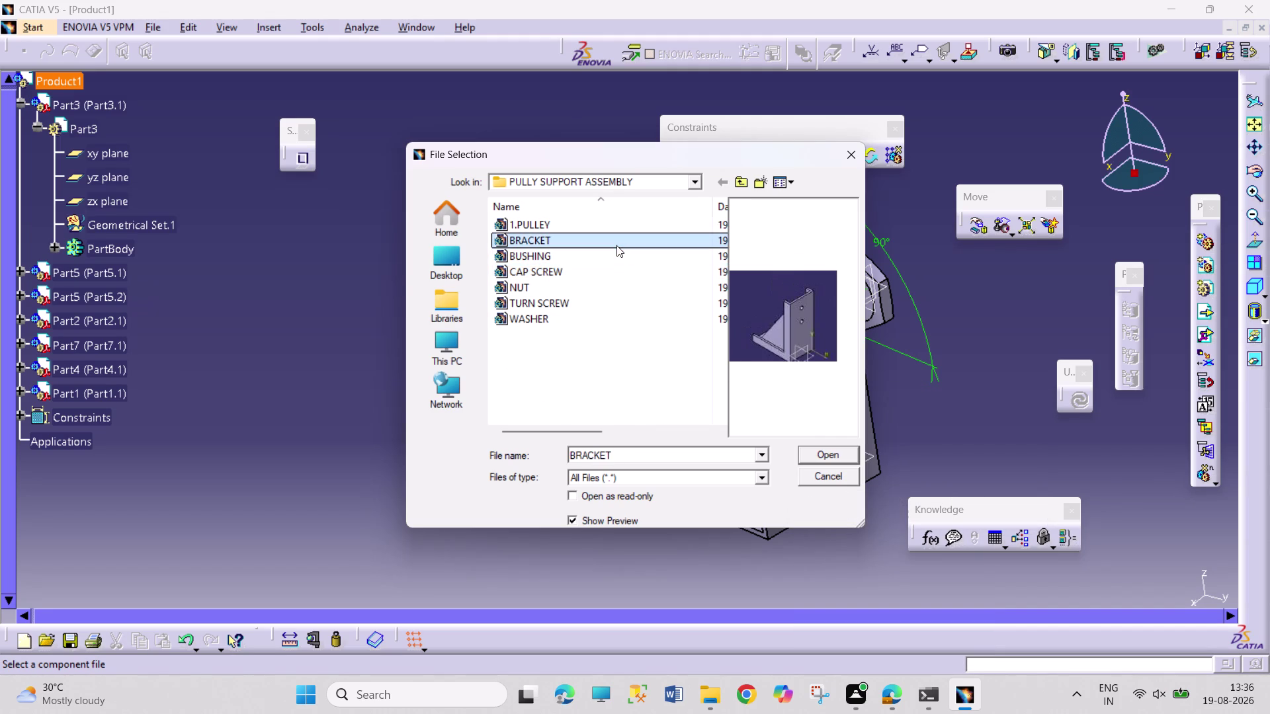
click(611, 230)
click(609, 303)
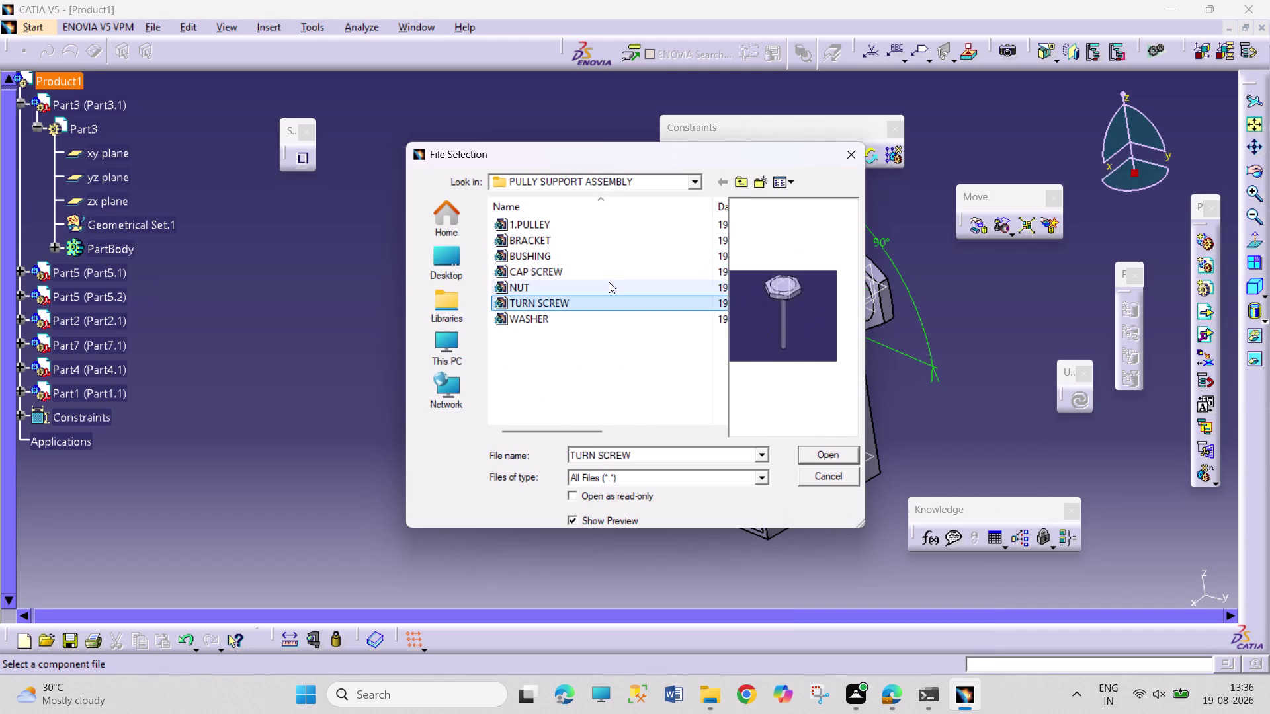
click(609, 282)
click(606, 262)
click(604, 272)
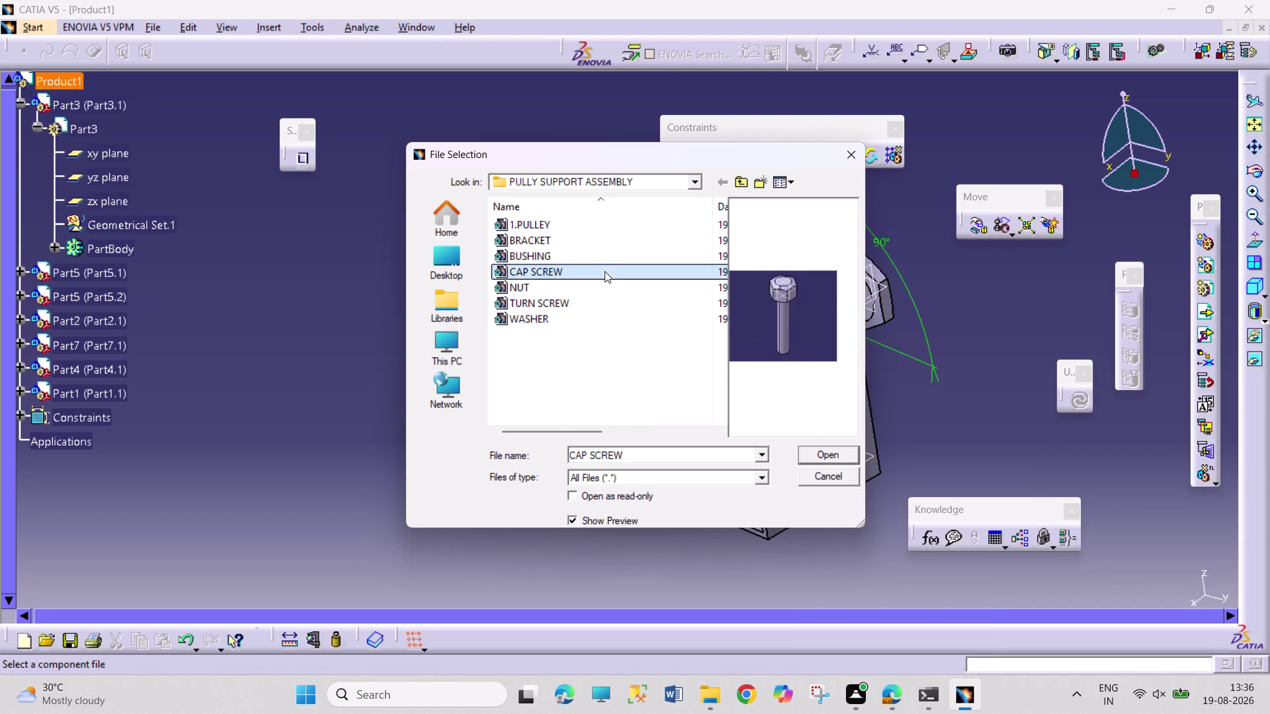
click(831, 448)
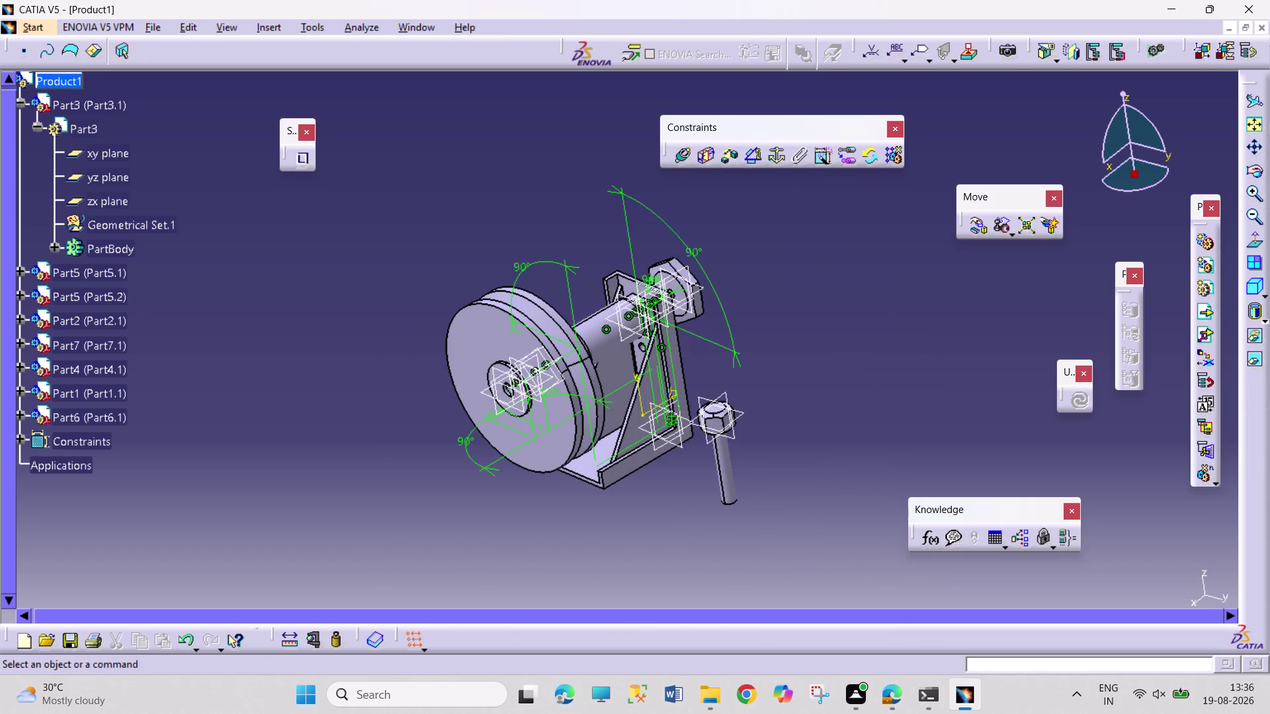
Create Coincidence.21 between the bolt's axis and the shaft axis.
middle_drag(814, 429, 678, 477)
right_drag(753, 440, 677, 477)
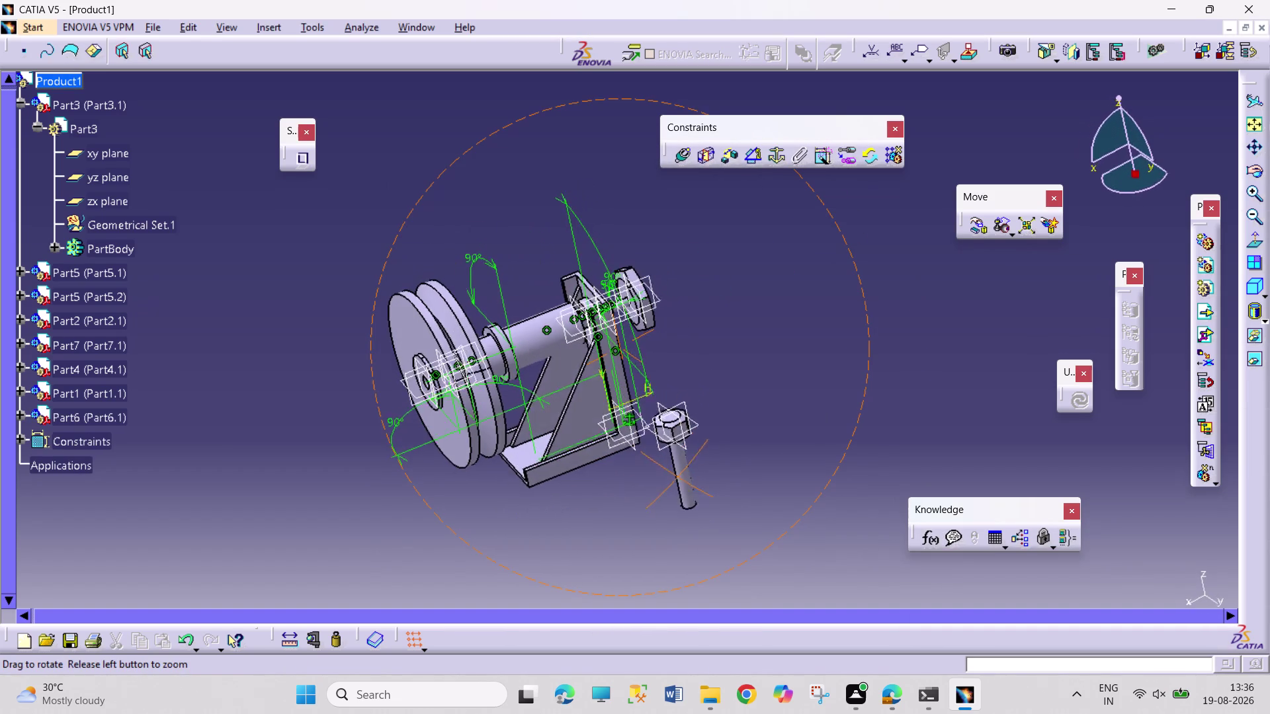
middle_drag(678, 477, 678, 491)
right_drag(678, 477, 678, 491)
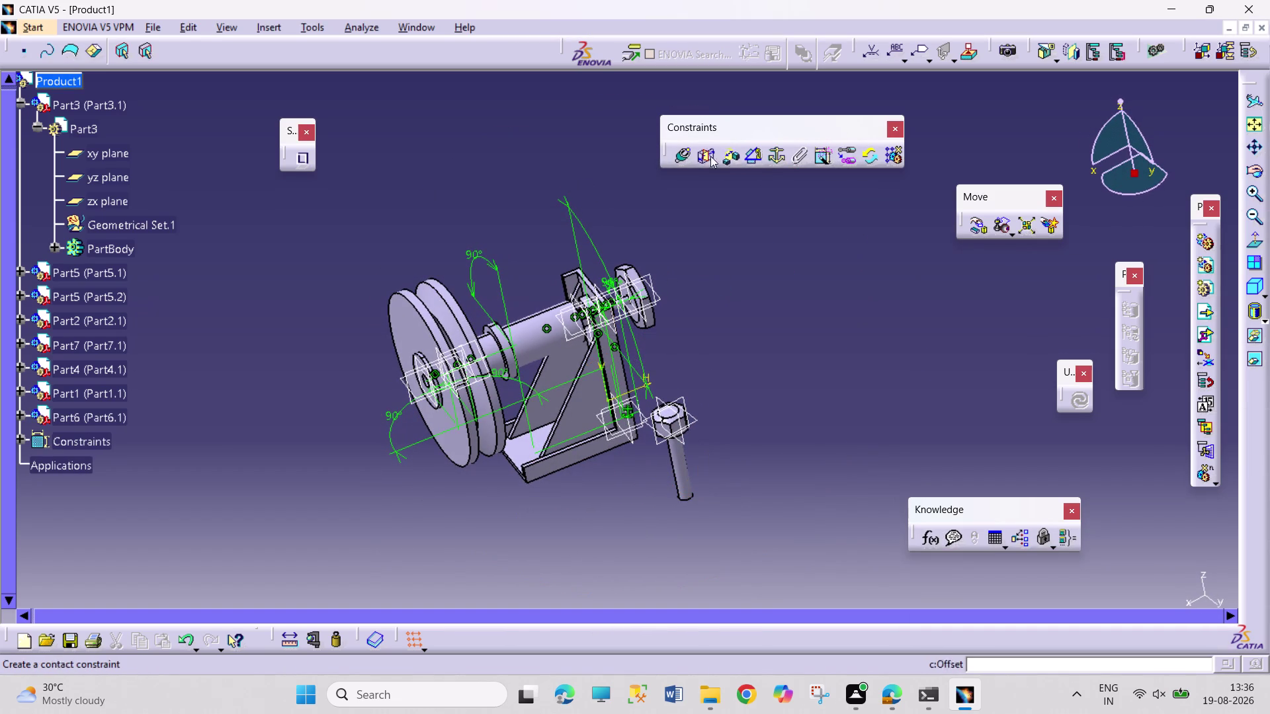
click(677, 158)
click(683, 493)
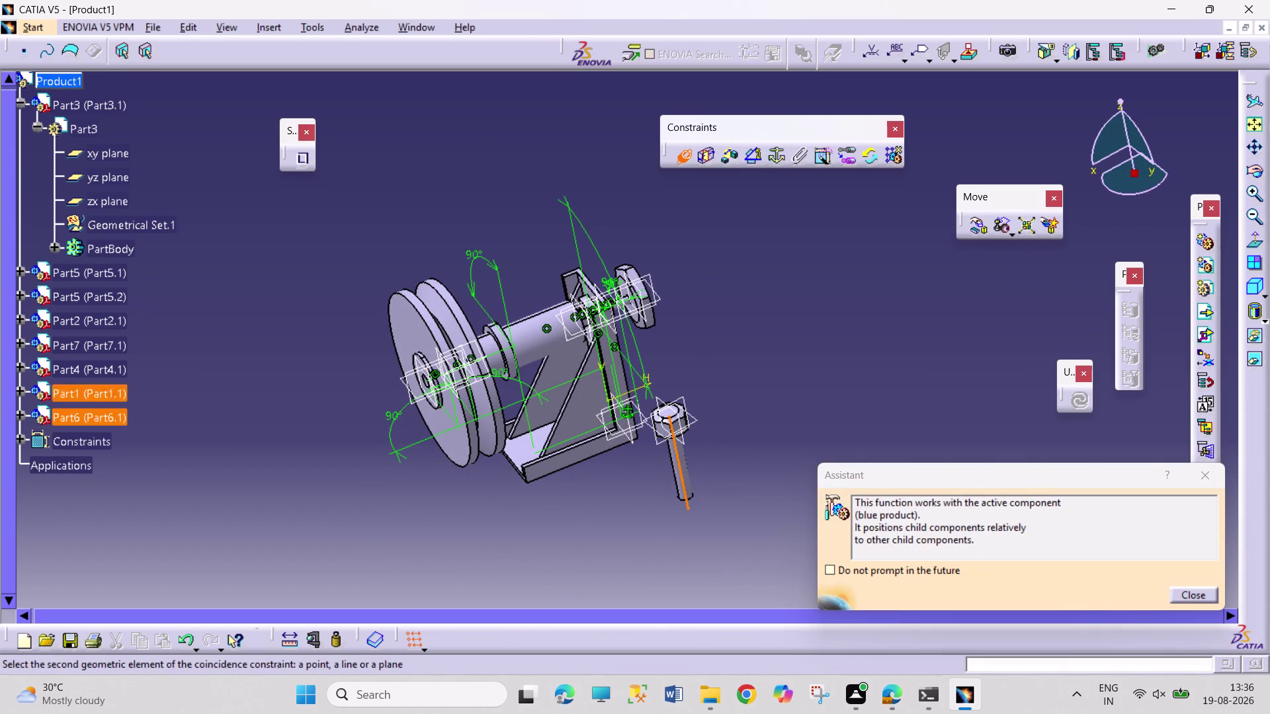
click(537, 347)
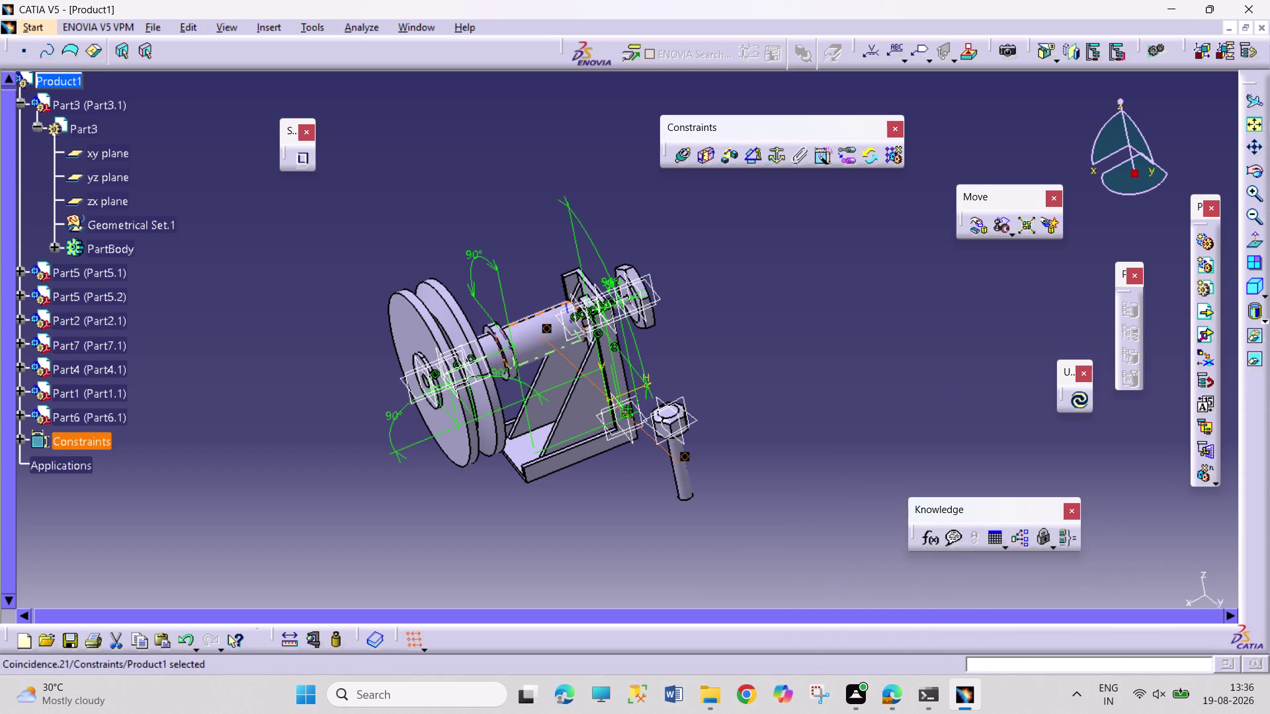
Drag the bolt along the chosen axis line toward the pulley end.
click(1080, 402)
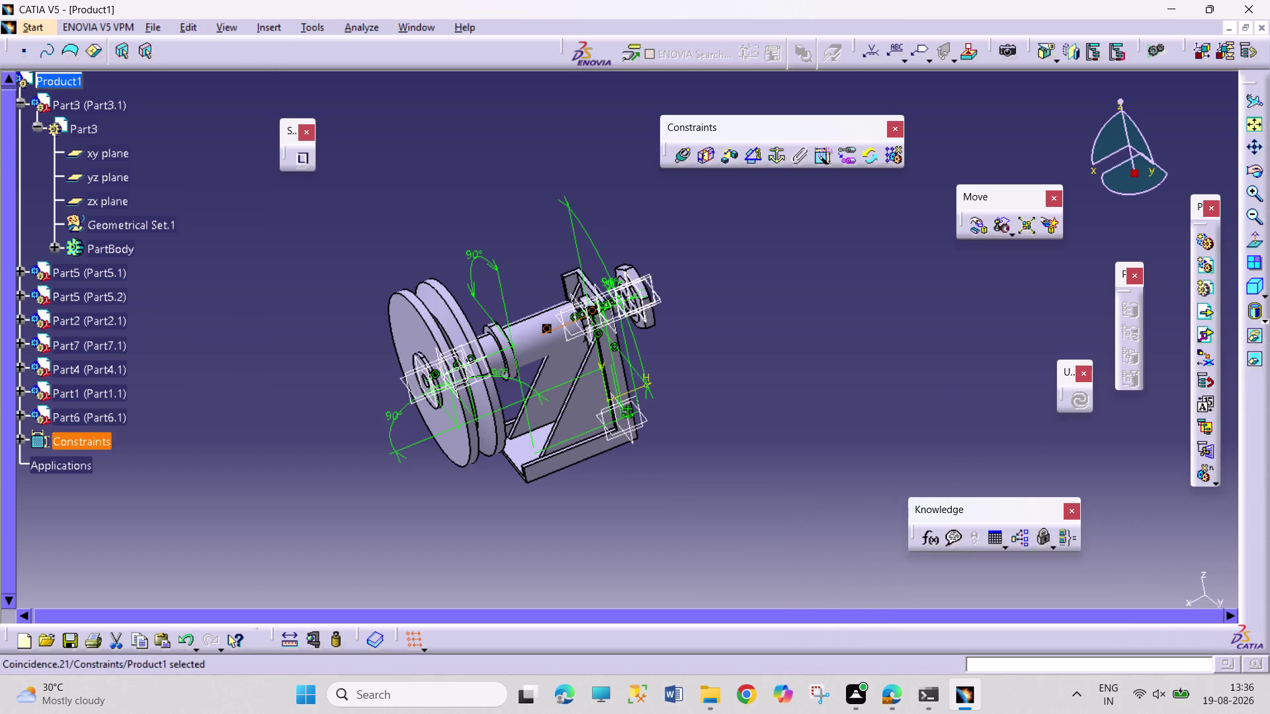
middle_drag(804, 409, 816, 298)
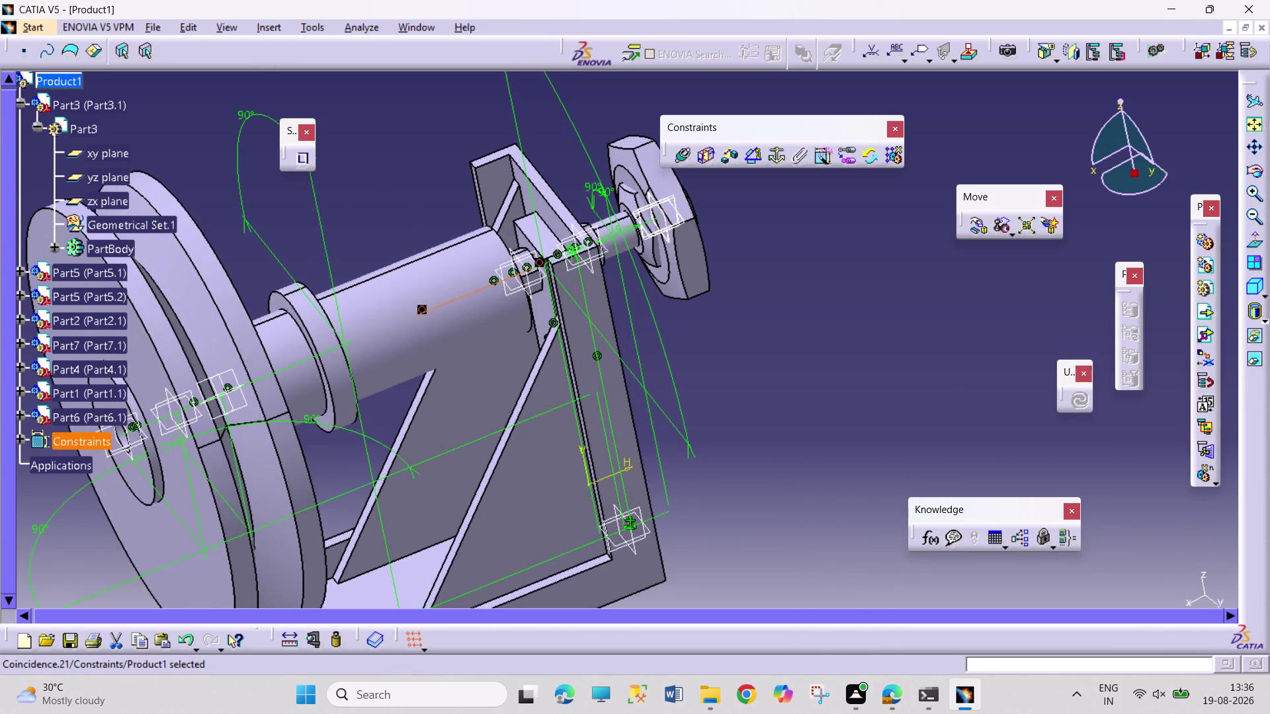
middle_drag(783, 304, 896, 314)
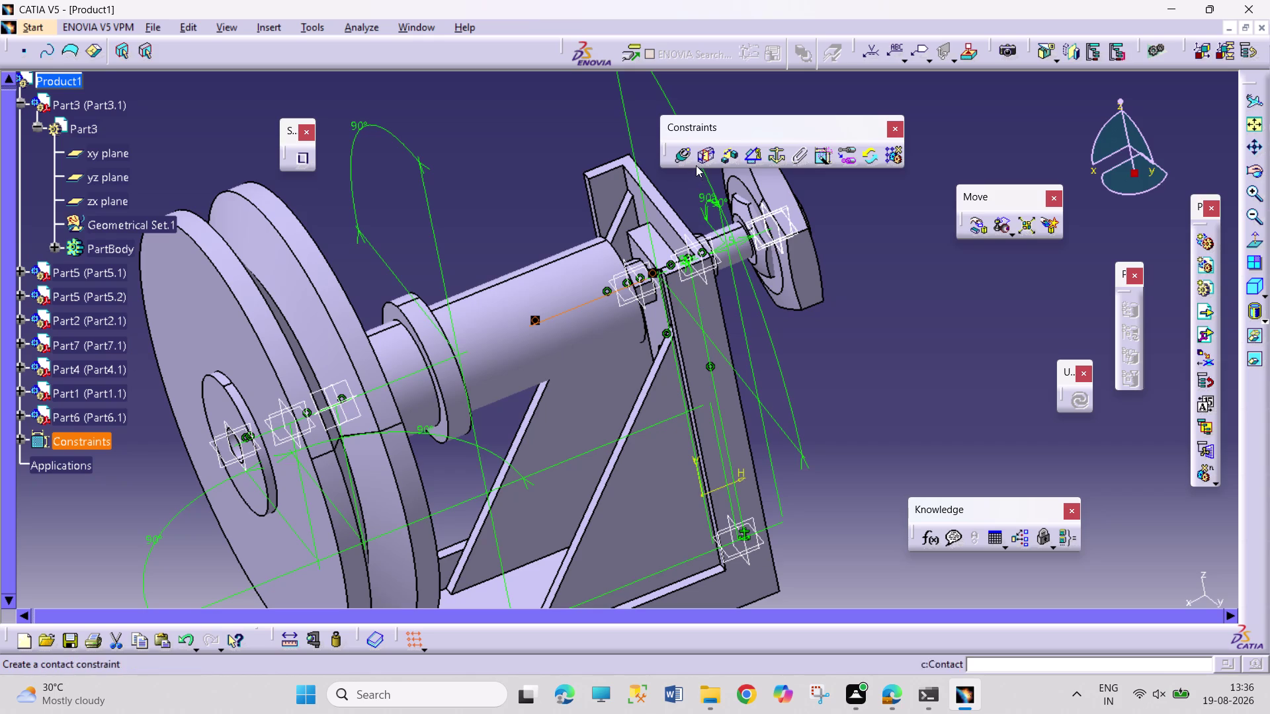
click(971, 228)
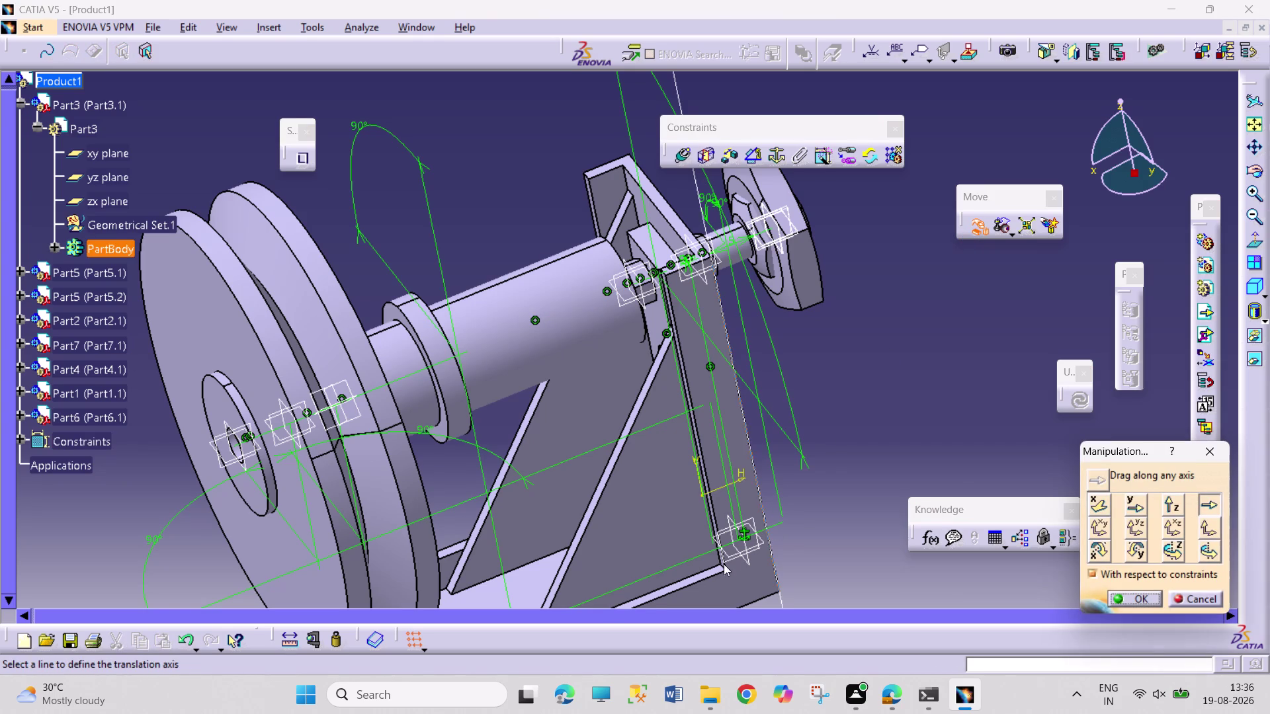
click(713, 574)
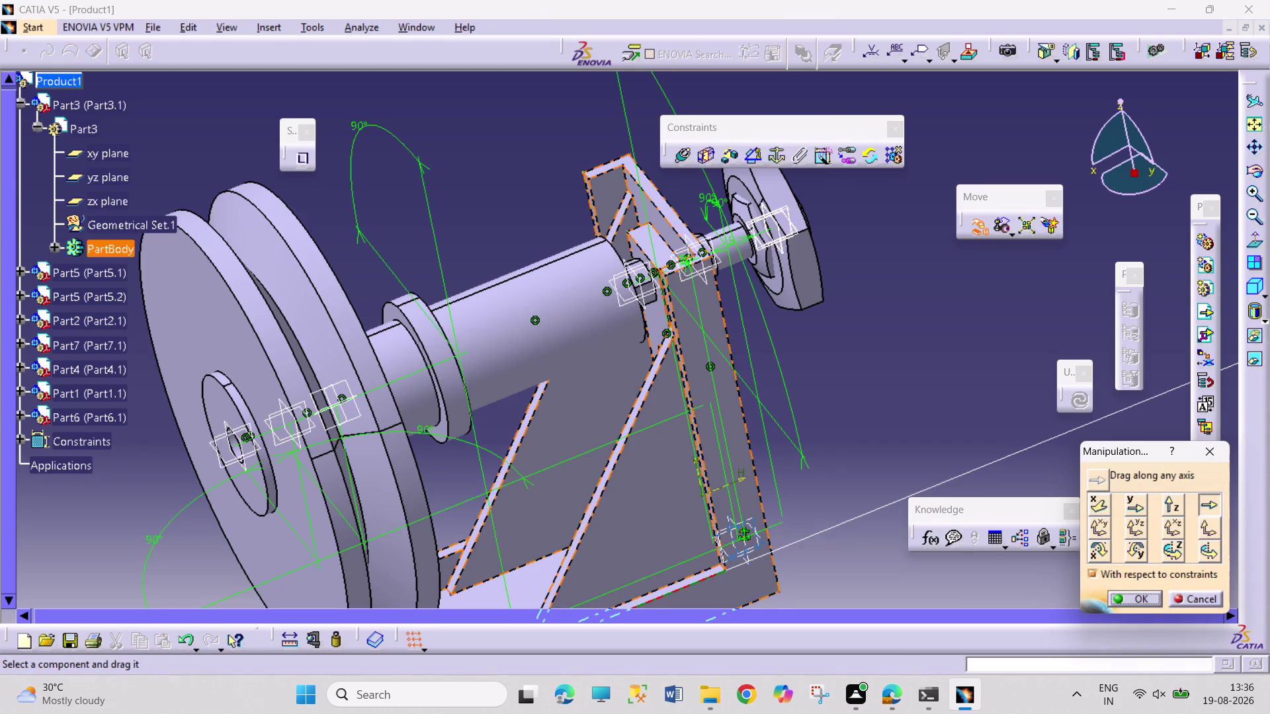
drag(731, 246, 540, 317)
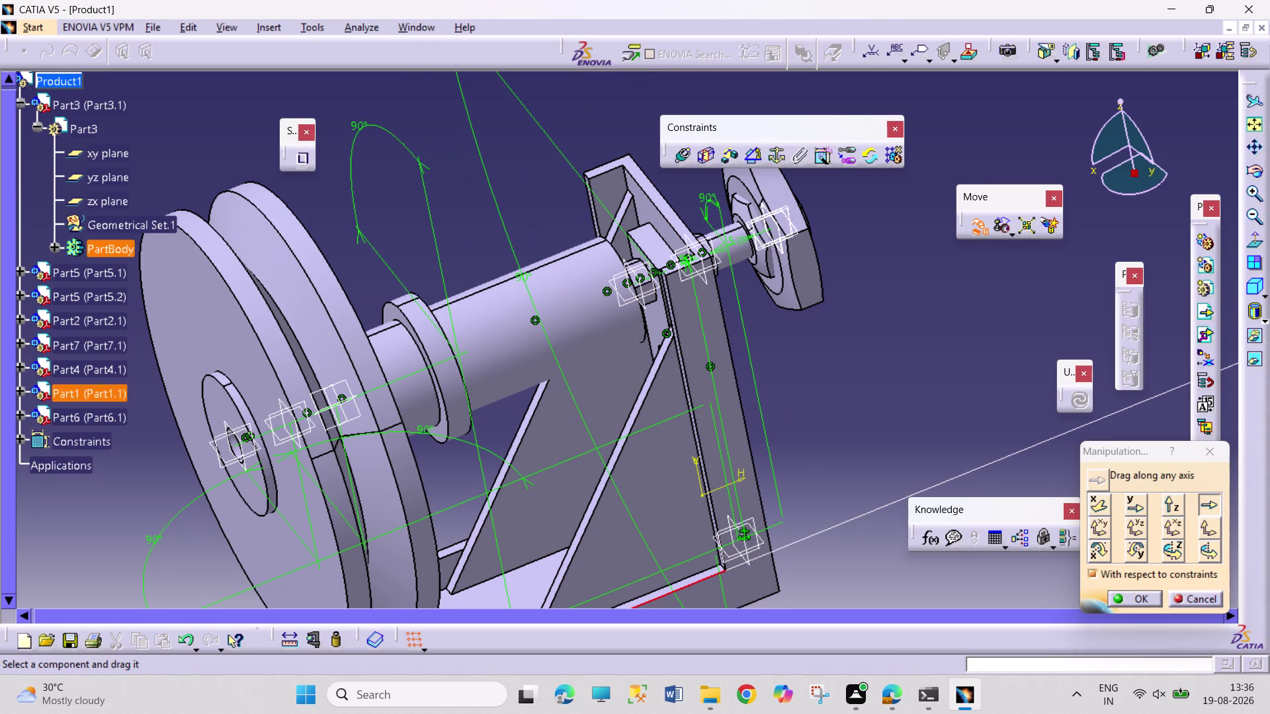
click(106, 415)
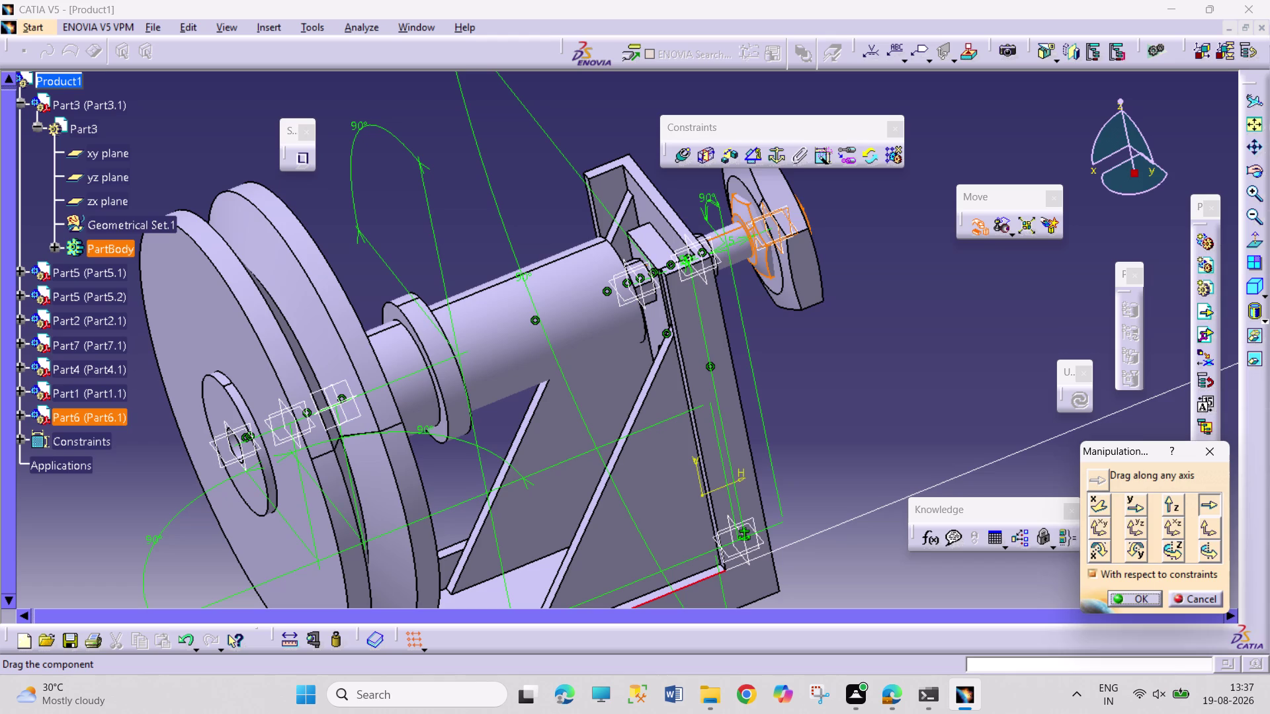
drag(773, 227, 166, 439)
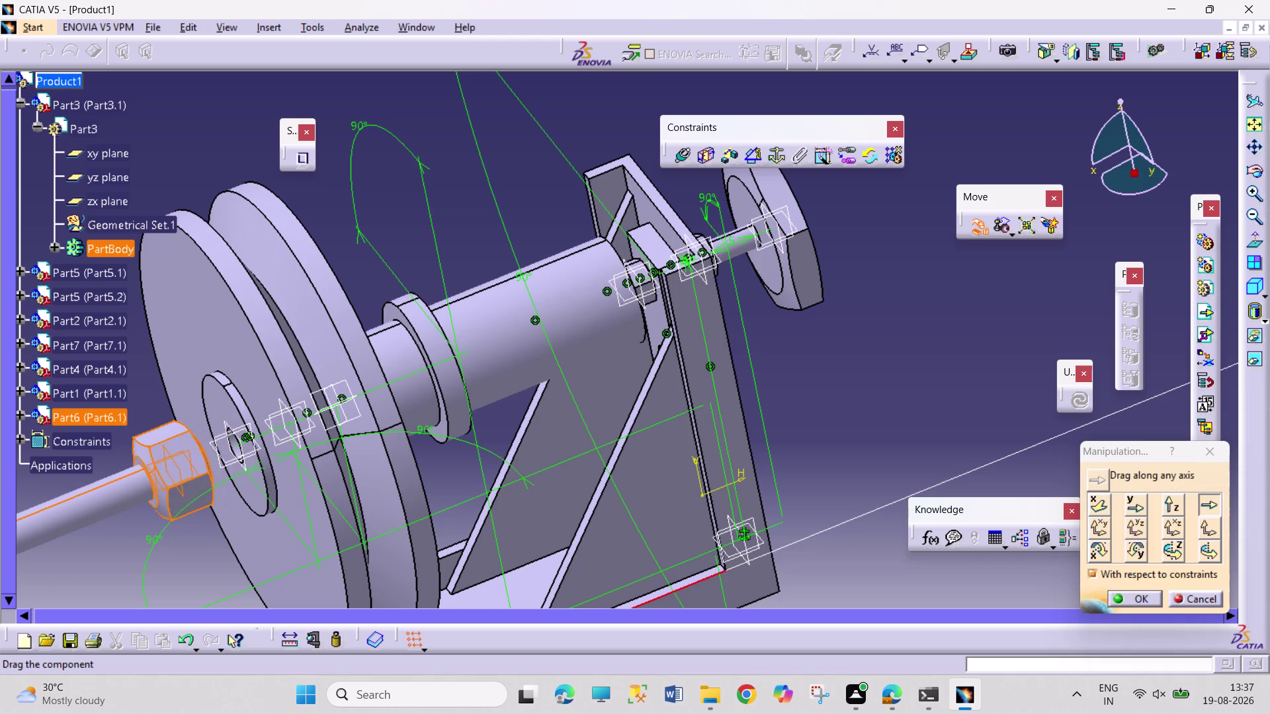
drag(167, 439, 180, 453)
Confirm the bolt's new position and delete the Coincidence.21 constraint.
middle_drag(875, 426, 781, 497)
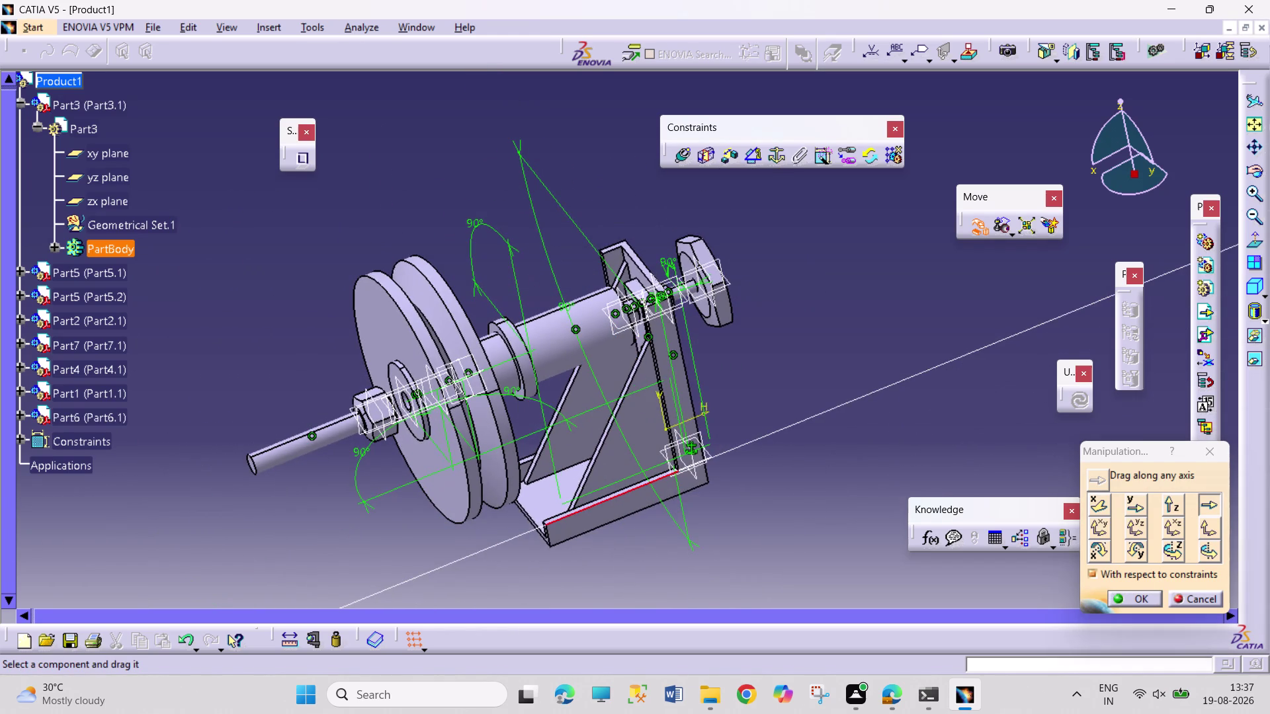
click(18, 441)
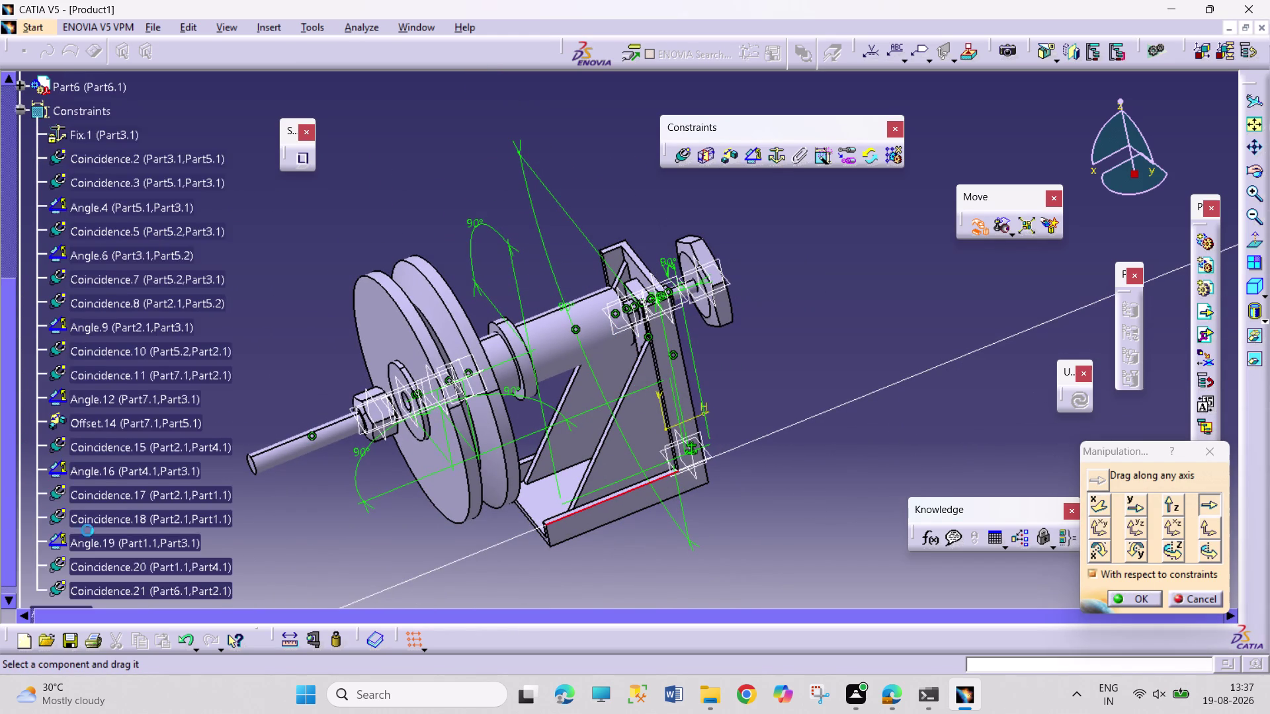
scroll(down, 3)
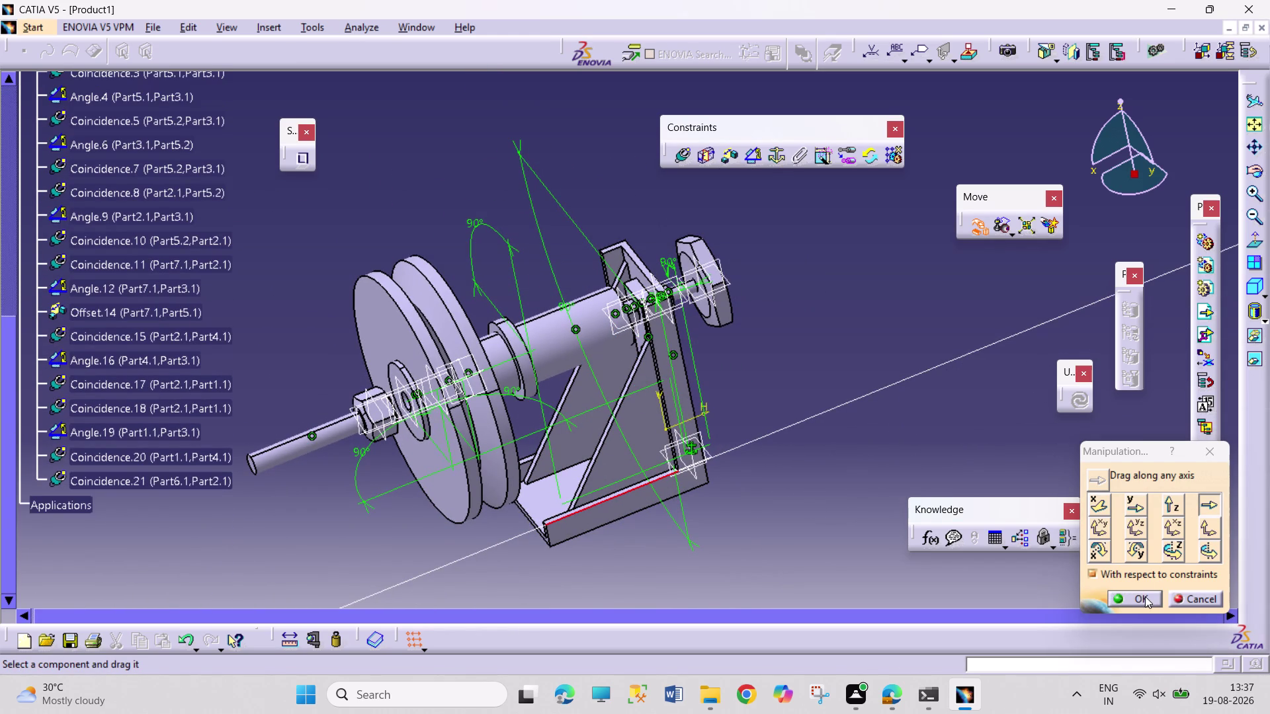
click(1145, 597)
right_click(112, 473)
click(145, 409)
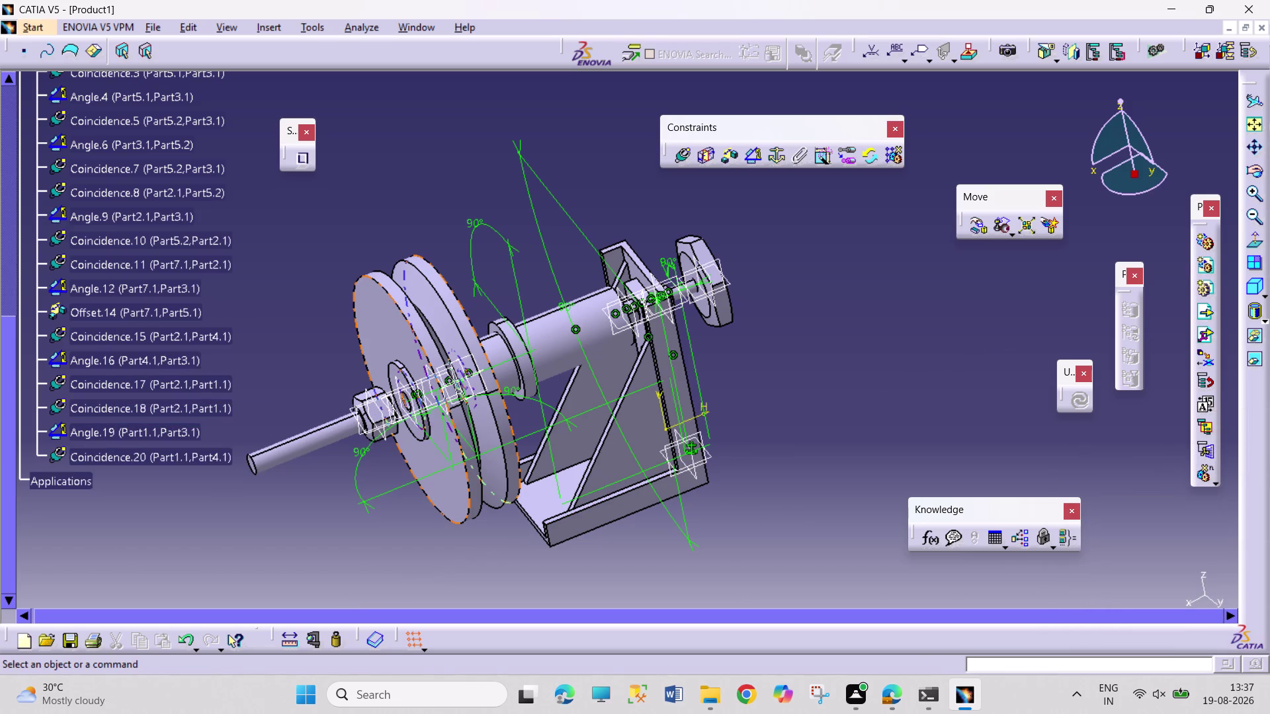
Swing the bolt around a chosen axis line using Manipulation's drag-around-axis mode.
click(274, 551)
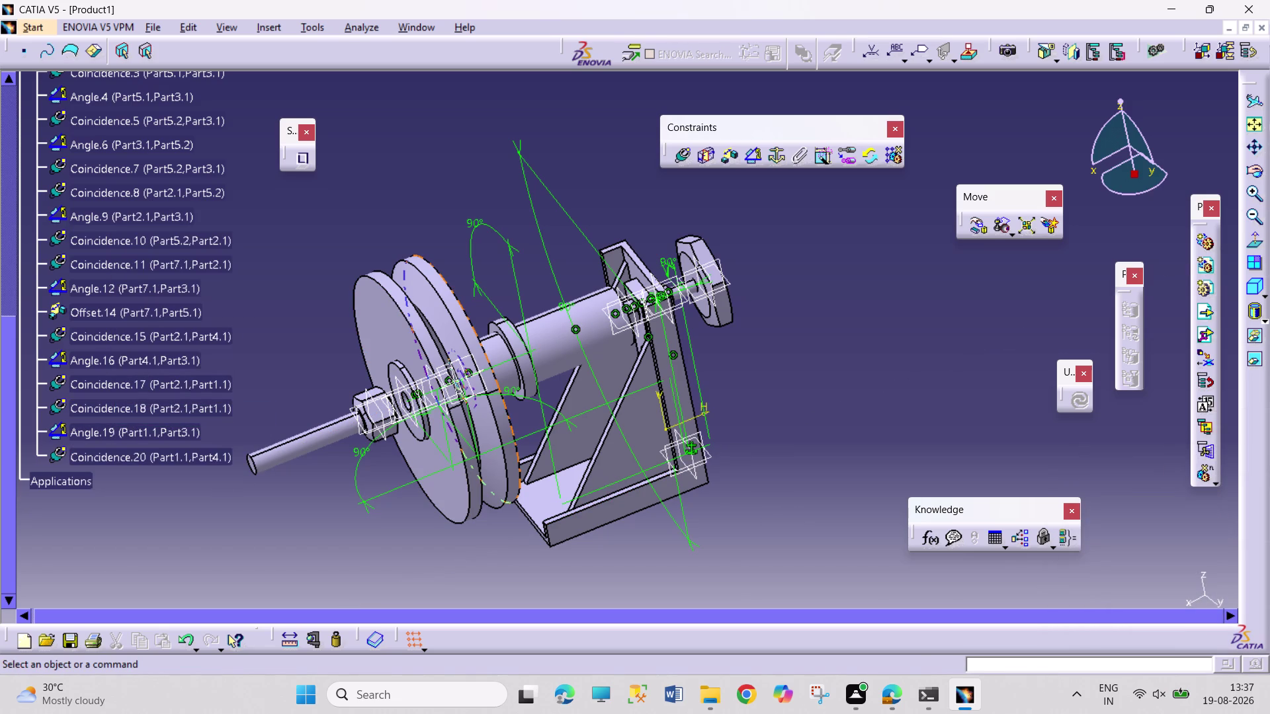
click(984, 231)
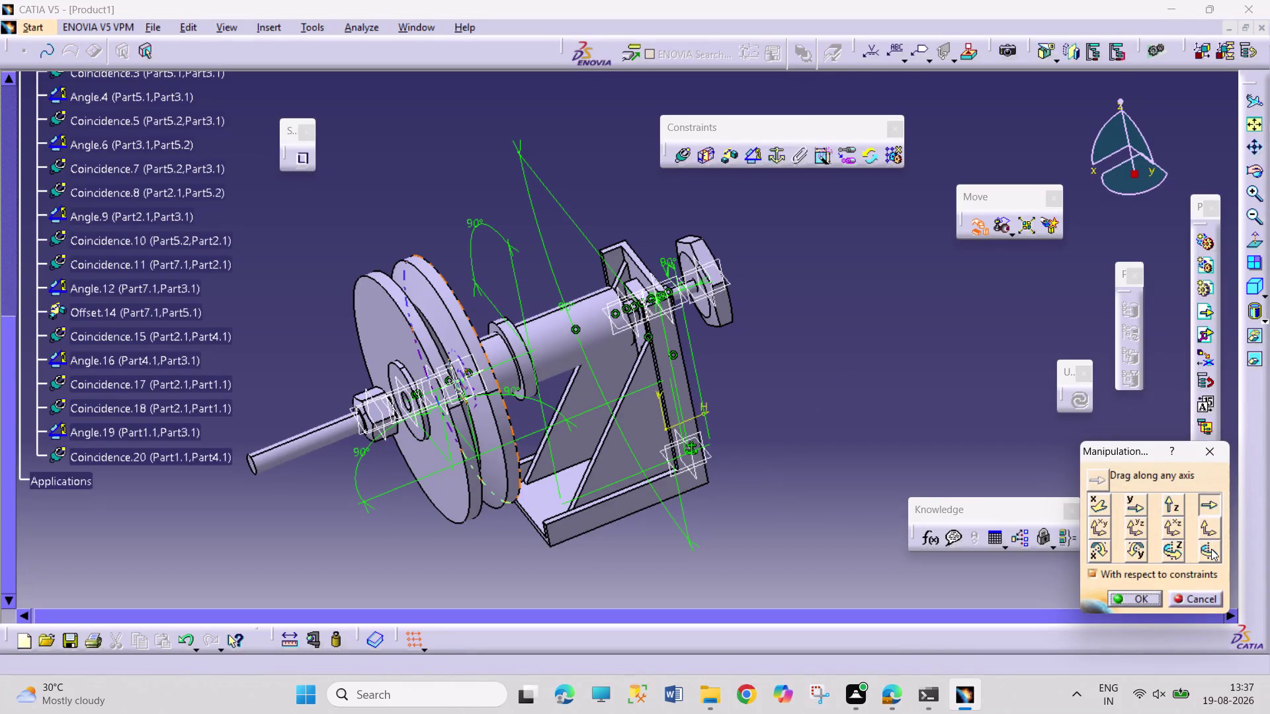
click(1211, 549)
click(570, 539)
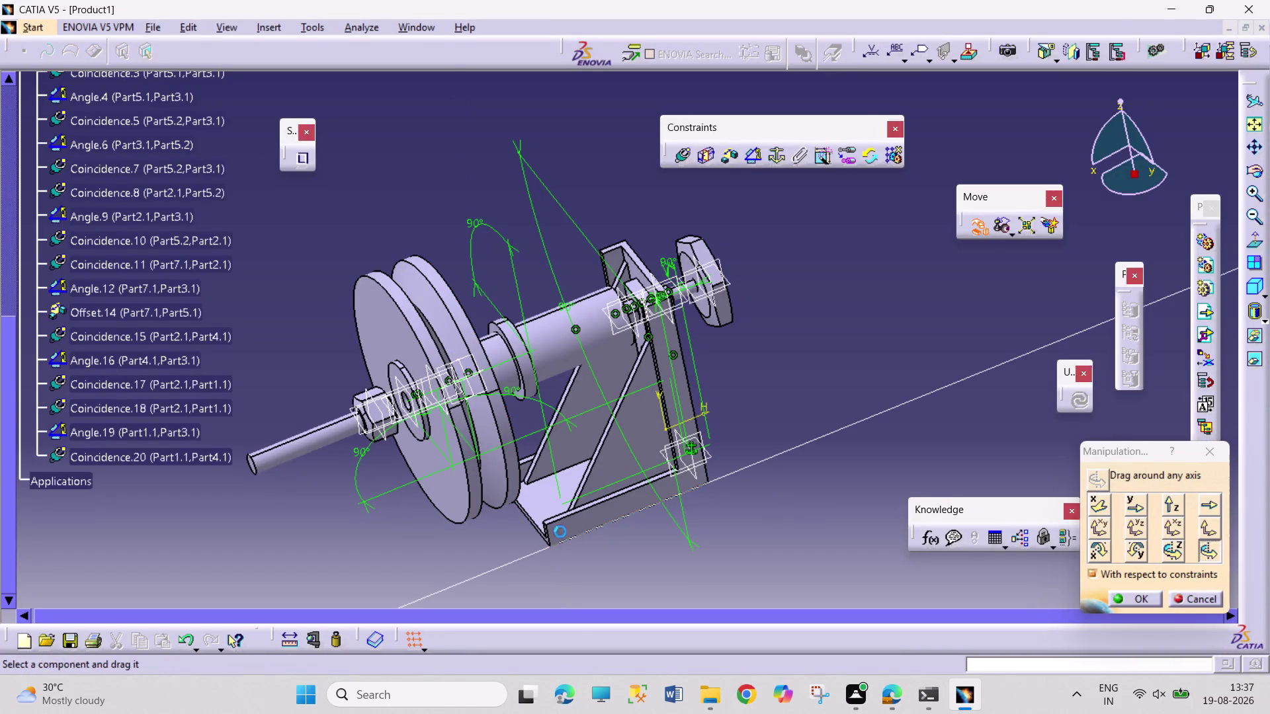
drag(282, 450, 549, 569)
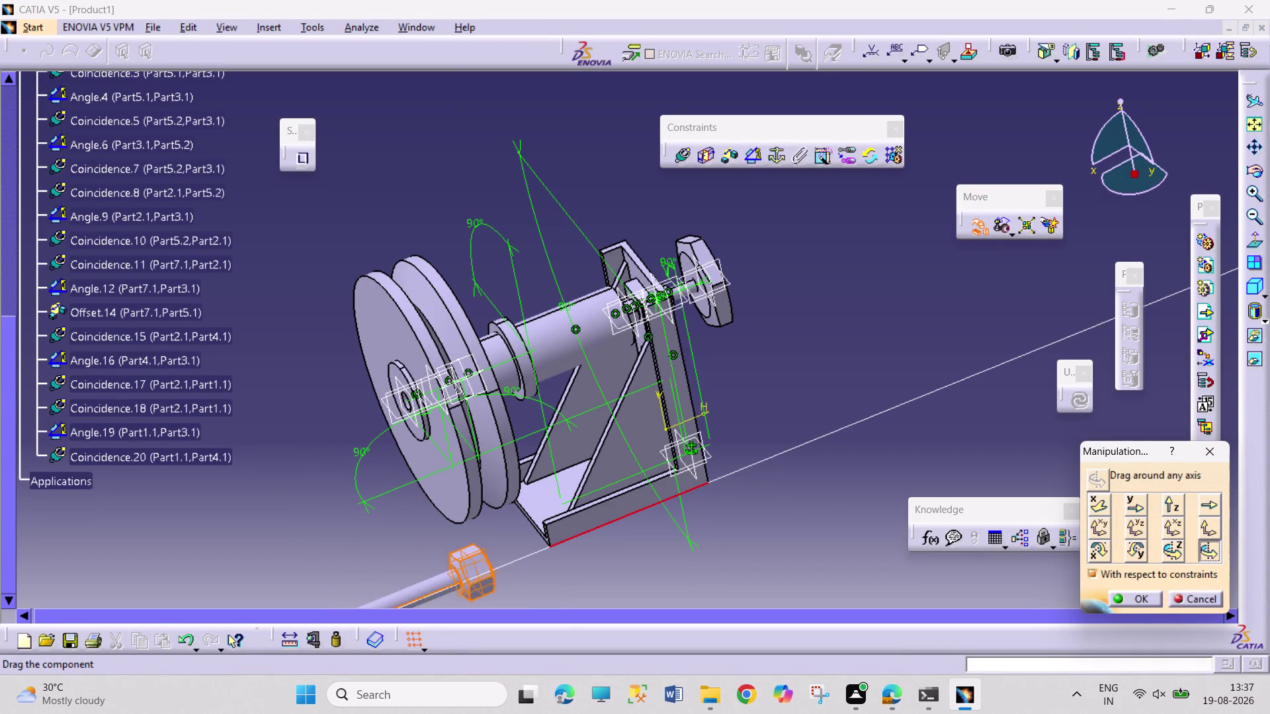
drag(550, 569, 399, 539)
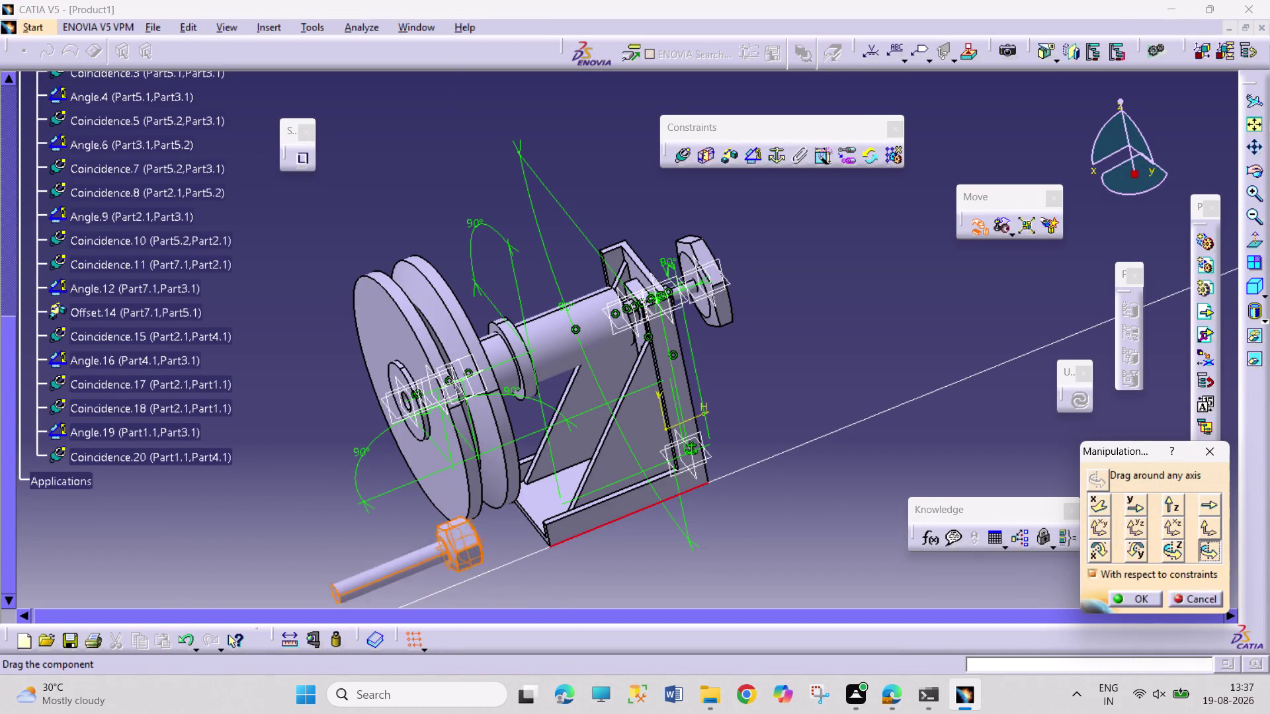
drag(399, 540, 324, 307)
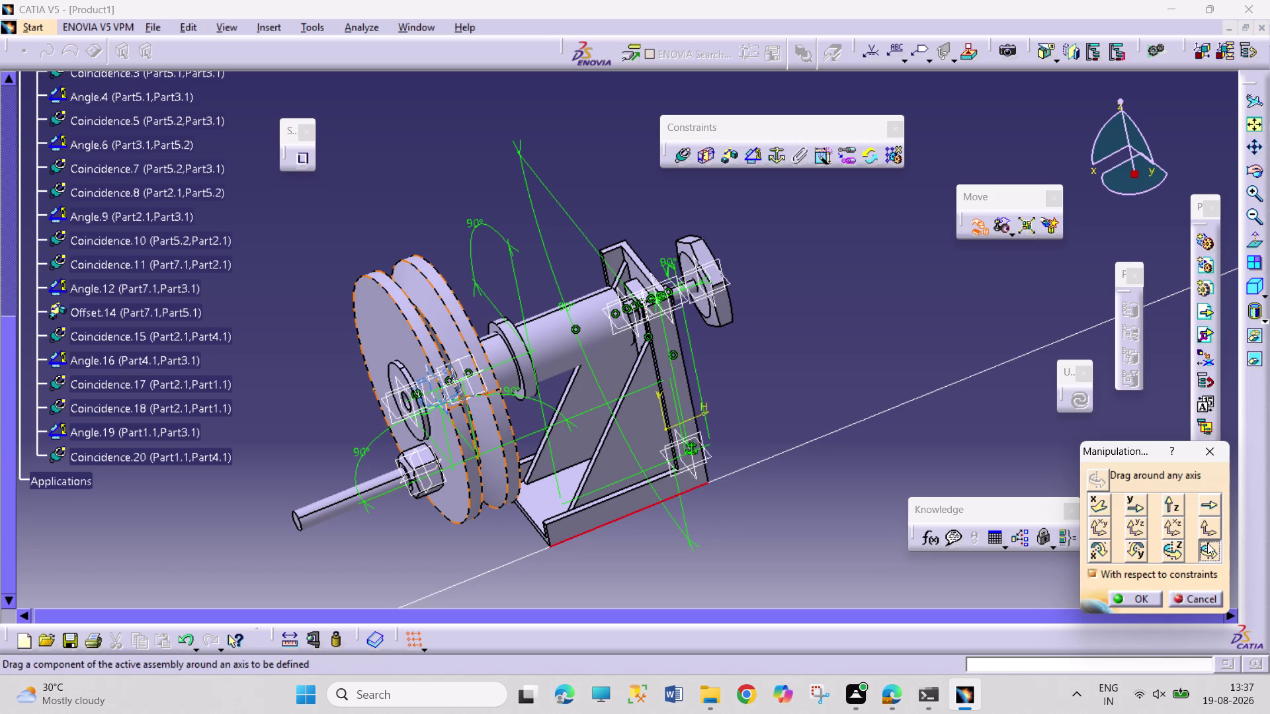
Rotate the bolt around a different axis until it sits past the bracket.
click(1206, 529)
click(1215, 559)
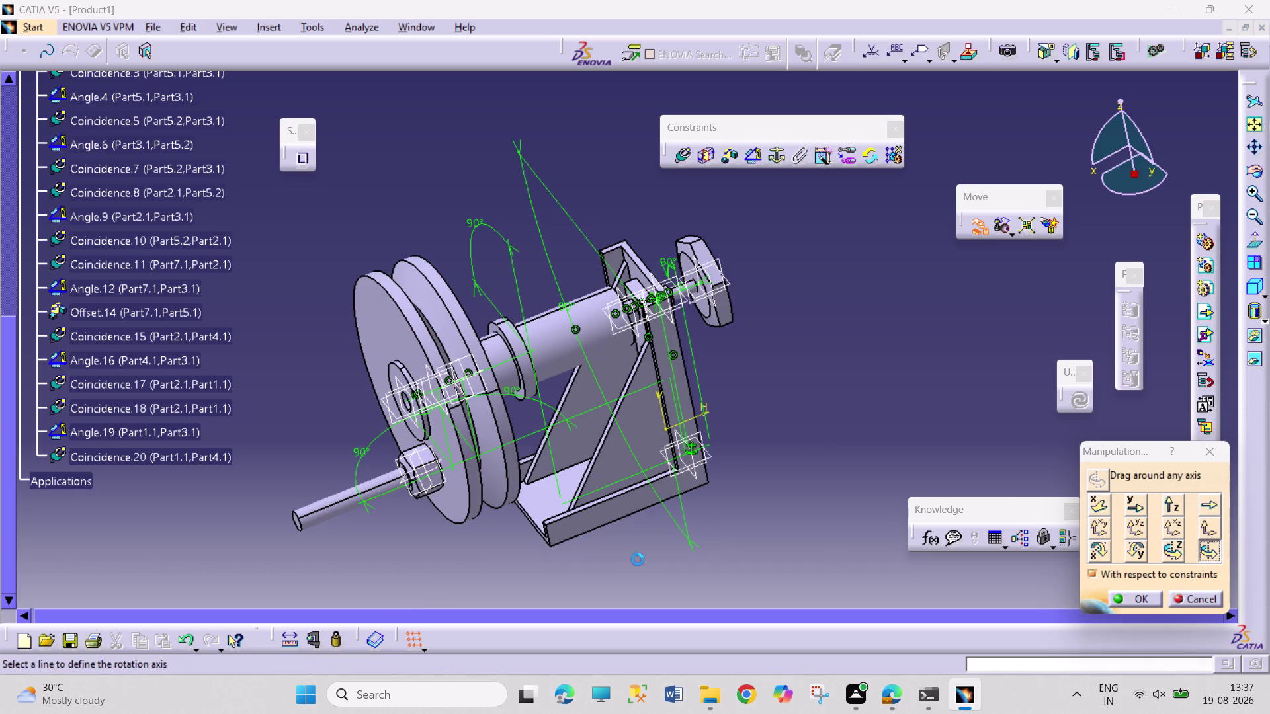
click(550, 540)
drag(350, 496, 587, 348)
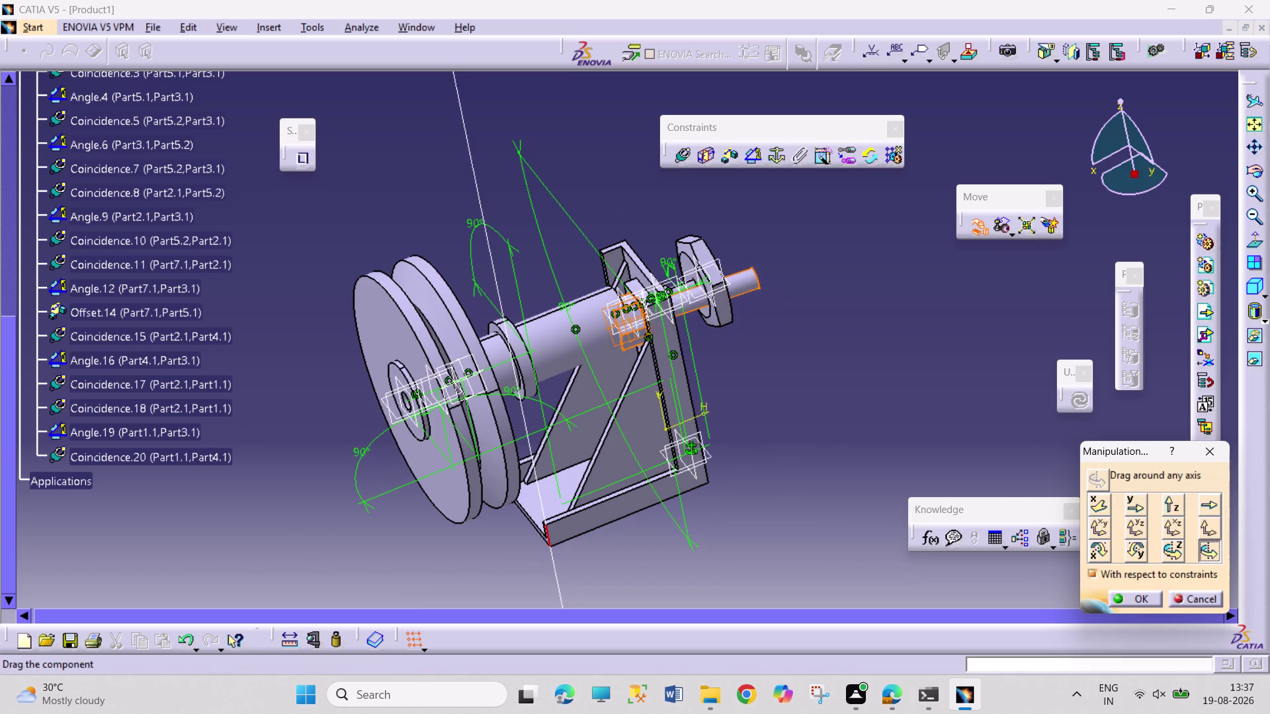
drag(587, 349, 589, 361)
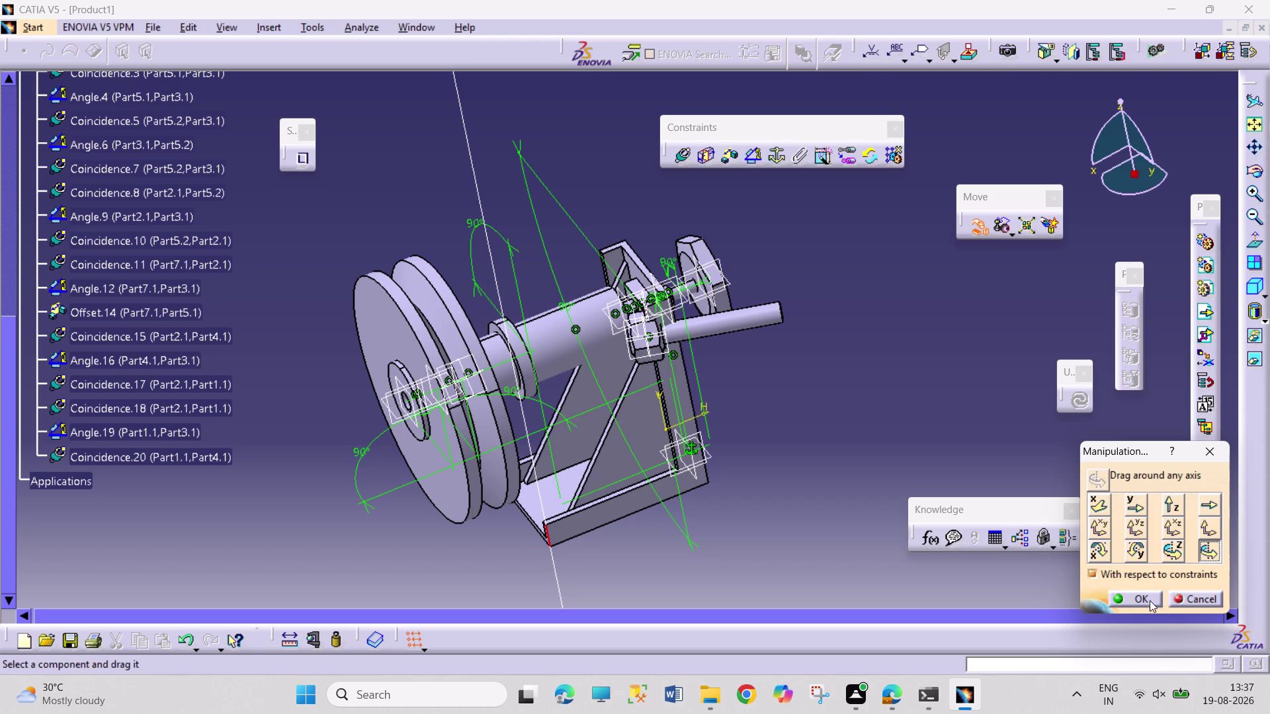
click(1146, 599)
Add Coincidence.22 between the bolt and shaft axes and update the assembly.
click(685, 160)
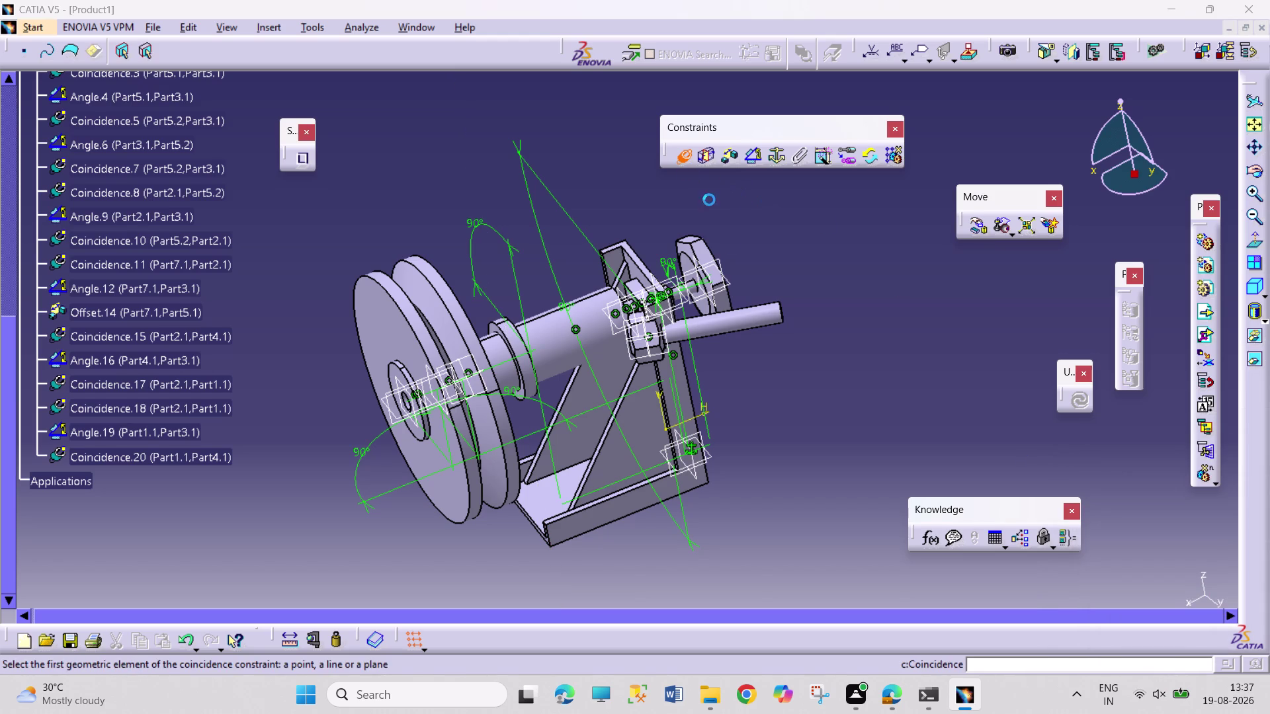
click(749, 317)
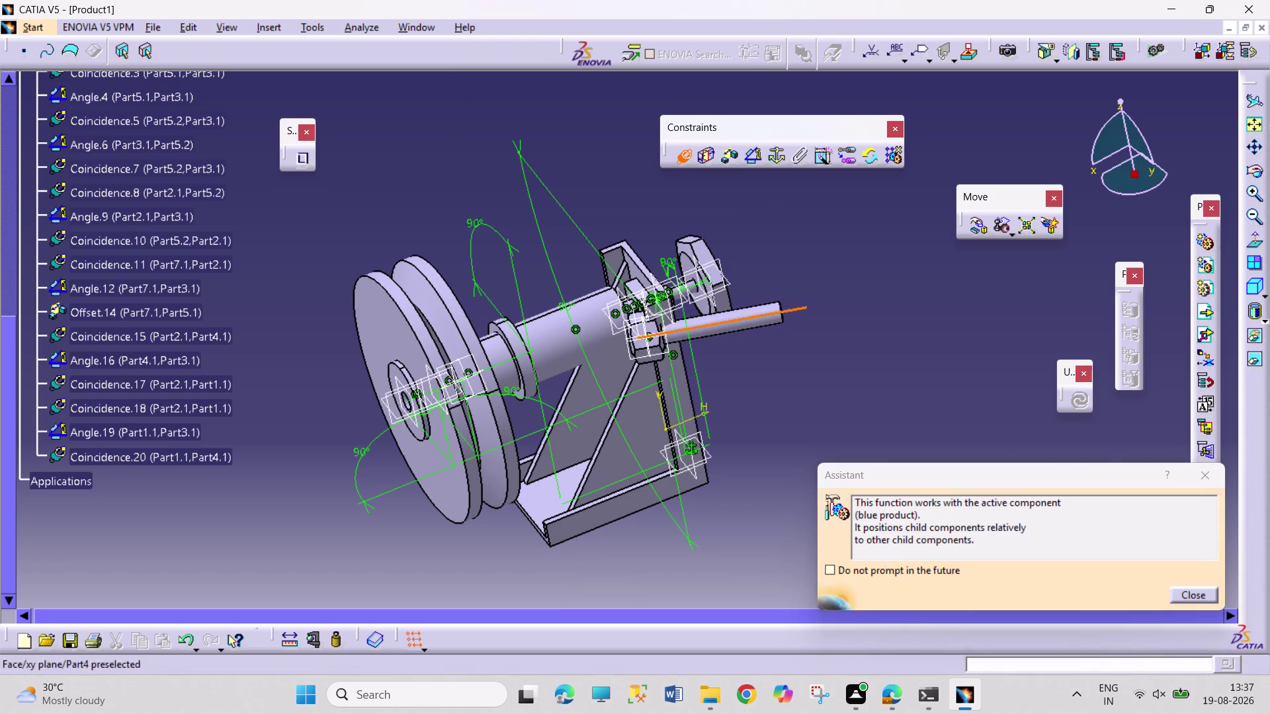
click(554, 353)
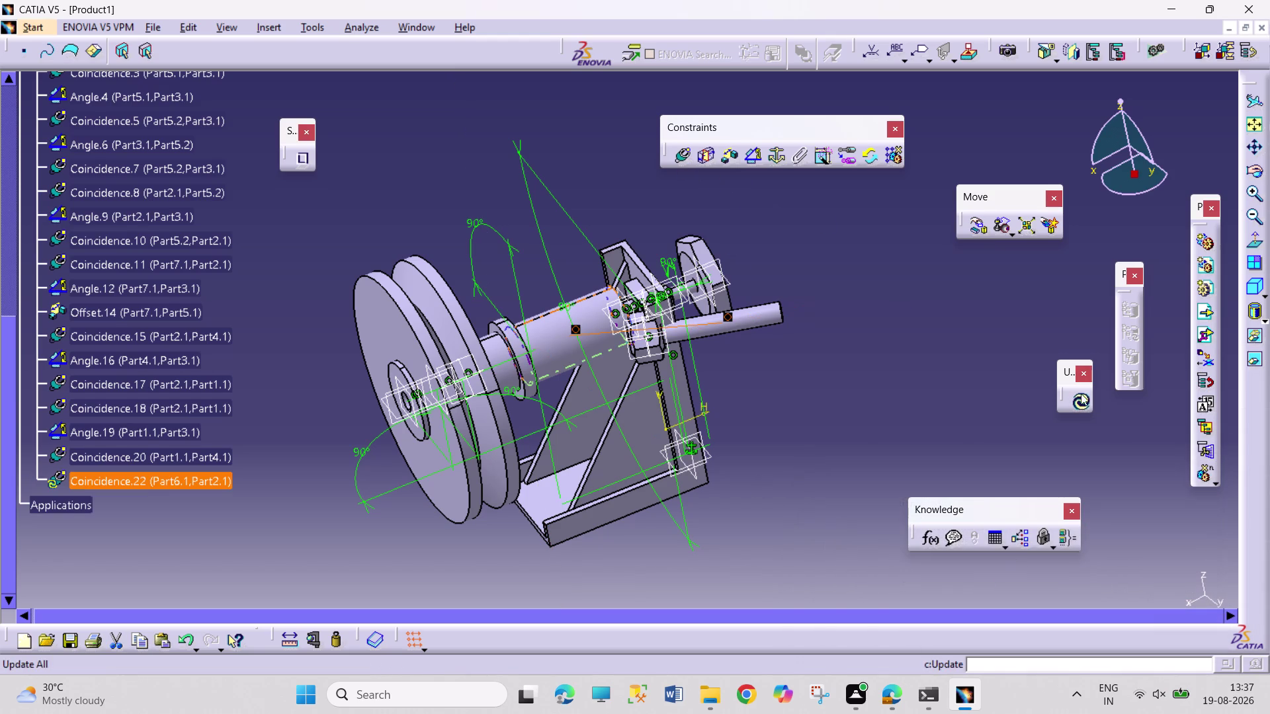
click(1084, 400)
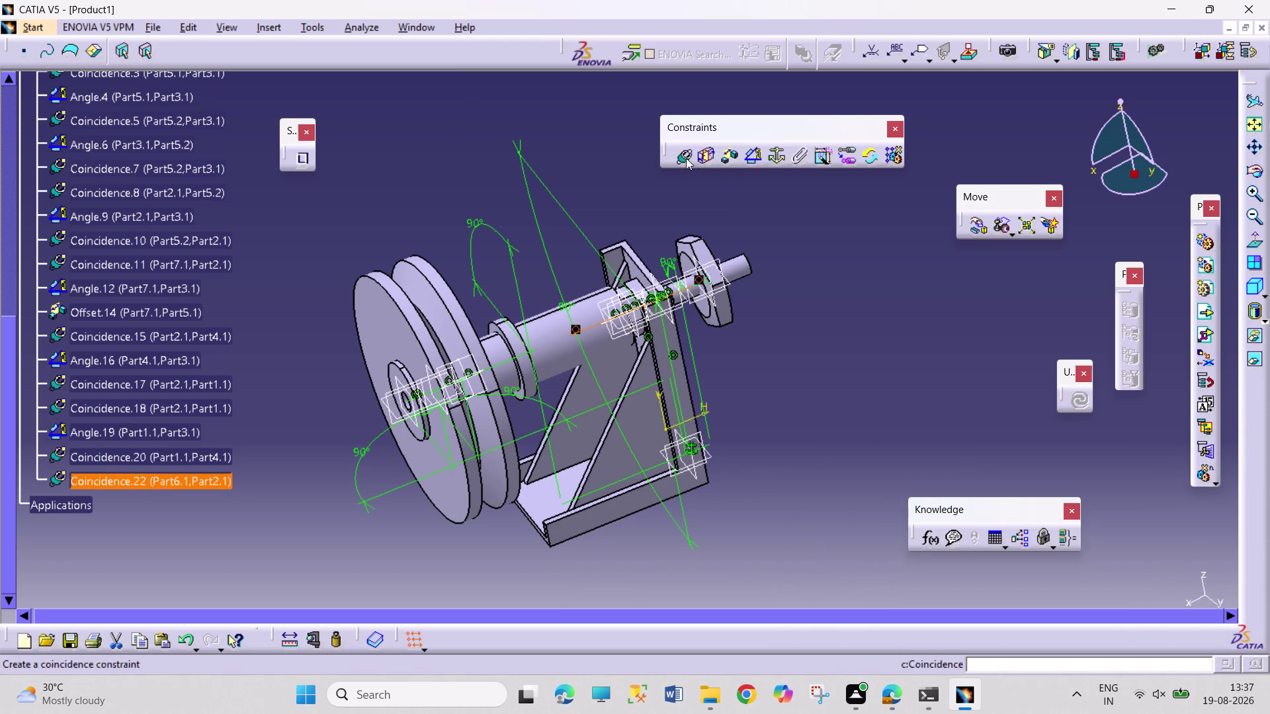
Slide the bolt along the shaft axis to the pulley end.
click(985, 227)
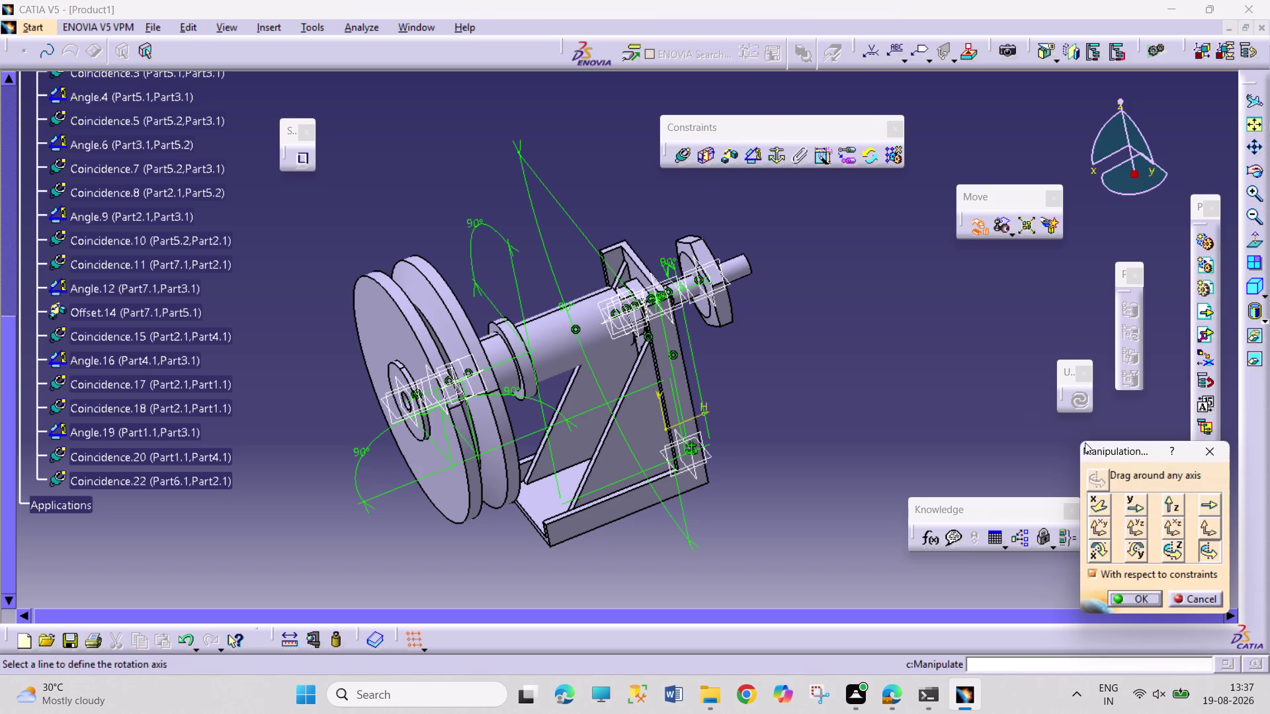
click(1212, 510)
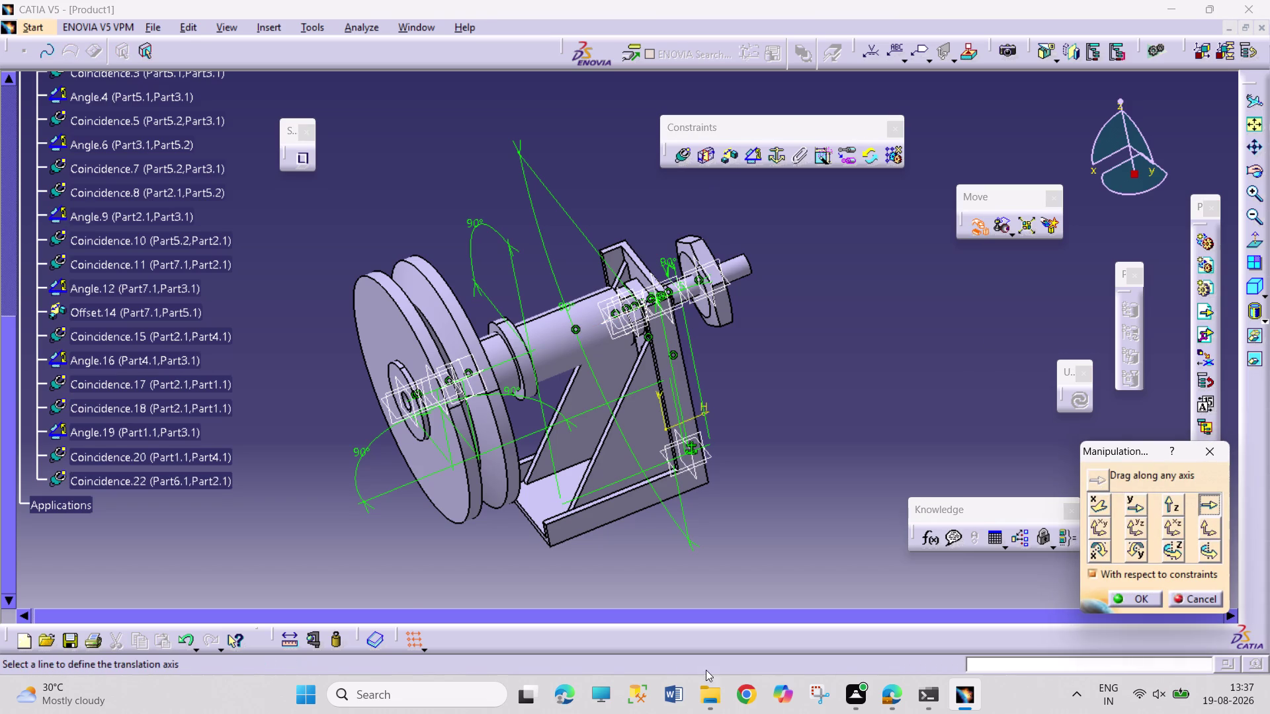
click(624, 515)
drag(743, 266, 641, 296)
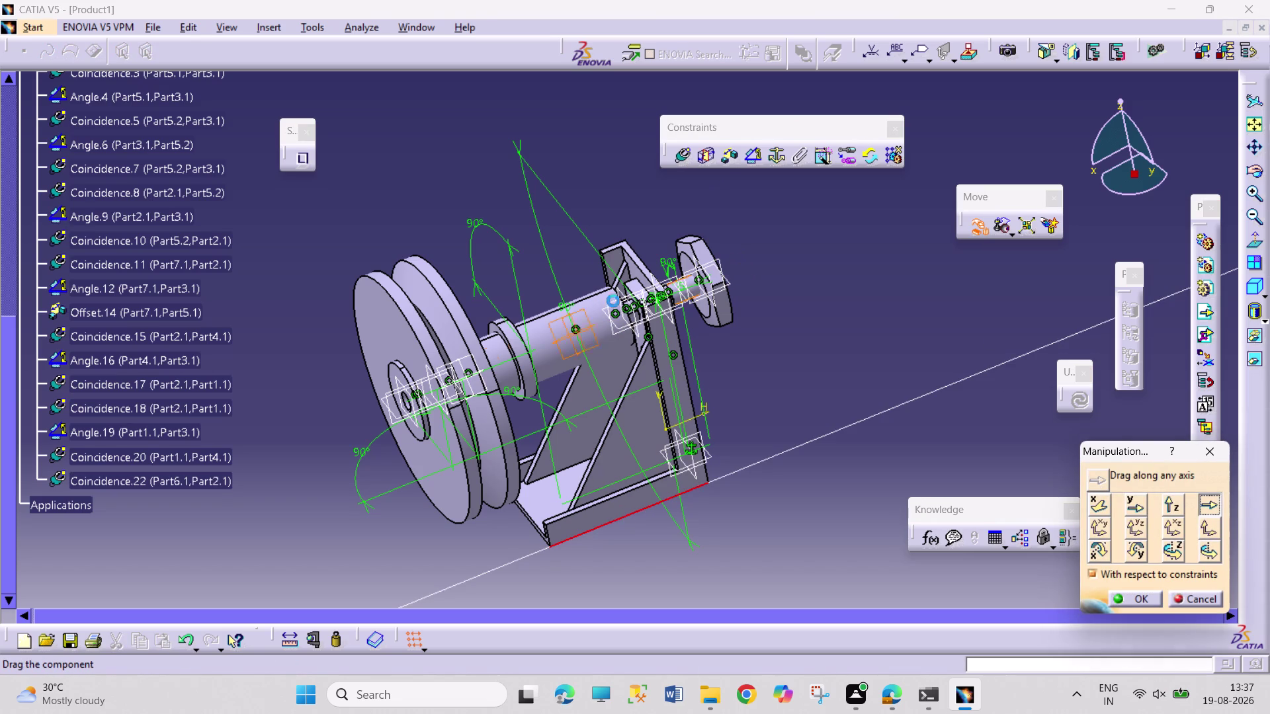
drag(640, 296, 408, 355)
click(1123, 593)
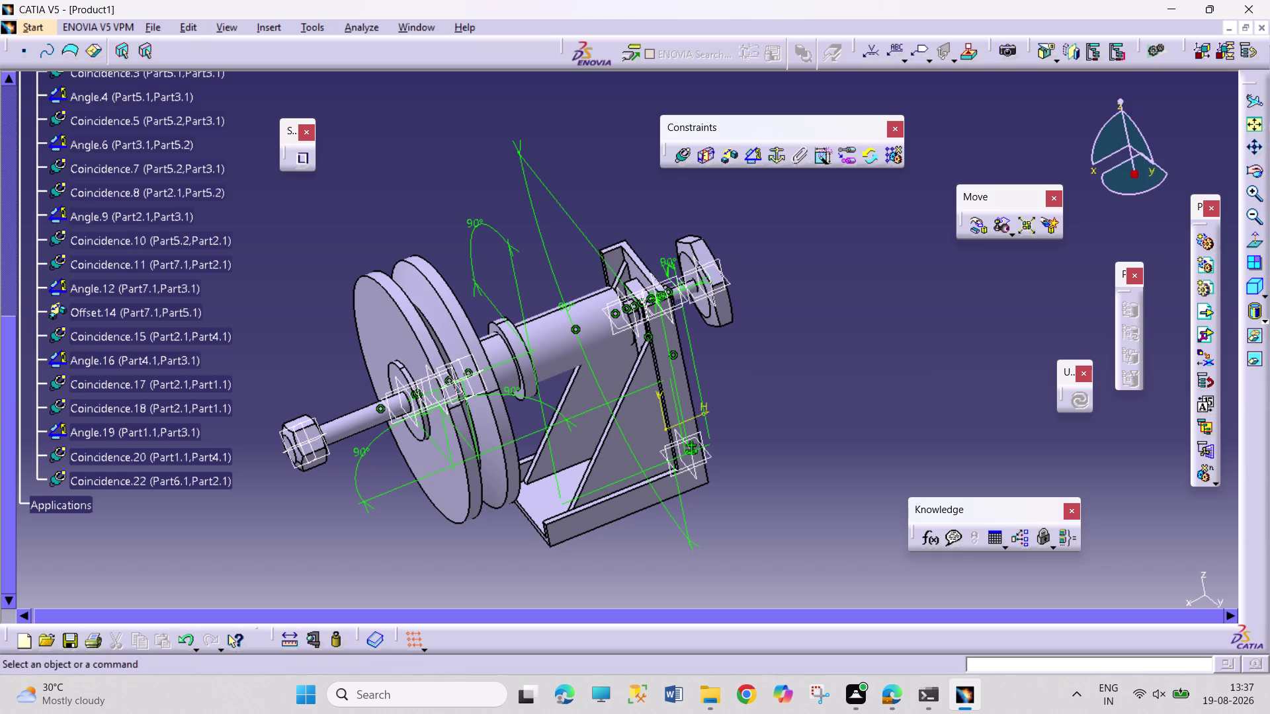
scroll(up, 3)
Collapse the constraints list and expand Part6 to reveal its planes.
scroll(up, 3)
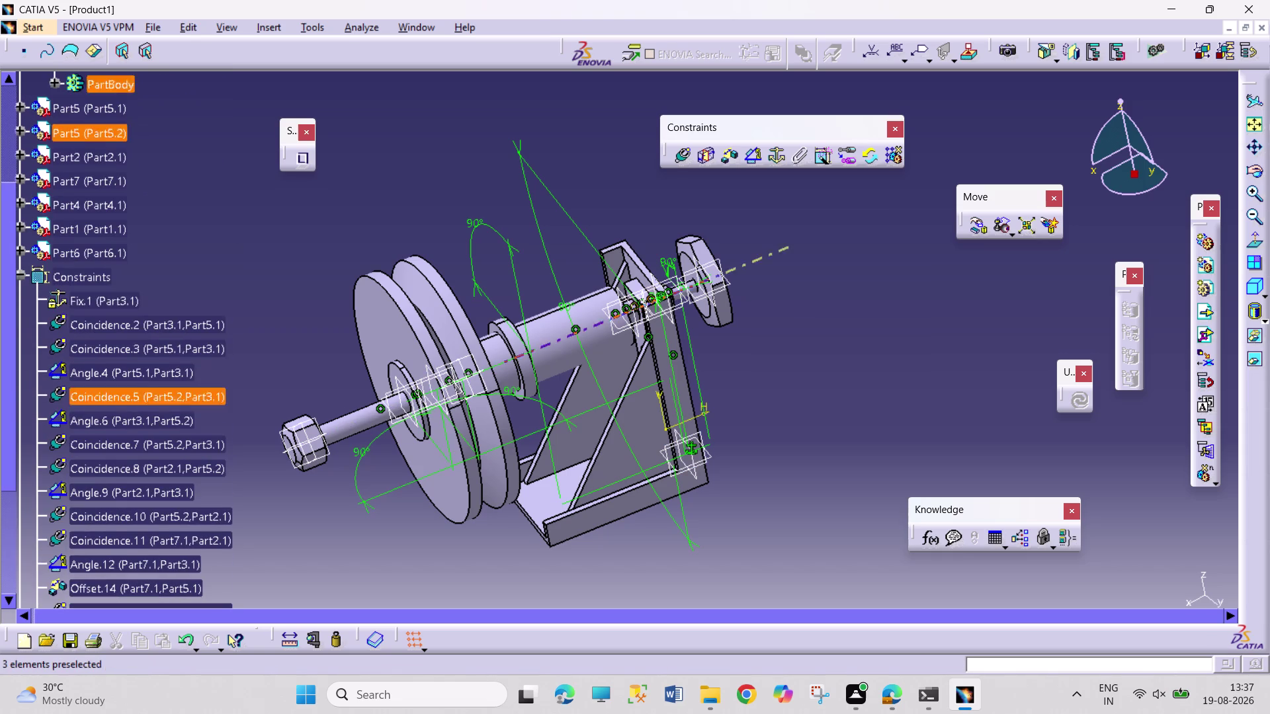
click(19, 274)
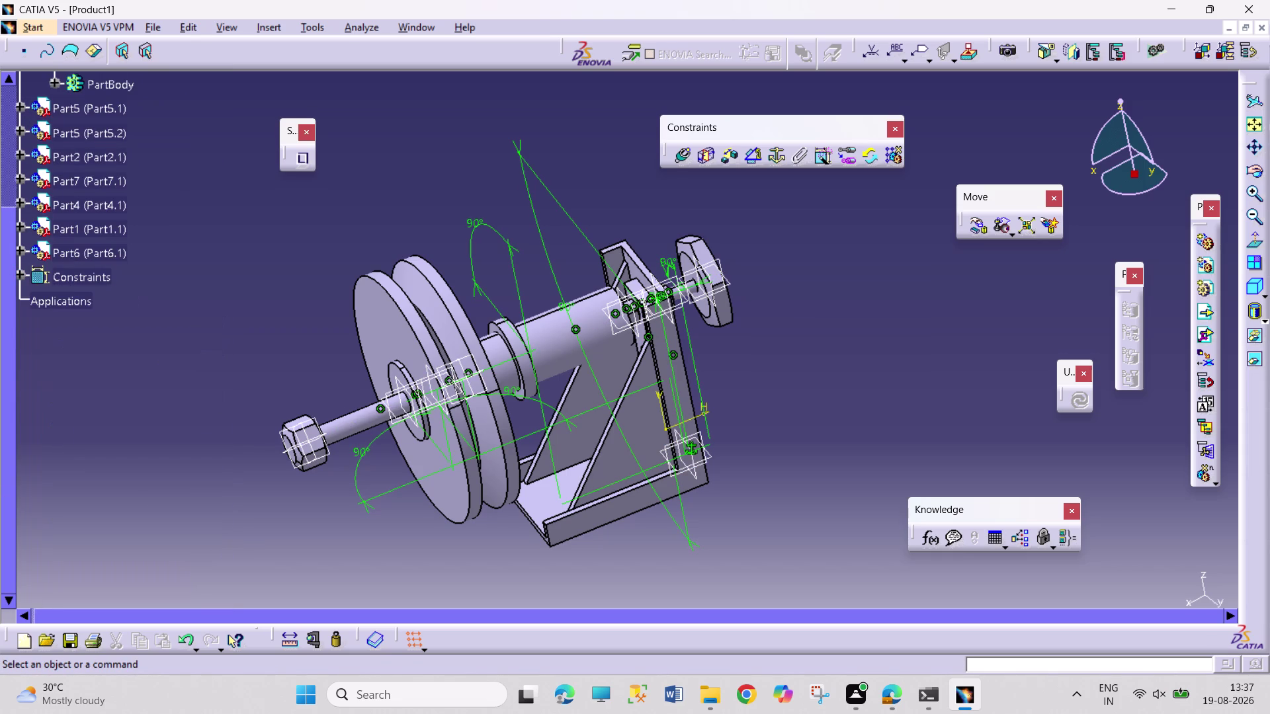
scroll(up, 3)
scroll(up, 3)
scroll(down, 3)
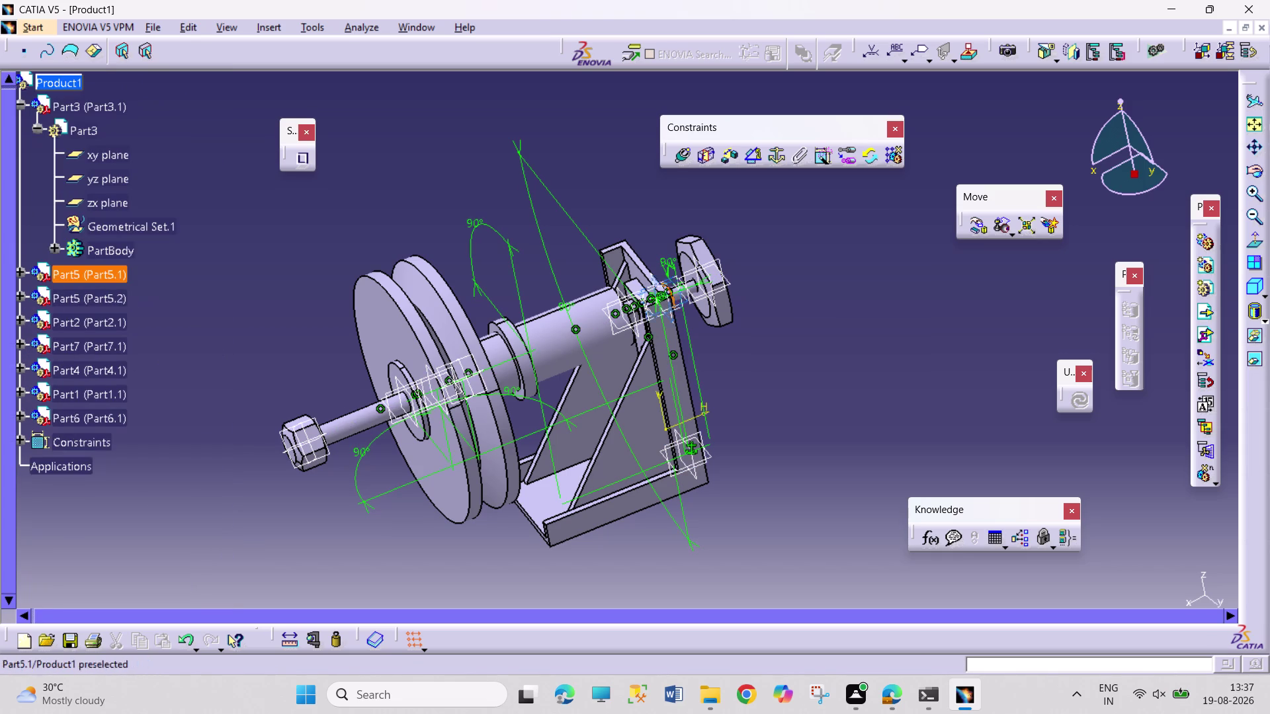
click(20, 414)
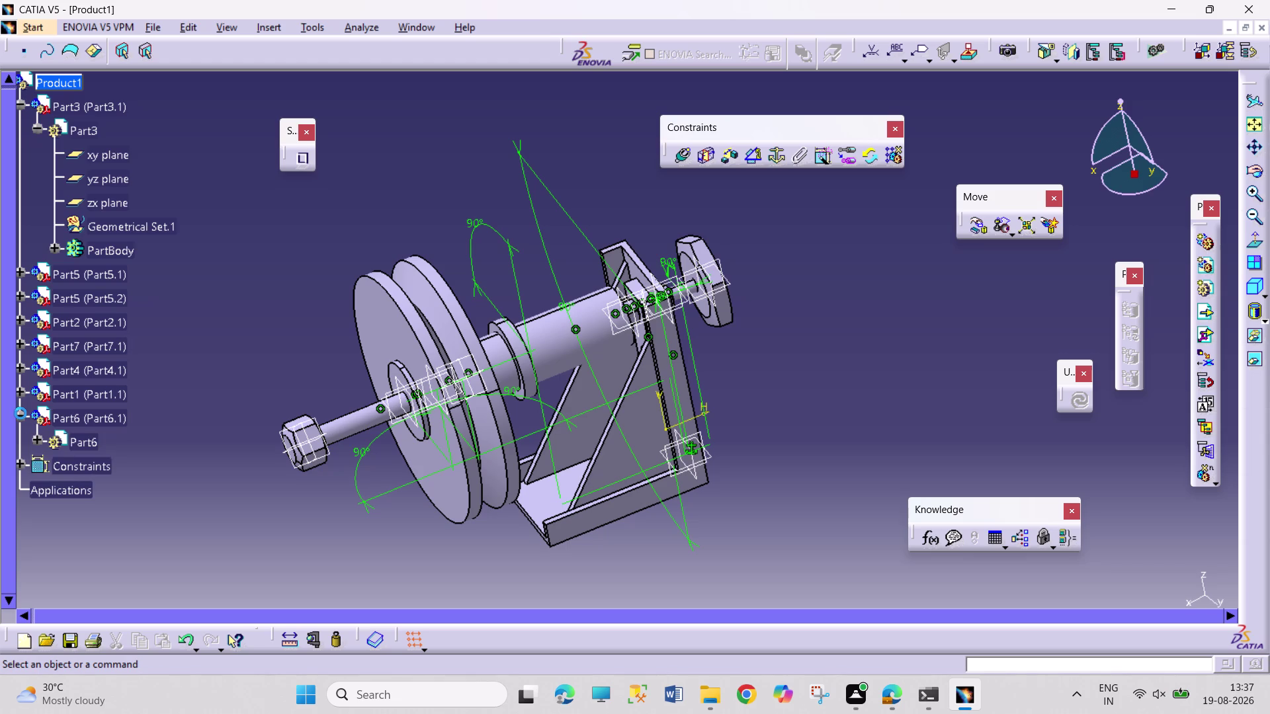
click(34, 438)
click(103, 497)
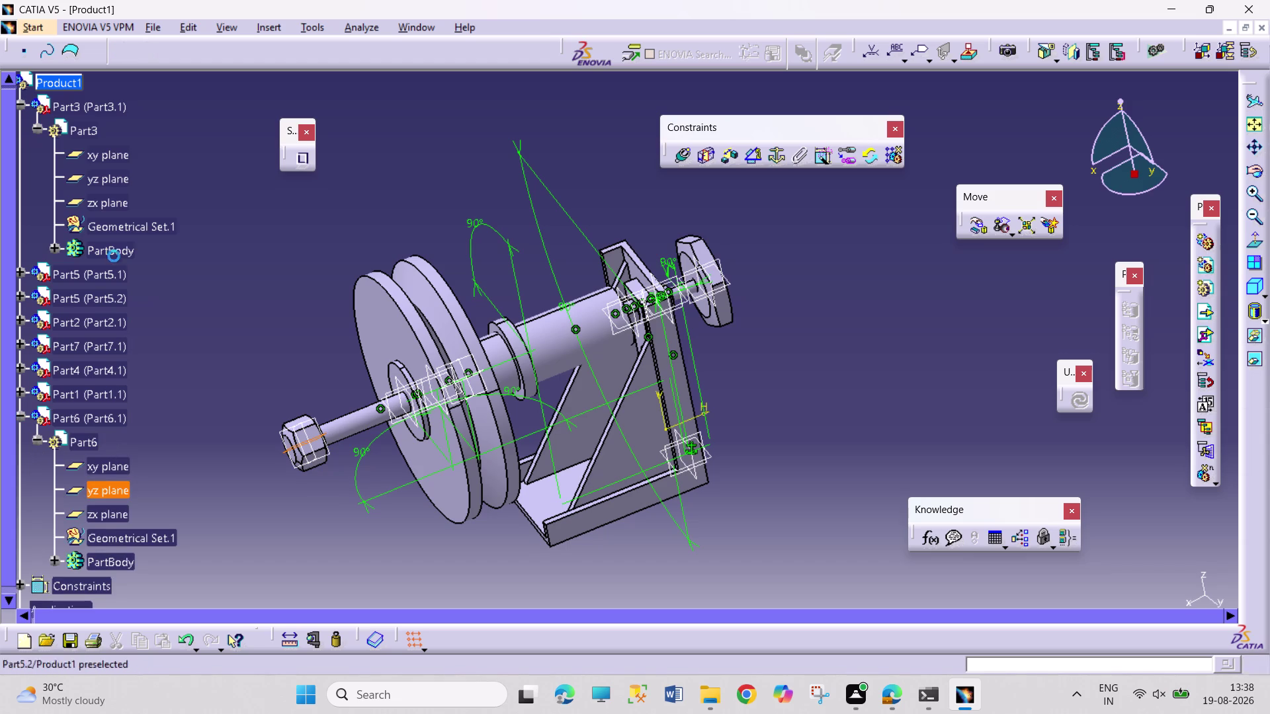
Set Angle.23 between the yz planes of Part6 and Part3 to 90°.
click(118, 179)
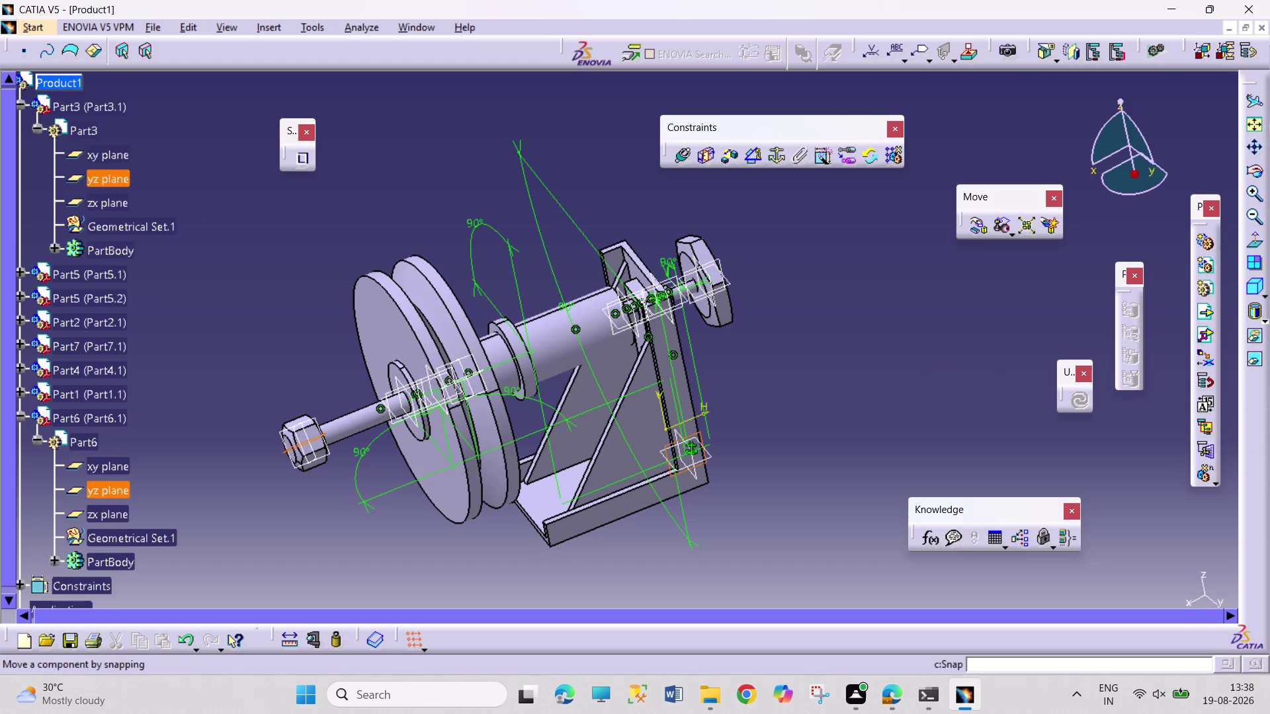
click(757, 156)
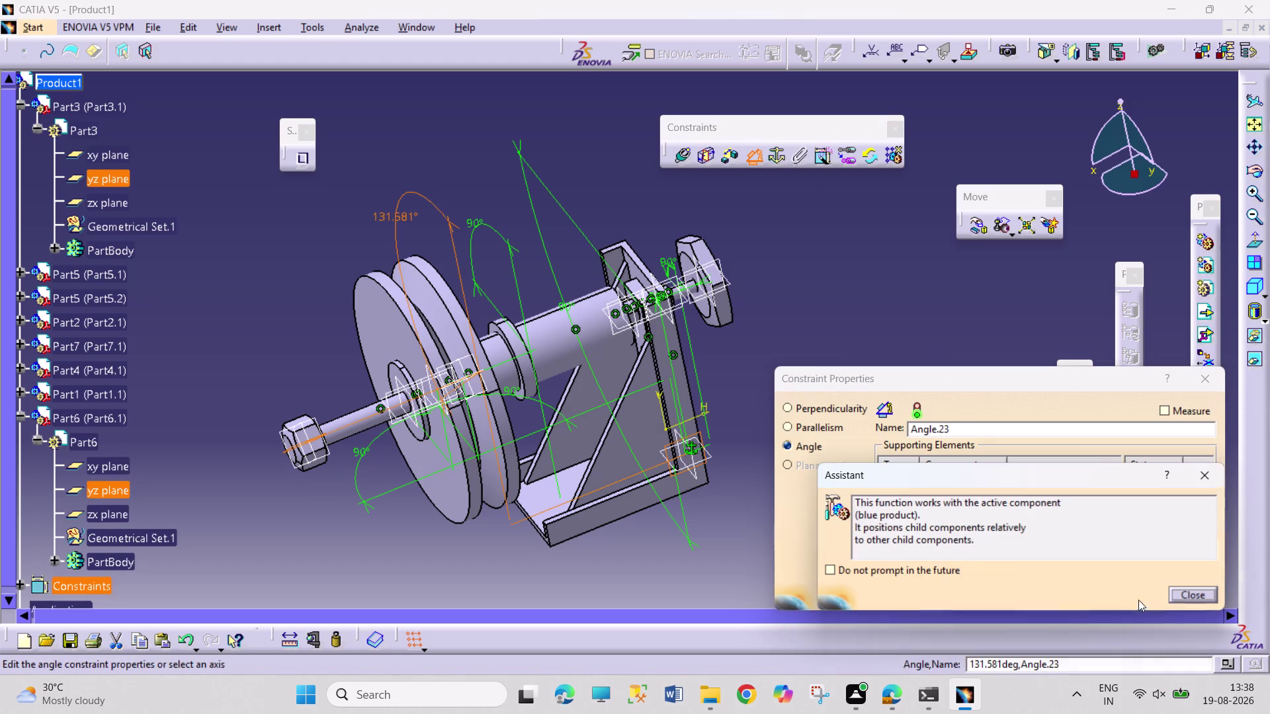
click(1178, 590)
text(9)
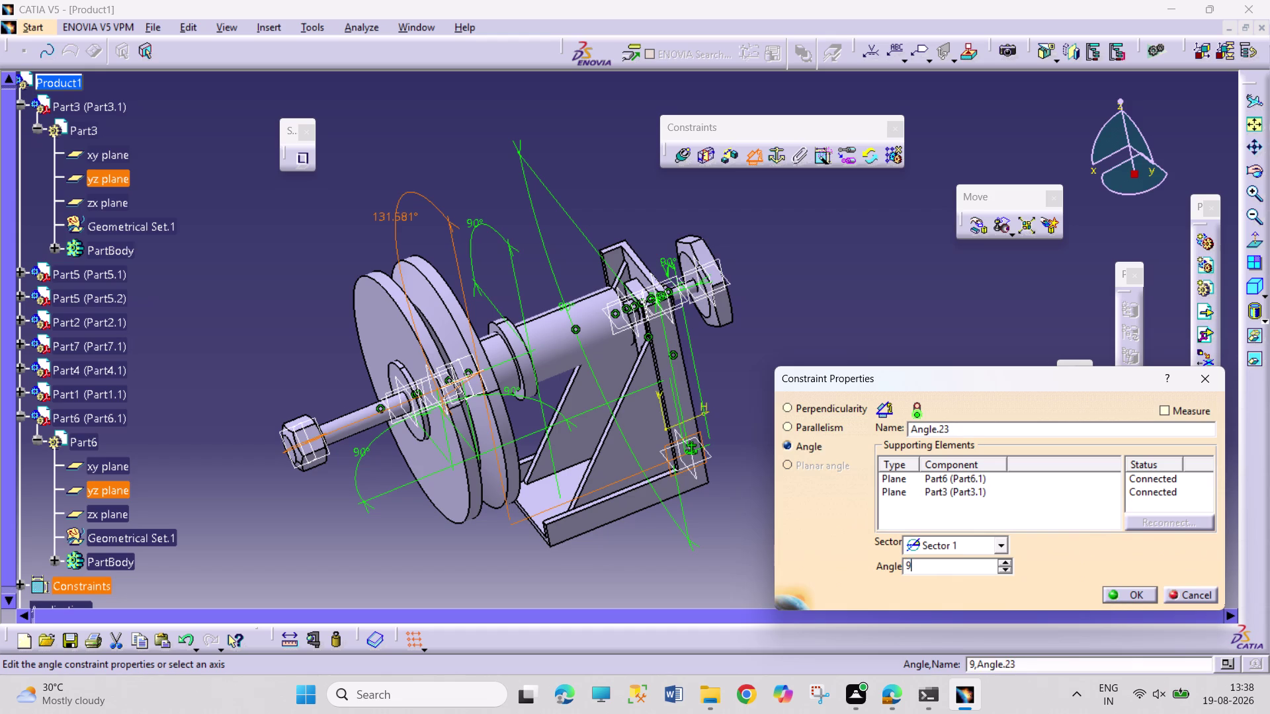
text(0)
key(Return)
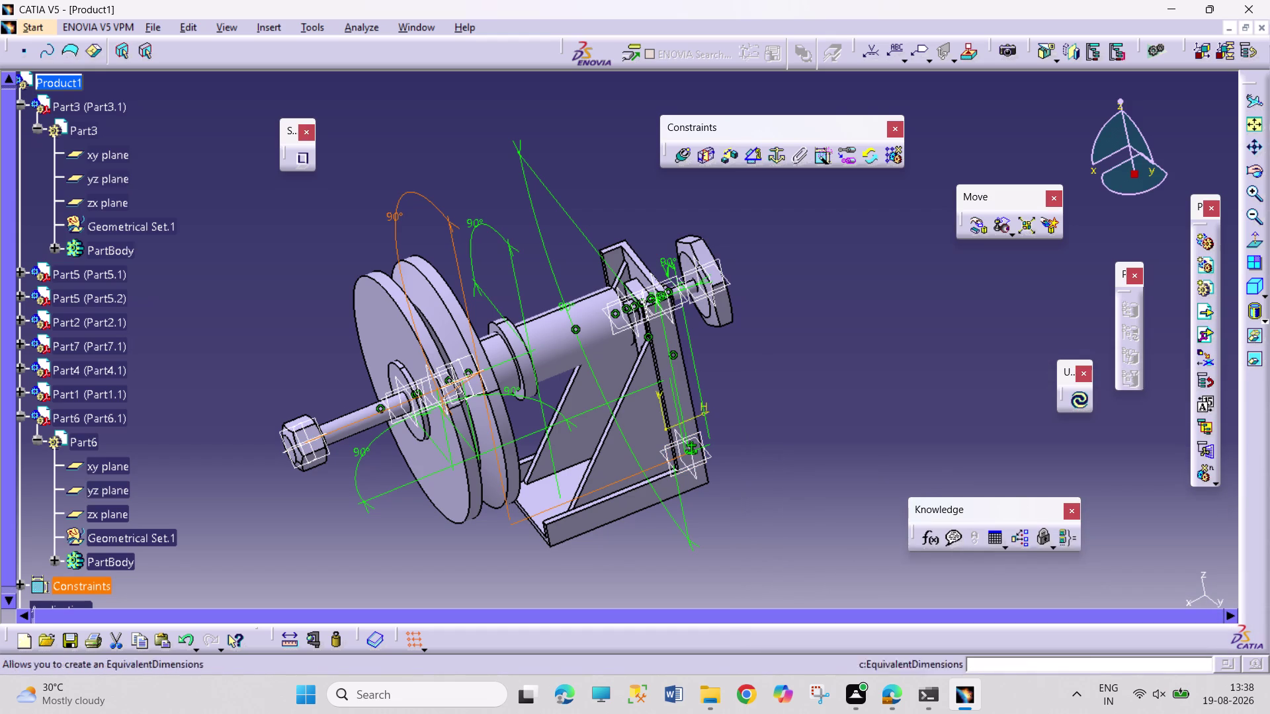
Select Part4's bore, then orbit in close on the pulley hub and bolt.
middle_drag(345, 492, 354, 455)
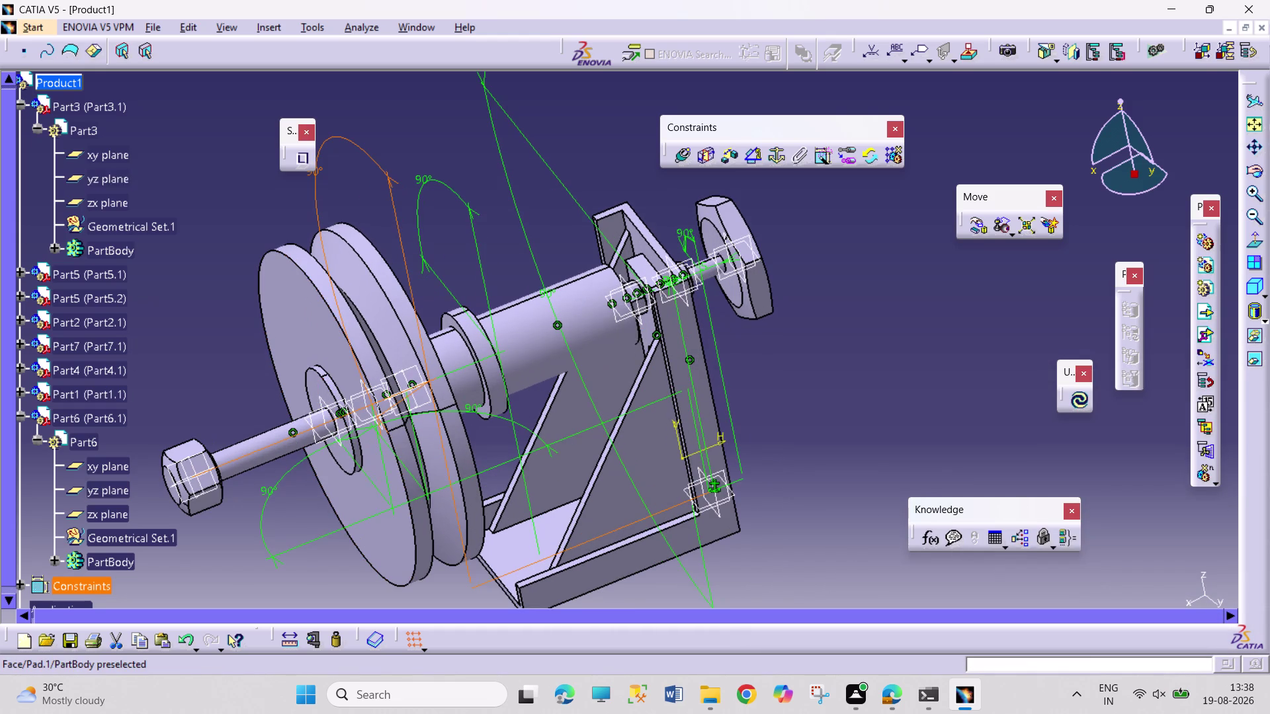
click(341, 456)
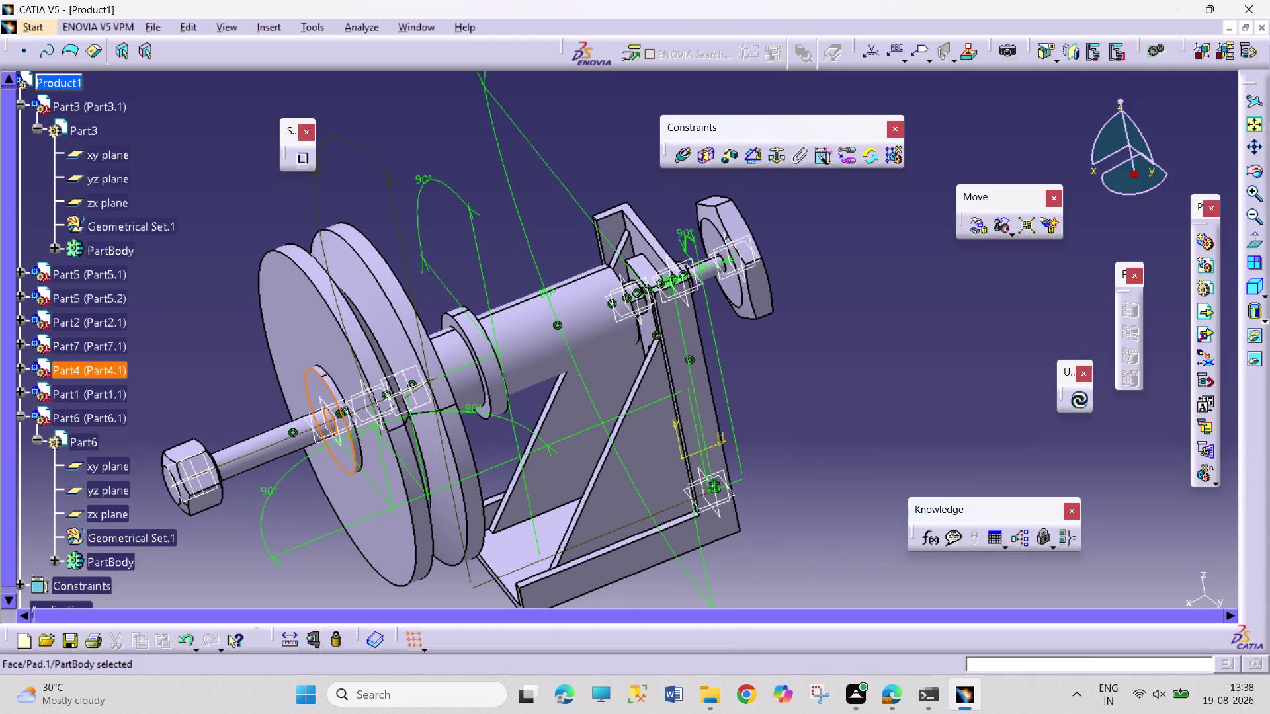
right_drag(454, 584, 299, 554)
right_drag(854, 445, 843, 449)
right_drag(843, 449, 732, 480)
middle_drag(906, 345, 795, 371)
right_drag(907, 344, 794, 370)
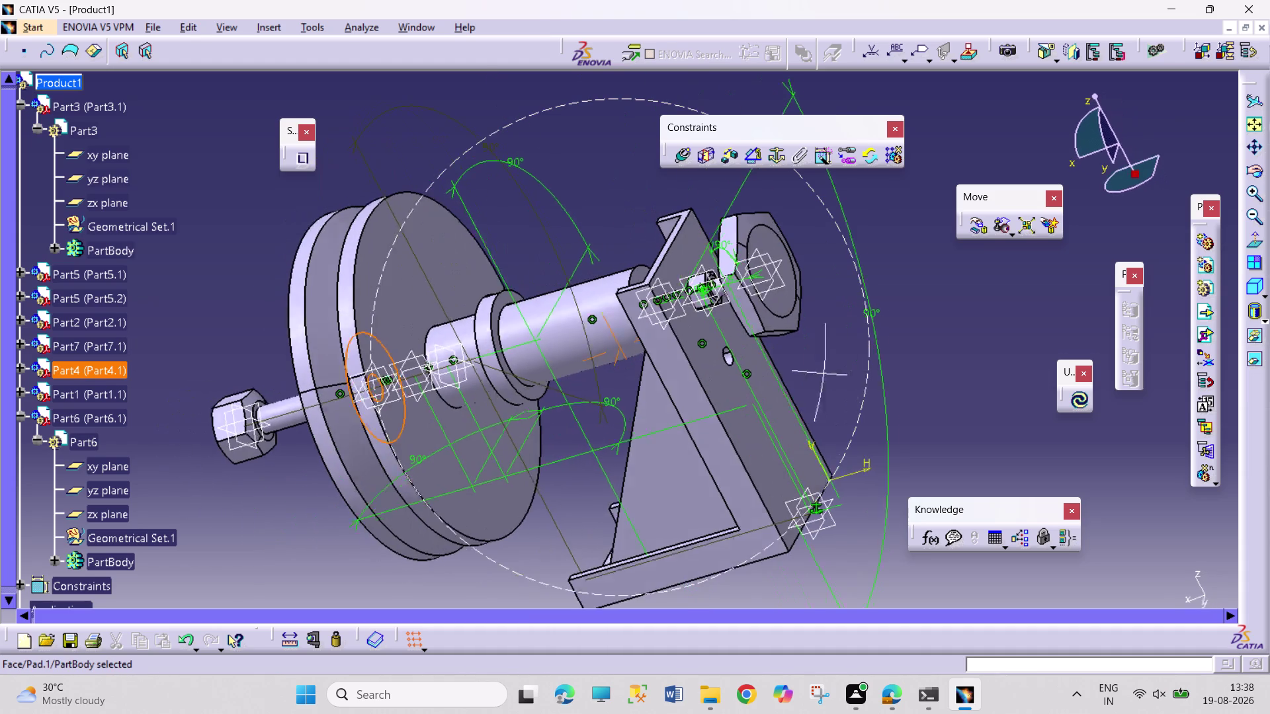
middle_drag(794, 370, 794, 370)
right_drag(794, 371, 785, 379)
middle_drag(284, 522, 297, 429)
middle_drag(238, 527, 895, 497)
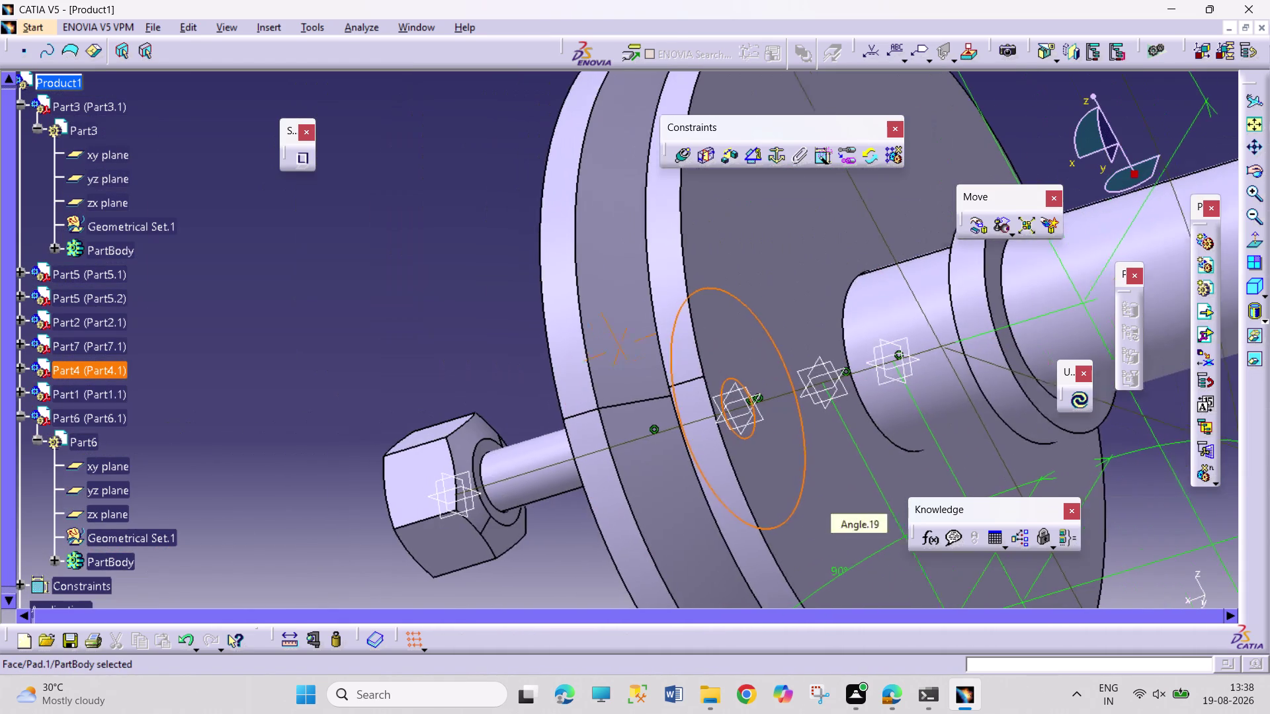
middle_drag(895, 497, 896, 496)
click(523, 515)
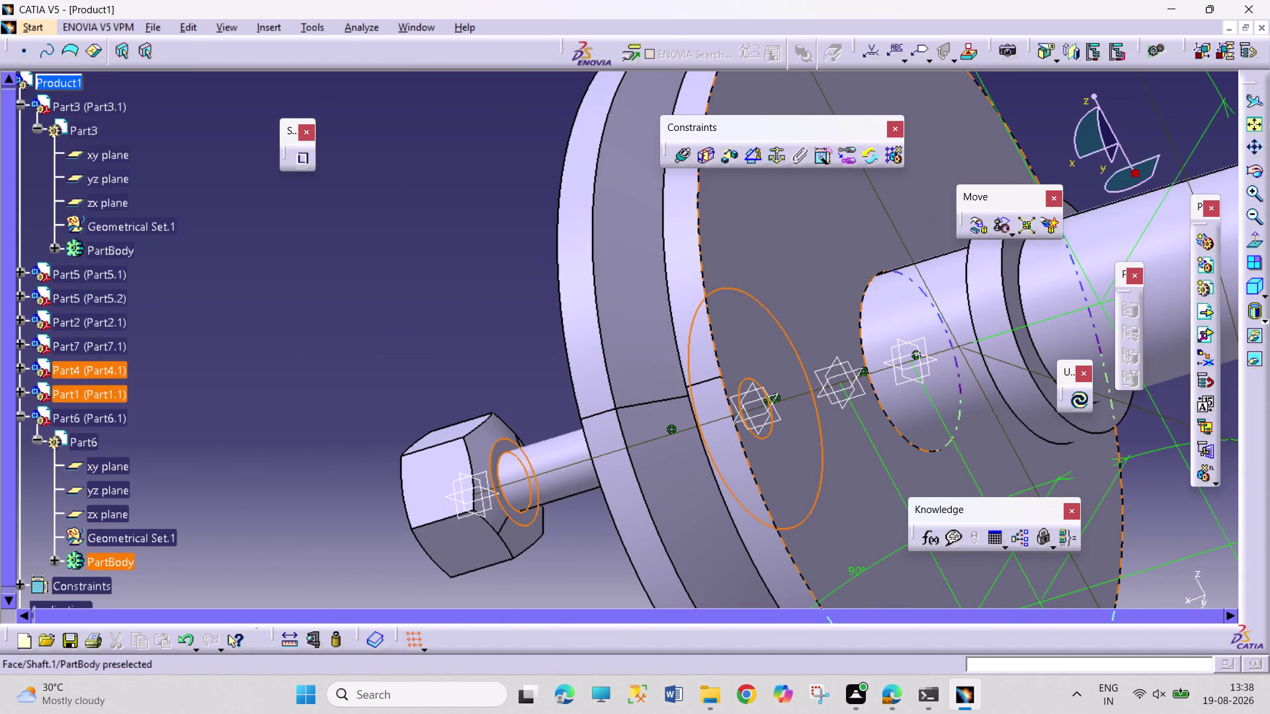
Coincide it with Part1's shaft axis as Coincidence.24 and update.
click(678, 159)
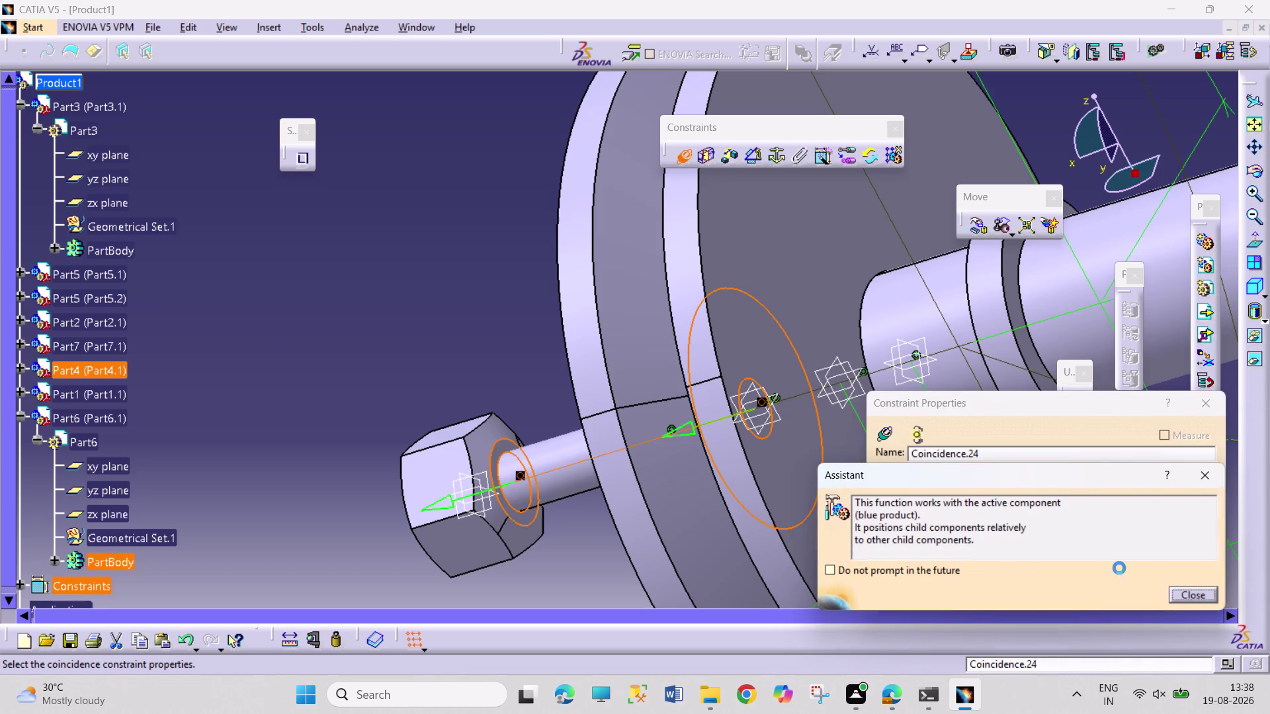
click(1189, 597)
click(1138, 594)
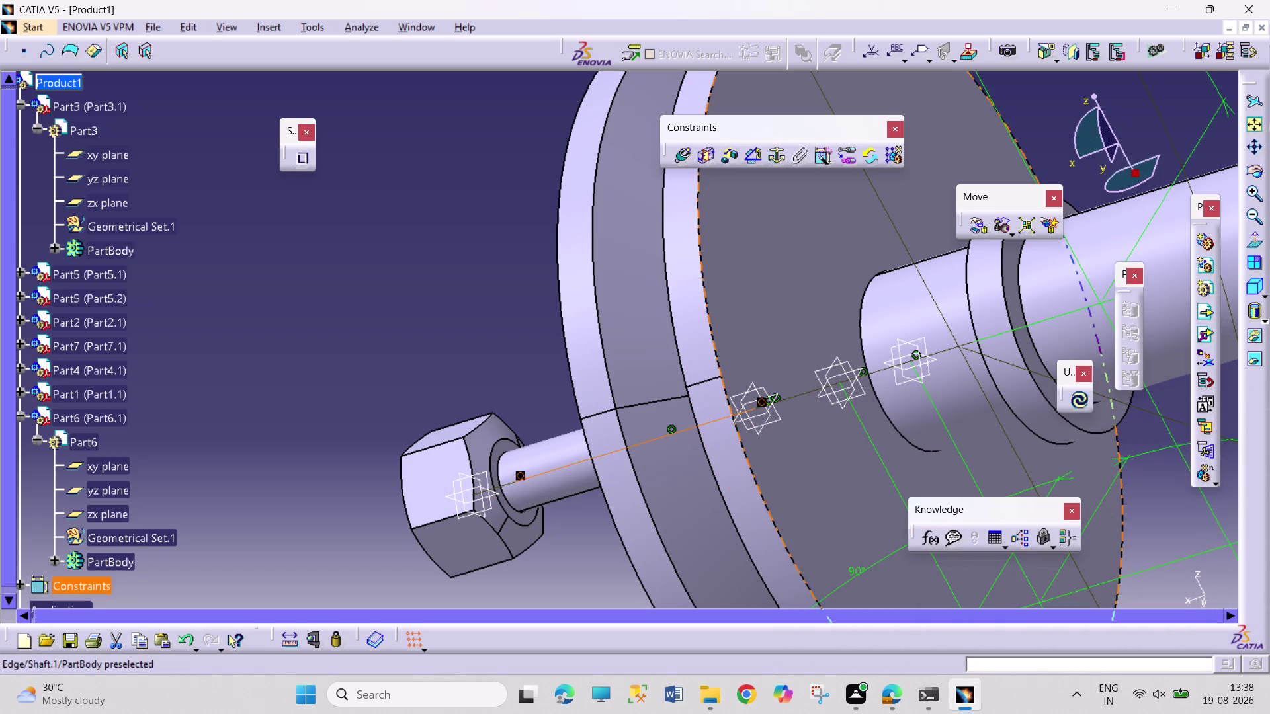
click(1078, 403)
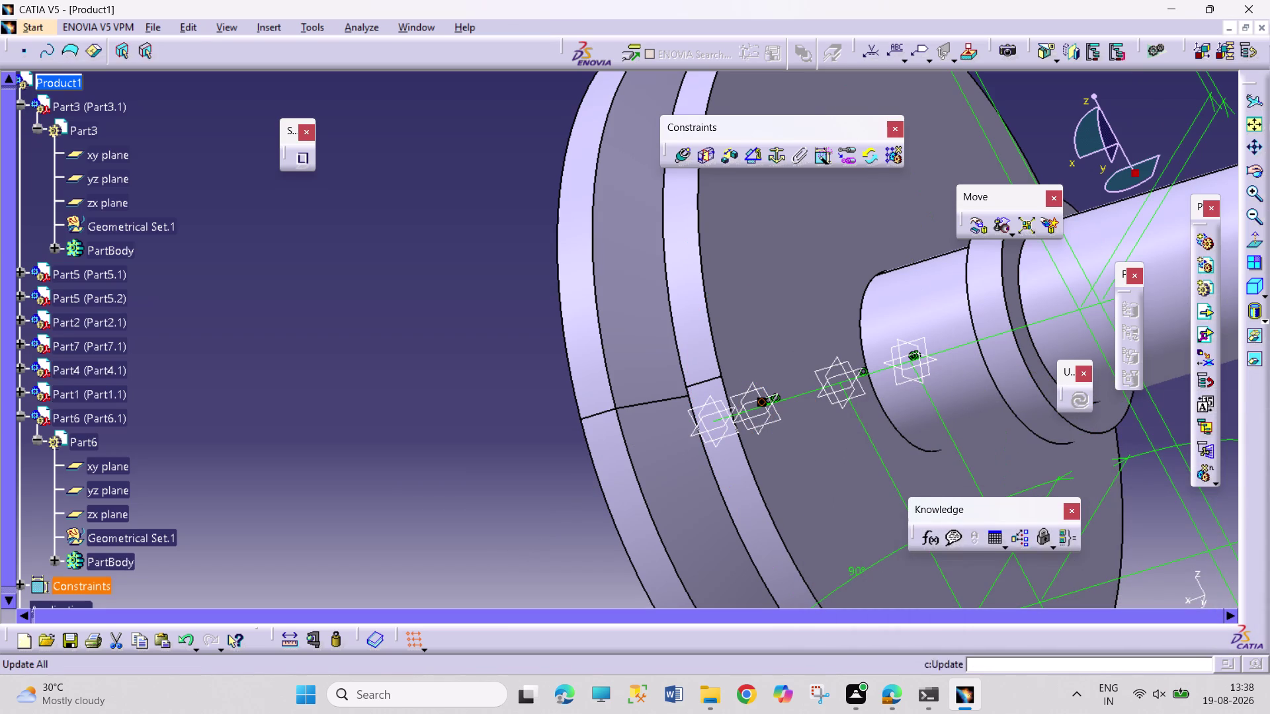
drag(361, 29, 364, 34)
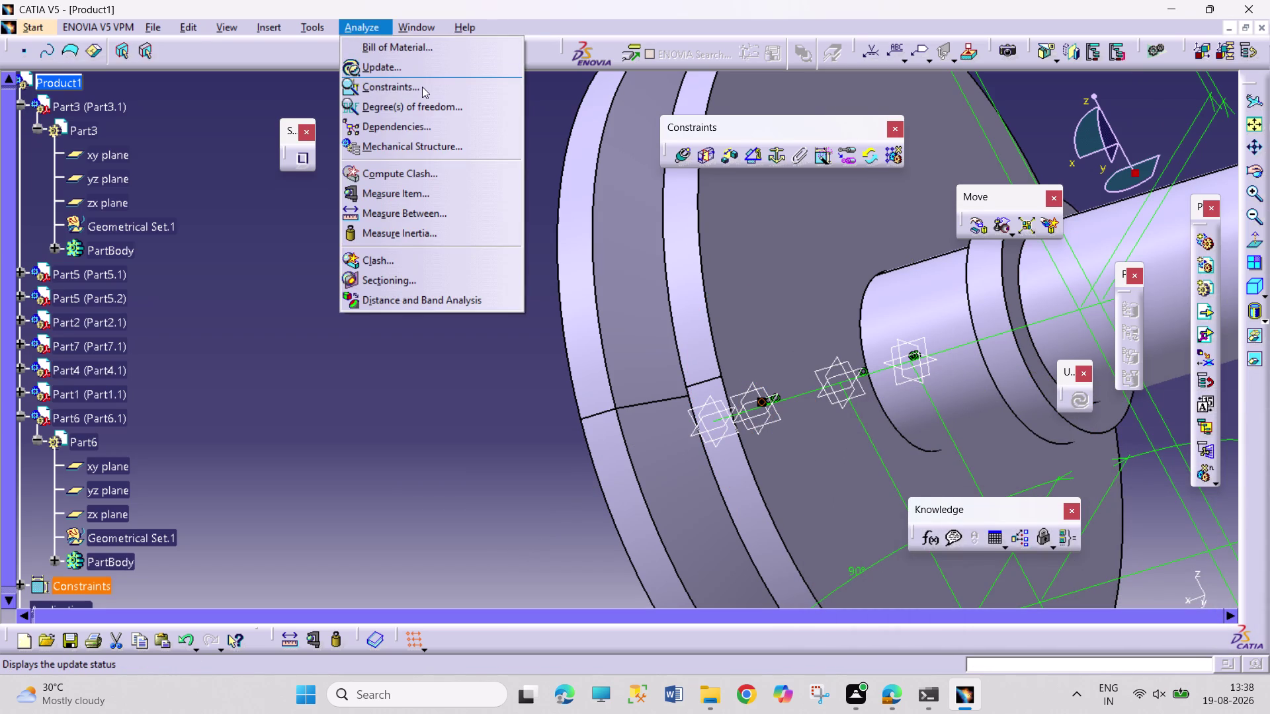
click(422, 86)
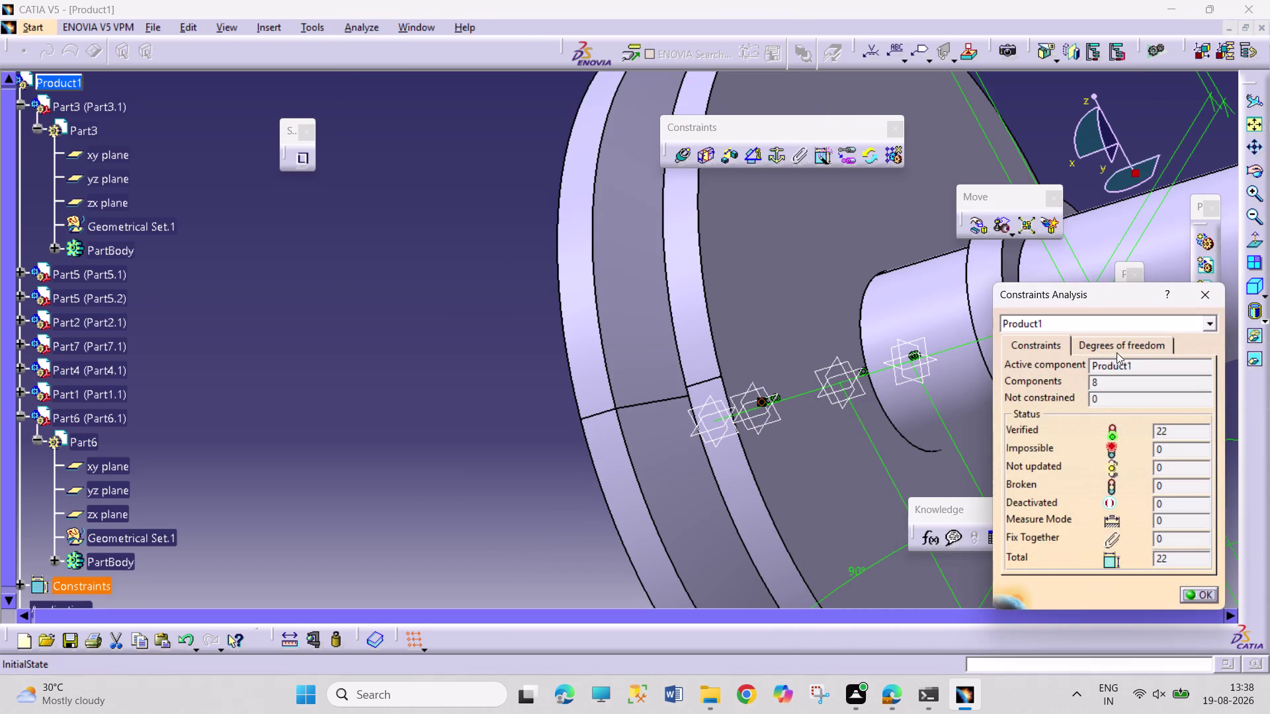
click(1116, 345)
click(1074, 386)
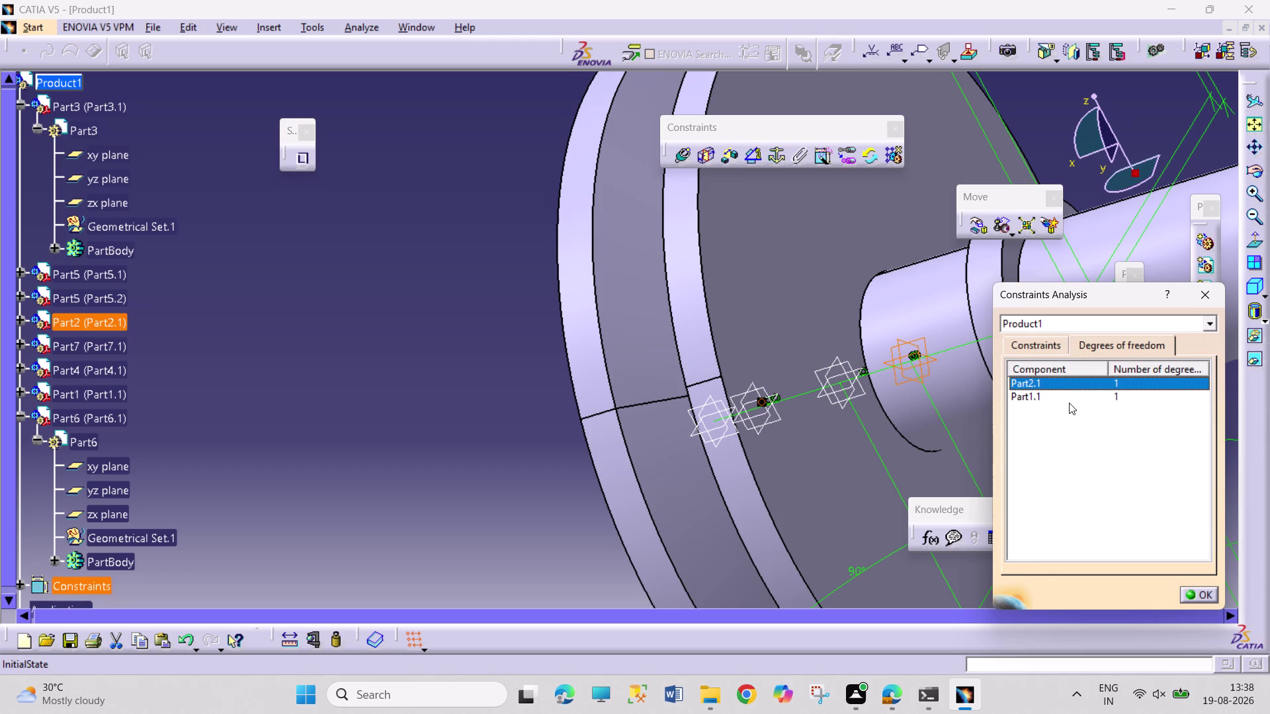
click(1069, 400)
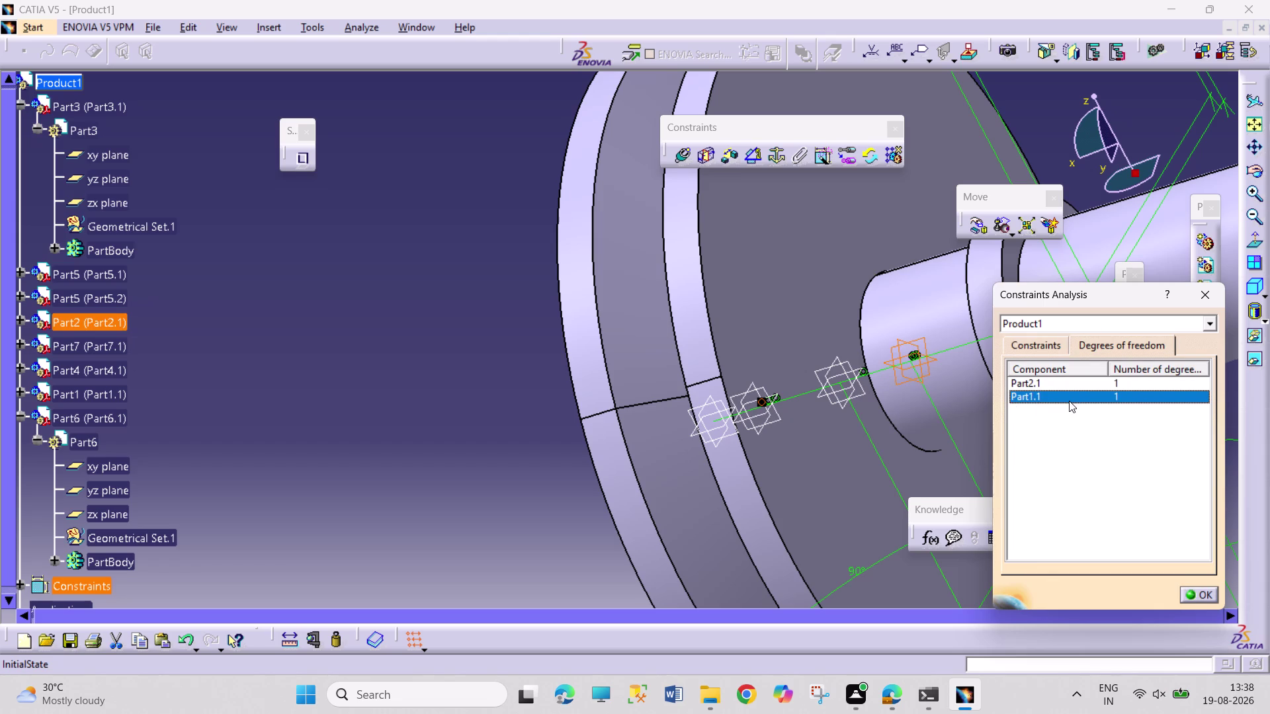
click(1201, 592)
middle_drag(419, 321, 406, 444)
middle_drag(396, 338, 401, 347)
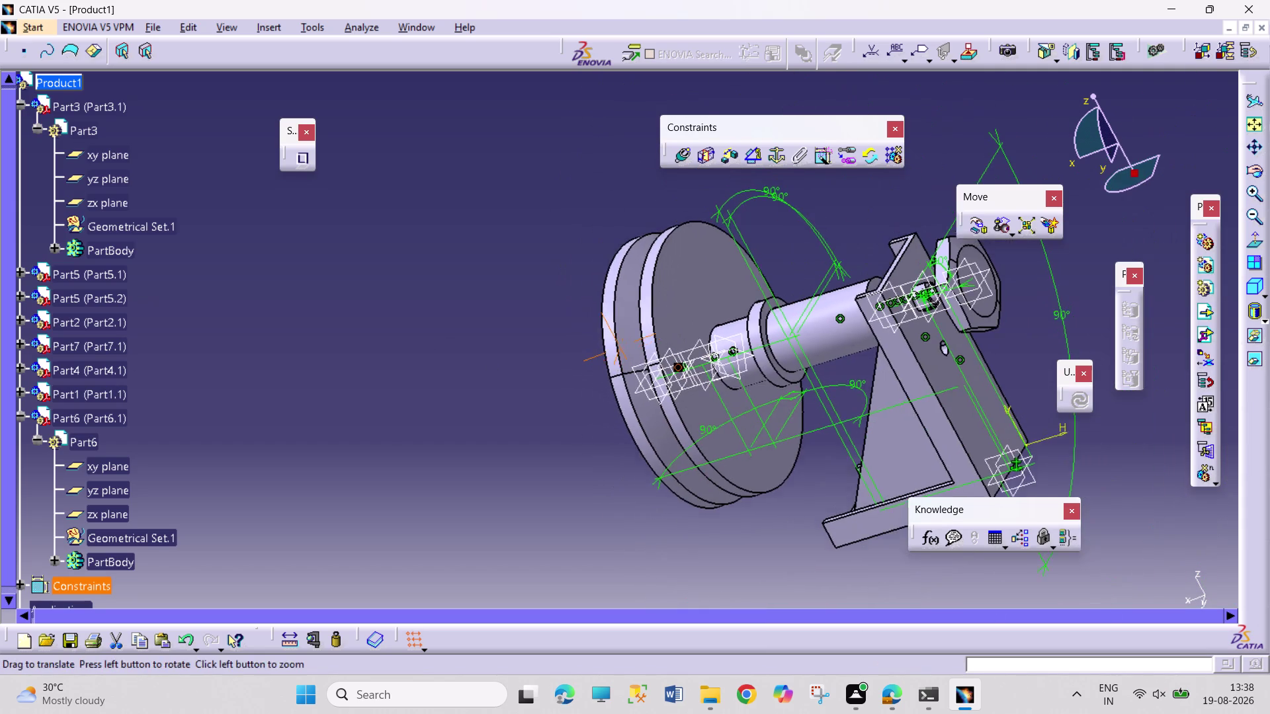
Turn the view toward the pulley and fix the part at its hub with Fix.25.
middle_drag(402, 346, 583, 353)
right_drag(408, 366, 620, 361)
middle_drag(598, 352, 607, 352)
middle_drag(649, 569, 643, 540)
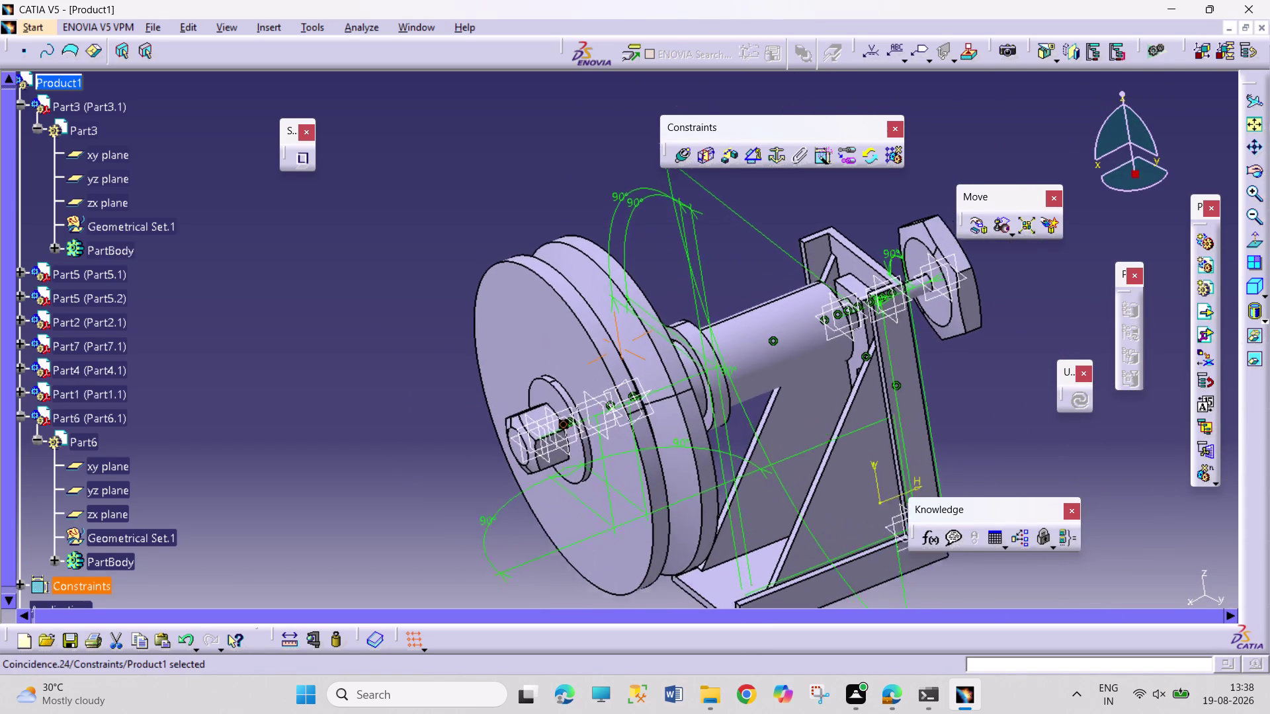
middle_drag(644, 540, 643, 538)
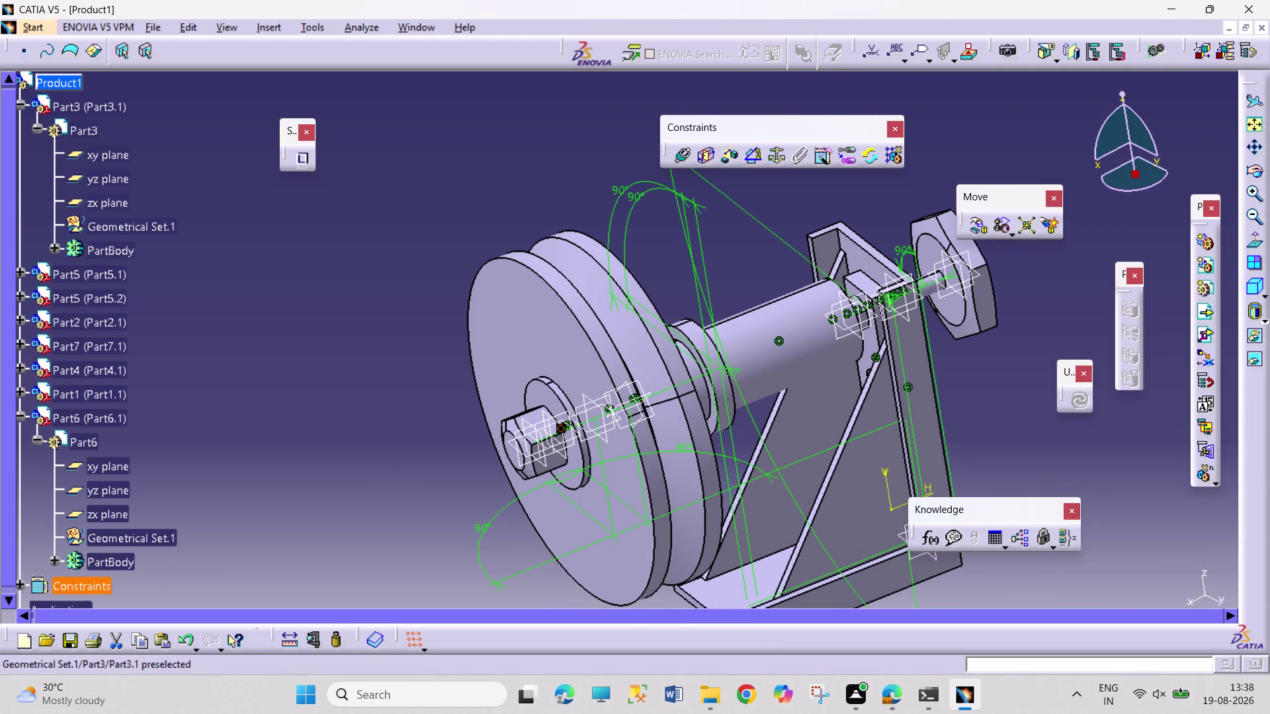
click(125, 324)
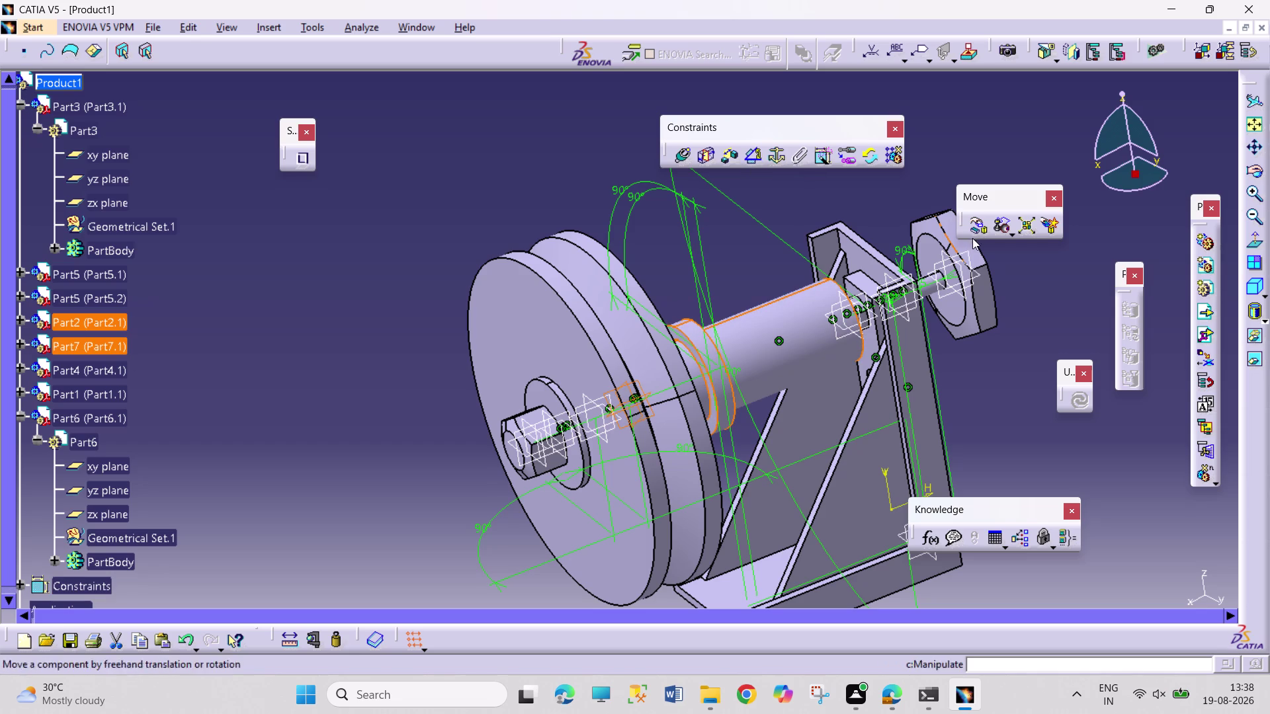
click(778, 162)
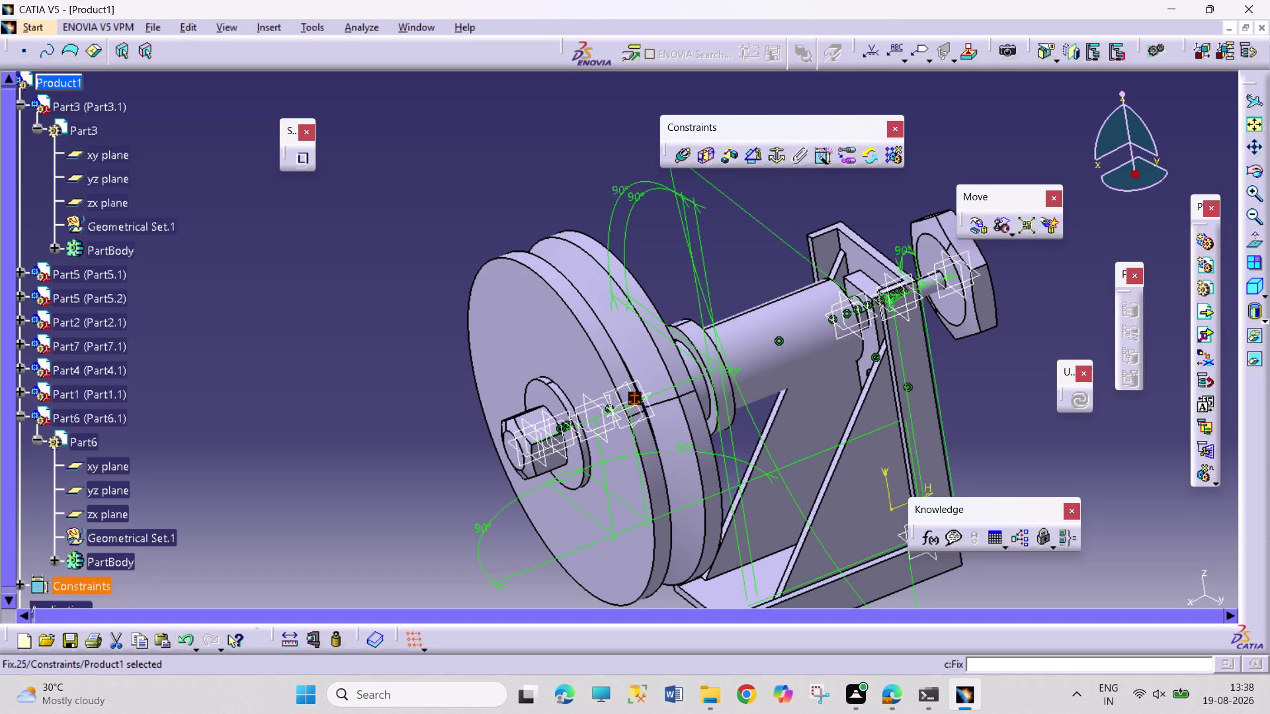
click(376, 251)
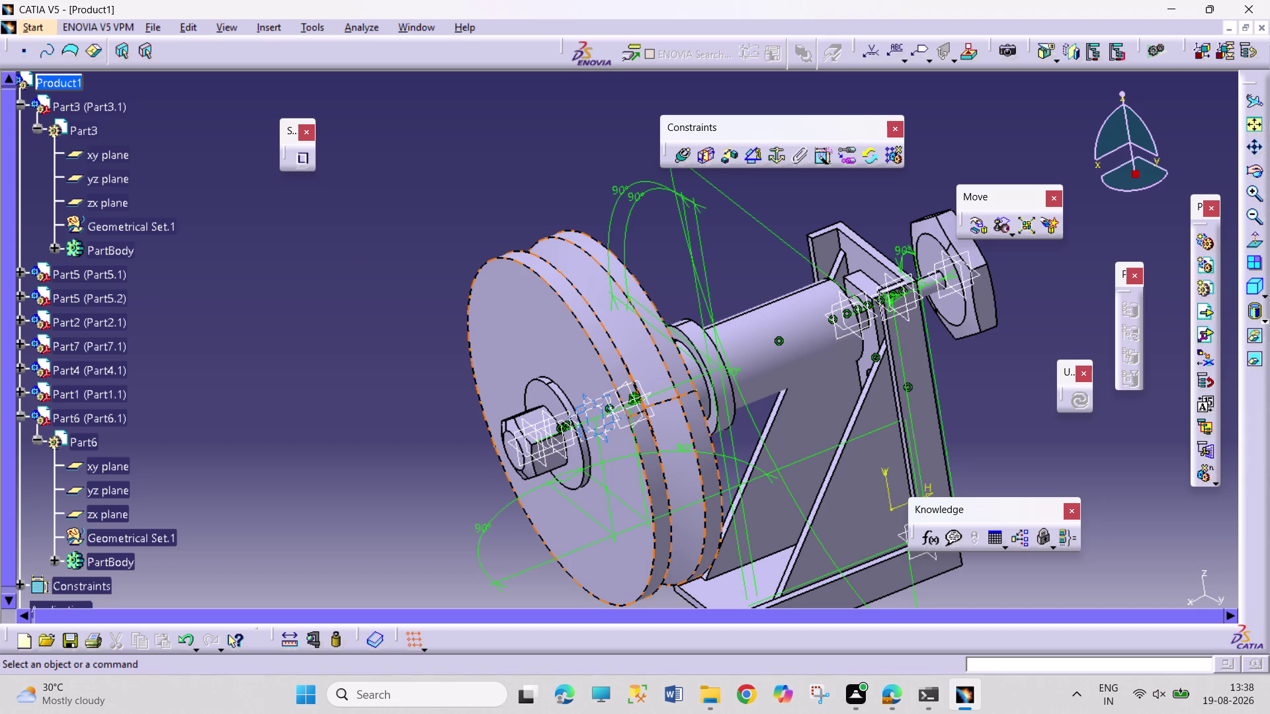
click(123, 395)
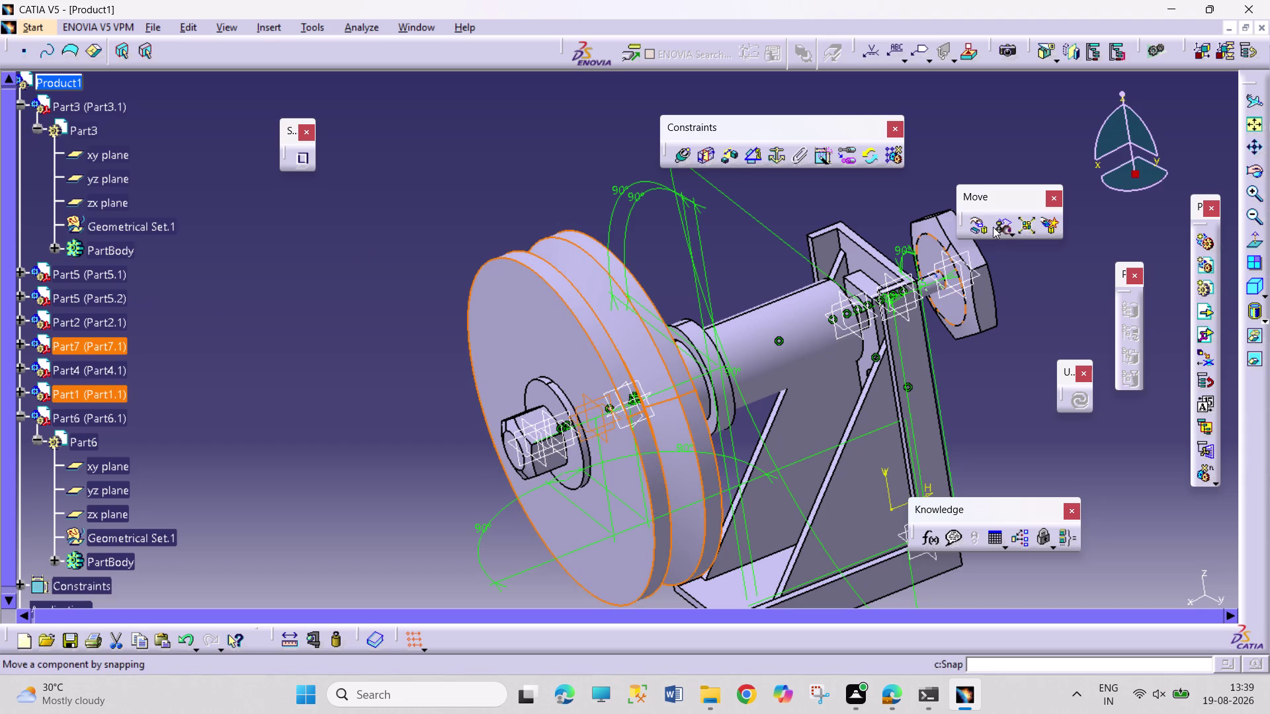
click(261, 364)
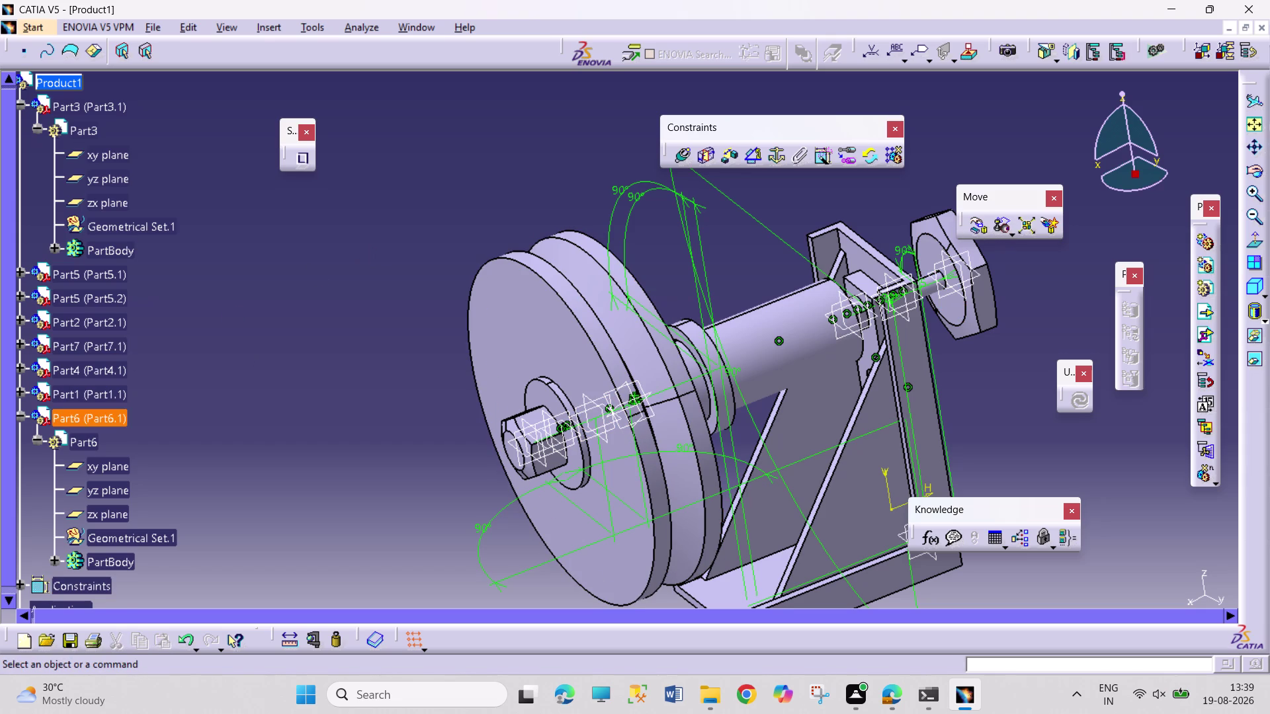
Expand Part1's planes and start an angle constraint on its xy plane.
click(17, 391)
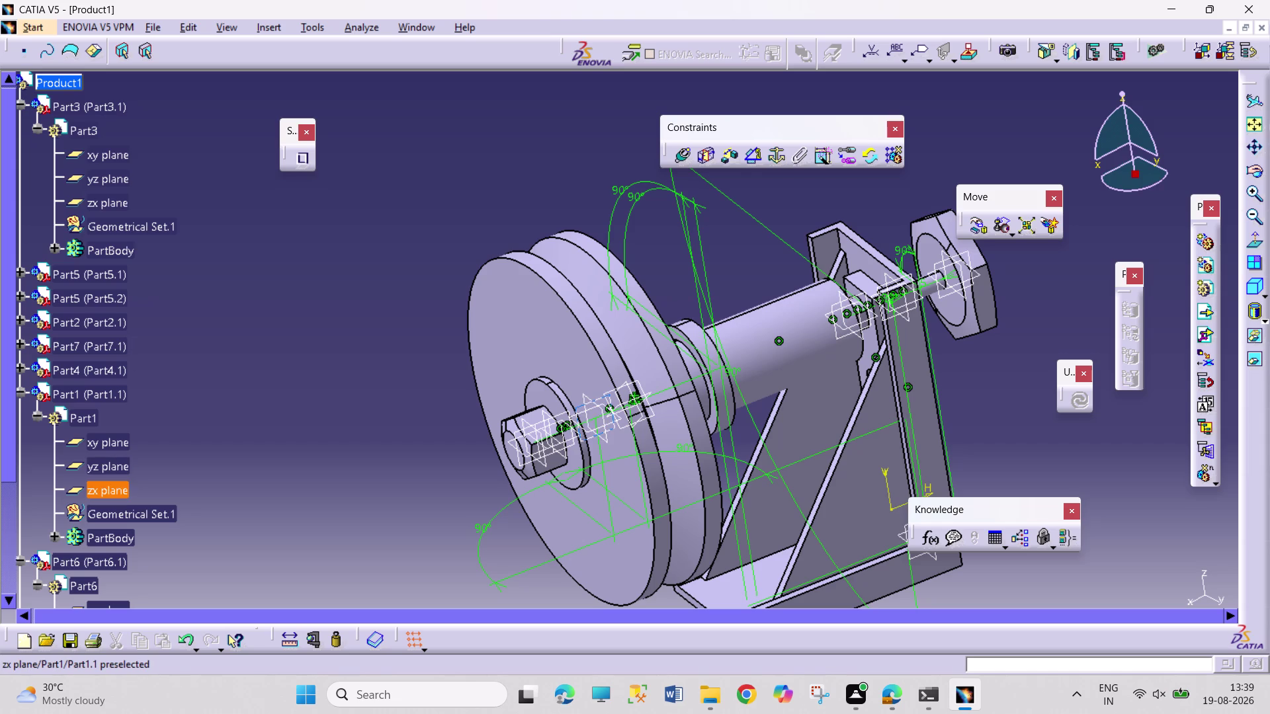
click(122, 441)
click(135, 161)
click(127, 156)
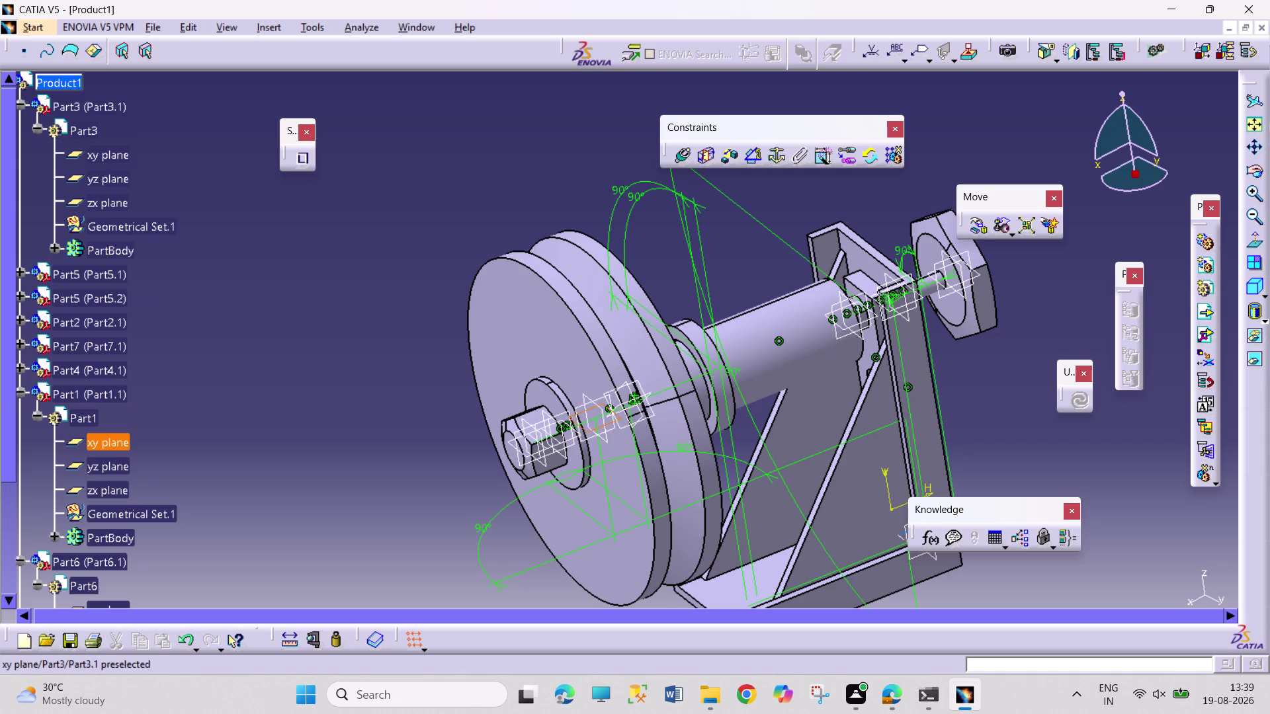
click(762, 156)
click(1171, 595)
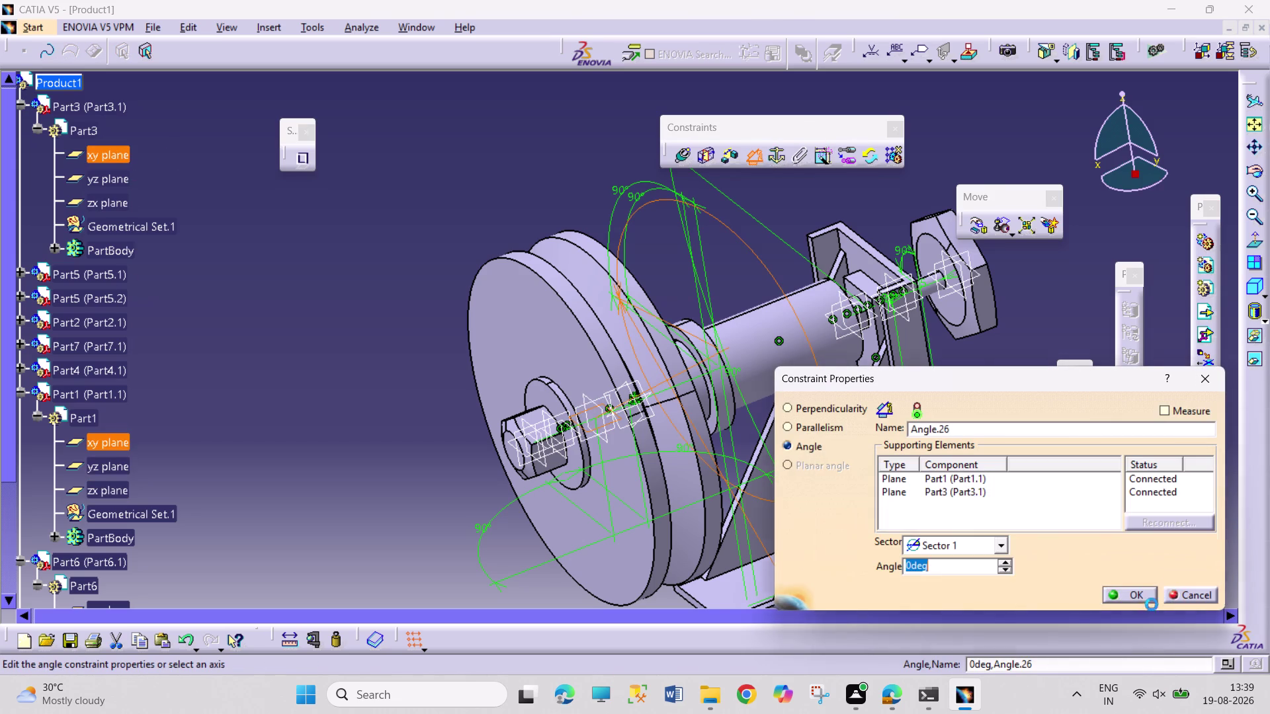
click(1116, 592)
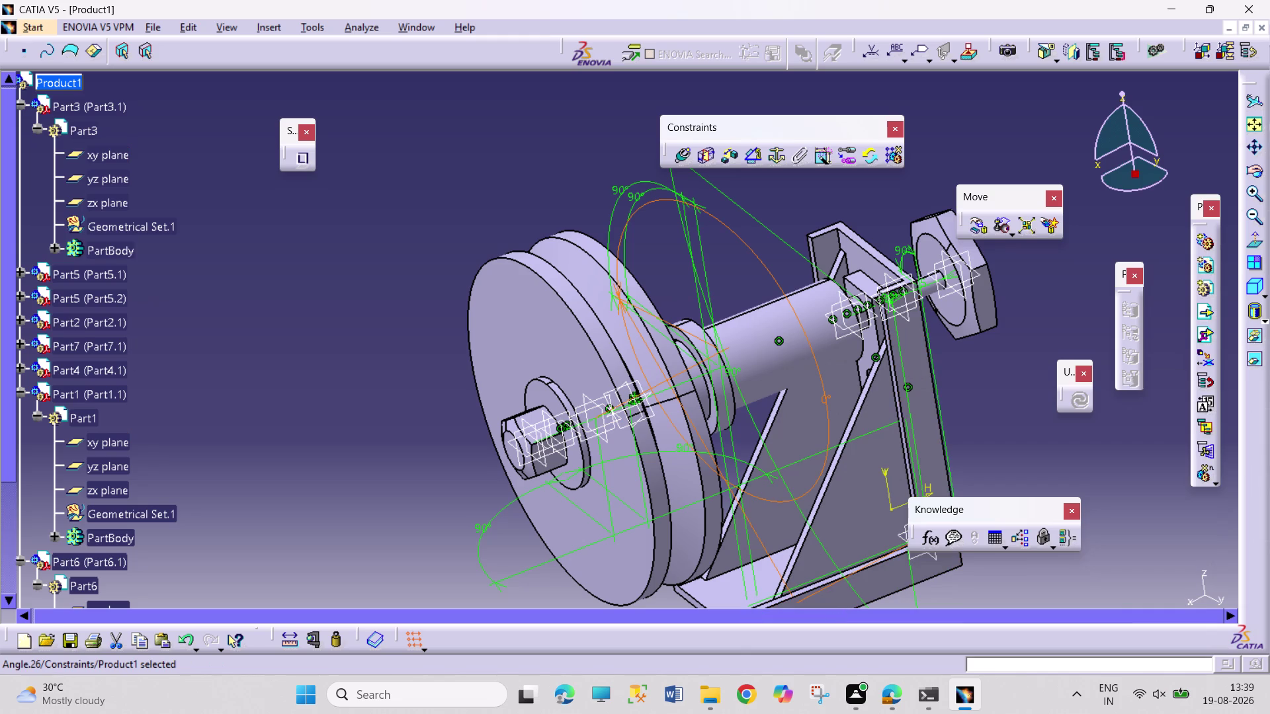
click(374, 26)
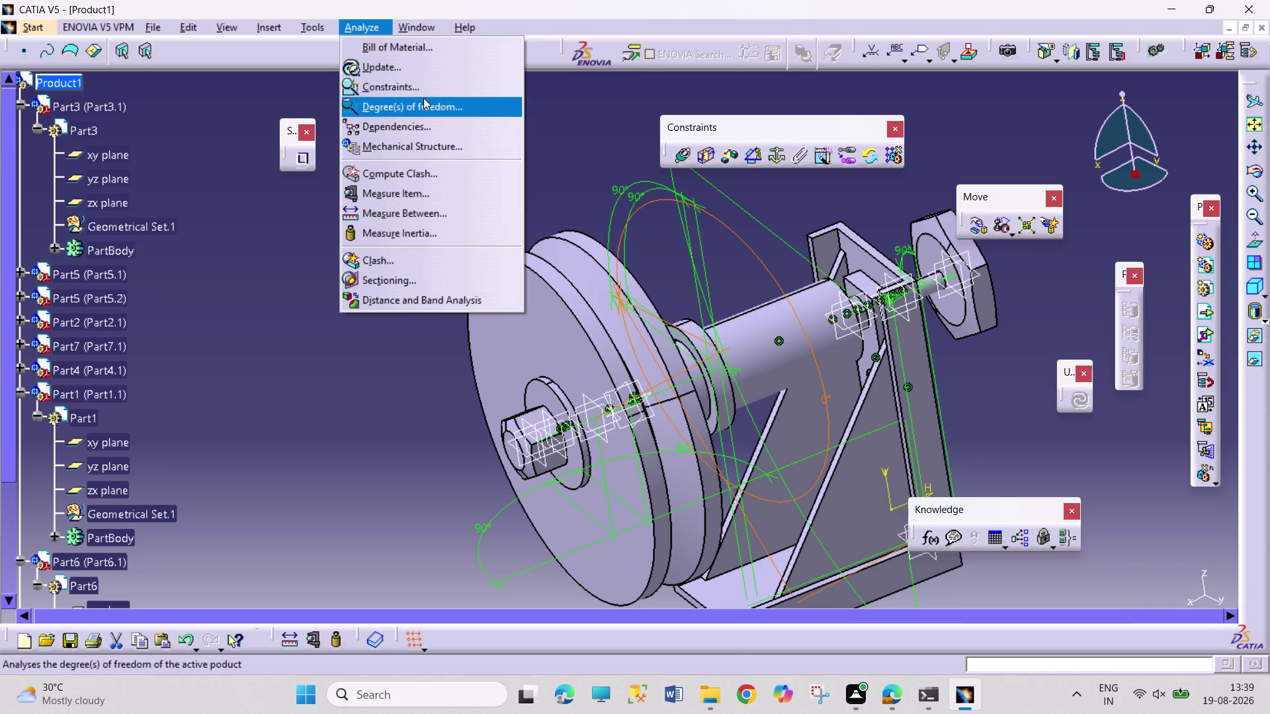
click(426, 89)
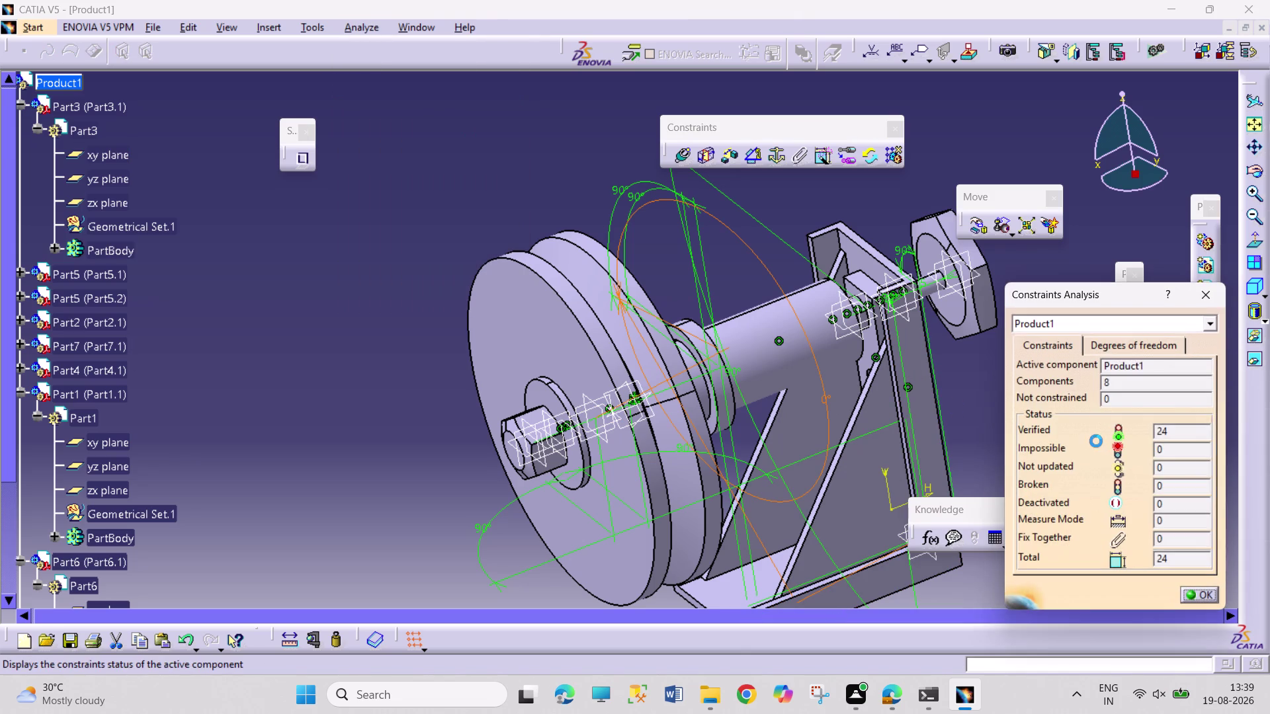
click(1136, 348)
click(1022, 343)
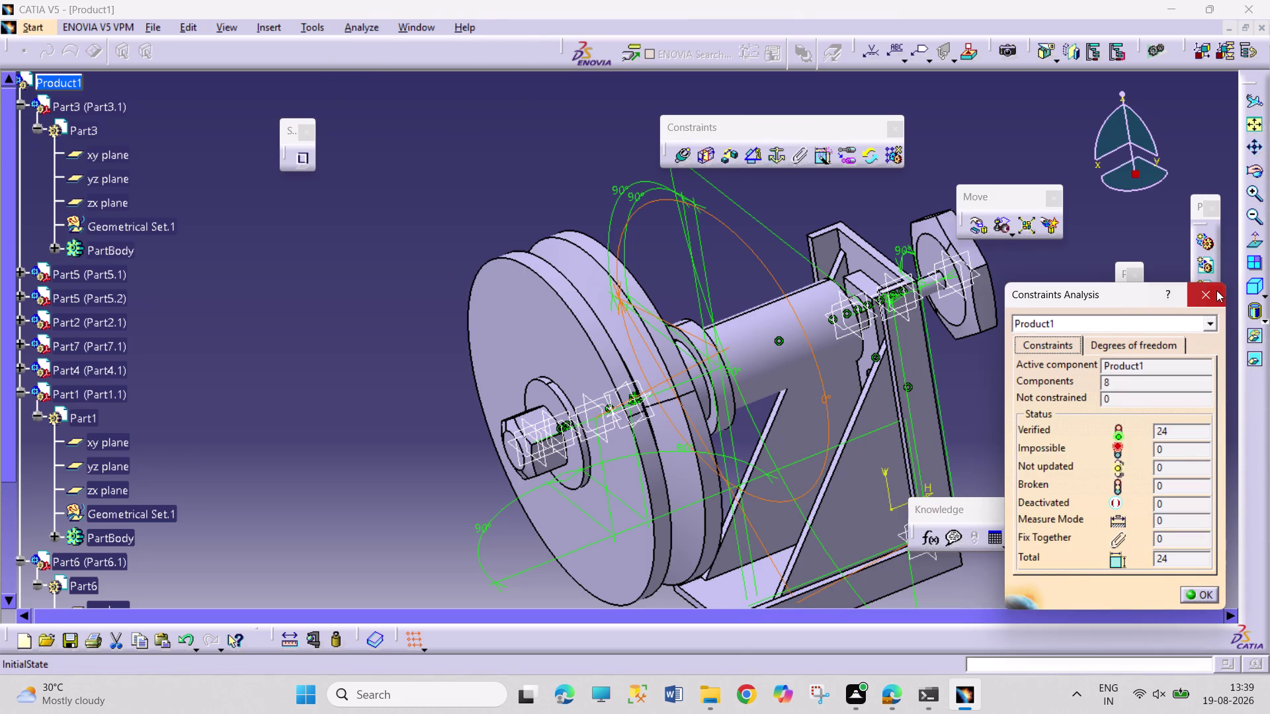
click(1217, 290)
scroll(down, 3)
Collapse the Part6, Part1 and Part3 branches of the specification tree.
scroll(down, 3)
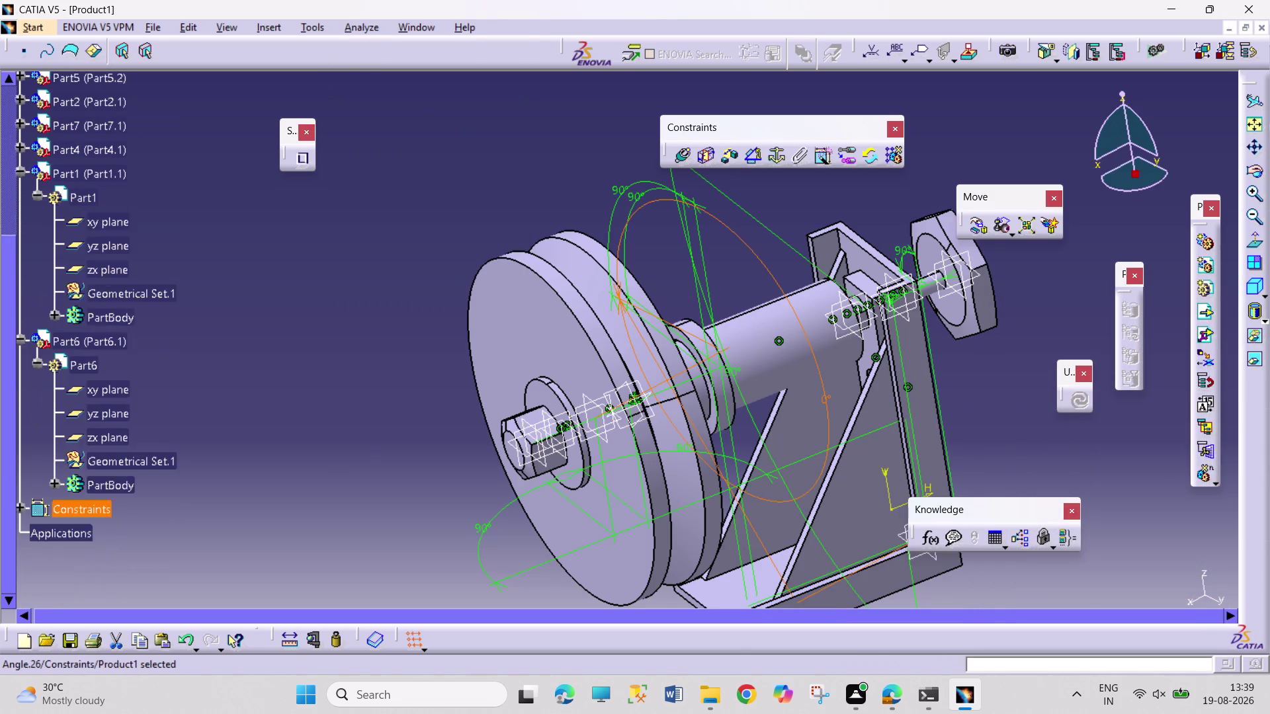
scroll(up, 3)
scroll(down, 3)
click(18, 392)
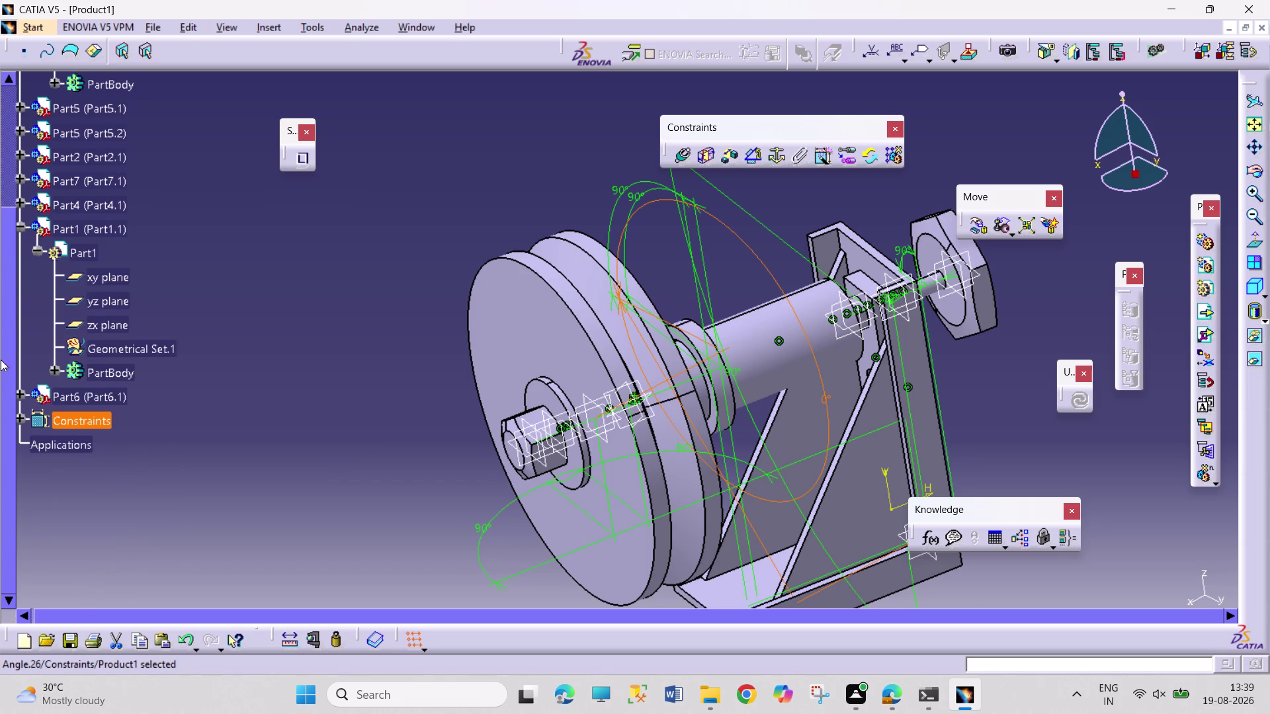
click(17, 223)
scroll(up, 3)
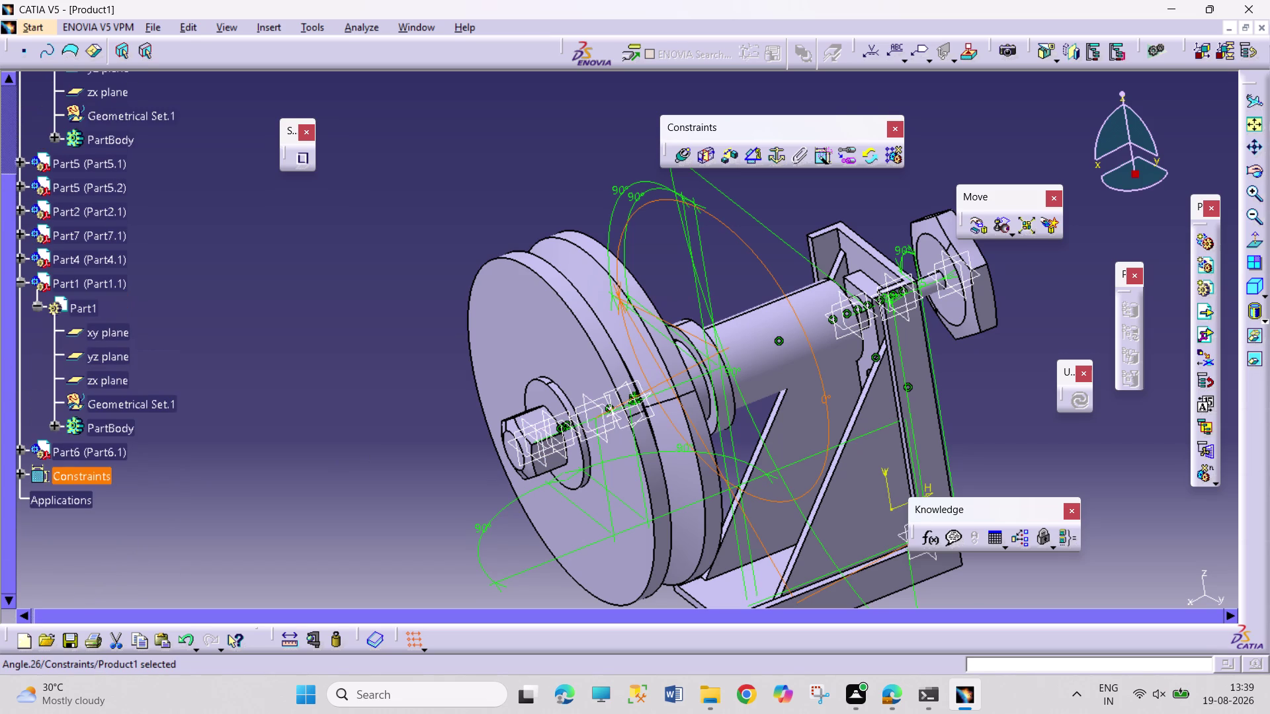
scroll(up, 3)
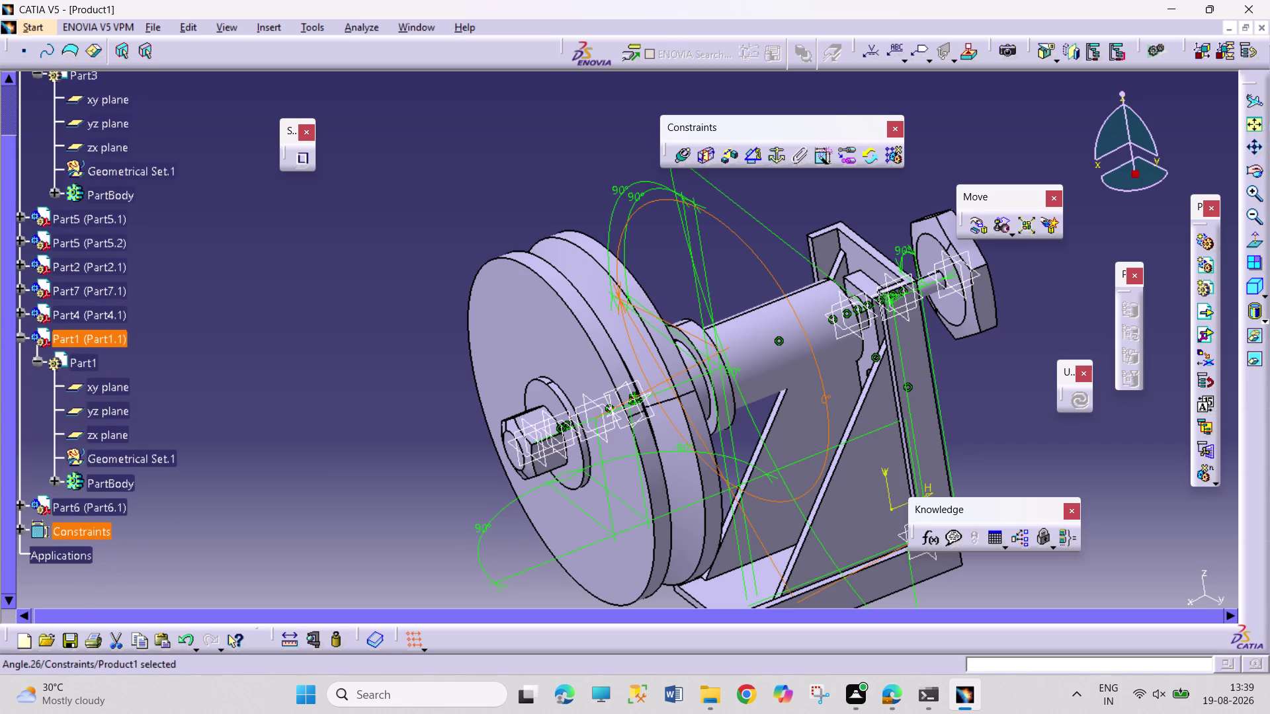
click(14, 342)
click(16, 337)
scroll(up, 3)
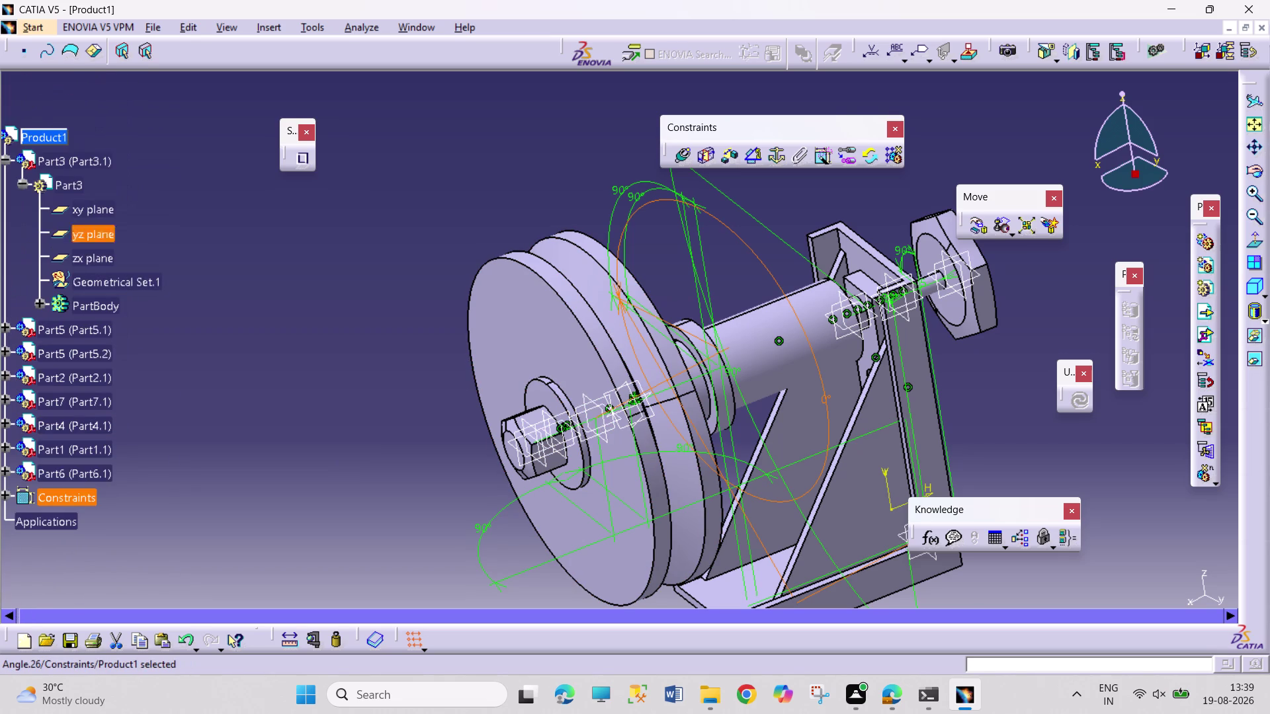
click(4, 160)
scroll(down, 3)
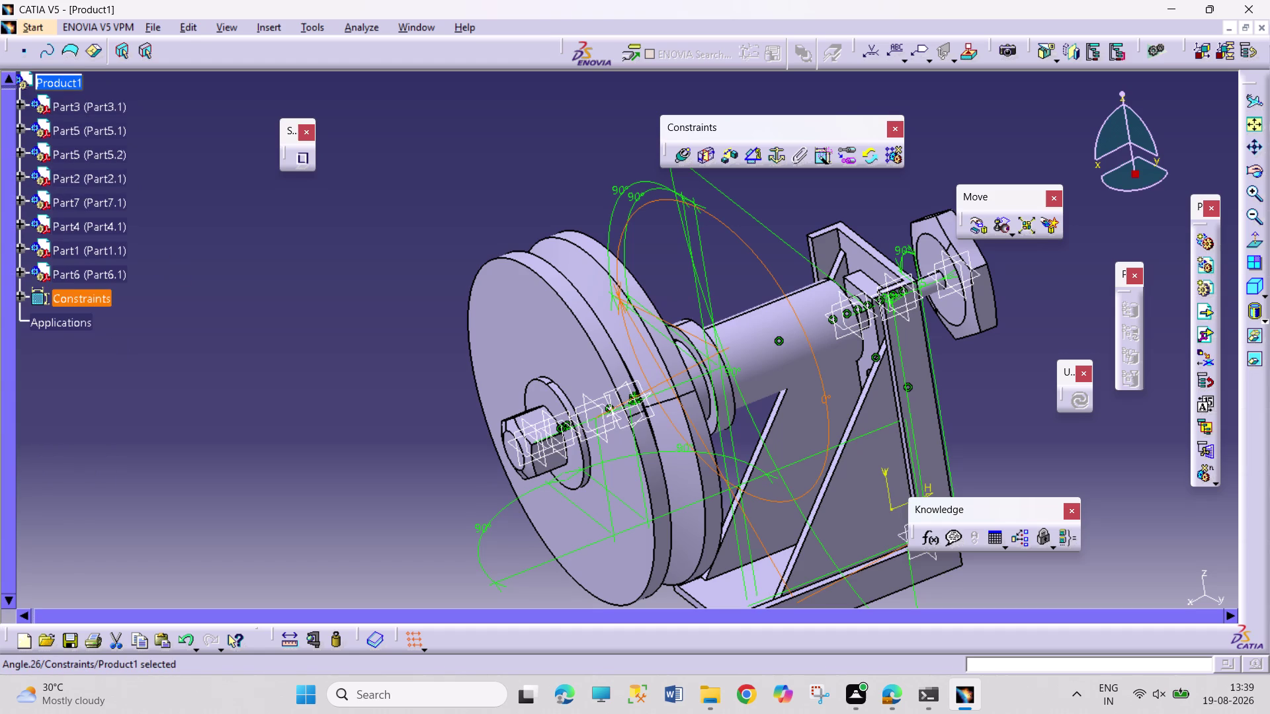
Expand Constraints and delete Coincidence.24 (Part4.1, Part6.1).
click(19, 297)
scroll(down, 3)
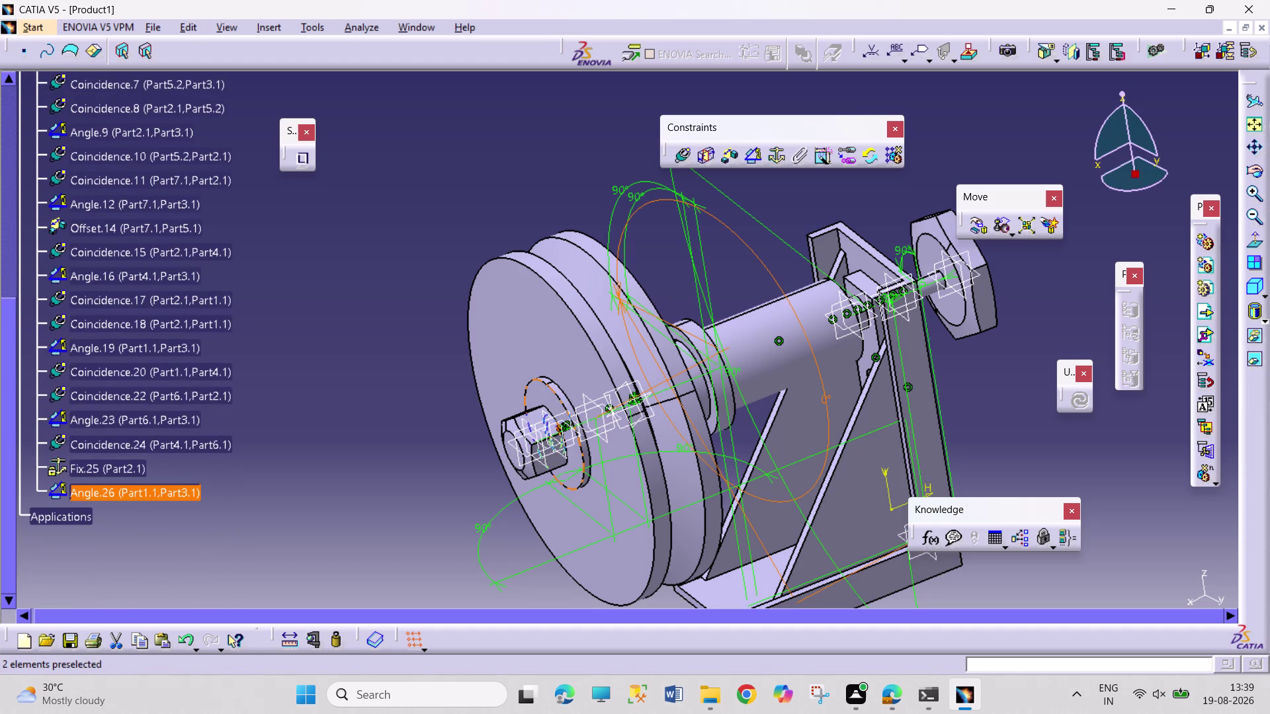
right_click(131, 469)
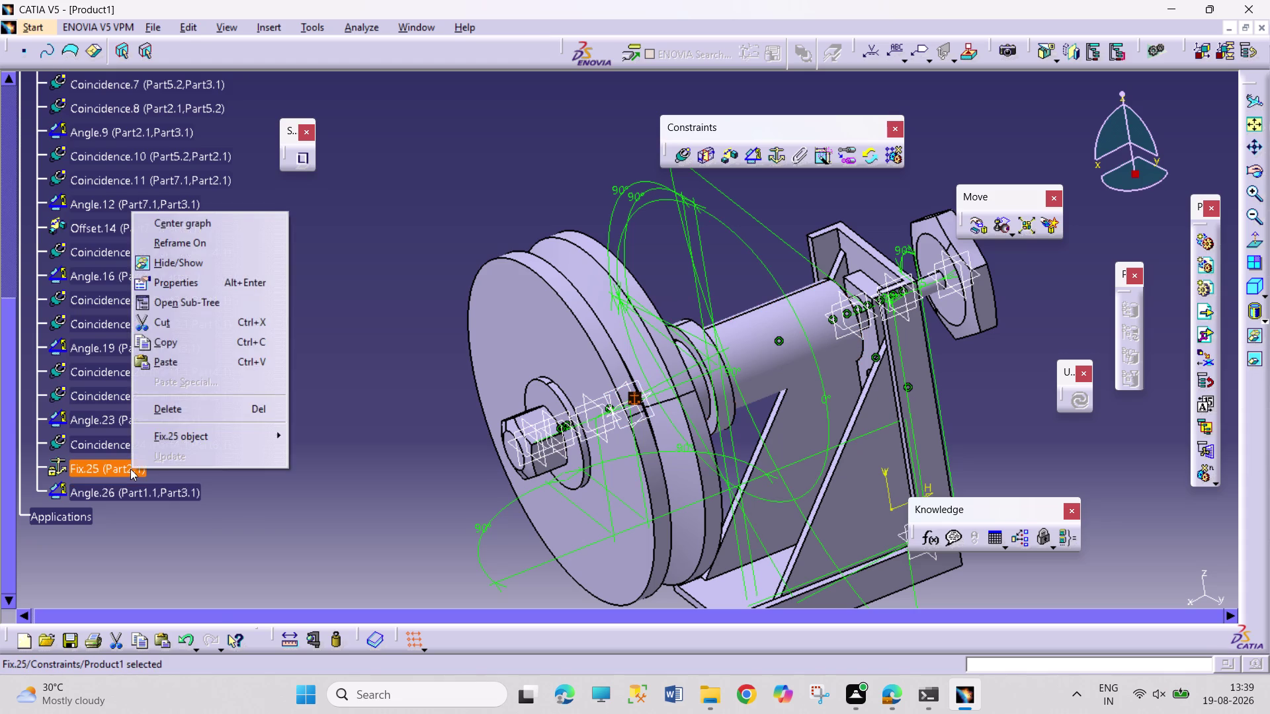
click(245, 508)
right_click(186, 448)
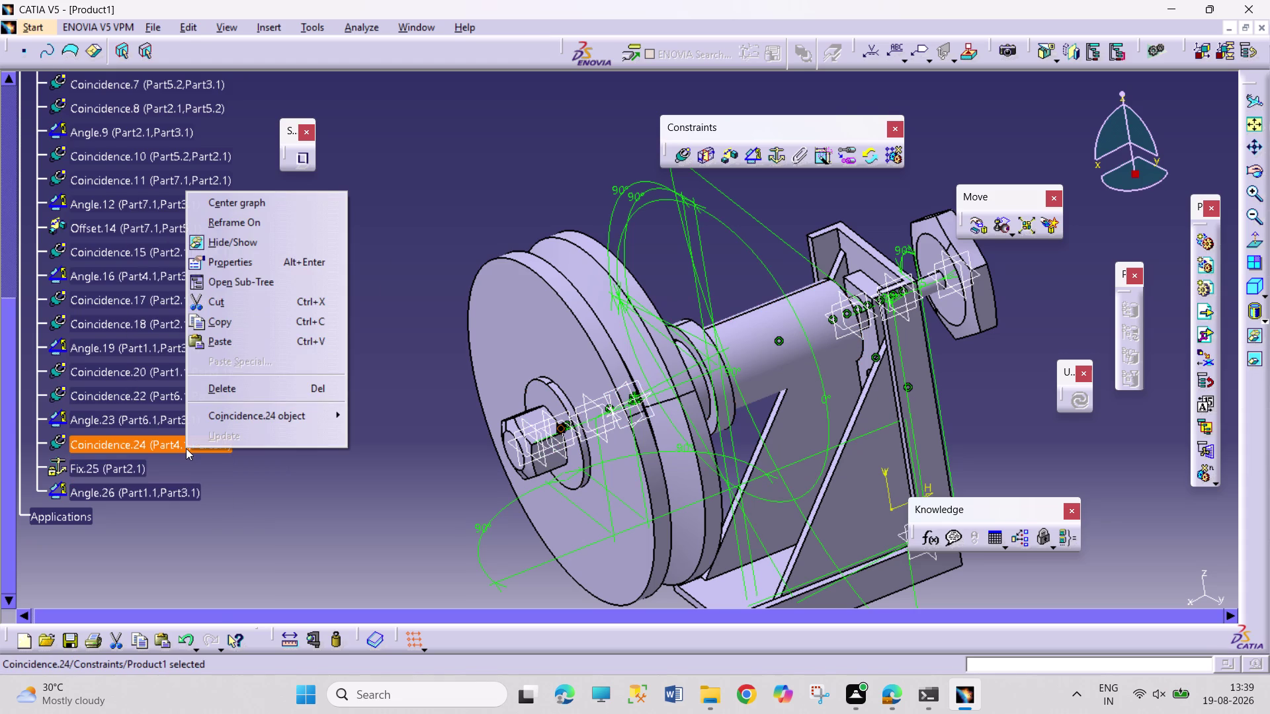
click(254, 543)
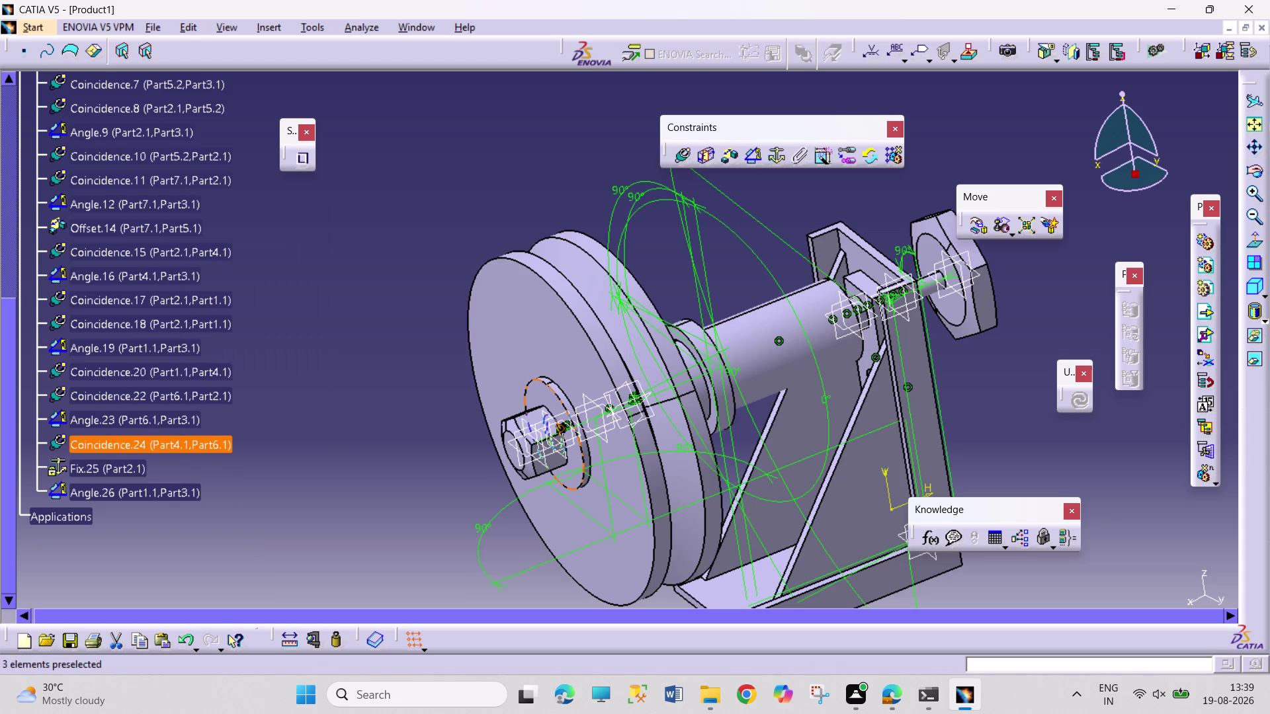
right_click(197, 443)
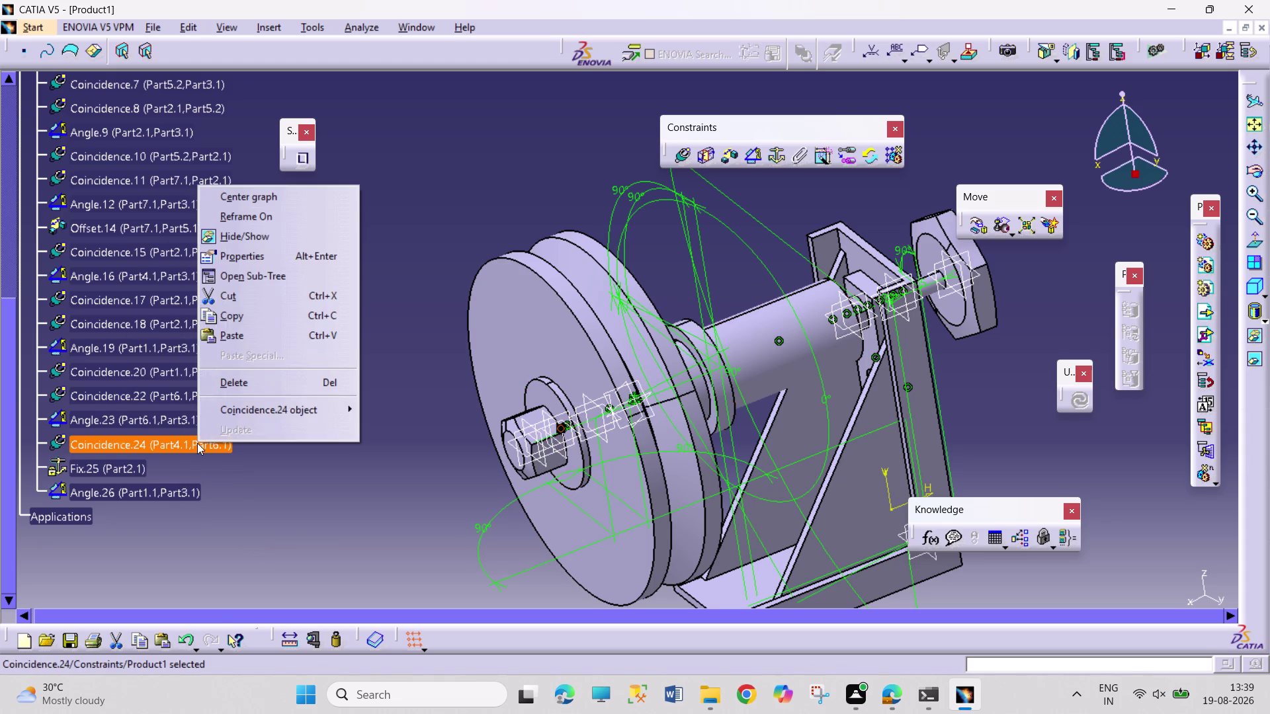
click(235, 388)
click(312, 455)
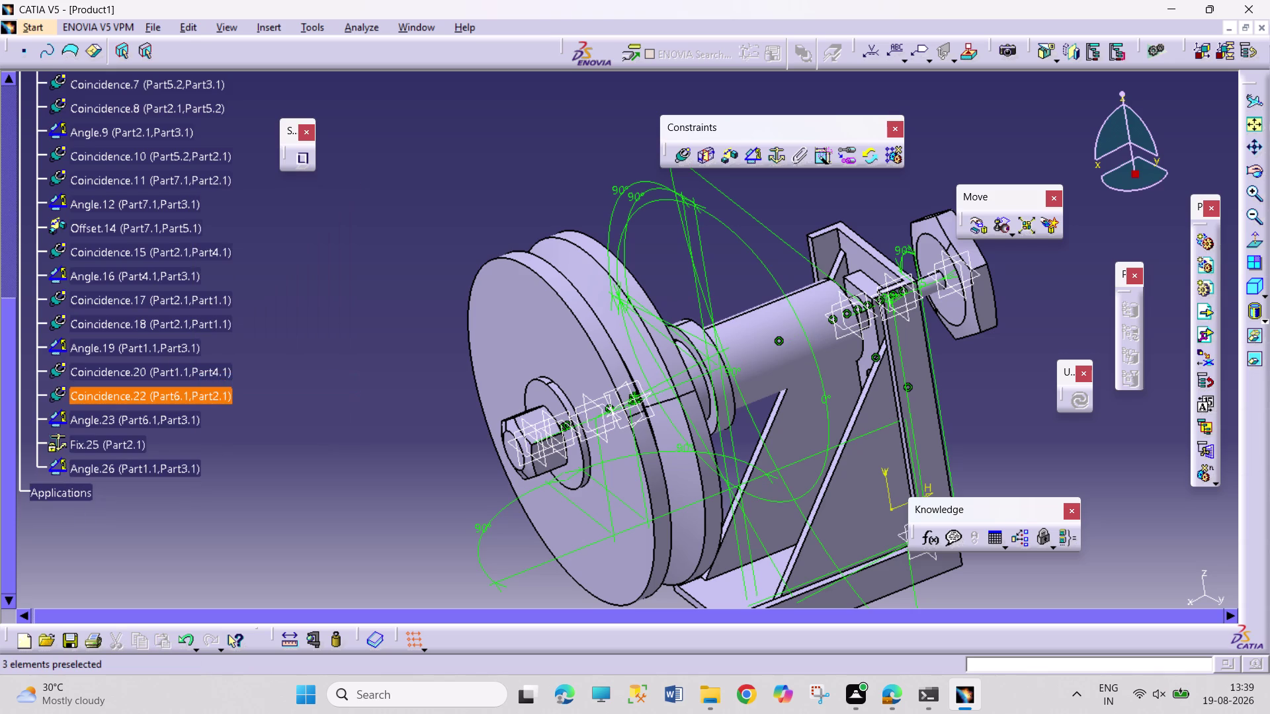
click(983, 232)
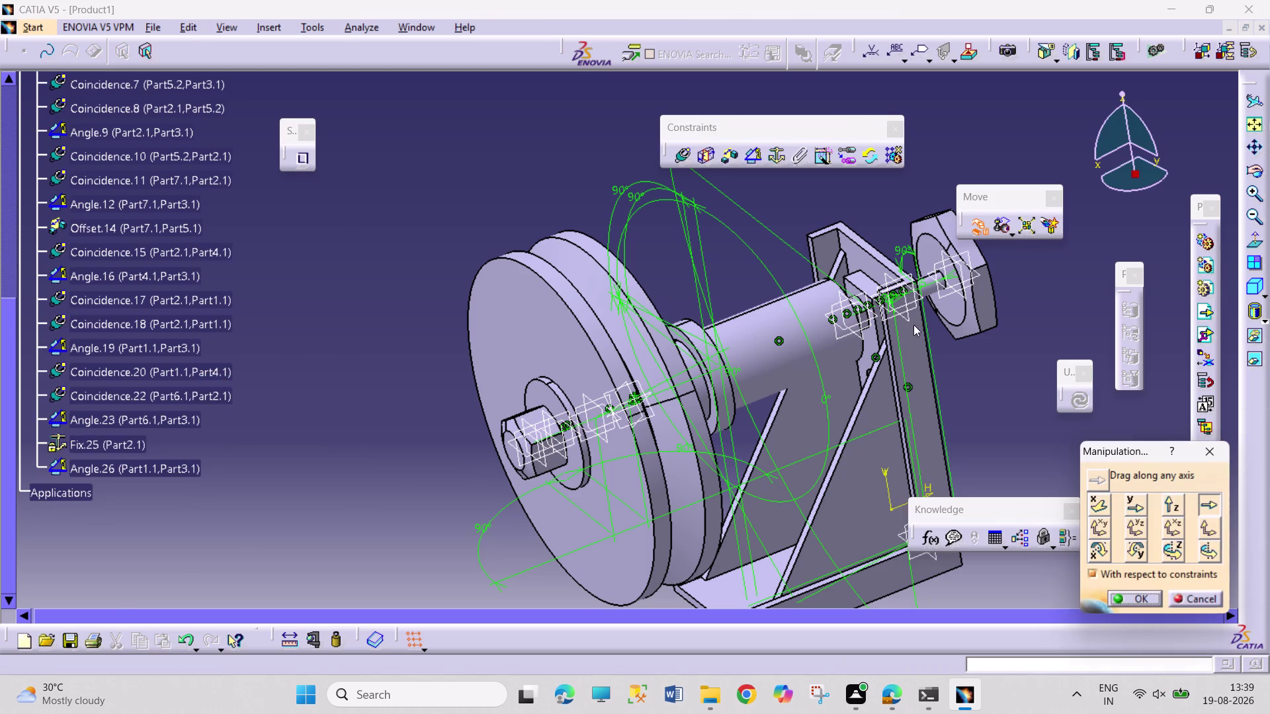
Drag Part6 outward along the shaft axis, away from the pulley, and confirm.
click(808, 339)
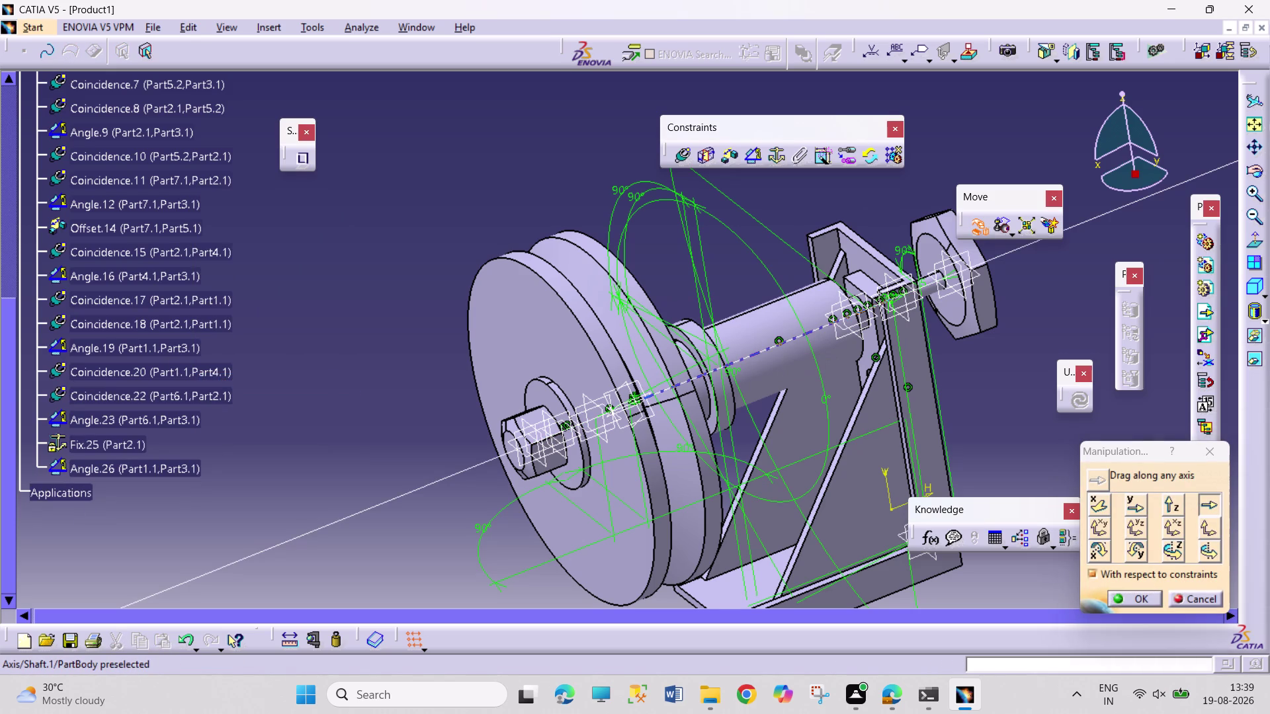
click(799, 333)
drag(542, 457, 533, 470)
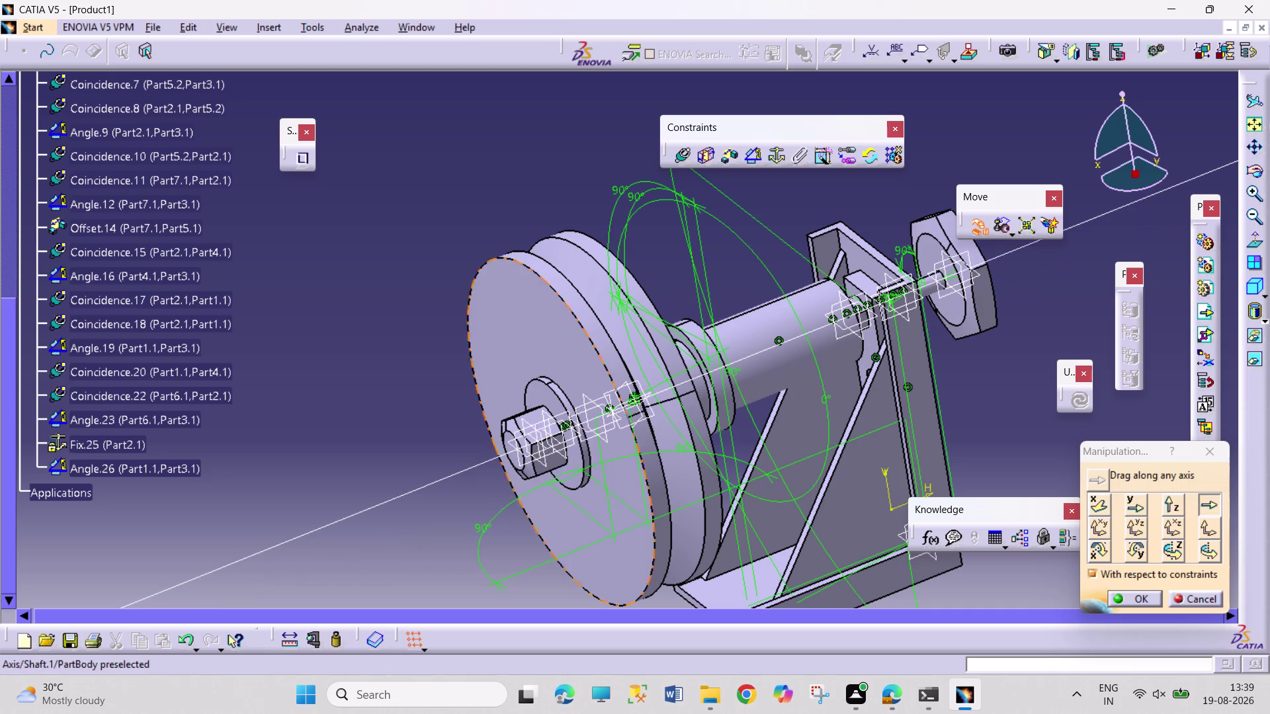
click(750, 353)
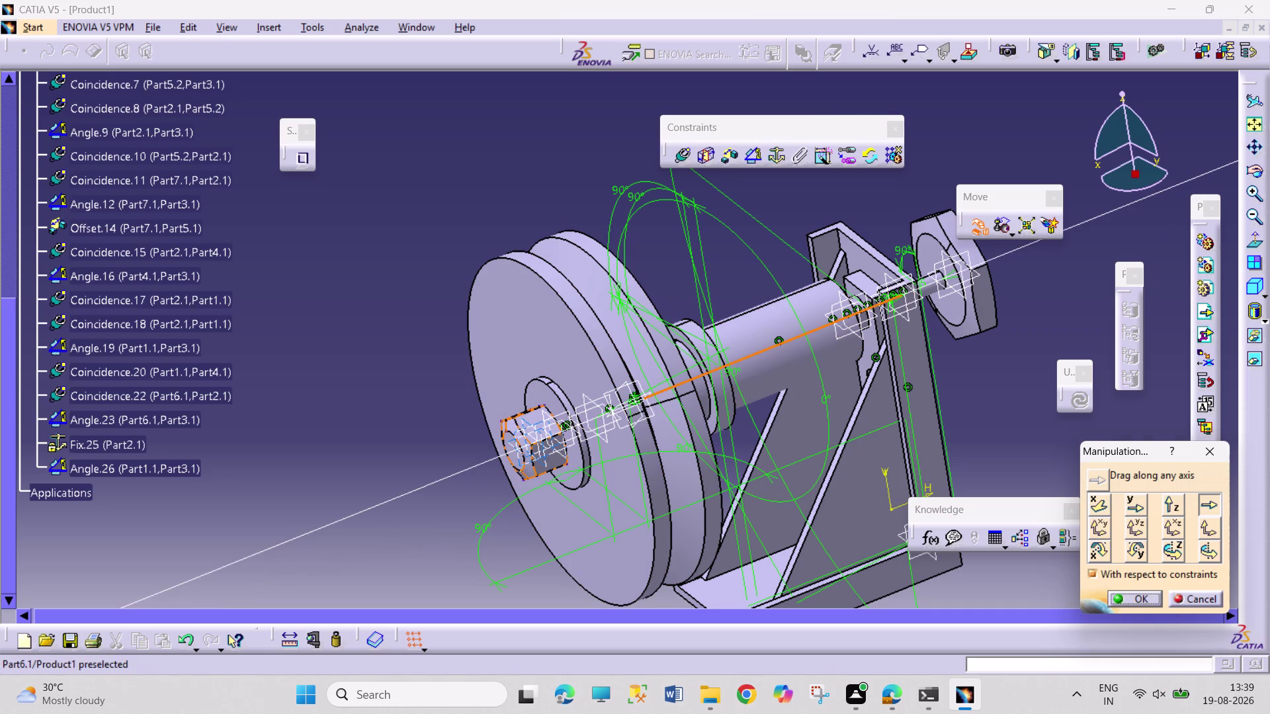
drag(552, 446, 528, 461)
click(1130, 596)
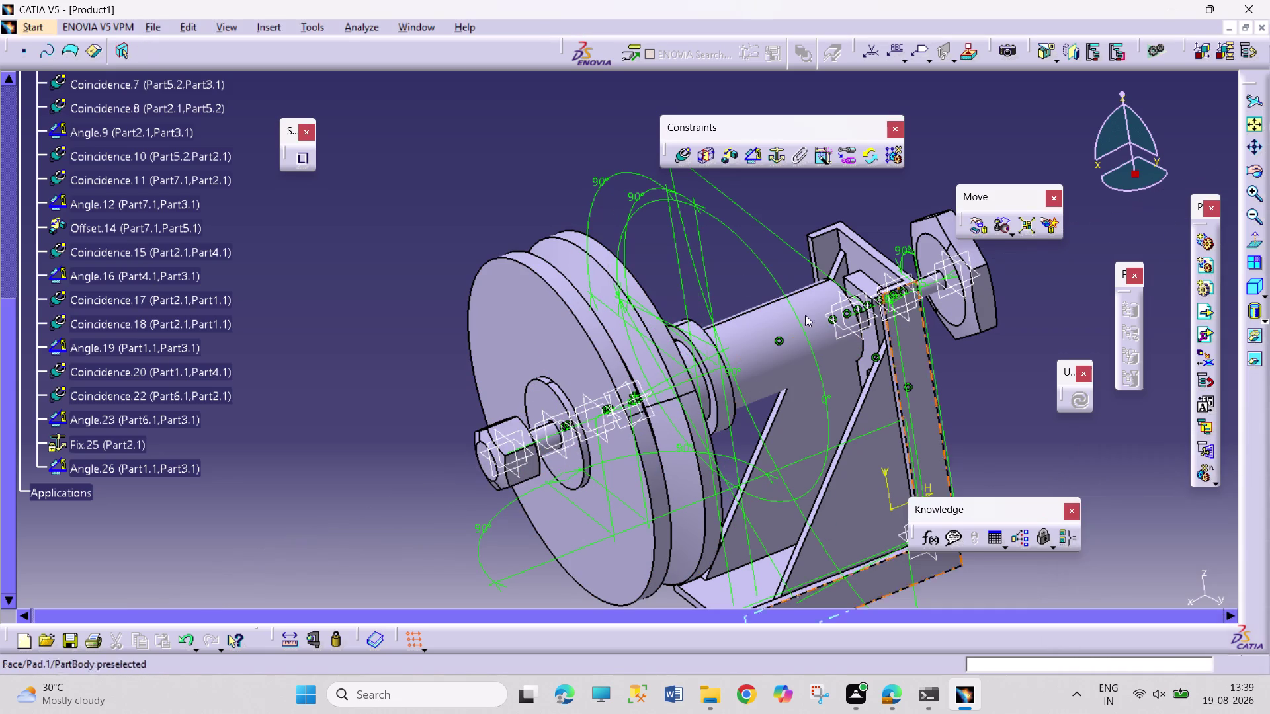
click(686, 156)
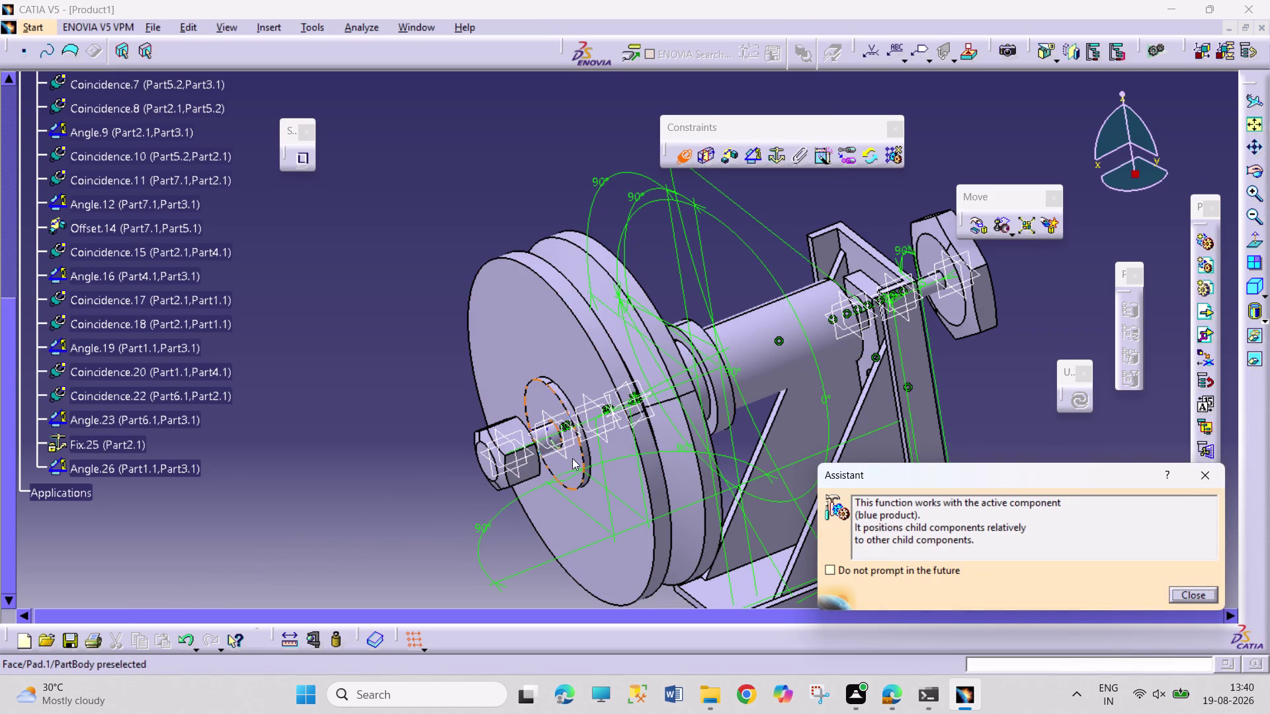
Create Coincidence.27 between the nut face and Part4.1's plane, oriented opposite.
click(569, 468)
middle_drag(1006, 377, 953, 405)
right_drag(1006, 377, 954, 404)
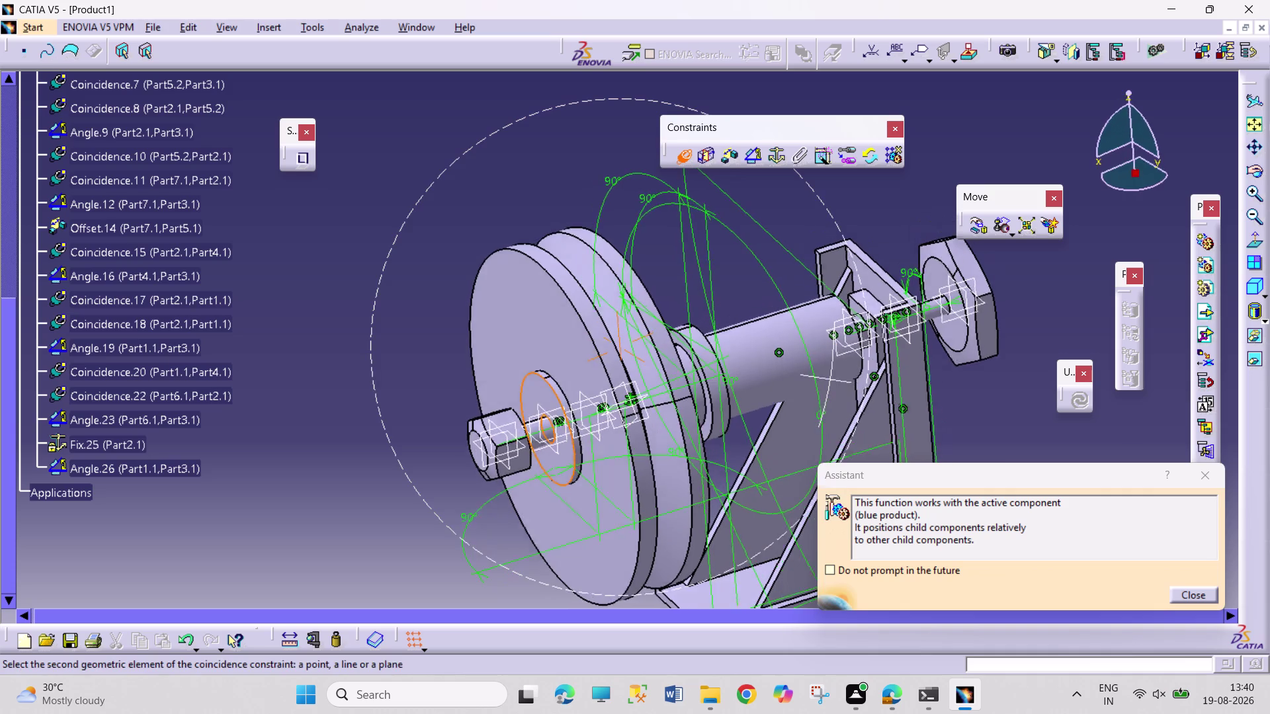
middle_drag(954, 405, 667, 373)
right_drag(953, 405, 671, 391)
middle_drag(565, 468, 562, 332)
scroll(up, 3)
middle_click(546, 400)
right_drag(561, 418, 627, 419)
right_drag(497, 288, 579, 386)
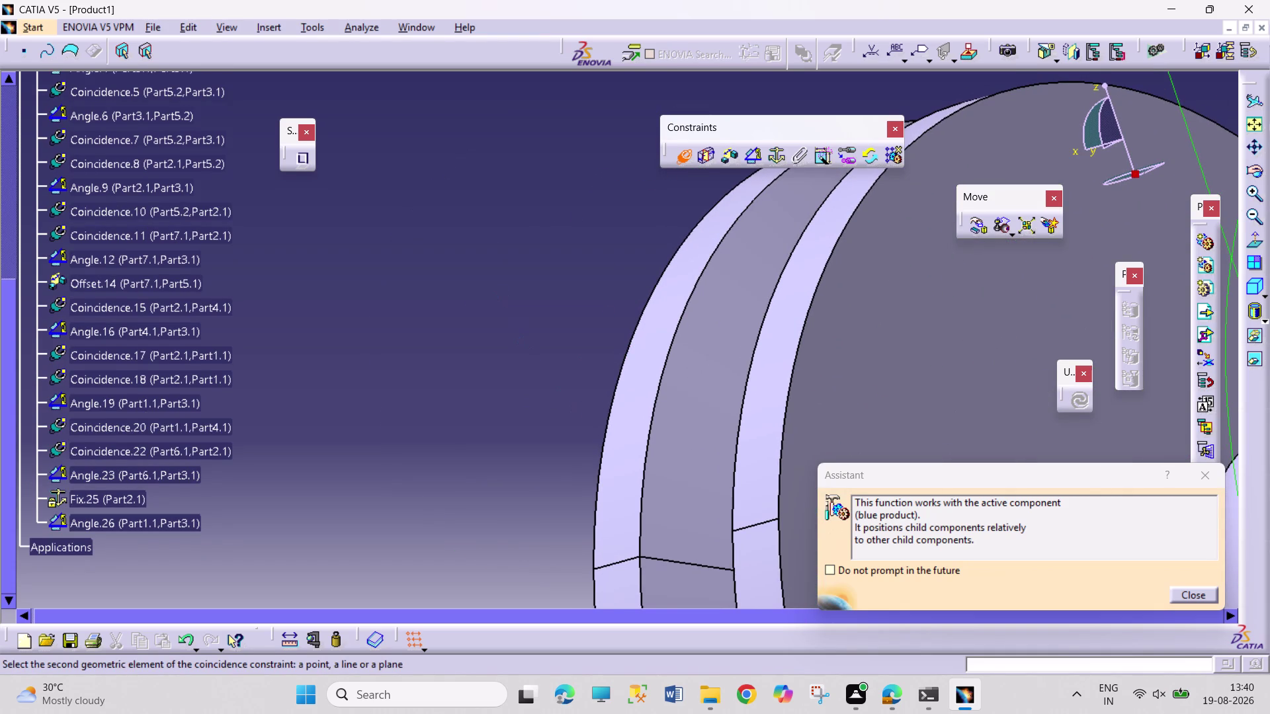
middle_drag(451, 322, 596, 430)
right_drag(455, 329, 599, 430)
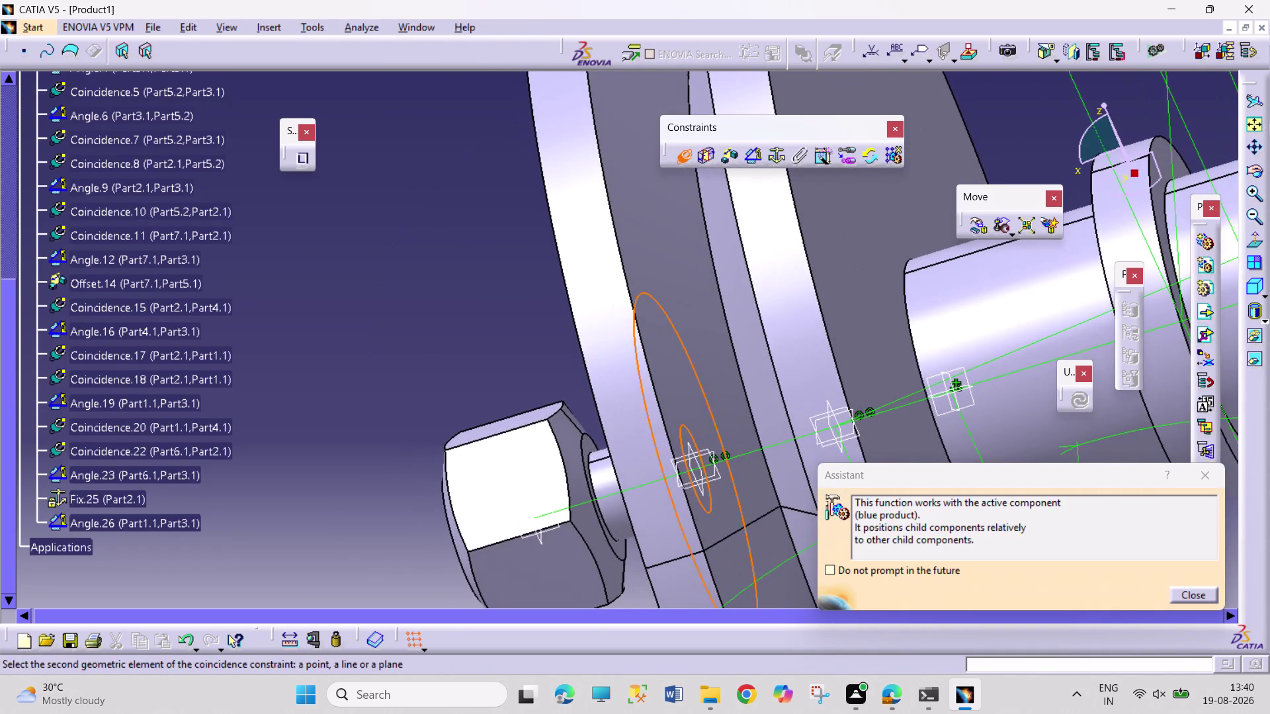
click(588, 450)
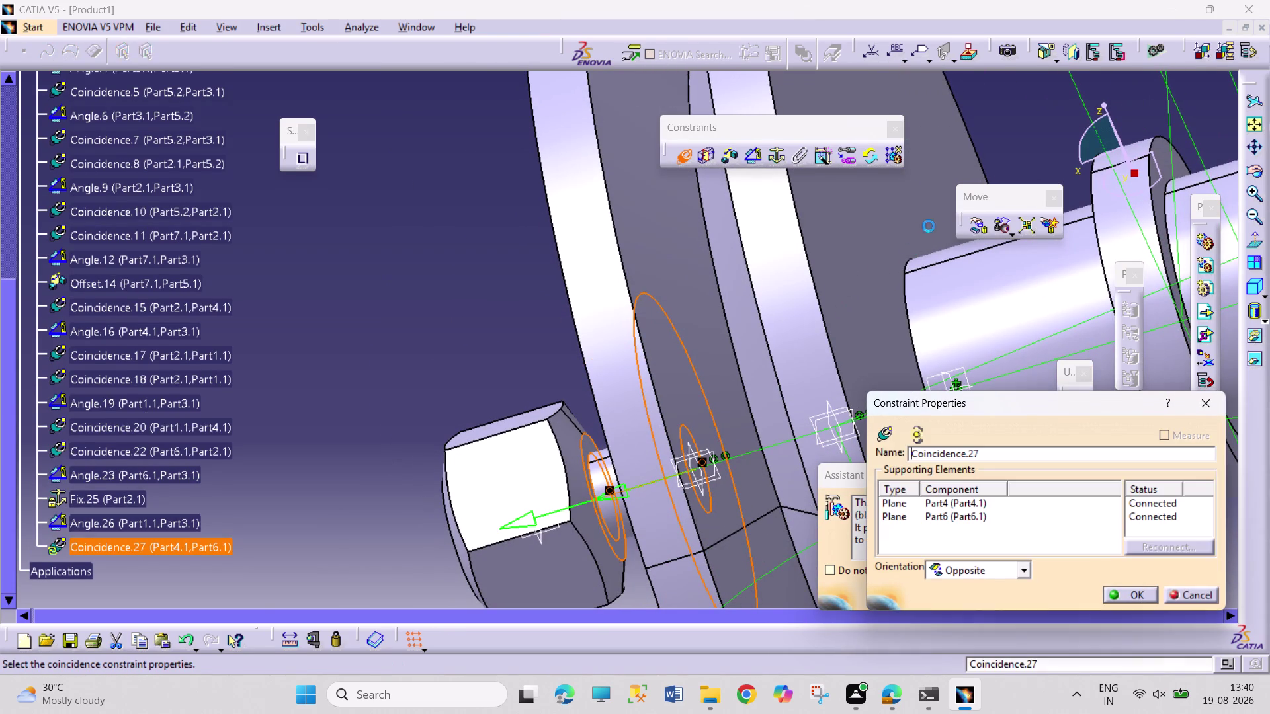
click(1124, 594)
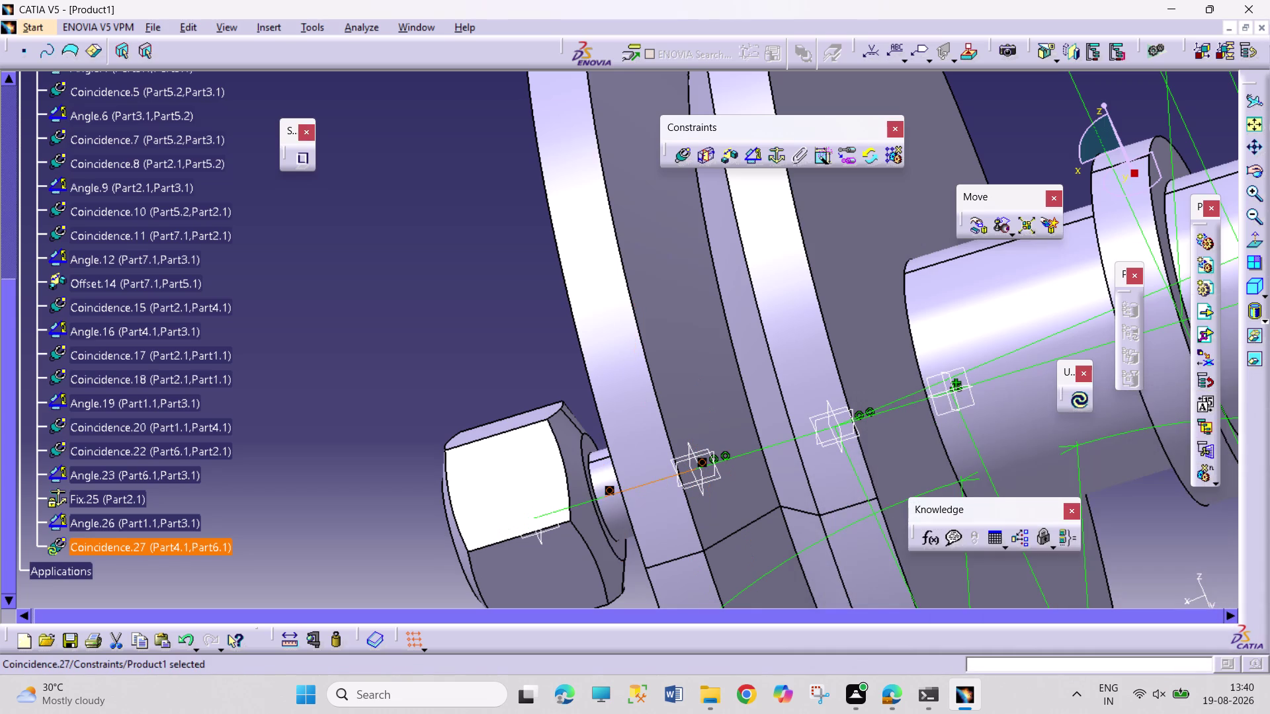
Update the assembly and fit the whole model in view.
click(1078, 400)
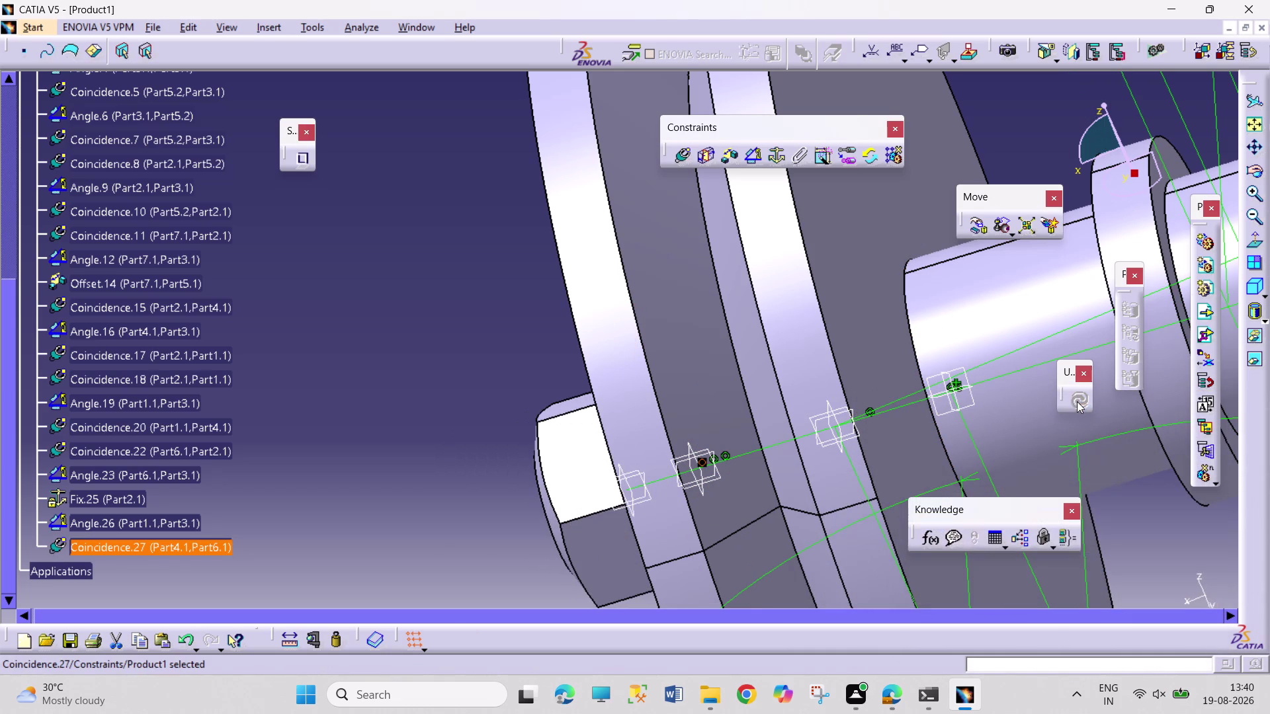
click(448, 330)
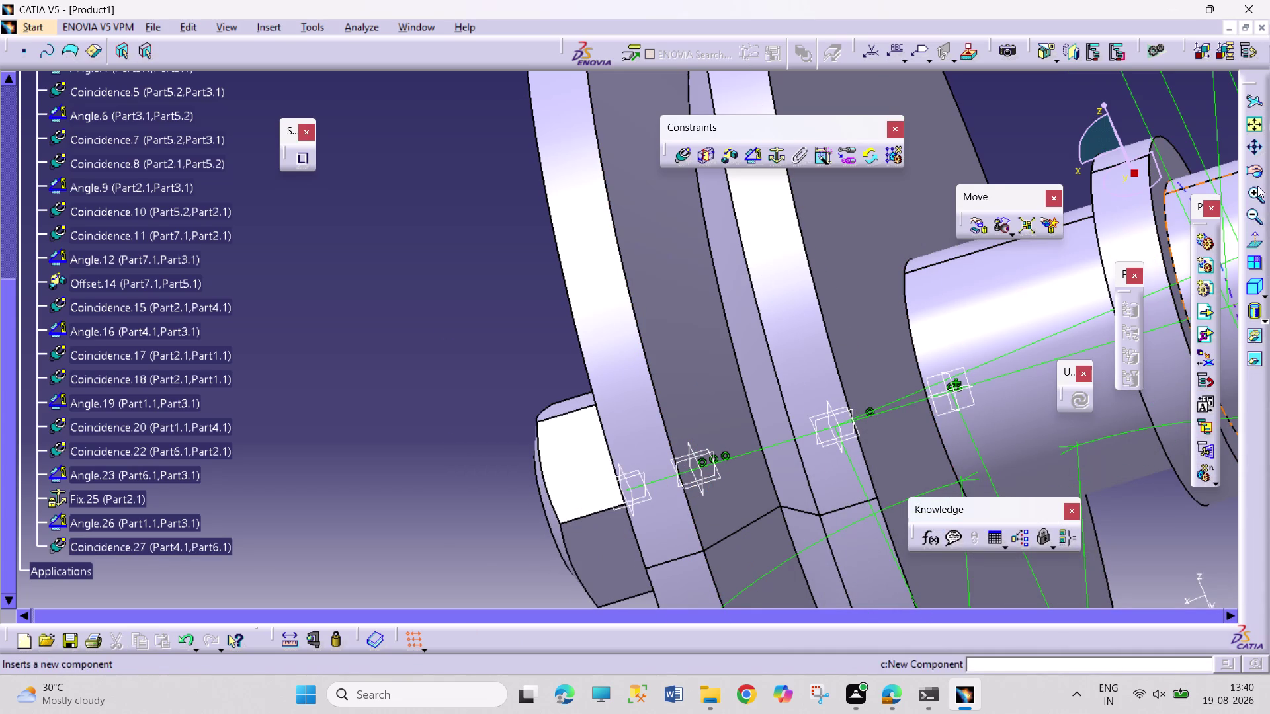
click(1257, 292)
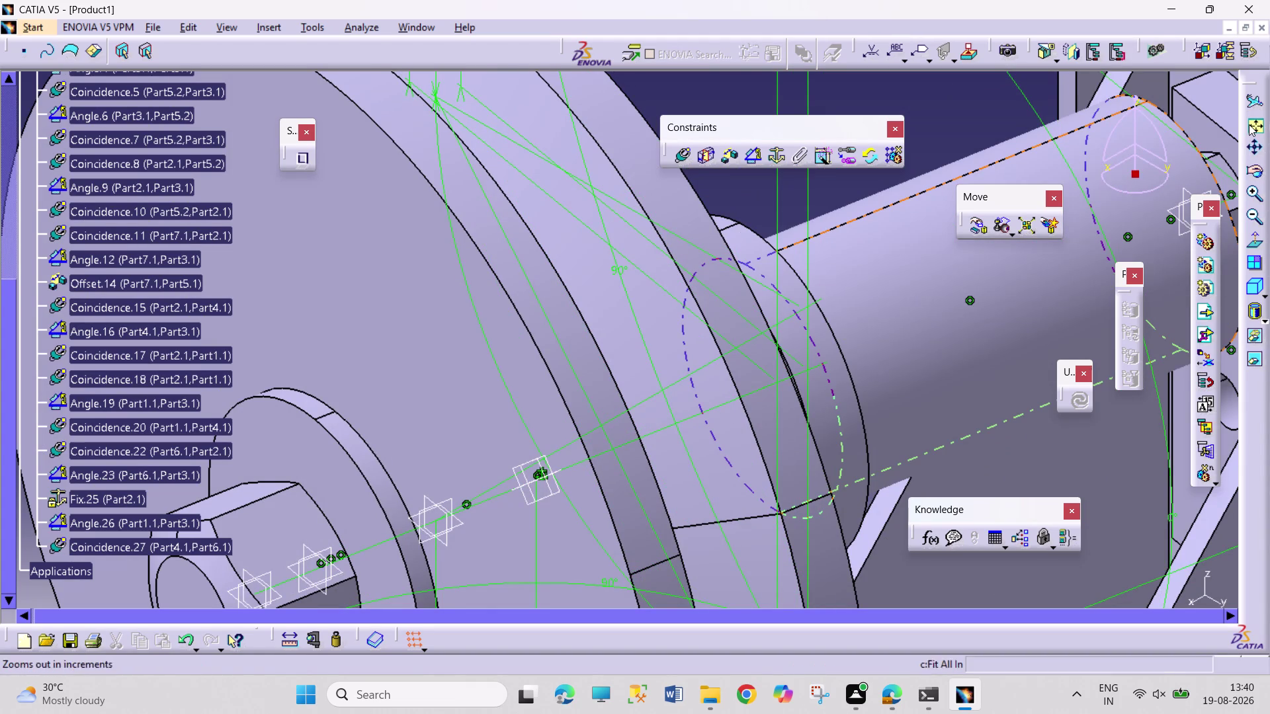
click(1249, 124)
Compare the pulley support with the reference drawing, then list open part windows.
click(910, 363)
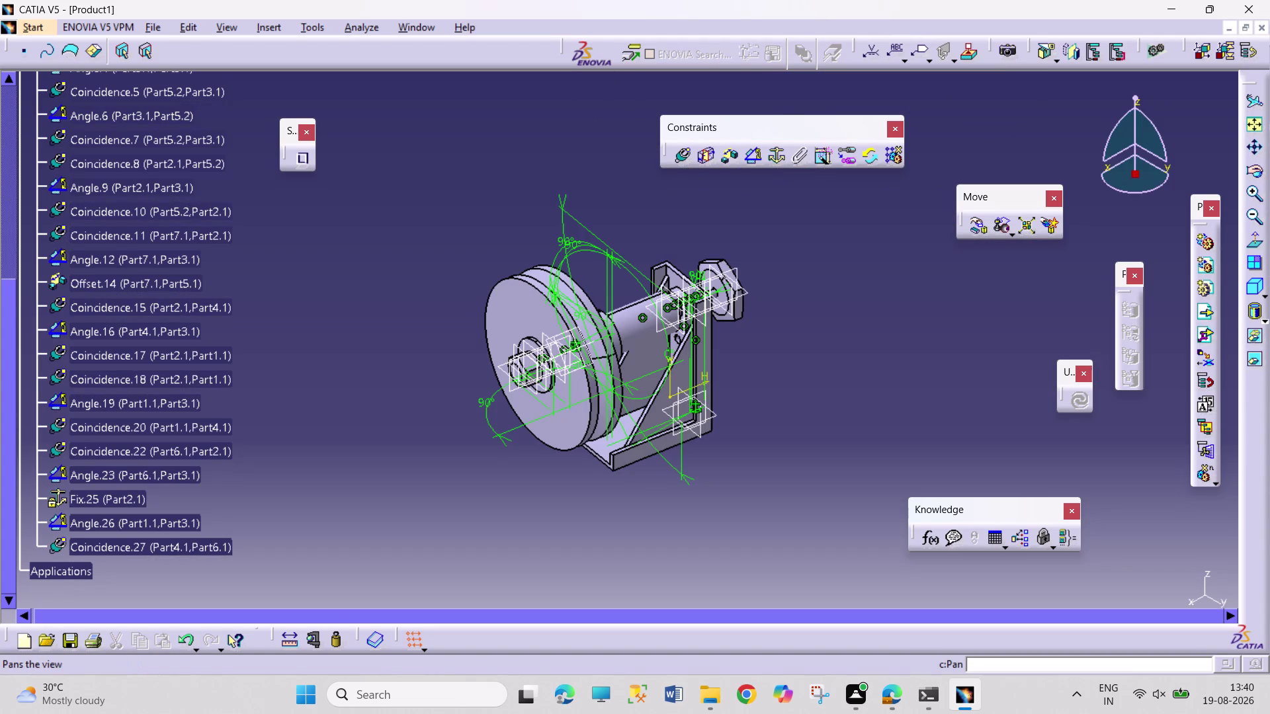
middle_drag(828, 458, 831, 429)
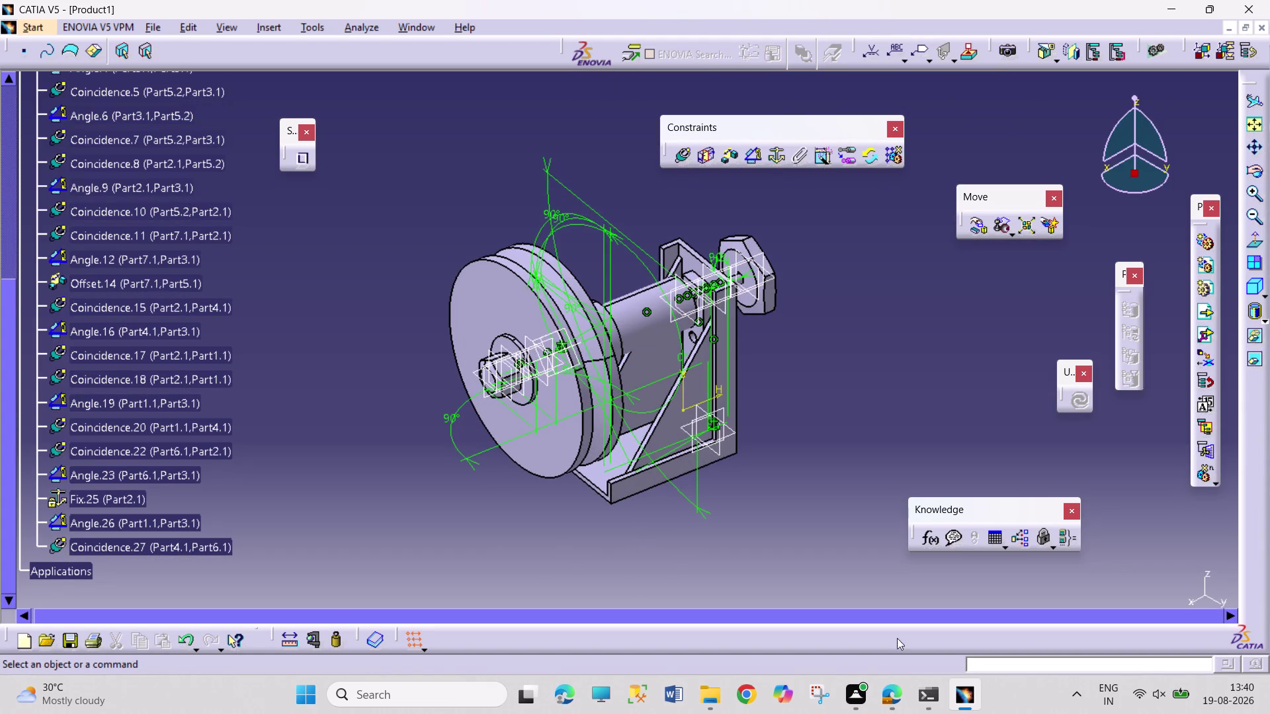
click(885, 690)
scroll(up, 3)
scroll(up, 3)
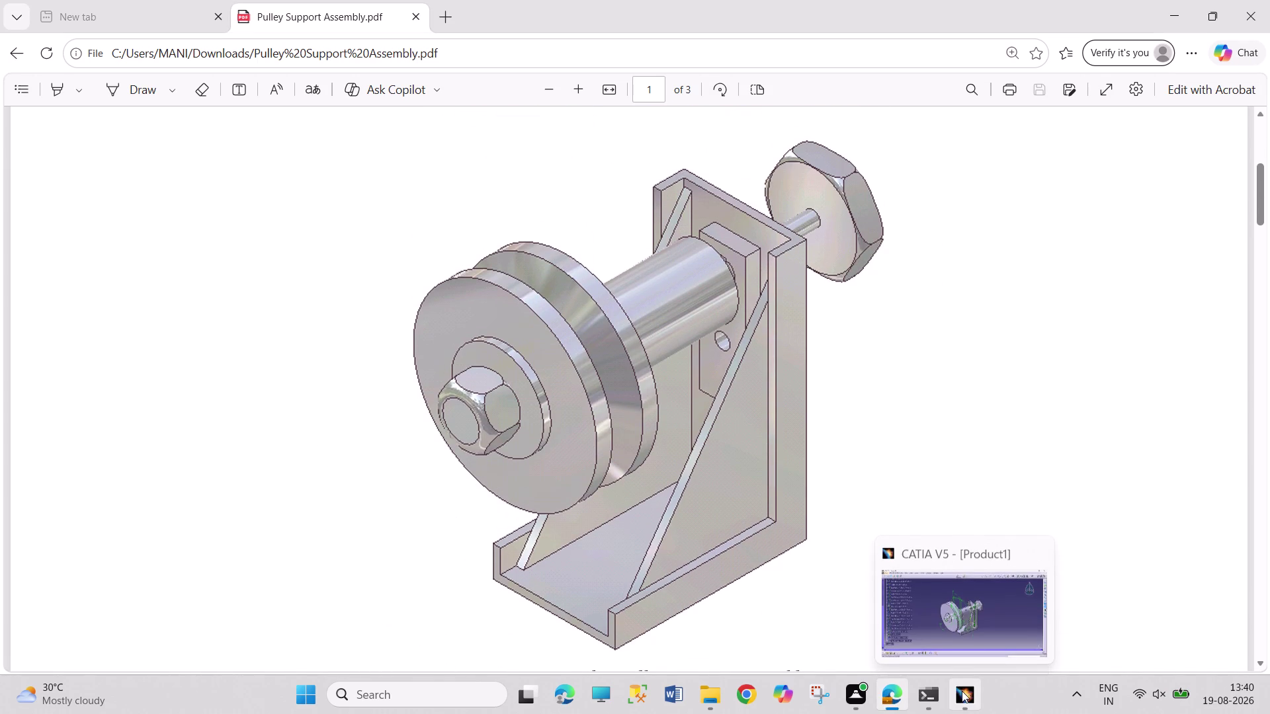
click(961, 691)
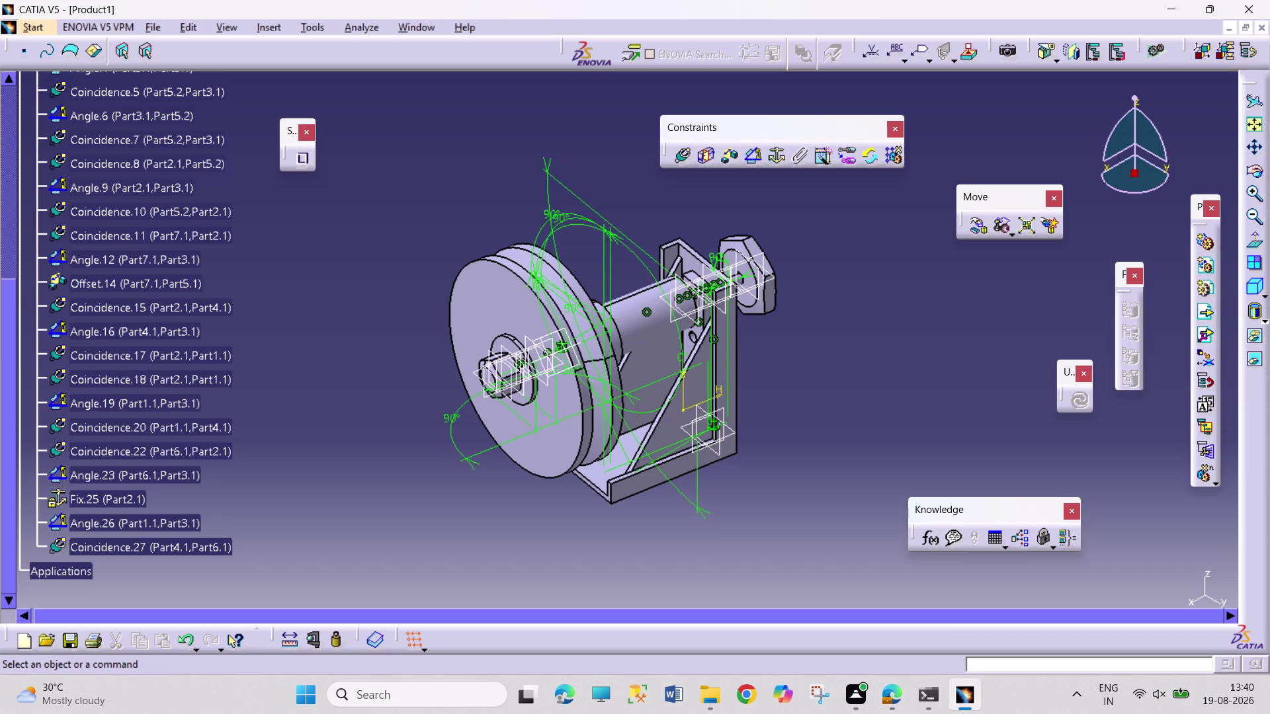
right_drag(831, 395, 764, 383)
click(406, 28)
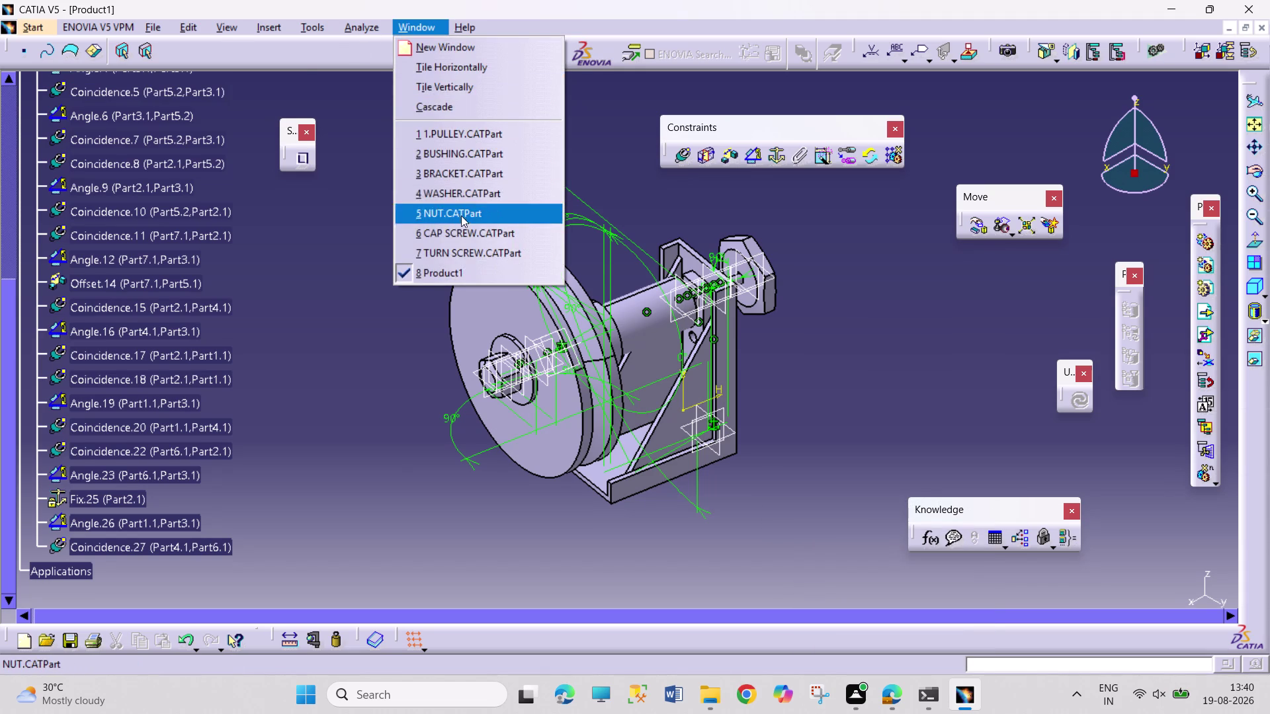
Switch to 1.PULLEY.CATPart, check Figure 4 in the PDF, and expand its tree.
click(487, 132)
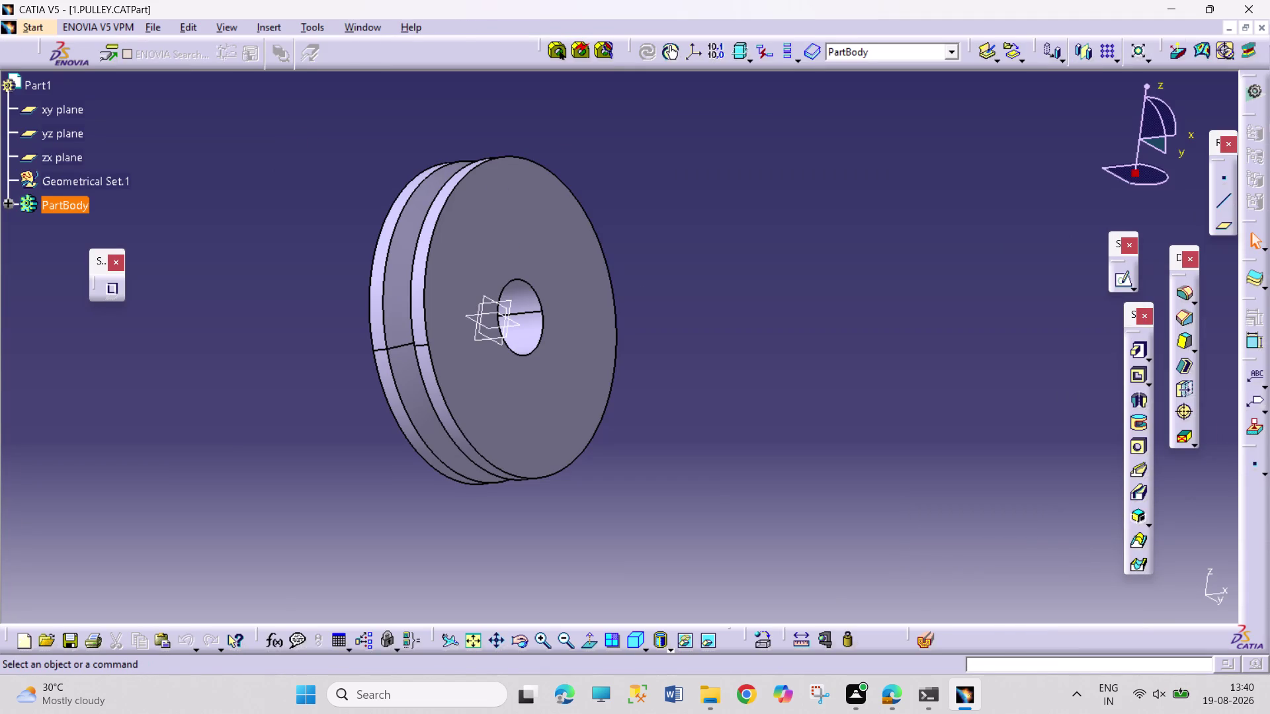
click(900, 693)
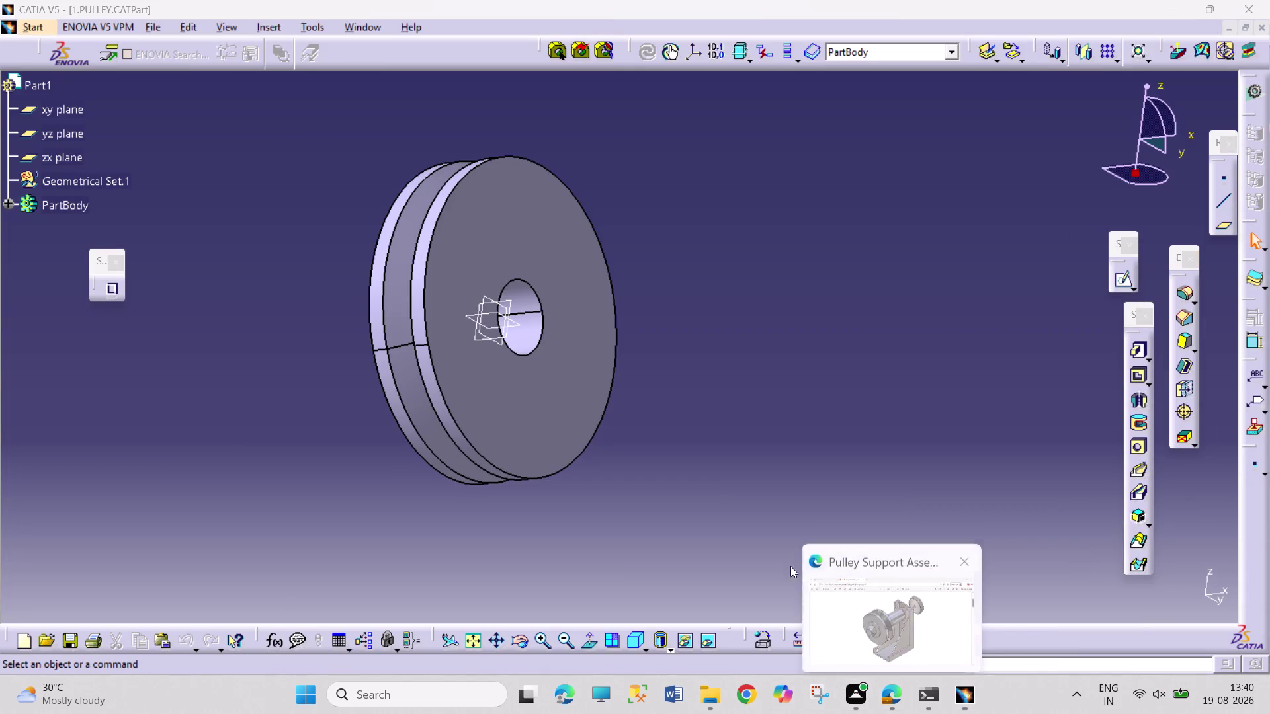
click(887, 711)
scroll(down, 3)
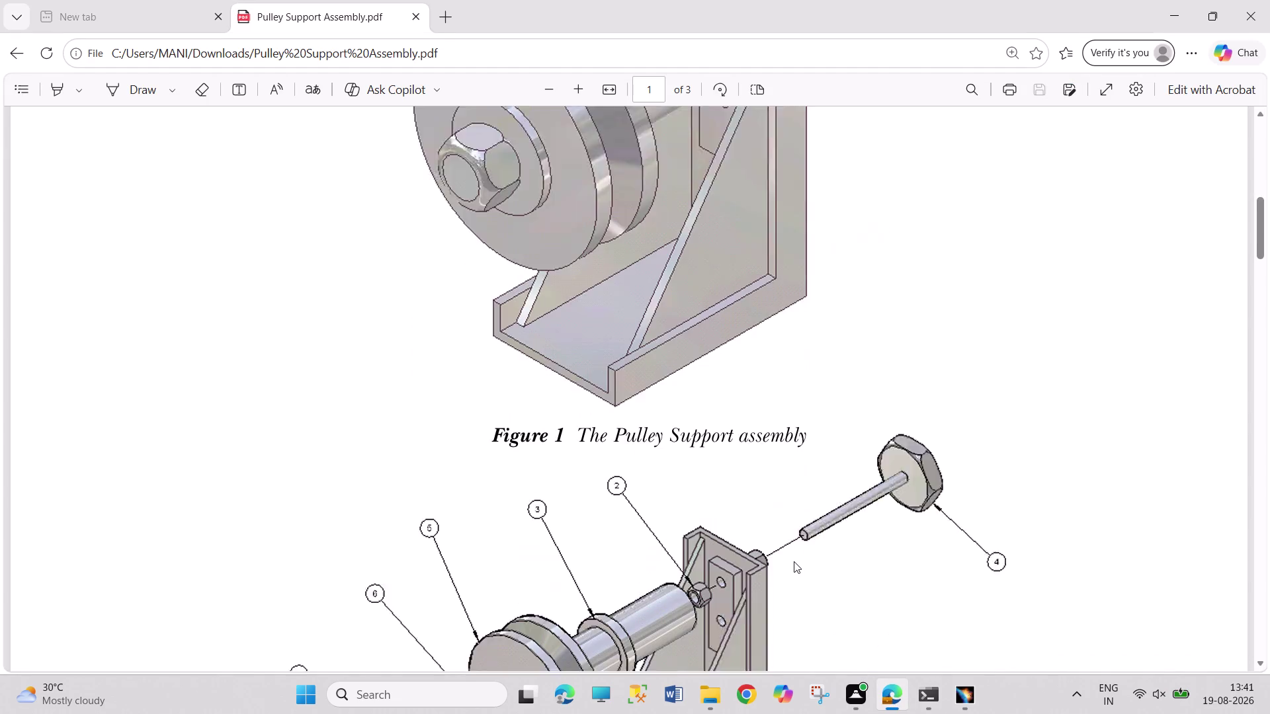
scroll(down, 3)
scroll(down, 3)
scroll(down, 3)
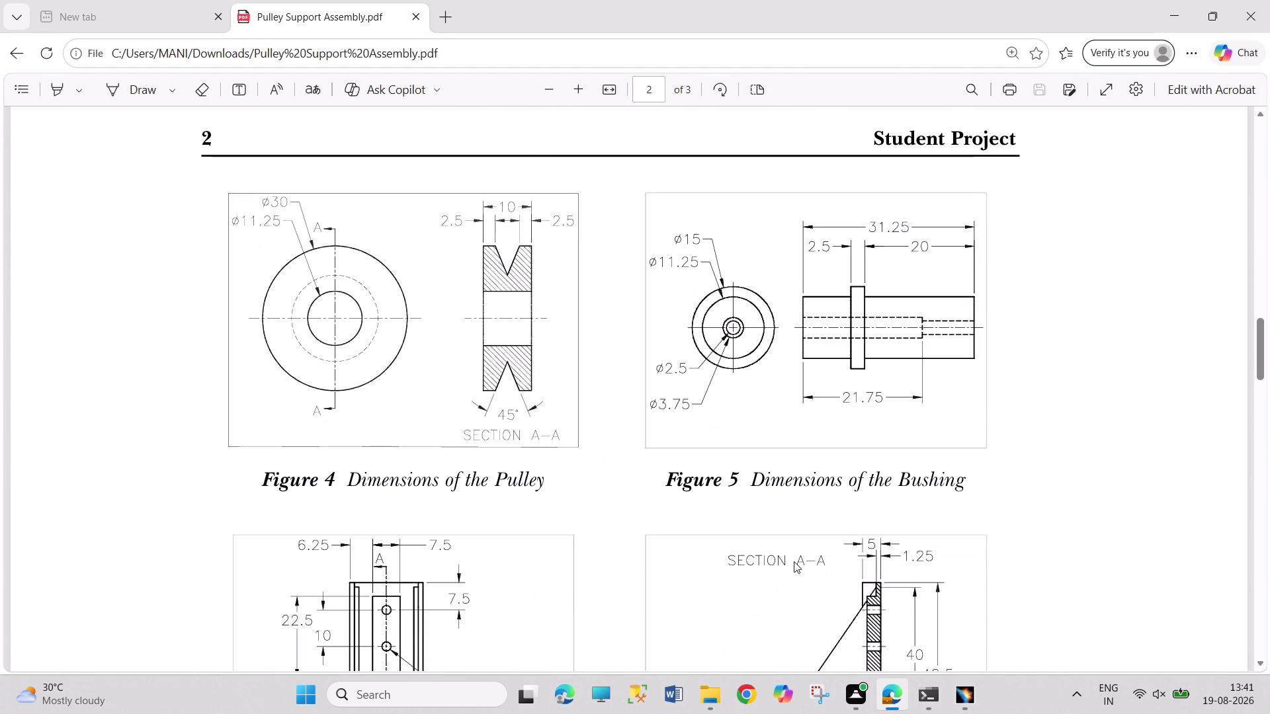
click(955, 698)
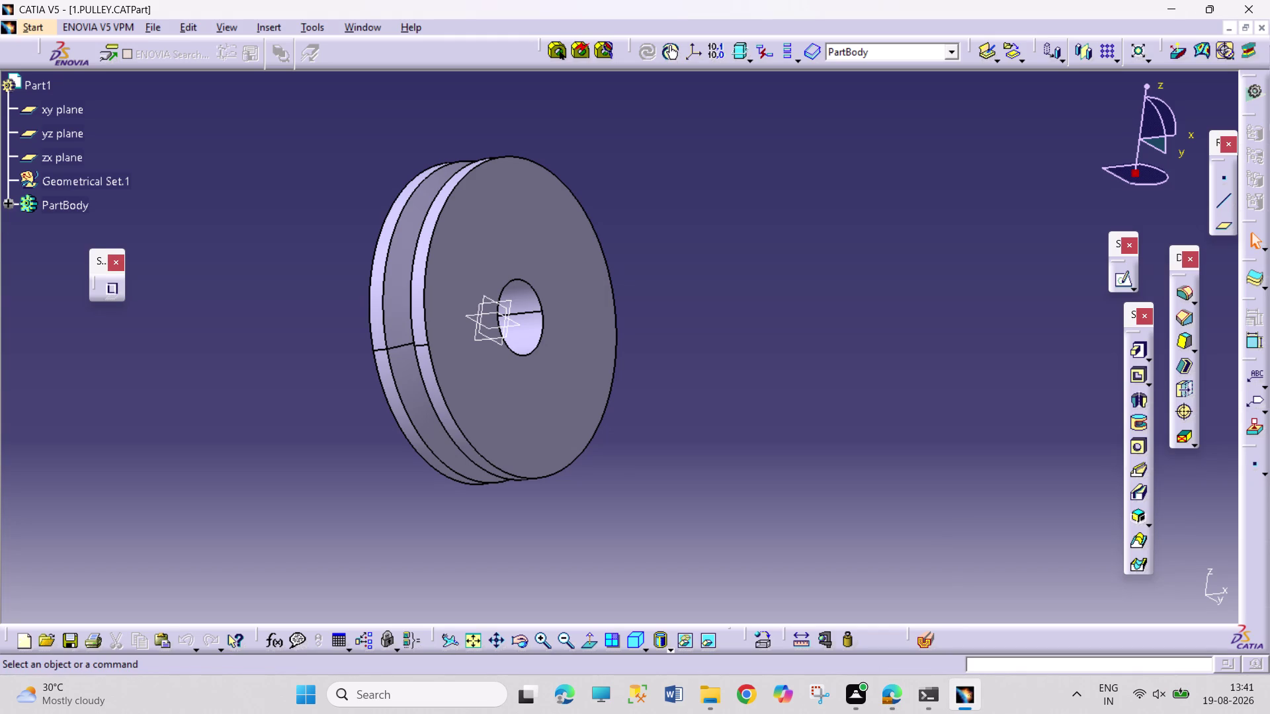
click(6, 201)
Open Sketch.1 and delete its 23.732 and 5.625 offset dimensions.
double_click(63, 250)
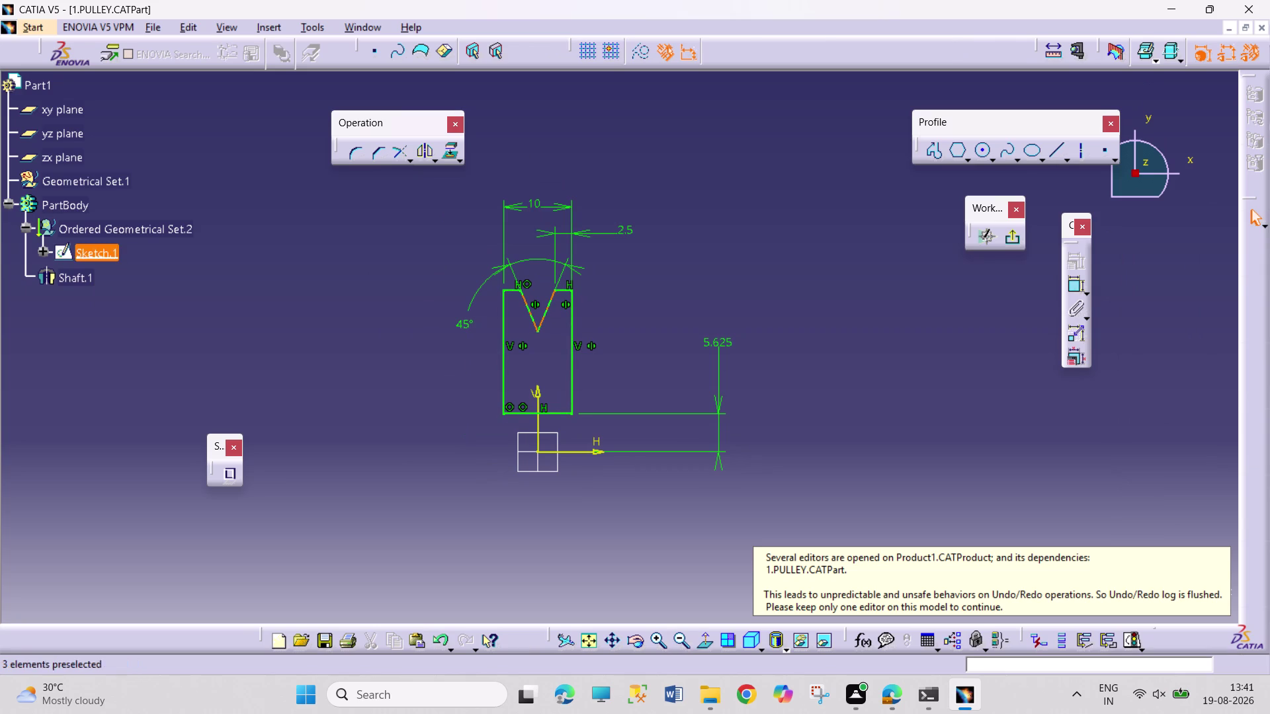
click(1078, 285)
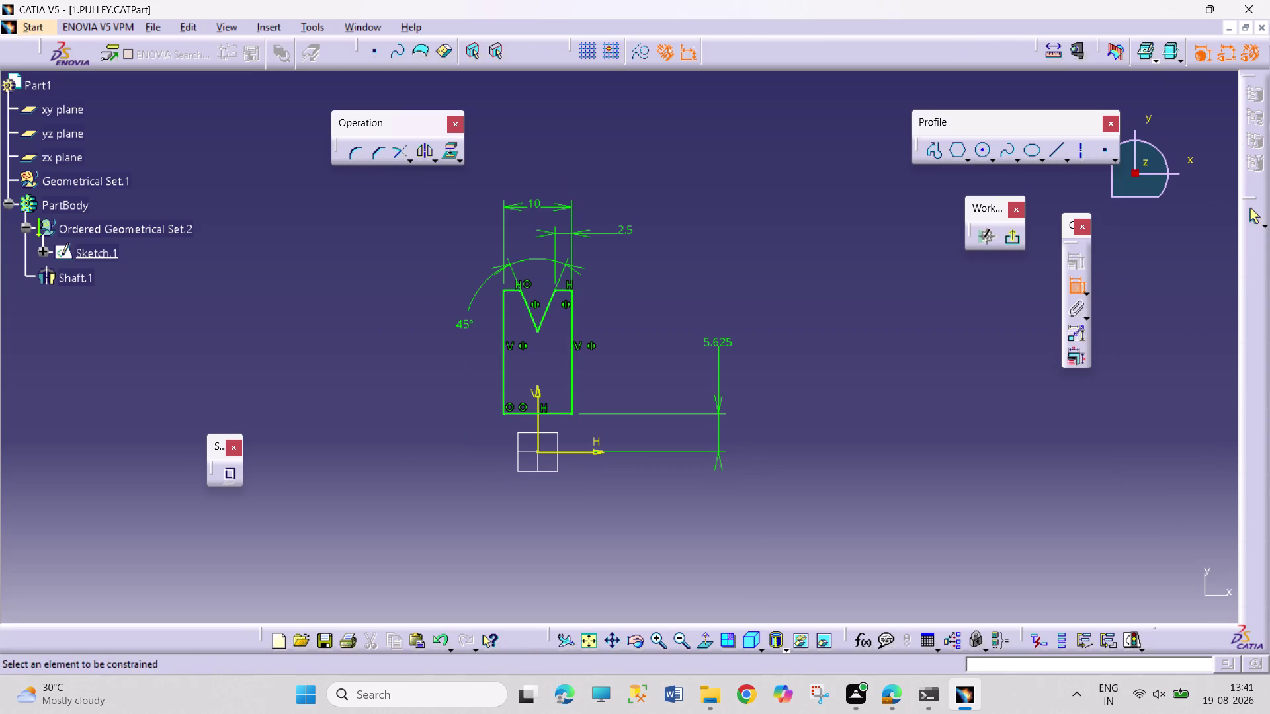
click(579, 453)
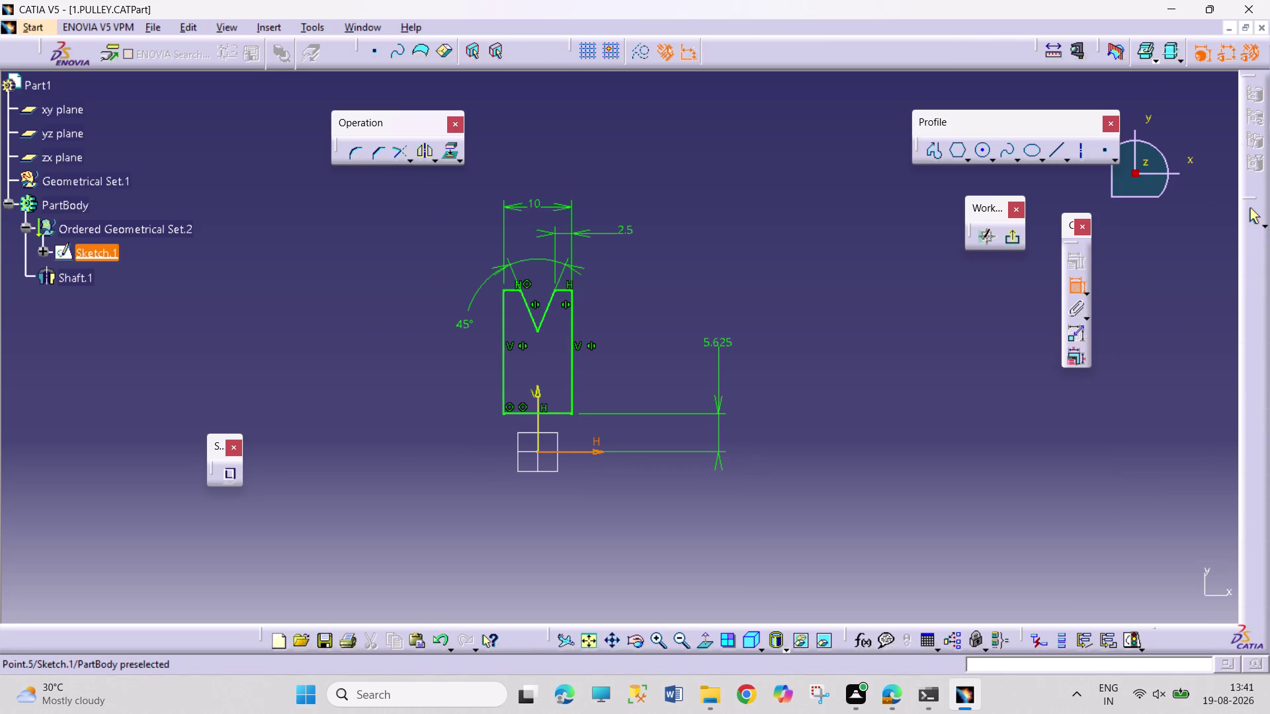
click(562, 289)
click(822, 344)
right_click(825, 336)
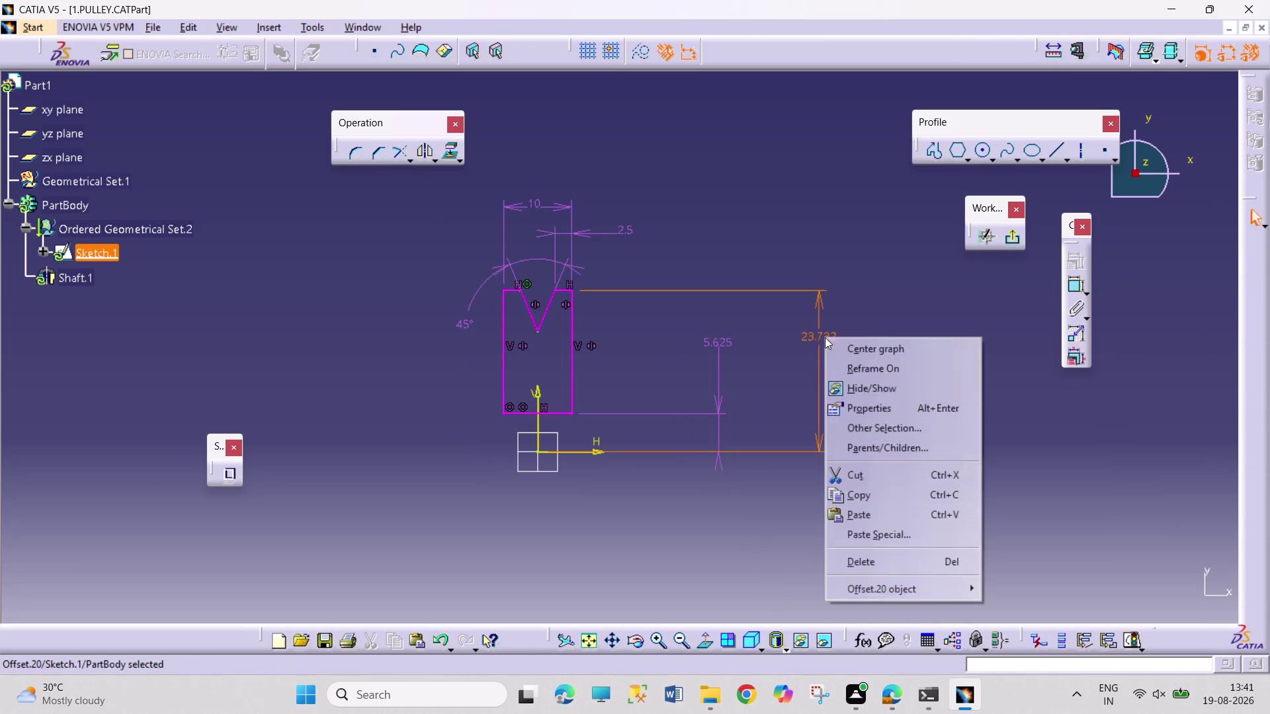
click(889, 561)
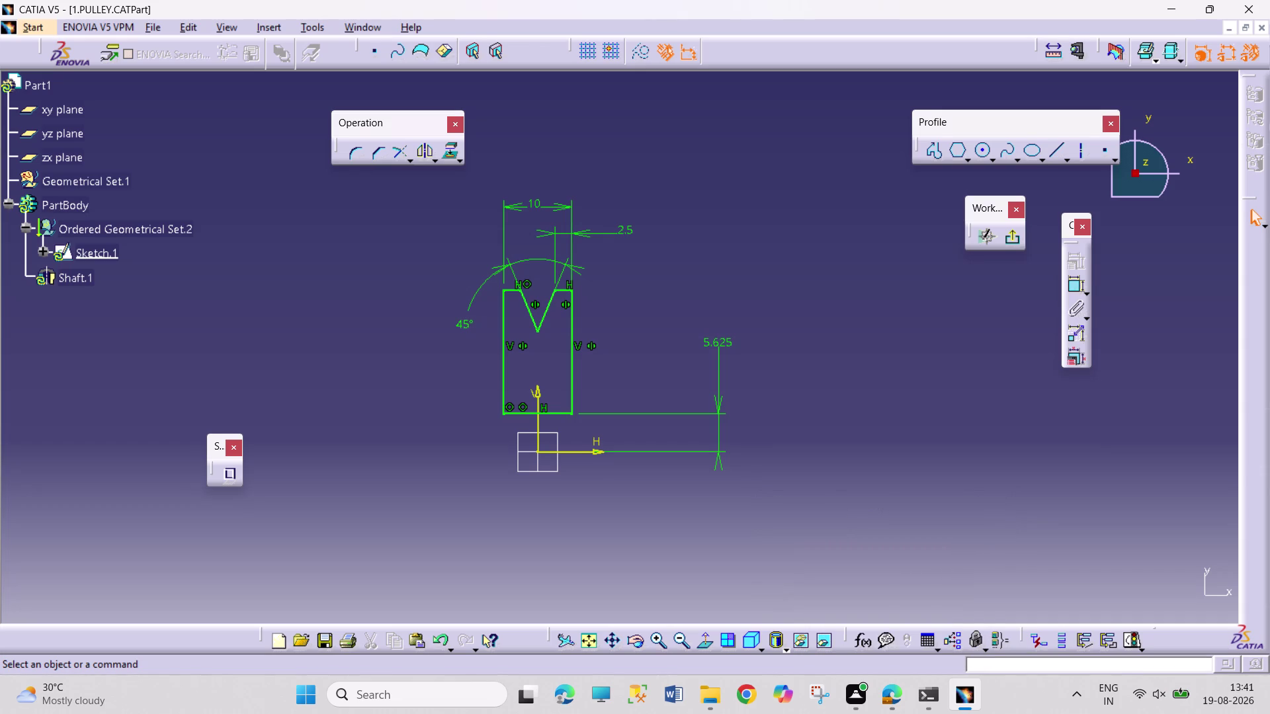
right_click(726, 340)
click(754, 563)
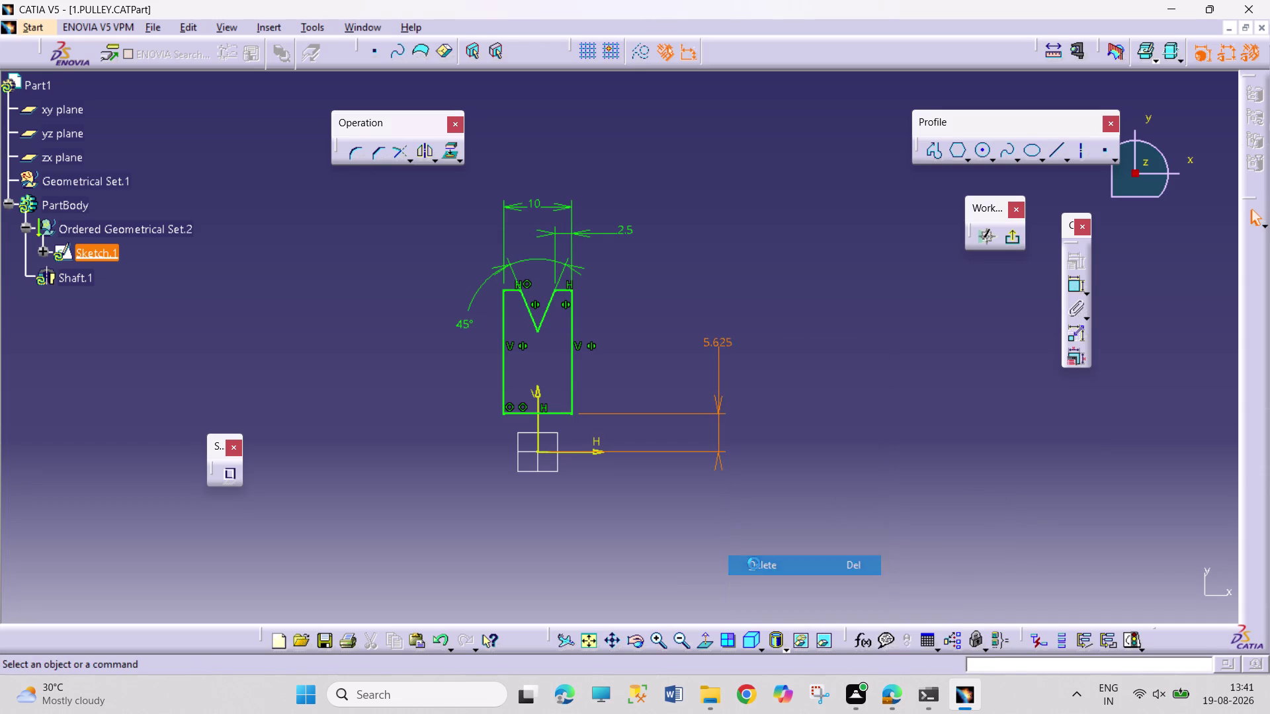
Dimension the profile's top edge 15 mm from the horizontal axis.
click(1079, 286)
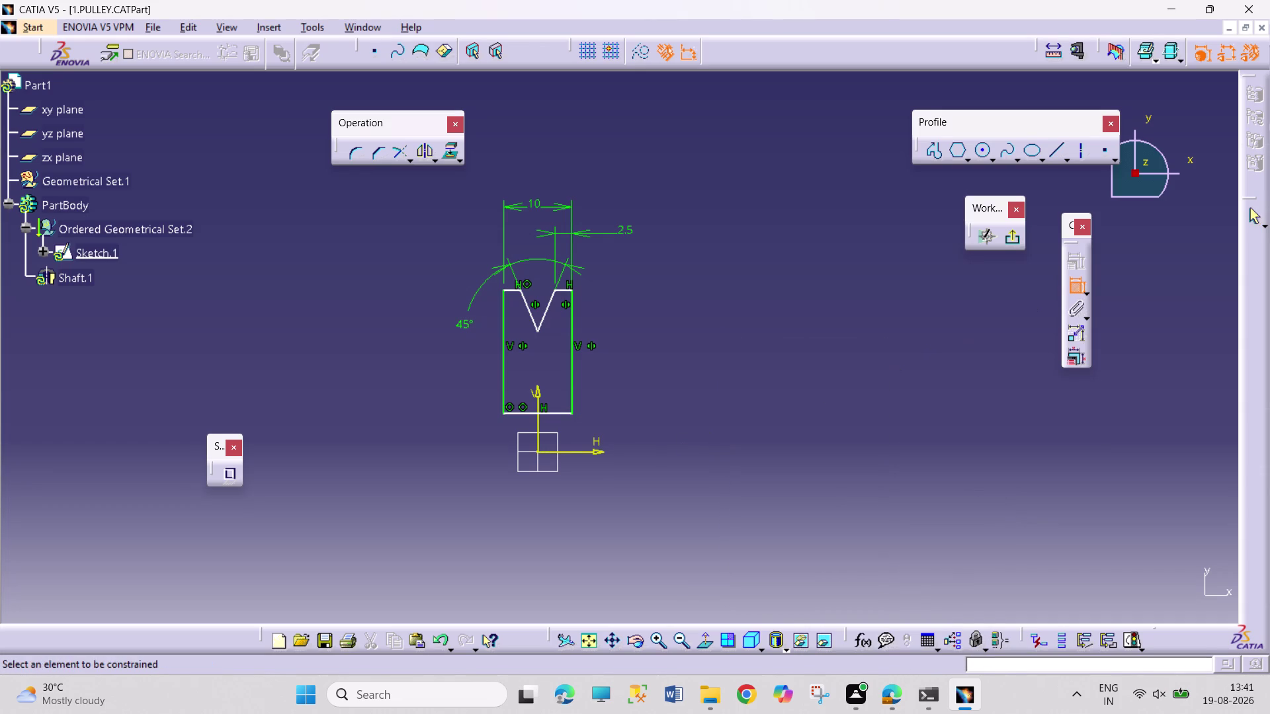
click(599, 451)
click(562, 289)
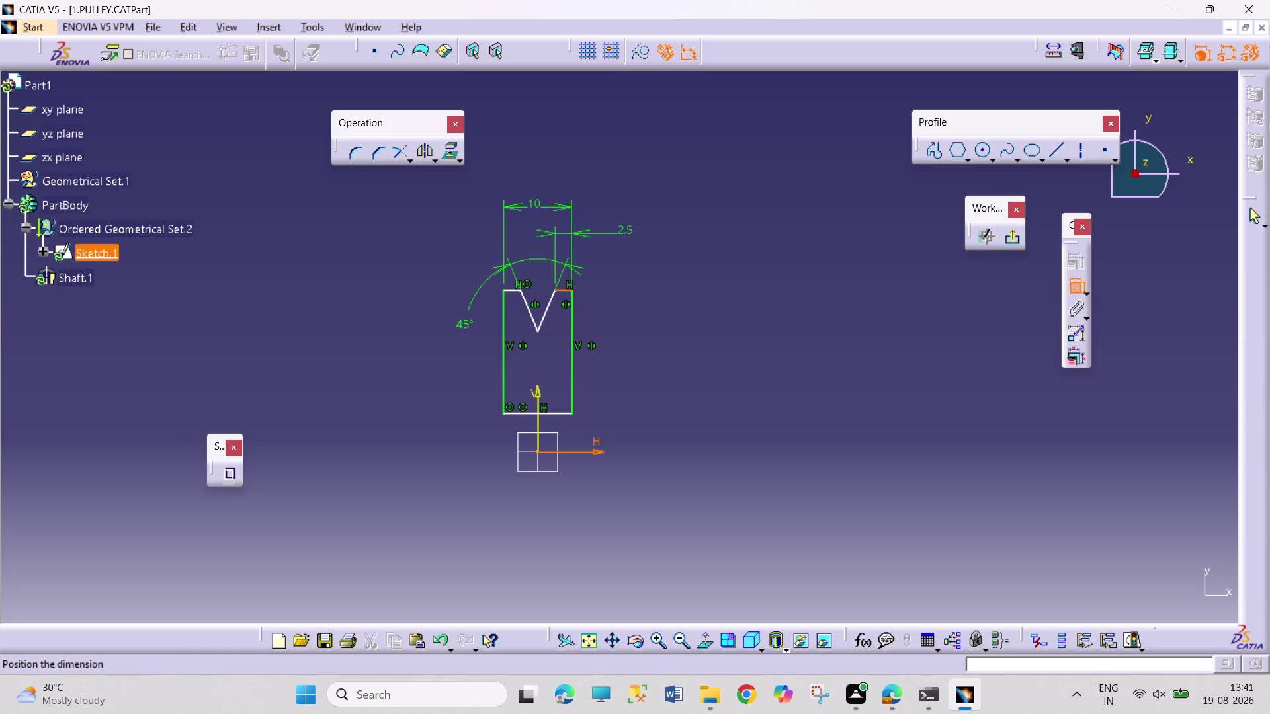
click(659, 343)
double_click(668, 337)
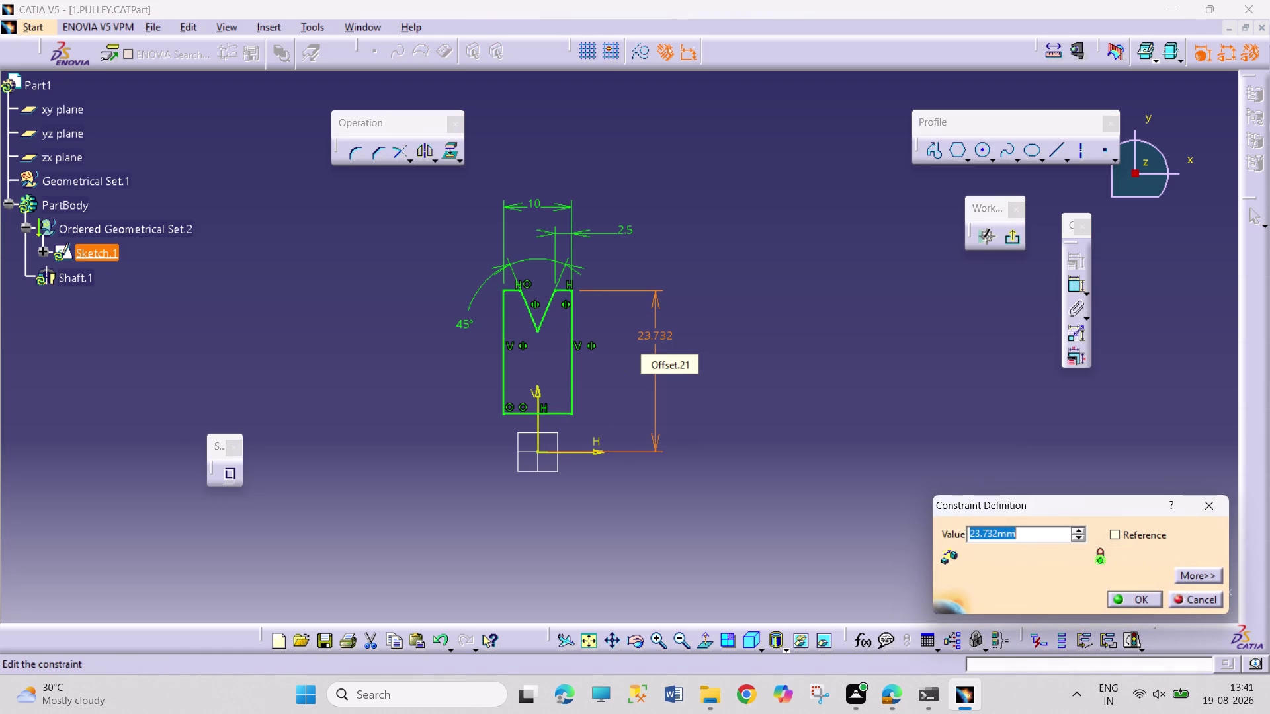
text(15)
key(Return)
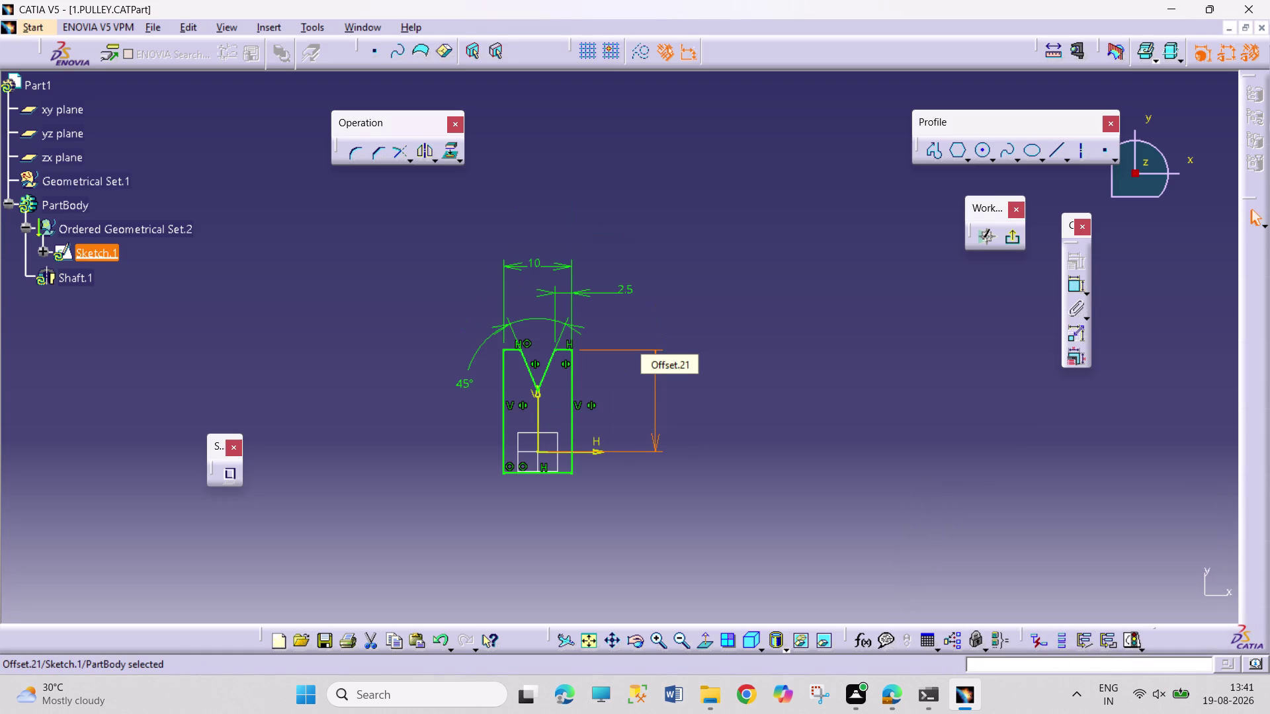
click(713, 541)
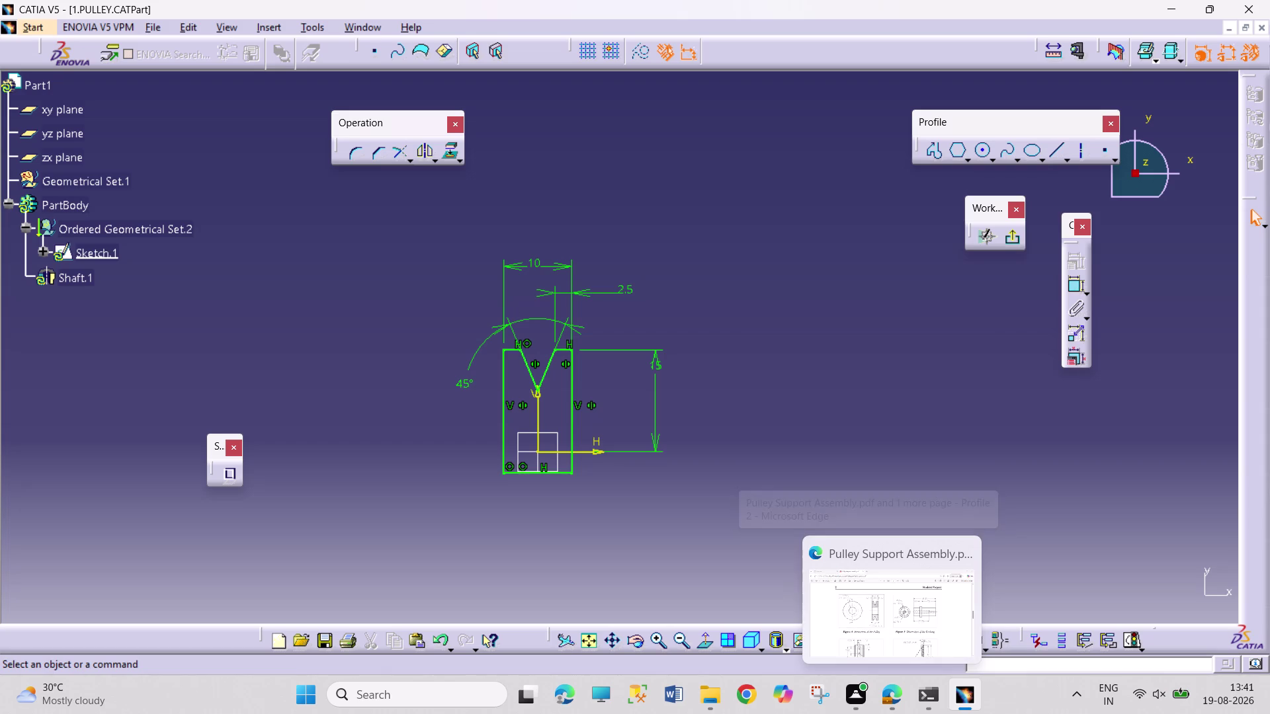
drag(552, 473, 563, 410)
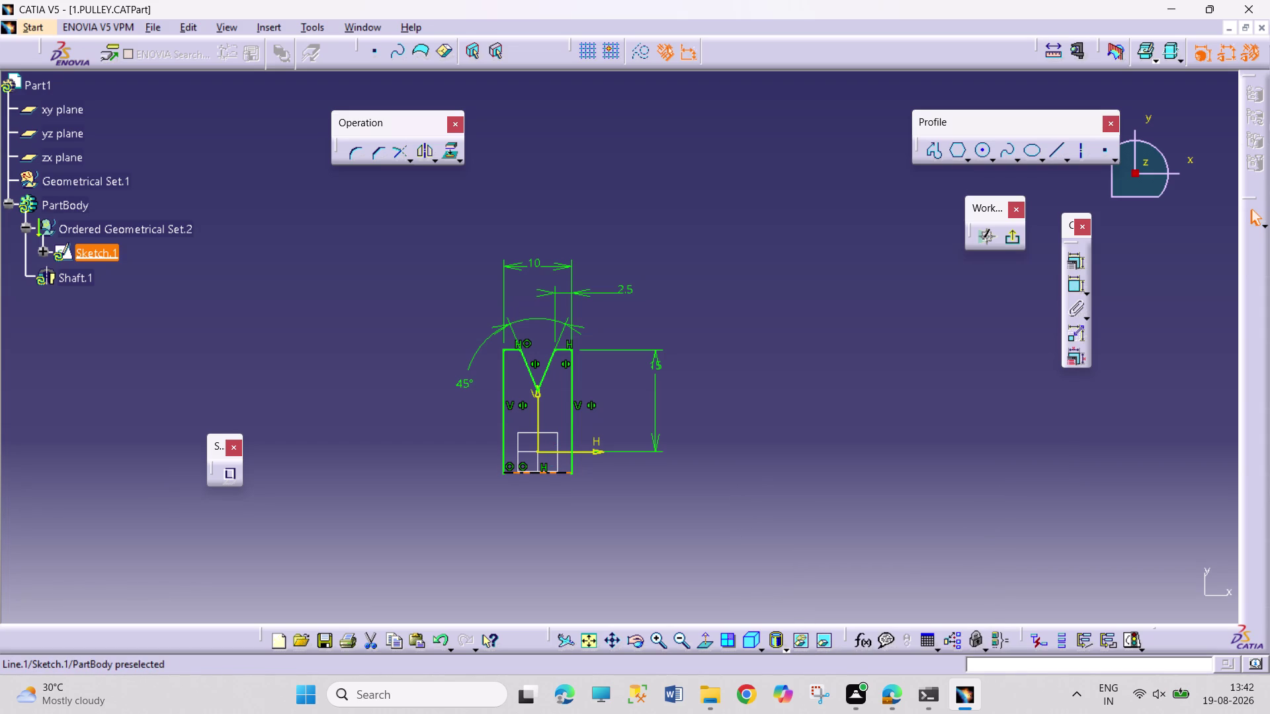
Undo the 15 mm change and delete the 23.732 offset dimension.
drag(562, 410, 567, 407)
key(ctrl+z)
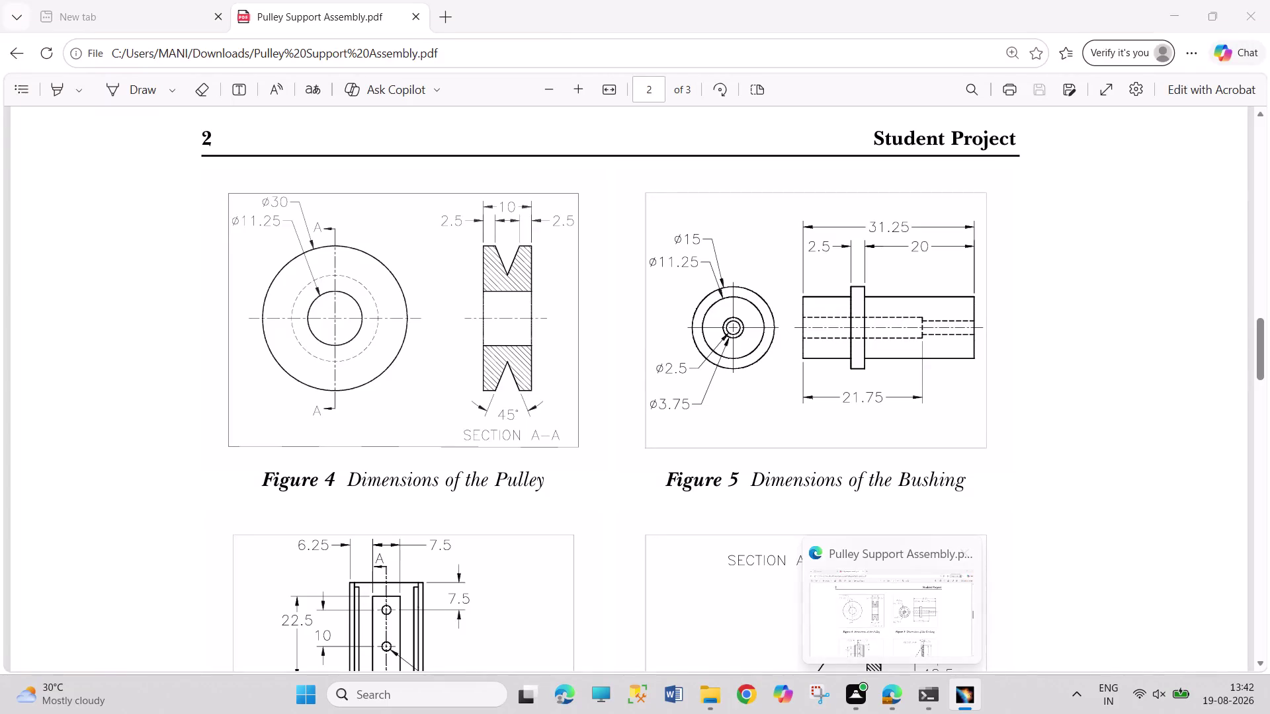
right_click(662, 338)
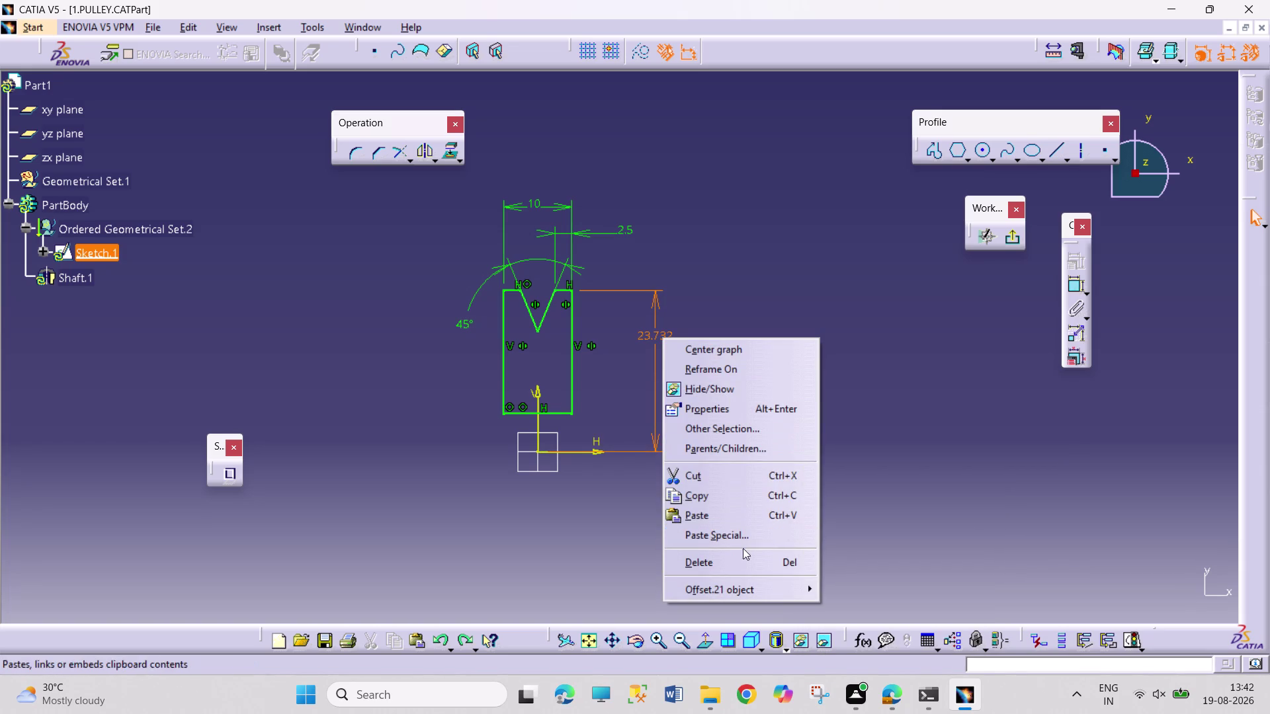
click(743, 553)
Dimension the bottom edge from the horizontal axis as 11.25/2 (5.625 mm).
drag(1077, 285, 1070, 292)
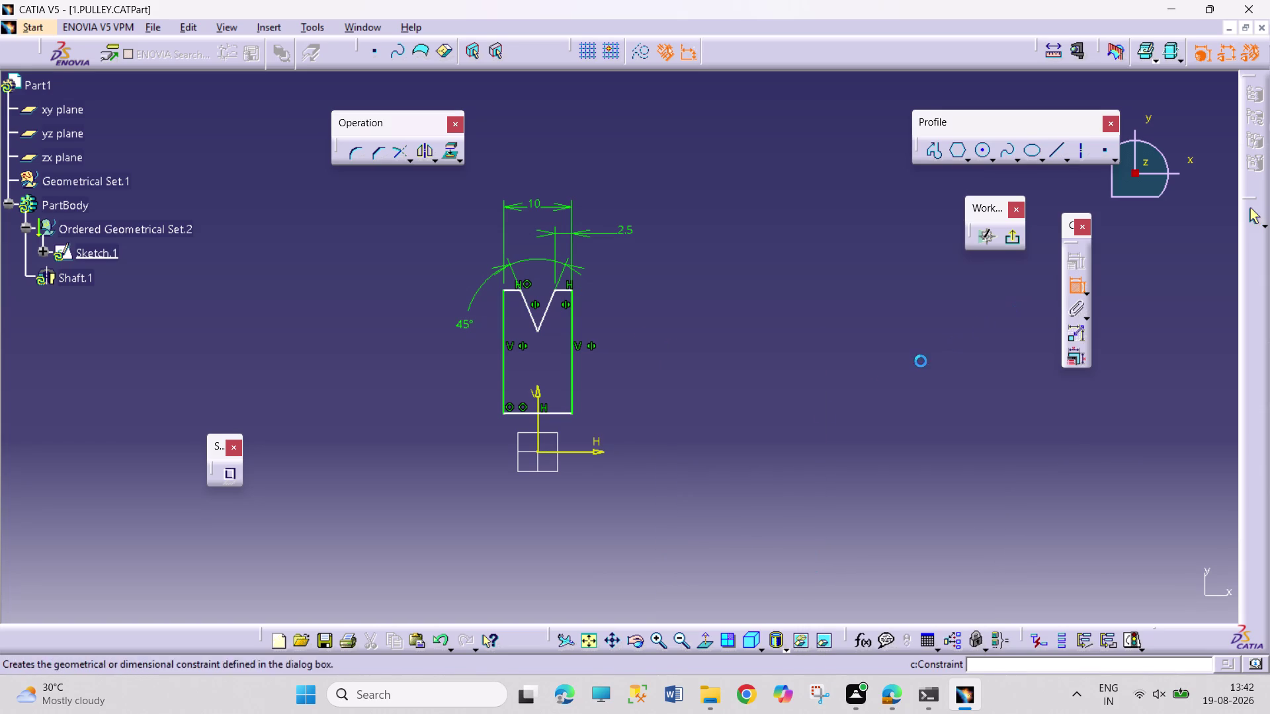
click(582, 452)
click(558, 410)
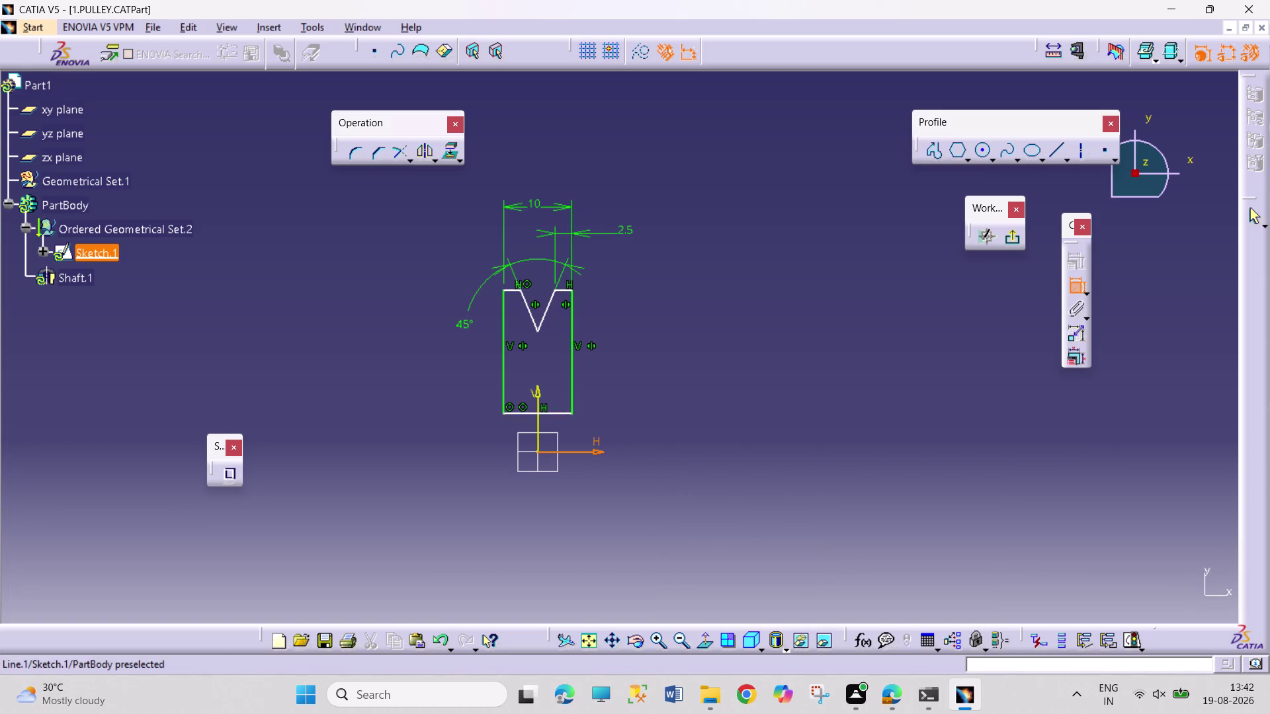
click(679, 442)
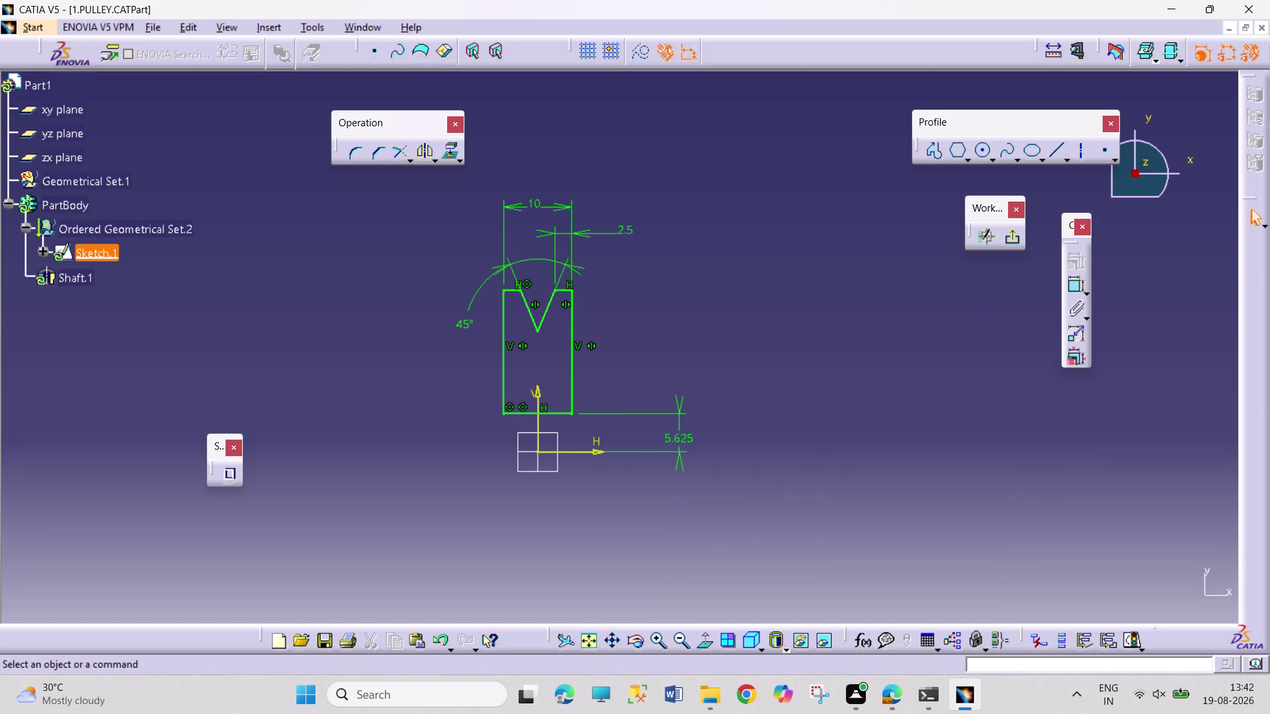
double_click(684, 437)
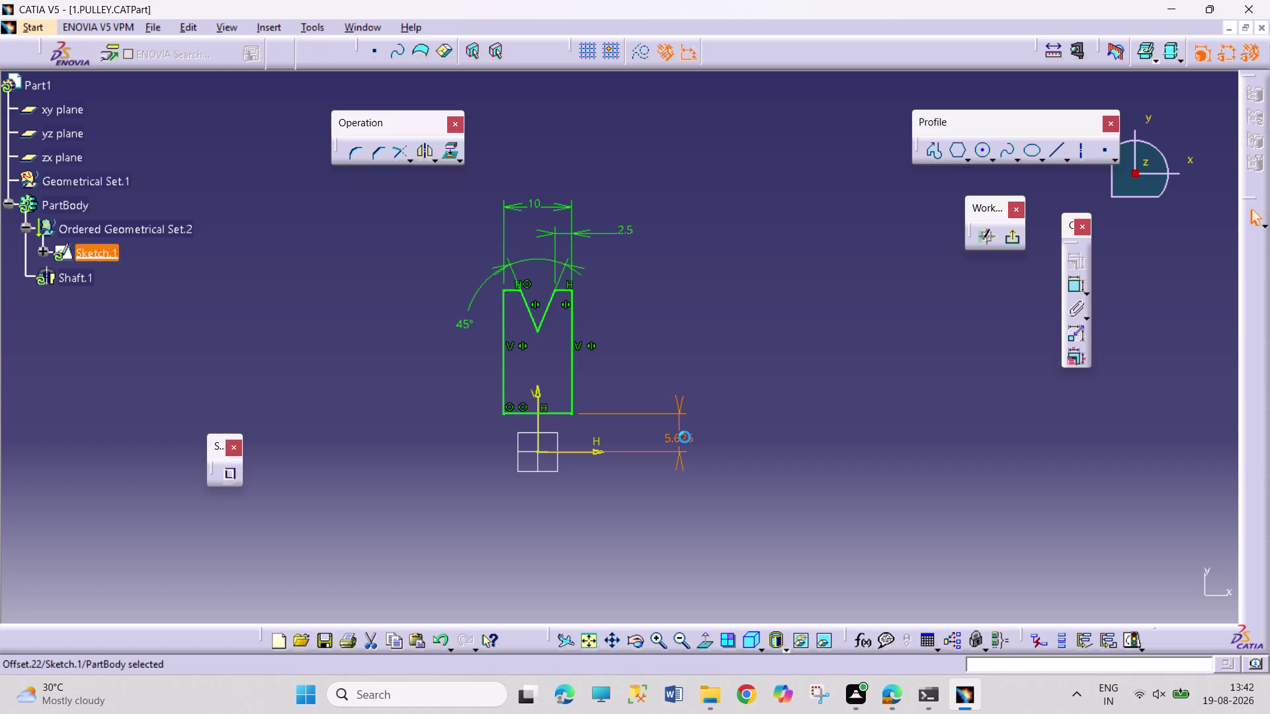
text(1.)
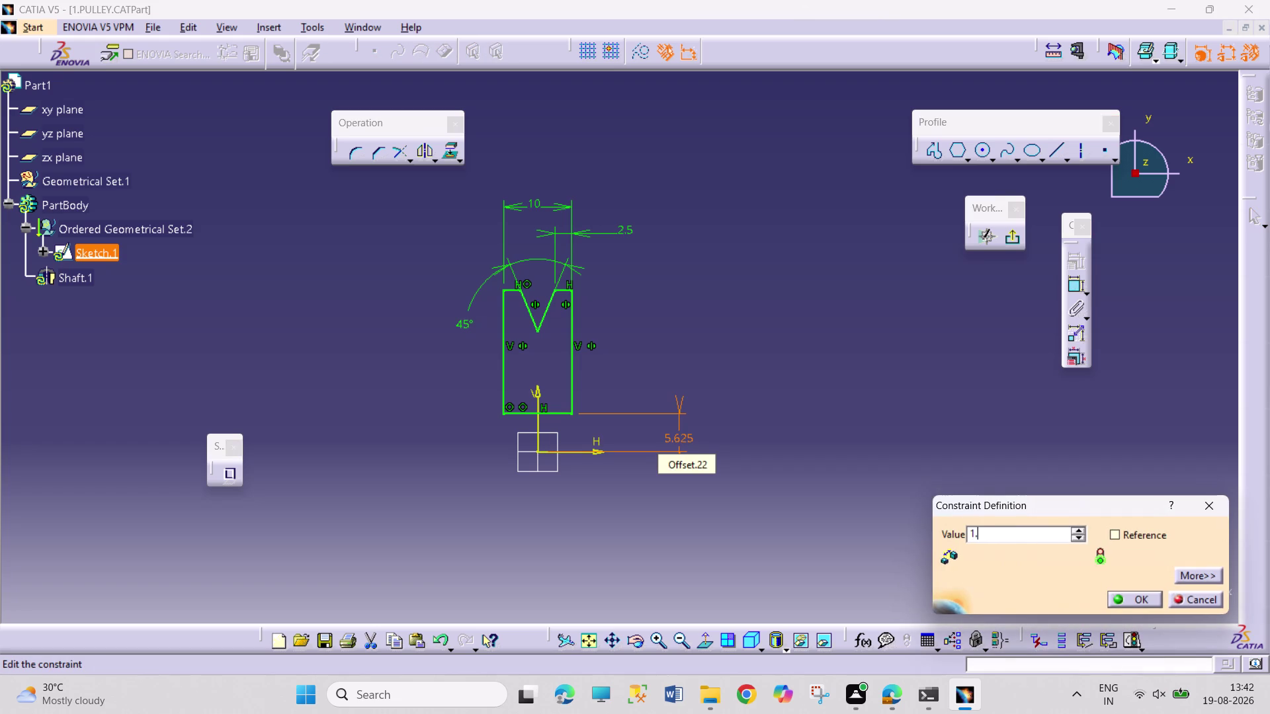
text(25/2)
key(Return)
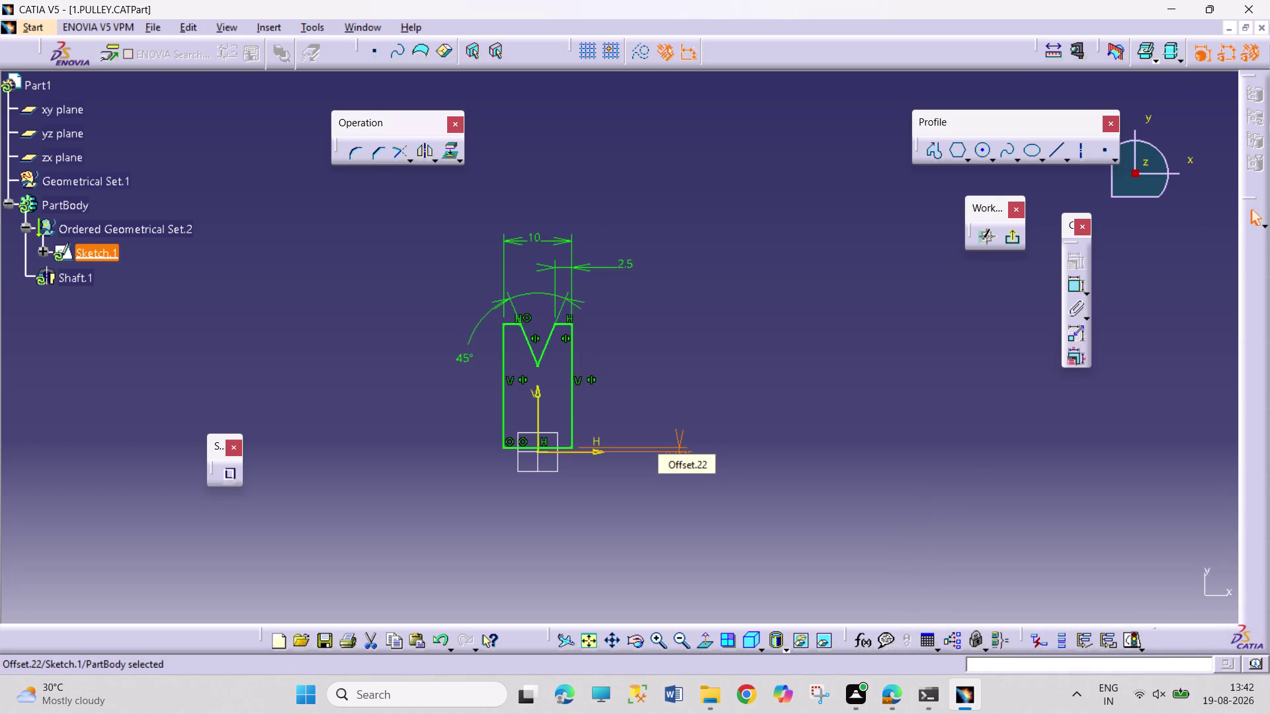
click(805, 365)
double_click(689, 457)
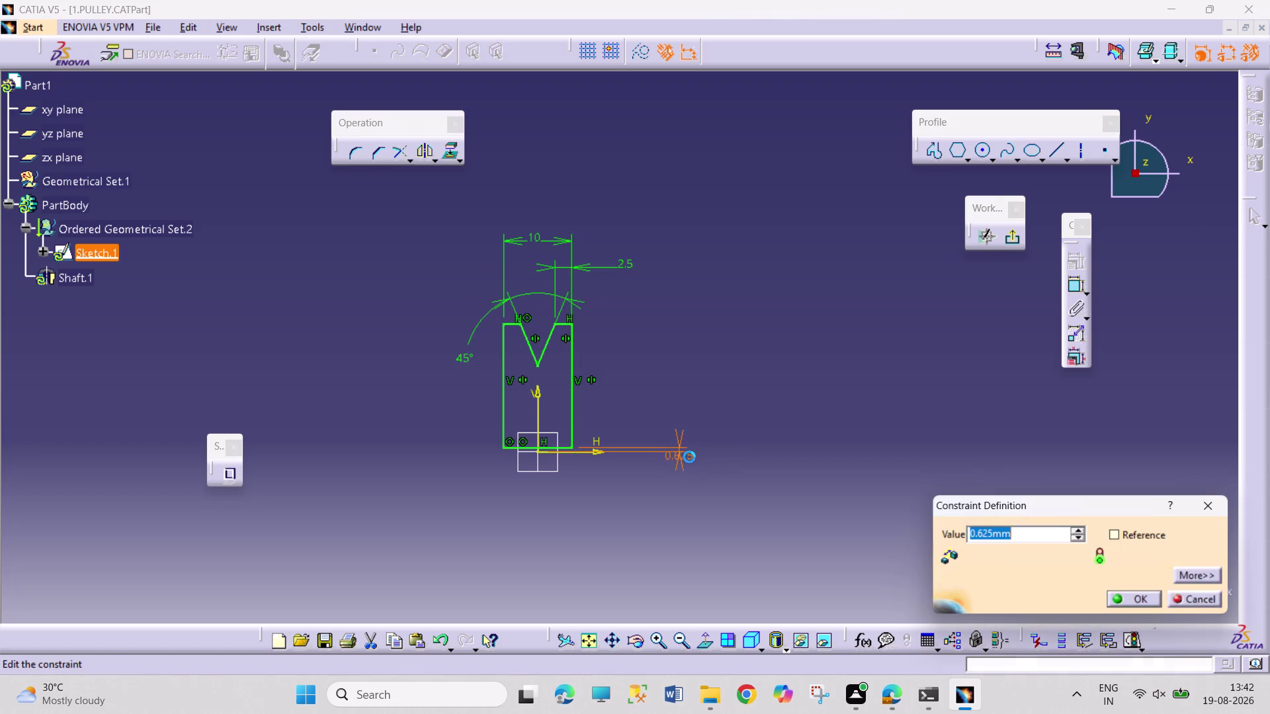
text(11.25/2)
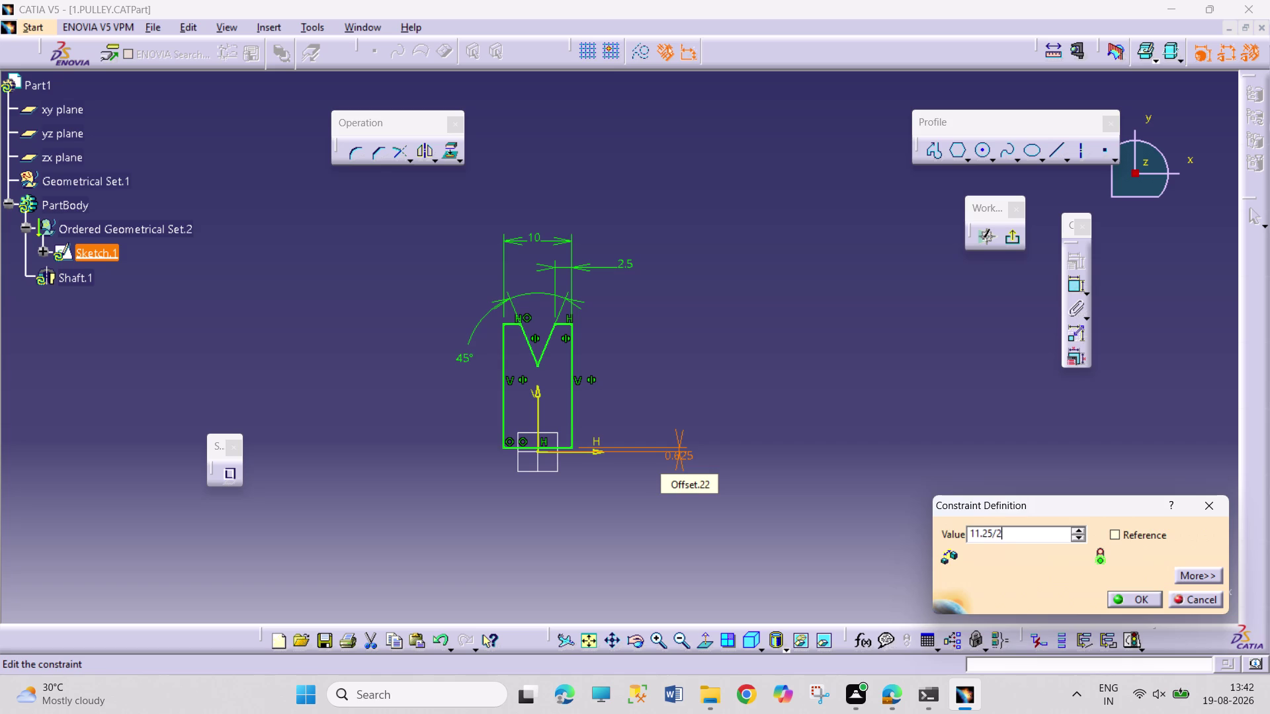
key(Return)
click(787, 459)
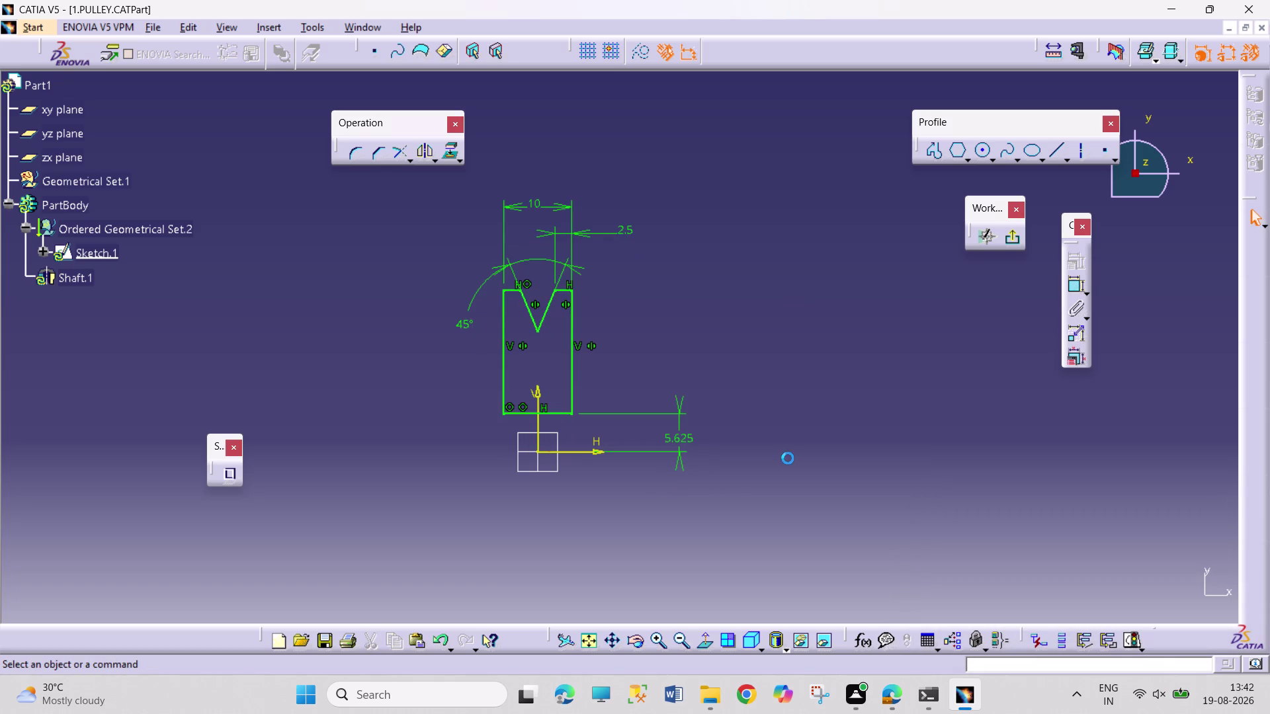
click(1073, 285)
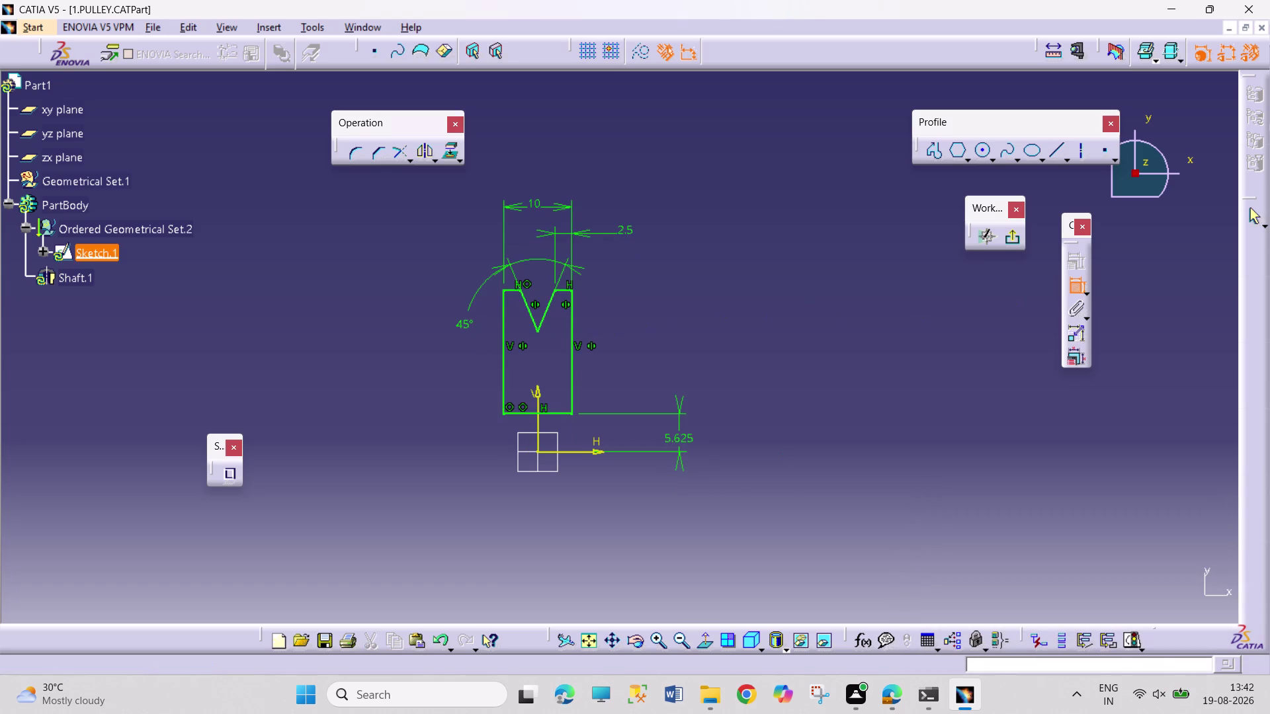
Delete the groove's 10 width and 18.107 height dimensions.
click(569, 340)
click(576, 342)
click(641, 354)
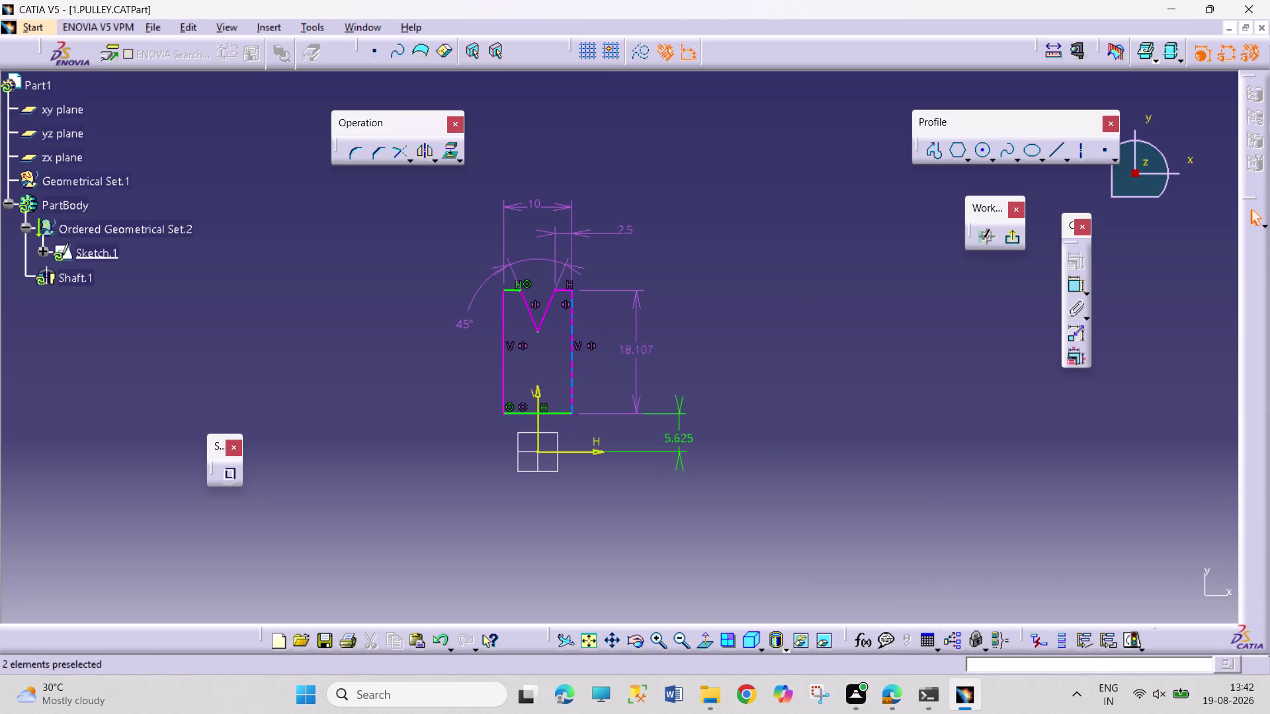
right_click(643, 350)
click(687, 575)
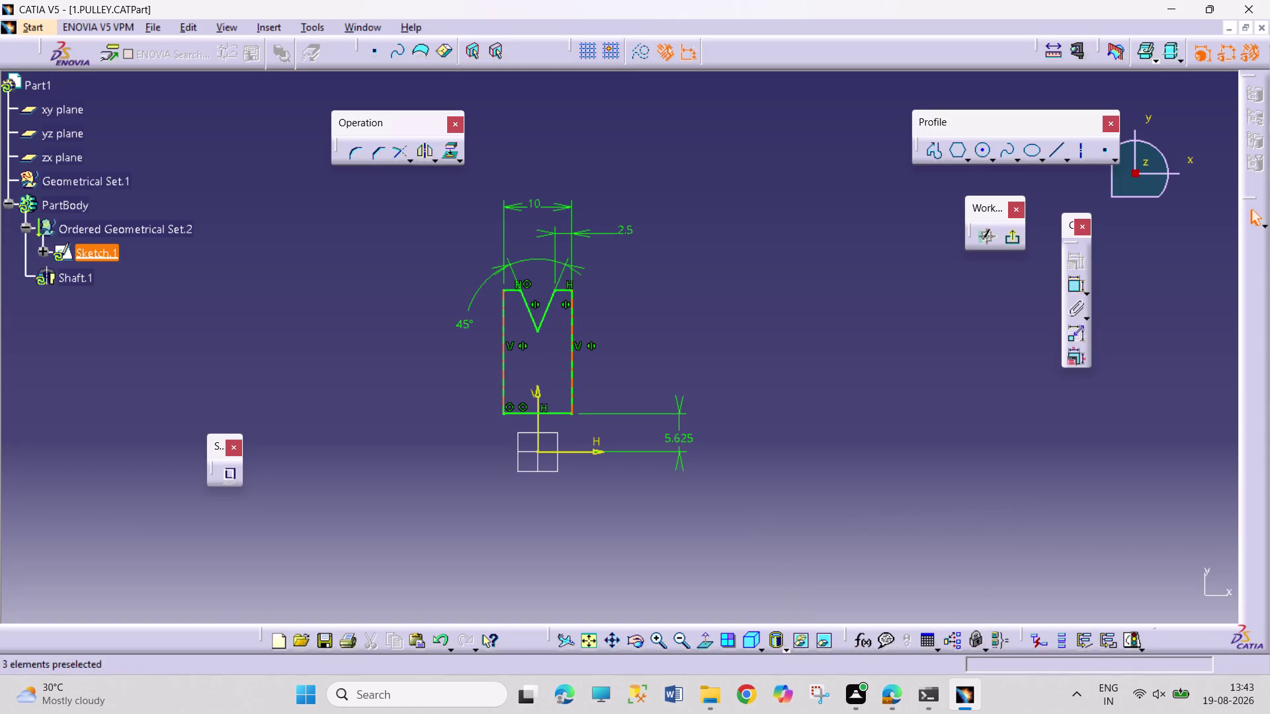
right_click(539, 204)
click(598, 430)
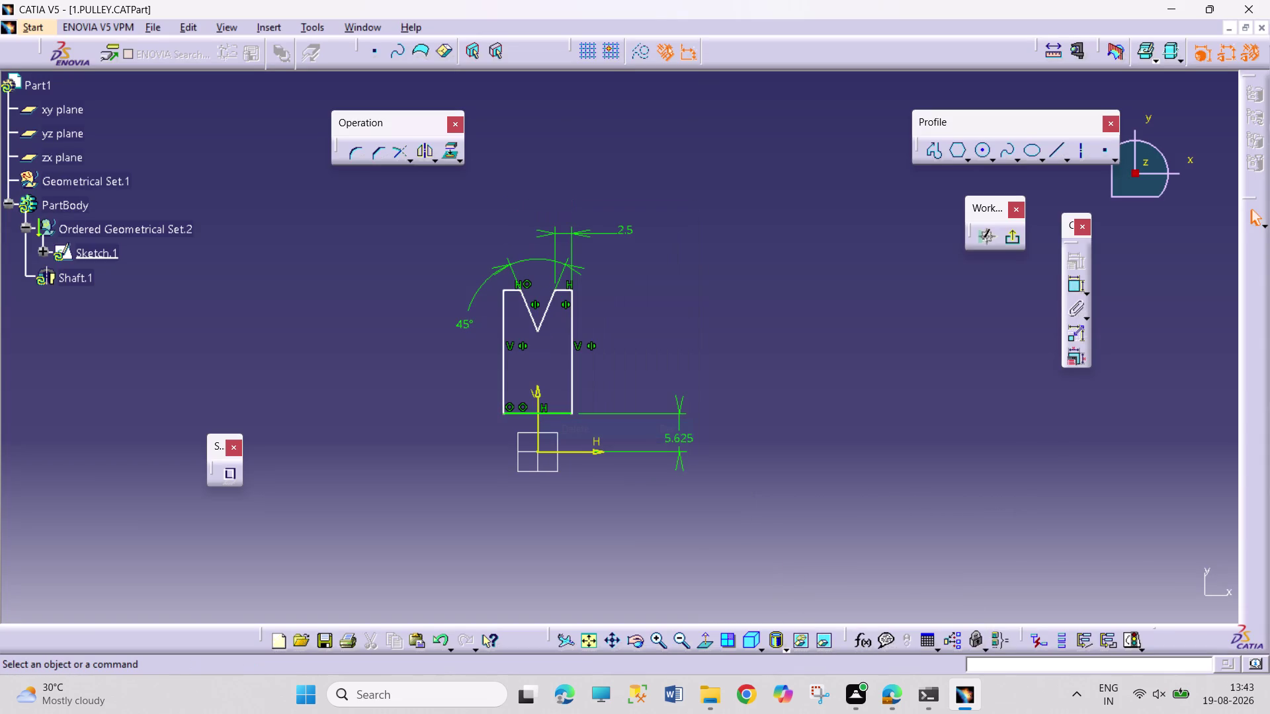
Constrain the profile's top edge 15 mm above the horizontal axis.
click(1078, 290)
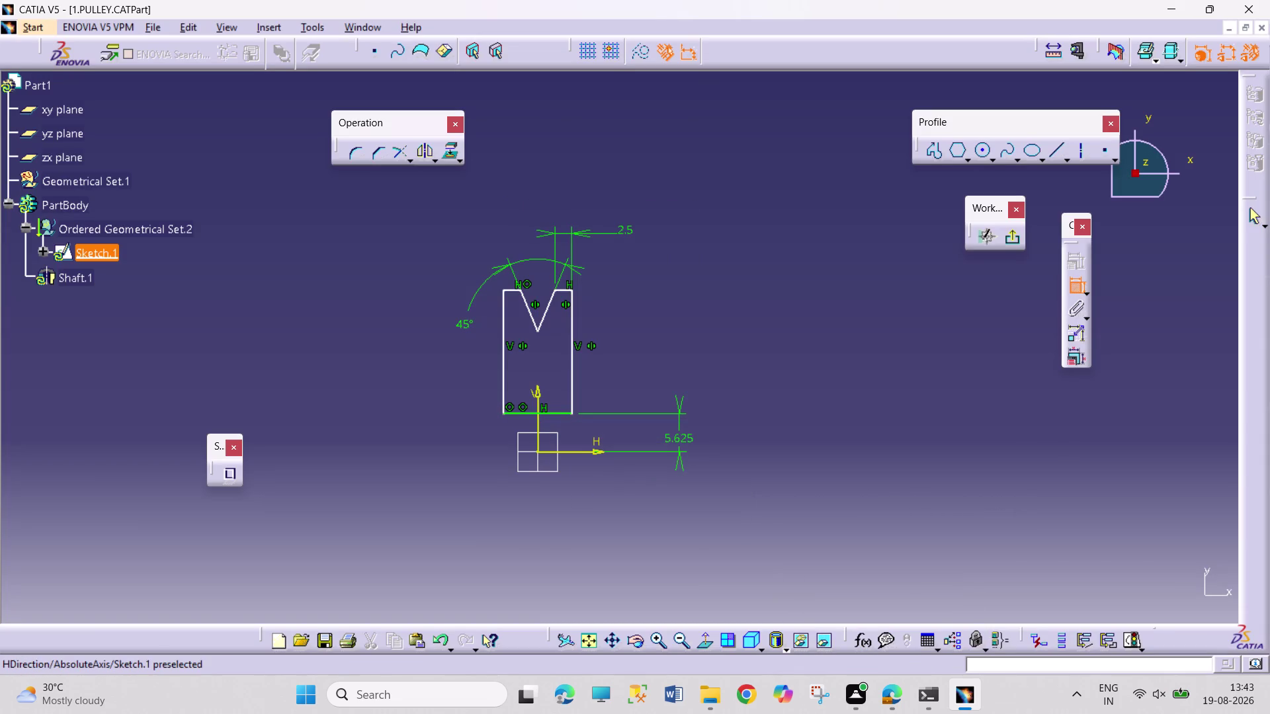
click(562, 455)
click(563, 291)
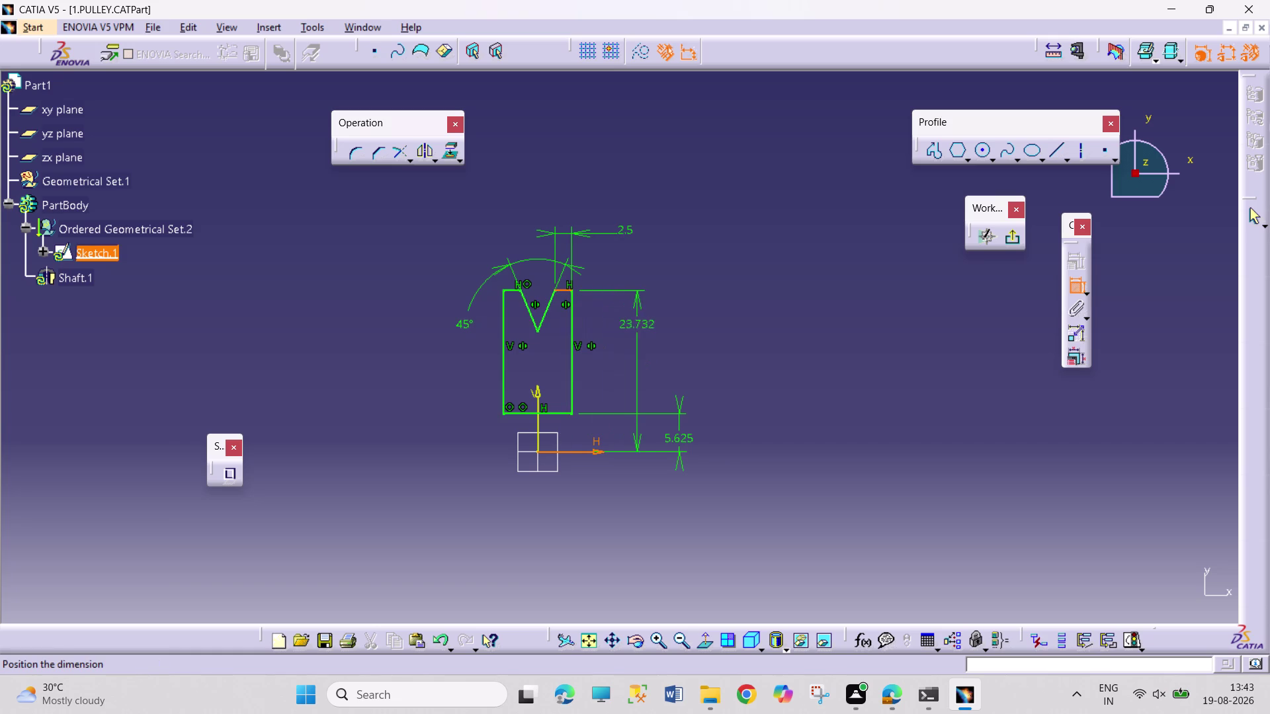
click(646, 335)
double_click(646, 328)
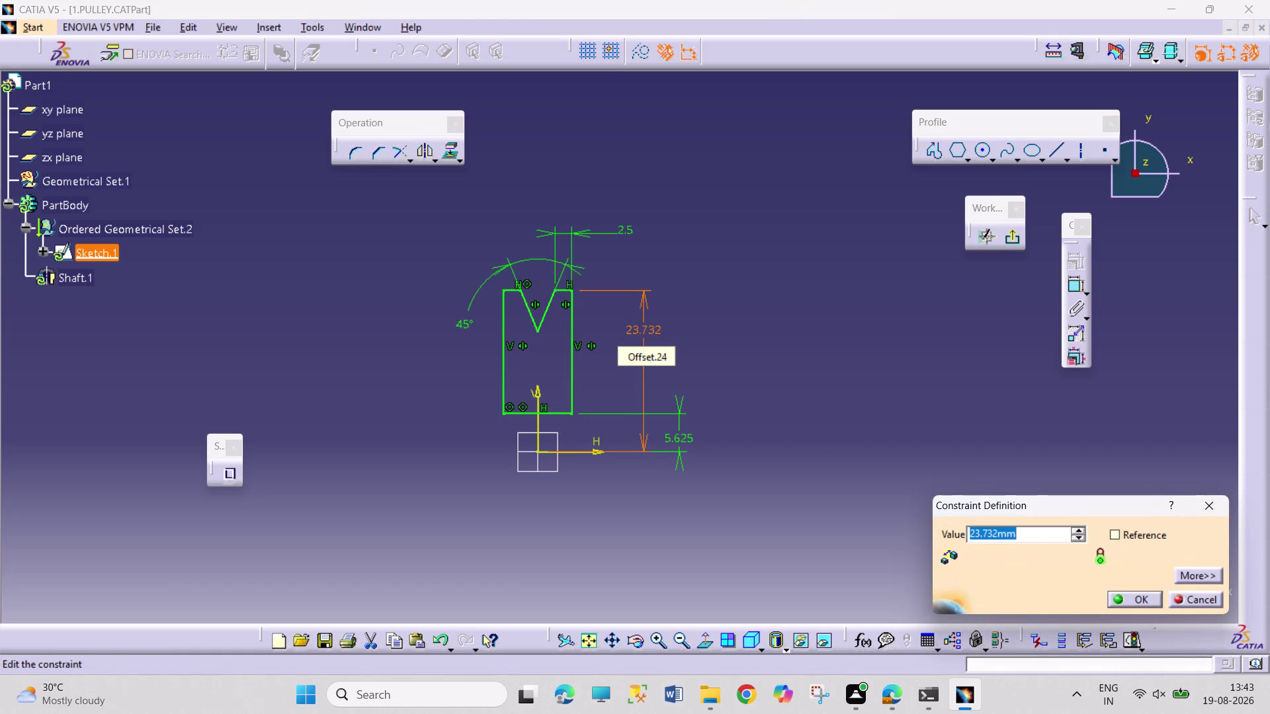
text(15)
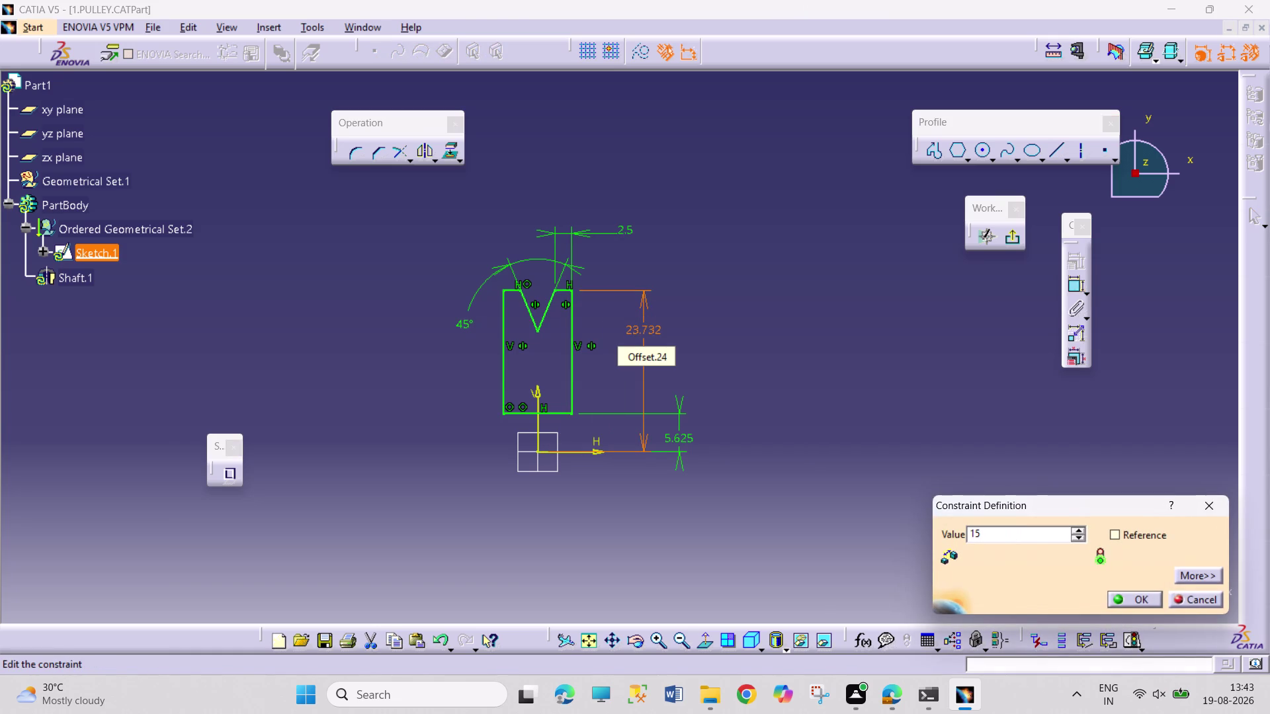
key(Return)
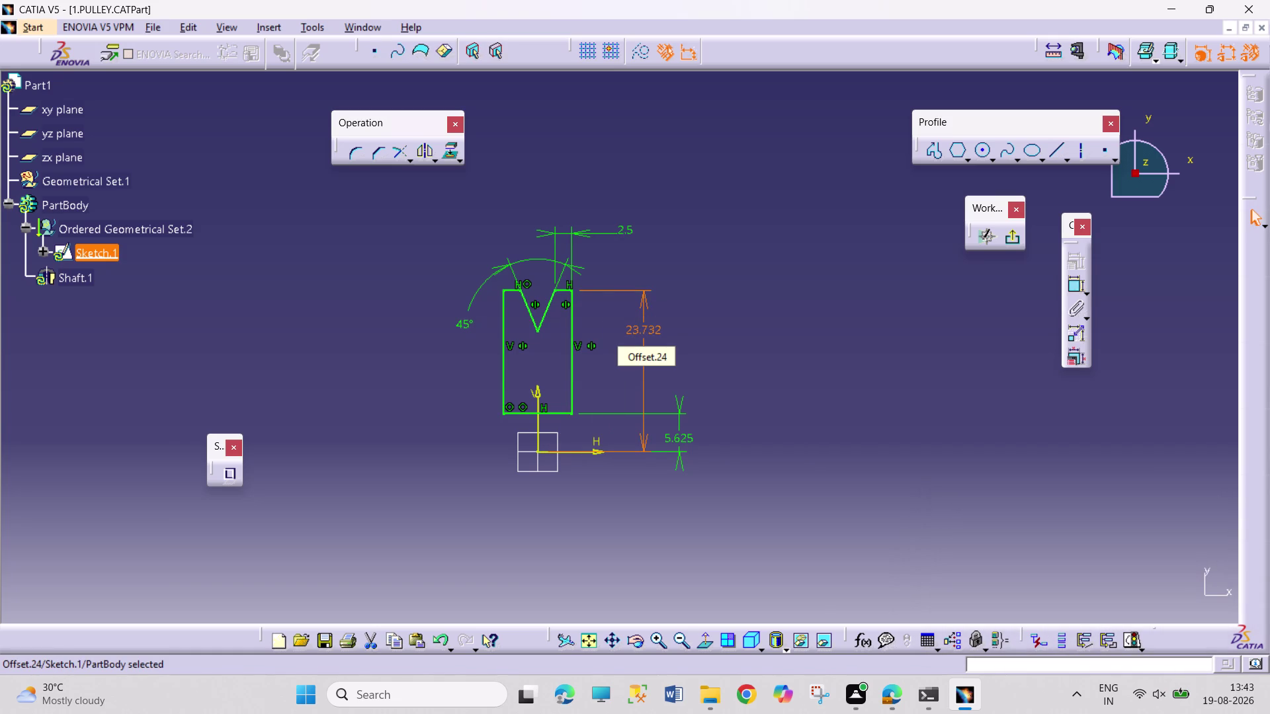
click(841, 341)
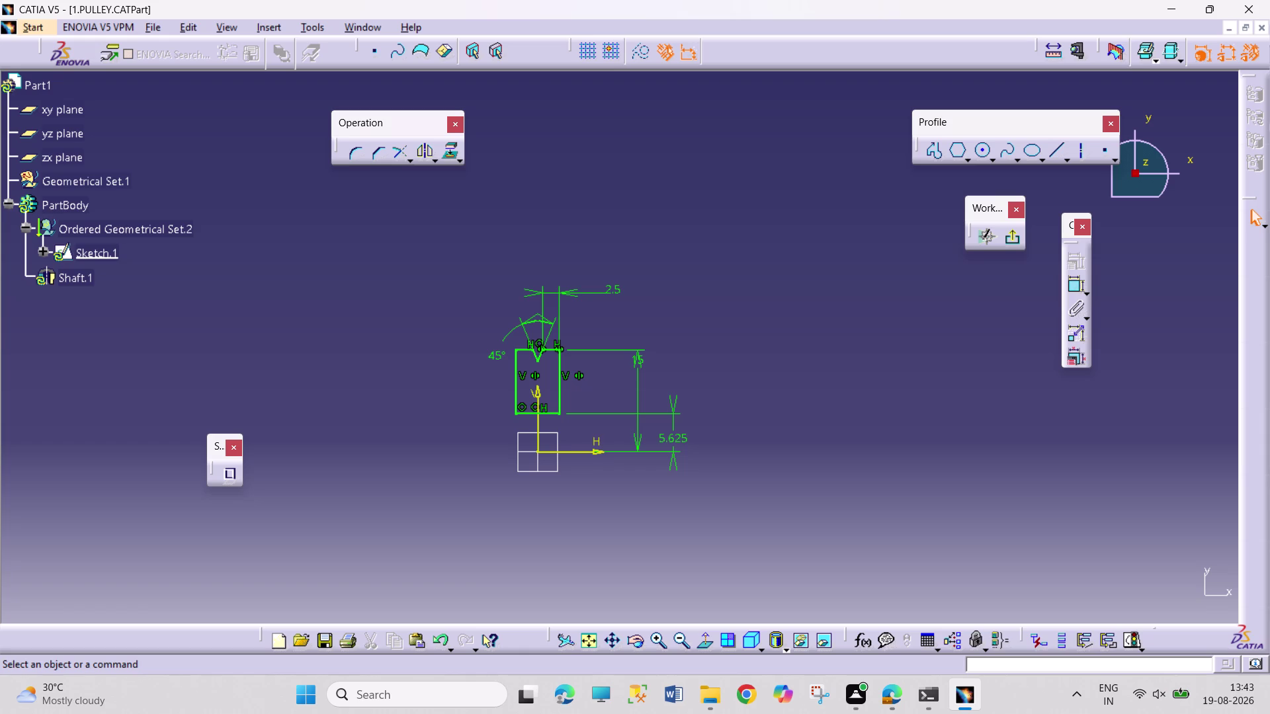
Reposition the 15 and 2.5 dimension labels in the sketch.
drag(636, 362, 639, 394)
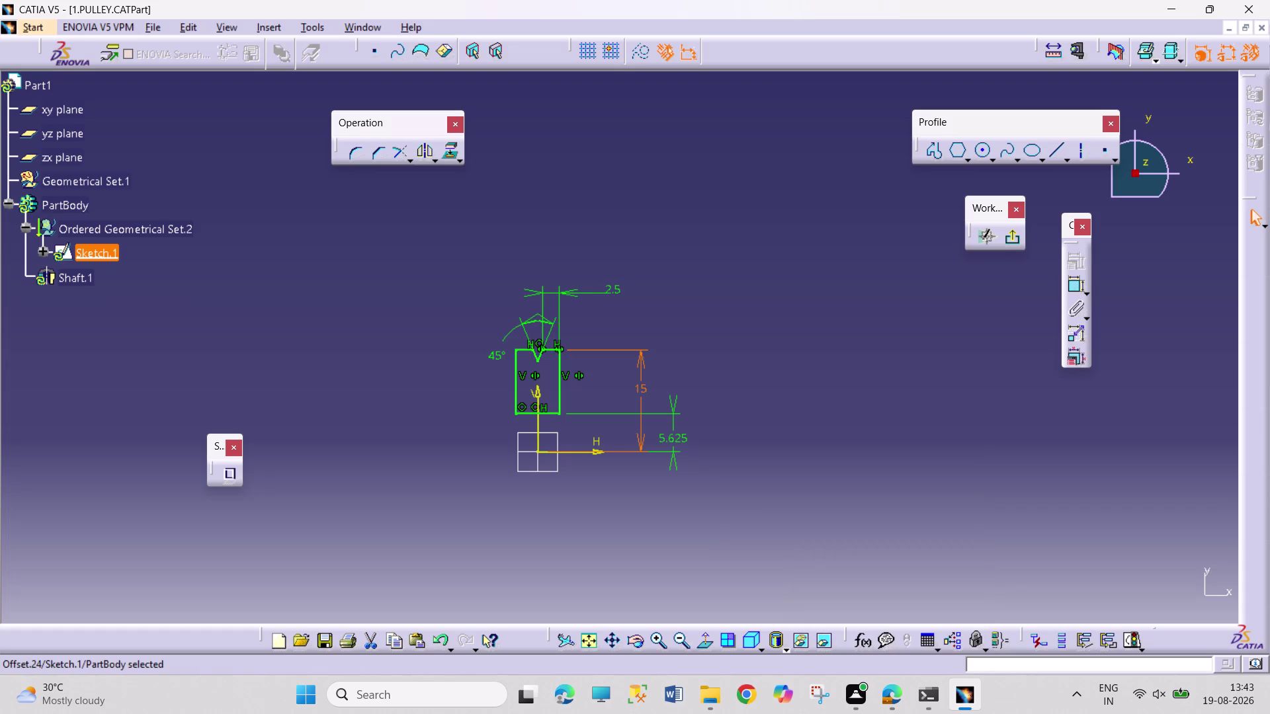
drag(537, 363, 537, 374)
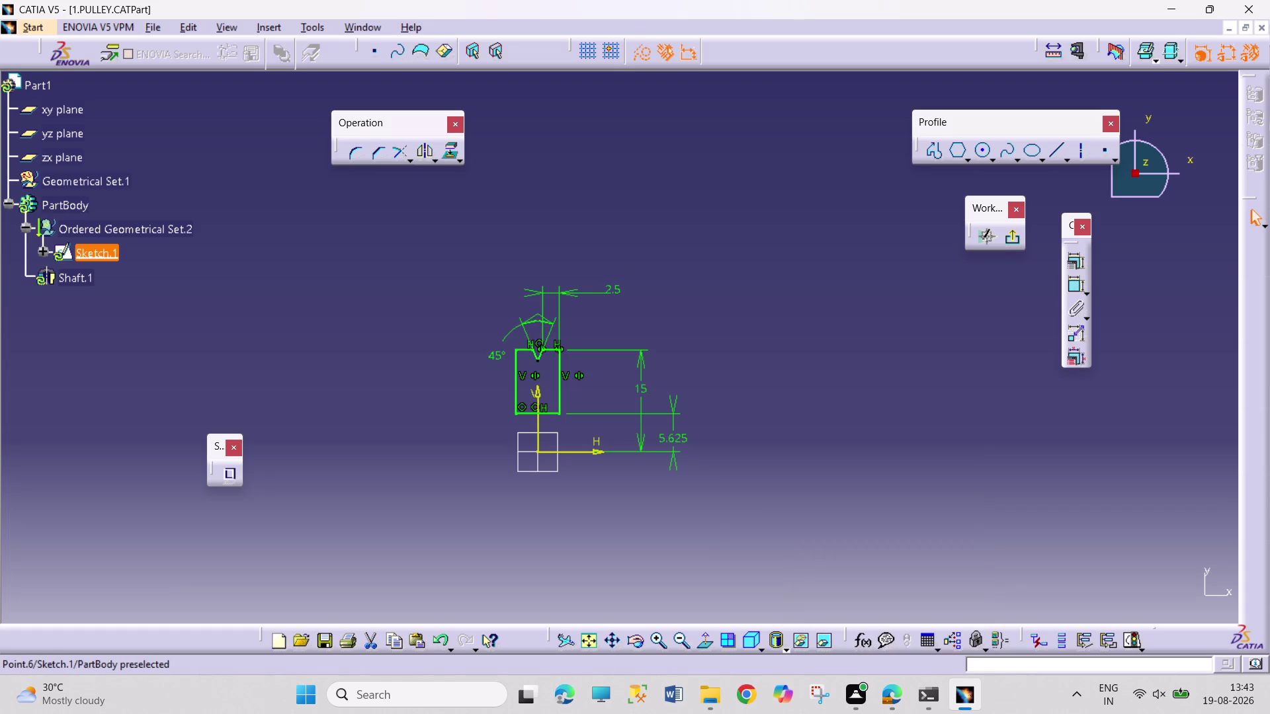
drag(537, 374, 539, 381)
click(708, 359)
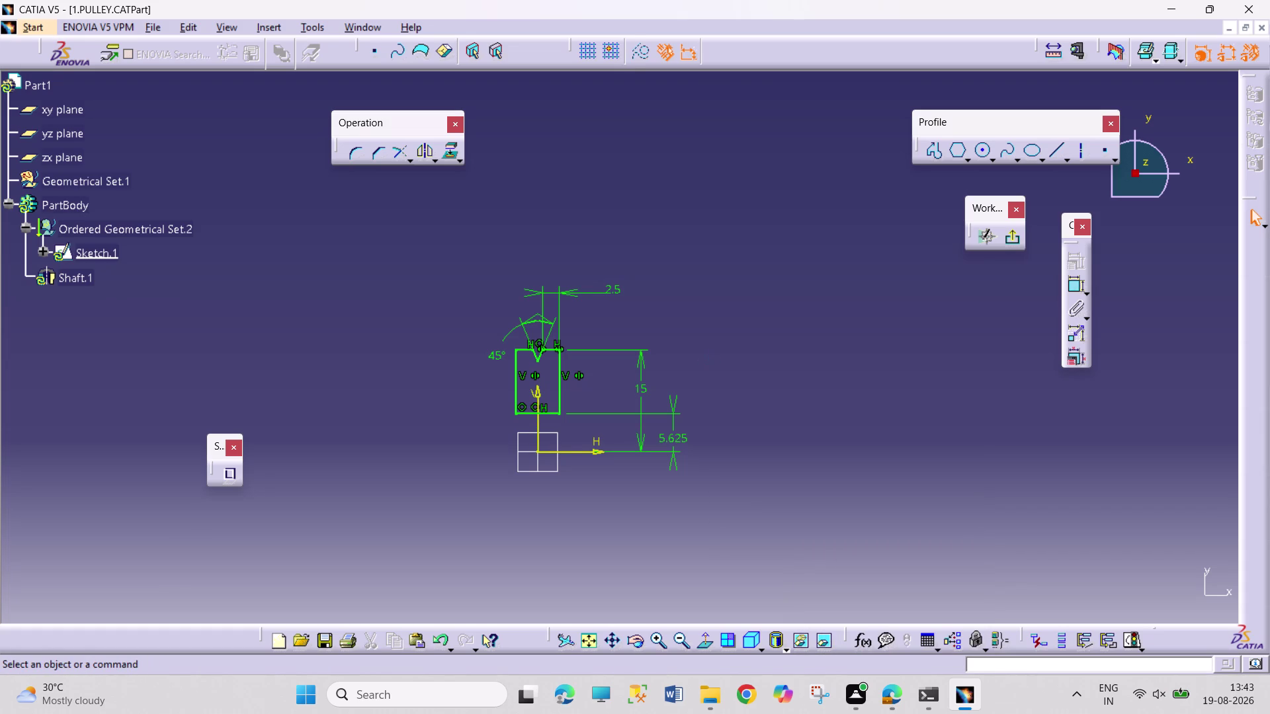
drag(618, 288, 680, 313)
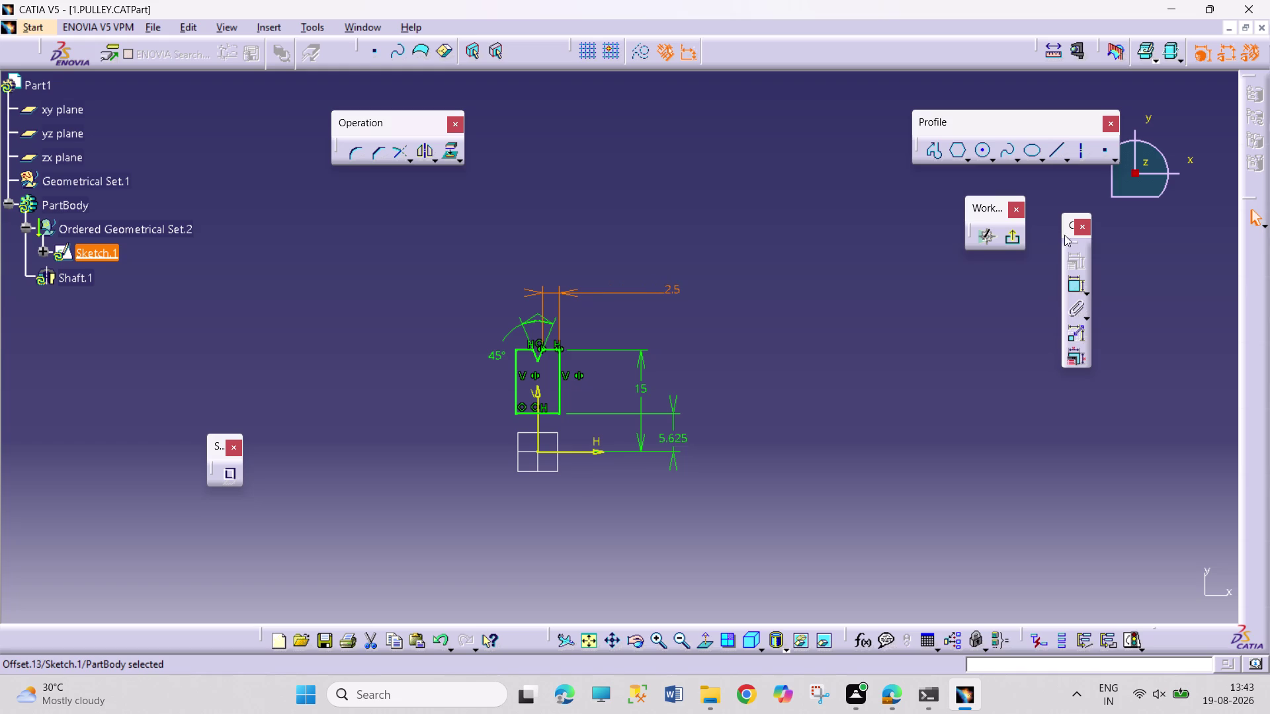
Exit the groove sketch, switch to the Product1 window and dismiss the multiple-editors warning.
click(1018, 234)
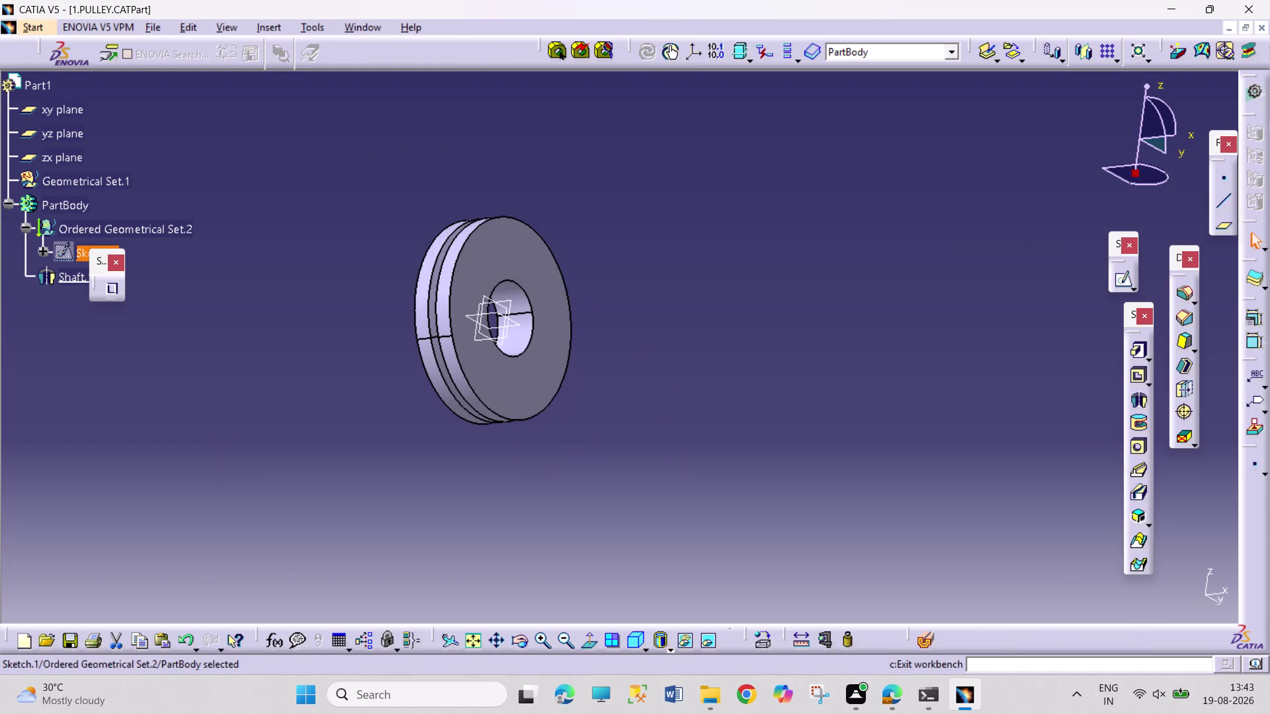
click(706, 320)
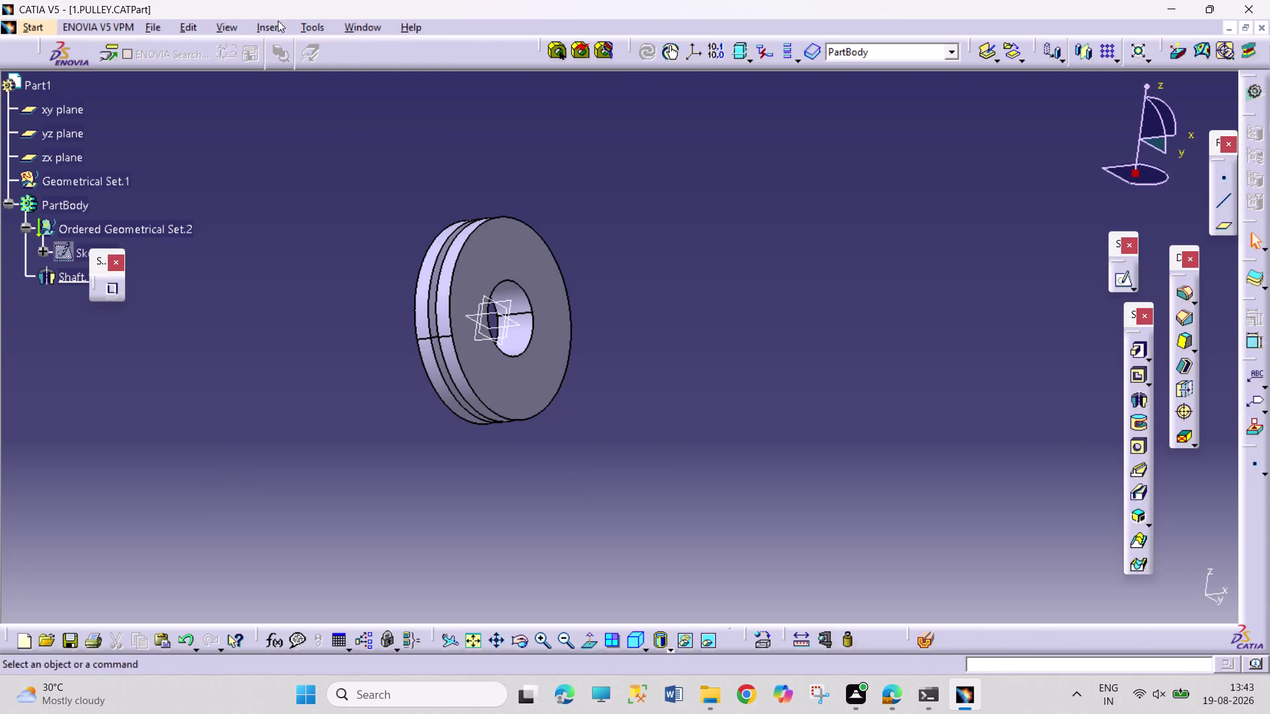
click(356, 25)
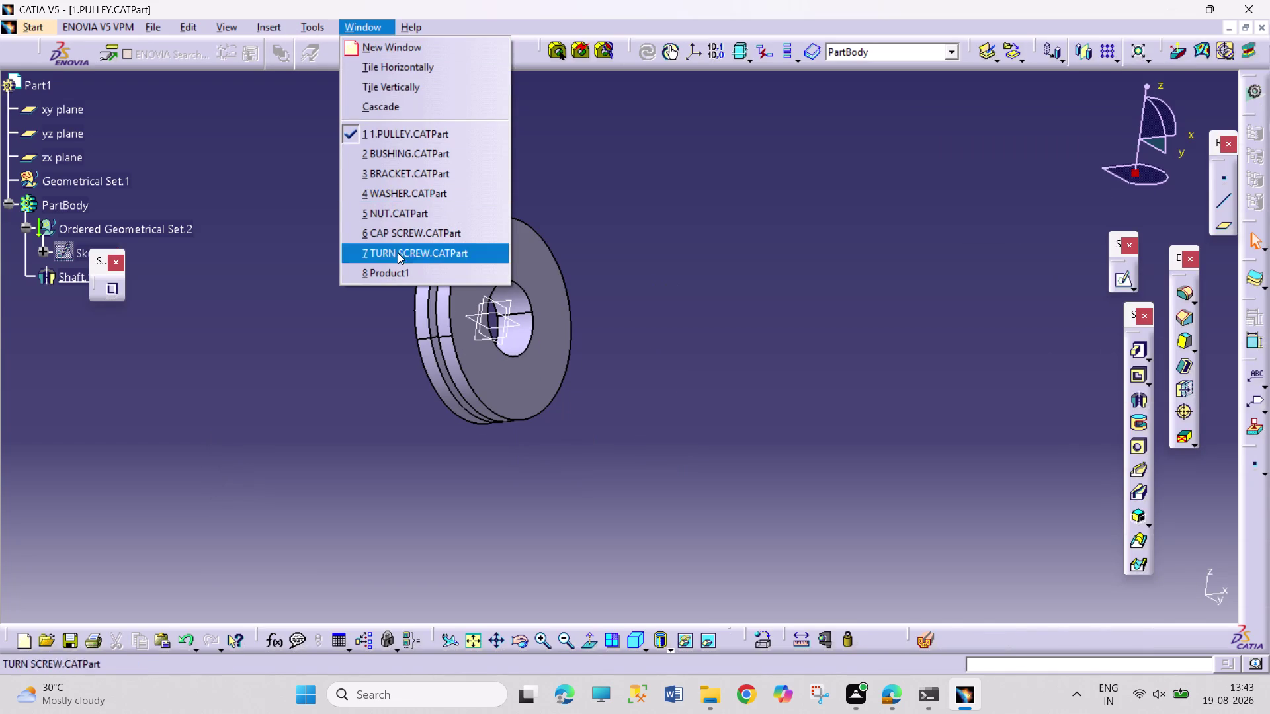
click(408, 272)
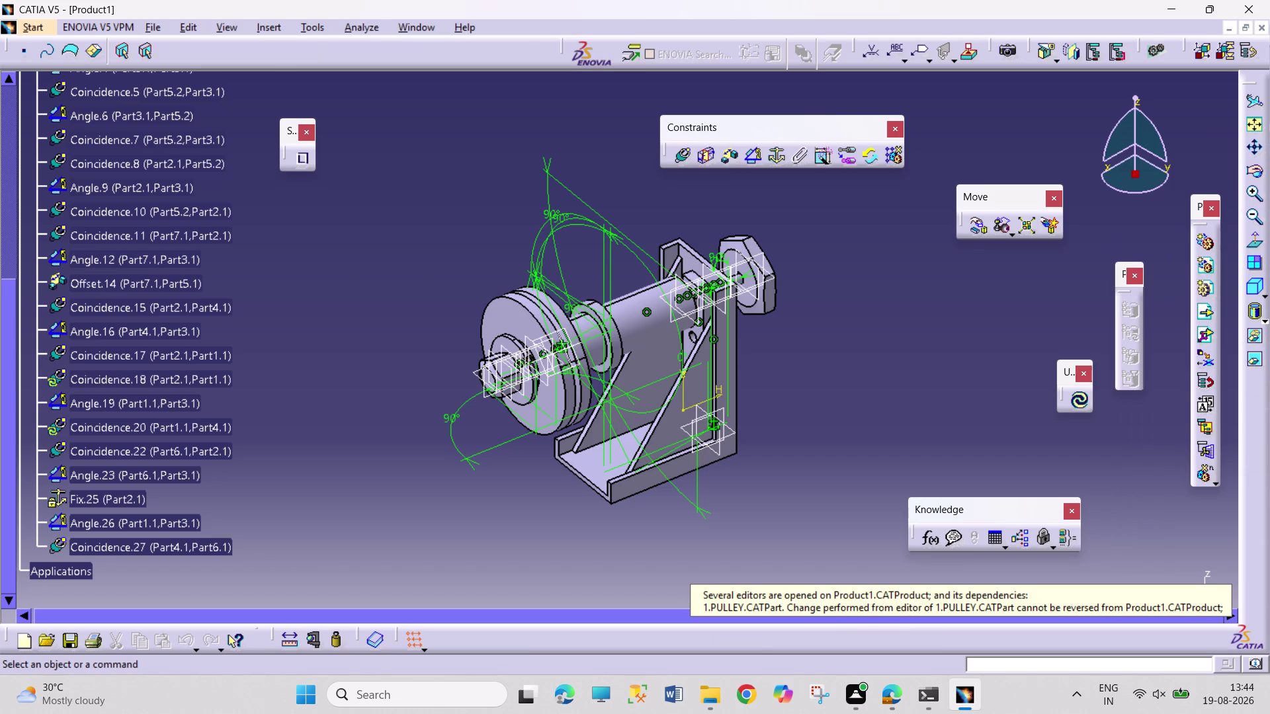
click(878, 481)
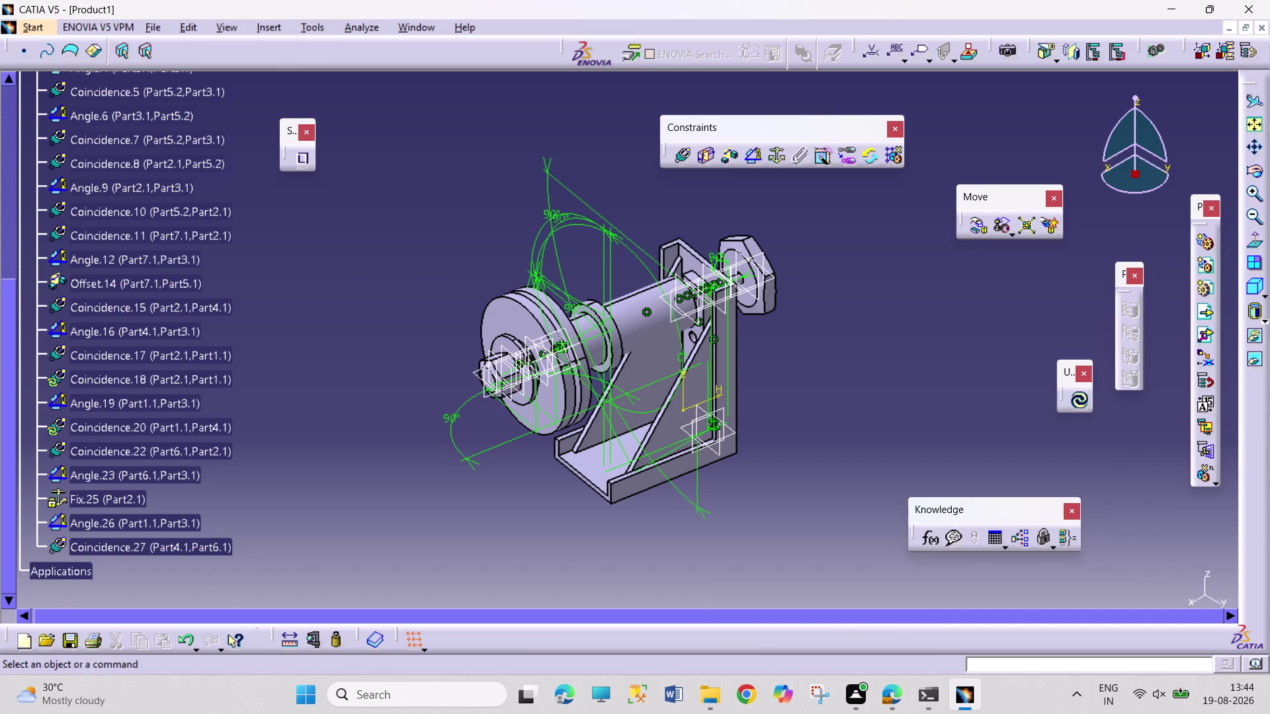
Collapse the Constraints node in the Product1 specification tree.
scroll(up, 3)
scroll(up, 3)
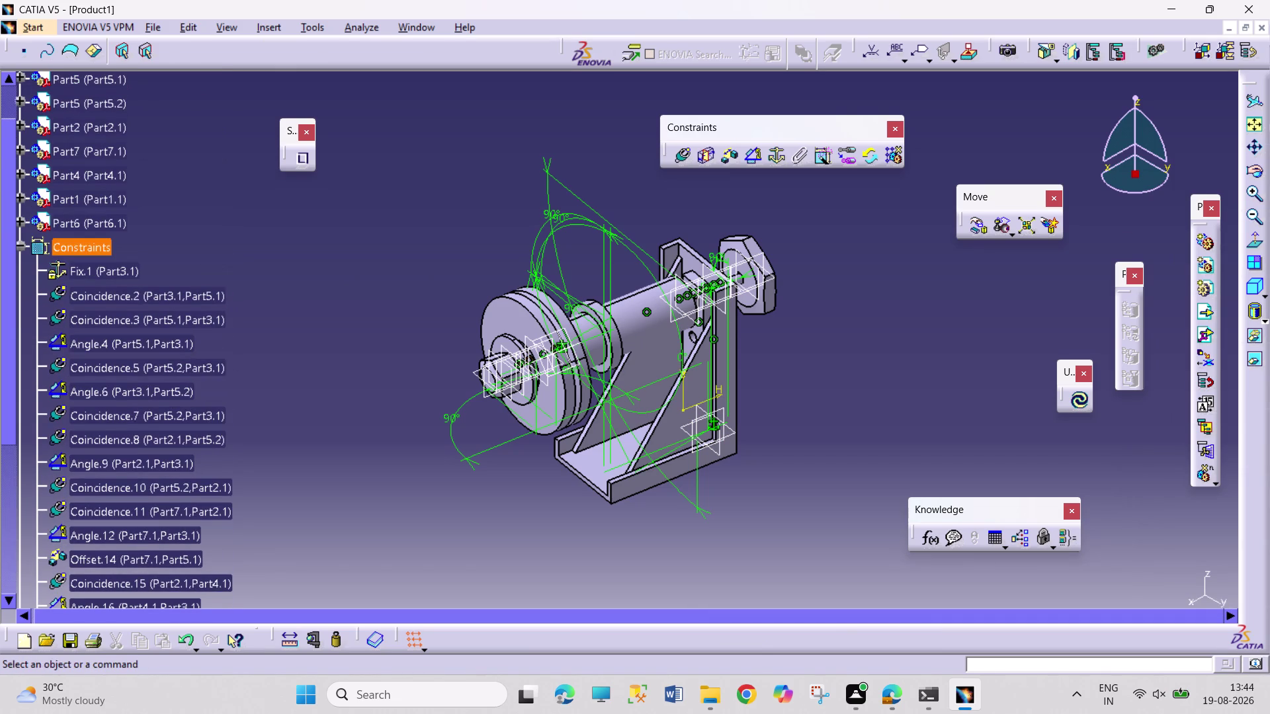
click(20, 245)
scroll(up, 3)
scroll(down, 3)
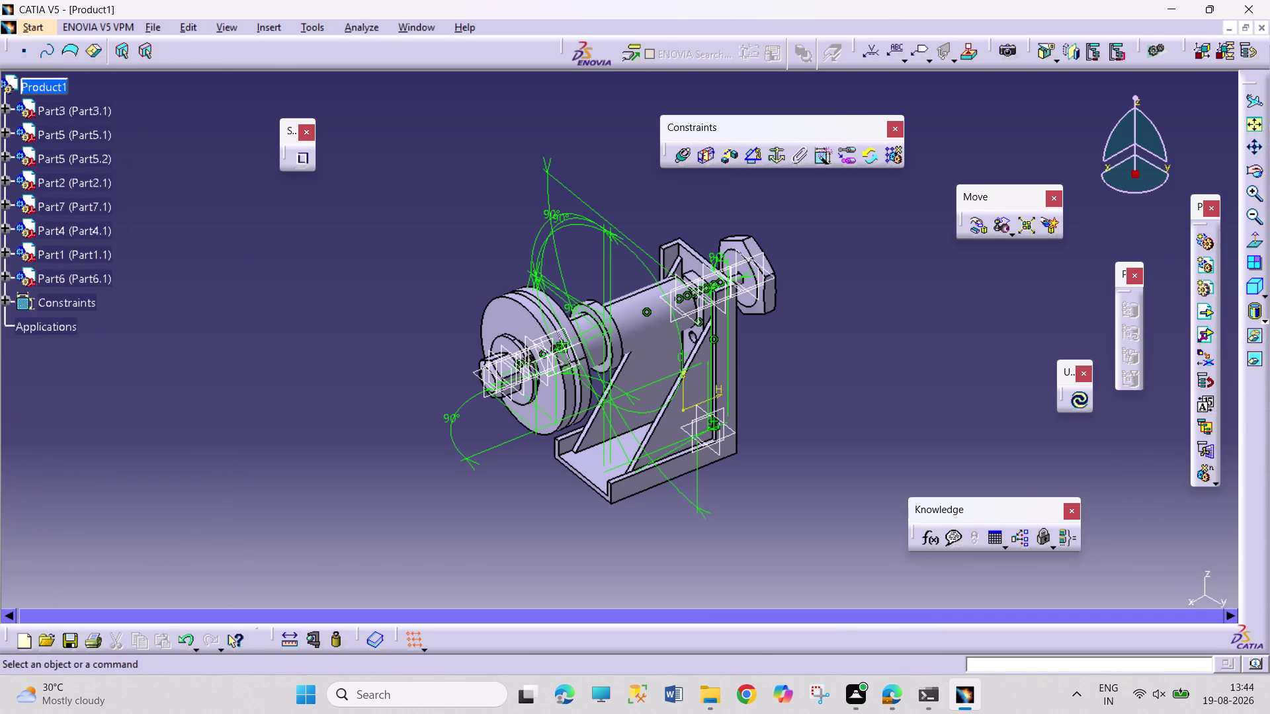
Make selections and drag within the Product1 assembly window.
click(260, 350)
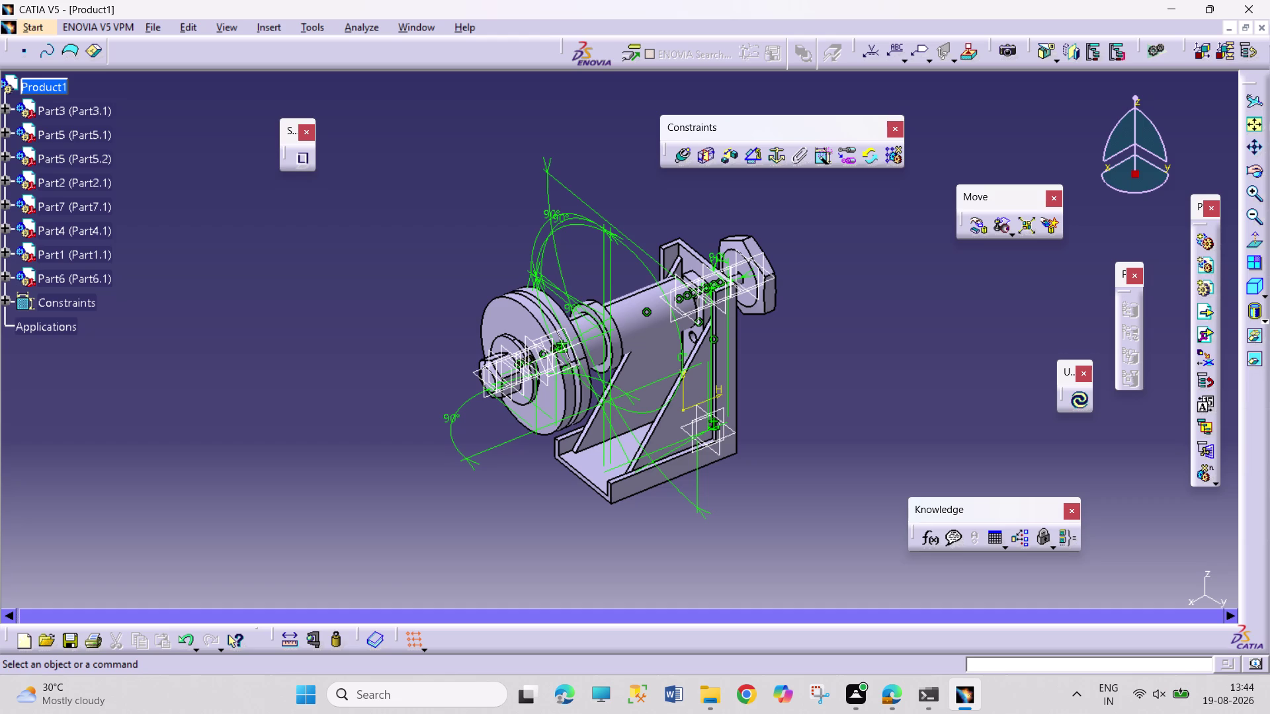
click(1080, 405)
click(784, 450)
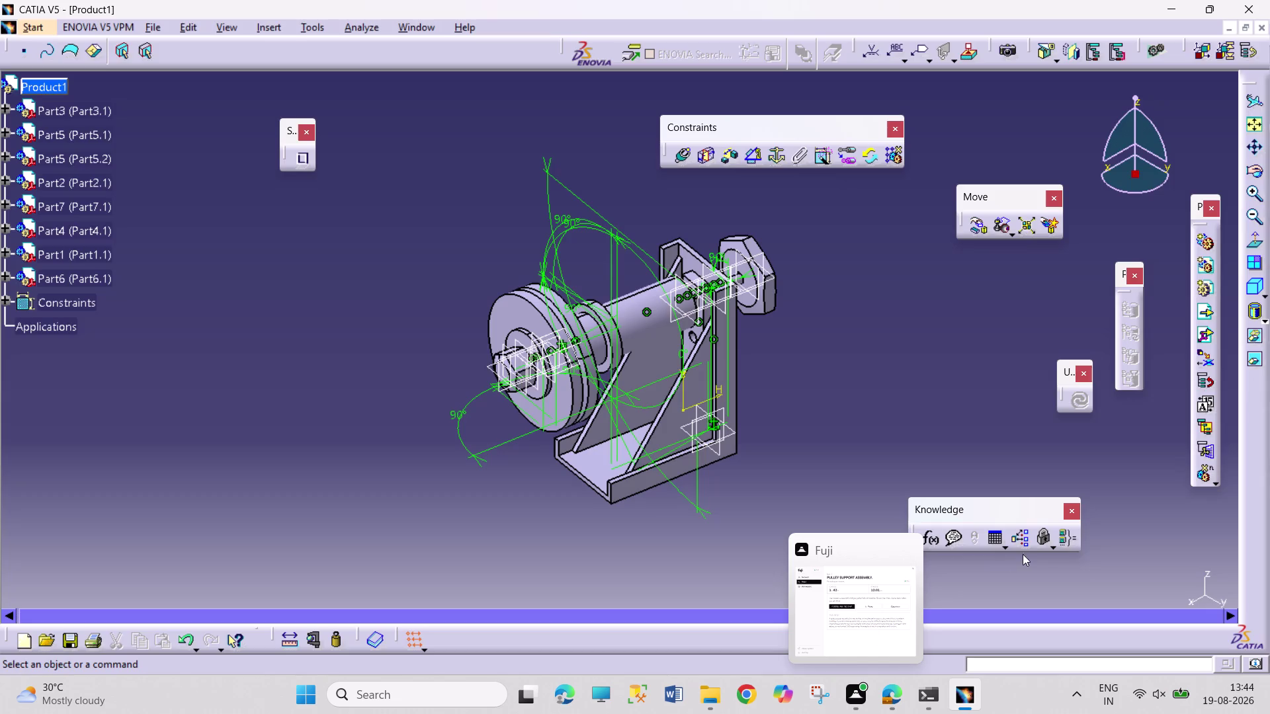
drag(850, 262, 969, 363)
drag(855, 293, 860, 309)
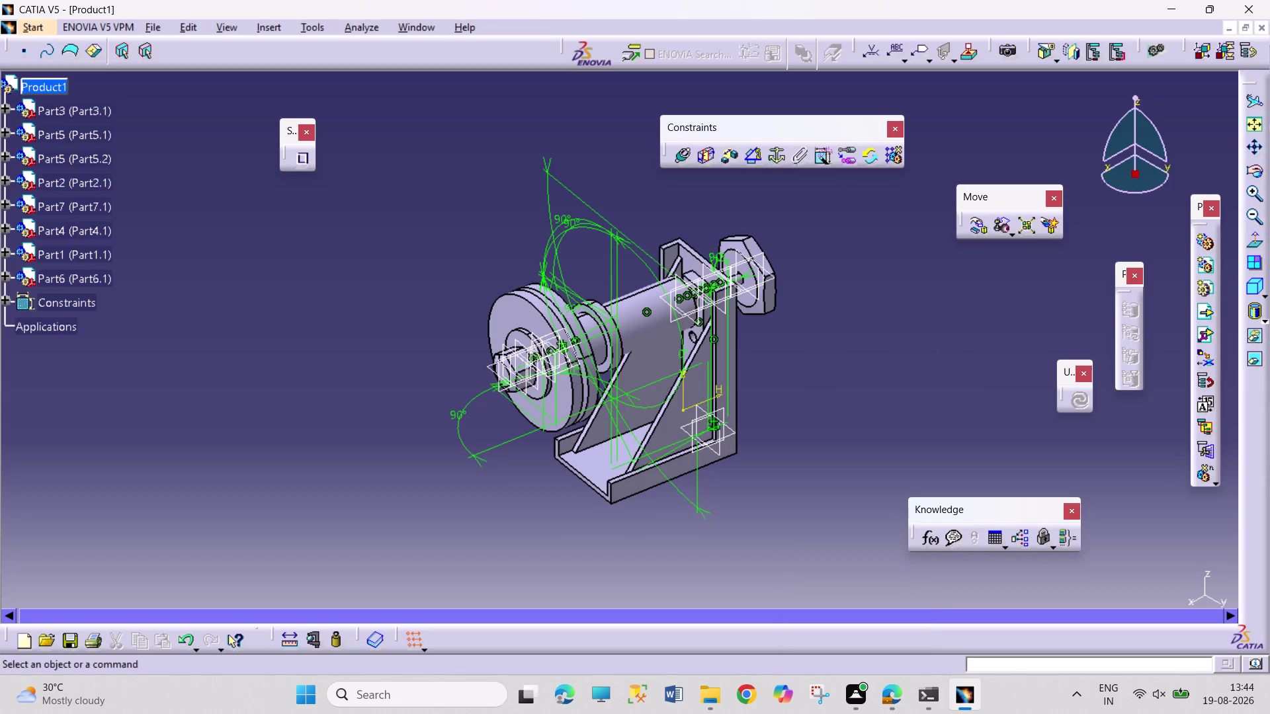
drag(860, 309, 952, 365)
drag(853, 296, 921, 352)
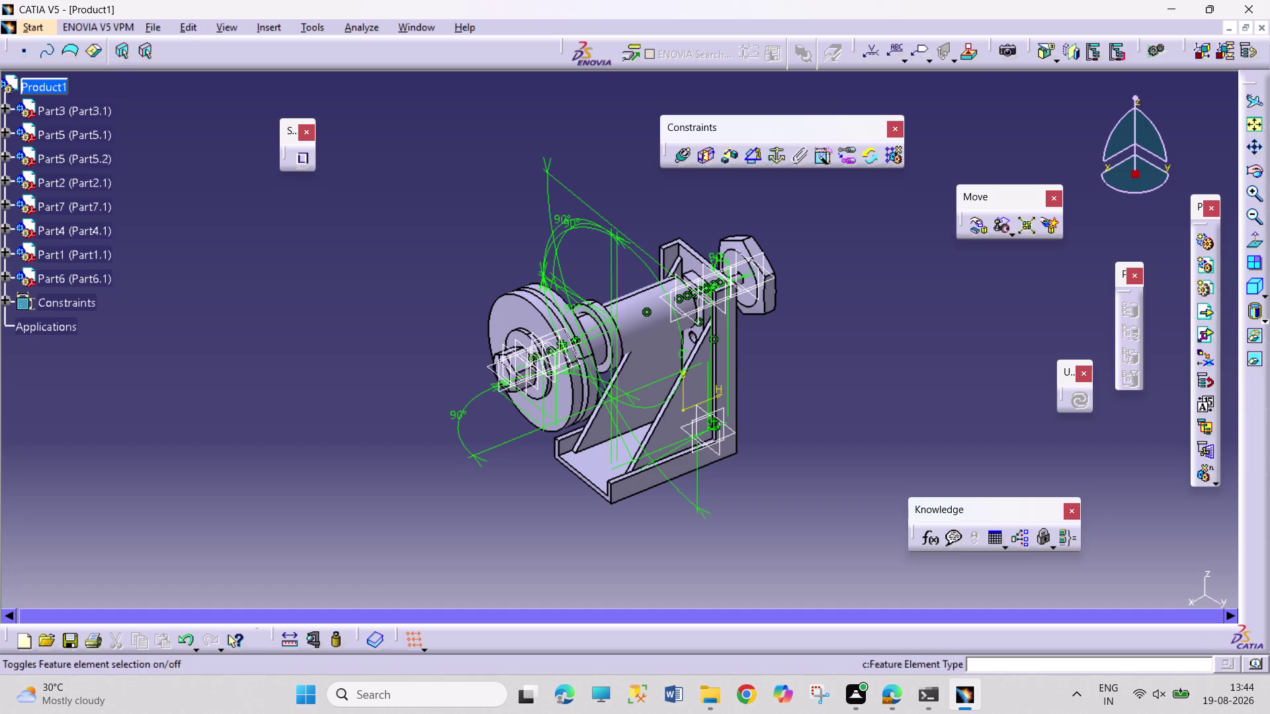
Begin a new document with Ctrl+N, then cancel that dialog.
key(ctrl+n)
scroll(down, 3)
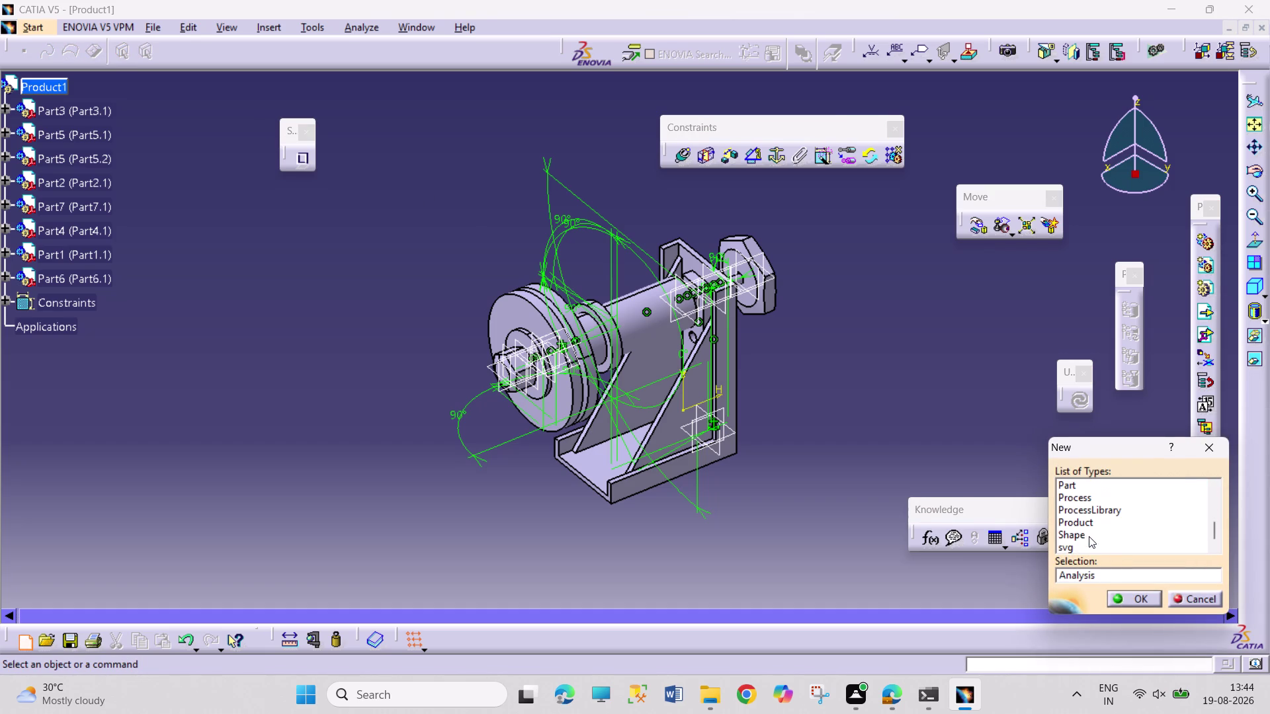
scroll(down, 3)
click(950, 387)
click(1216, 440)
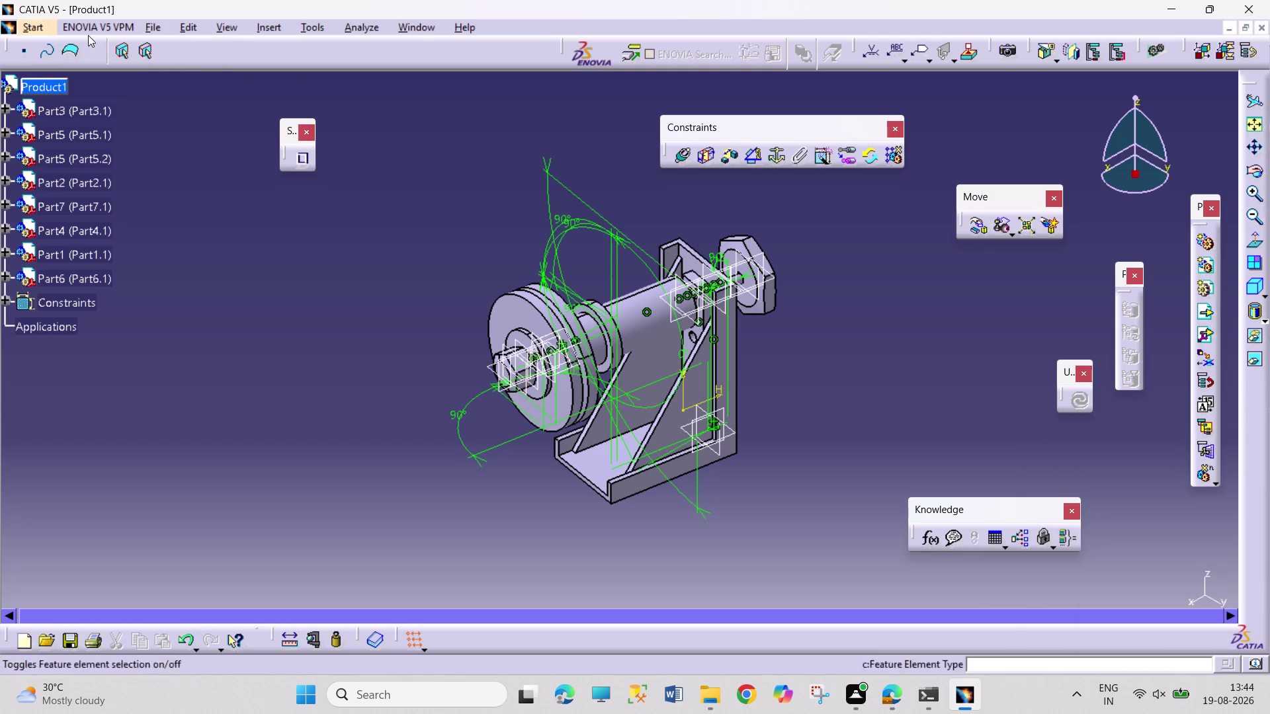
Create a Drafting document from Mechanical Design using the A3 ISO sheet style.
click(33, 26)
click(133, 69)
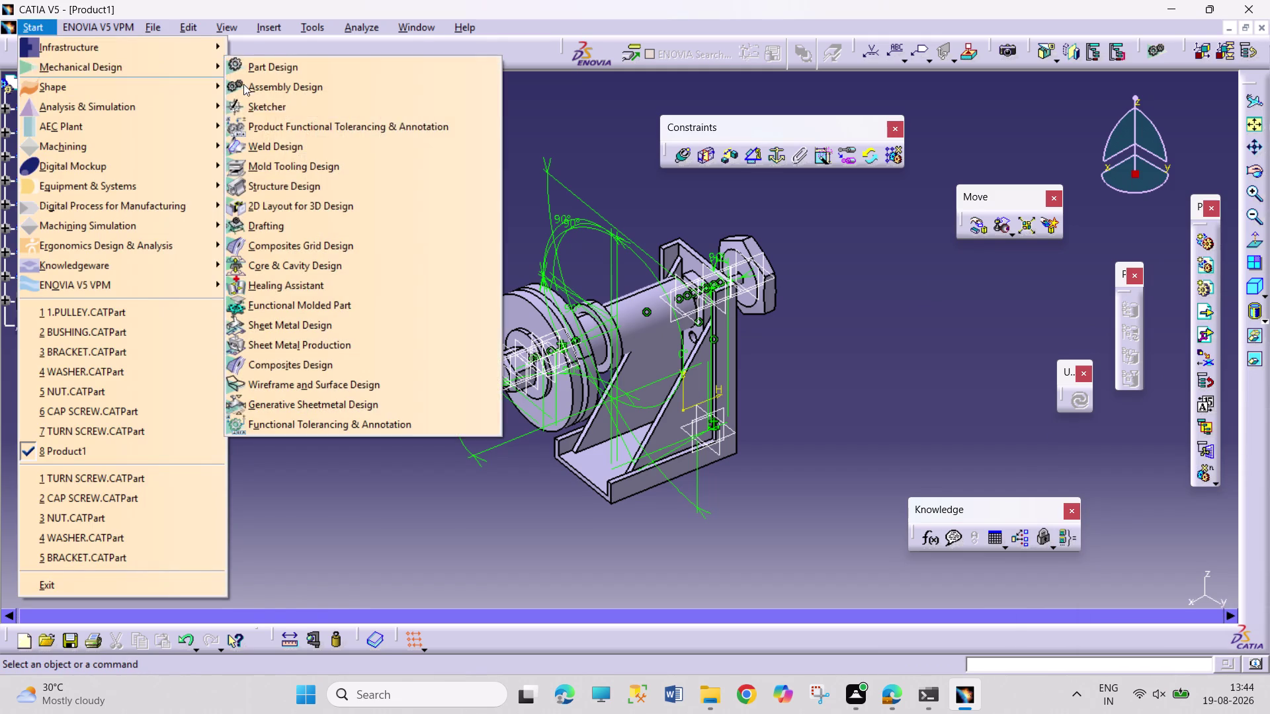
click(395, 227)
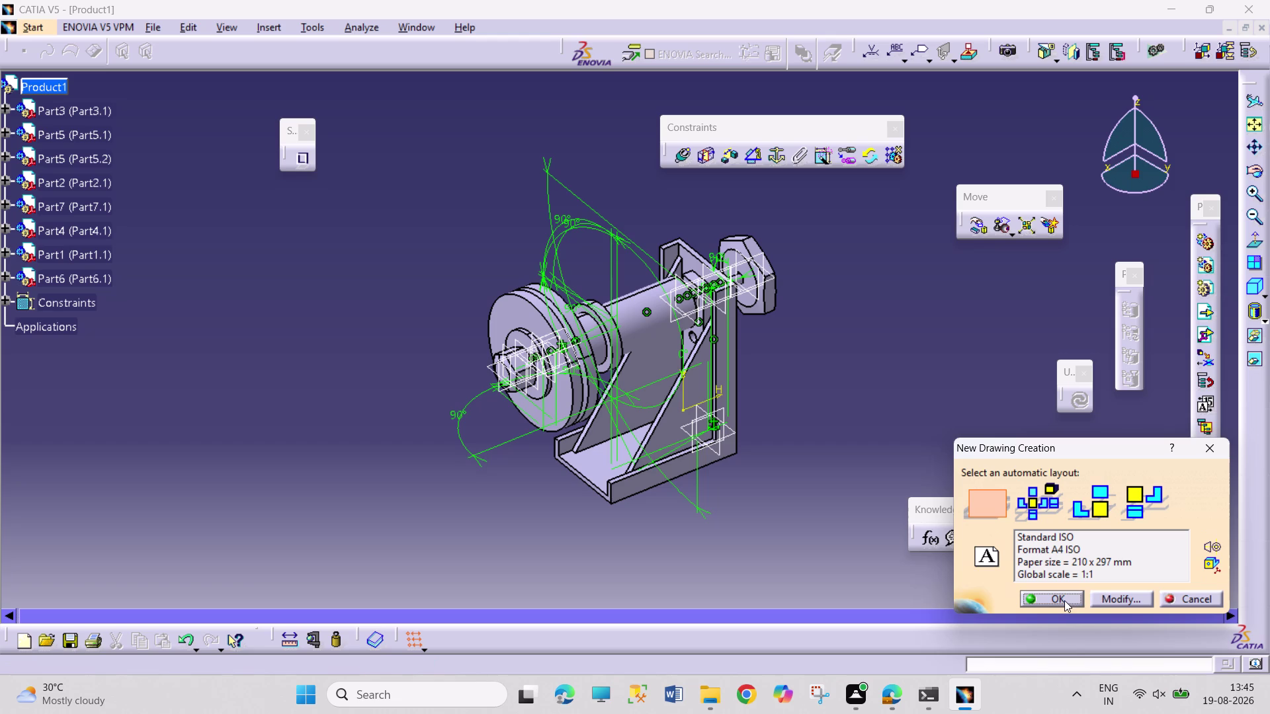
click(1099, 600)
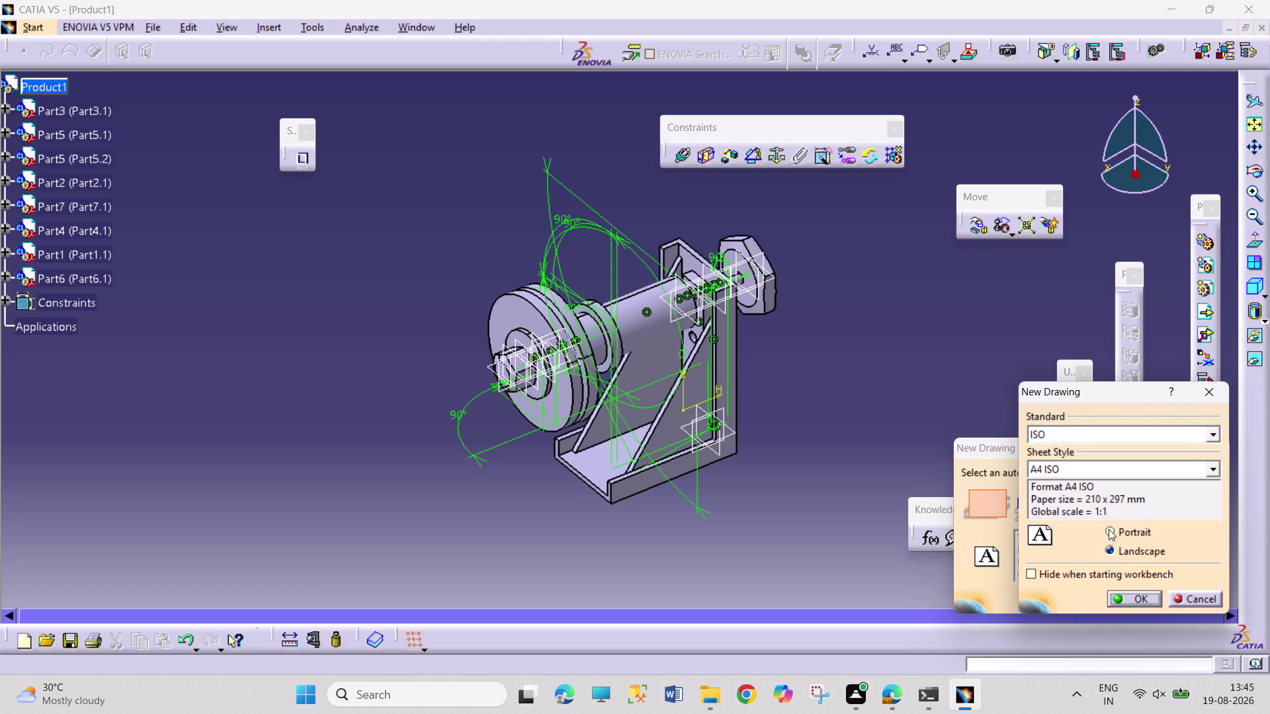
click(1215, 469)
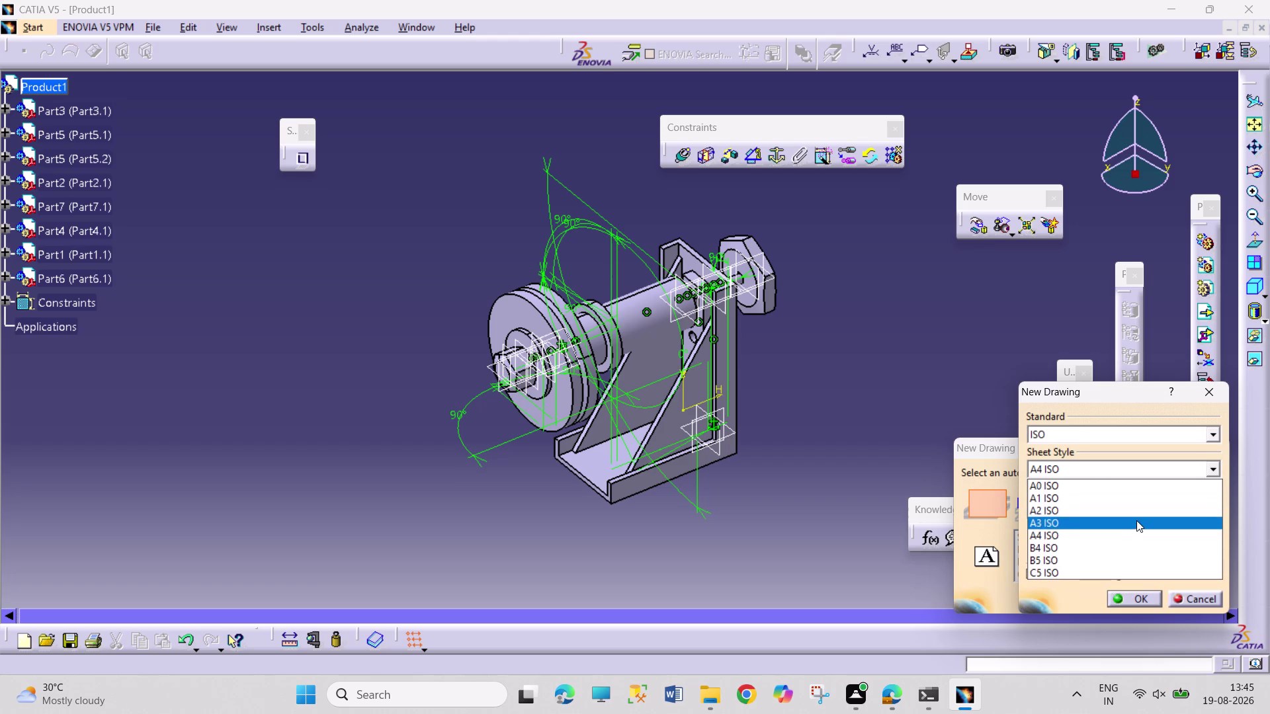
click(1136, 520)
click(1134, 601)
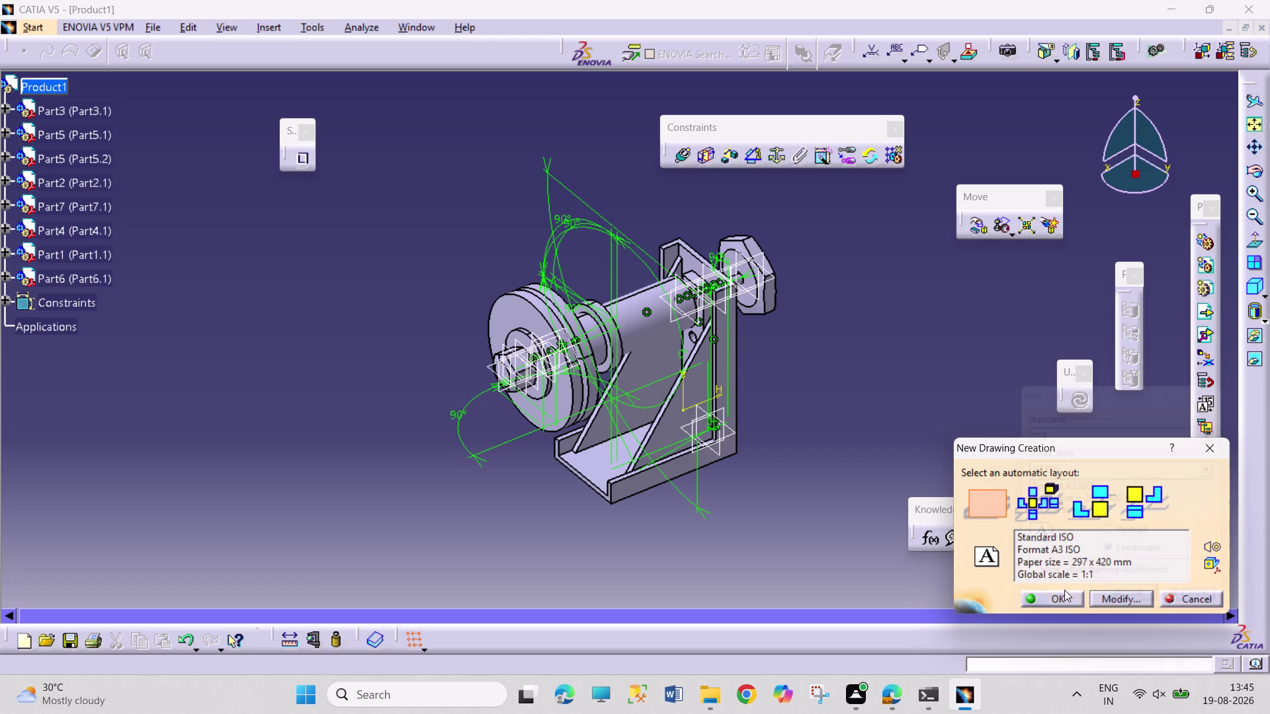
click(1073, 599)
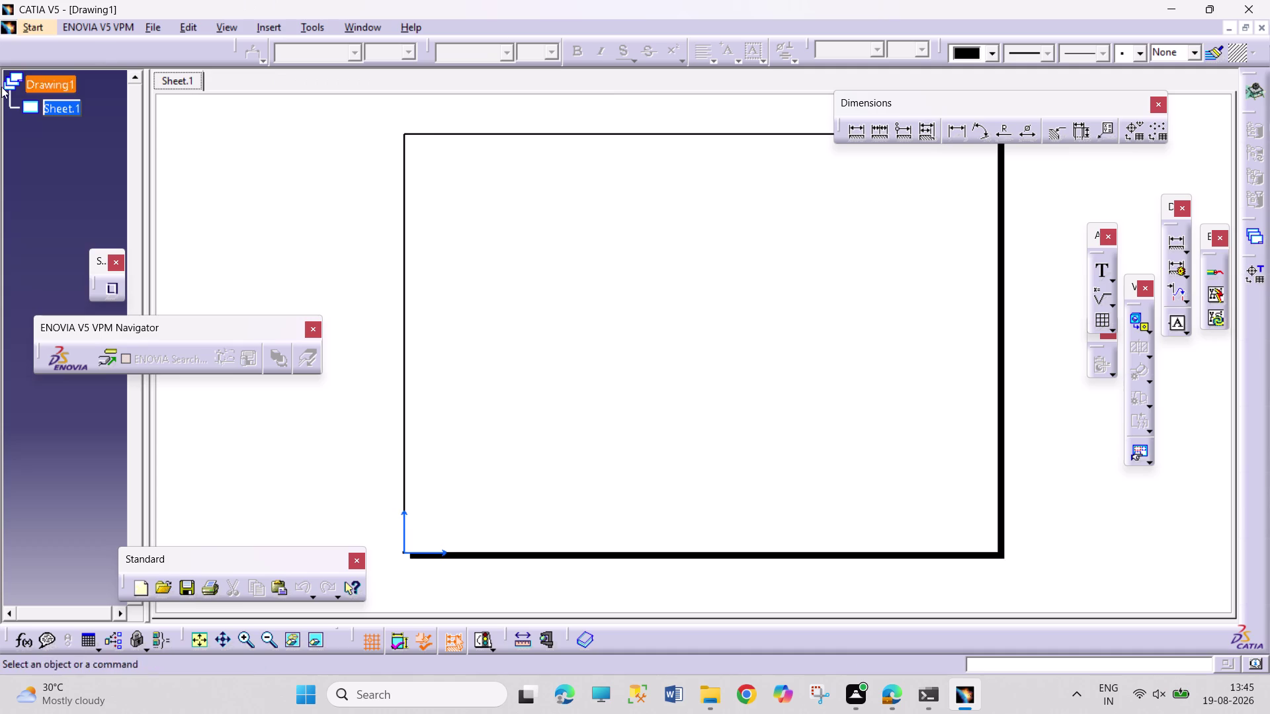
right_click(52, 97)
Switch to the sheet background and create the frame and title block.
click(216, 26)
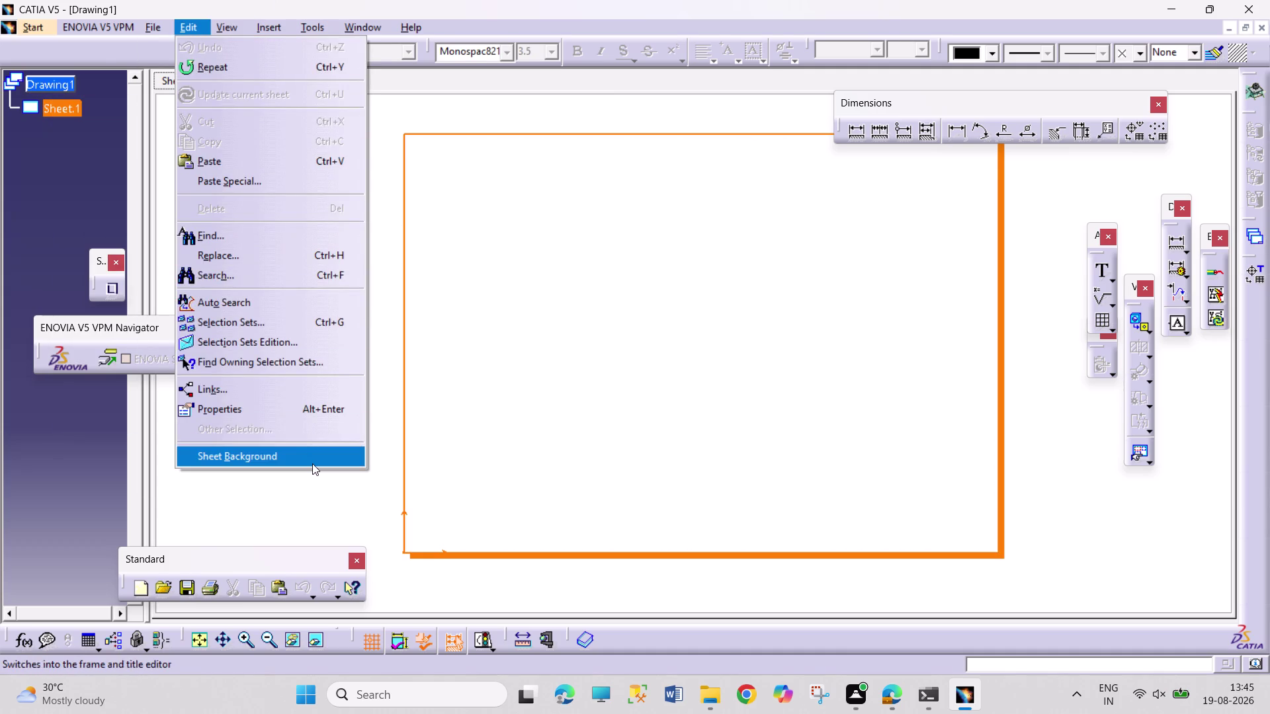
click(312, 464)
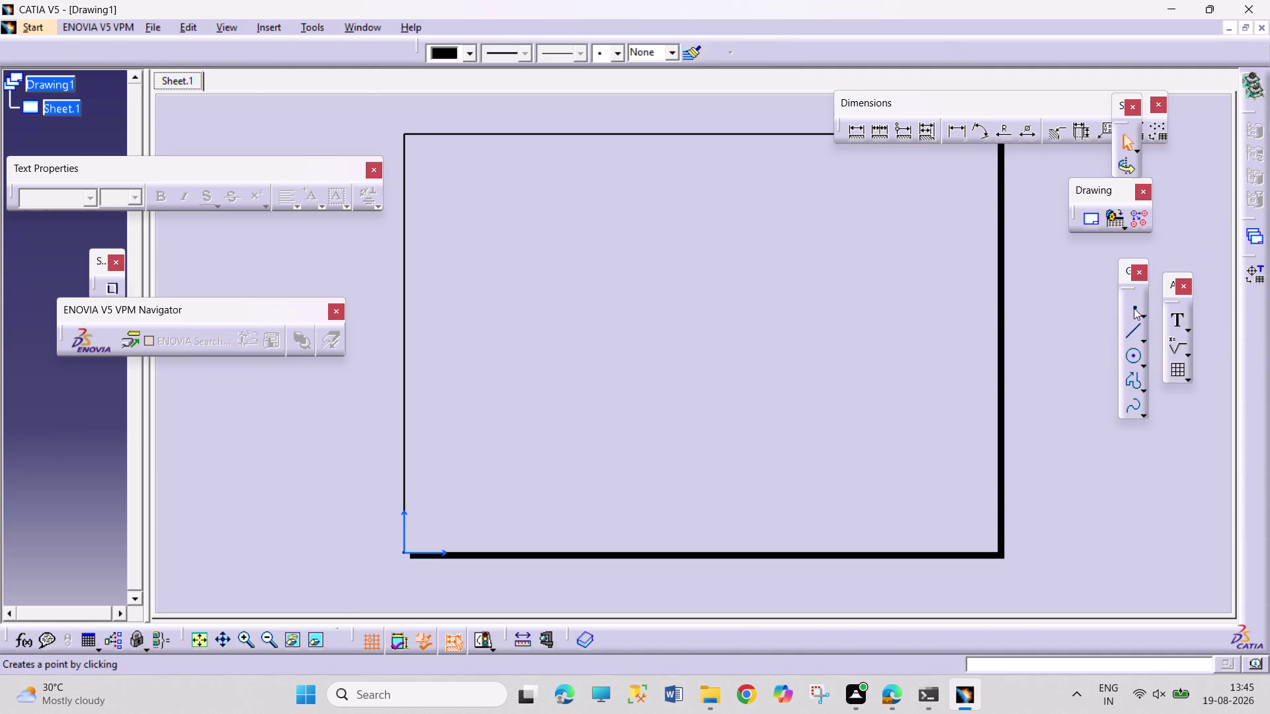
click(1089, 219)
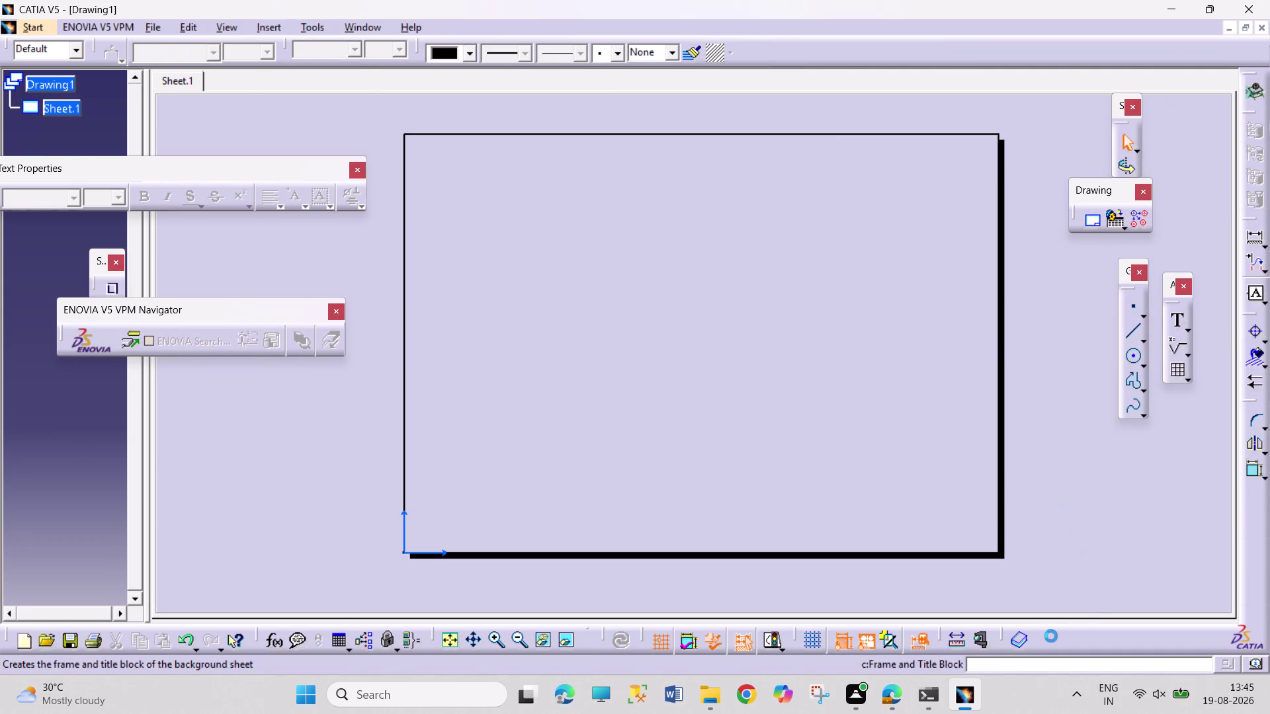
click(1080, 594)
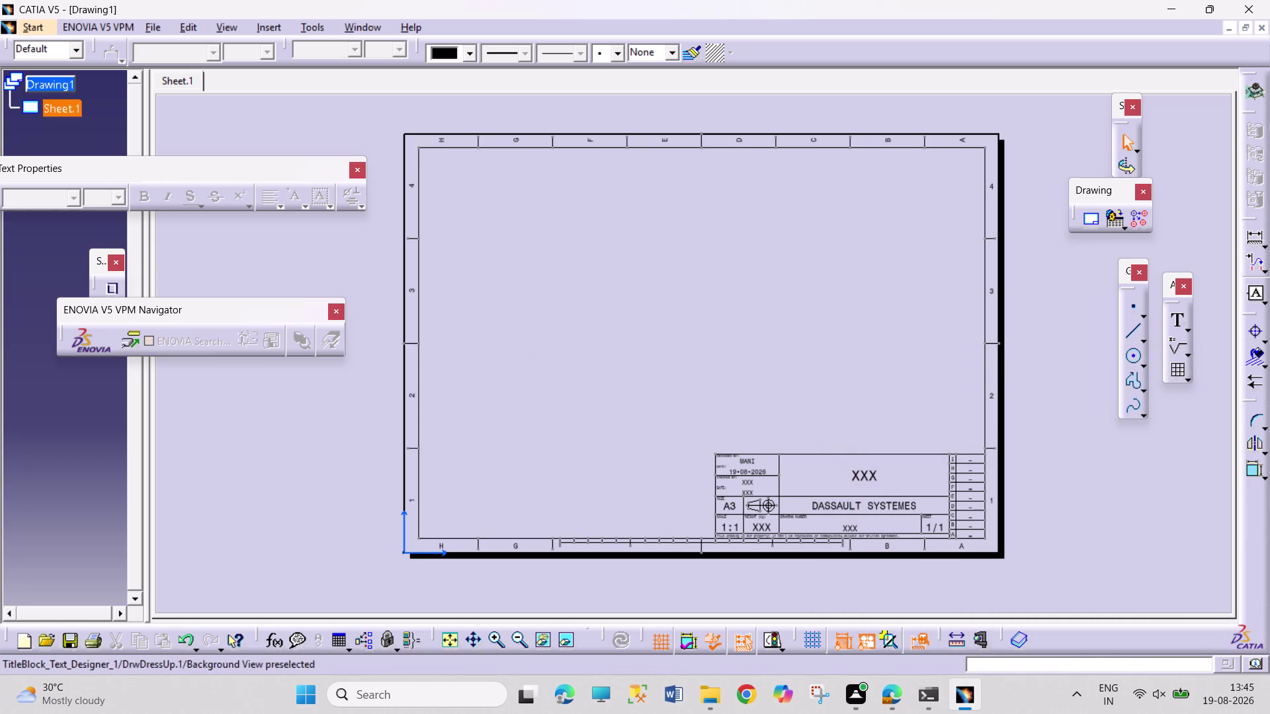
Replace the XXX title placeholder with 'ASSEMBLY PULLEY SUPPORT'.
double_click(866, 478)
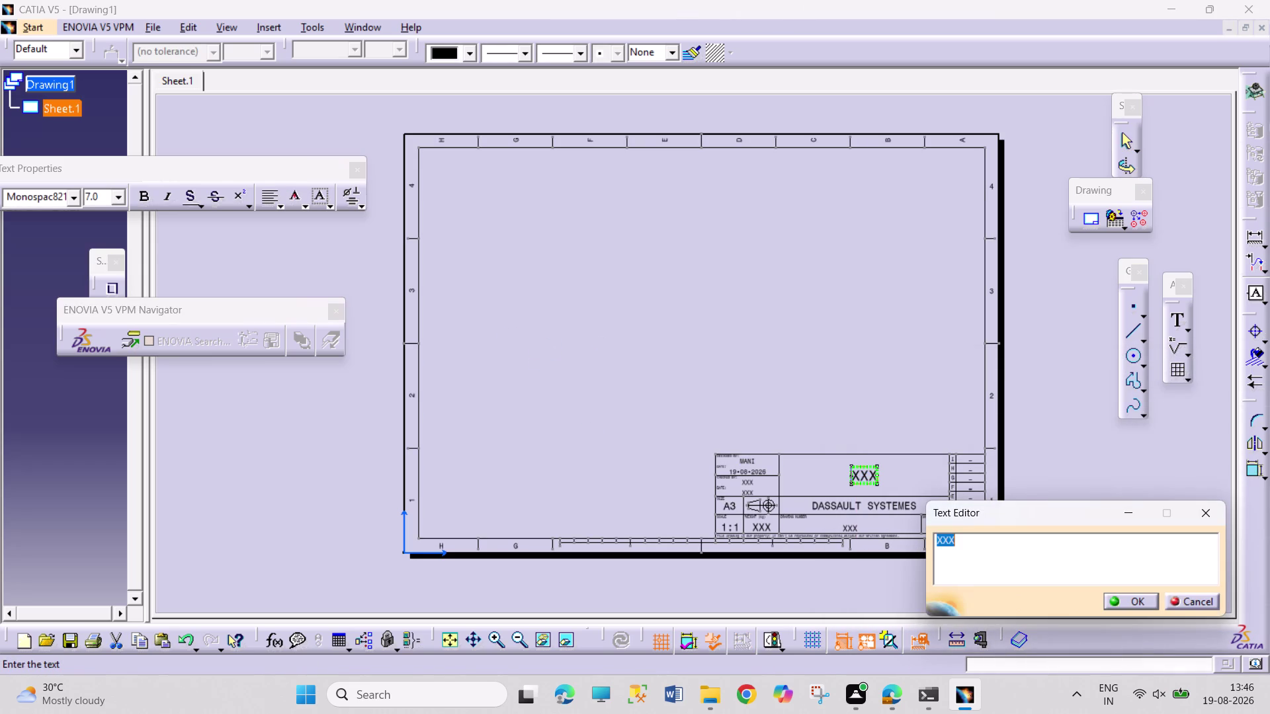
text(PI)
key(BackSpace)
key(BackSpace)
key(BackSpace)
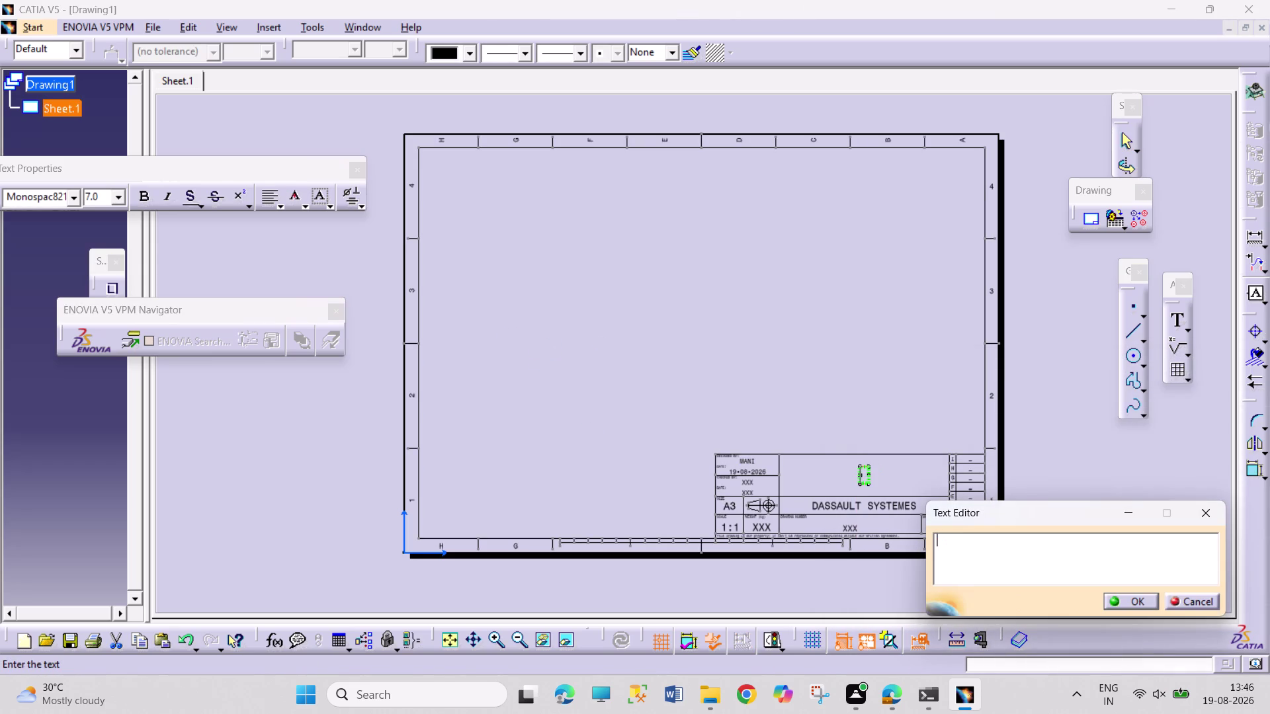
text(ASSEMB)
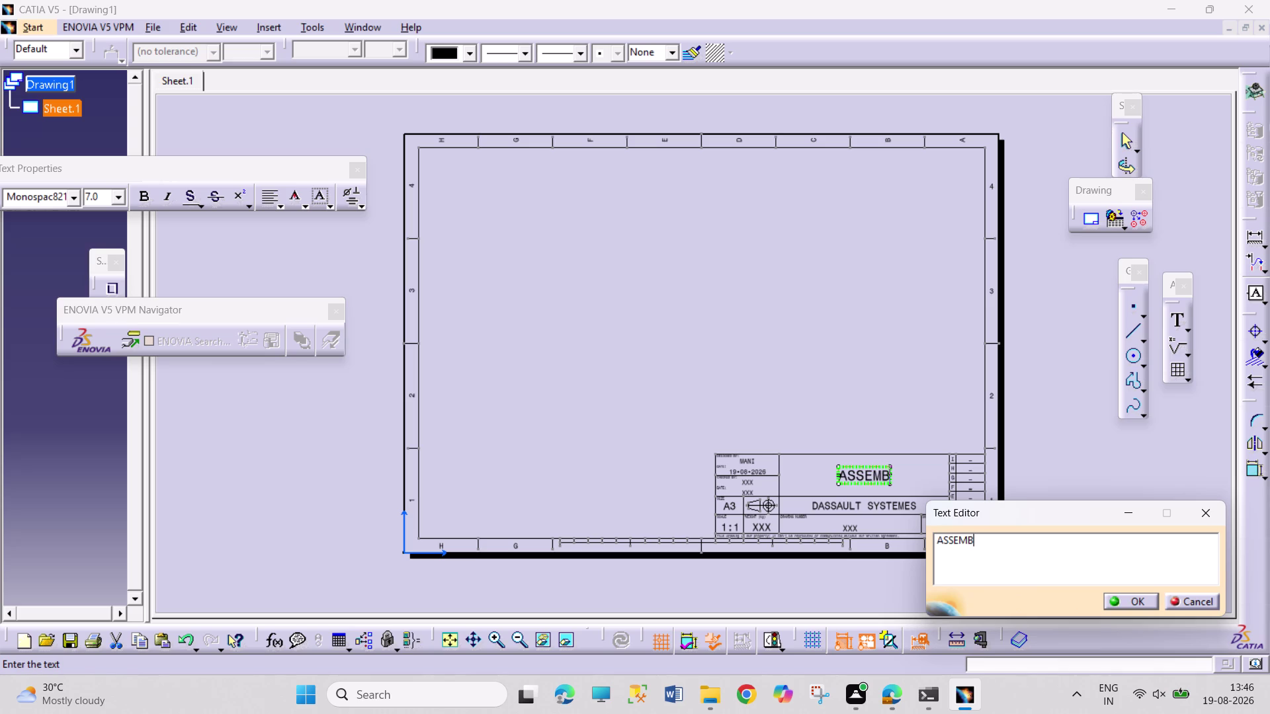
text(LY PU)
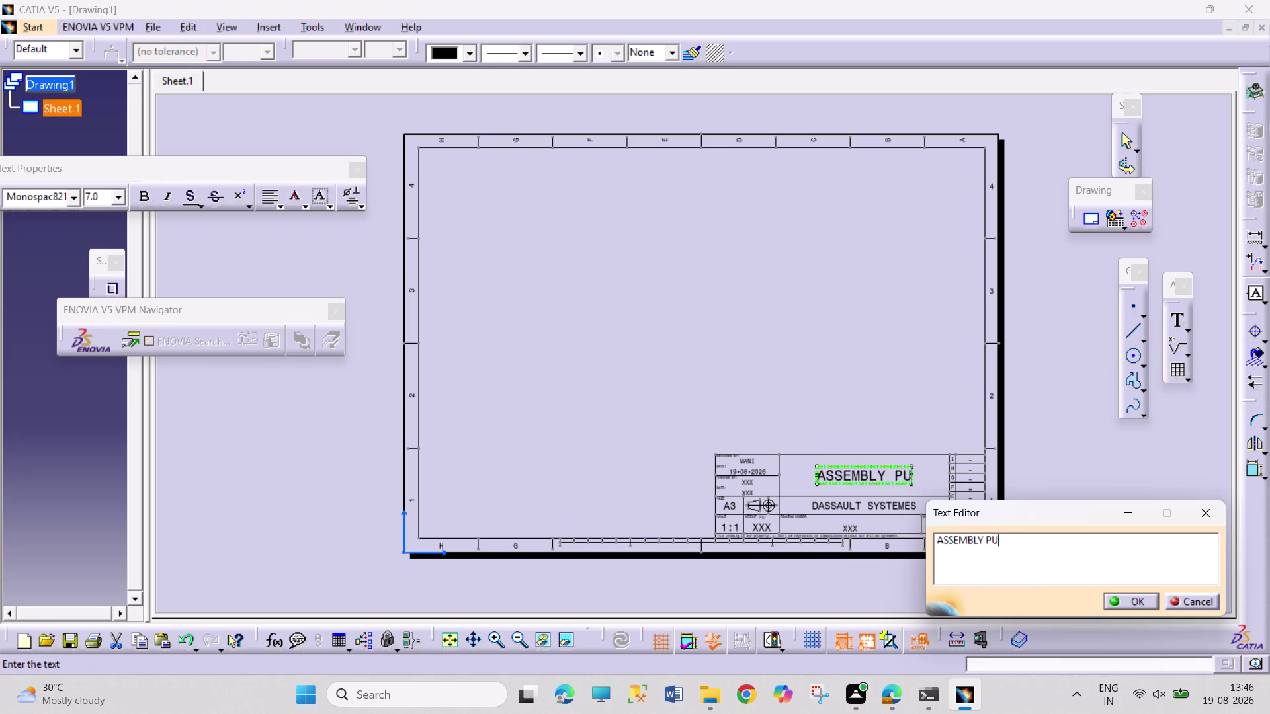
text(LLE)
text(Y)
key(space)
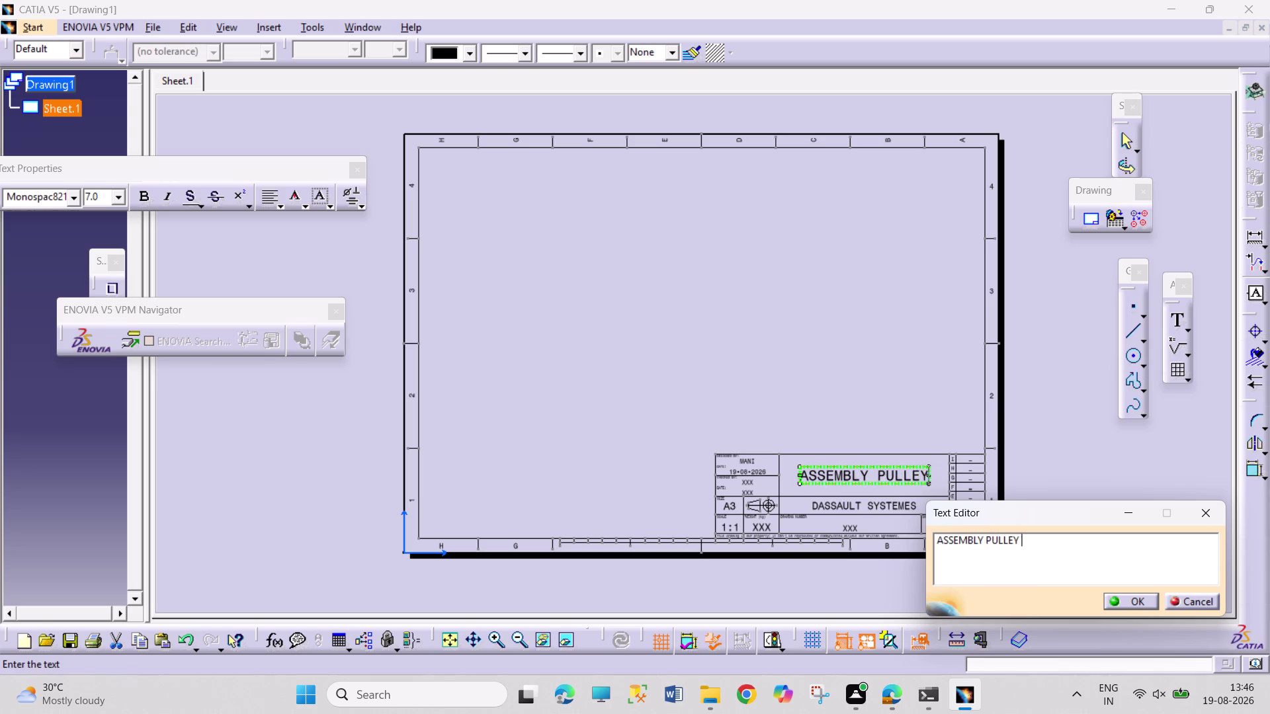
text(SIU)
key(BackSpace)
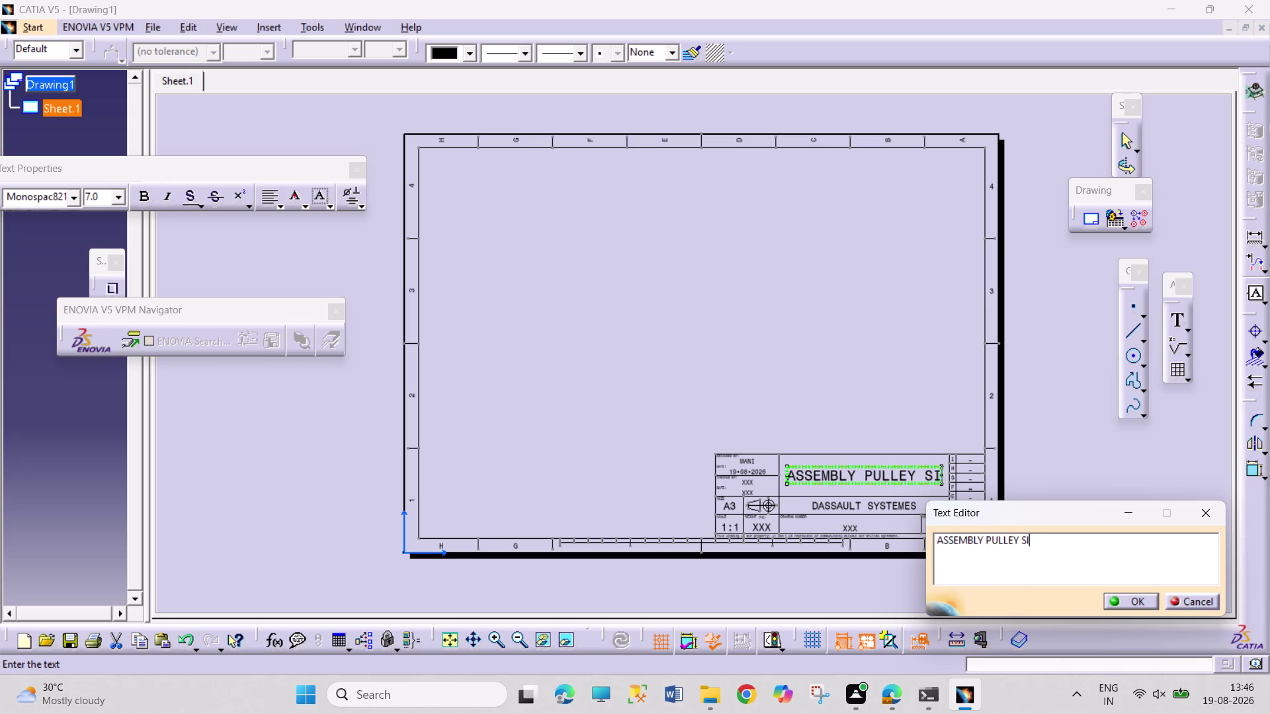
key(BackSpace)
text(U)
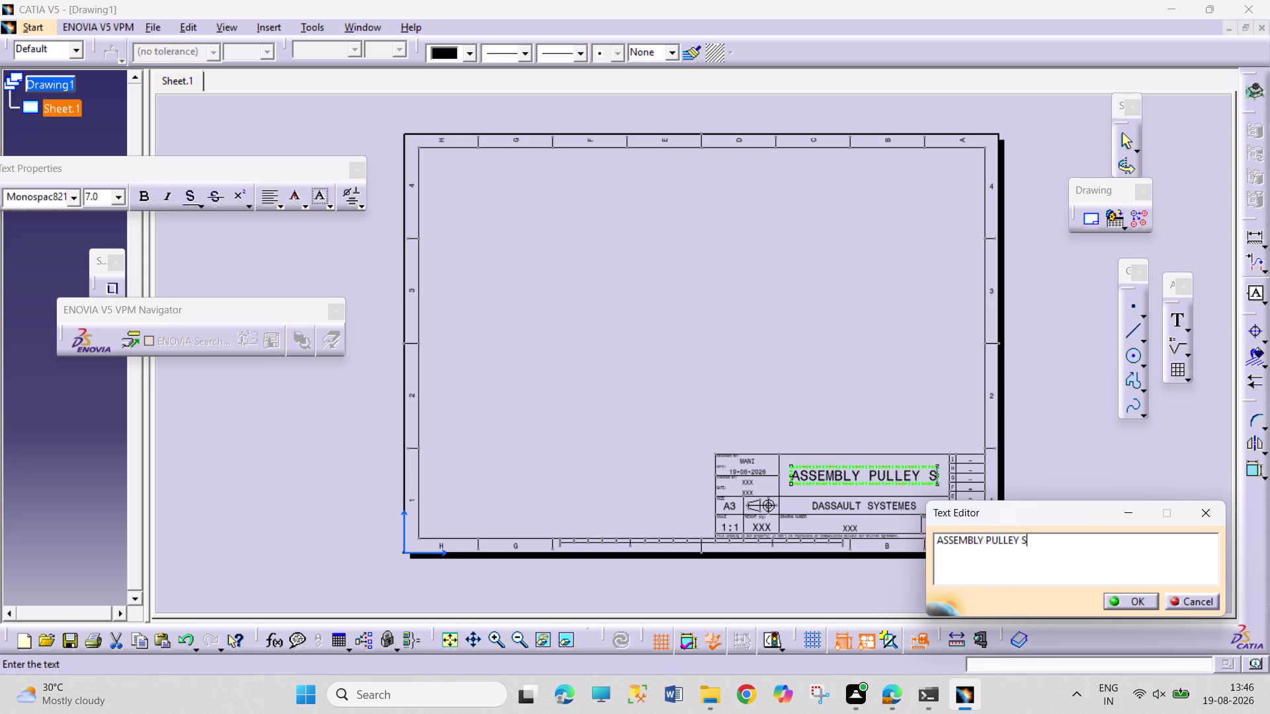
text(PPORT)
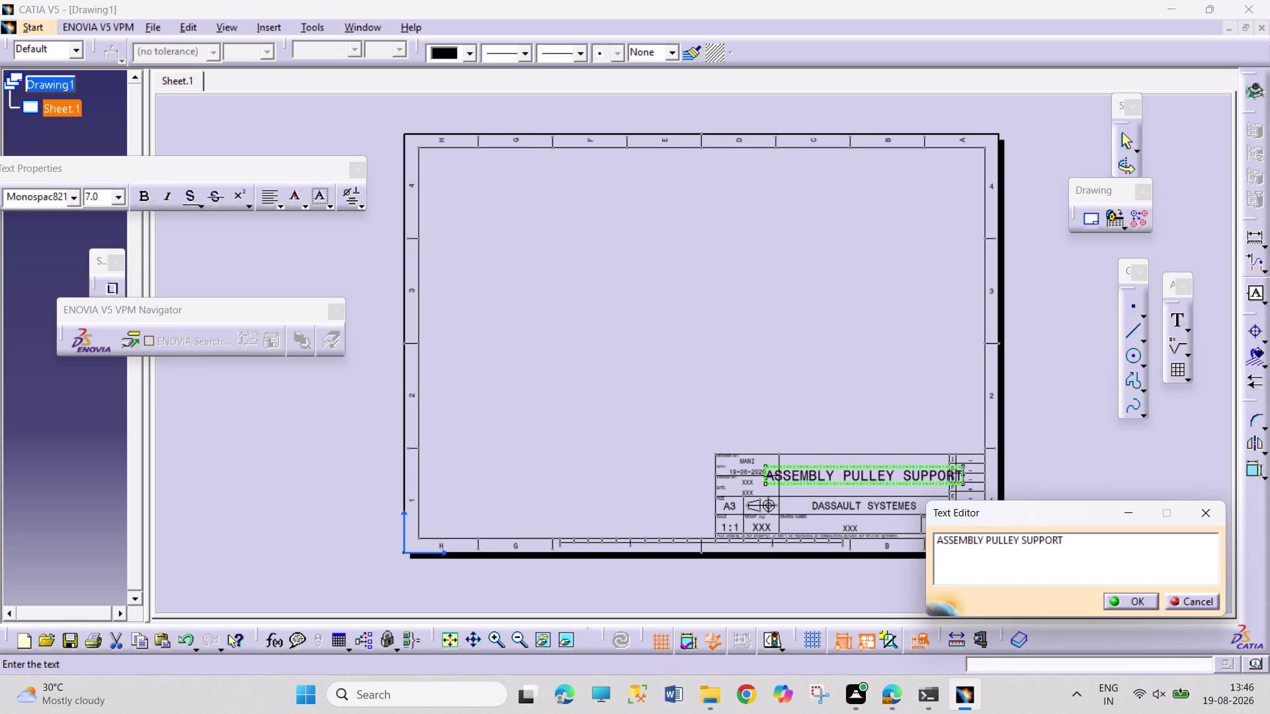
click(1138, 601)
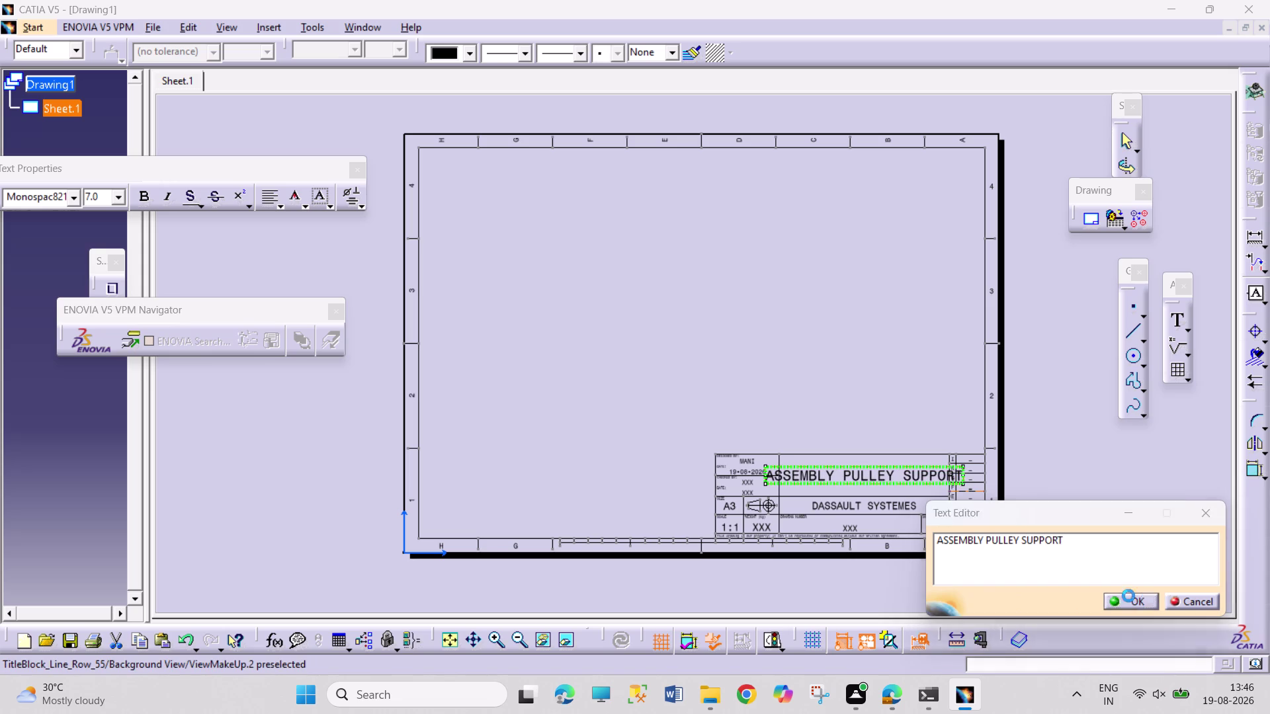
double_click(842, 478)
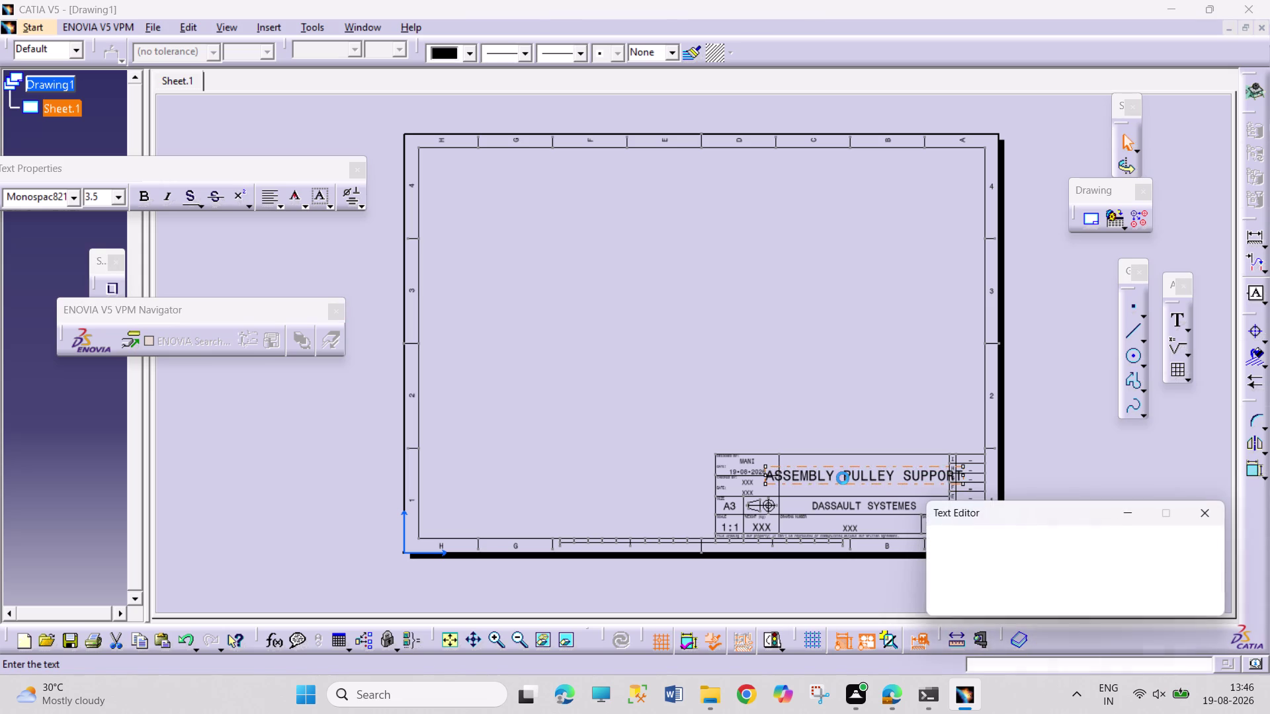
click(1137, 599)
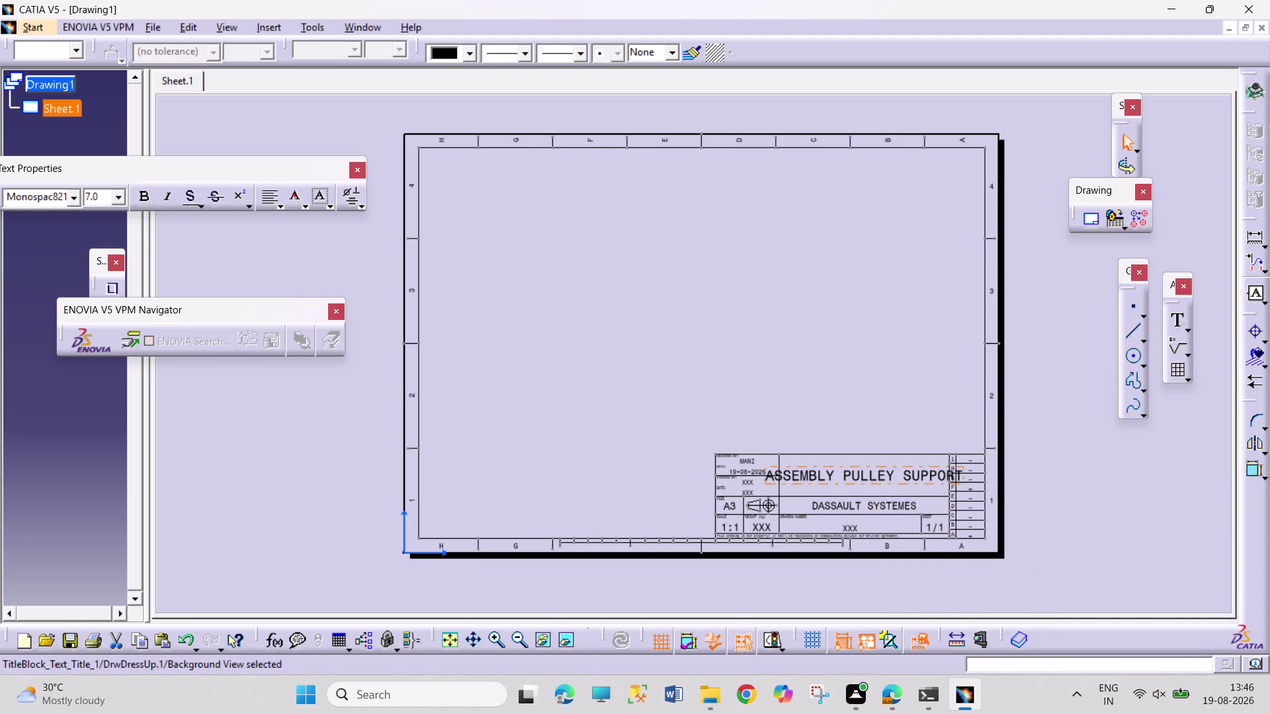
Set the title text size to 5 mm in its Properties.
right_click(896, 475)
click(1003, 198)
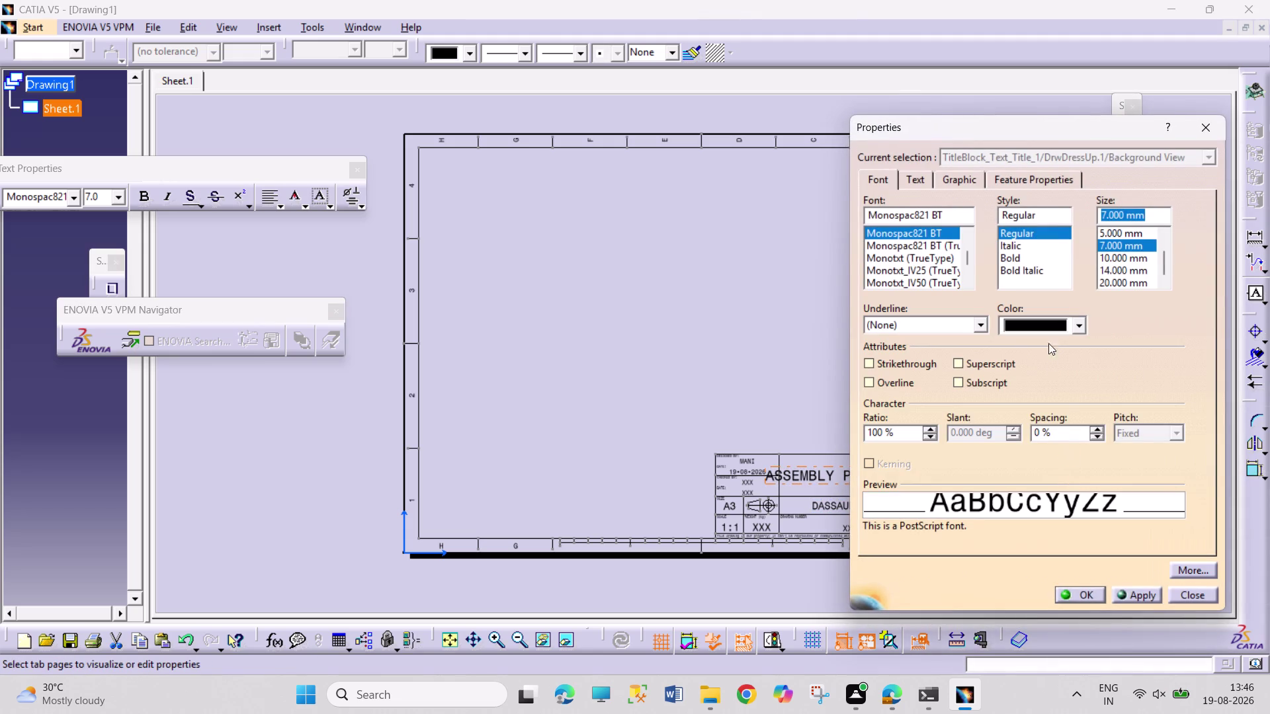
click(1122, 229)
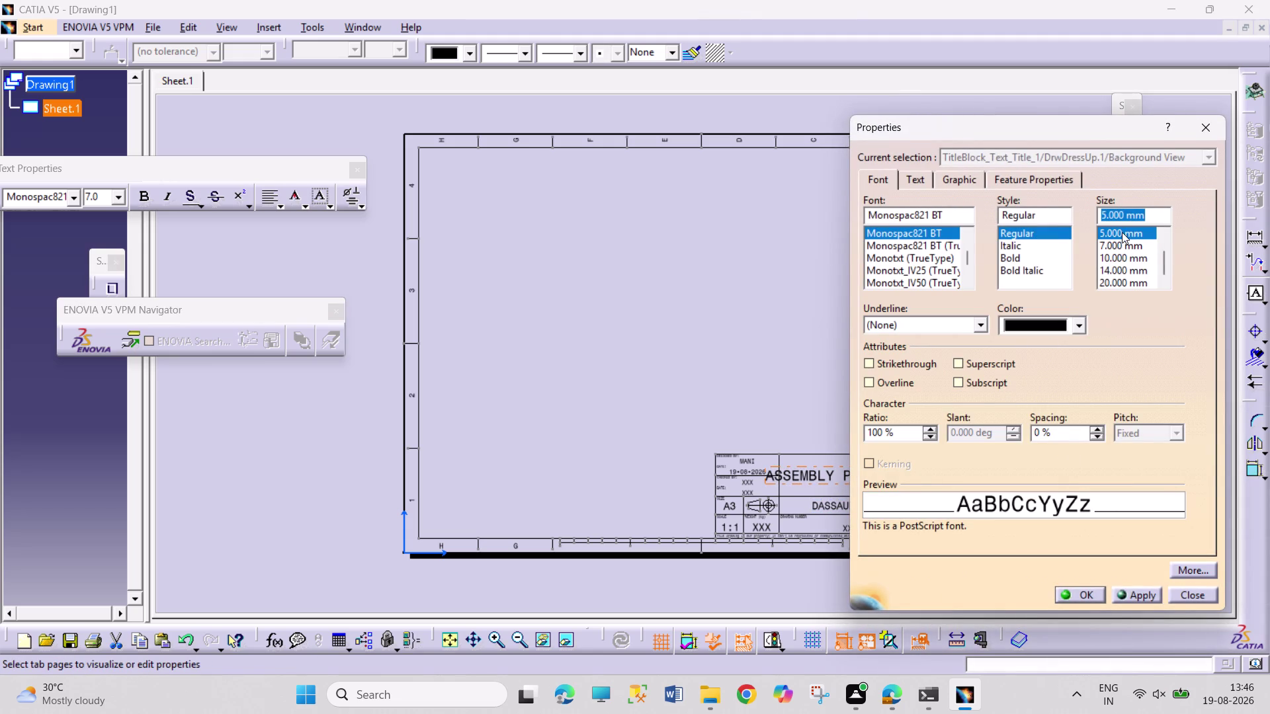
scroll(up, 3)
click(1126, 248)
click(1129, 254)
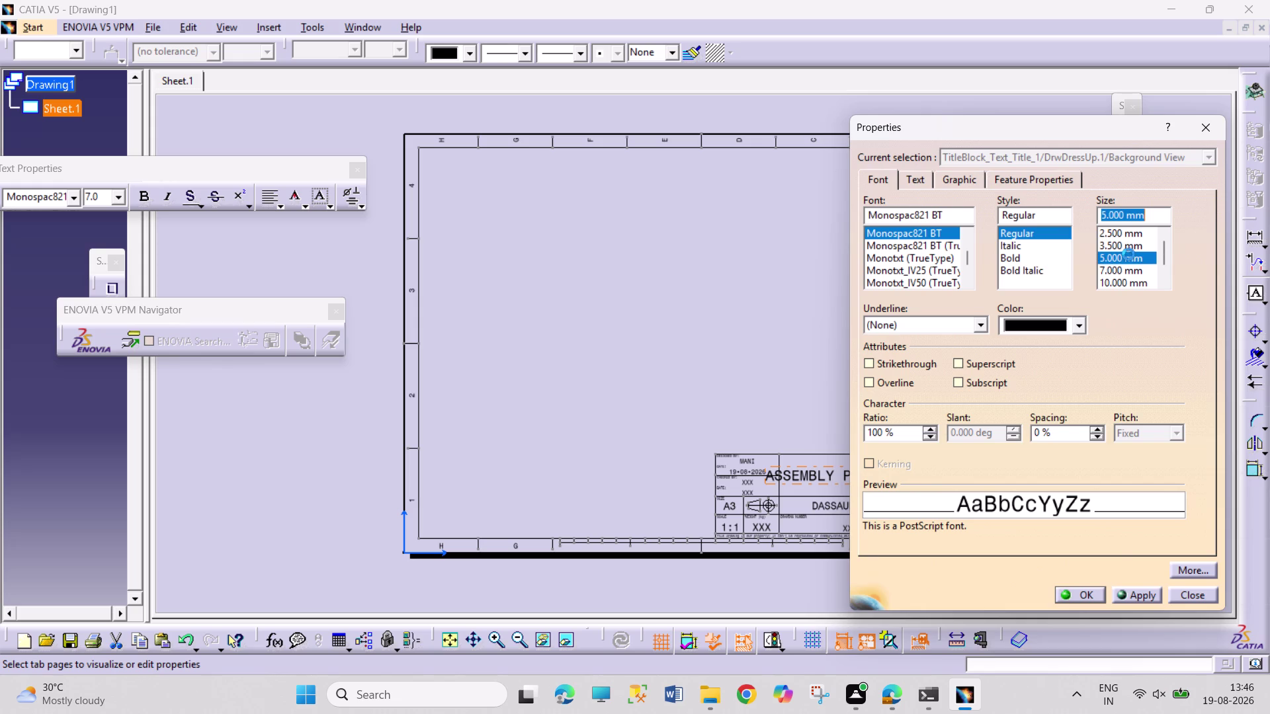
drag(1141, 590, 1133, 592)
click(1064, 601)
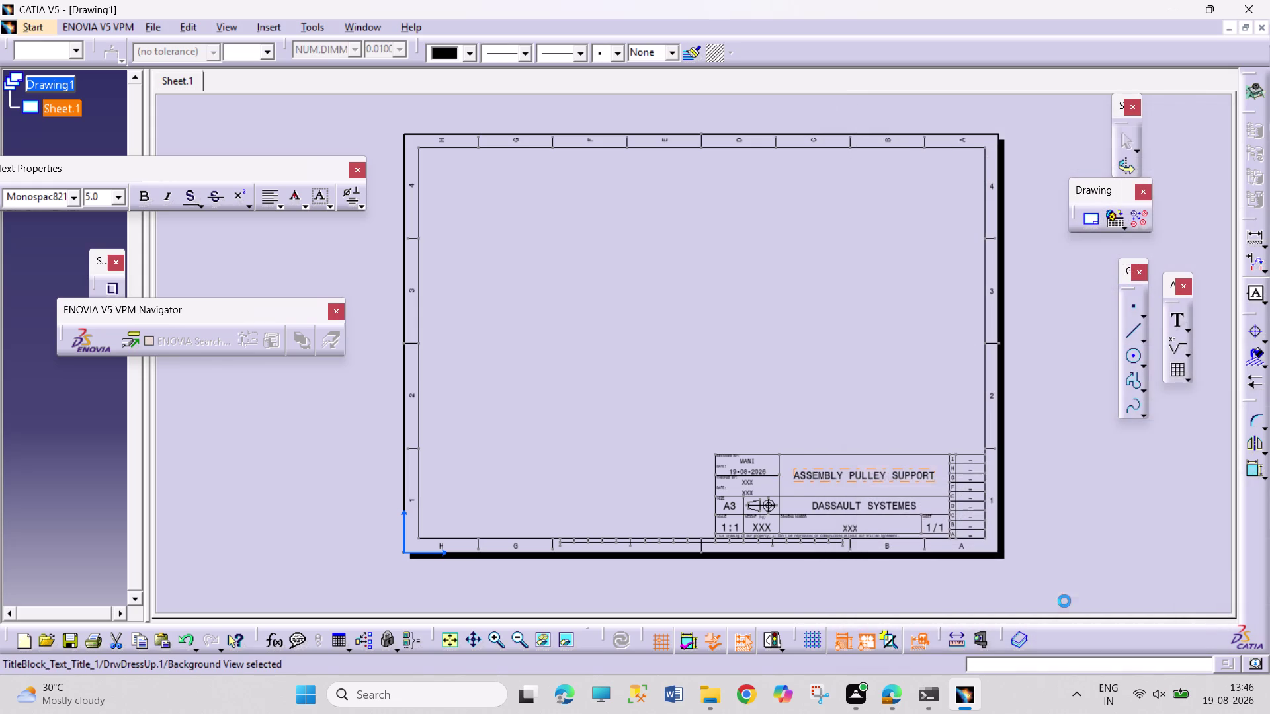
Enter 'T. PRAVEEN KUMAR' as the drawn-by name.
click(1105, 545)
double_click(752, 465)
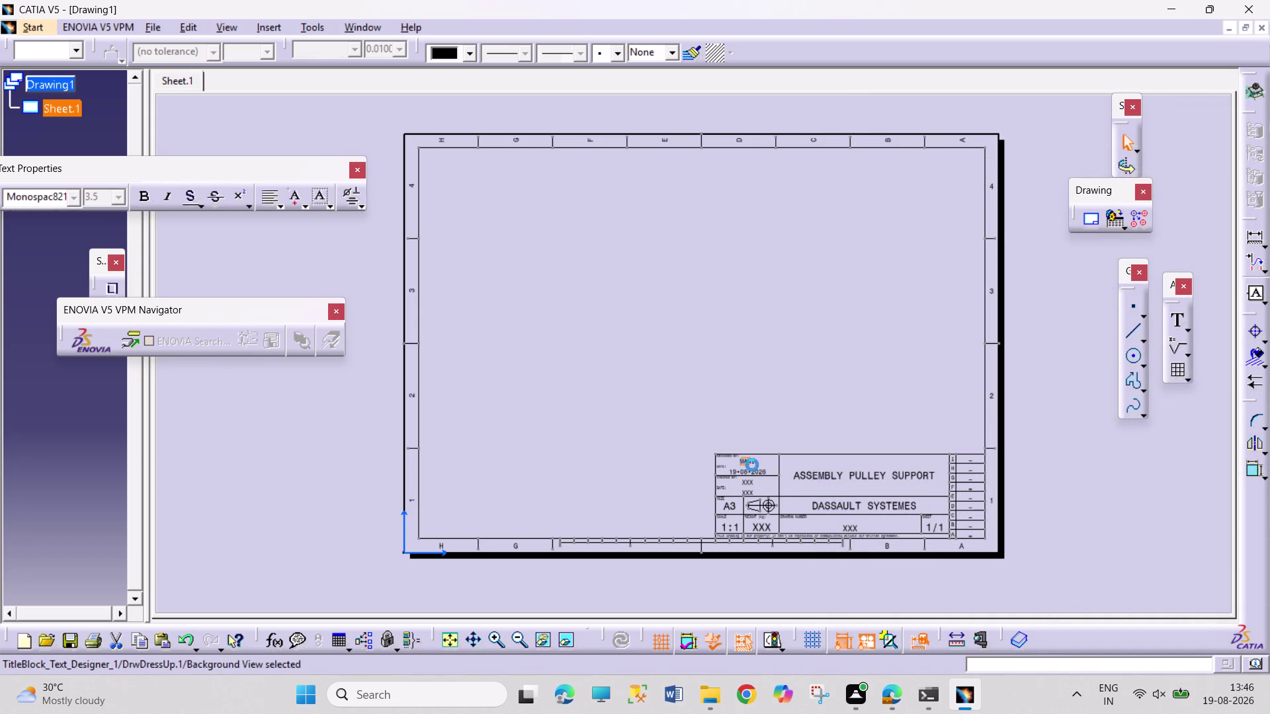
double_click(749, 460)
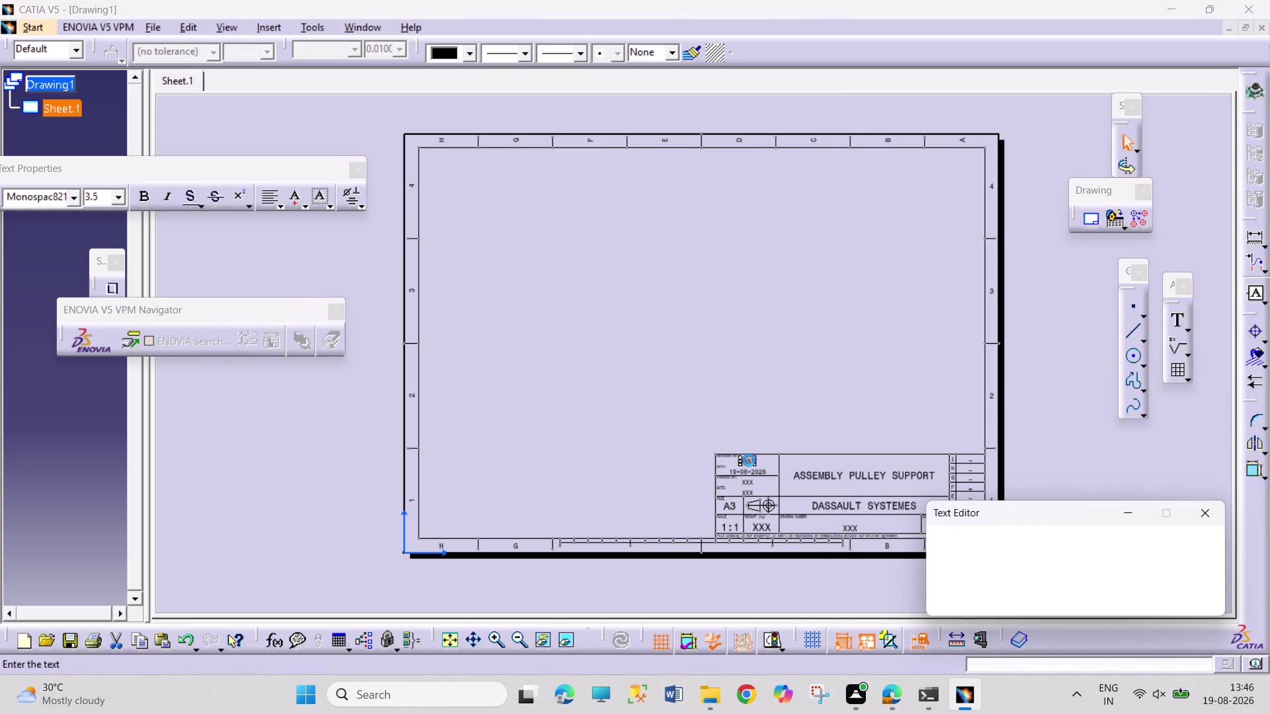
text(T.)
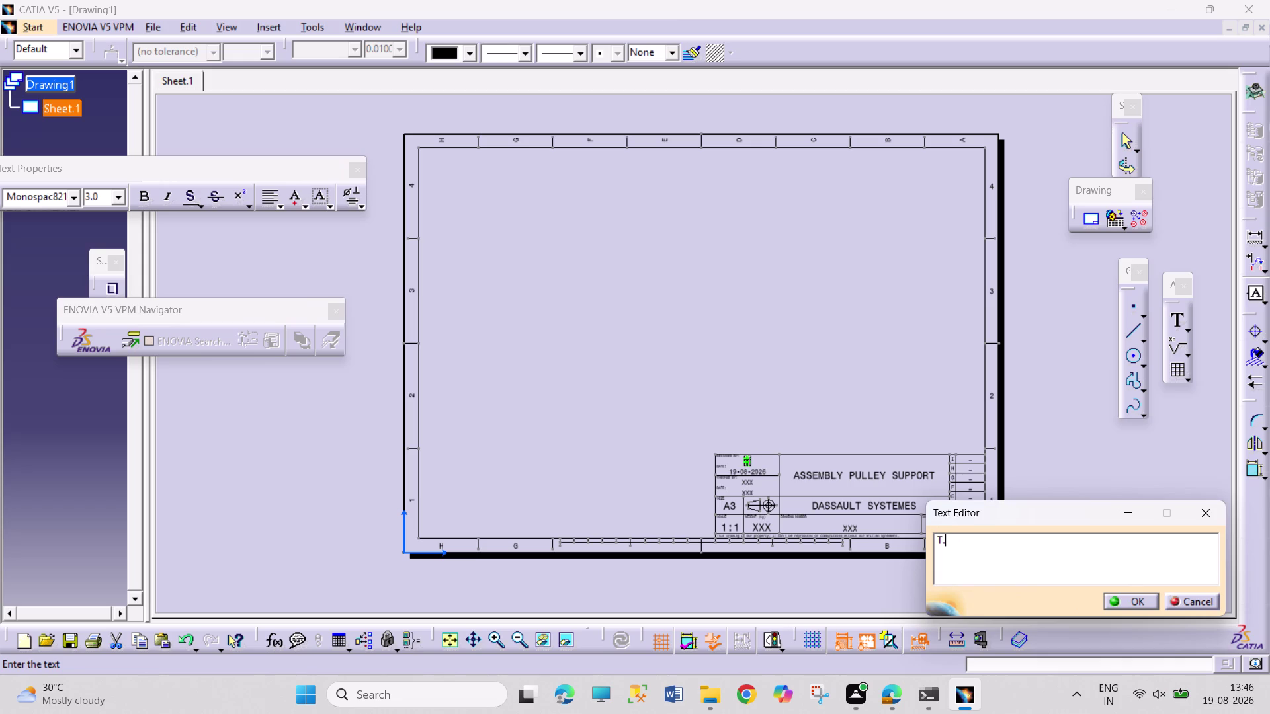
text(PRAVEE)
text(N KUMA)
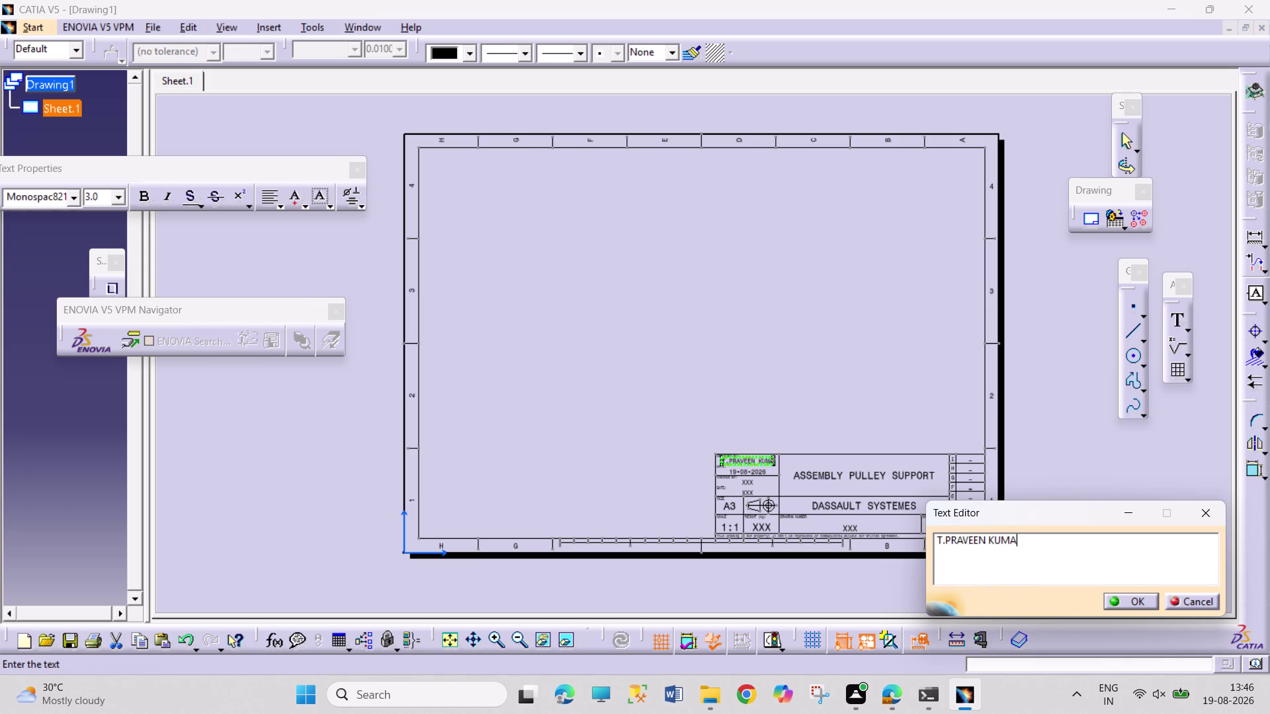
text(R)
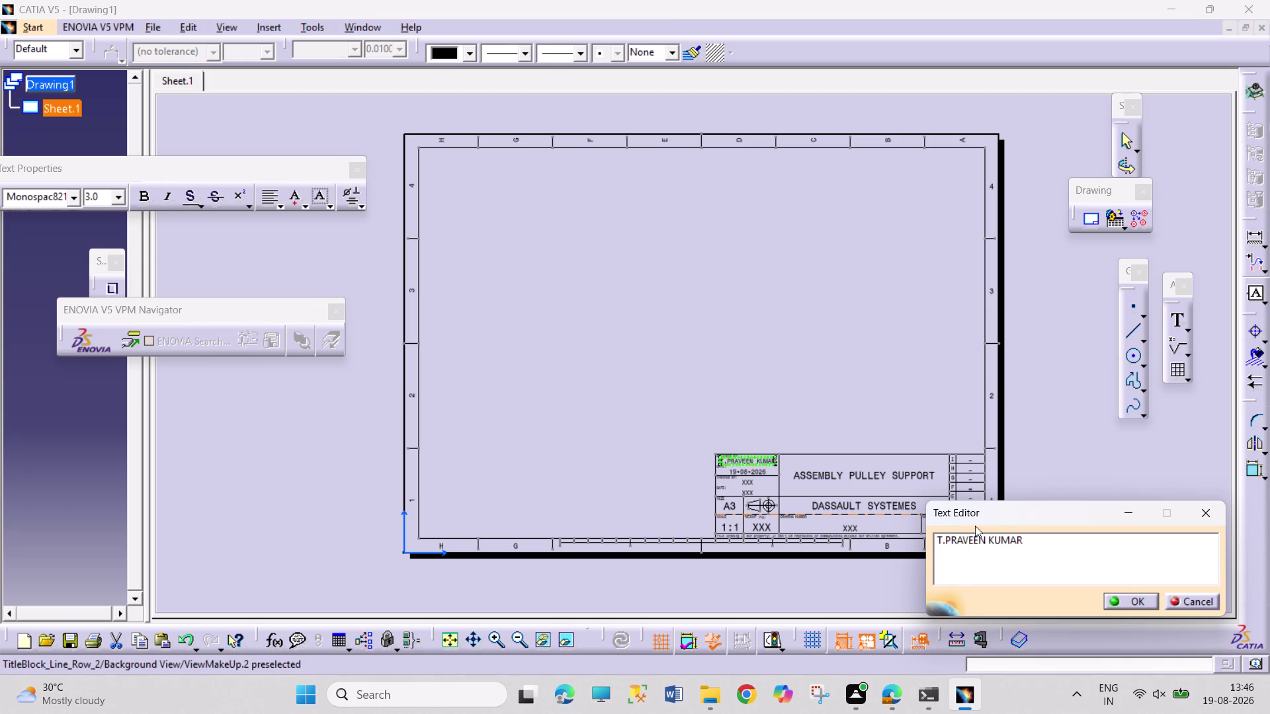
click(1126, 602)
click(1127, 479)
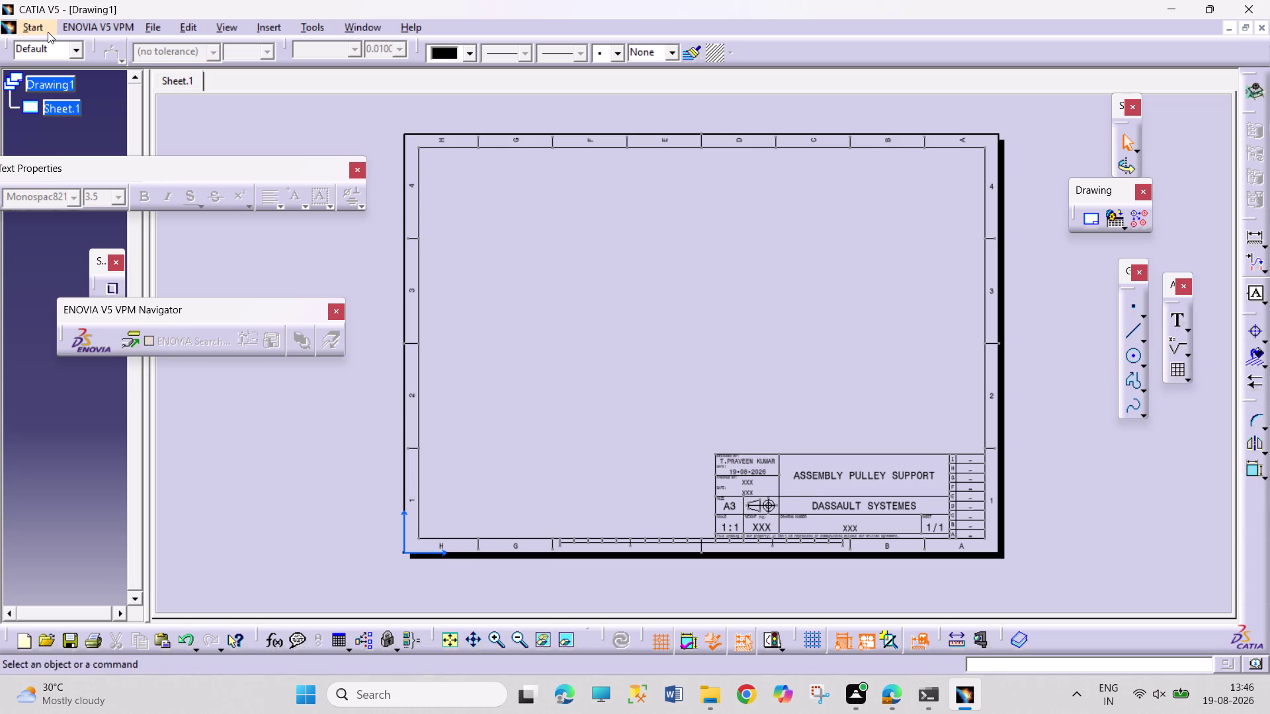
Return from the sheet background to the working views.
click(180, 26)
click(277, 454)
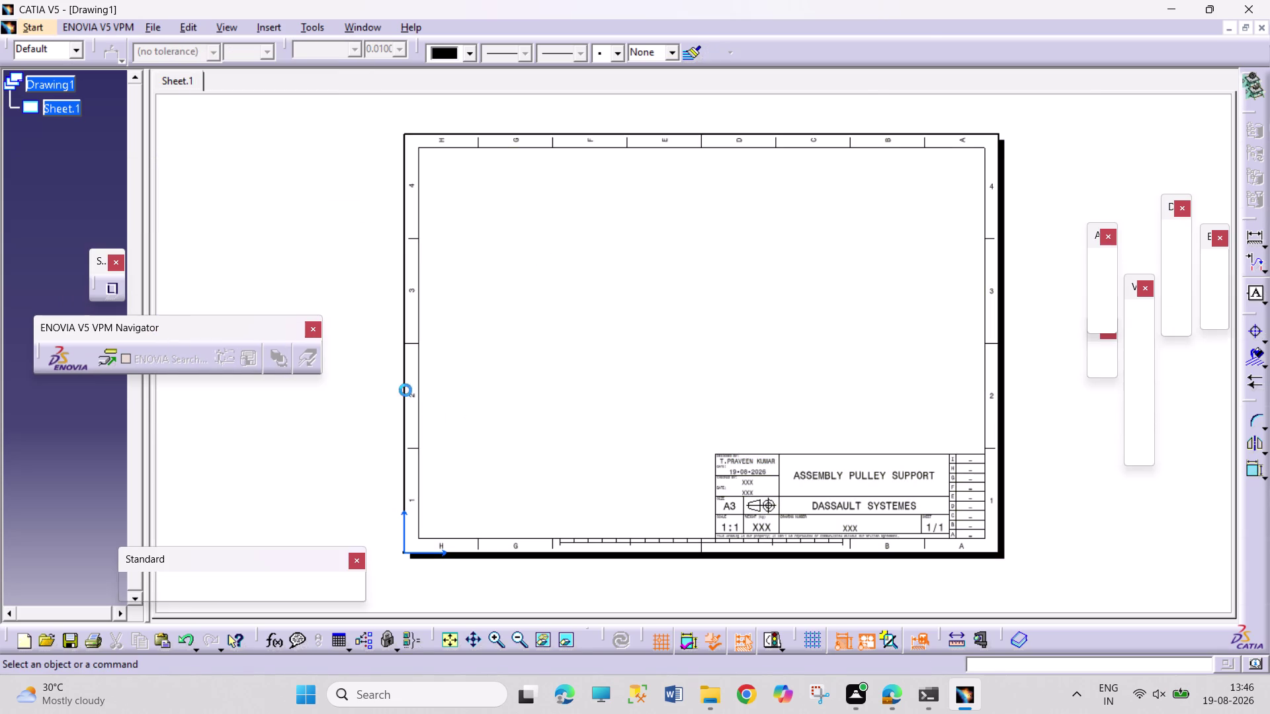
click(276, 30)
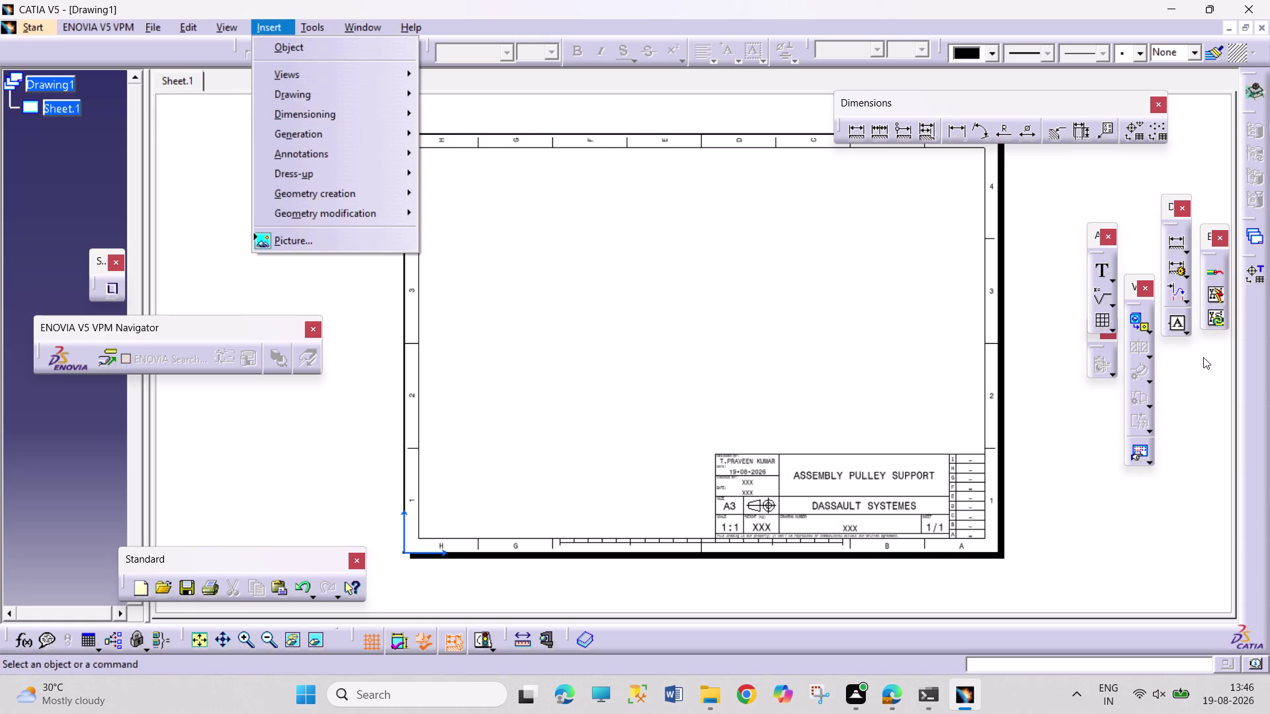
Launch the Front View projection command after one cancelled attempt.
click(1131, 319)
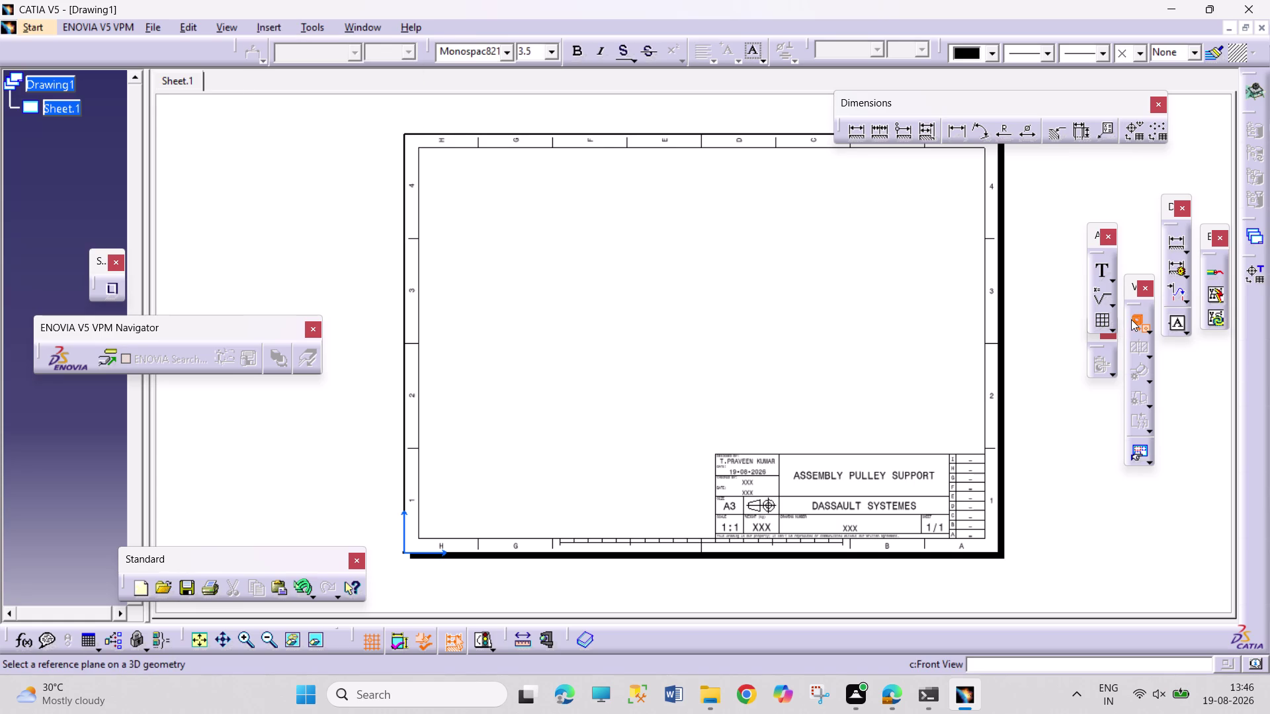
click(1140, 324)
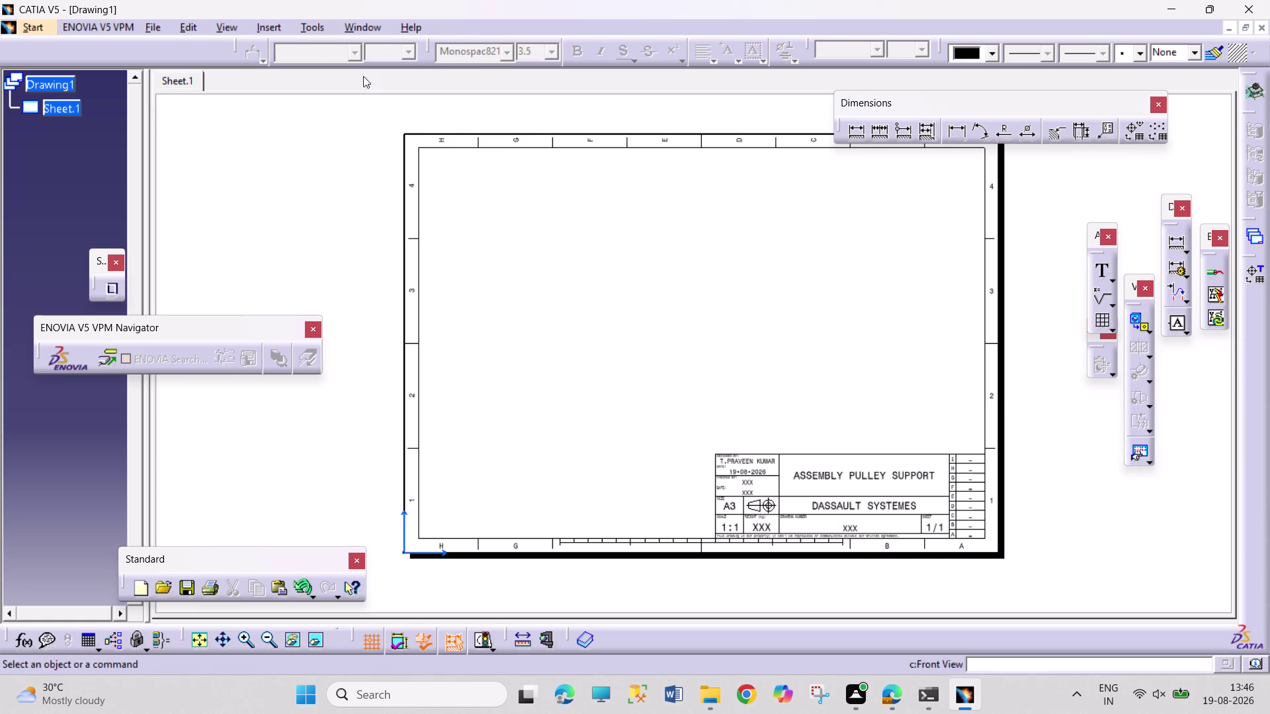
click(257, 28)
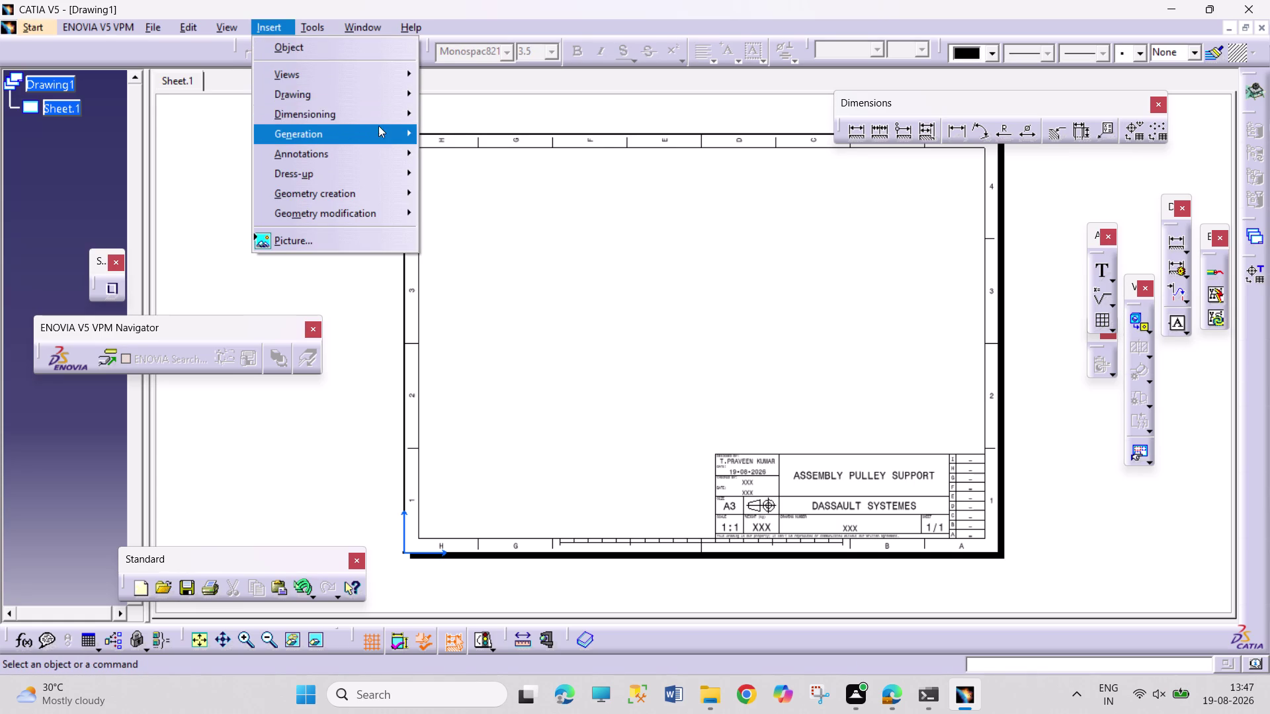
click(380, 82)
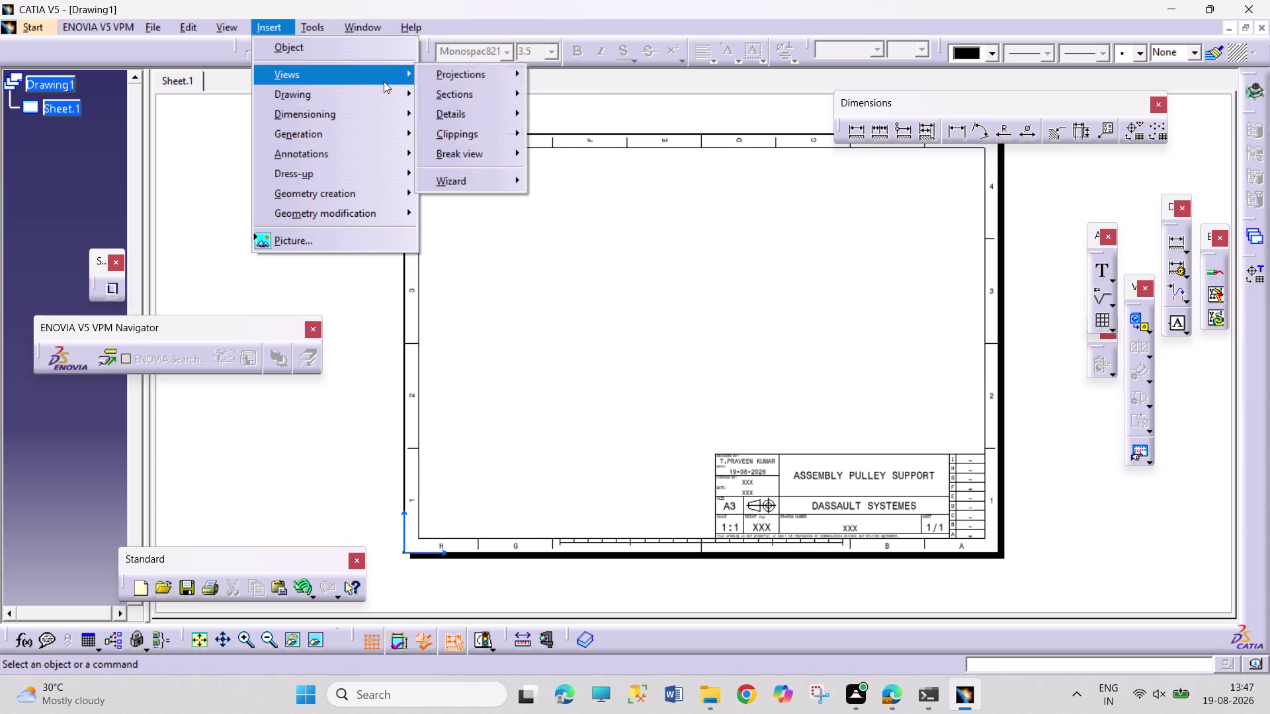
click(484, 82)
click(620, 79)
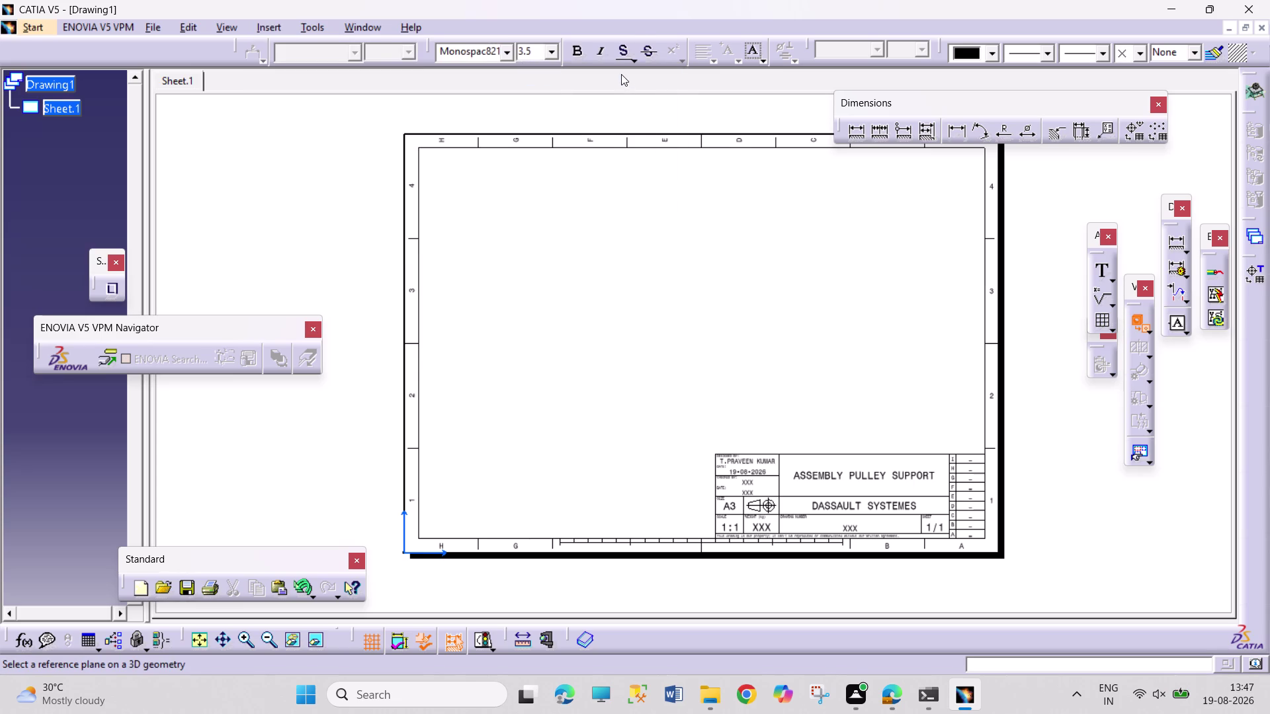
Pick the reference face in 1.PULLEY.CATPart to generate the front view.
click(366, 32)
click(433, 133)
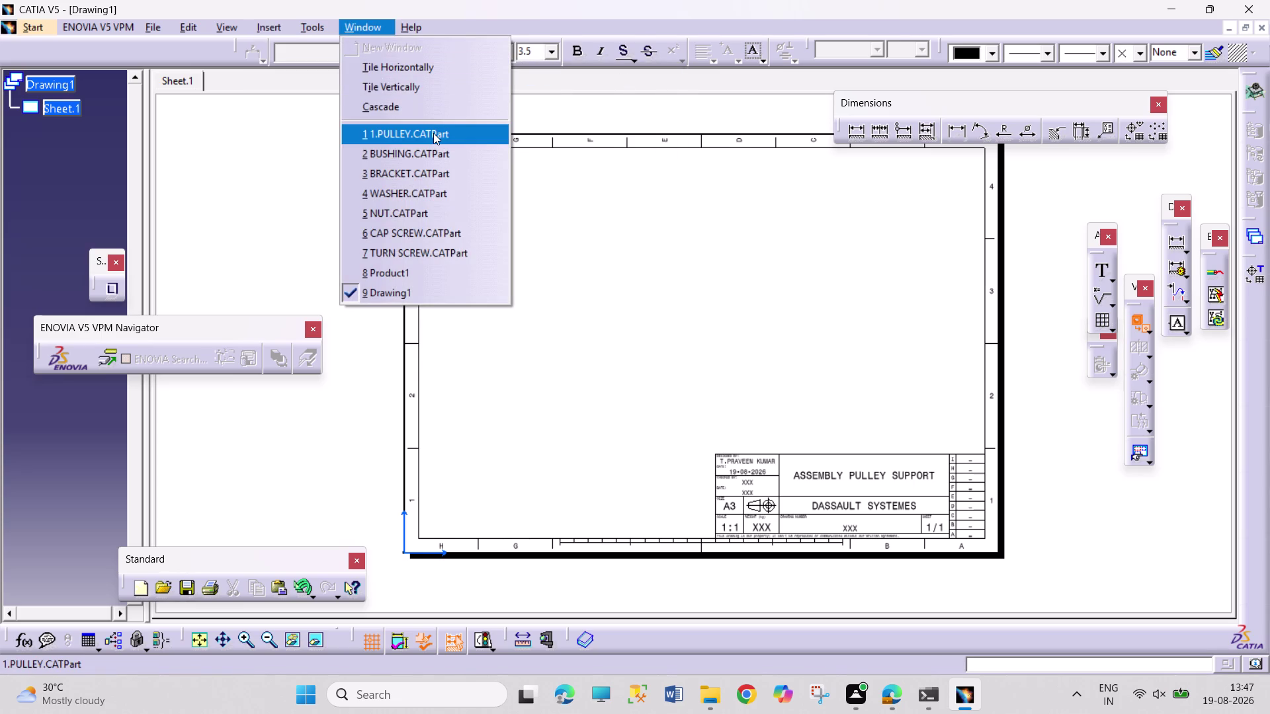
click(515, 253)
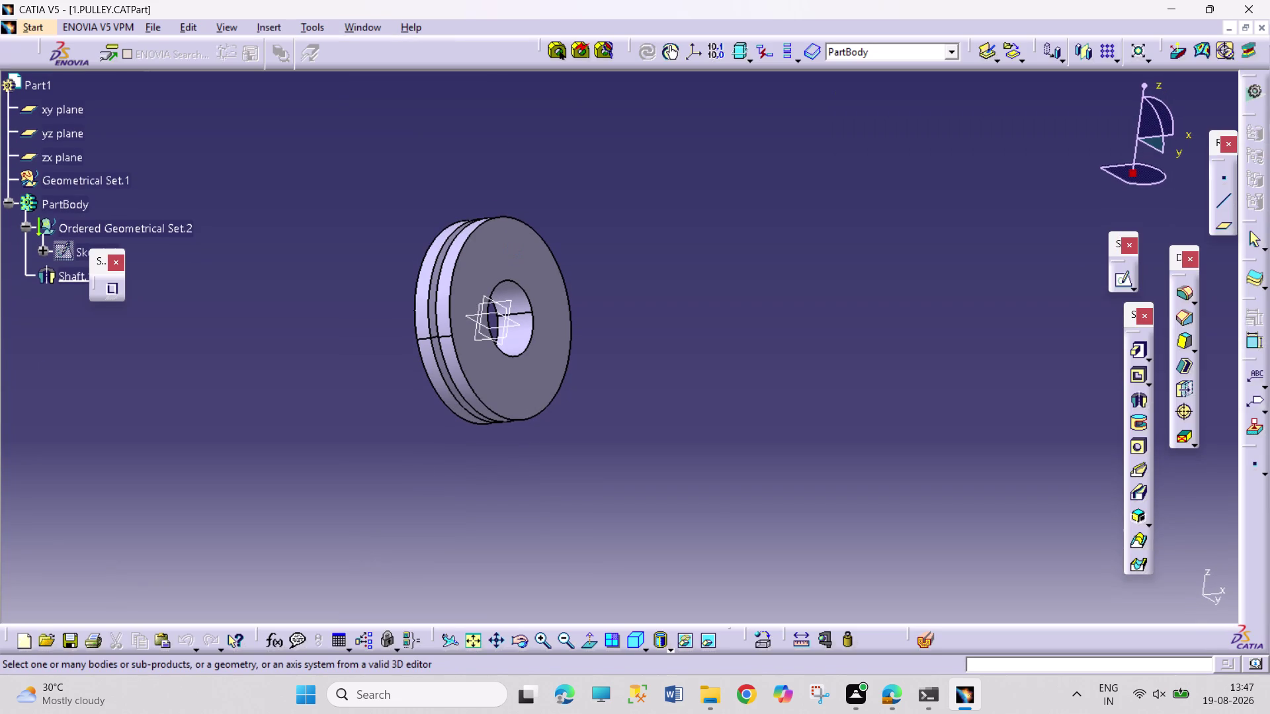
double_click(522, 248)
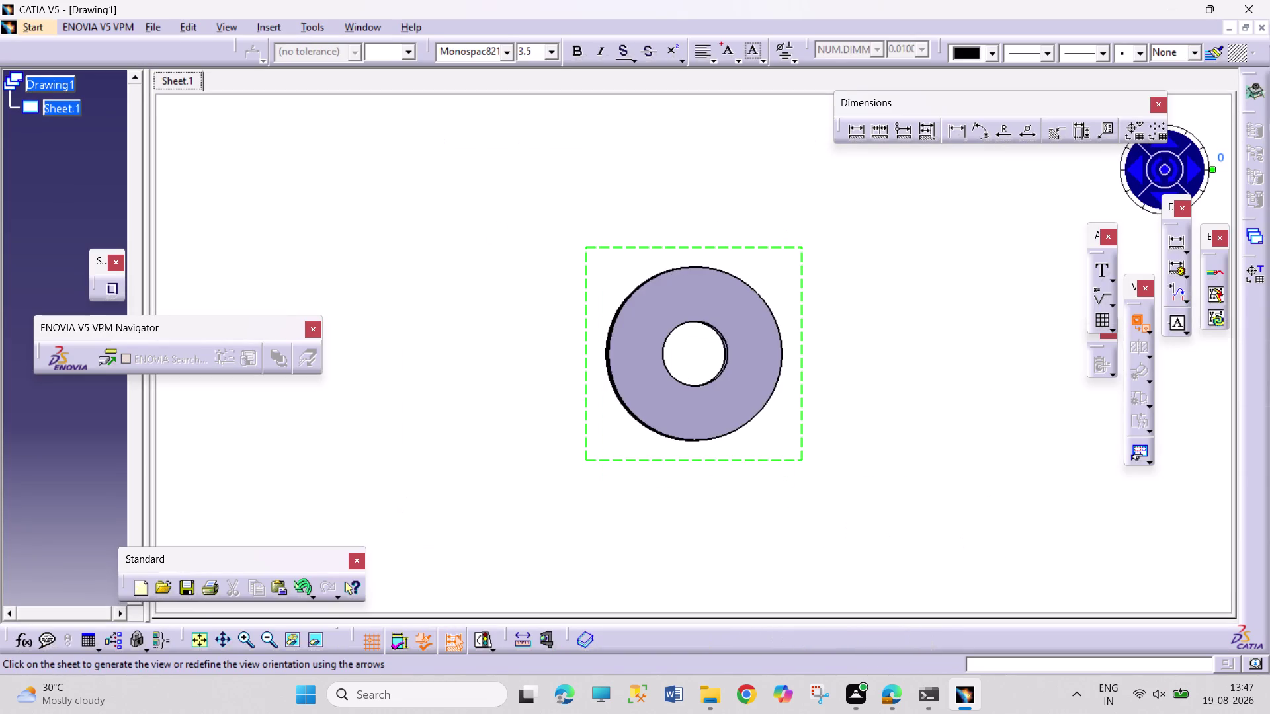
double_click(498, 229)
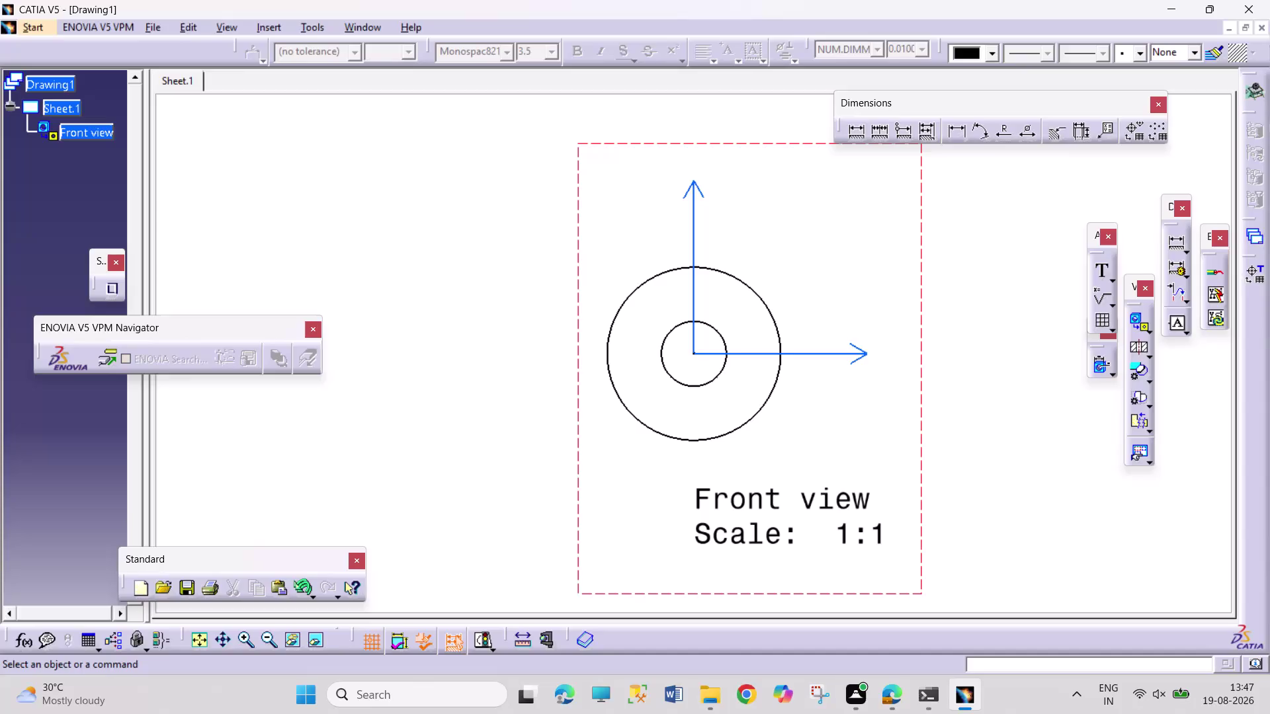
Move the front view into the sheet's top-left corner.
middle_drag(912, 294, 828, 466)
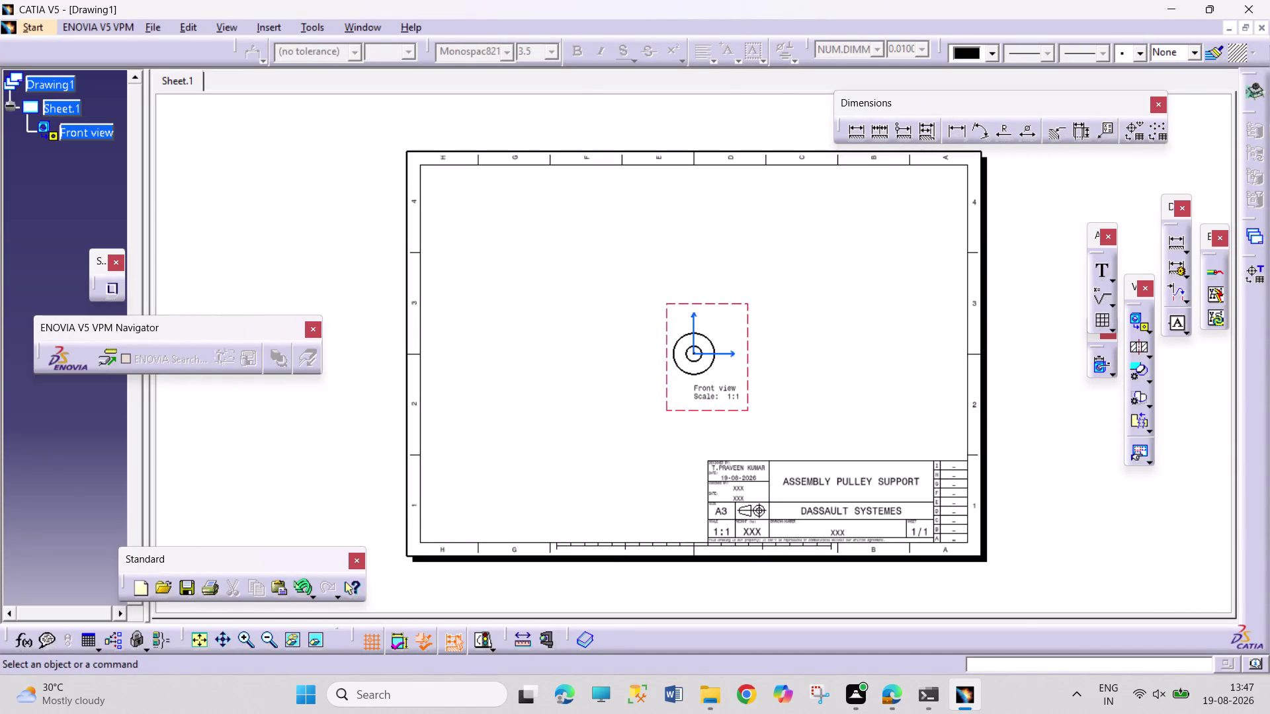
drag(749, 398, 514, 264)
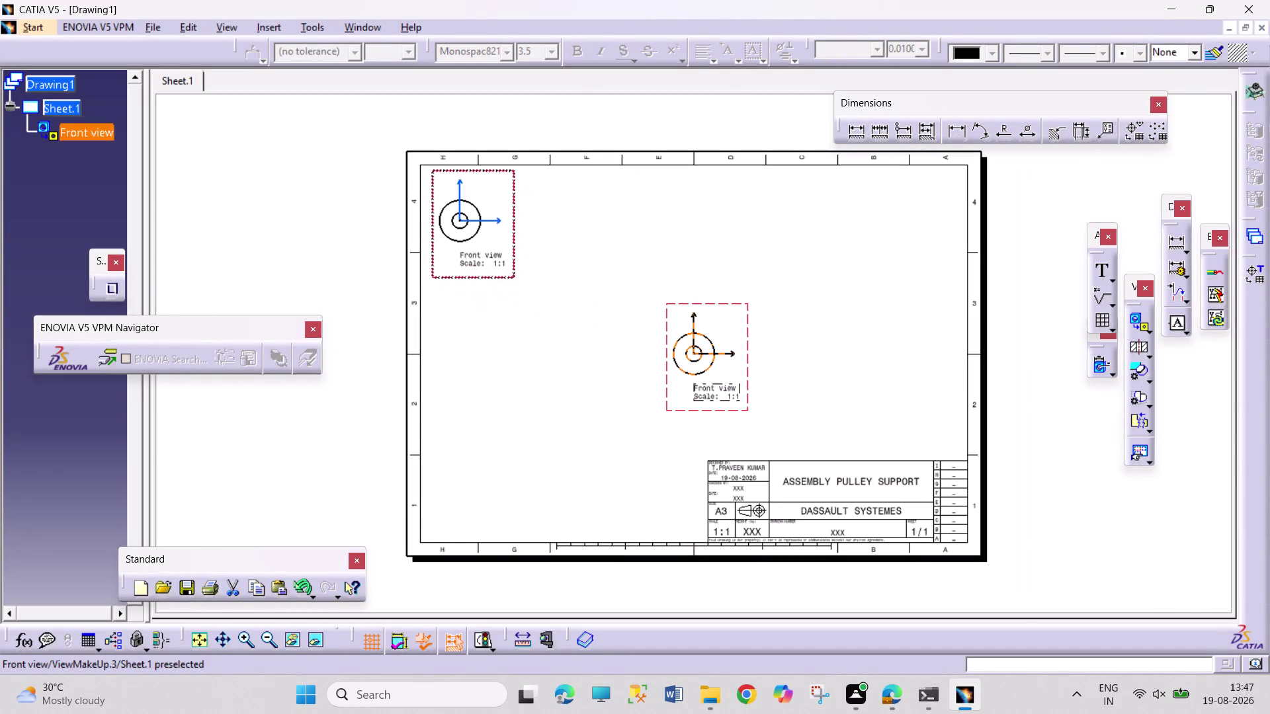
drag(513, 264, 517, 264)
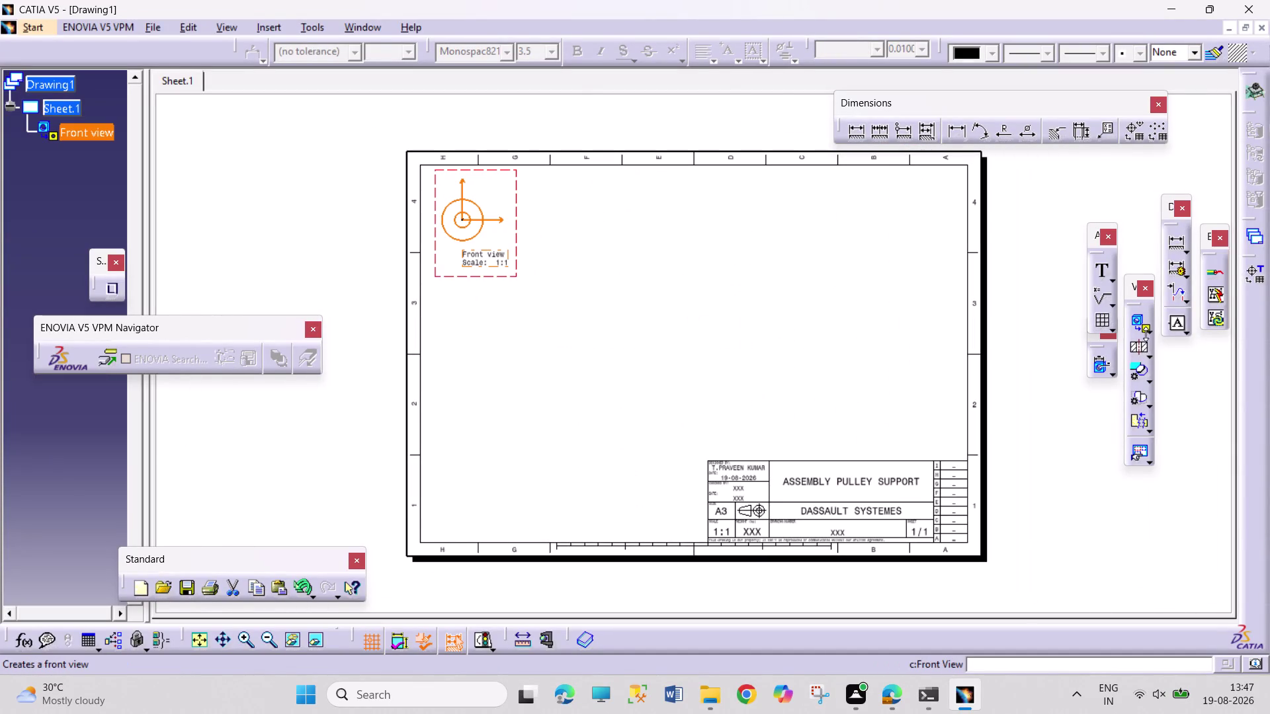
click(1146, 332)
Place a projected top view of the pulley beneath the front view.
click(1180, 351)
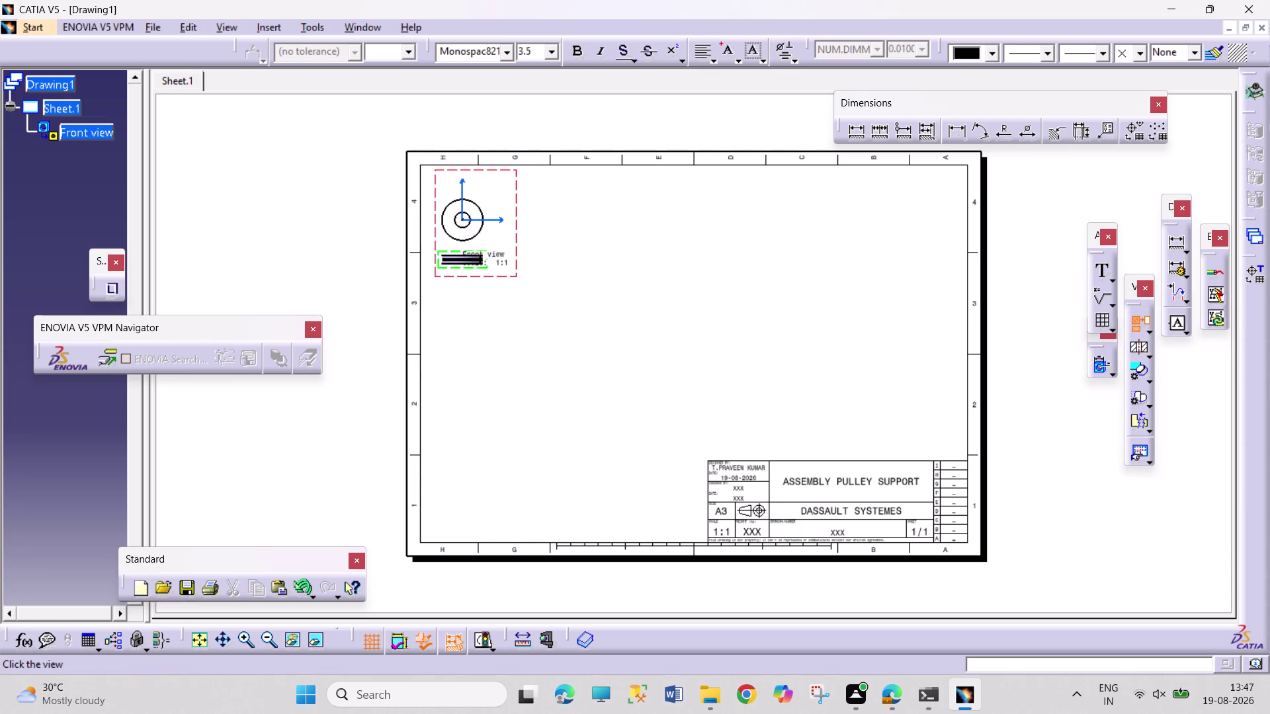
click(457, 315)
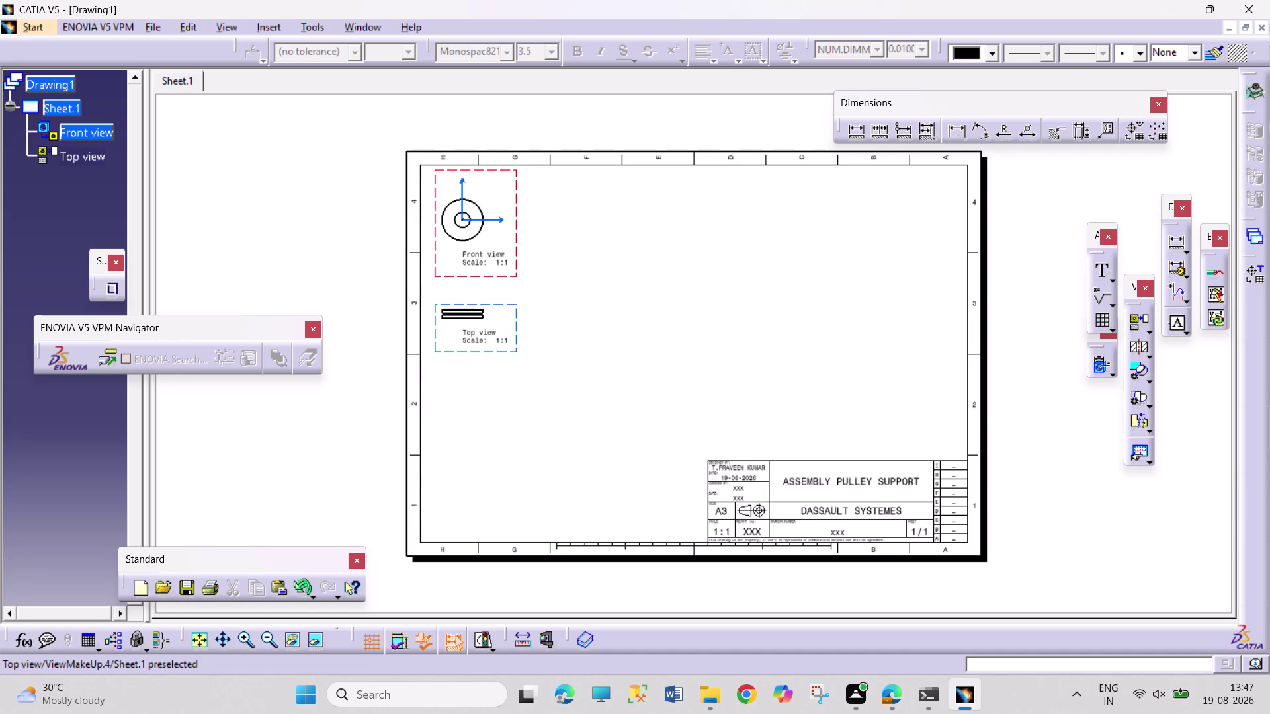
click(1133, 347)
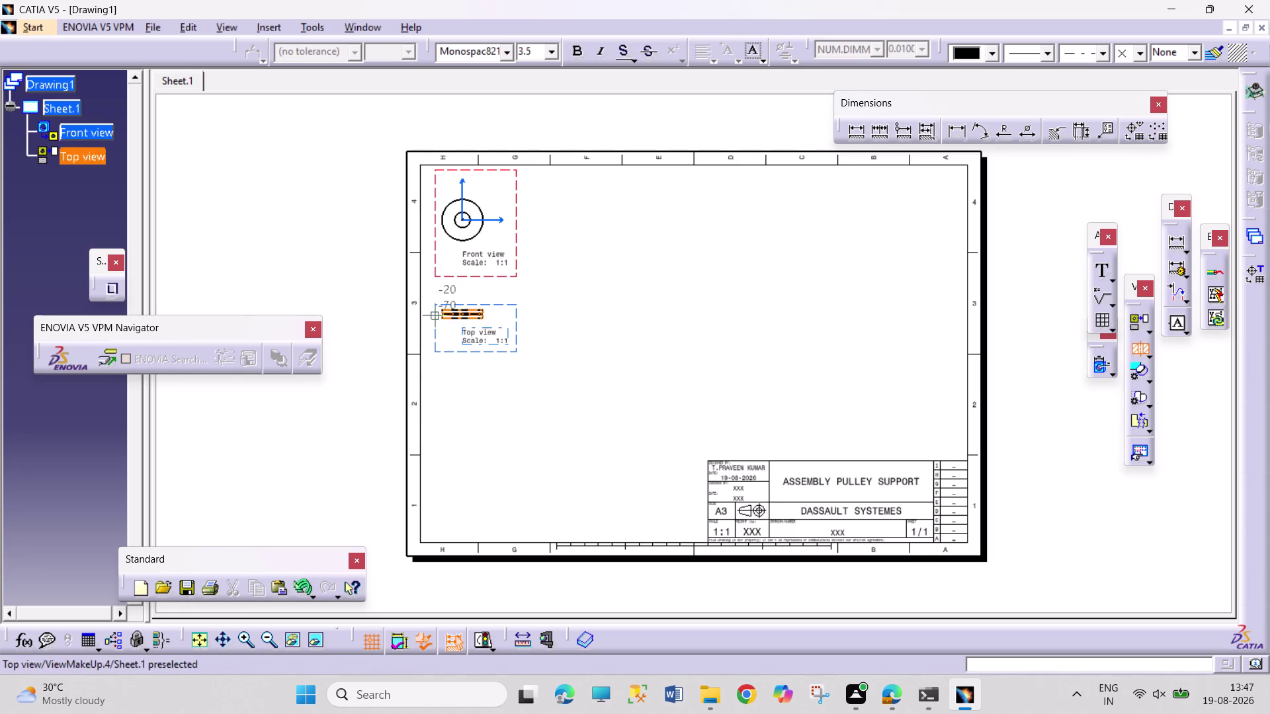
middle_drag(450, 333, 463, 242)
middle_drag(487, 290, 895, 387)
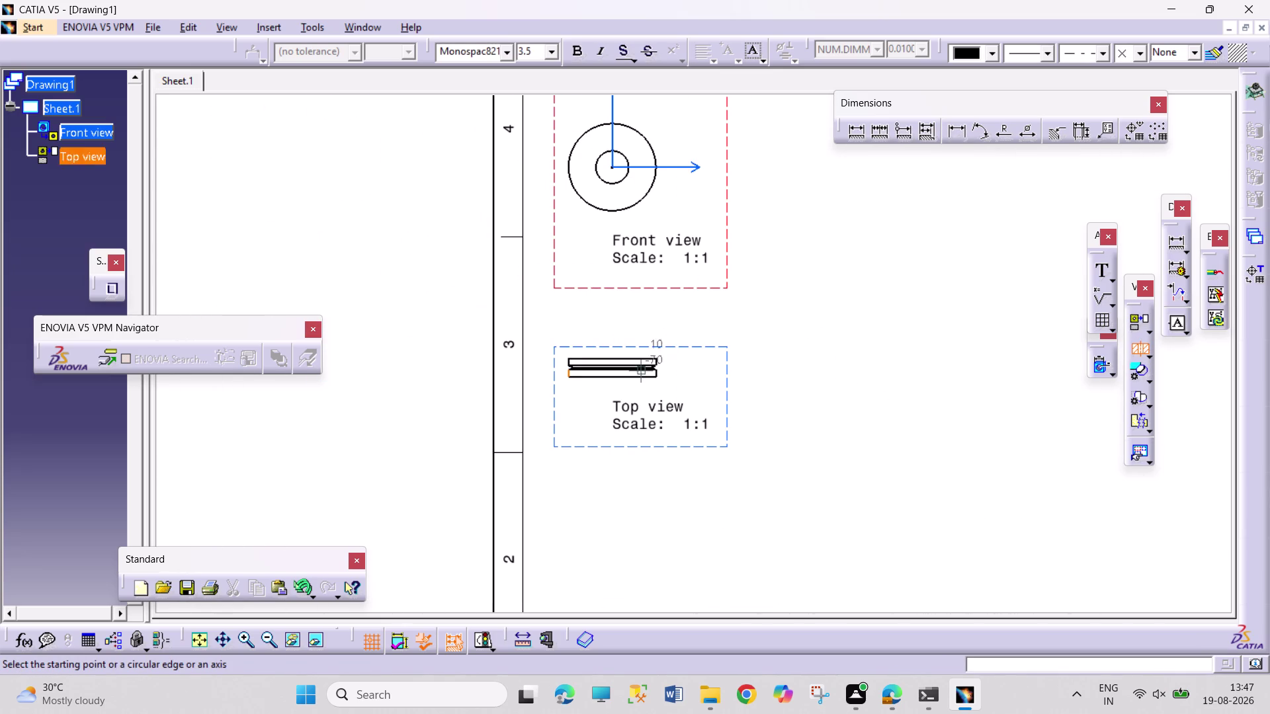
click(543, 373)
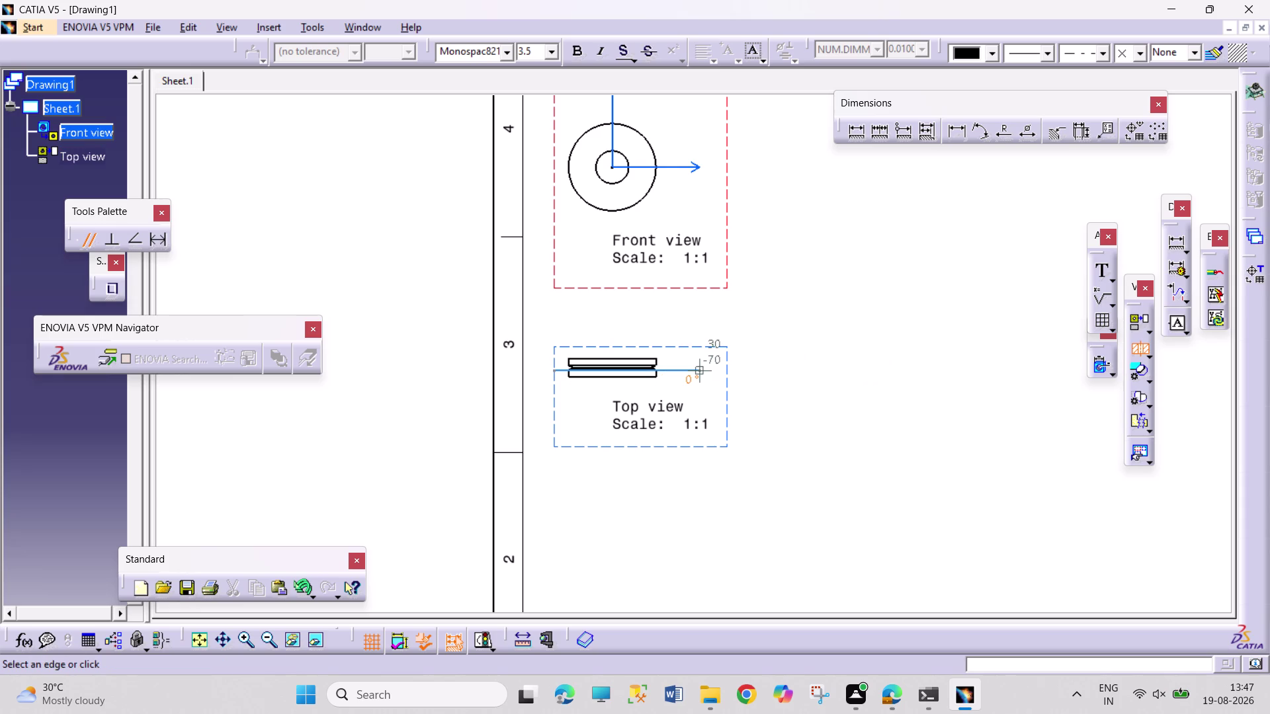
click(692, 369)
double_click(693, 369)
click(811, 322)
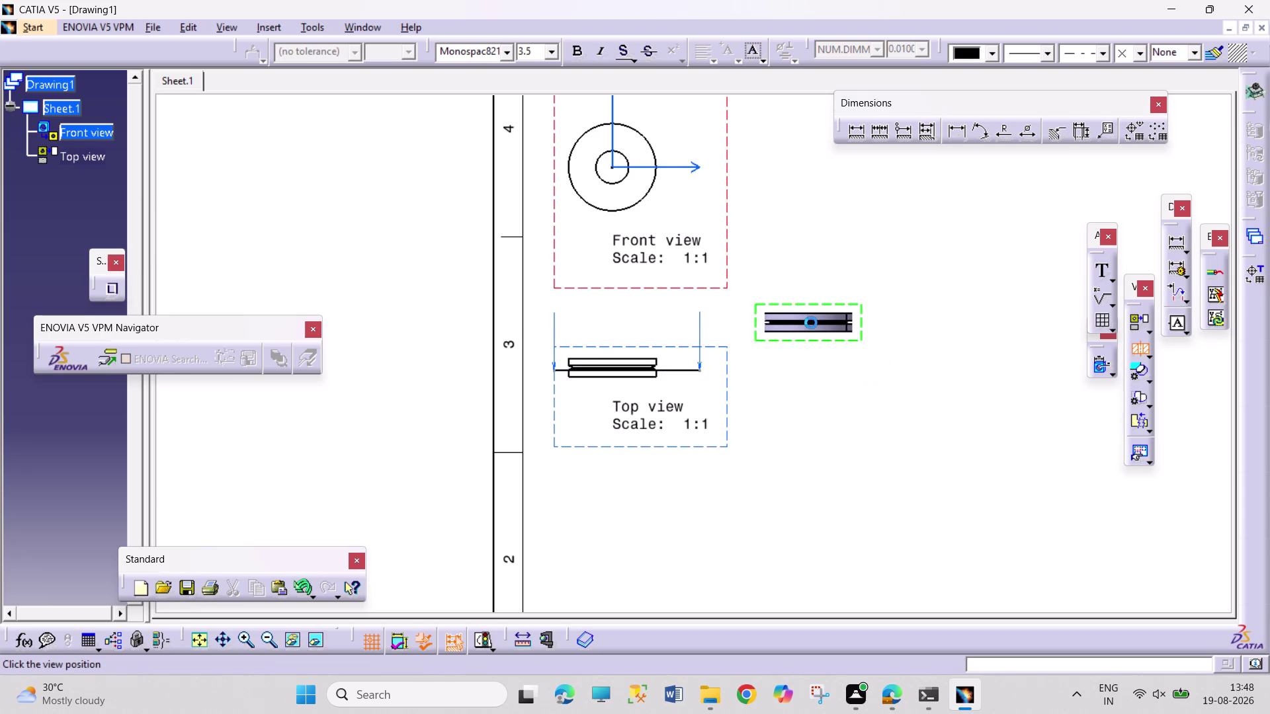
click(759, 378)
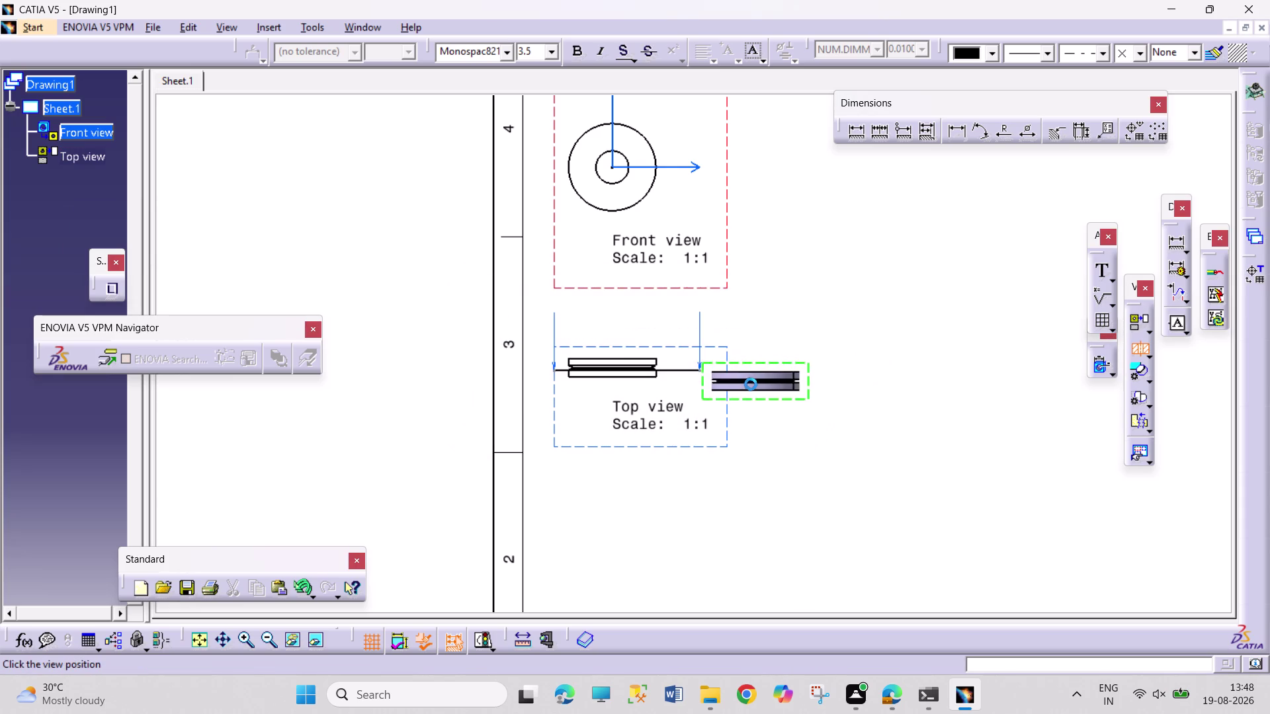
double_click(653, 531)
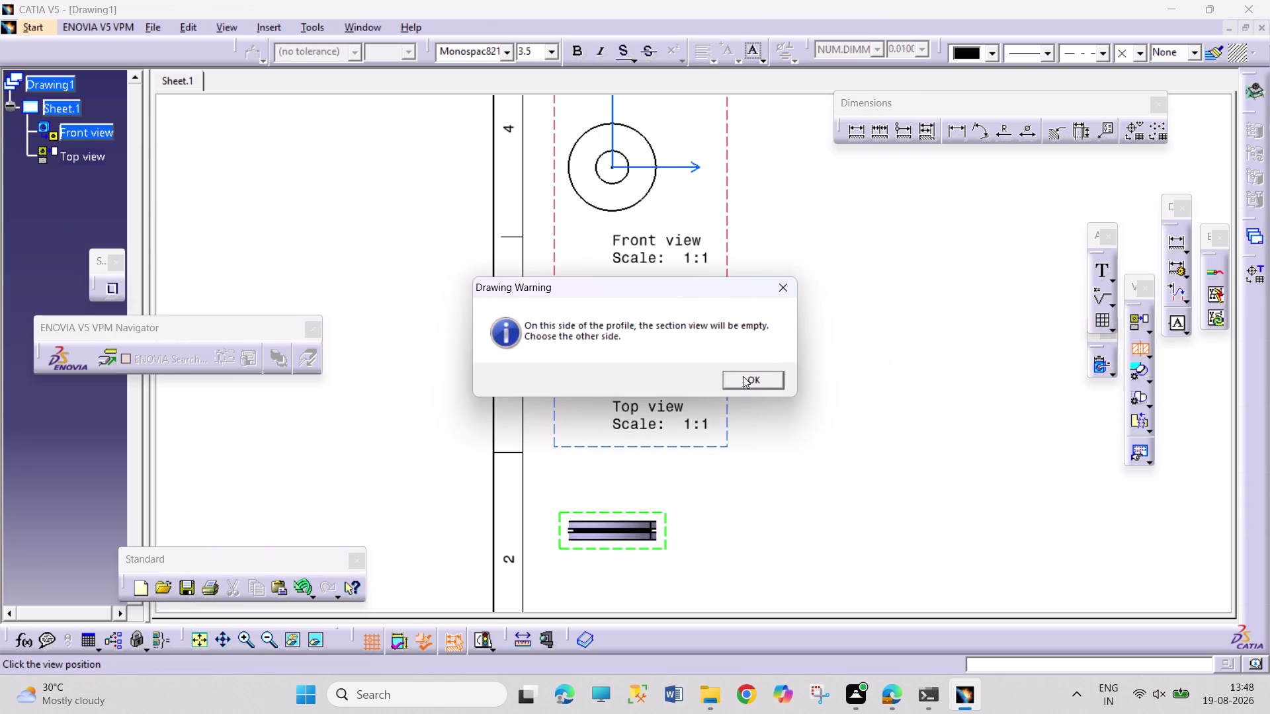
click(743, 377)
double_click(646, 268)
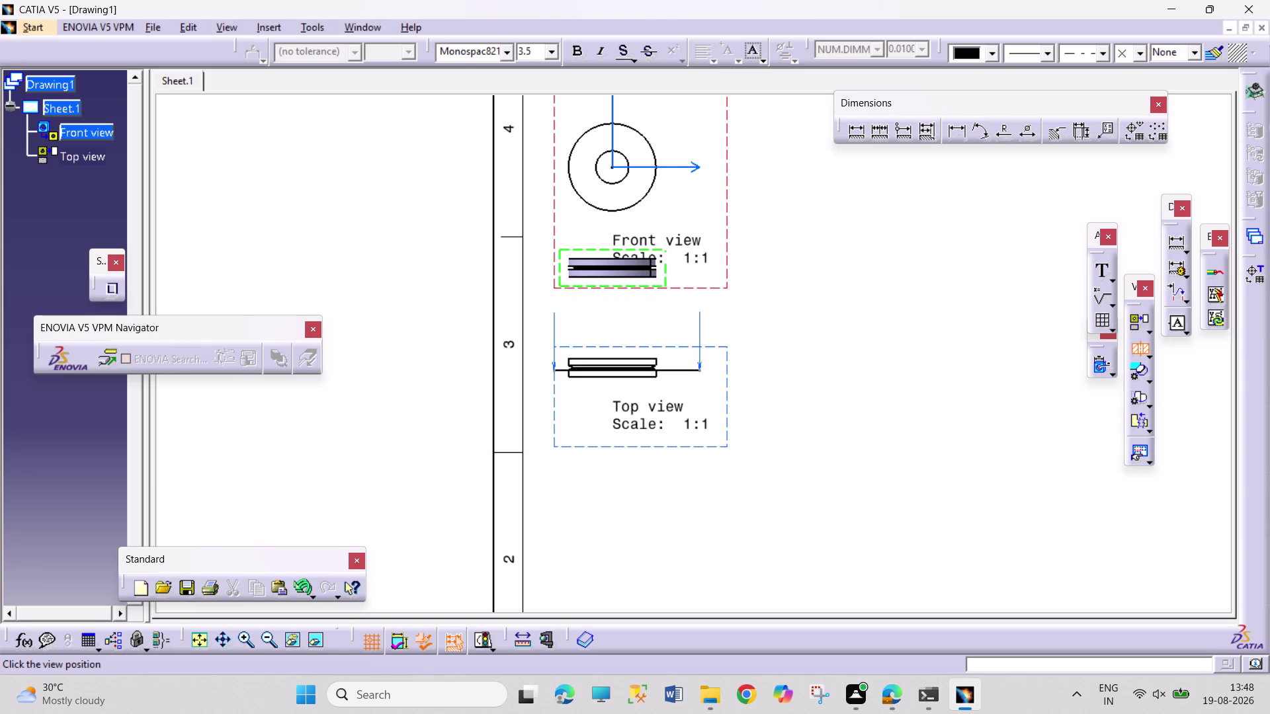
click(765, 382)
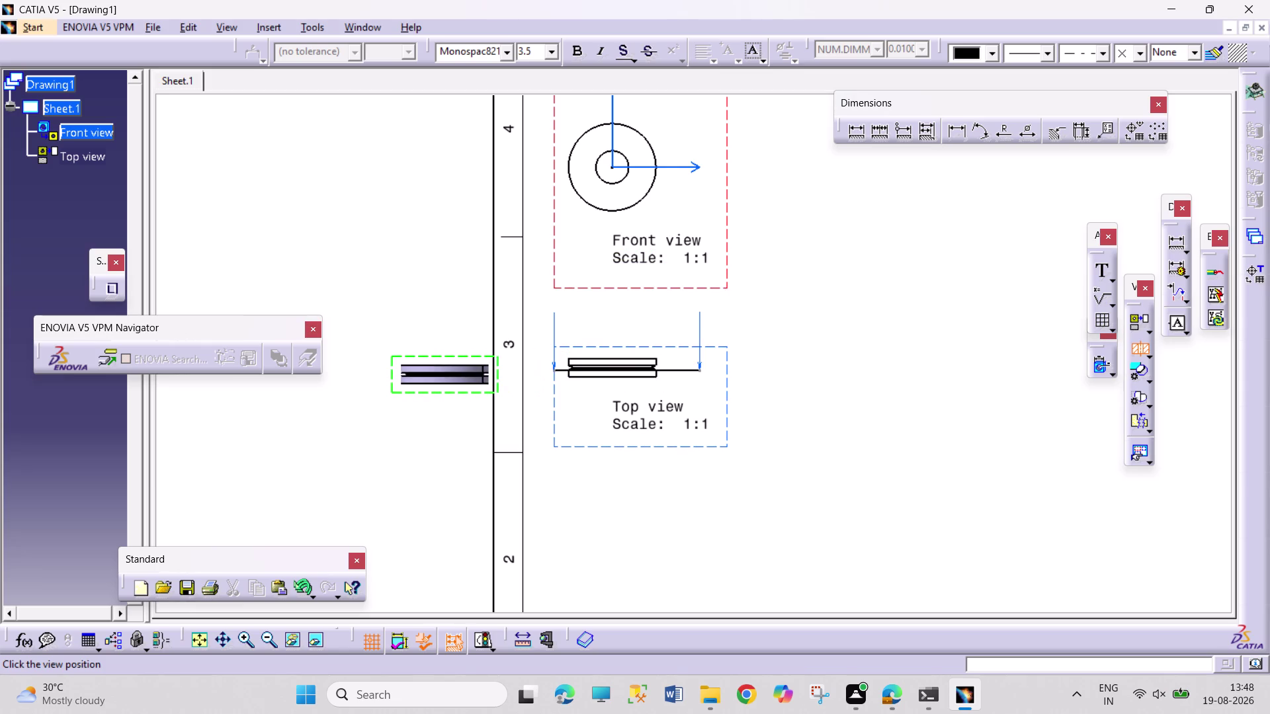
double_click(442, 375)
click(739, 380)
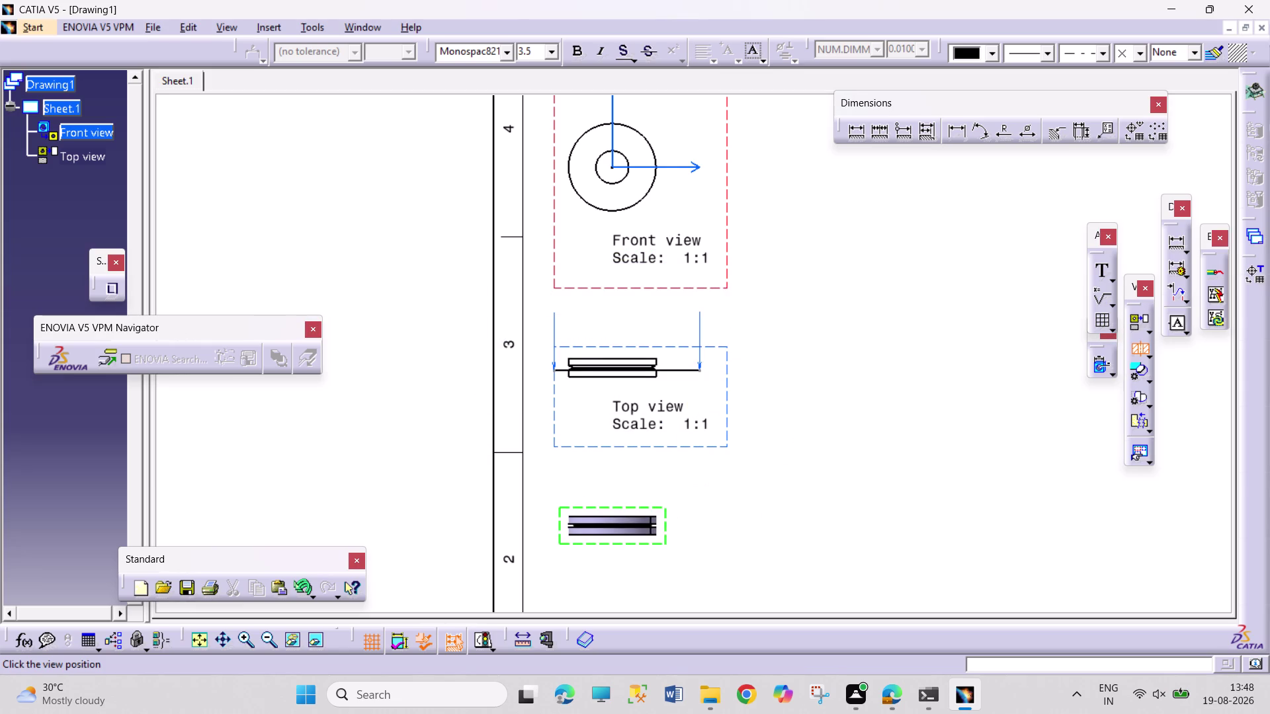
double_click(653, 528)
click(779, 293)
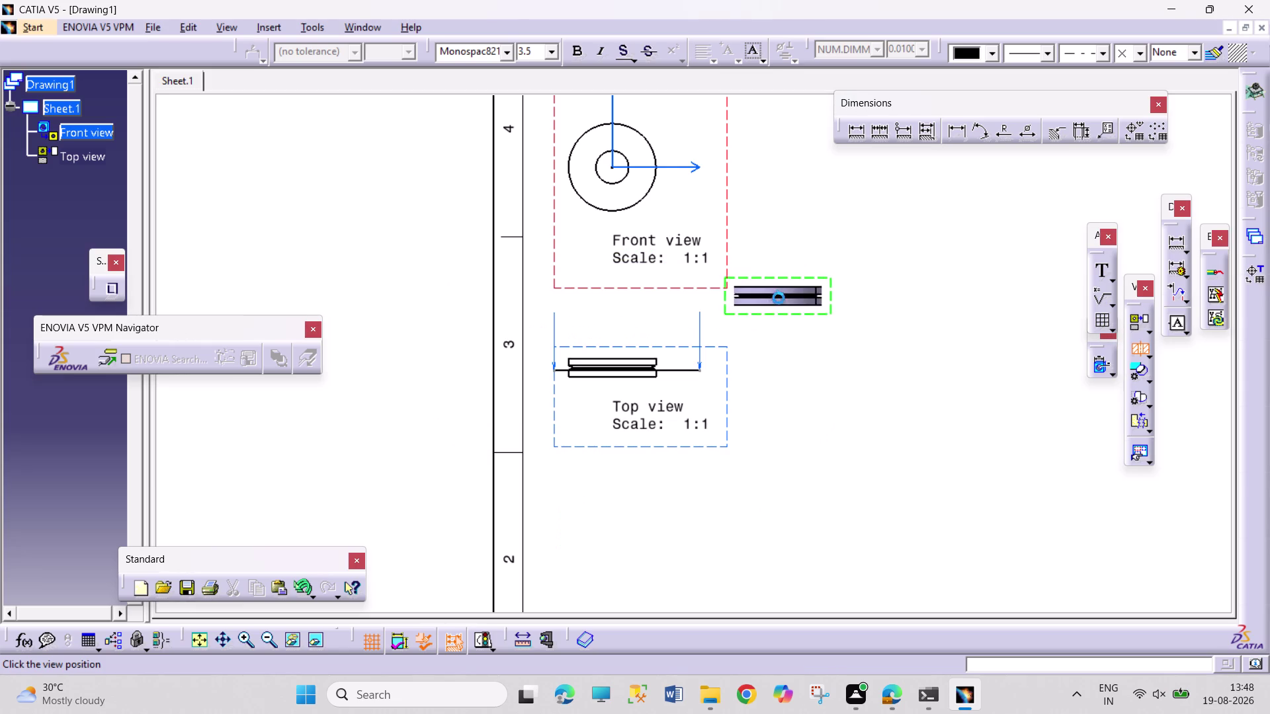
key(Escape)
key(Escape)
key(Escape)
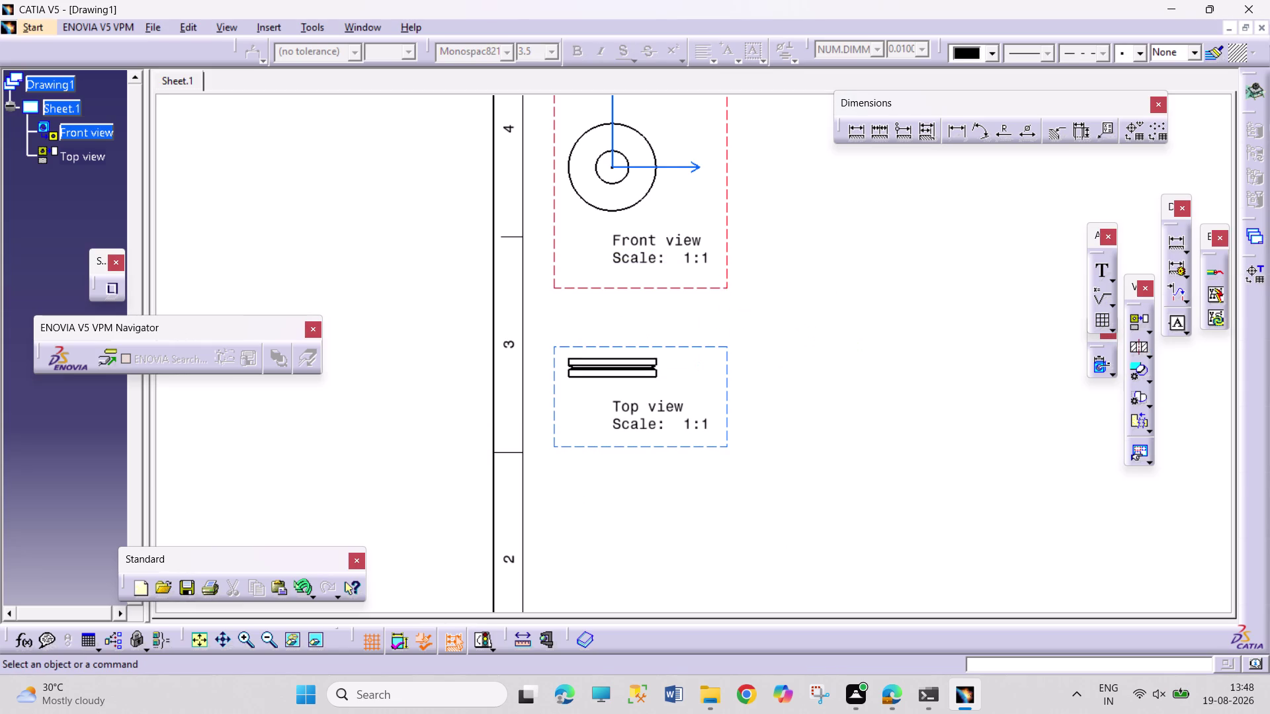
middle_drag(829, 306, 826, 352)
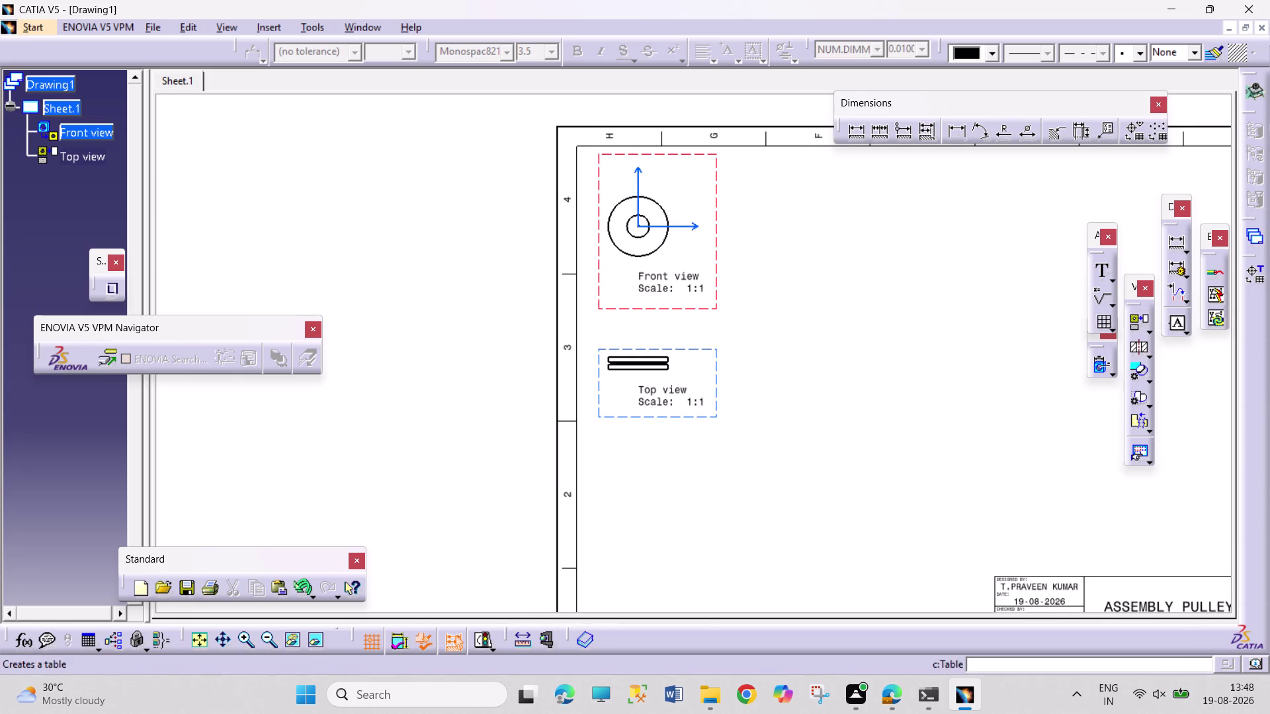
Cancel the pending section command and activate the top view.
double_click(817, 347)
key(Escape)
key(Escape)
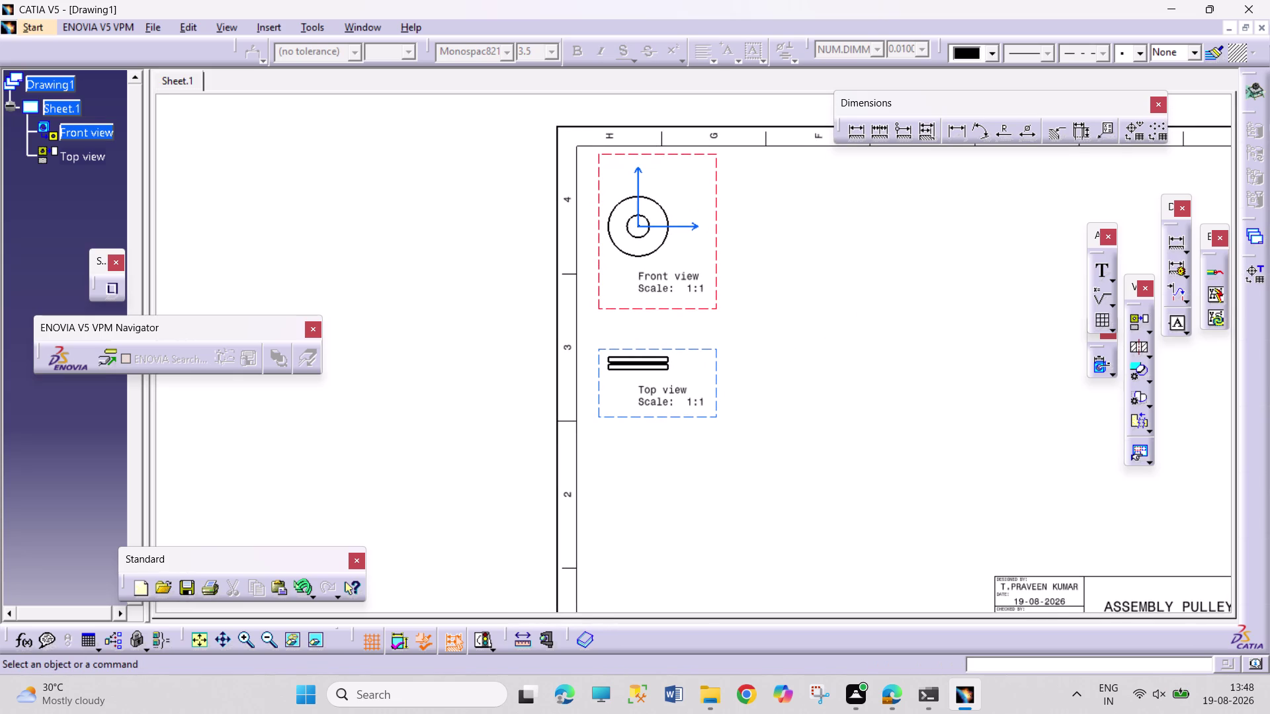
key(Escape)
key(Escape)
key(Escape)
key(Escape)
key(Escape)
key(Escape)
double_click(717, 381)
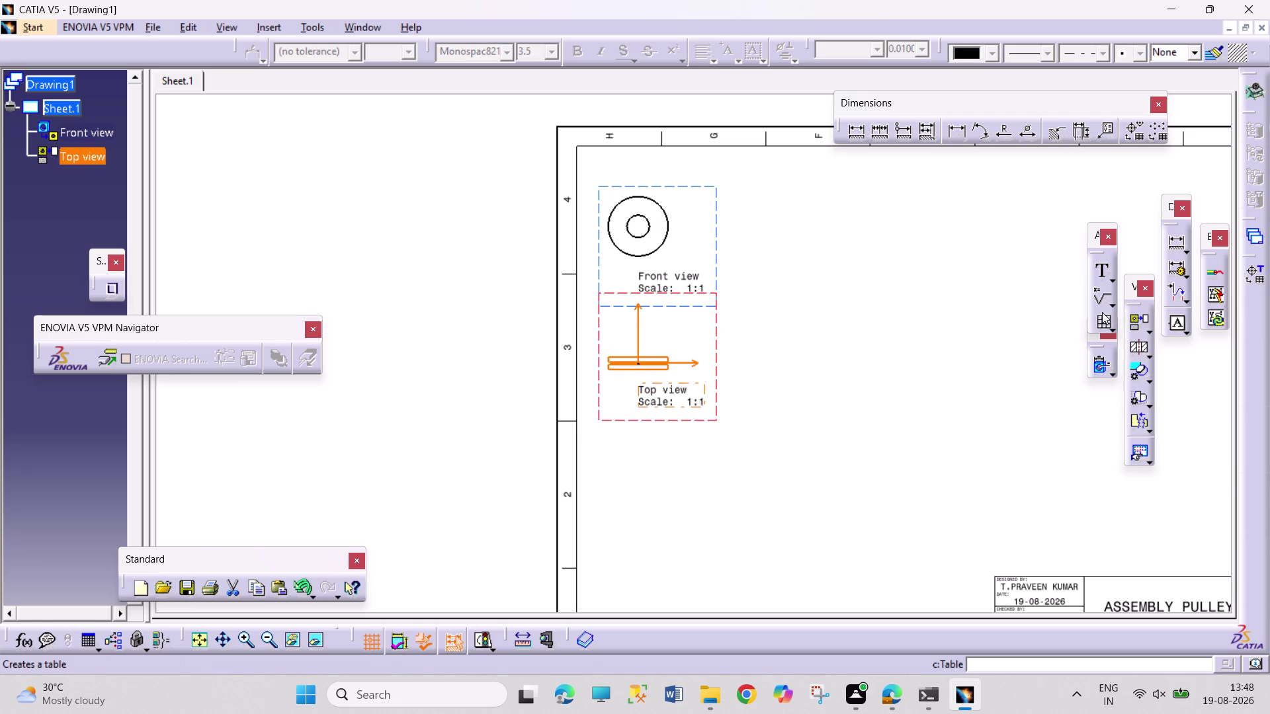
Draw a section cut line across the pulley groove in the top view.
click(1137, 342)
middle_drag(621, 410, 621, 406)
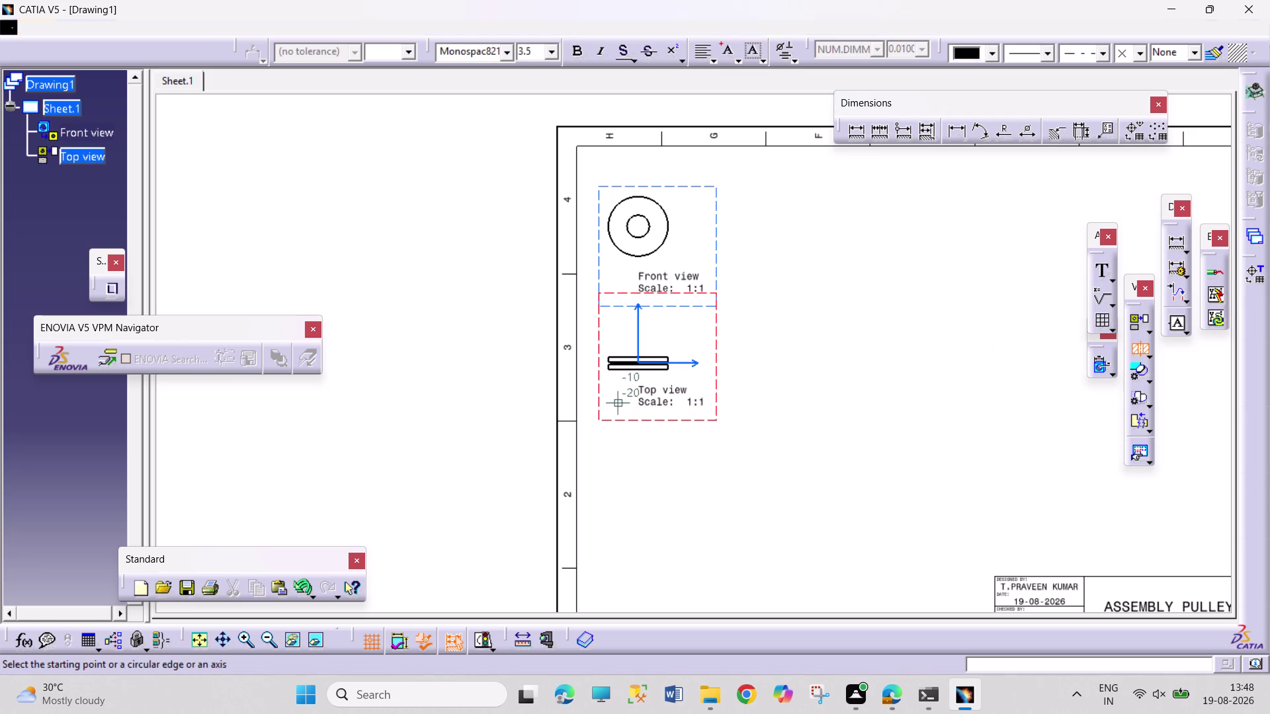
middle_drag(621, 405, 638, 291)
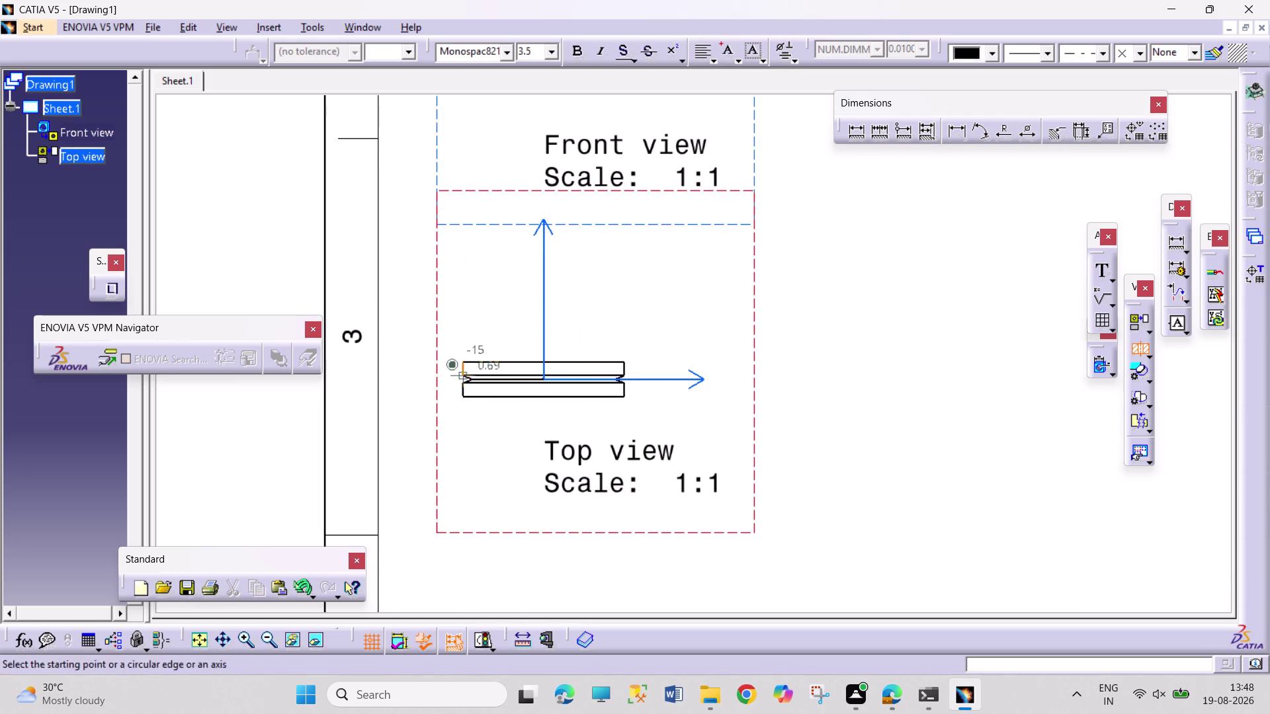
middle_drag(453, 412, 465, 290)
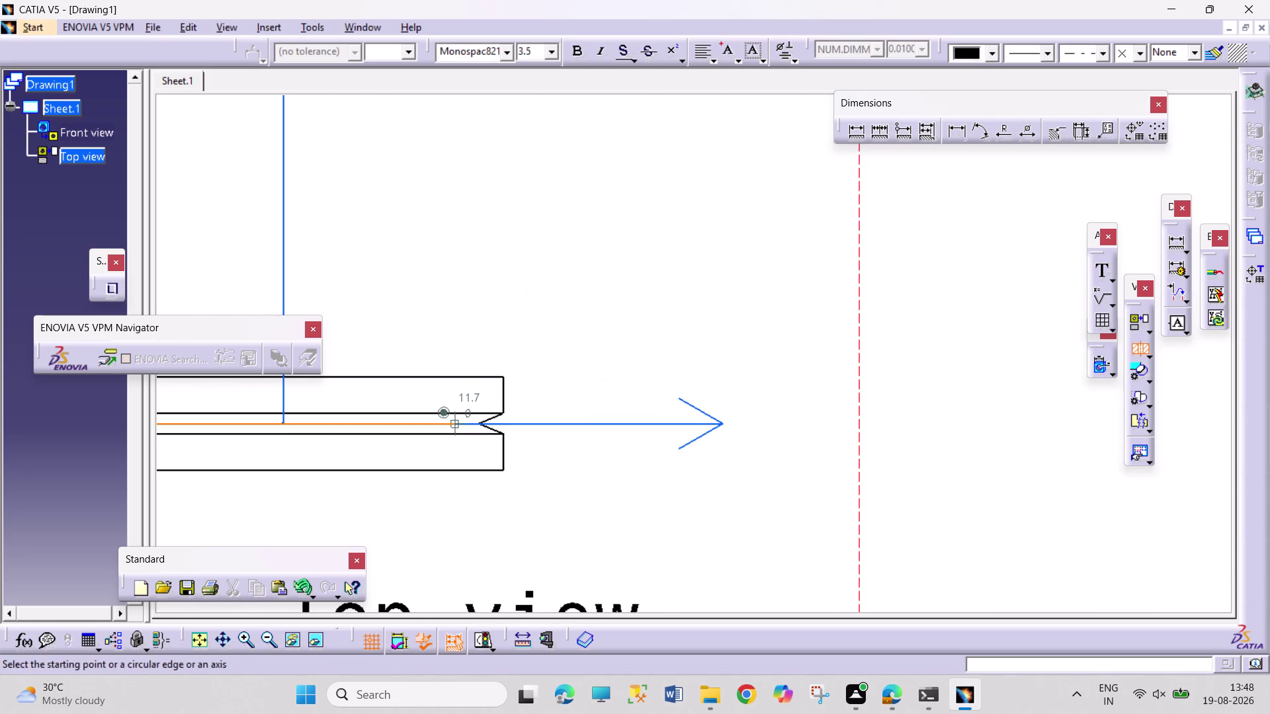
click(624, 427)
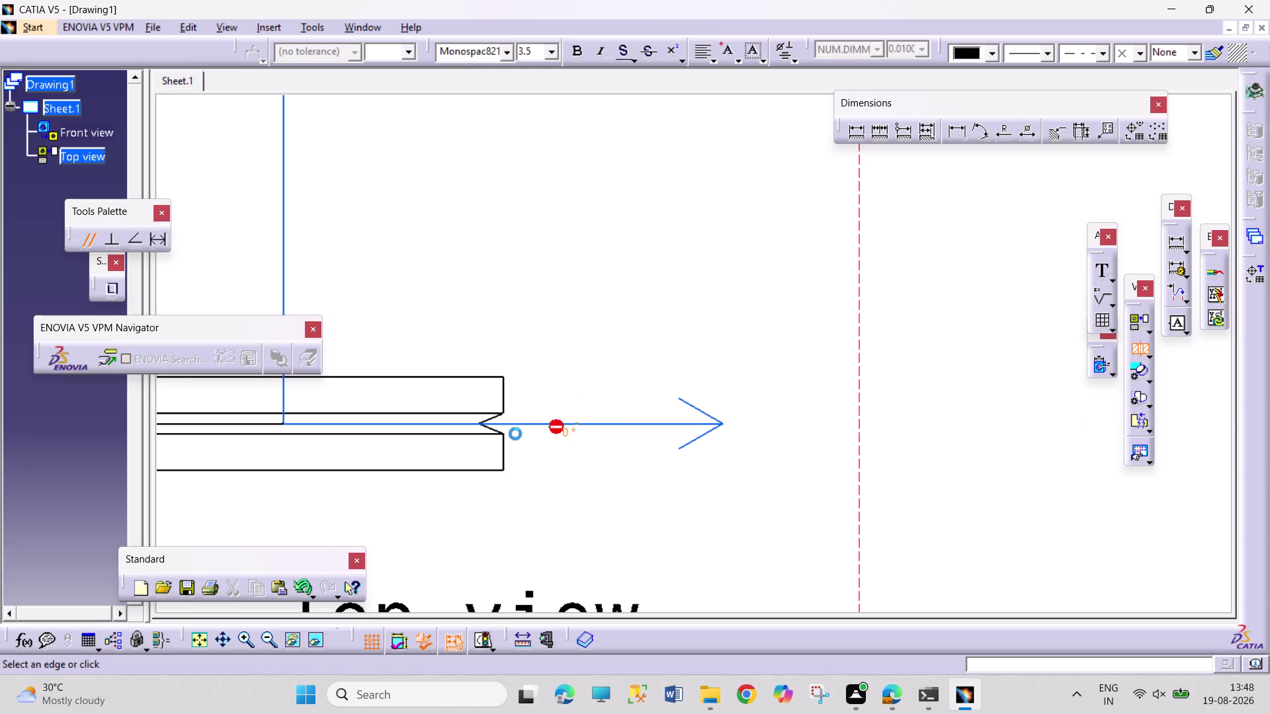
middle_drag(489, 434, 482, 514)
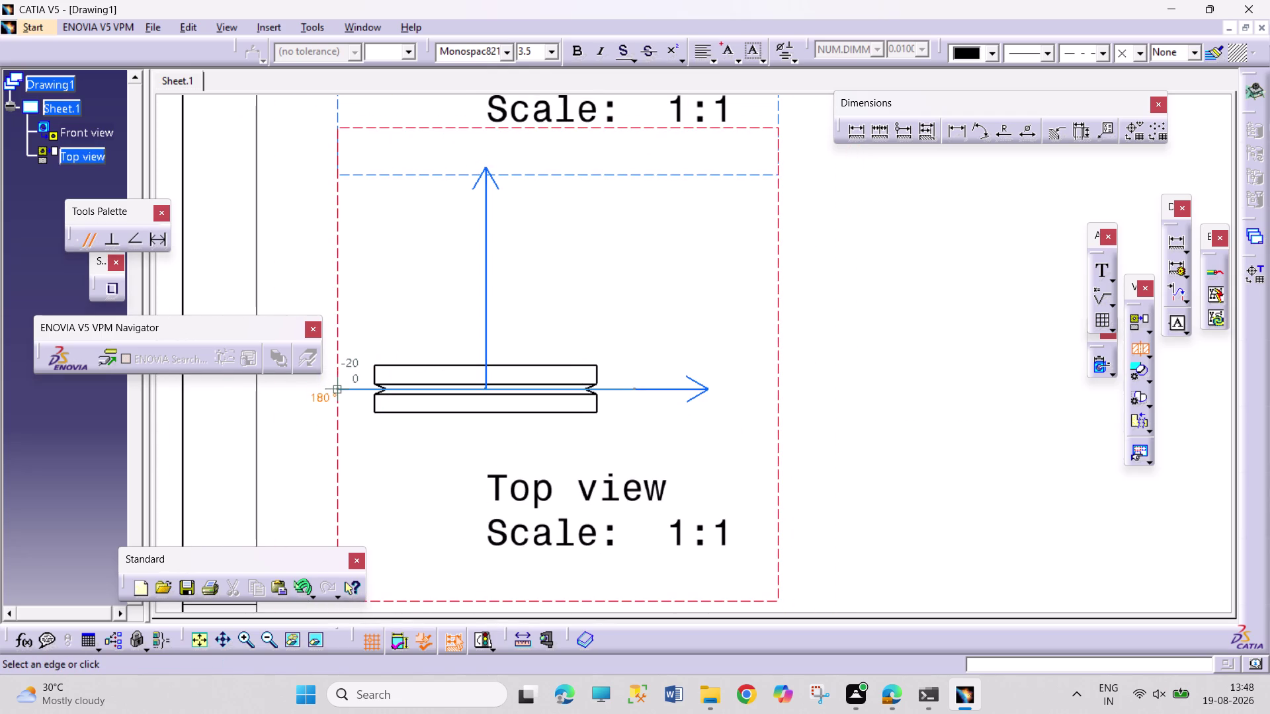
click(325, 391)
double_click(325, 391)
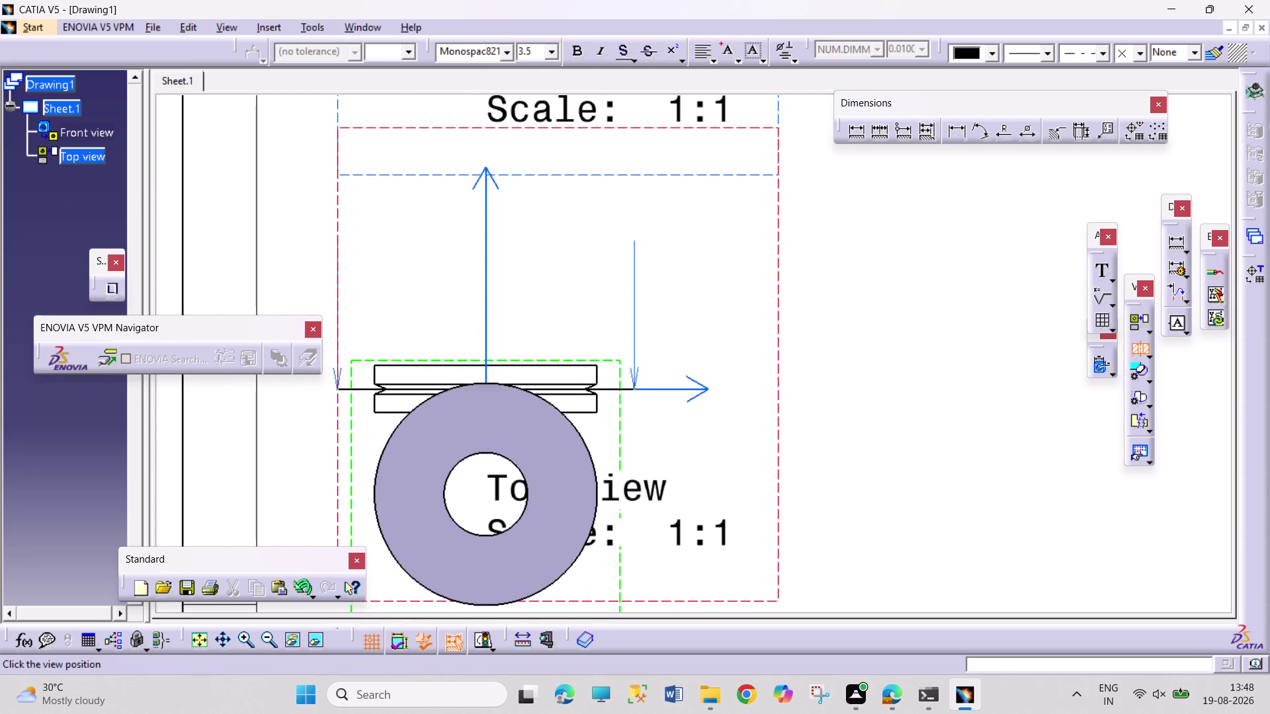
Place the section view, then undo the placement.
middle_drag(603, 497, 581, 555)
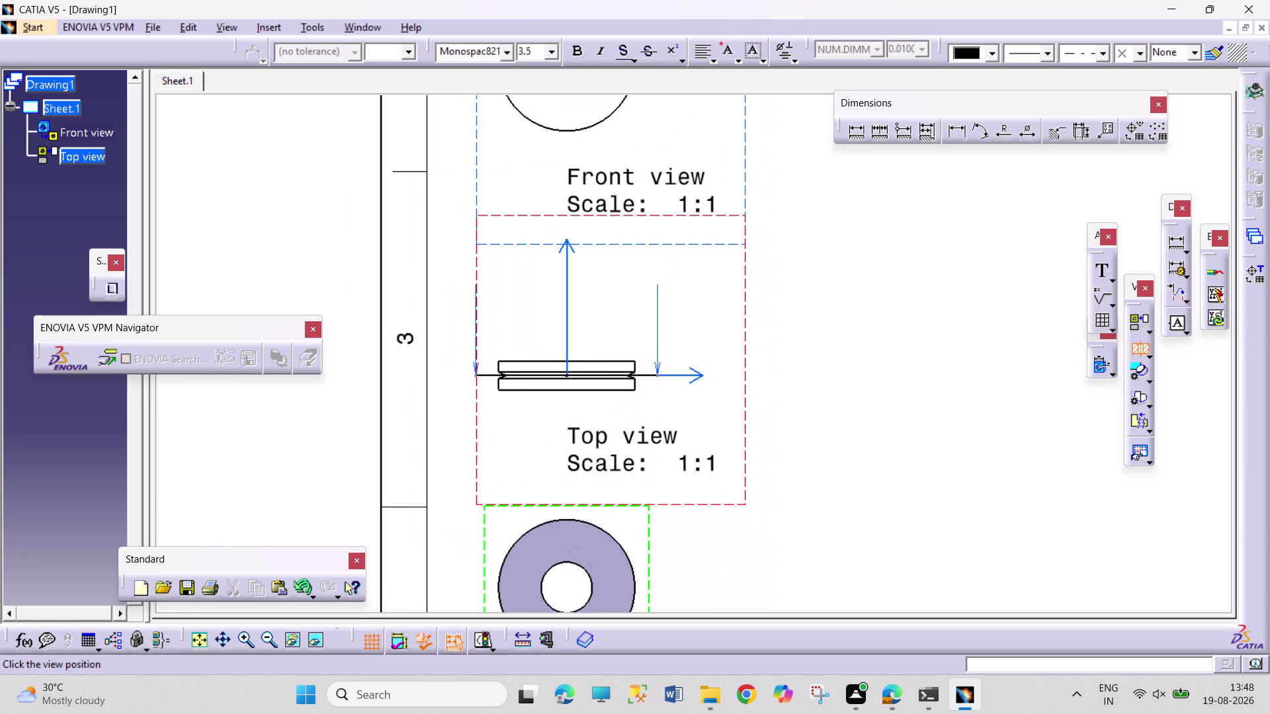
click(577, 594)
middle_drag(841, 442, 832, 470)
key(ctrl+z)
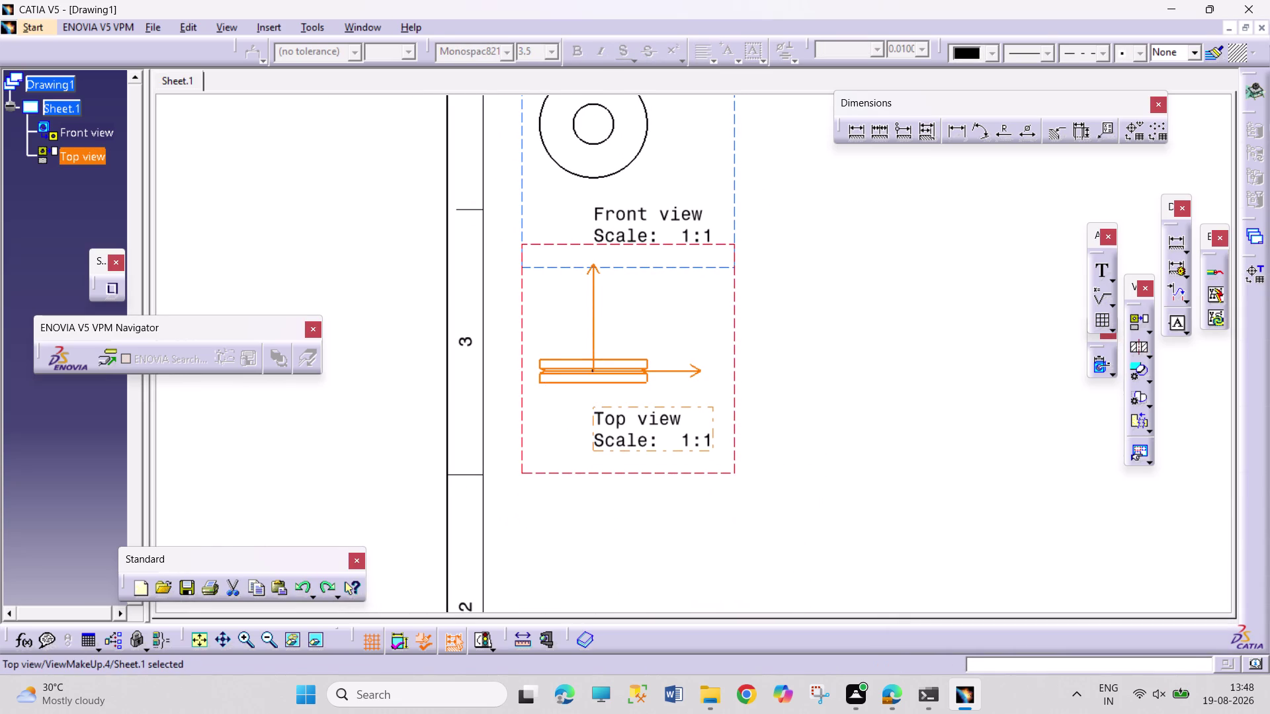
Bring the front view into sight and cancel the section command.
middle_drag(983, 349, 981, 460)
click(1138, 344)
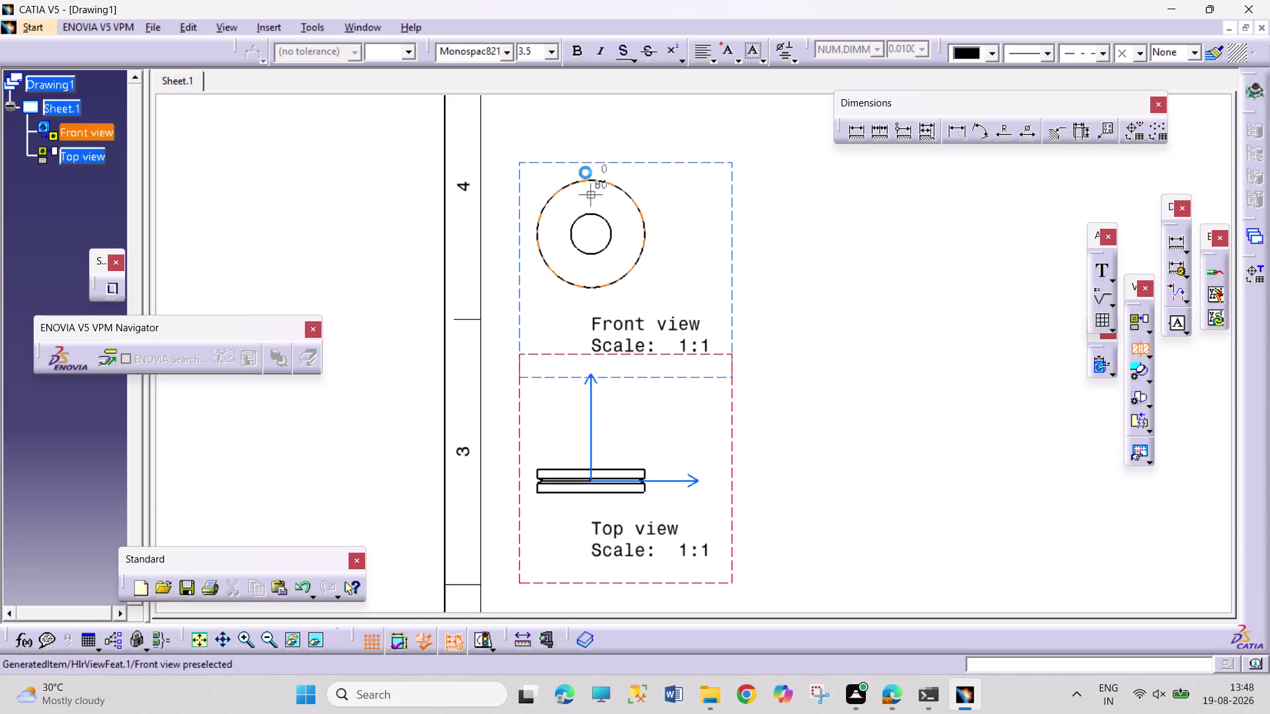
key(Escape)
key(Escape)
key(Escape)
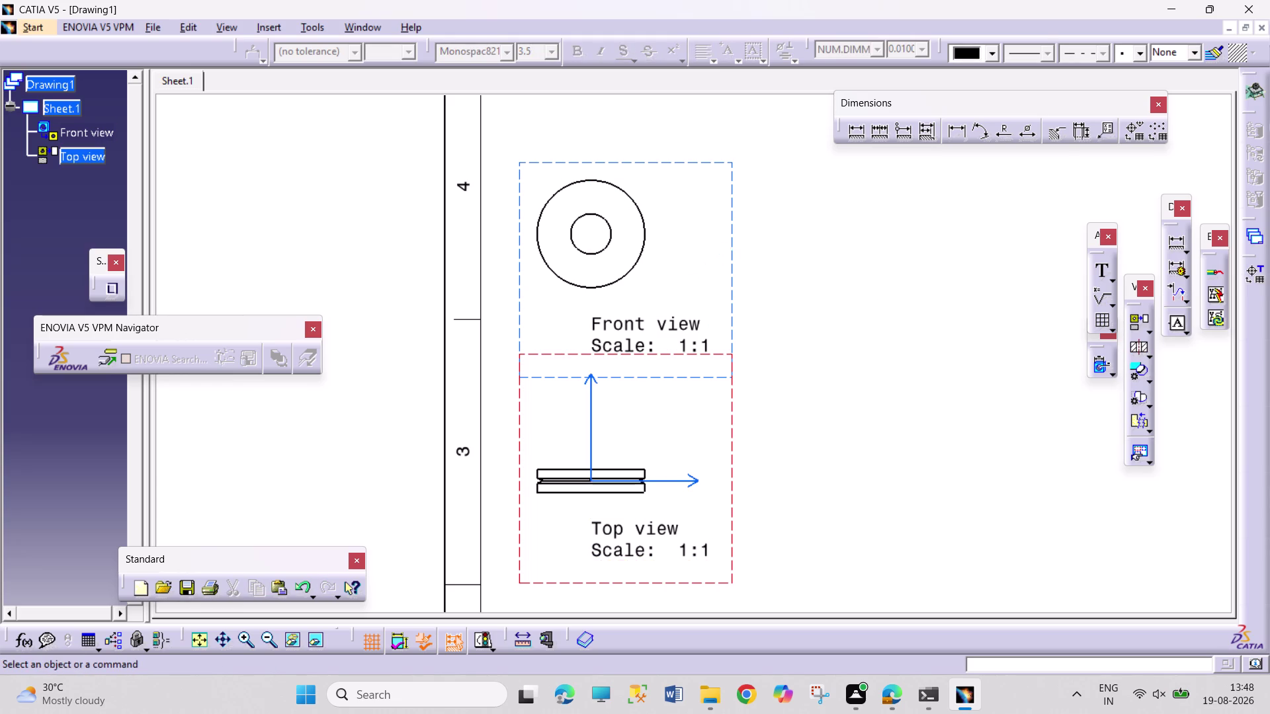
key(Escape)
Cut an offset section vertically through the front view centre and place Section view A-A to its right.
double_click(733, 253)
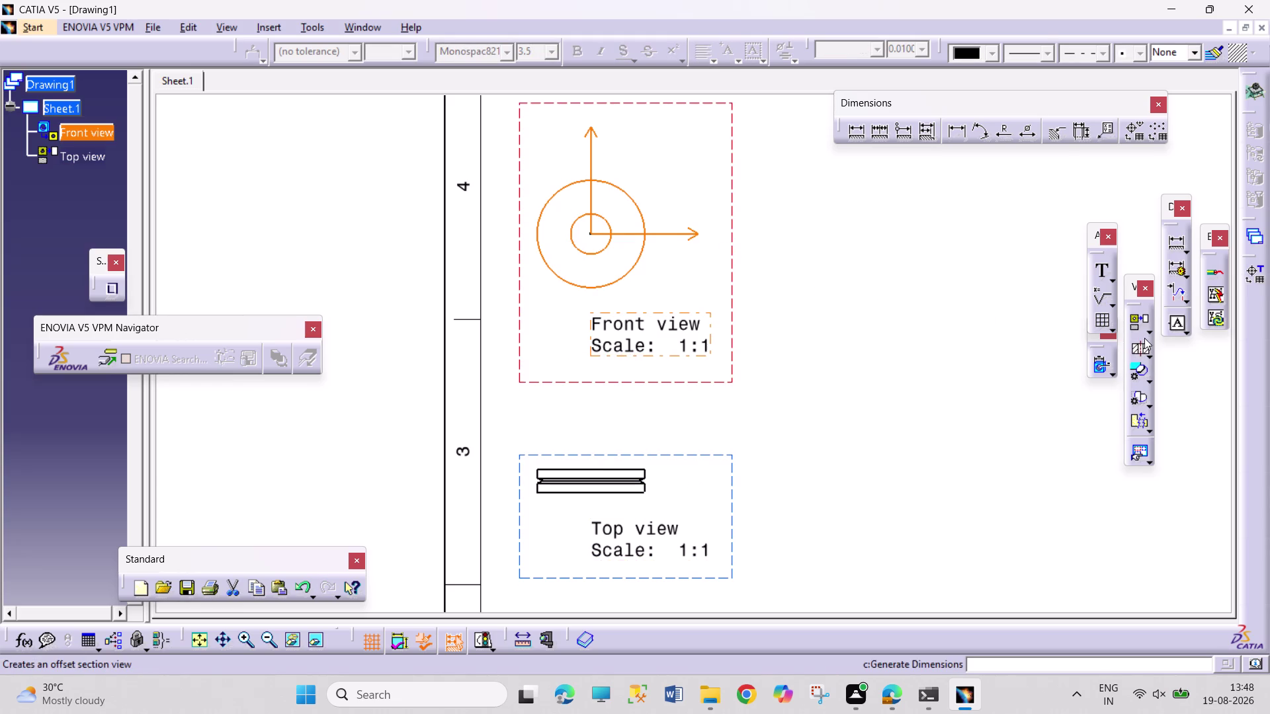
click(1137, 345)
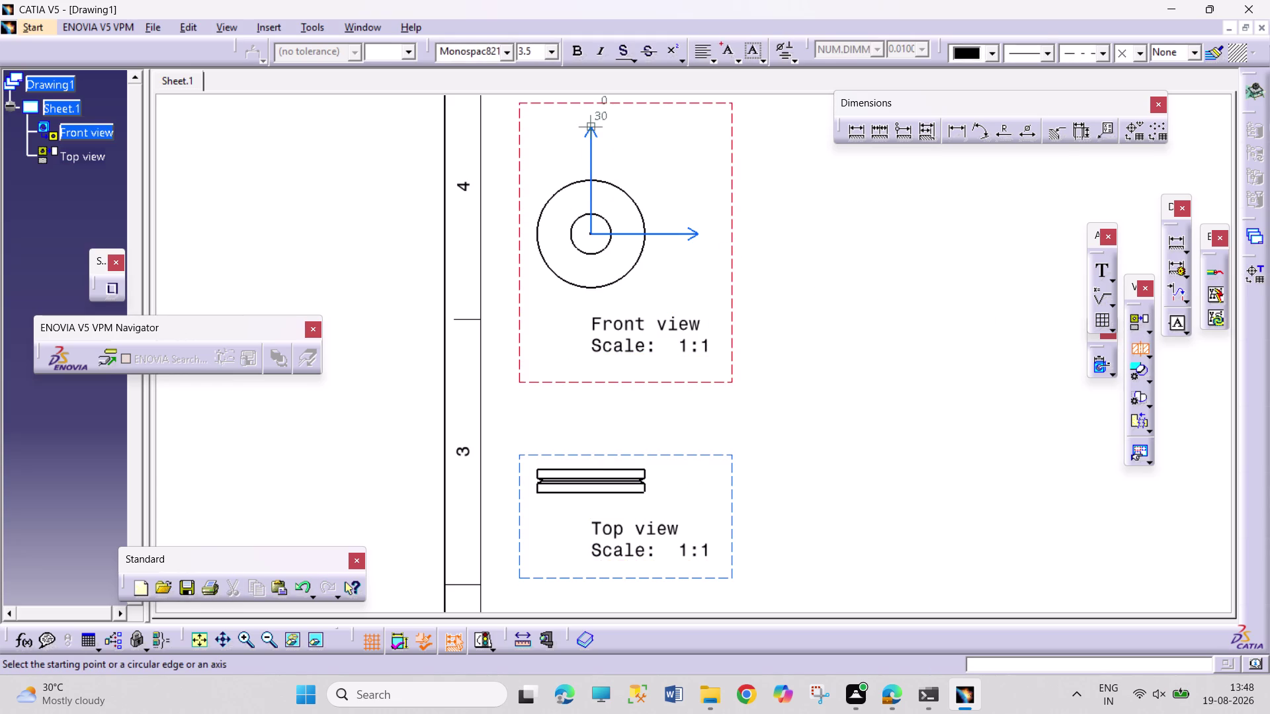
drag(585, 115, 584, 139)
click(595, 309)
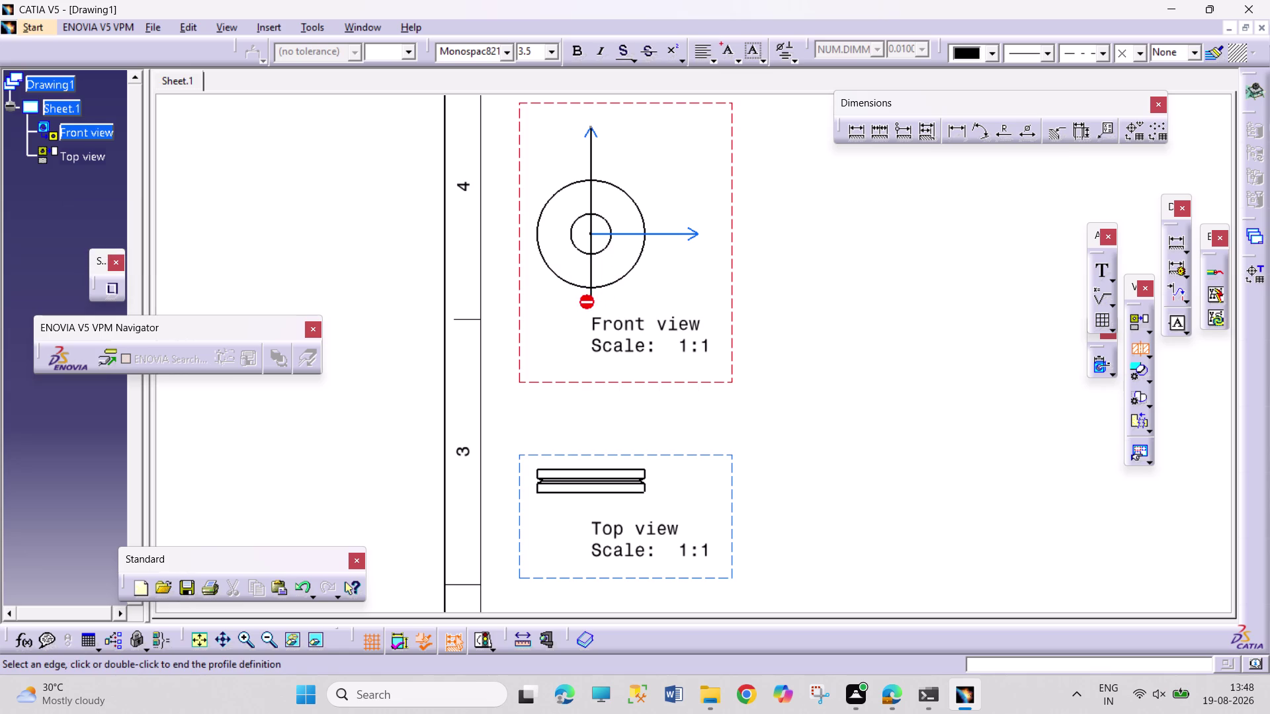
double_click(642, 305)
click(834, 274)
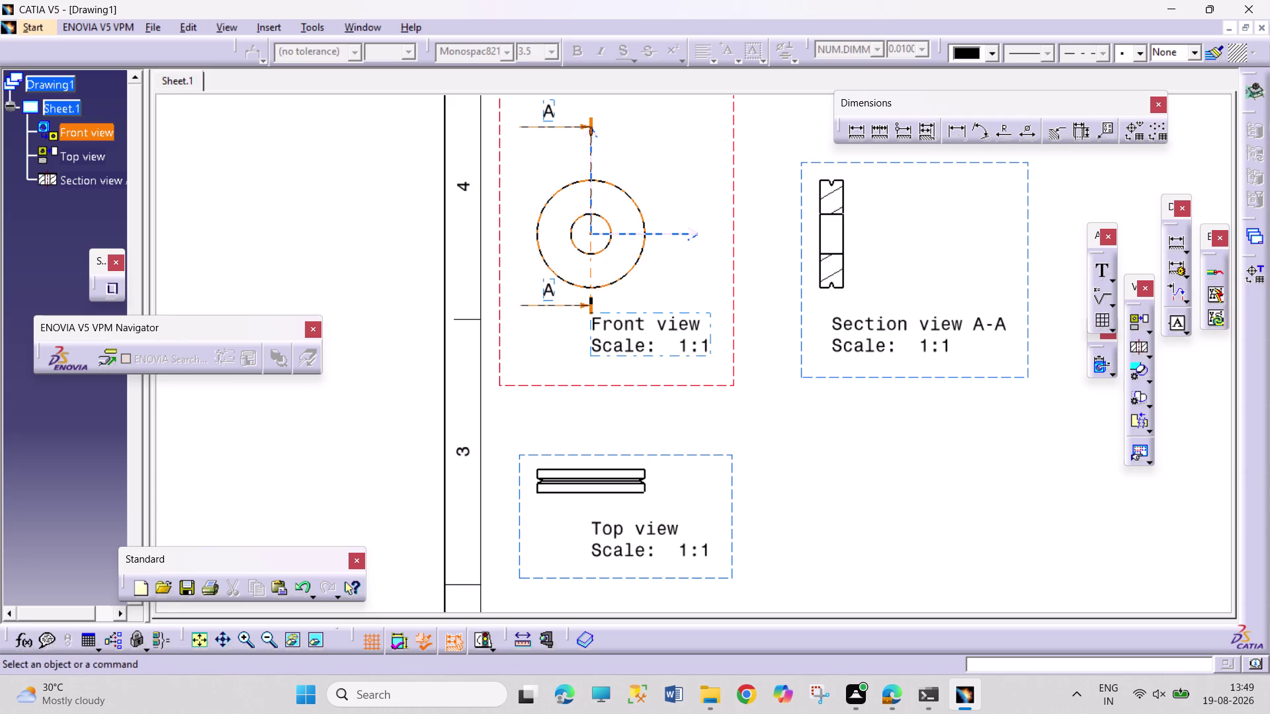
click(344, 29)
In 1.PULLEY.CATPart, turn the pulley edge-on and open Sketch.1 for editing.
click(406, 134)
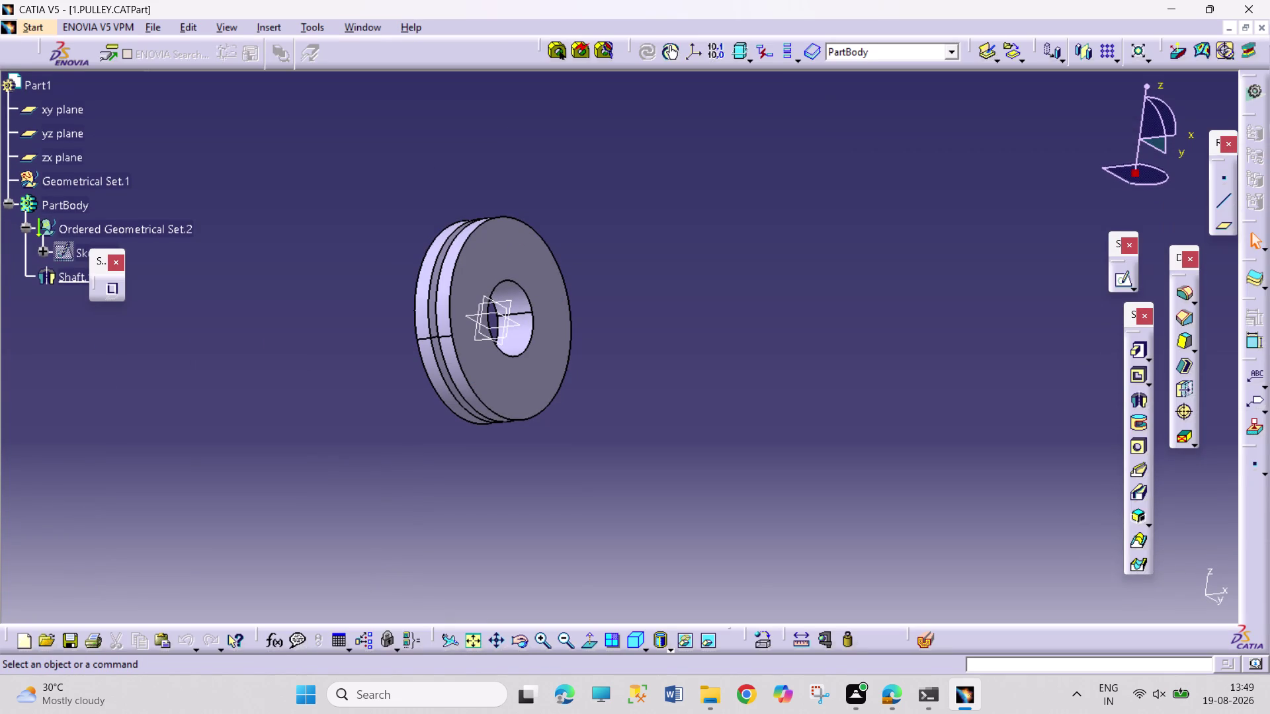
middle_drag(299, 356, 435, 304)
right_drag(307, 370, 435, 304)
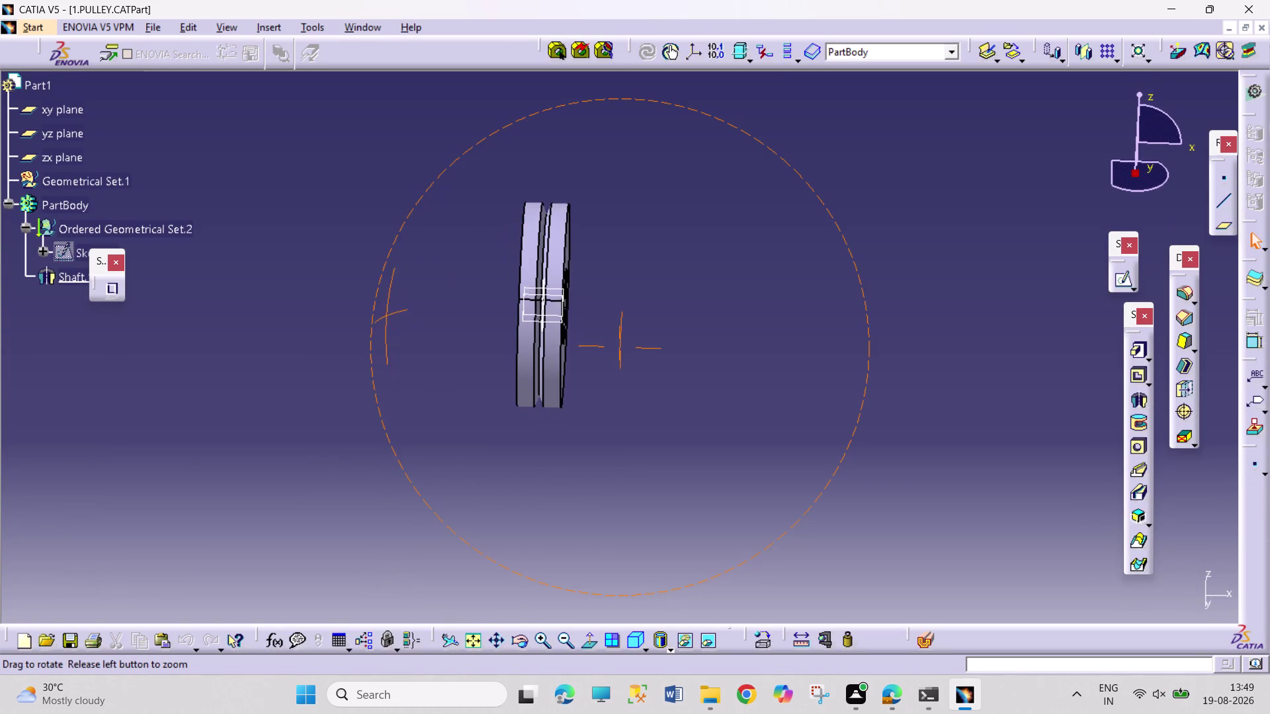
middle_drag(434, 304, 445, 308)
right_drag(435, 304, 435, 315)
middle_drag(463, 314, 484, 323)
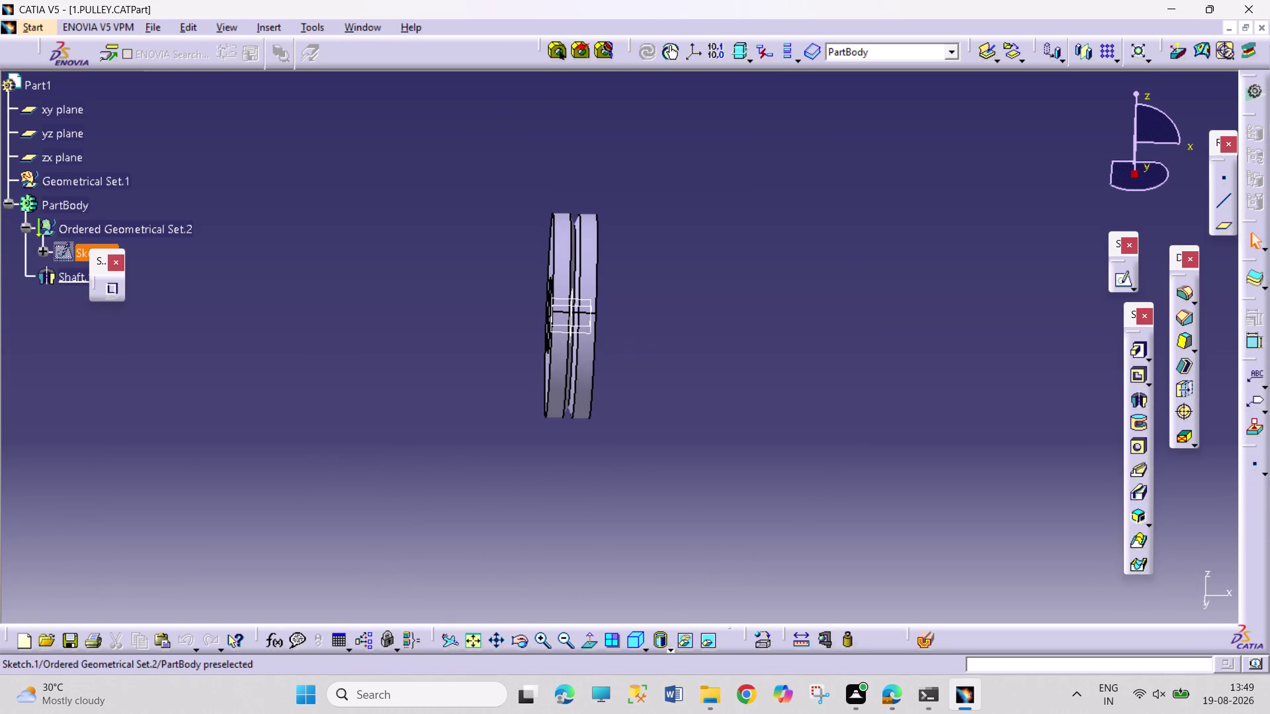
double_click(55, 252)
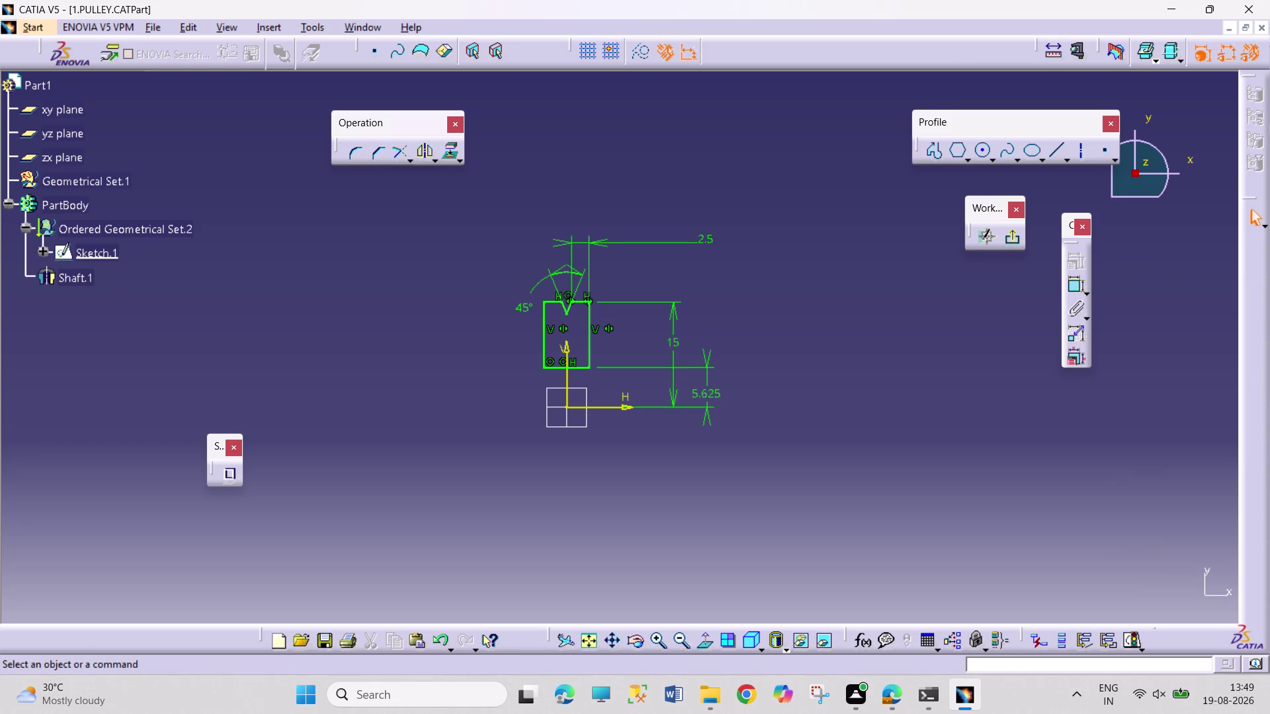
Delete the 2.5, 15, 45° and 5.625 dimensions from the groove sketch.
right_click(706, 235)
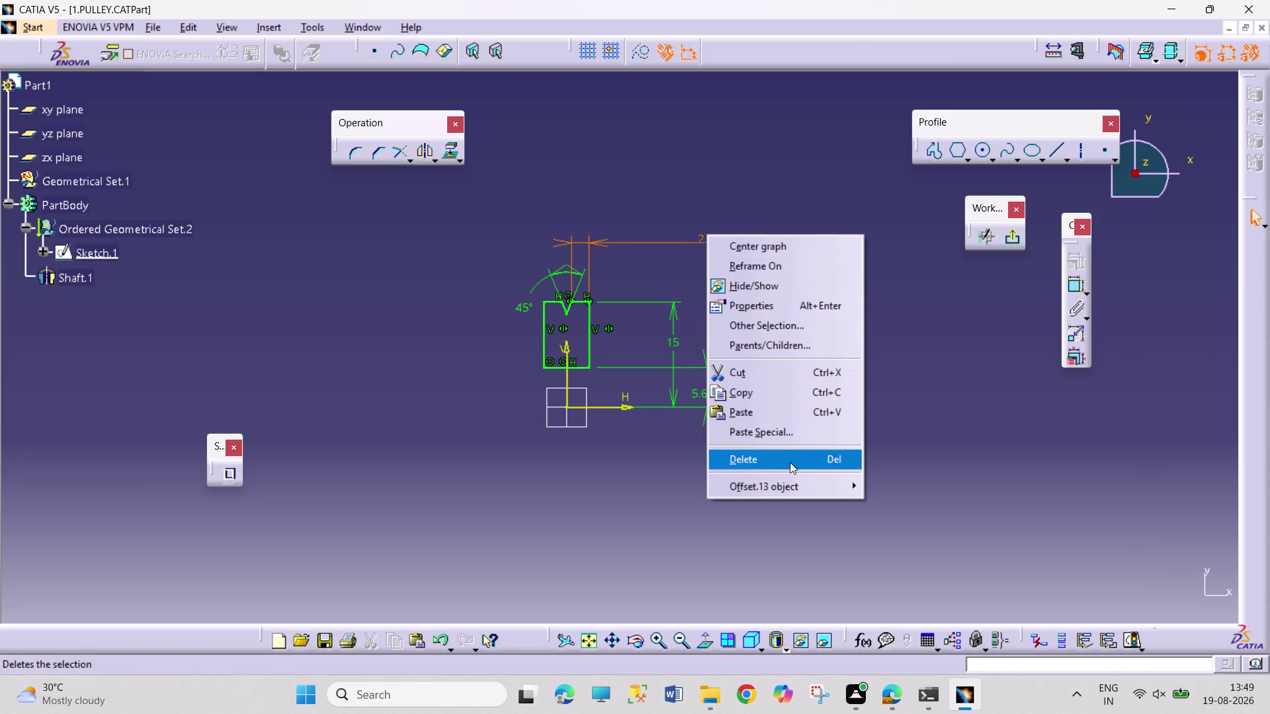
click(789, 462)
right_click(678, 344)
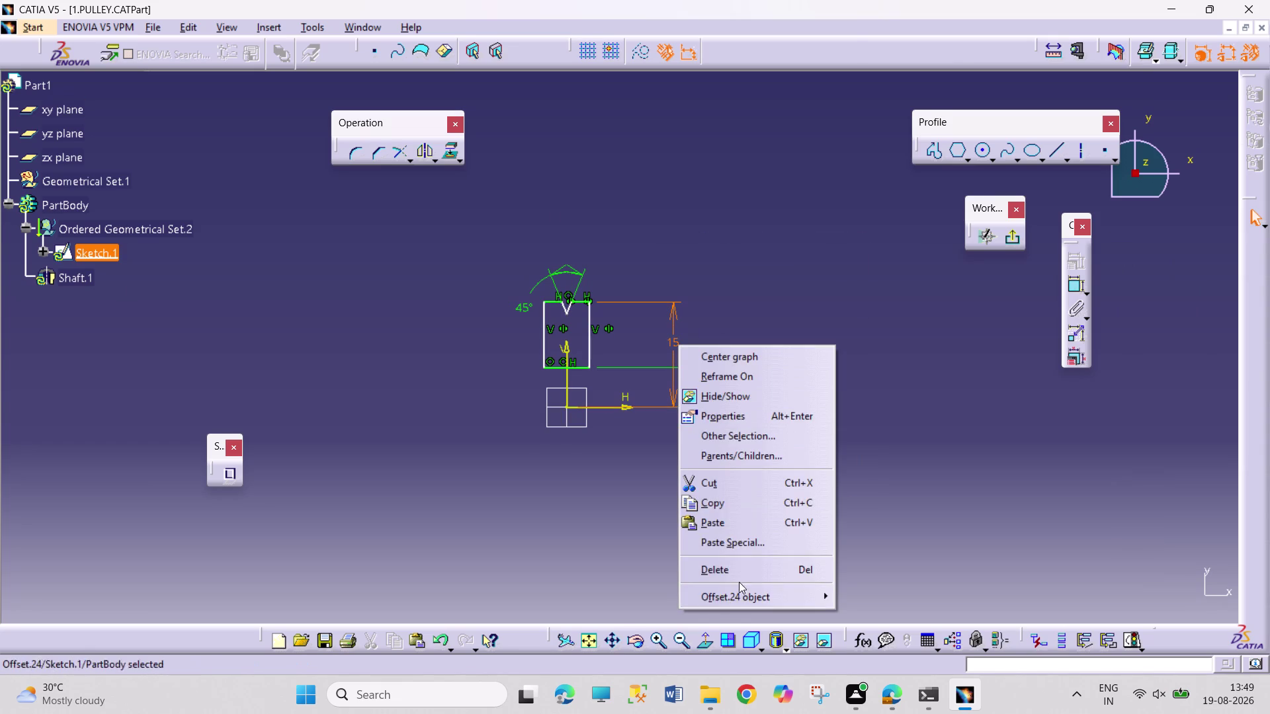
click(740, 574)
right_click(515, 307)
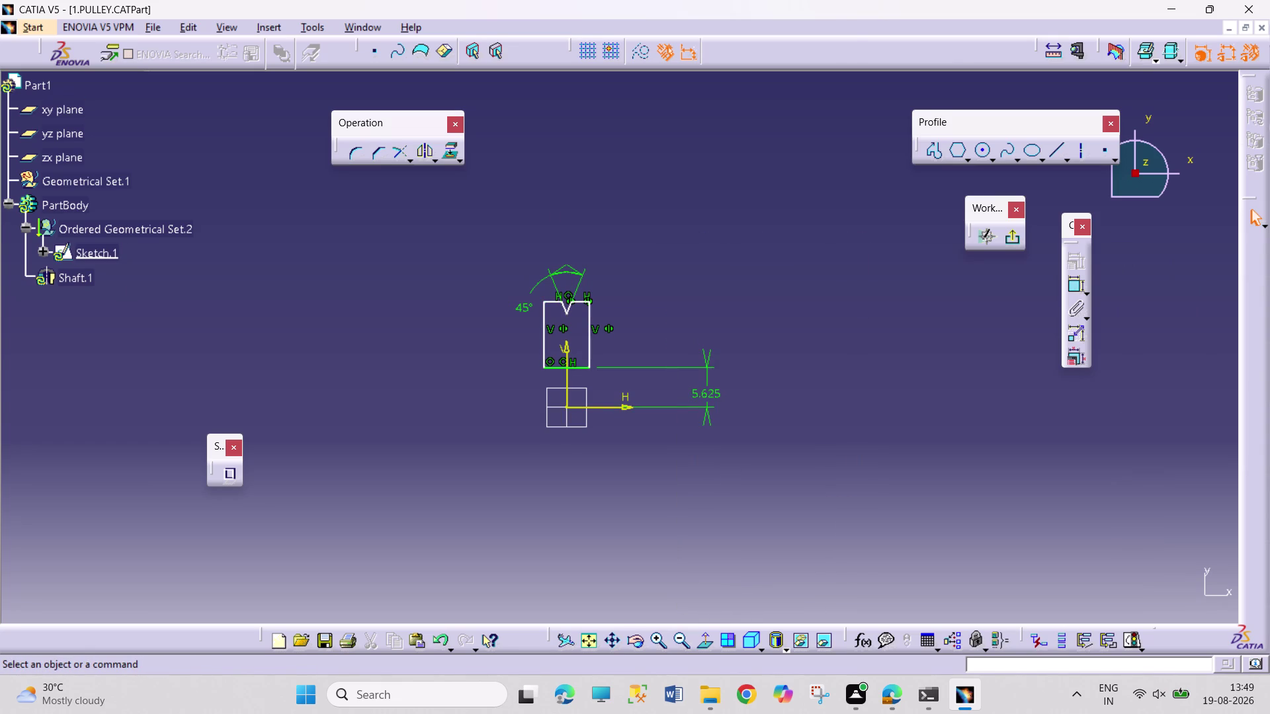
right_click(526, 309)
click(640, 532)
right_click(700, 390)
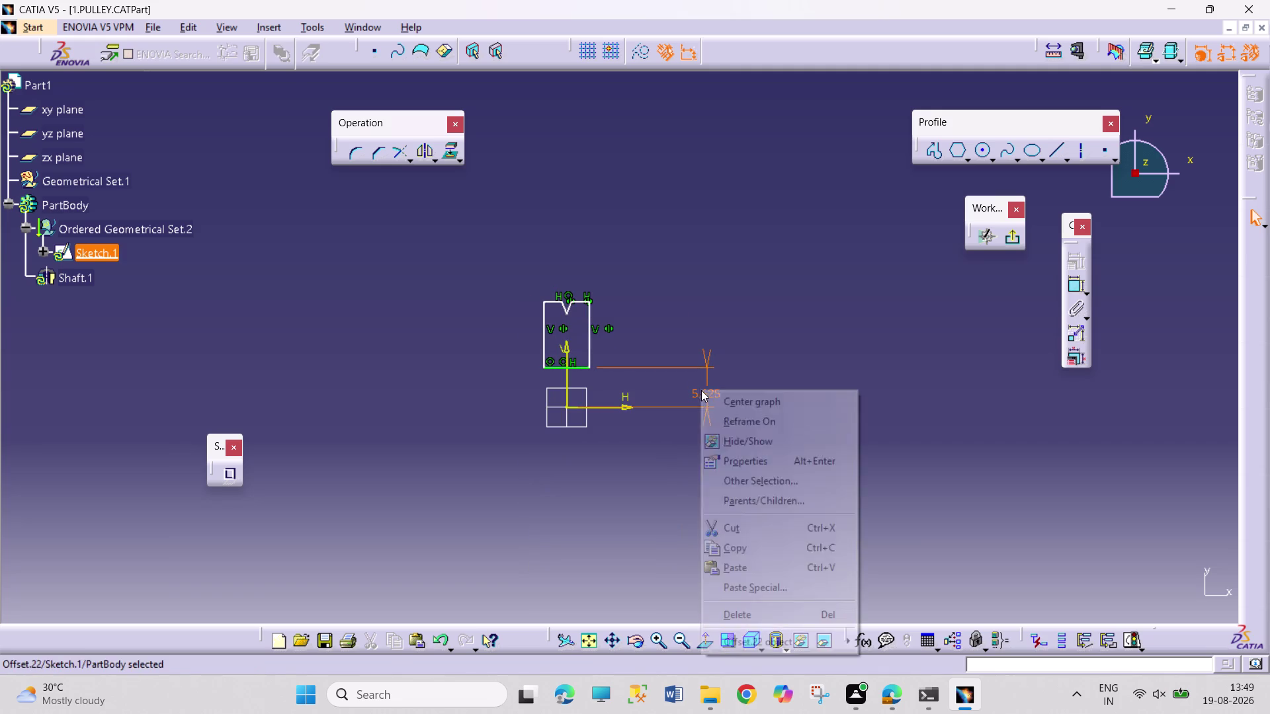
click(739, 612)
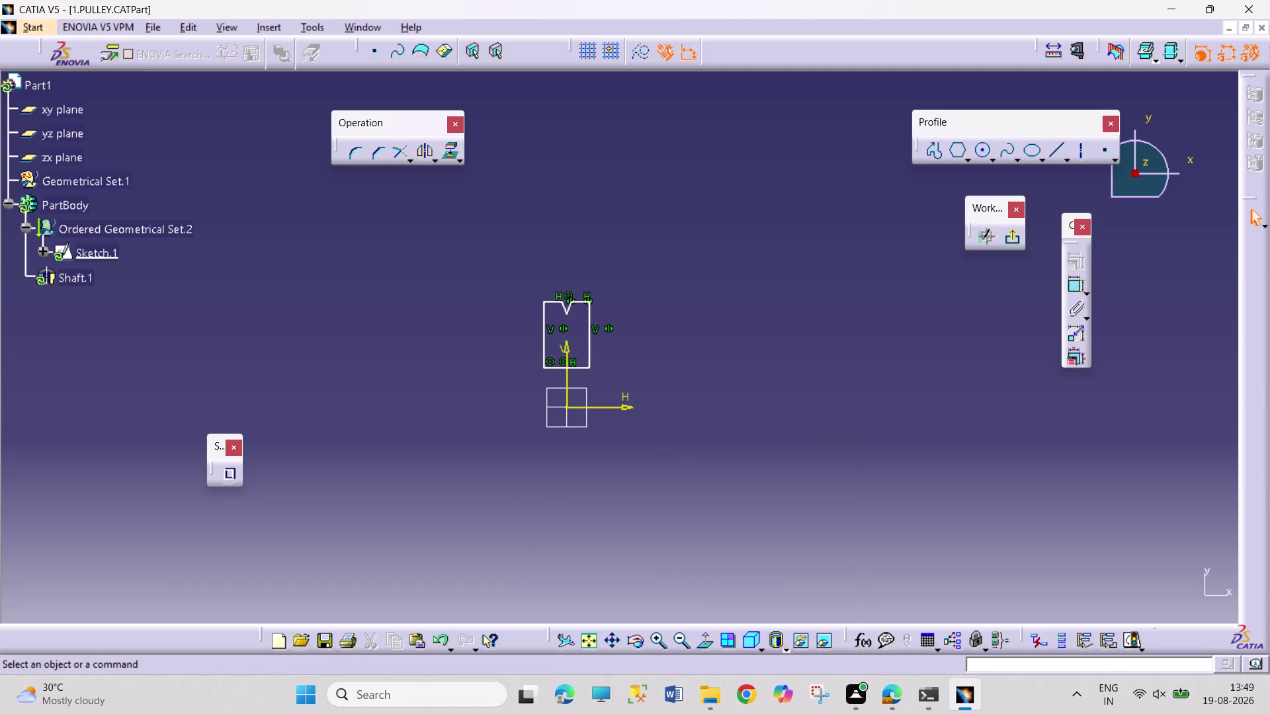
Zoom in on the profile and delete the corner coincidence and groove symmetry constraints.
middle_drag(546, 479, 559, 344)
middle_drag(561, 358, 763, 361)
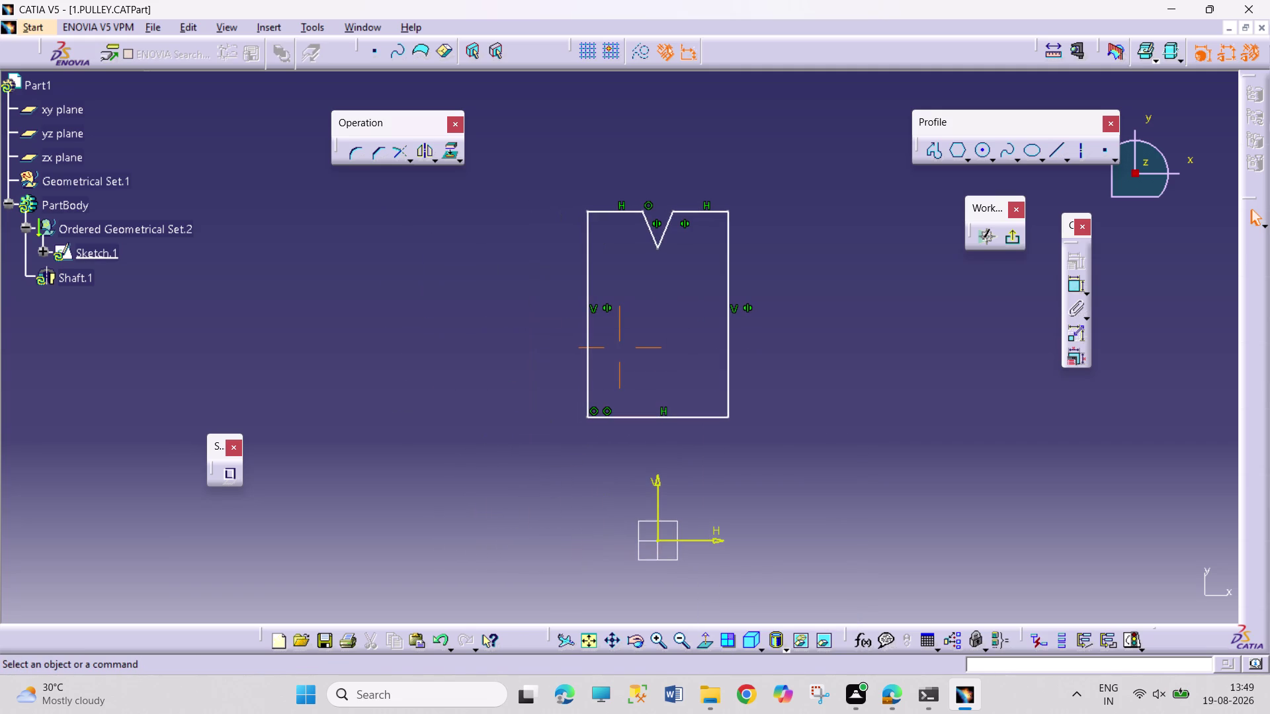
right_click(605, 410)
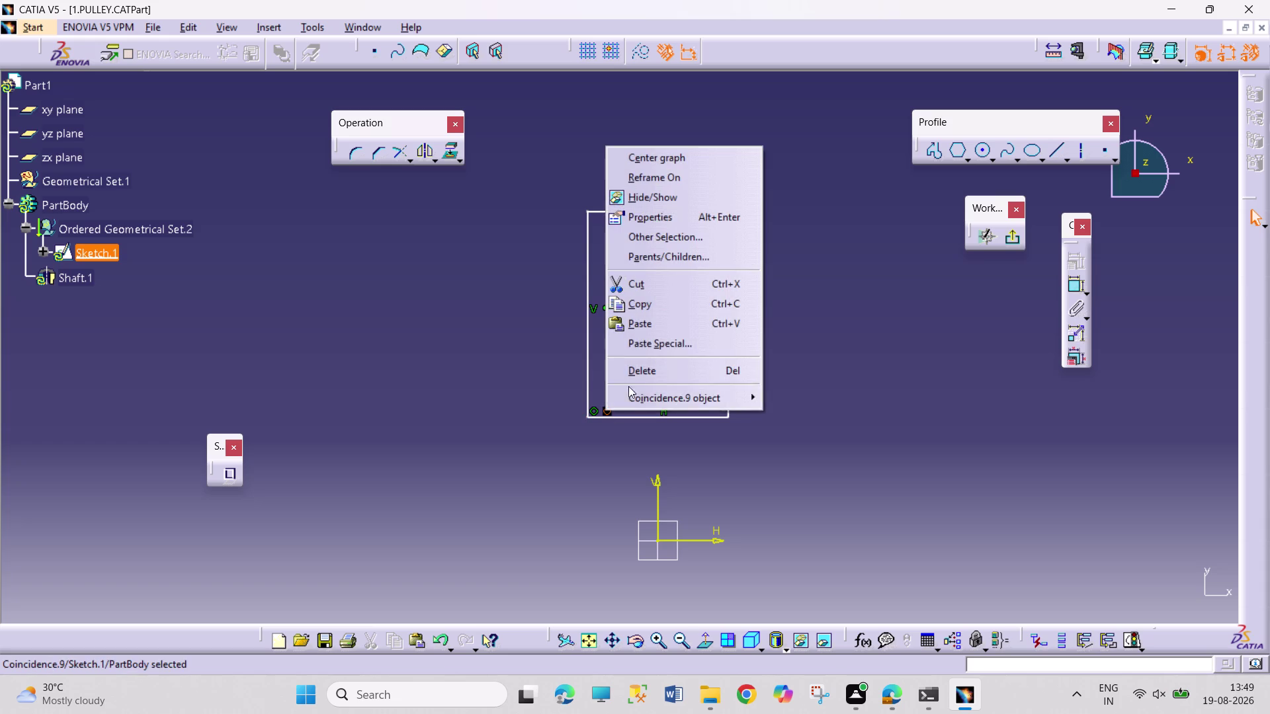
click(651, 368)
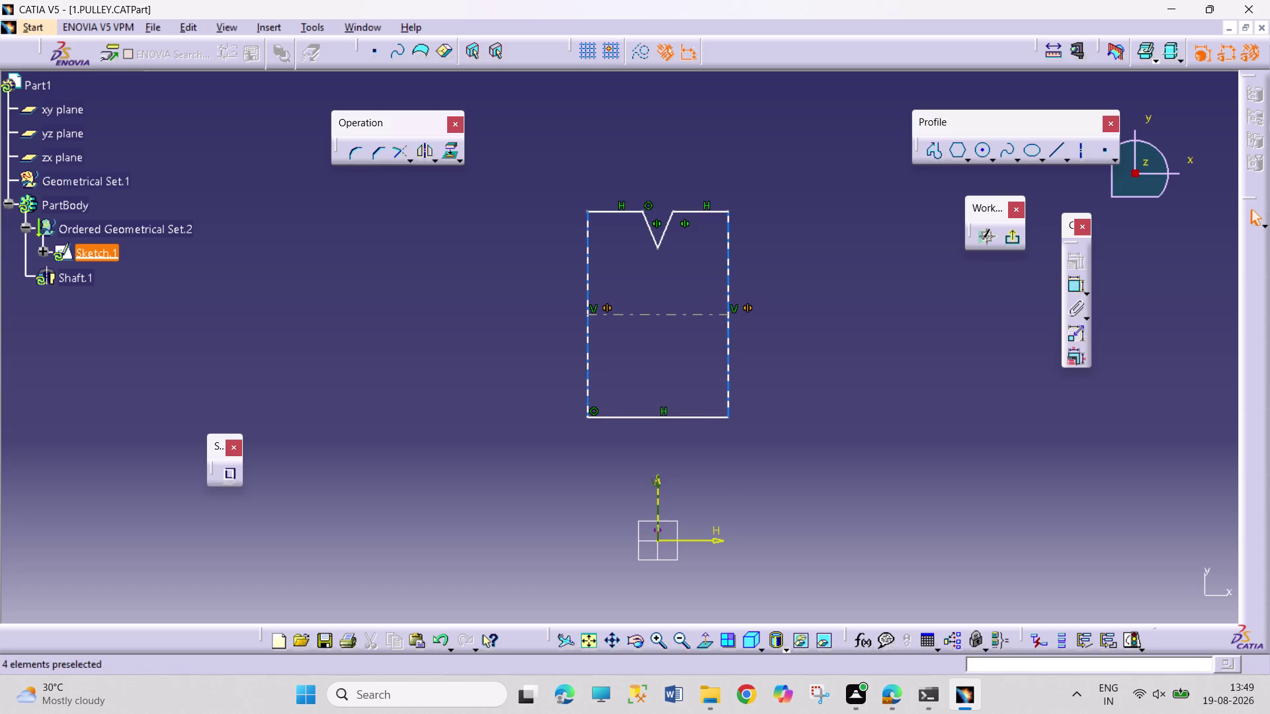
right_click(684, 222)
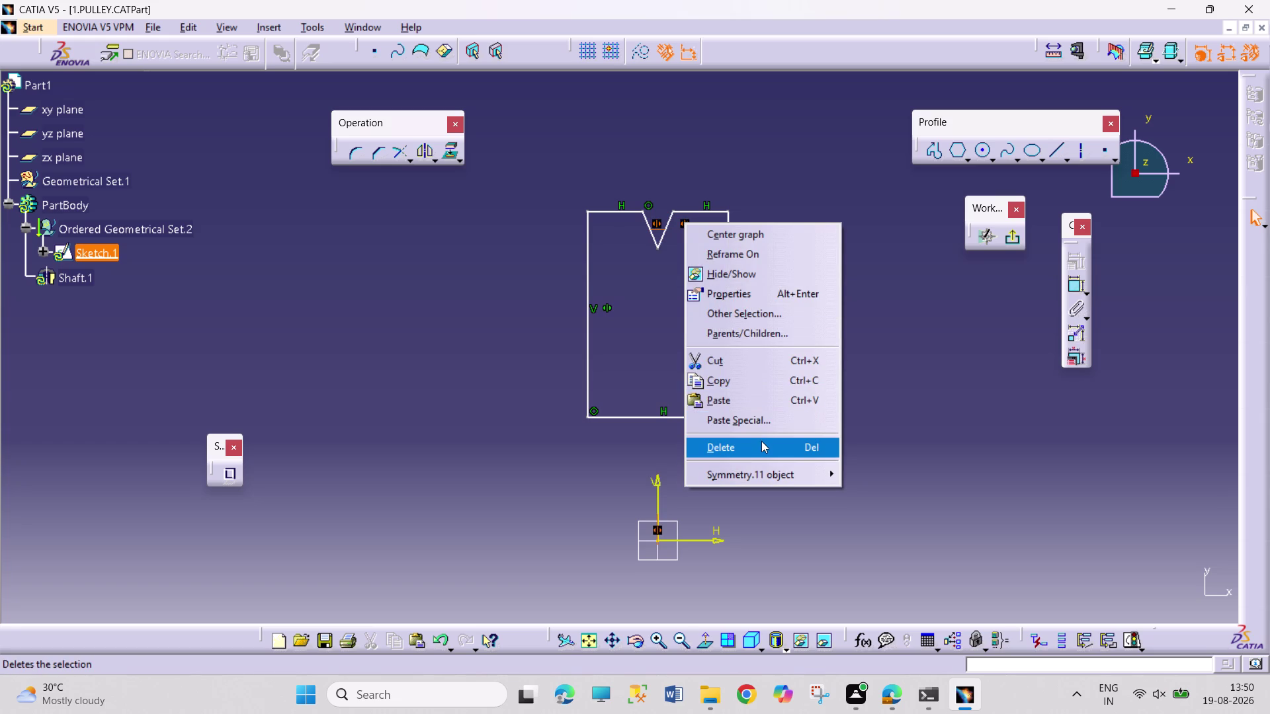
click(875, 405)
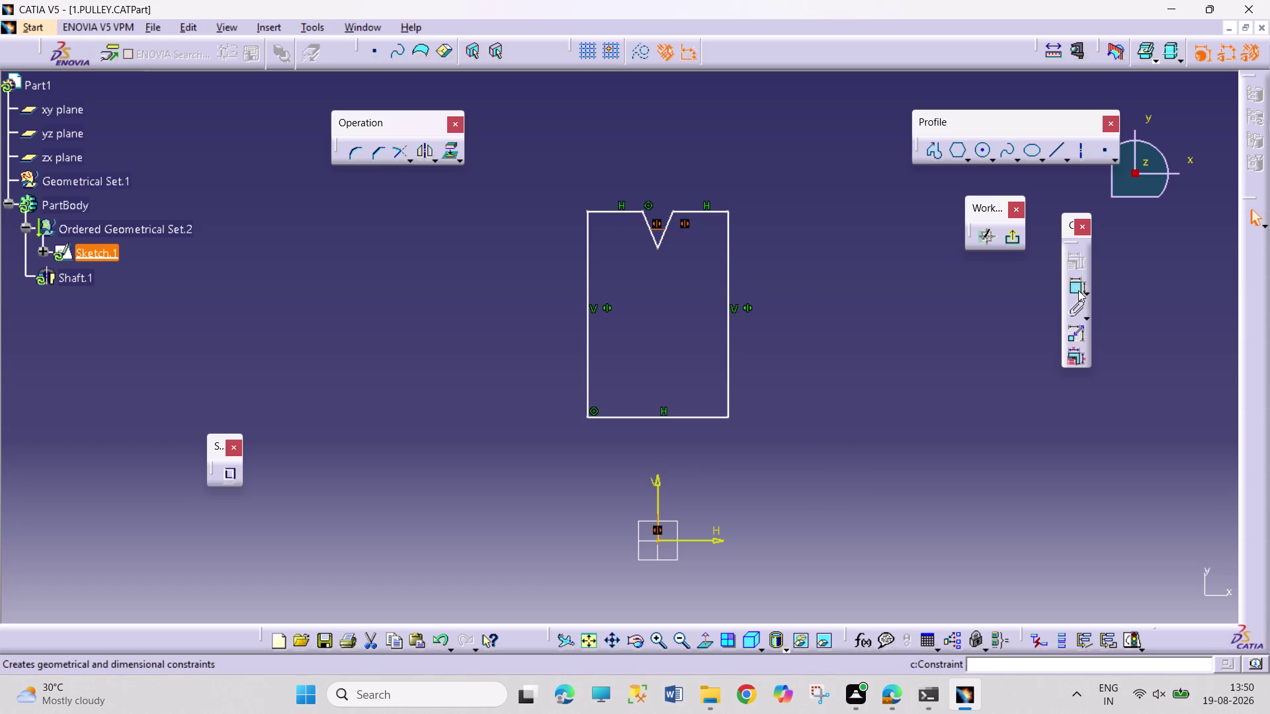
Add a 45° angle dimension between the two slanted groove edges.
click(1076, 290)
click(651, 228)
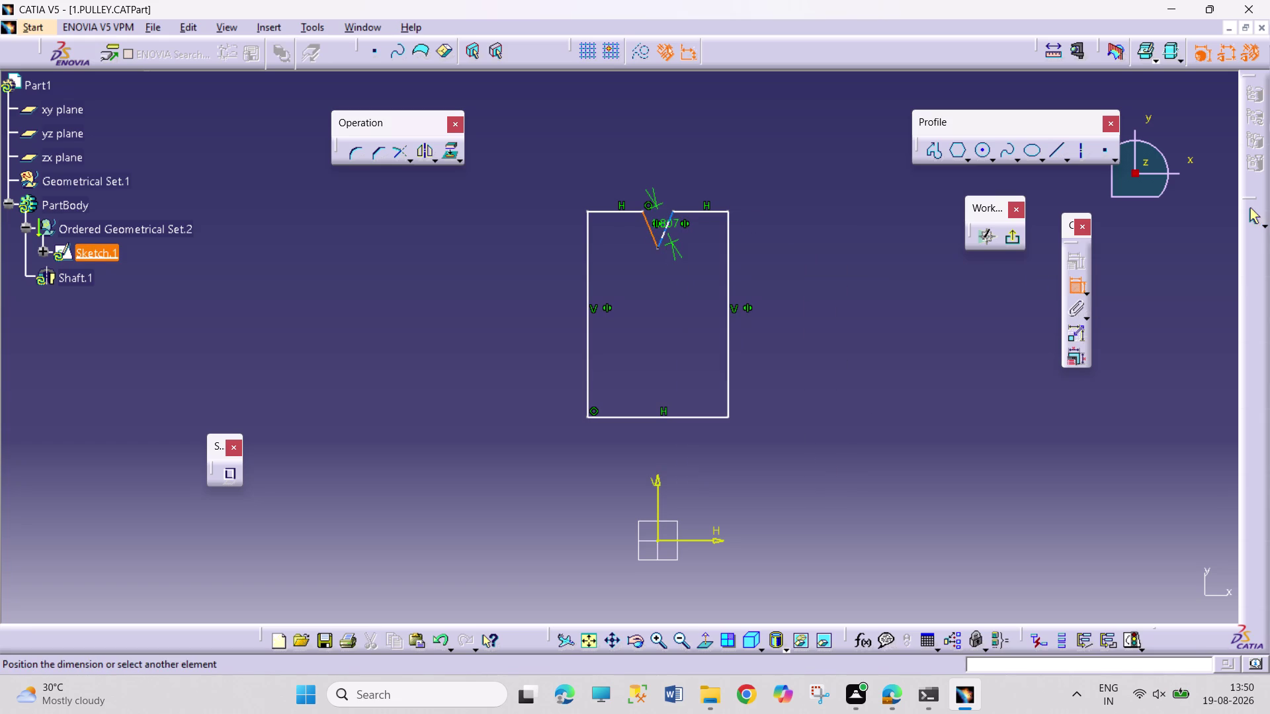
click(666, 228)
click(663, 170)
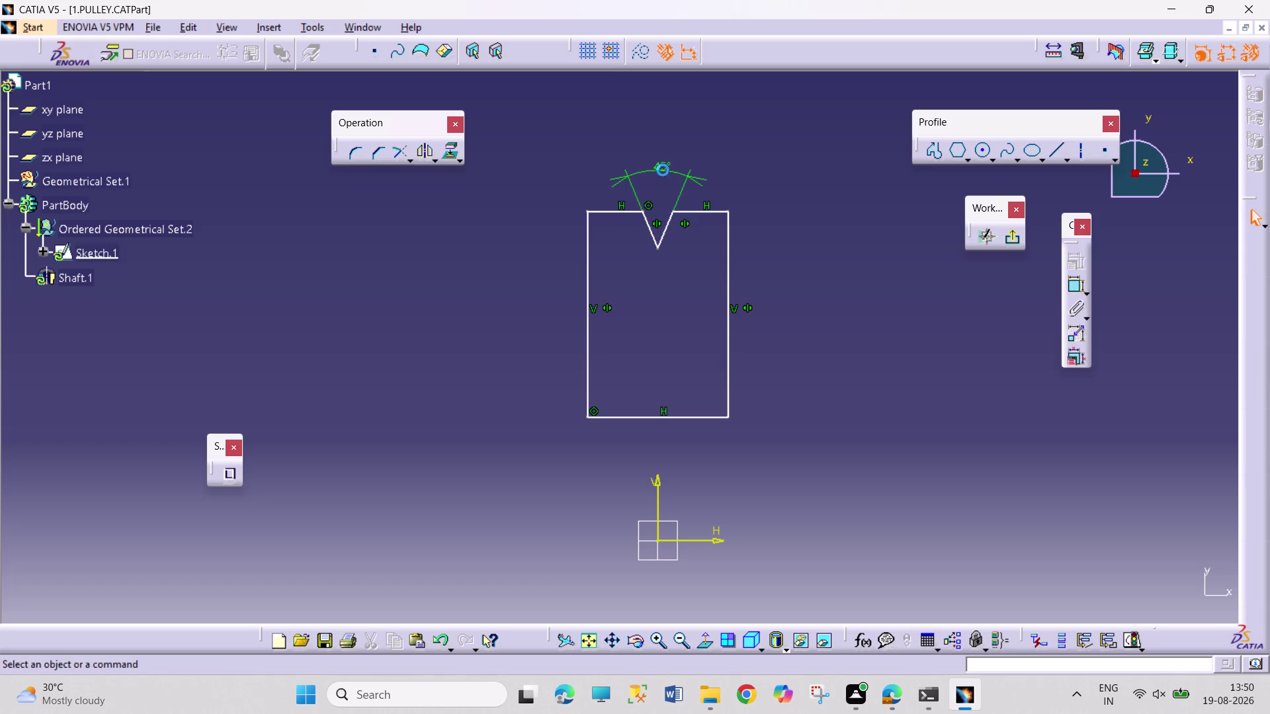
click(838, 266)
click(1071, 285)
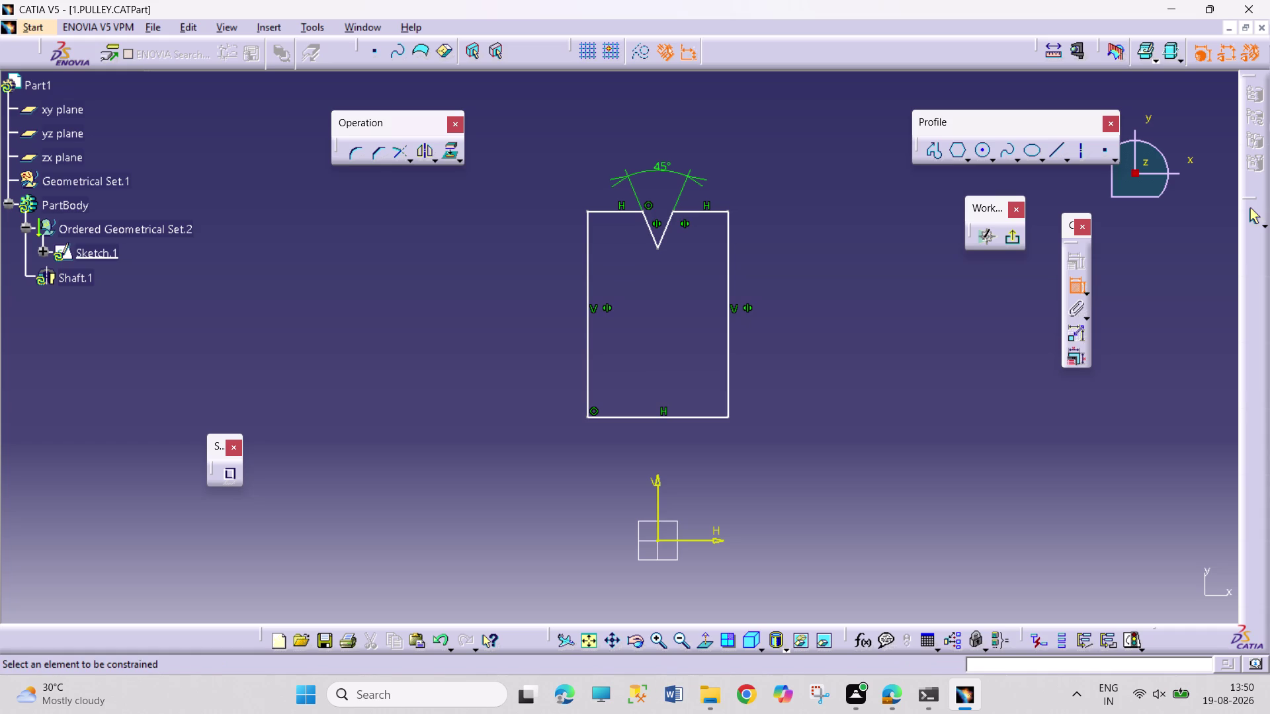
Constrain the profile's bottom edge 11.25/2 (5.625) above the horizontal axis.
click(711, 543)
click(706, 418)
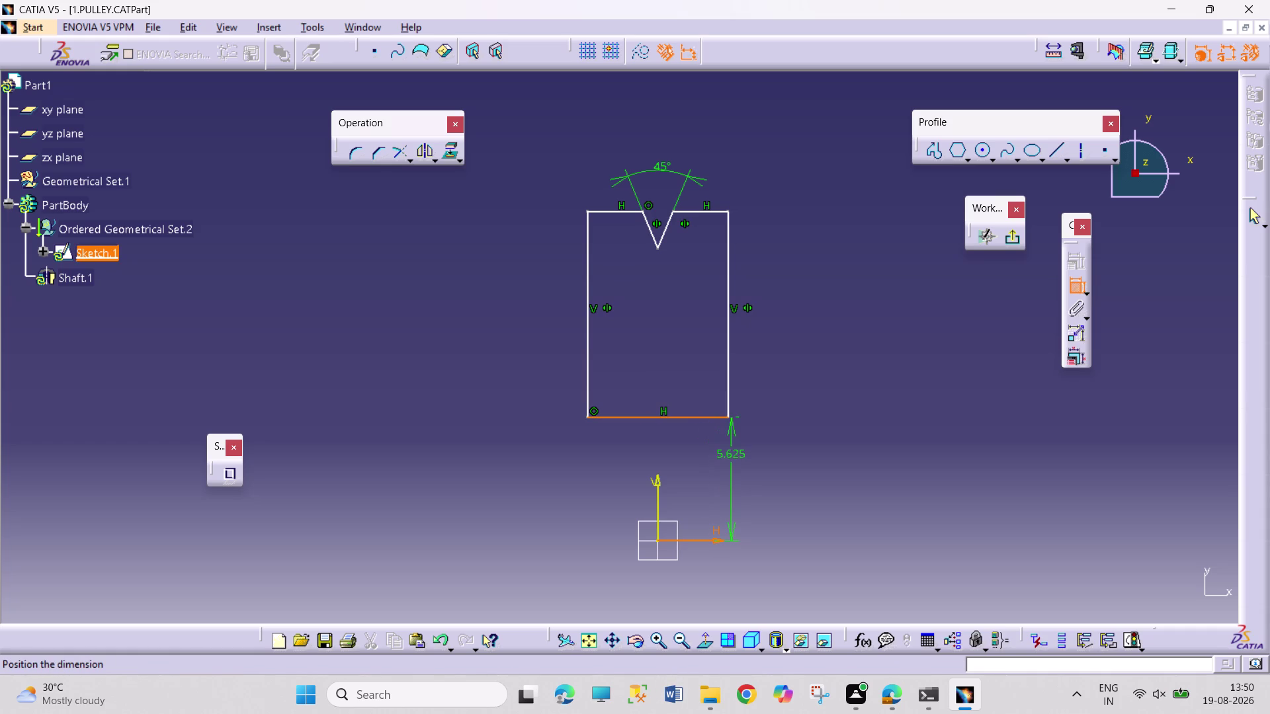
click(740, 468)
double_click(742, 462)
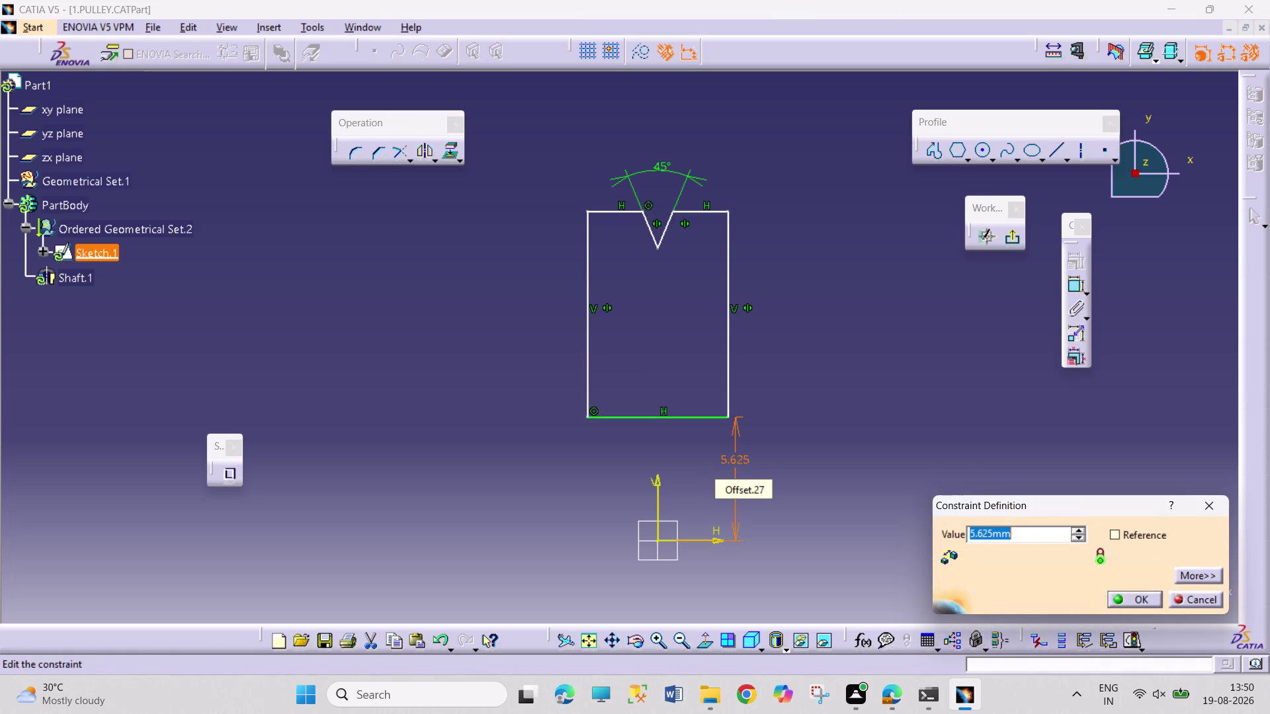
text(11.25/)
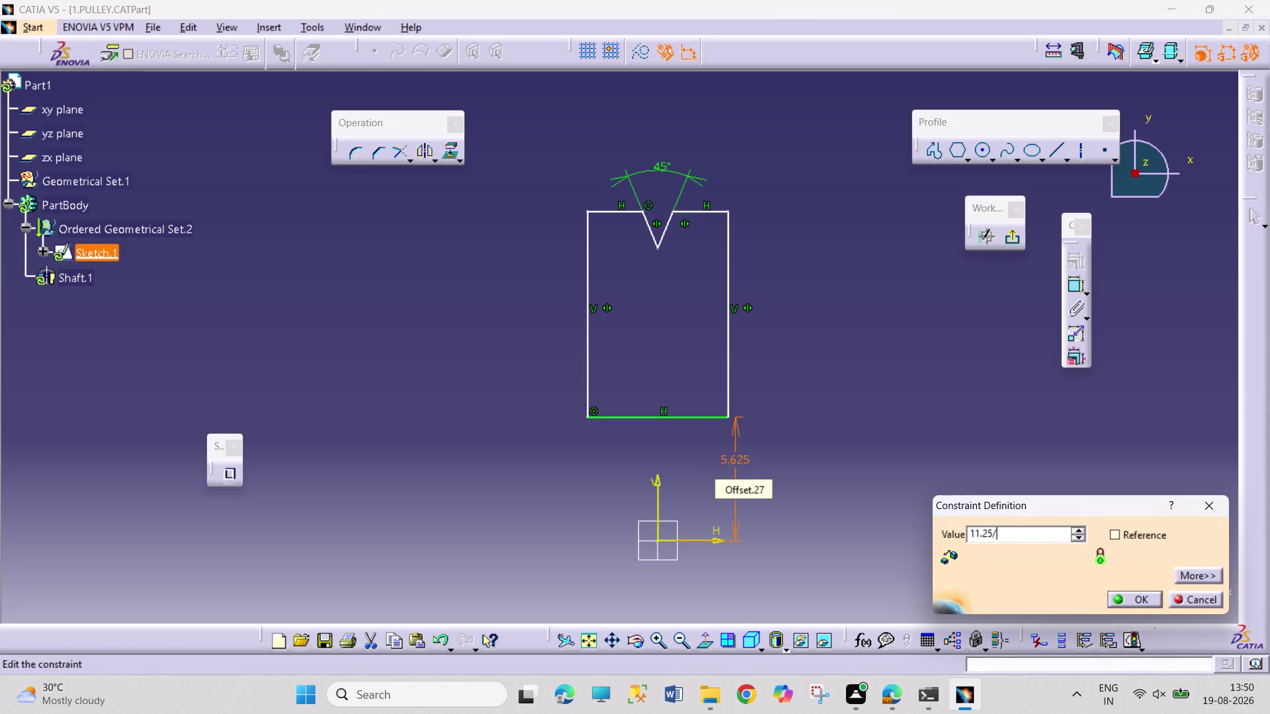
text(2)
key(Return)
click(849, 419)
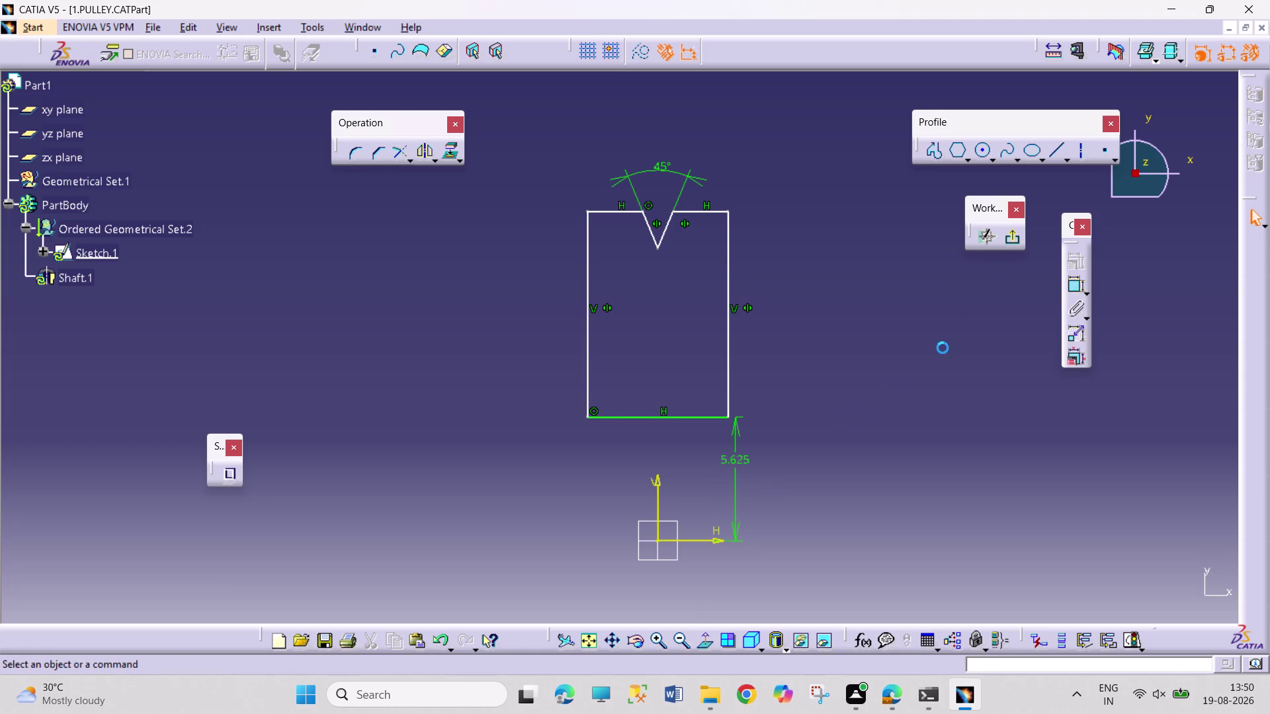
click(1069, 289)
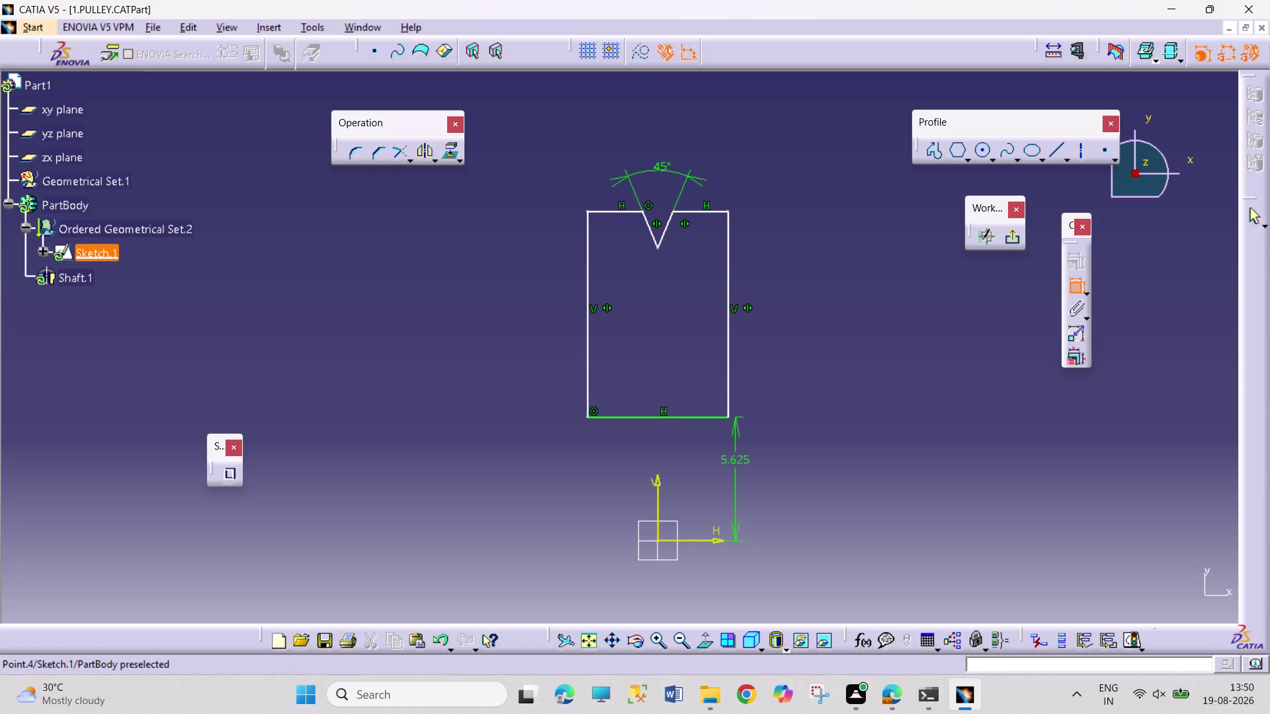
click(714, 210)
click(791, 177)
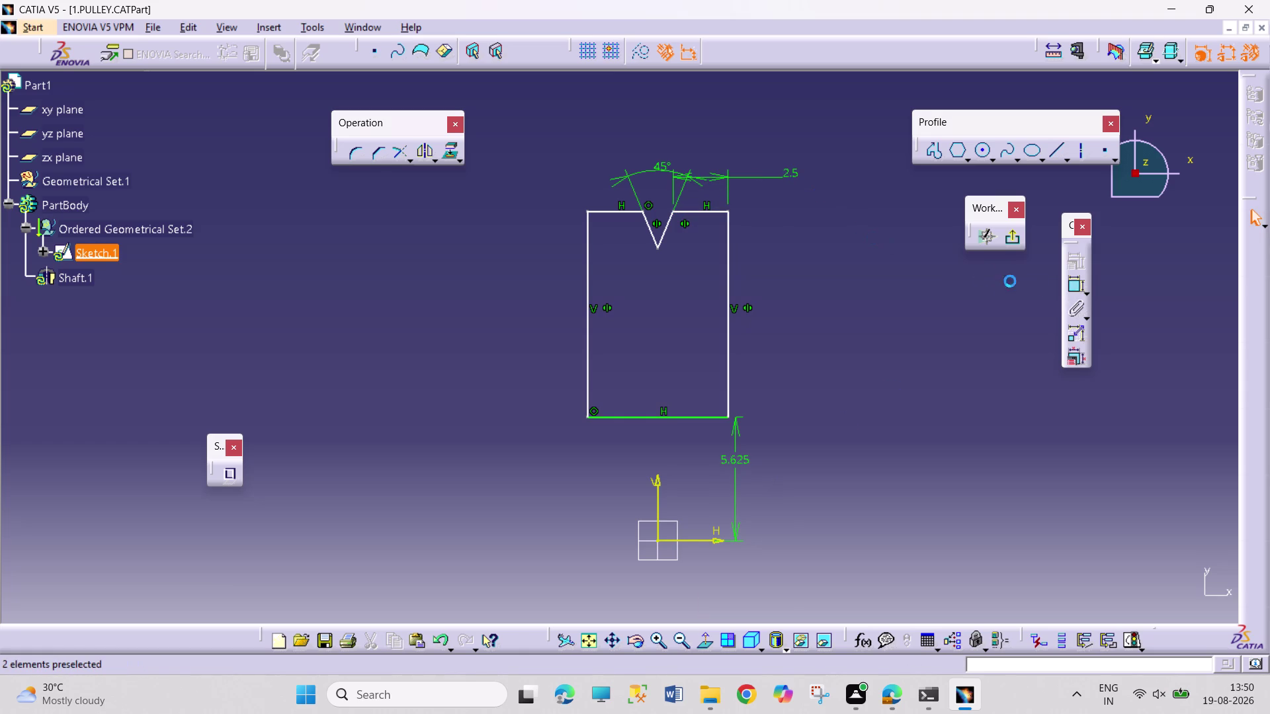
click(1077, 285)
click(623, 210)
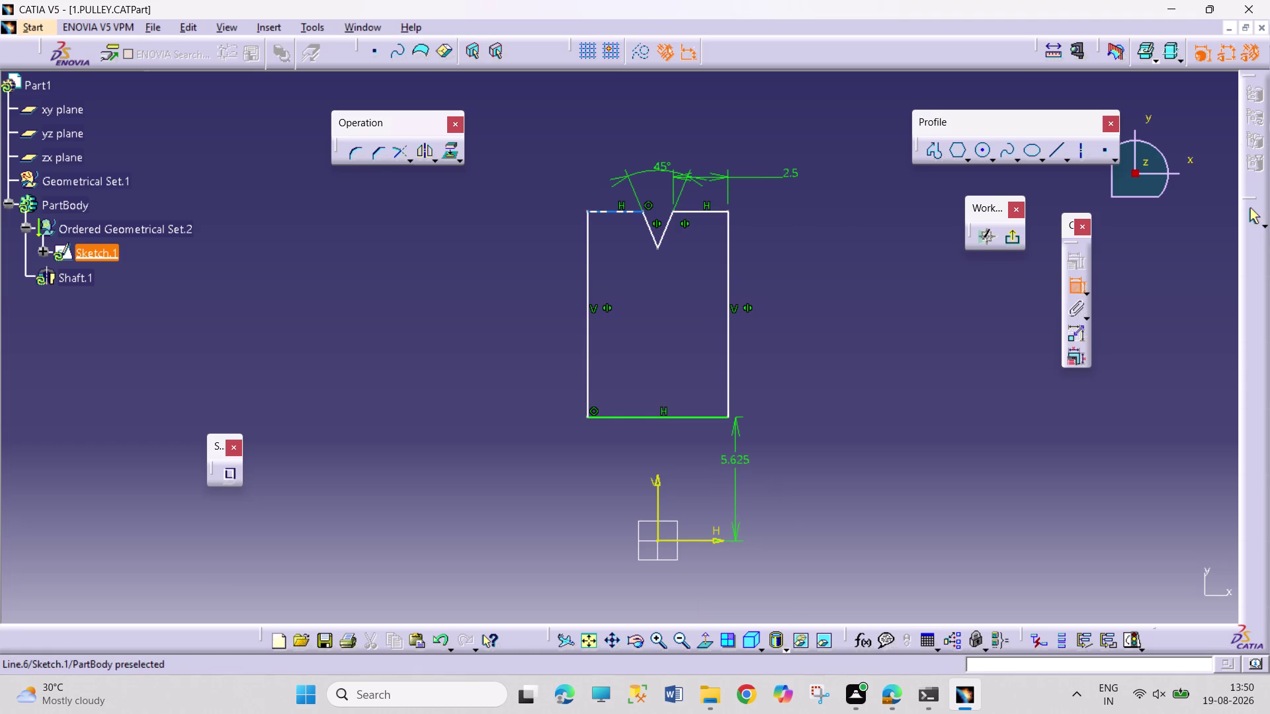
click(568, 169)
right_click(568, 164)
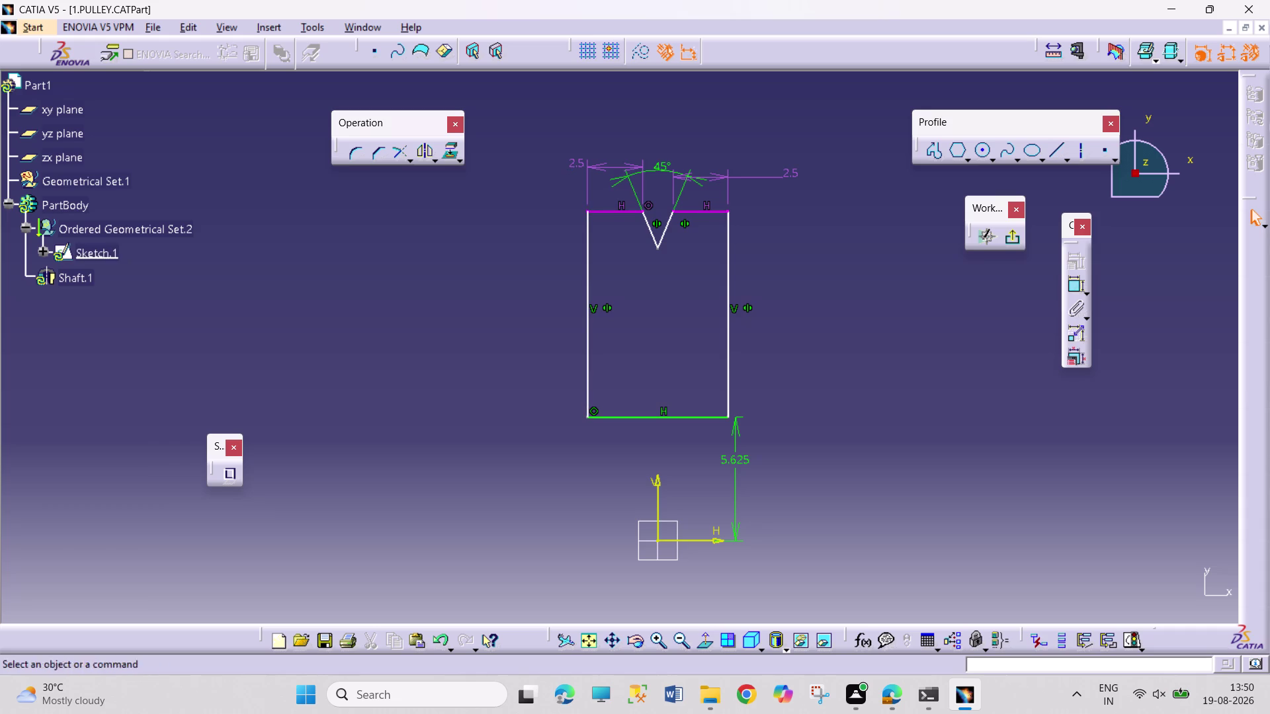
right_click(580, 164)
click(665, 382)
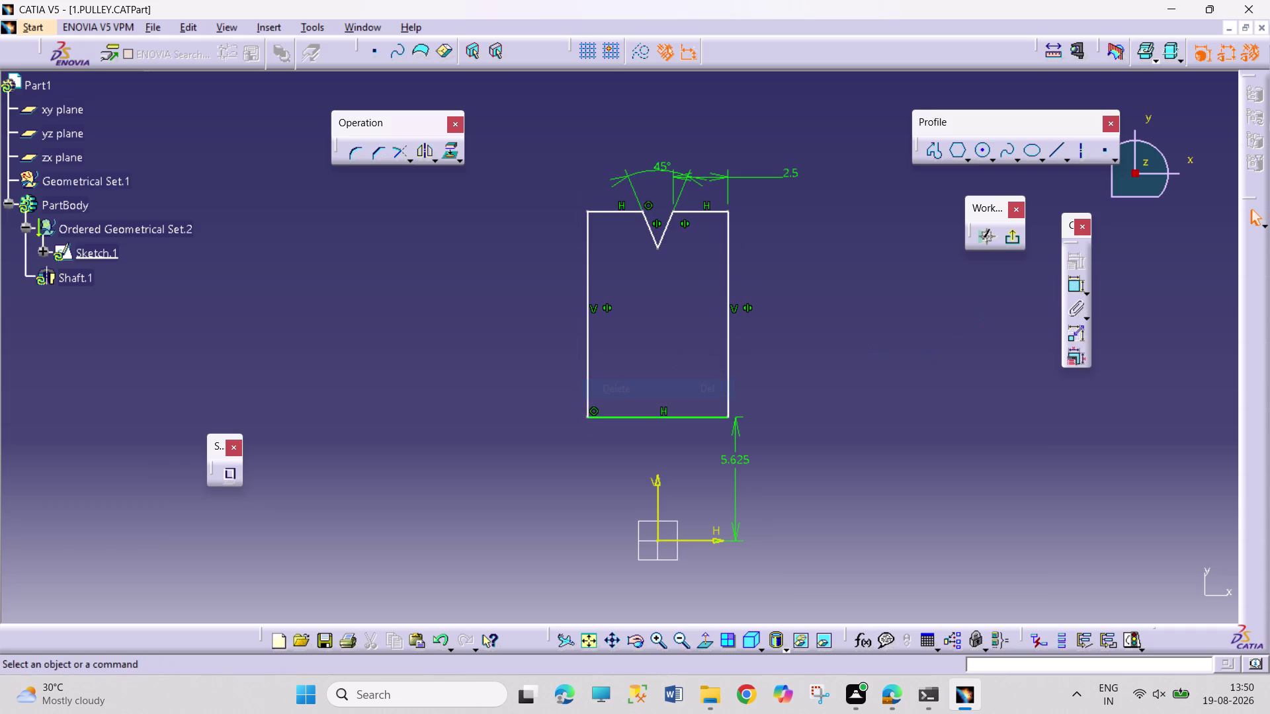
click(1070, 285)
click(704, 539)
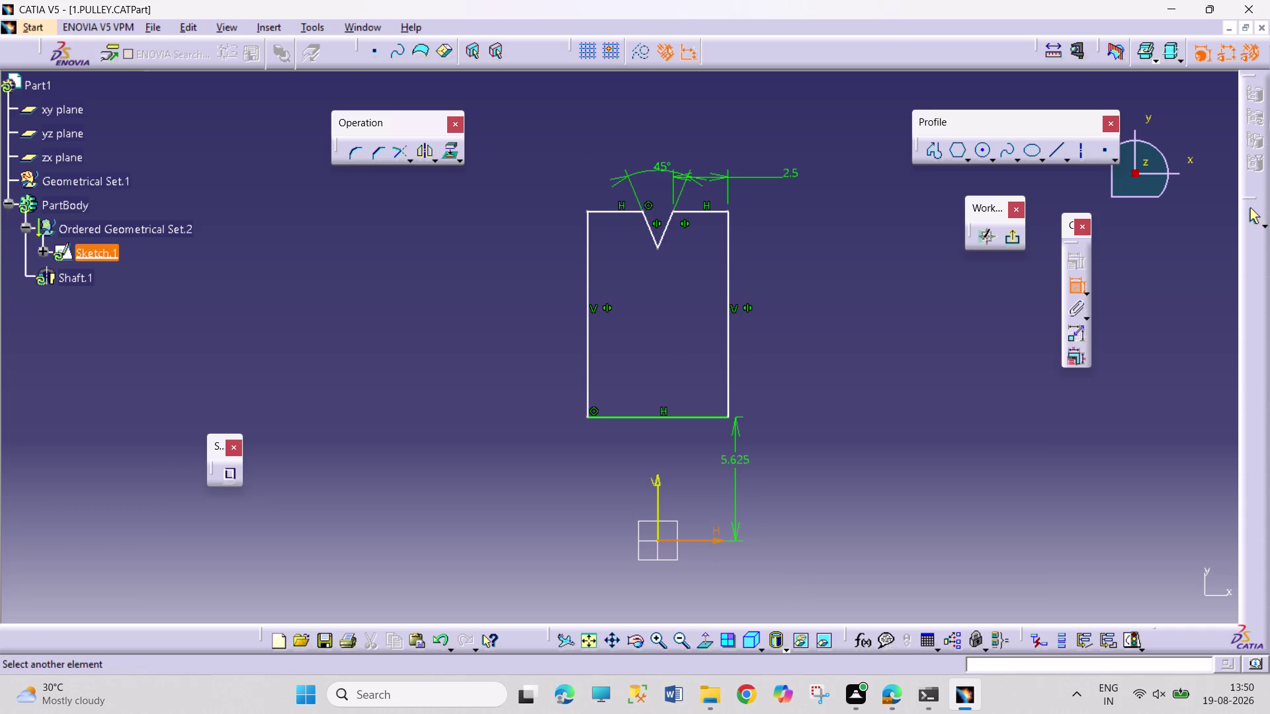
click(698, 210)
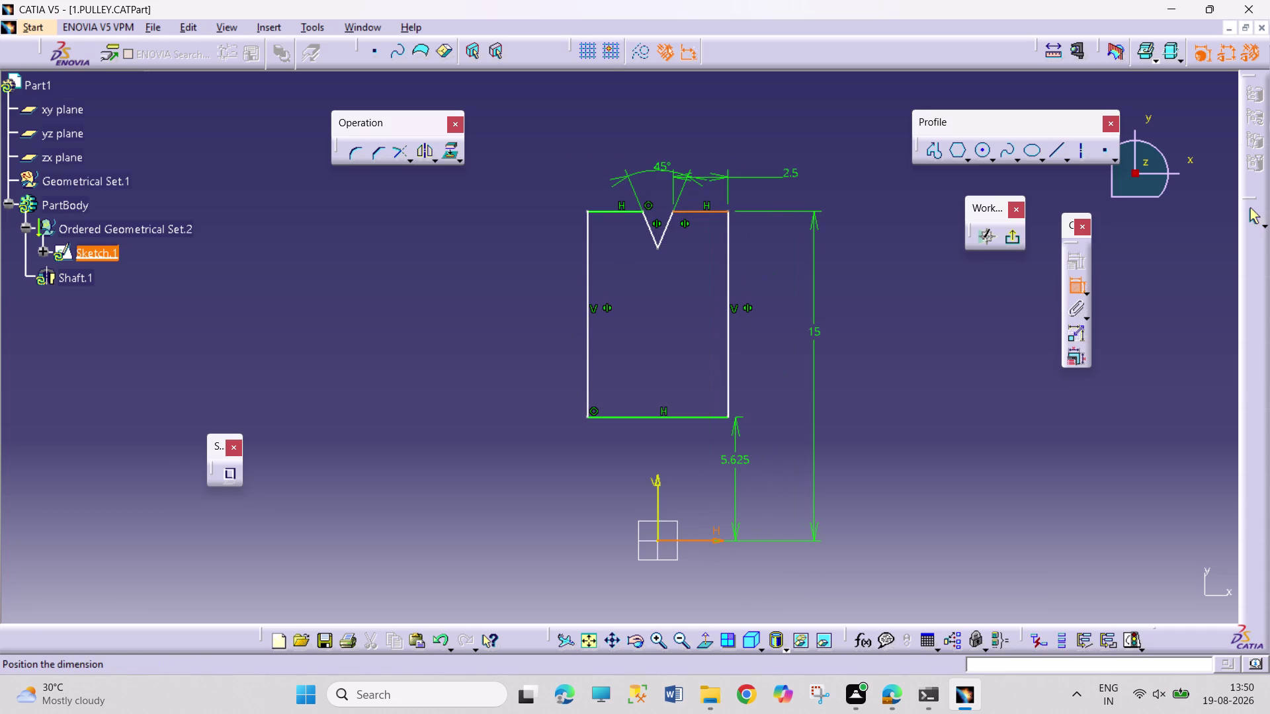
click(819, 343)
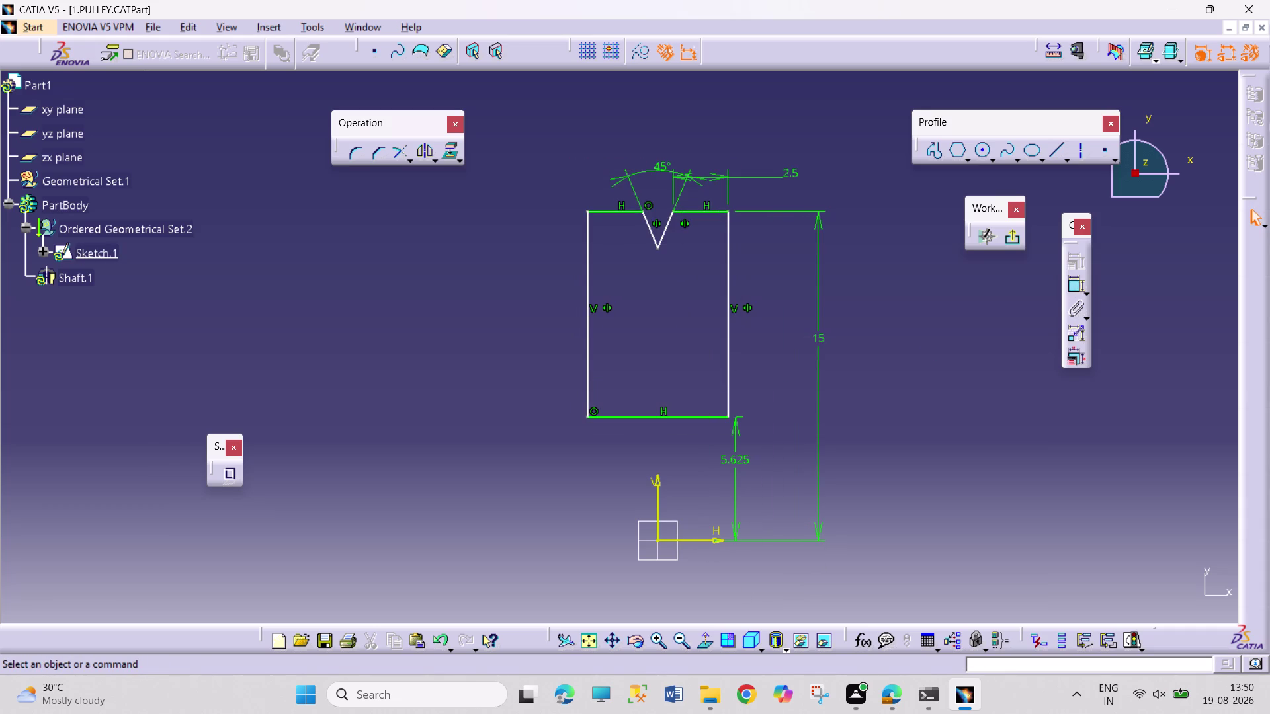
click(891, 381)
click(1078, 285)
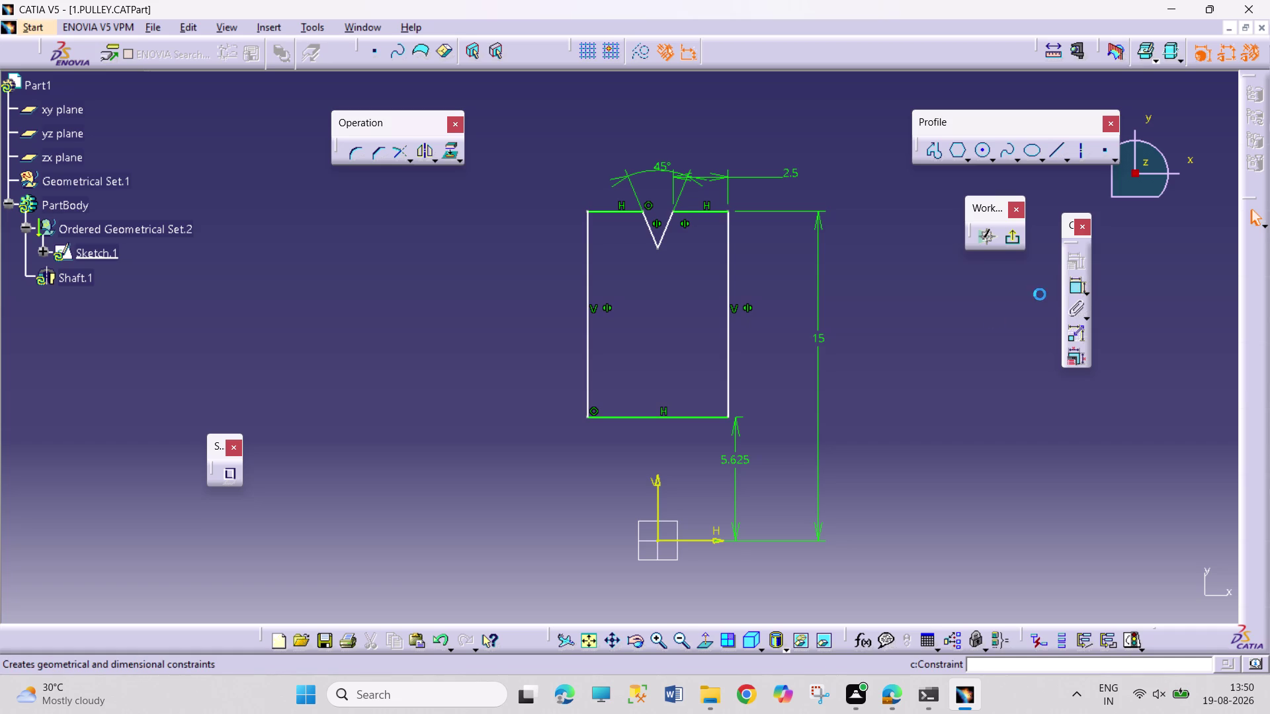
click(695, 418)
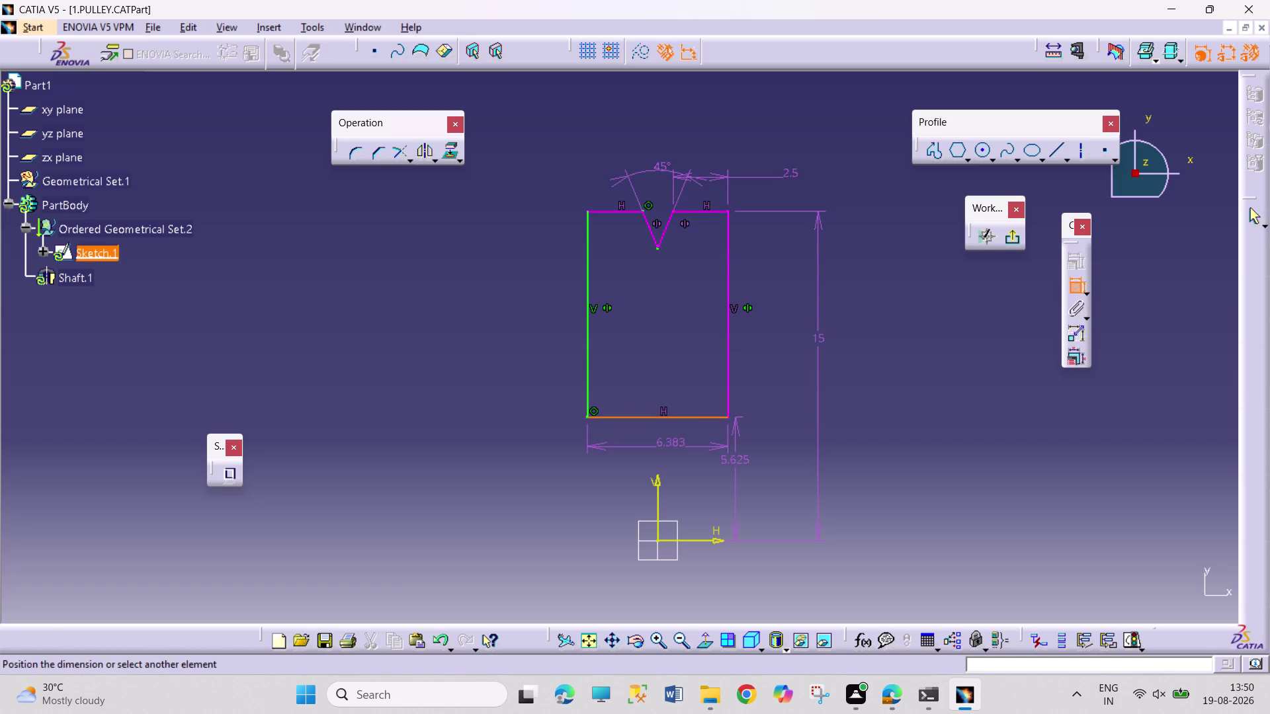
click(663, 452)
right_click(662, 445)
click(723, 398)
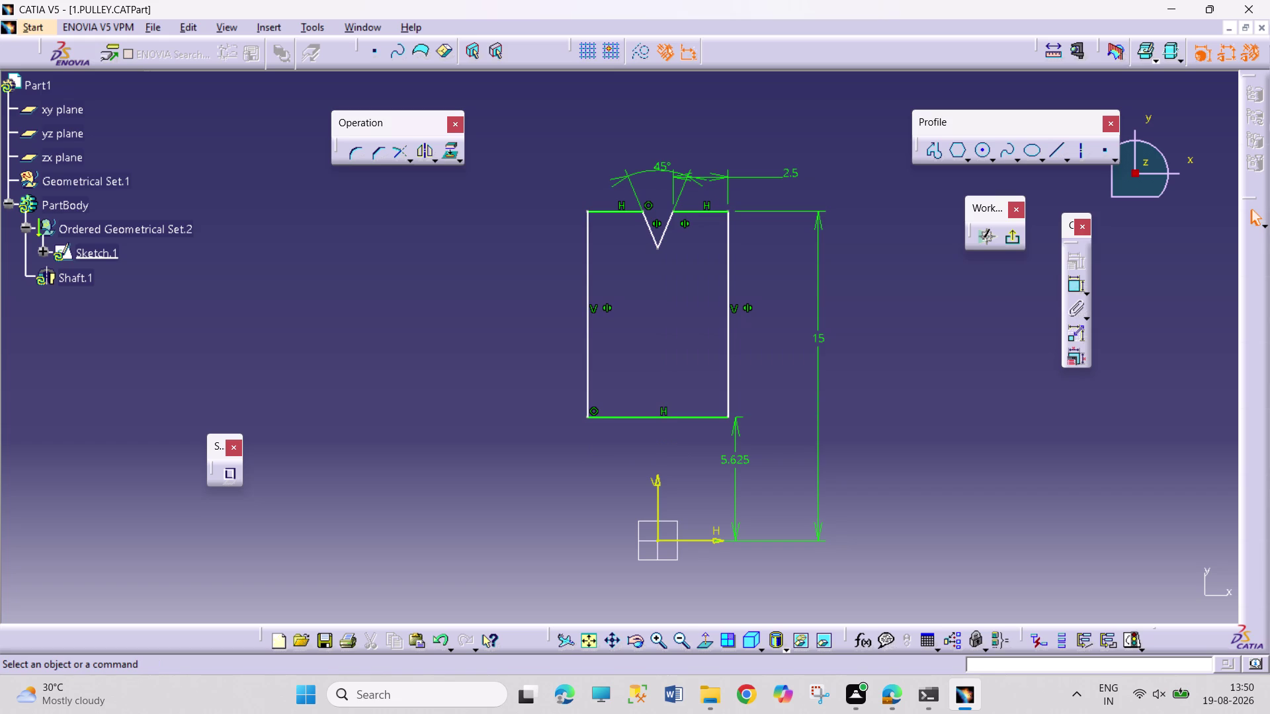
click(1074, 288)
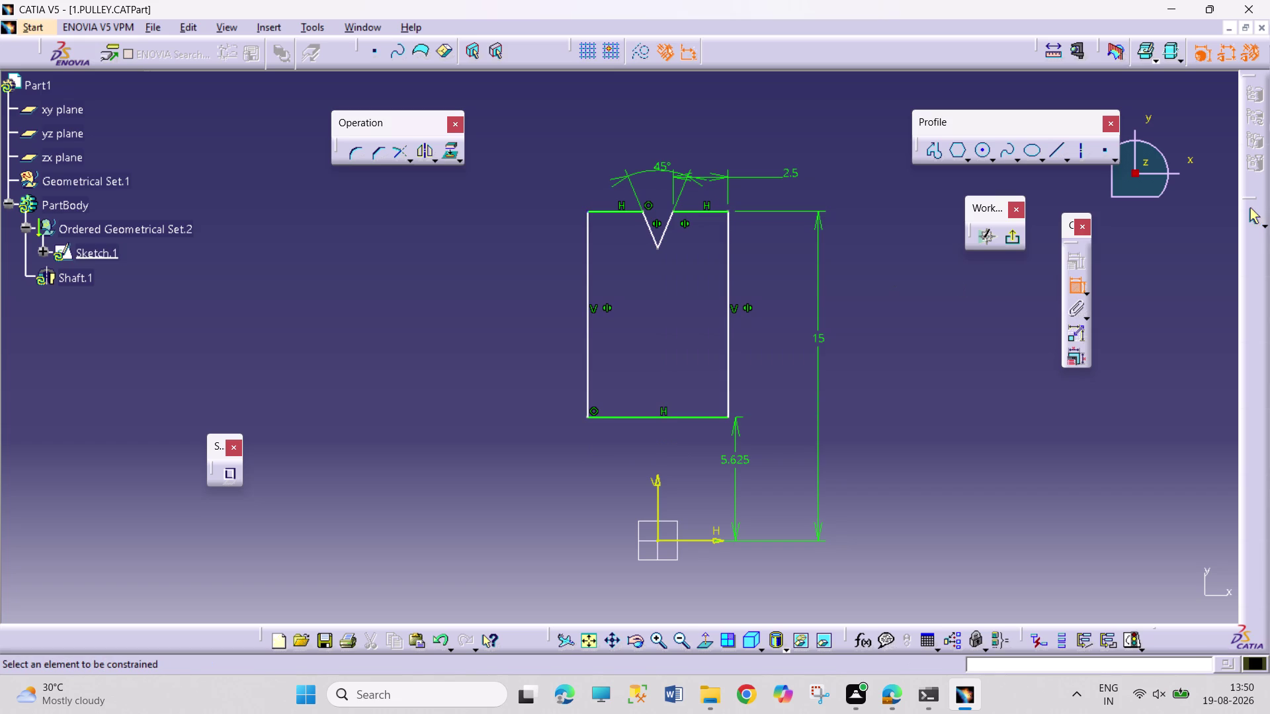
click(589, 210)
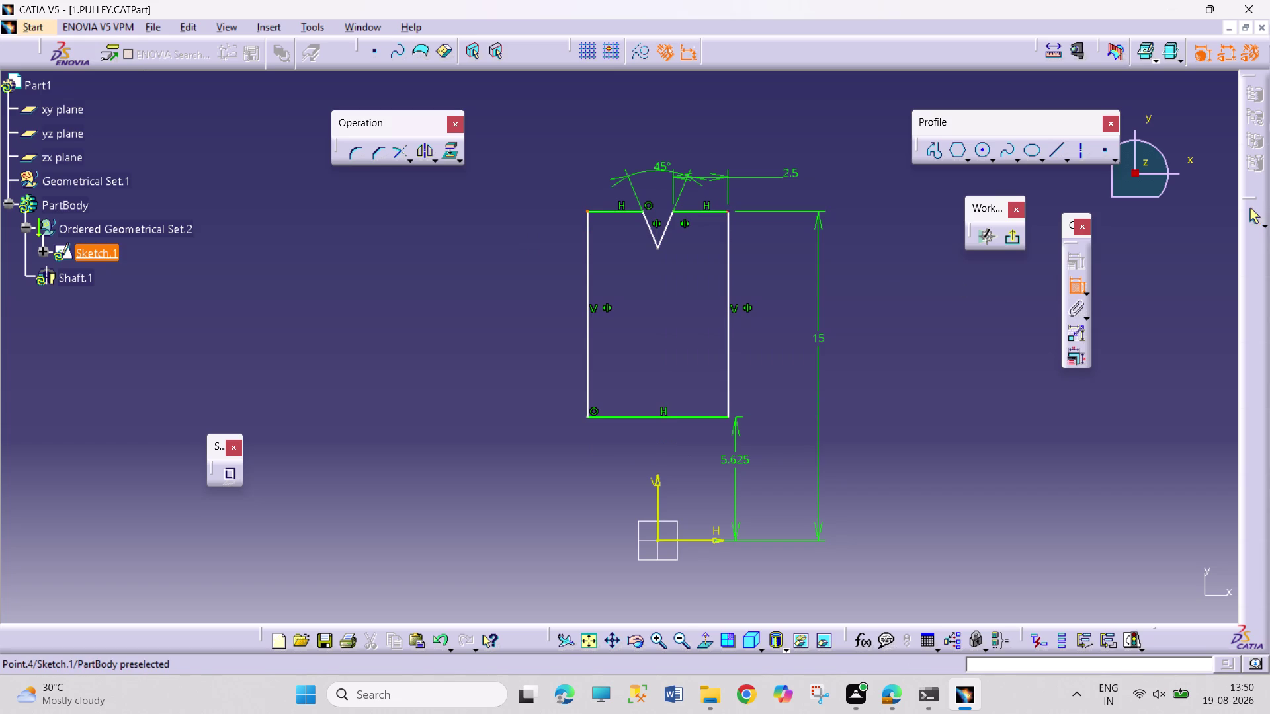
Dimension the profile's top width between the left and right edges and set it to 10.
click(727, 213)
click(681, 118)
double_click(684, 112)
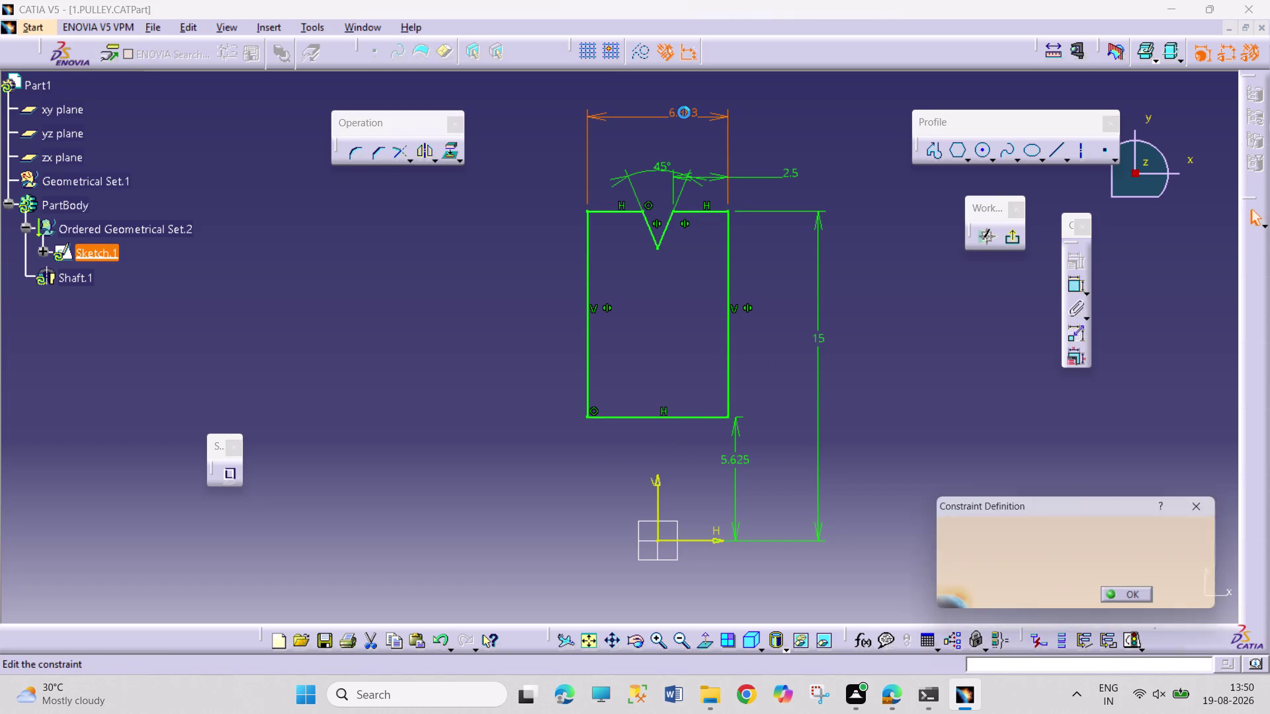
text(10)
key(Return)
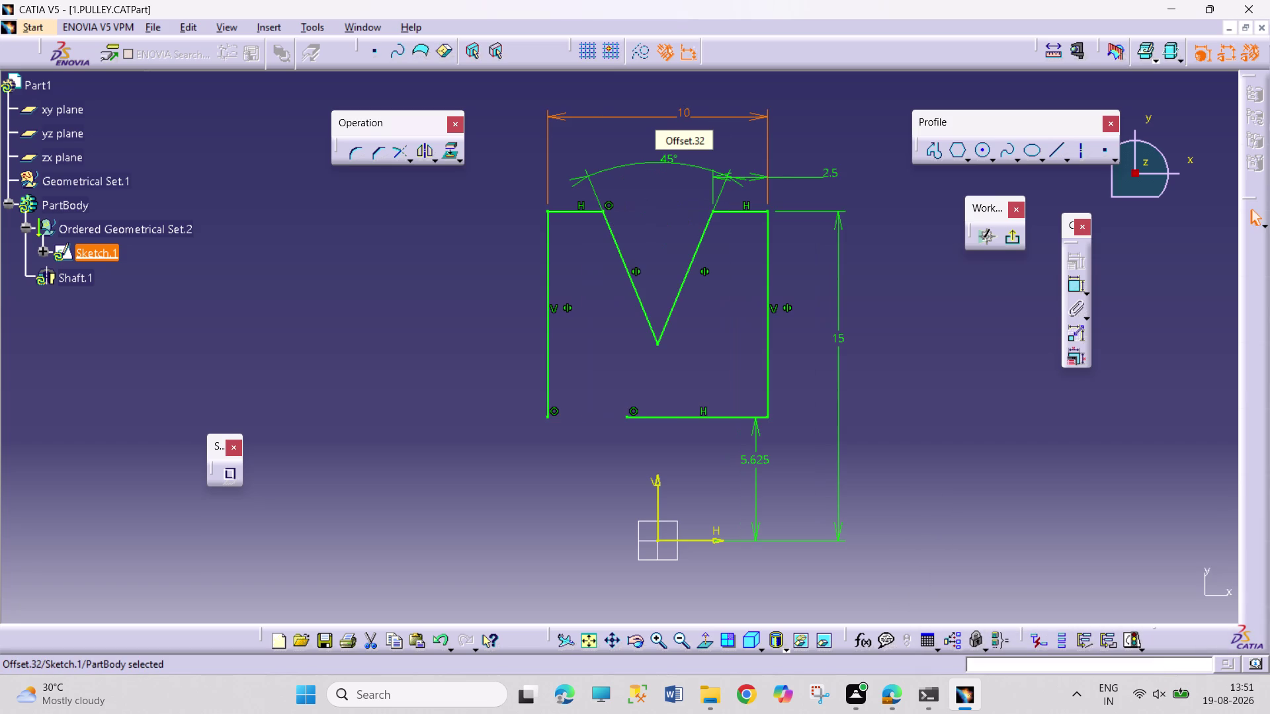
Try a coincidence constraint between two profile corner points, then cancel without applying it.
click(1003, 434)
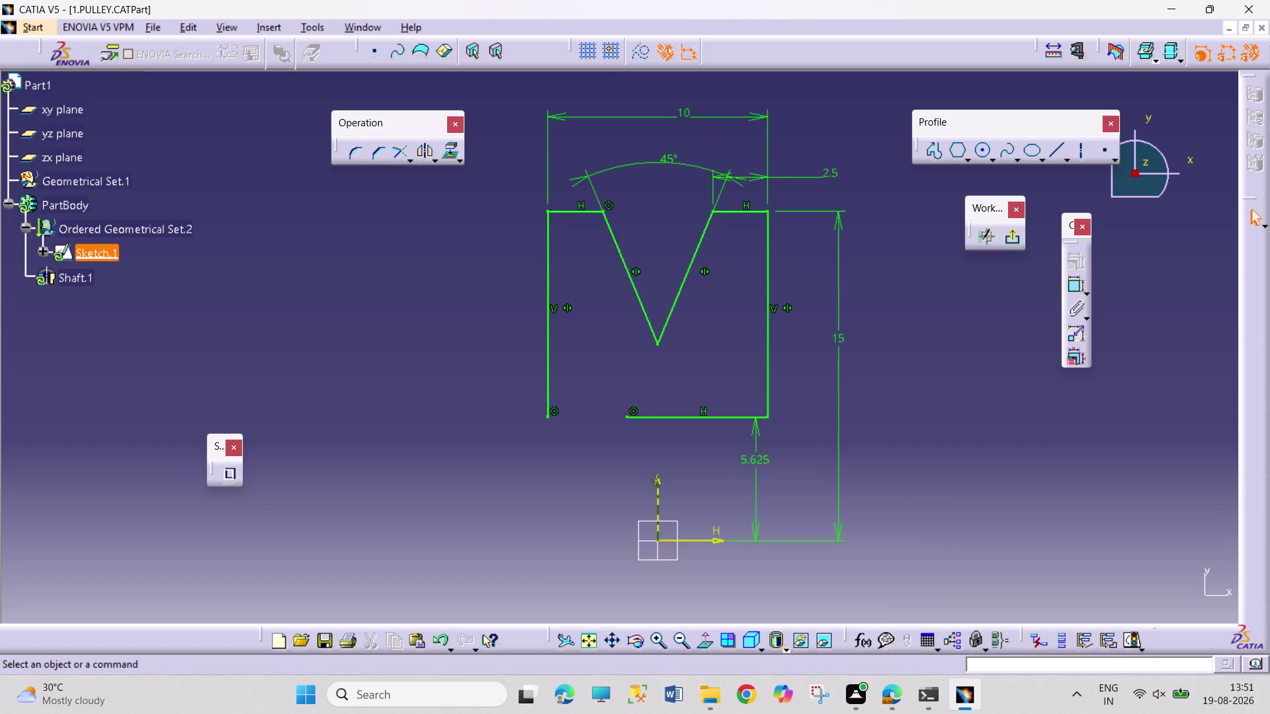
click(627, 418)
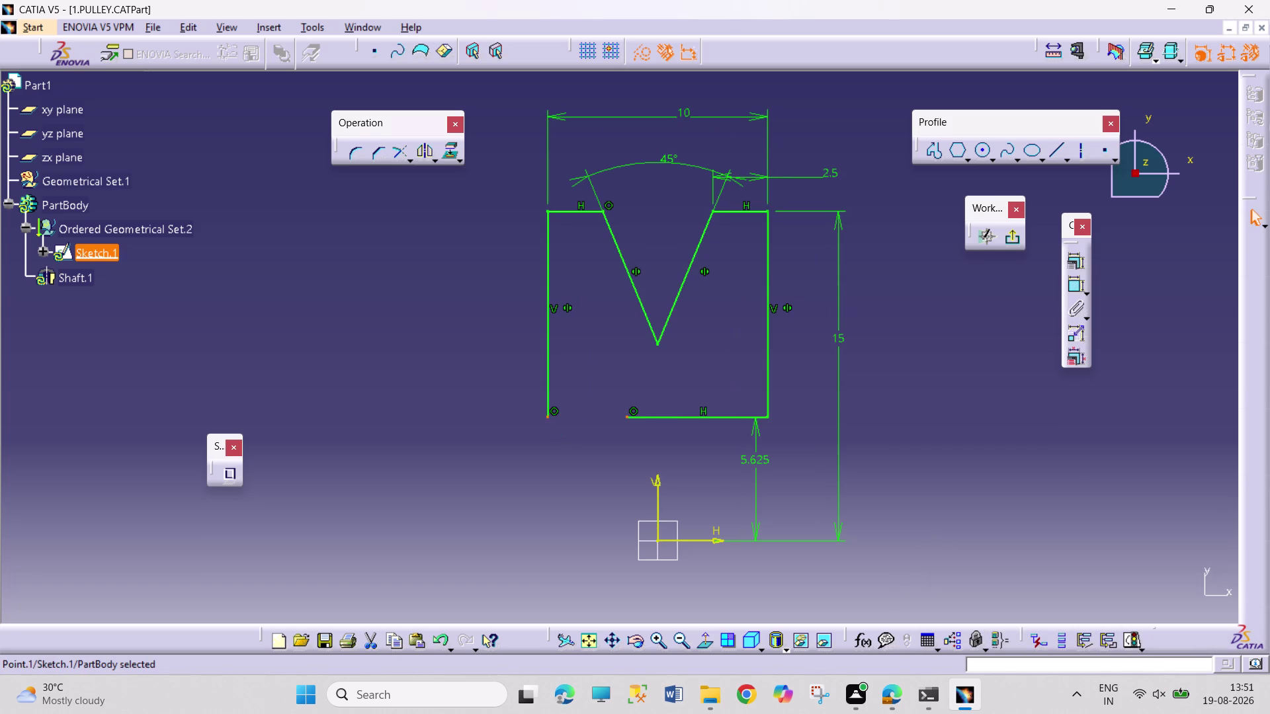
click(548, 417)
click(1082, 256)
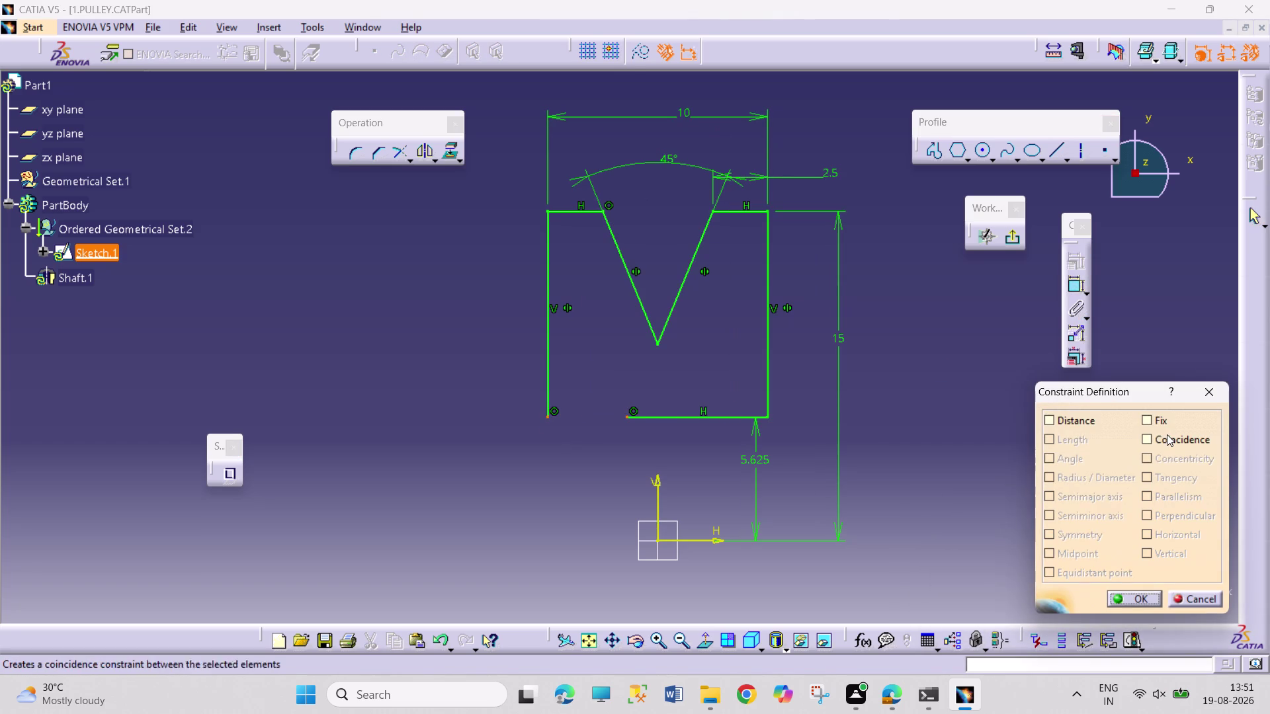
click(1167, 435)
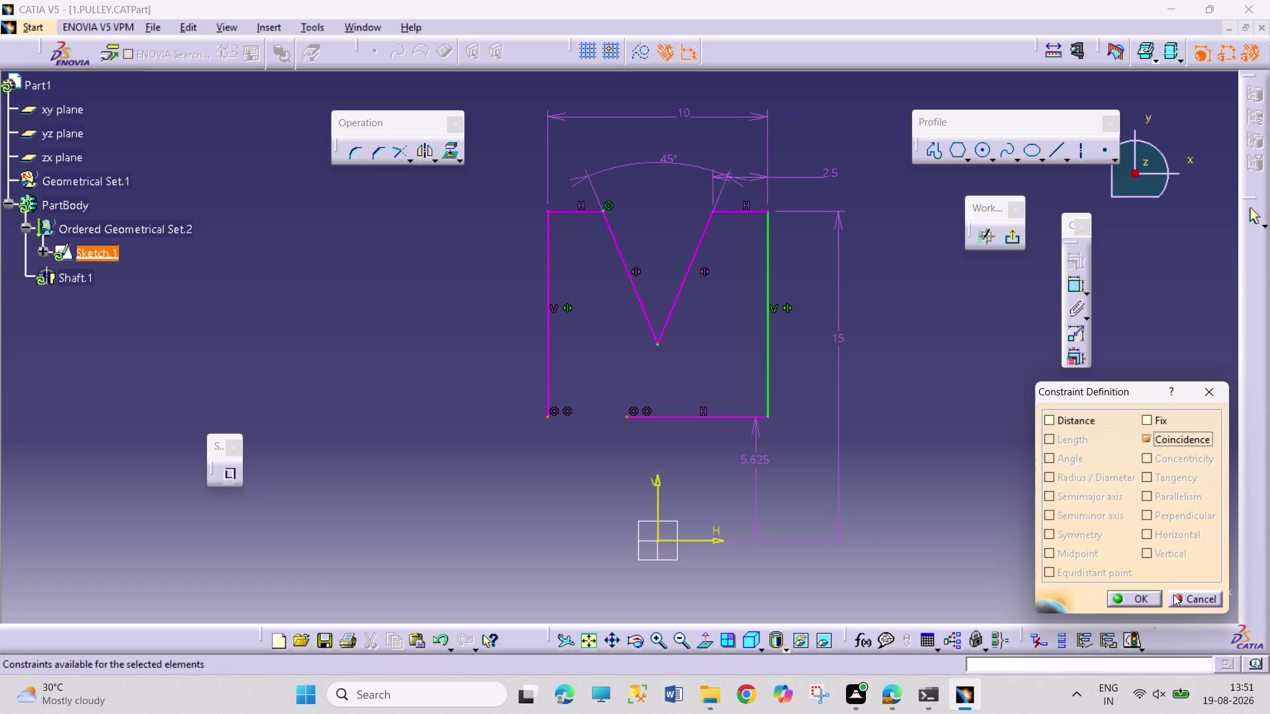
click(1174, 595)
right_click(698, 419)
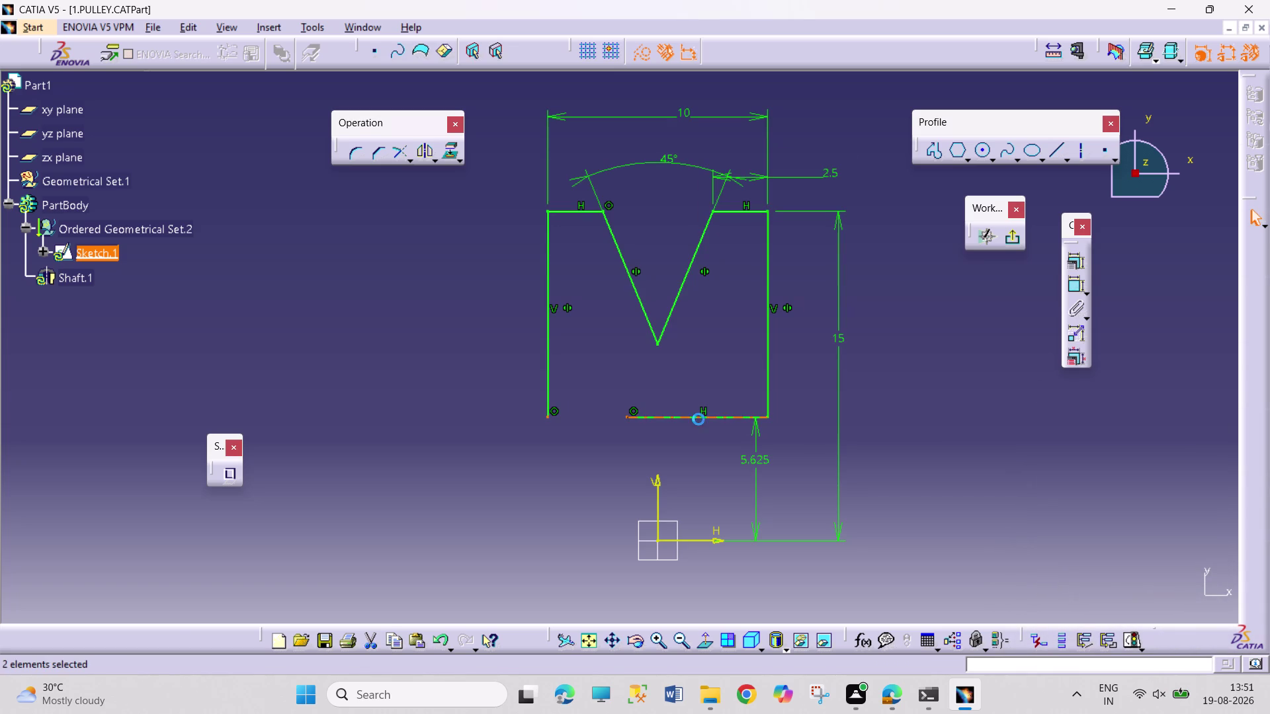